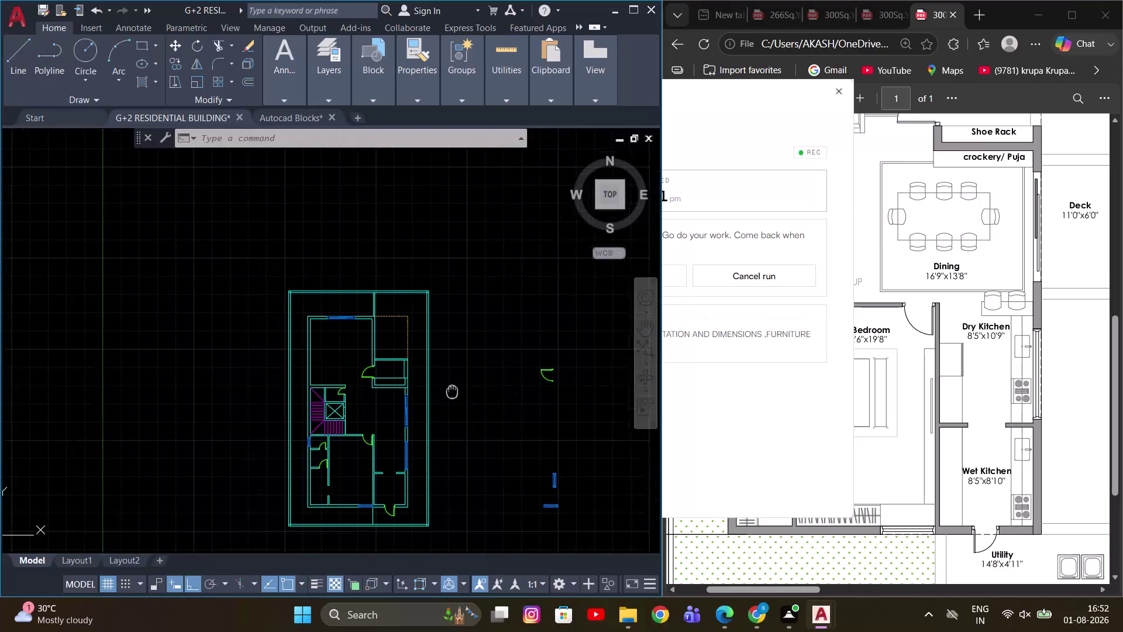
Zoom and pan the PDF reference to view its living, dining and bedroom areas.
scroll(down, 3)
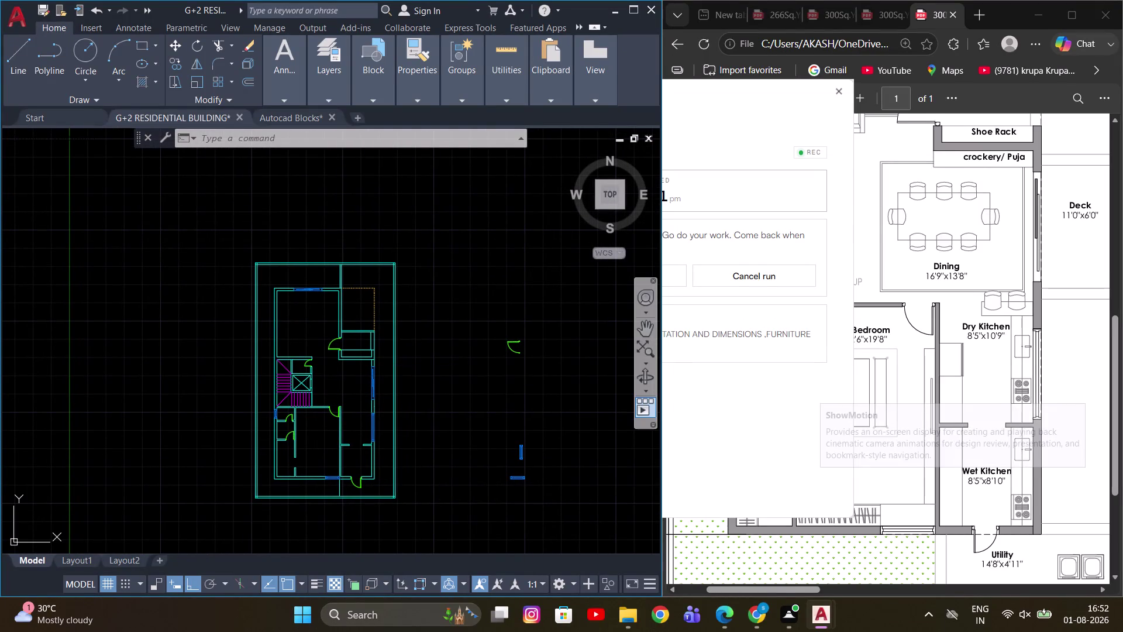
click(1005, 6)
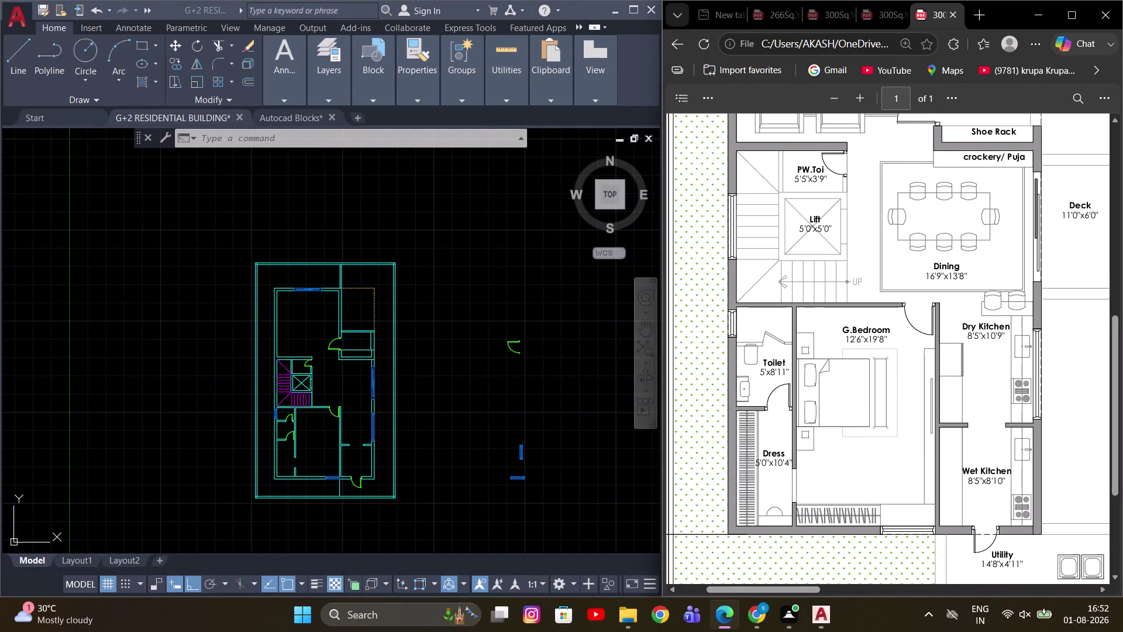
scroll(up, 3)
scroll(down, 3)
scroll(down, 3)
scroll(up, 3)
click(503, 290)
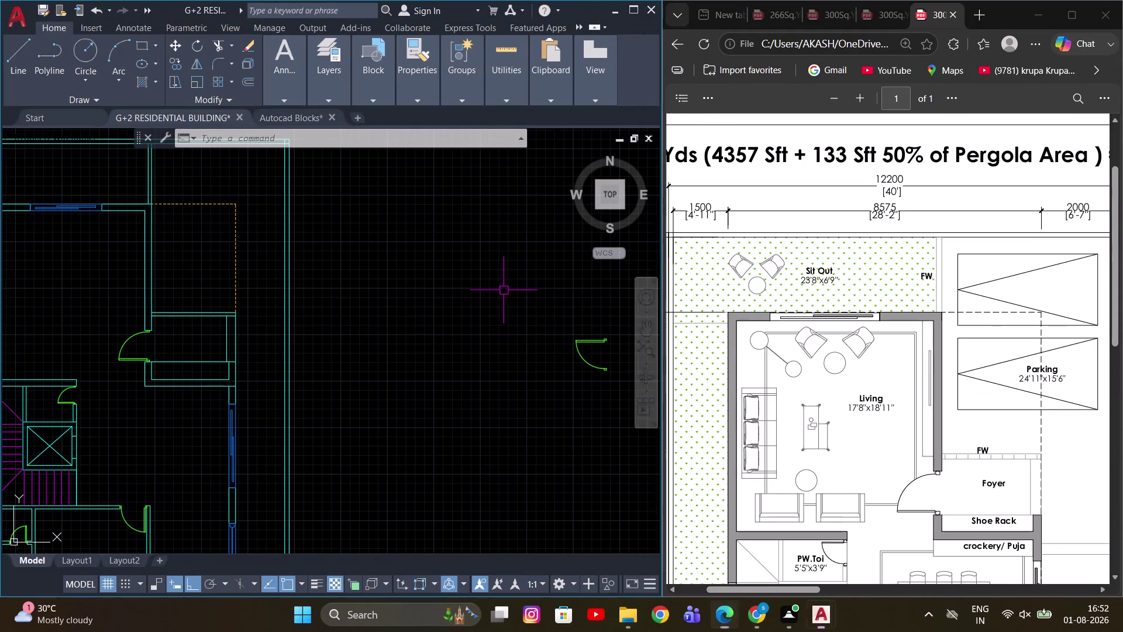
scroll(down, 3)
click(458, 312)
click(477, 269)
scroll(up, 3)
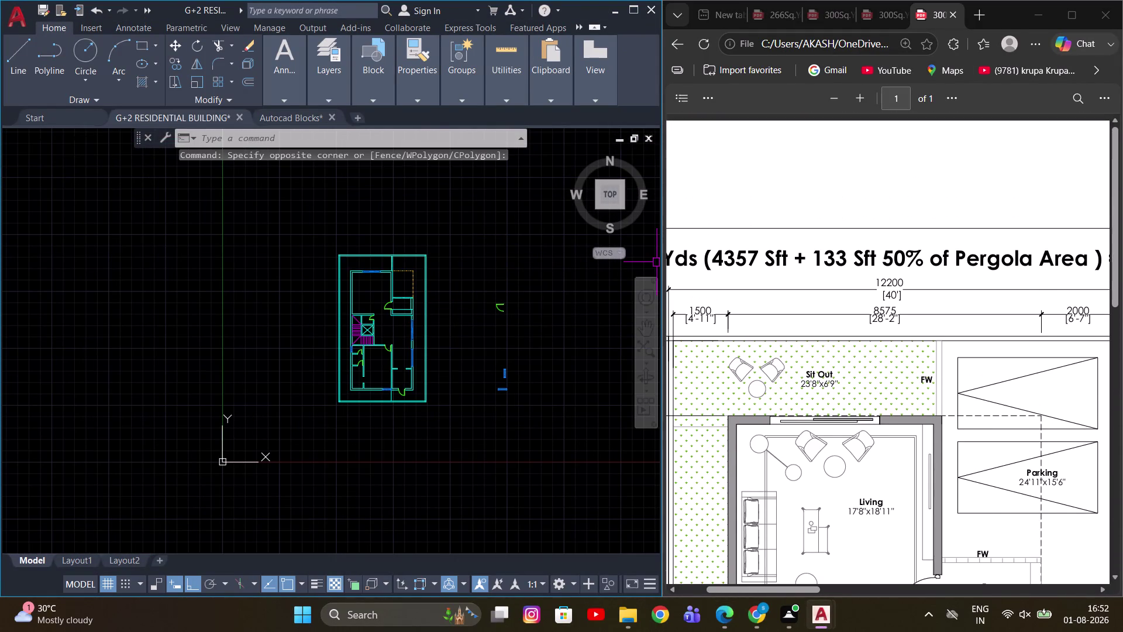
scroll(down, 3)
drag(769, 591, 716, 575)
scroll(down, 3)
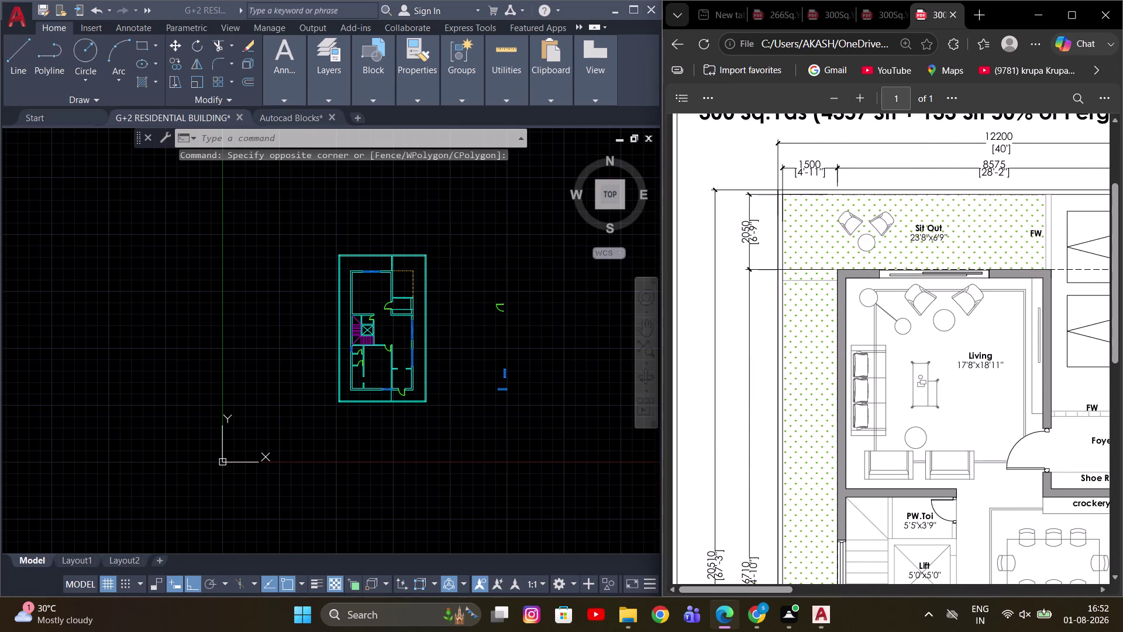
scroll(down, 3)
scroll(down, 3)
scroll(up, 3)
scroll(up, 3)
drag(753, 585, 705, 580)
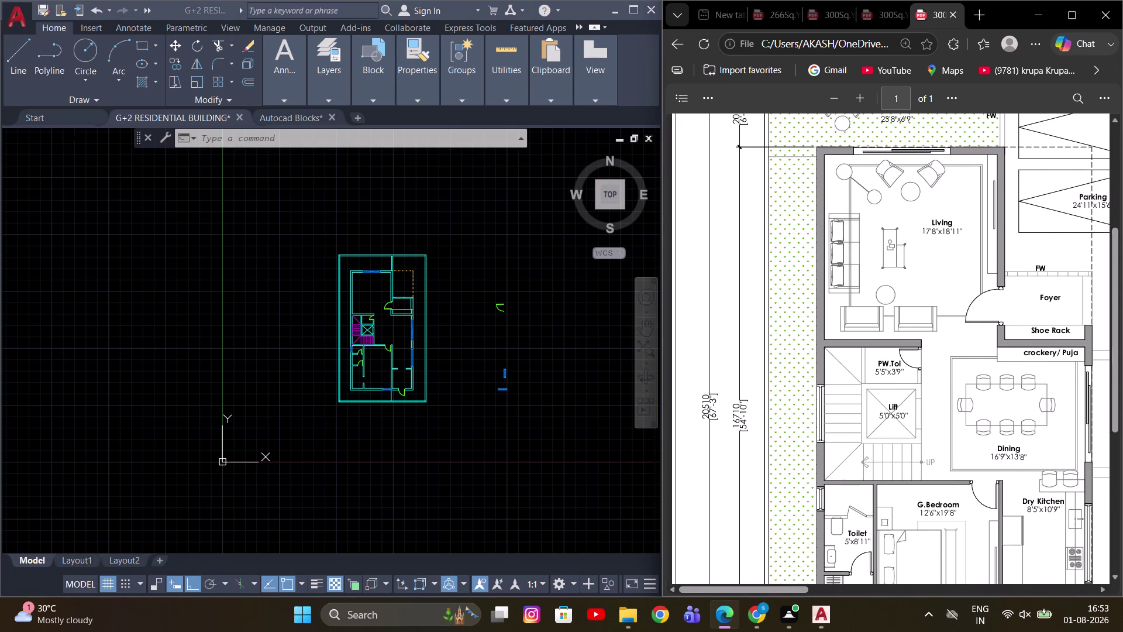
scroll(down, 3)
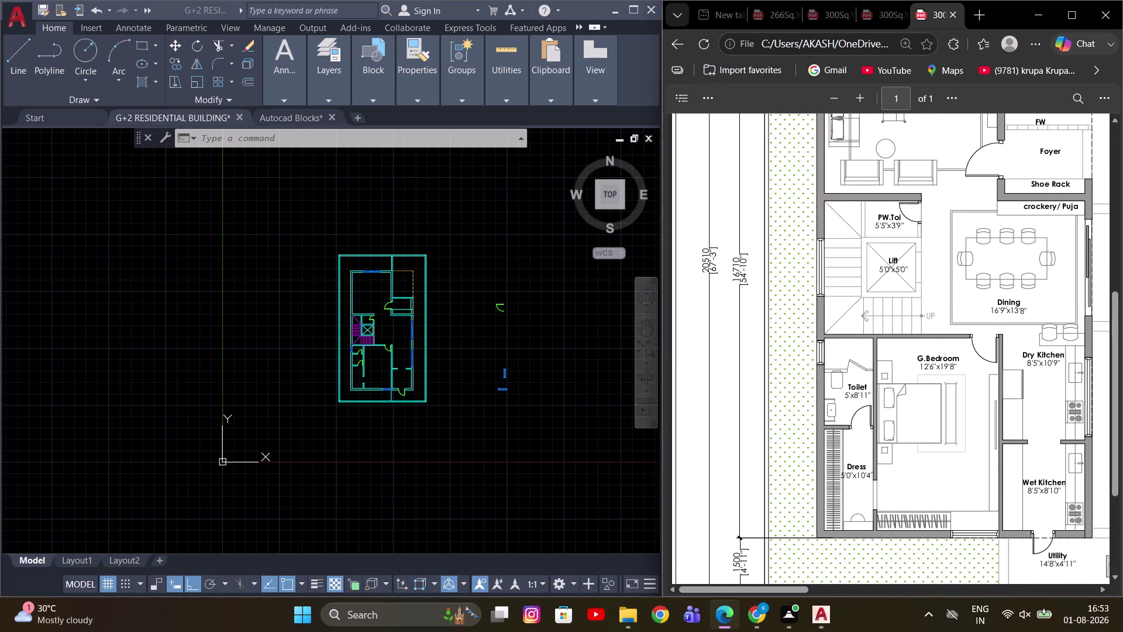
scroll(up, 3)
Pan around the front room and whole ground floor plan, then expand the Layers panel.
click(477, 319)
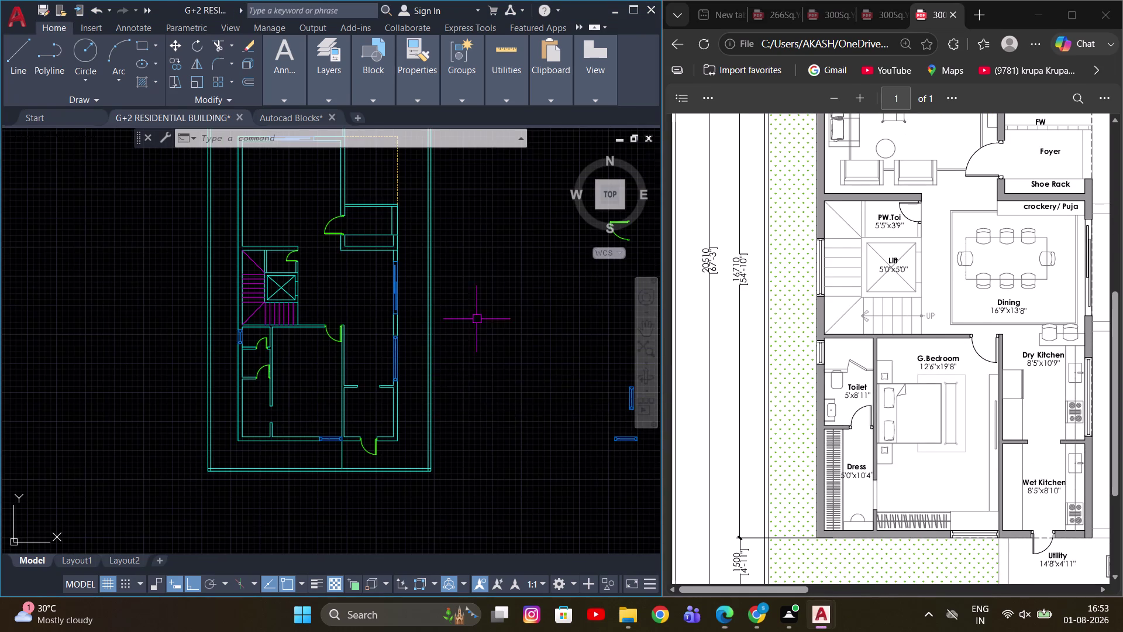
scroll(down, 3)
middle_drag(498, 301, 533, 399)
scroll(up, 3)
middle_drag(509, 368, 473, 307)
scroll(up, 3)
middle_drag(301, 218, 299, 233)
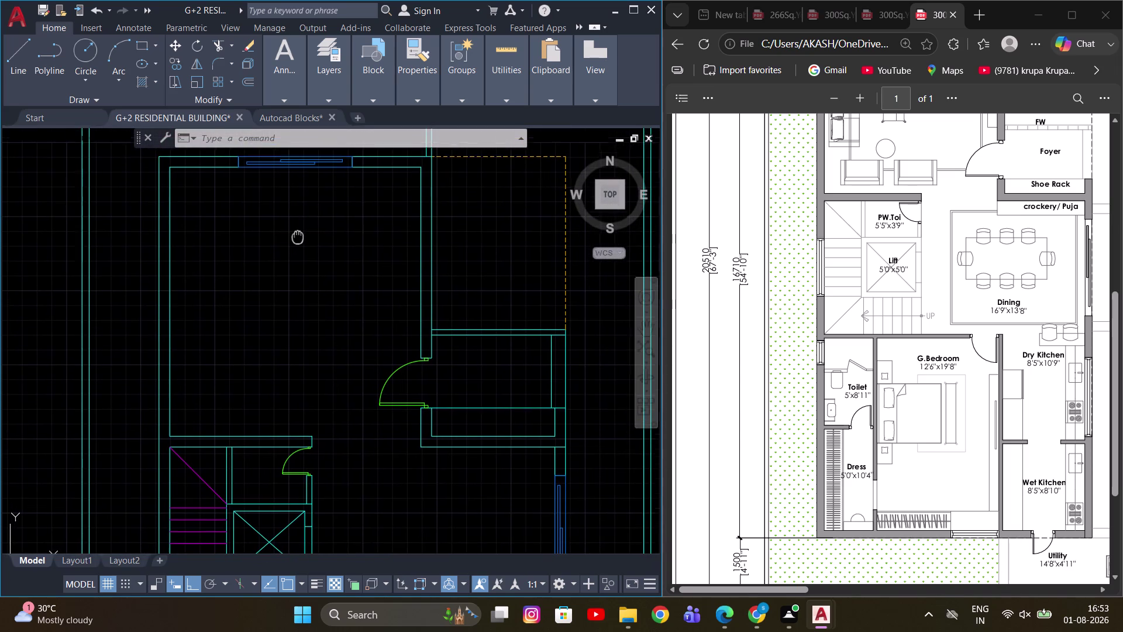
middle_drag(299, 233, 297, 237)
scroll(down, 3)
scroll(down, 3)
middle_drag(371, 356, 375, 207)
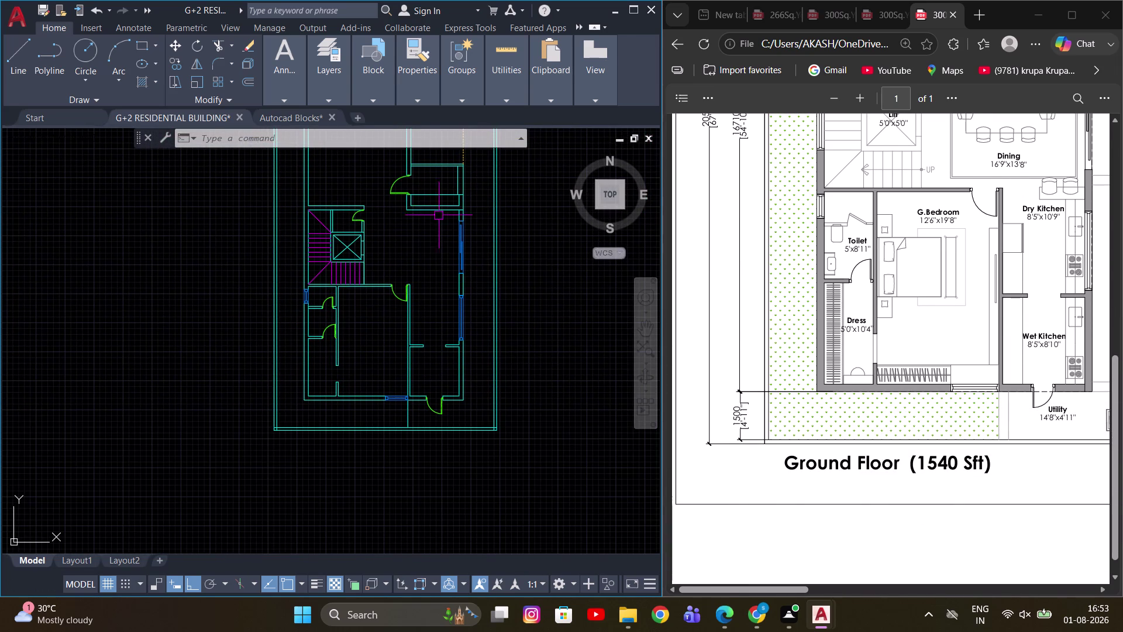
click(329, 86)
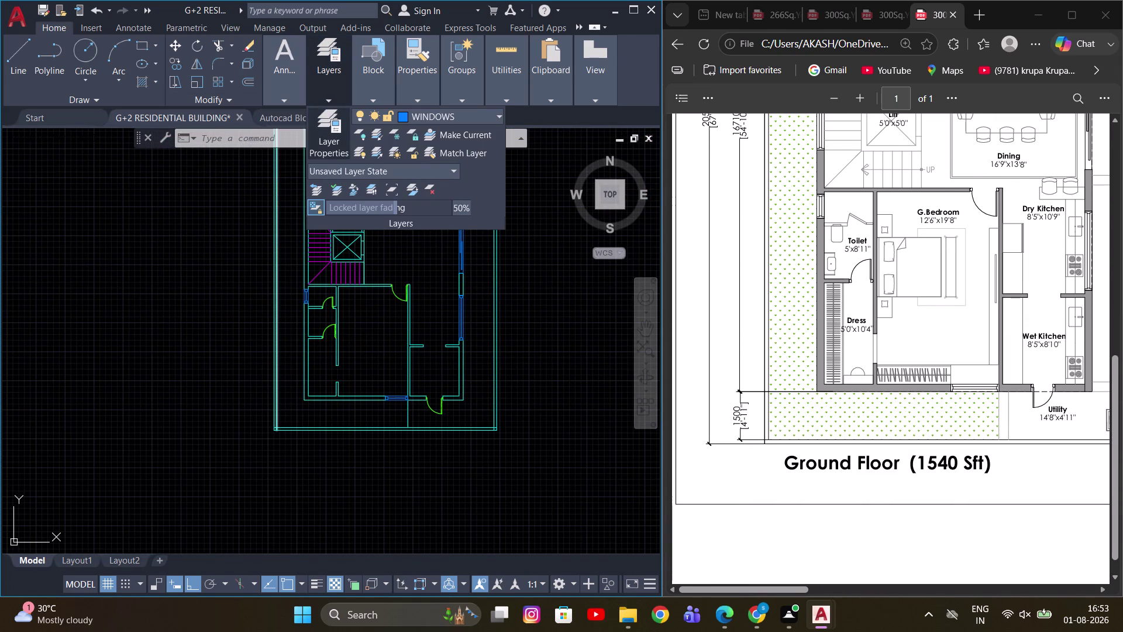
In Layer Properties, create a new layer named FURNITURE.
click(332, 129)
click(486, 215)
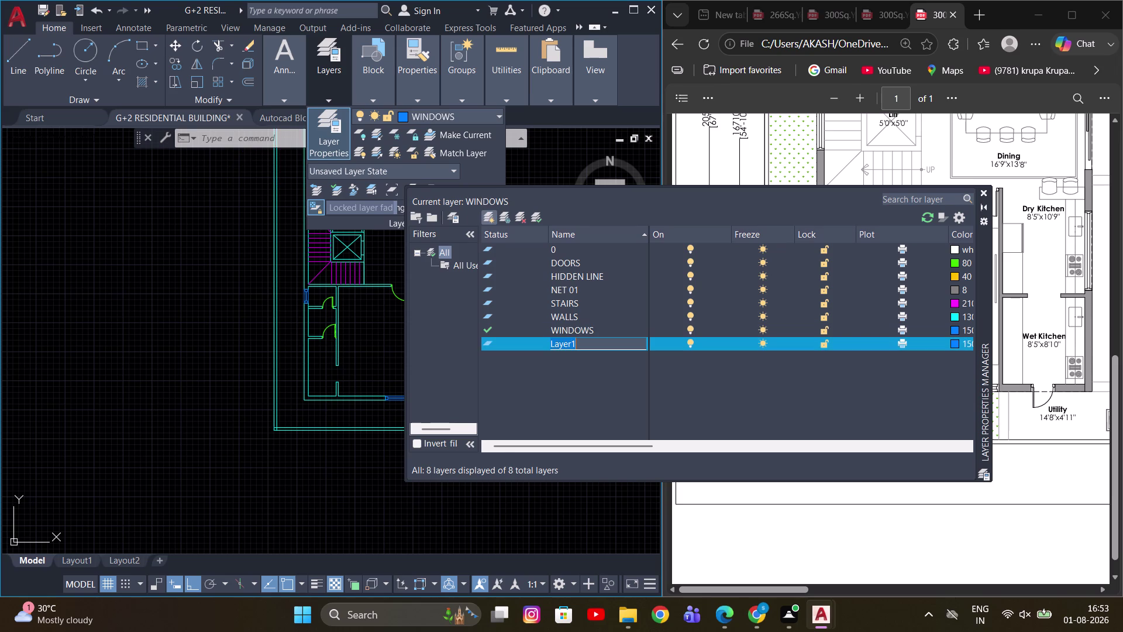
text(fu)
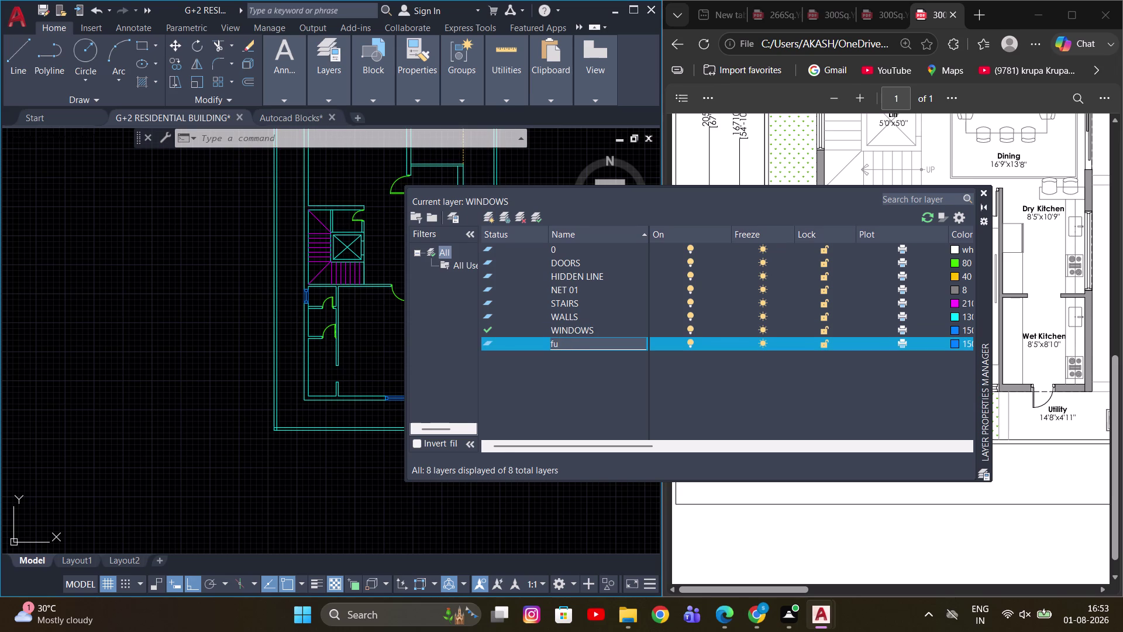
drag(593, 341, 526, 340)
text(F)
text(URNIT)
text(U)
text(RE)
click(959, 346)
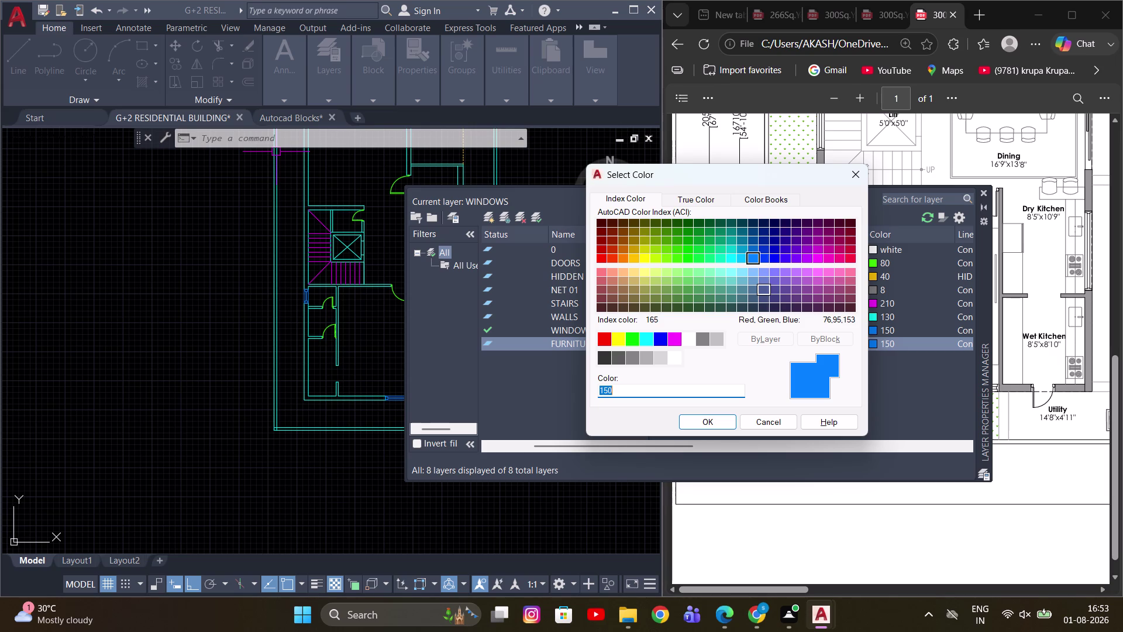
Give the FURNITURE layer colour 52 and set it as current.
click(831, 264)
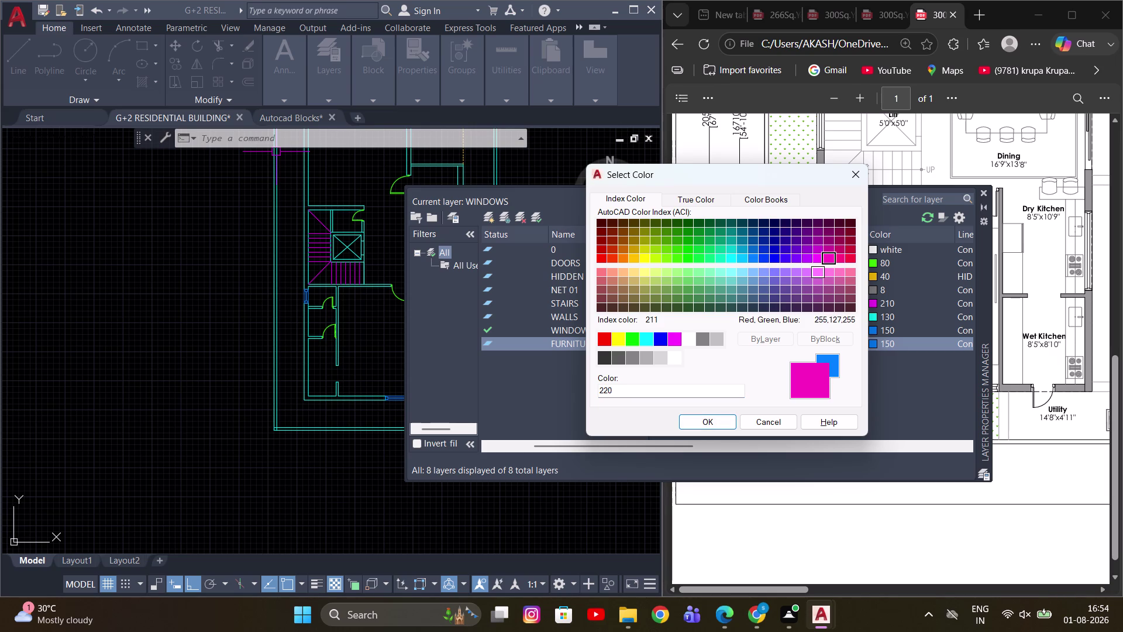
click(648, 251)
click(700, 422)
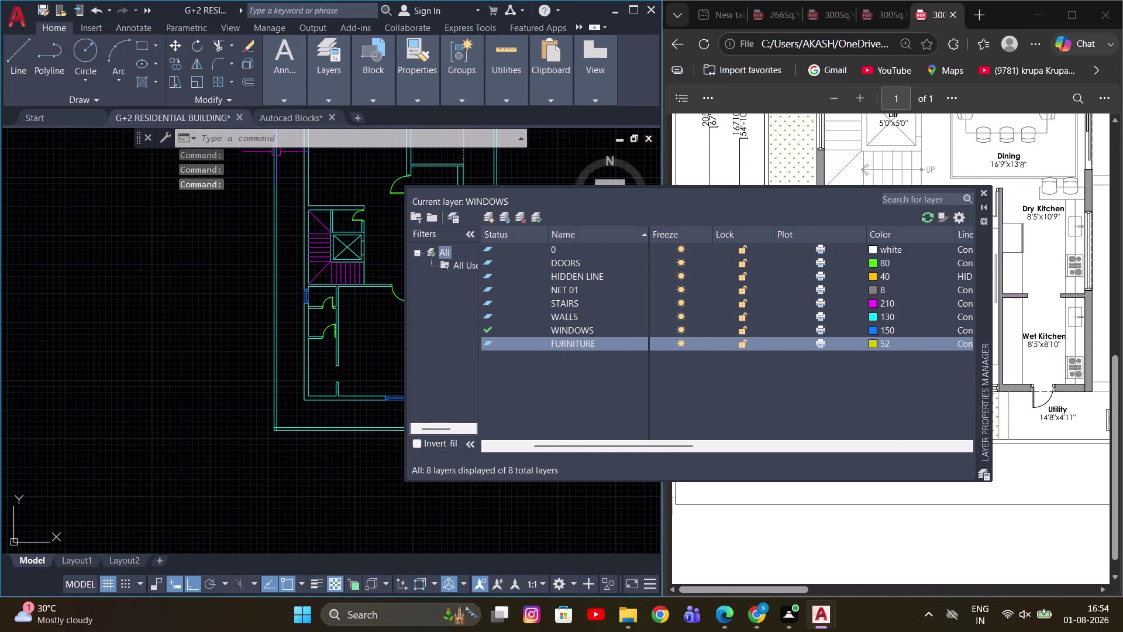
click(542, 223)
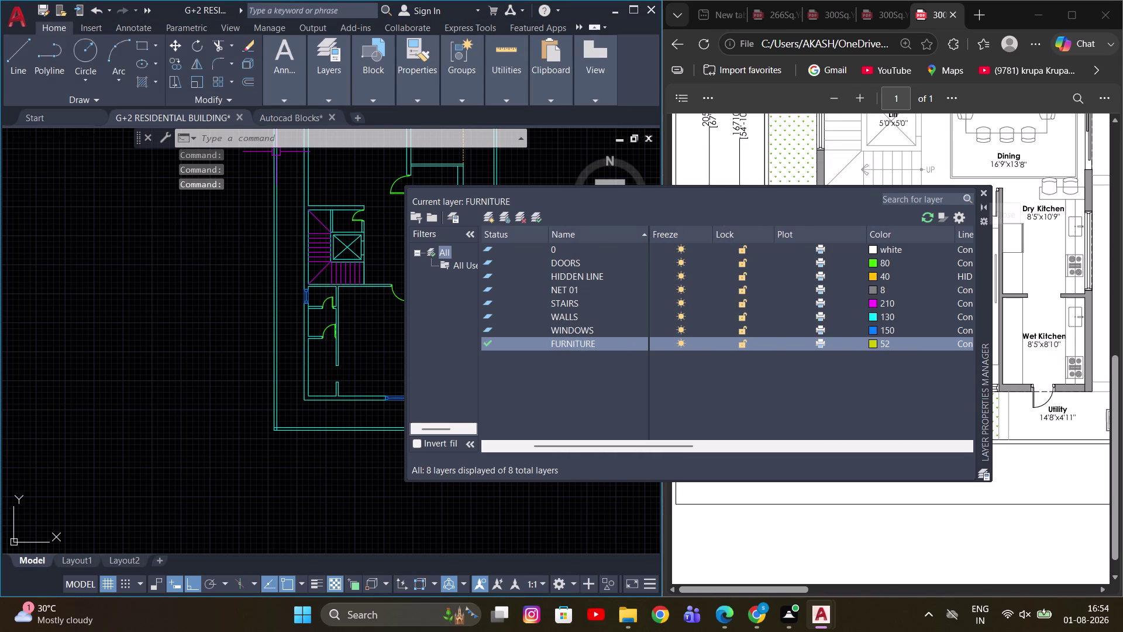
click(987, 190)
scroll(up, 3)
Pan and zoom over the rear rooms, central rooms, bedroom and toilet area.
middle_drag(369, 329, 407, 291)
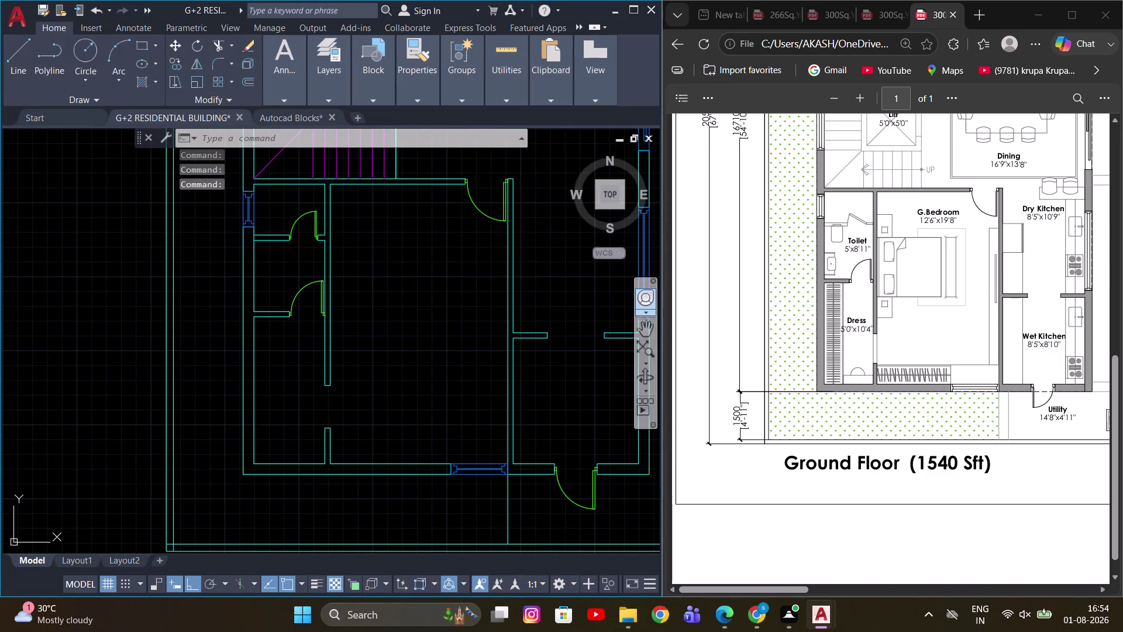
middle_drag(447, 385, 456, 353)
middle_drag(406, 332, 419, 298)
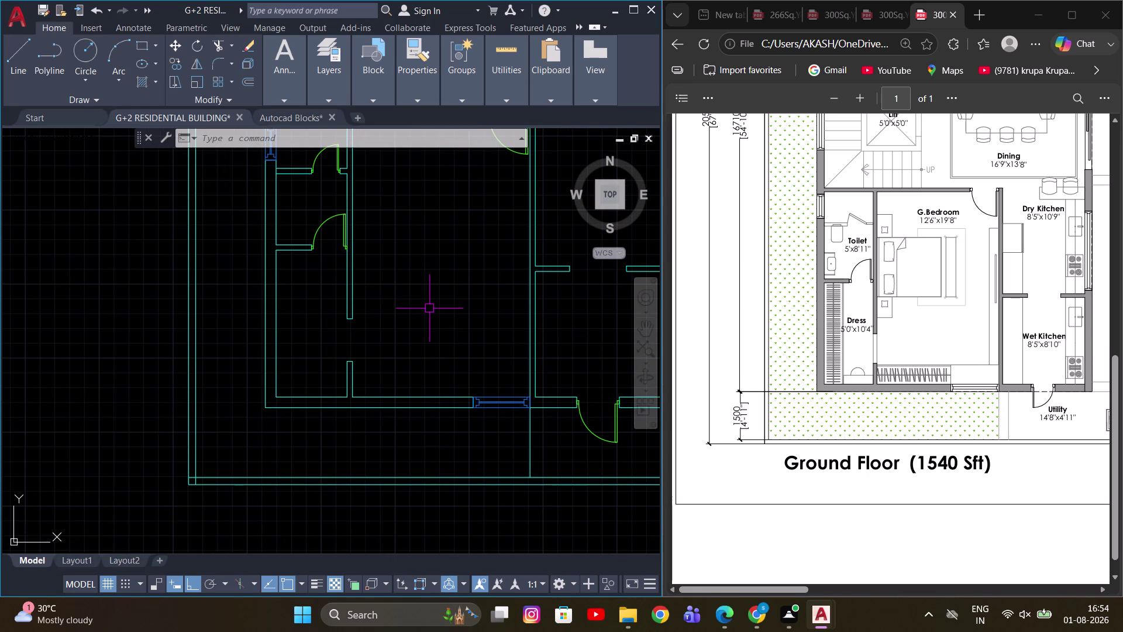
scroll(down, 3)
middle_drag(410, 294, 370, 354)
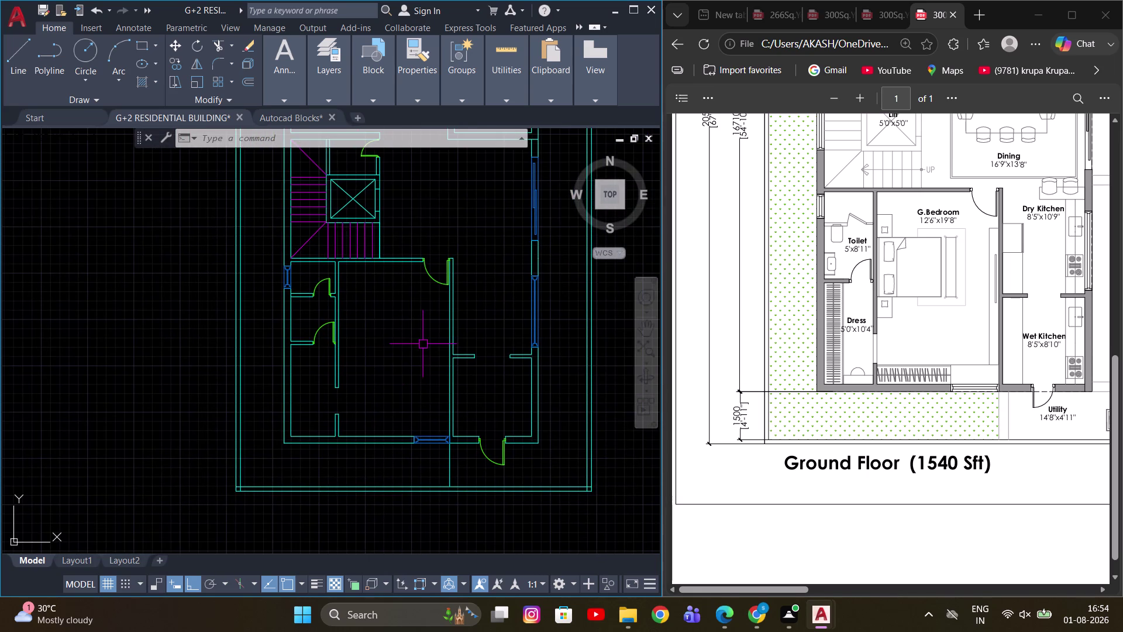
scroll(up, 3)
middle_drag(421, 347, 405, 369)
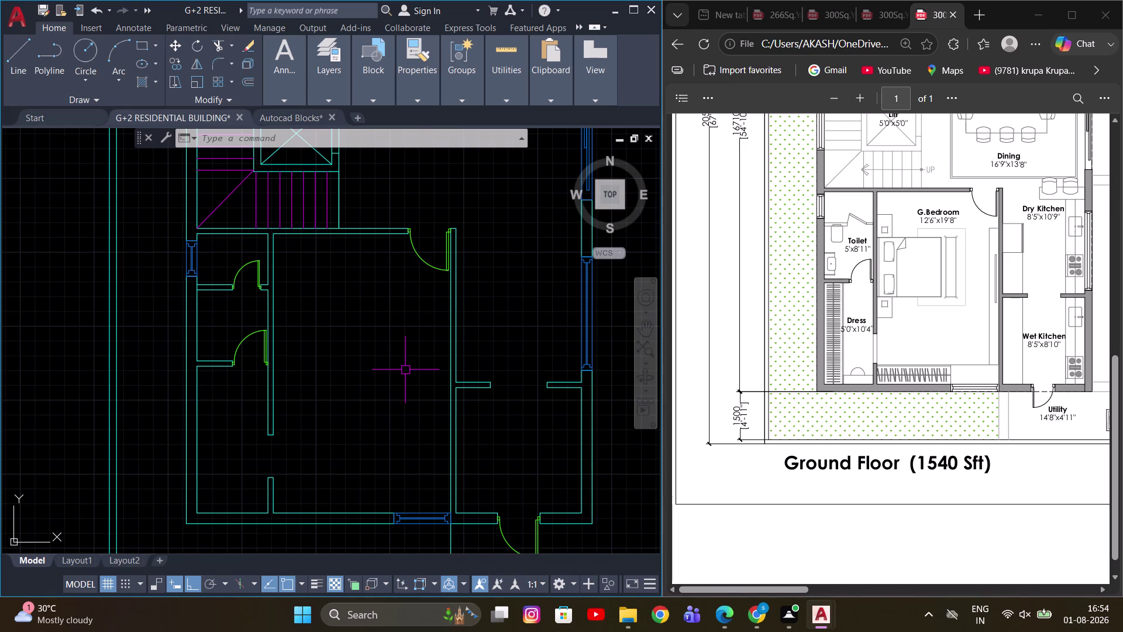
scroll(down, 3)
middle_drag(371, 387, 367, 346)
scroll(up, 3)
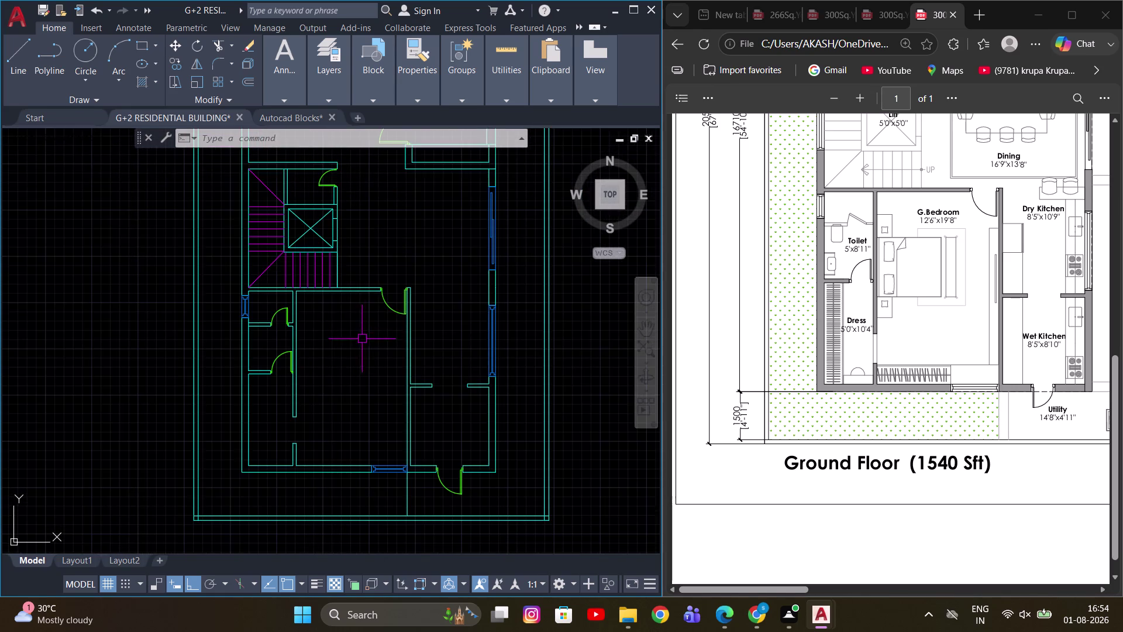
scroll(up, 3)
Pan over the staircase and lift, recentre the plan, and open the layer dropdown.
middle_drag(338, 325, 351, 356)
scroll(up, 3)
middle_drag(311, 311, 329, 374)
scroll(down, 3)
middle_drag(415, 309, 426, 359)
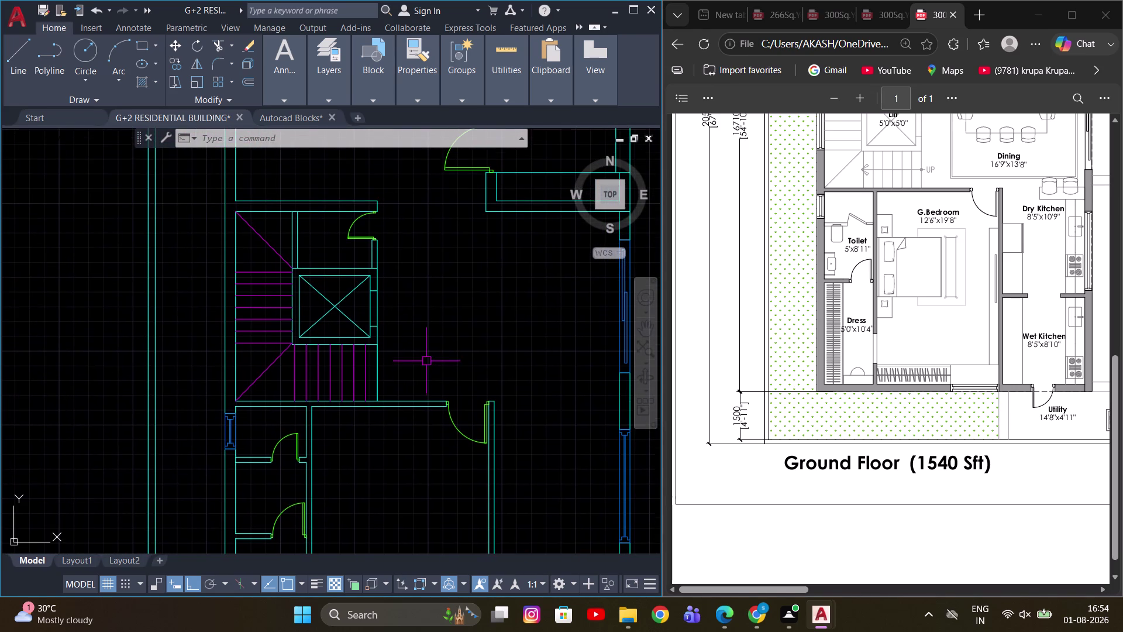
middle_drag(402, 444, 395, 375)
scroll(down, 3)
middle_drag(392, 407, 383, 366)
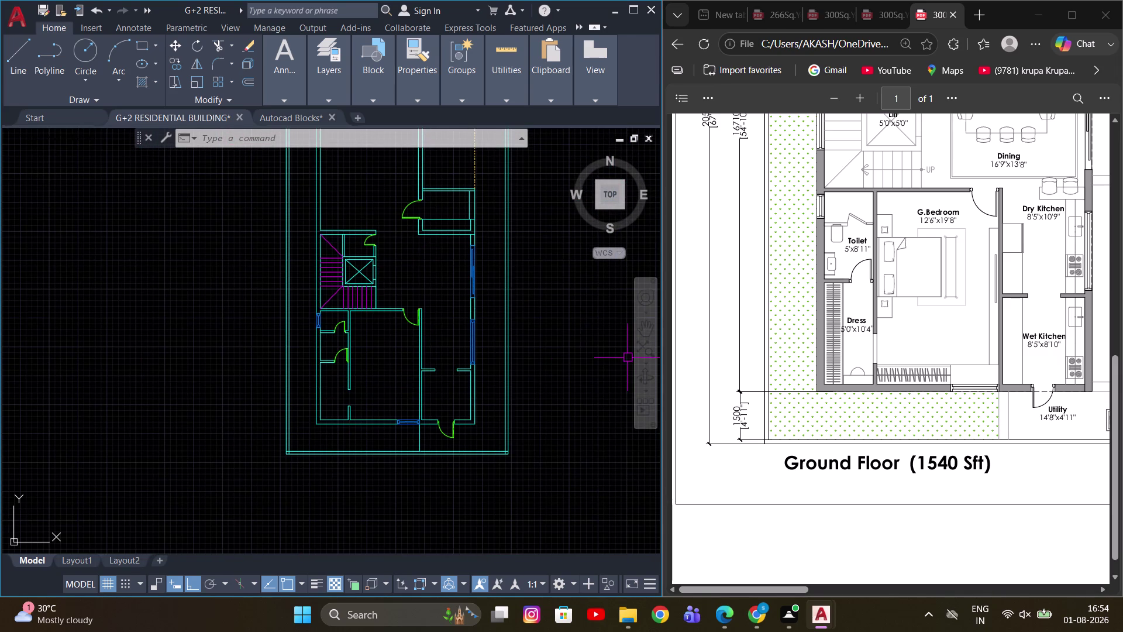
scroll(down, 3)
middle_drag(368, 418, 360, 370)
scroll(up, 3)
middle_drag(397, 363, 398, 363)
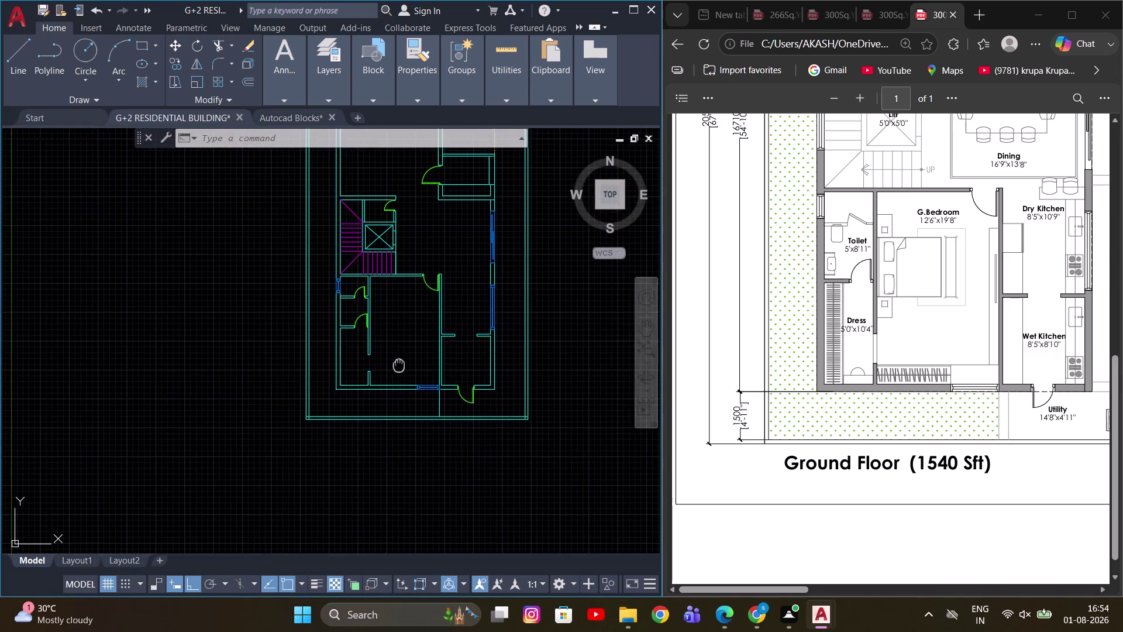
middle_drag(398, 363, 419, 404)
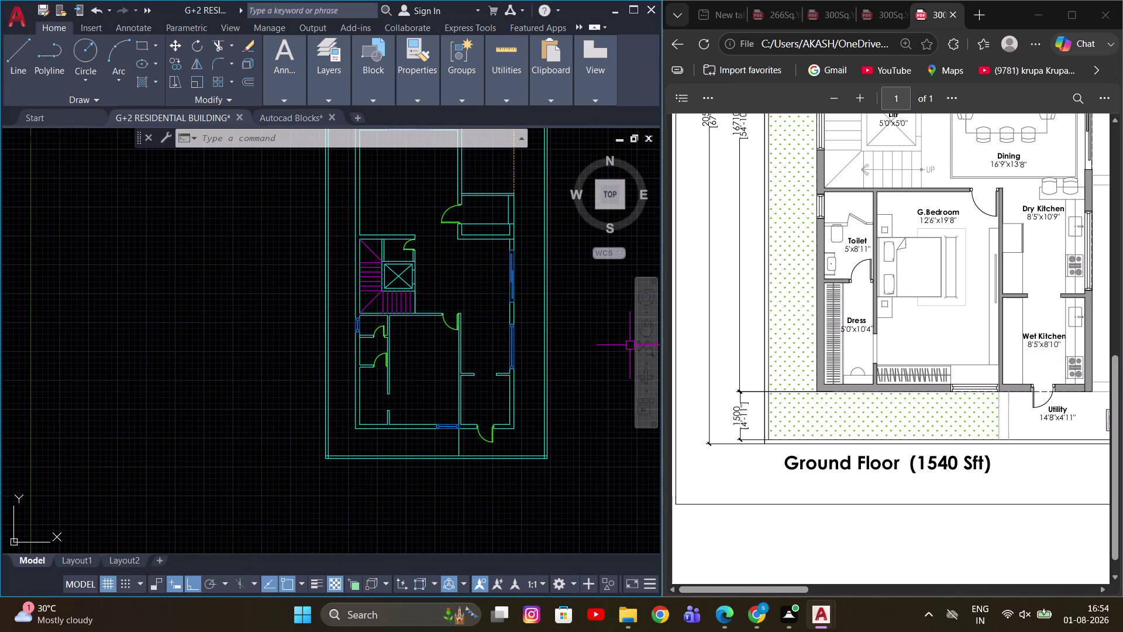
click(333, 94)
click(428, 114)
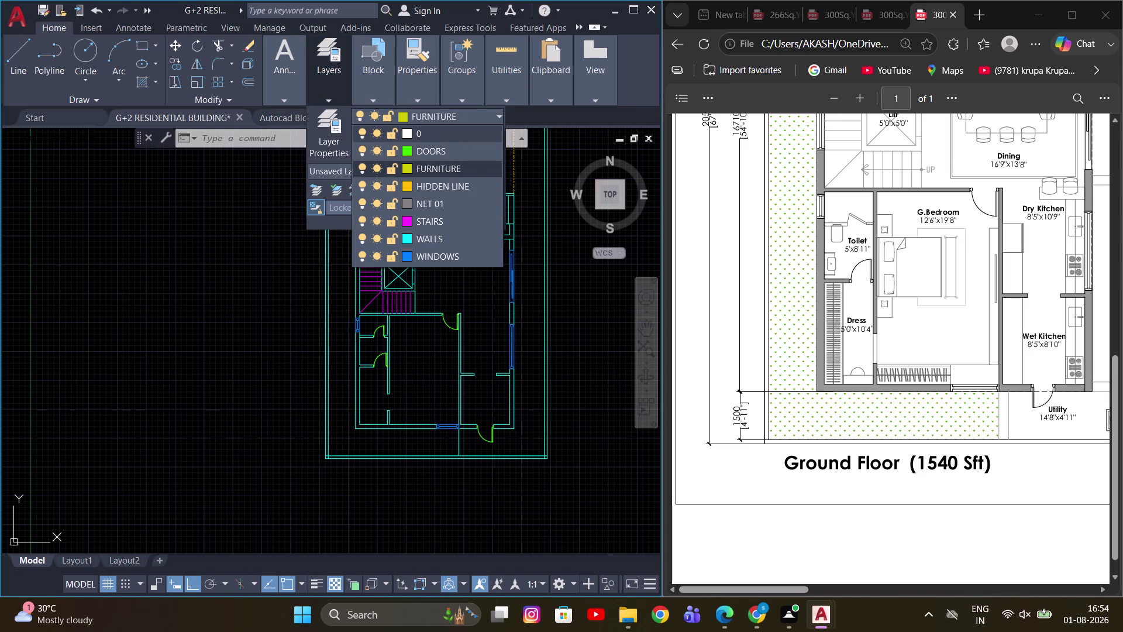
Change the FURNITURE layer to light orange colour 31 and verify it in the layer list.
click(401, 169)
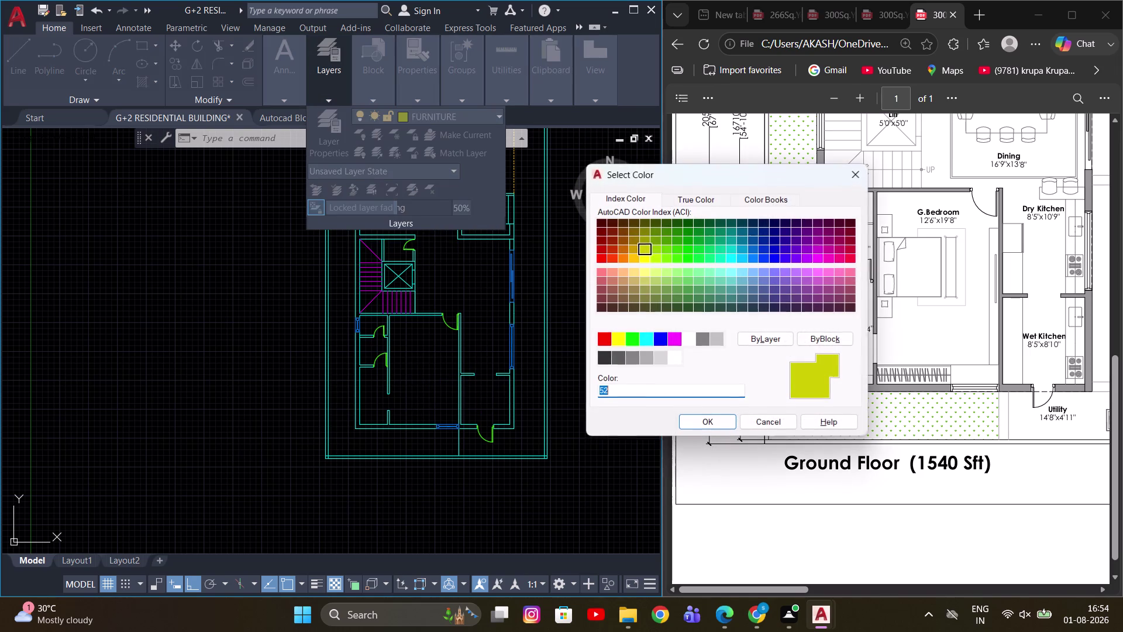
click(612, 260)
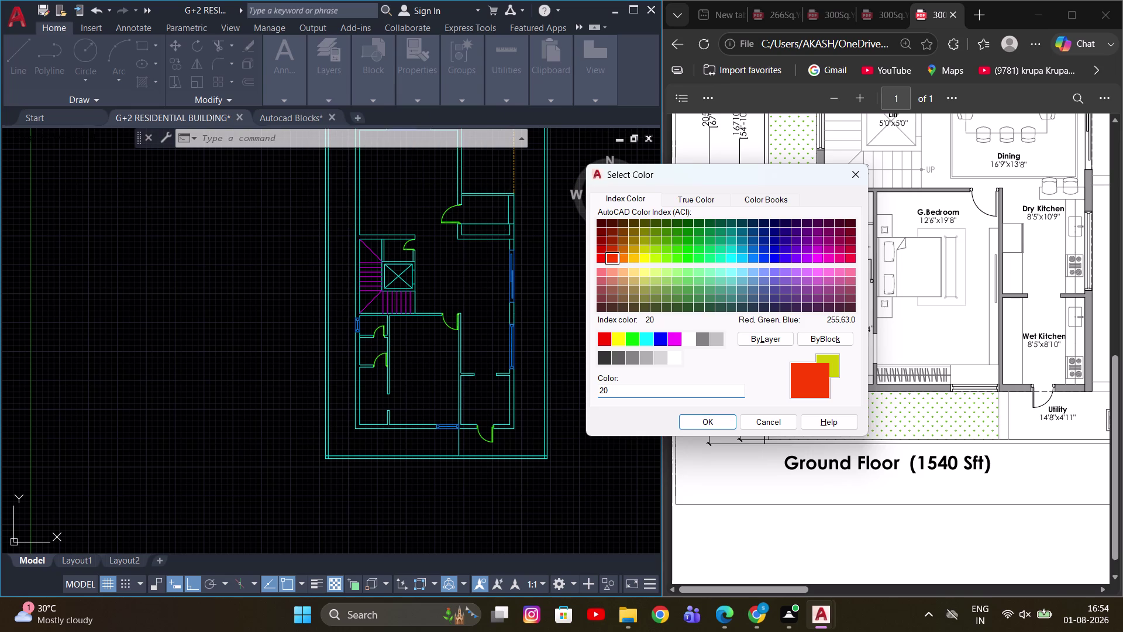
click(740, 258)
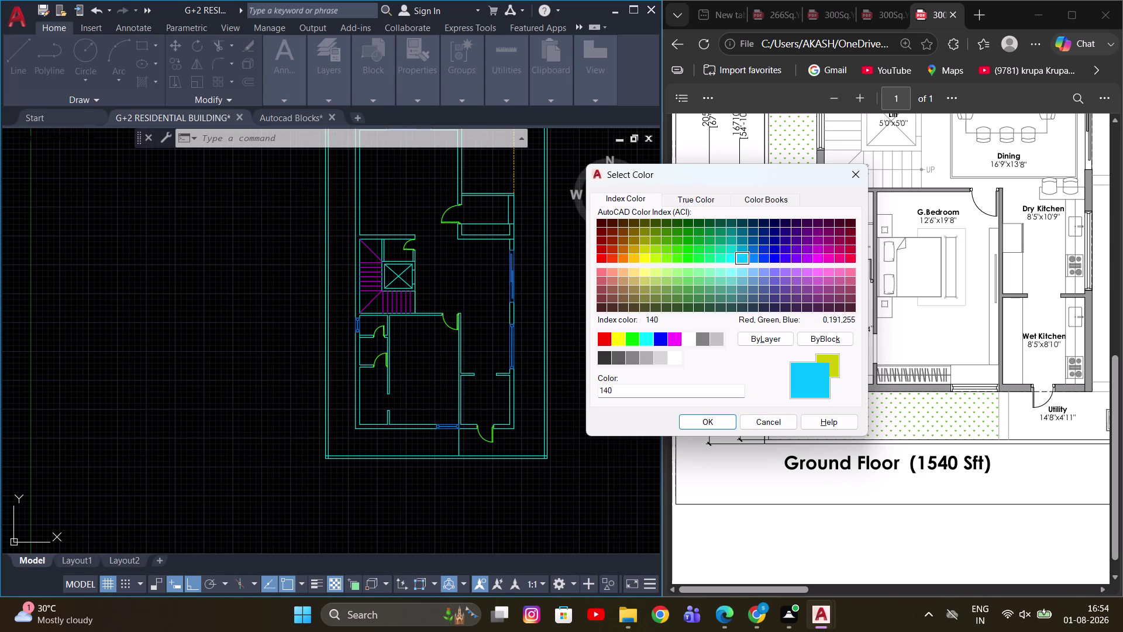
click(610, 261)
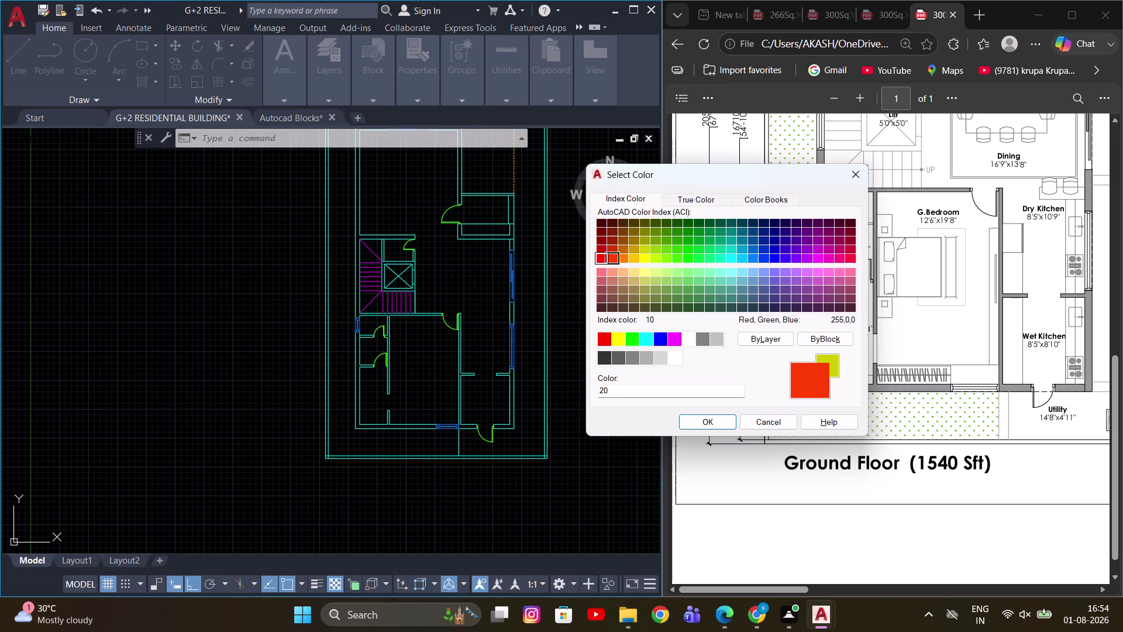
click(601, 262)
click(618, 274)
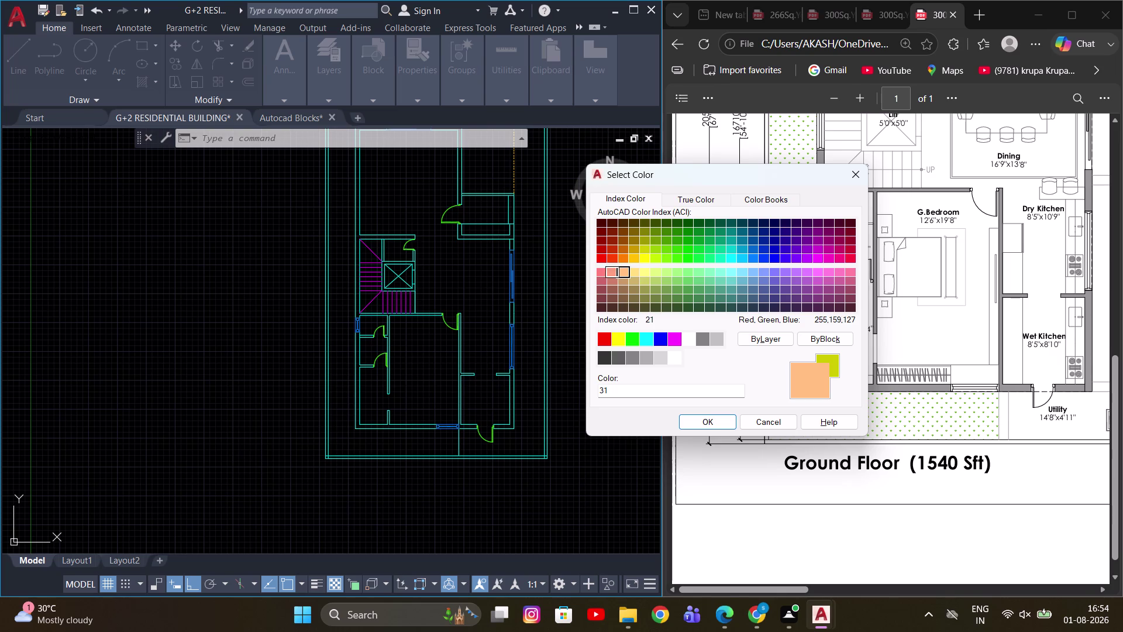
click(679, 420)
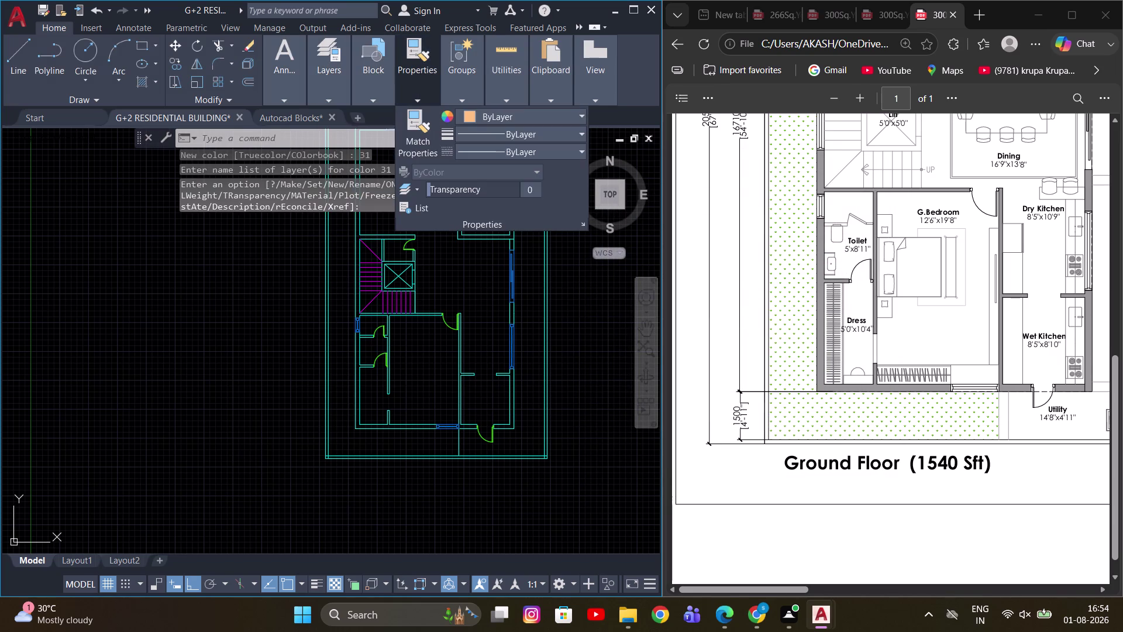
click(330, 94)
click(238, 287)
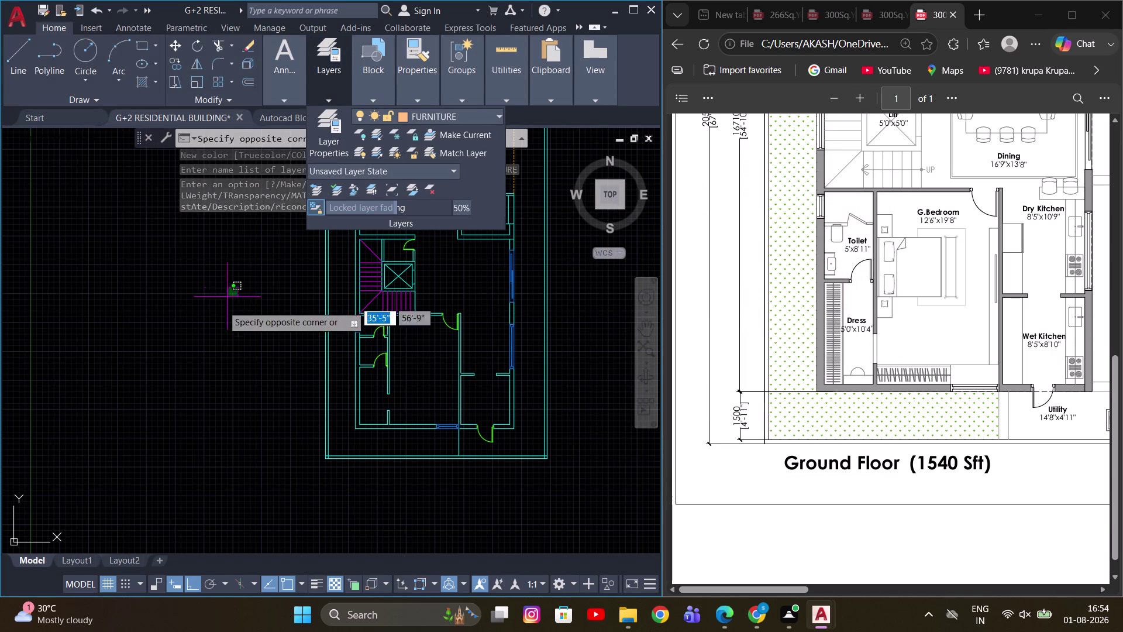
click(211, 361)
scroll(down, 3)
middle_drag(338, 342, 404, 342)
key(Escape)
middle_drag(443, 346, 480, 340)
scroll(up, 3)
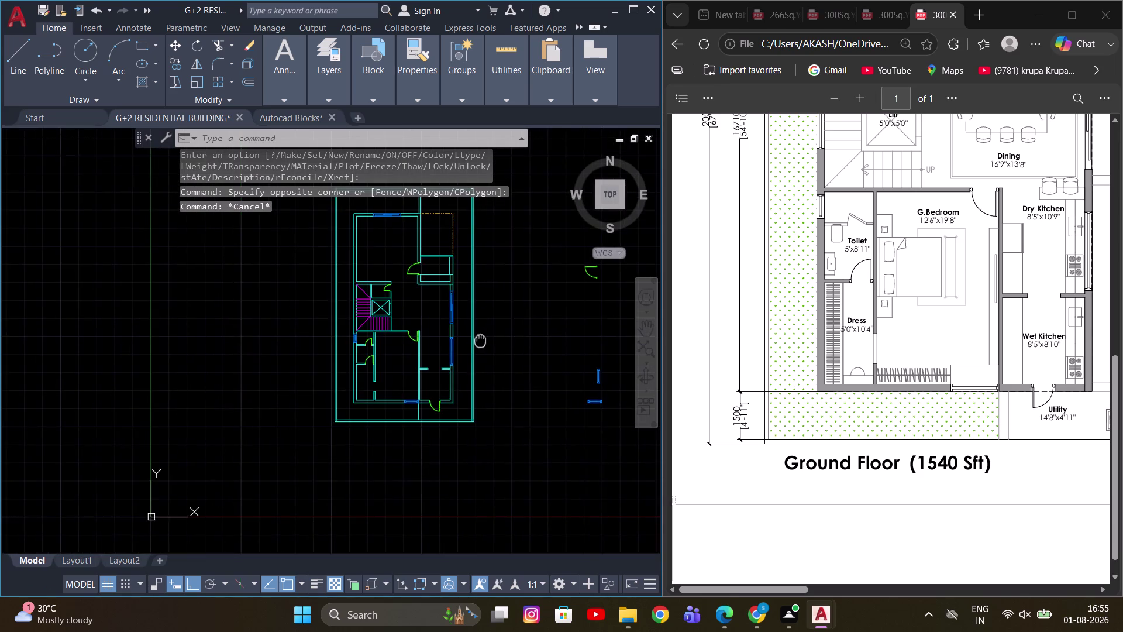
scroll(up, 3)
middle_drag(349, 377, 387, 352)
scroll(up, 3)
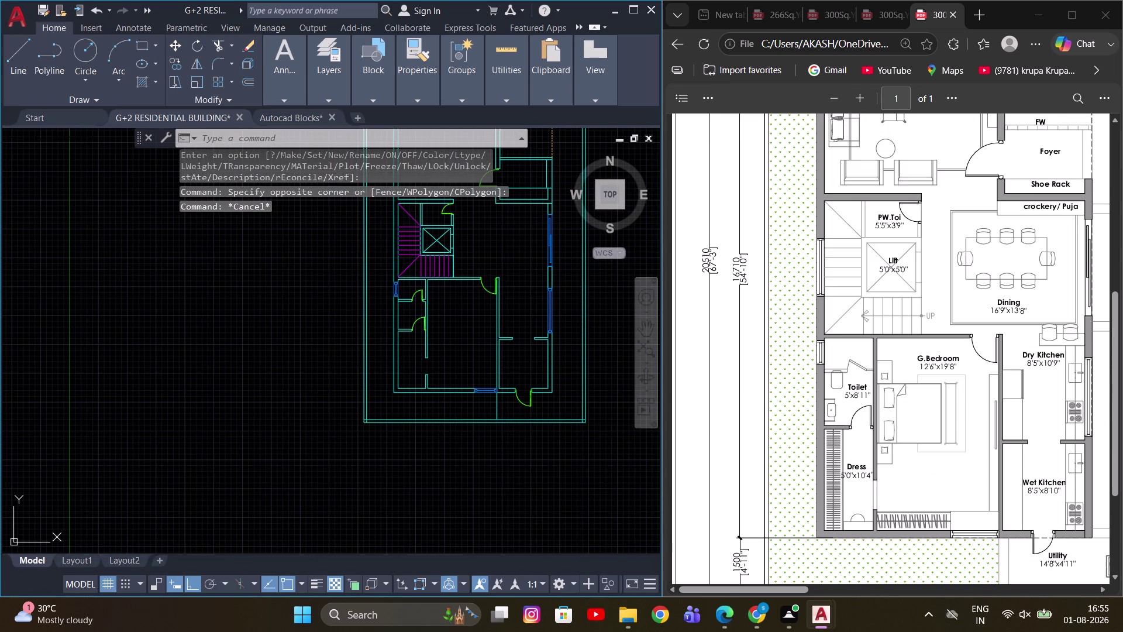
scroll(down, 3)
scroll(up, 3)
scroll(up, 3)
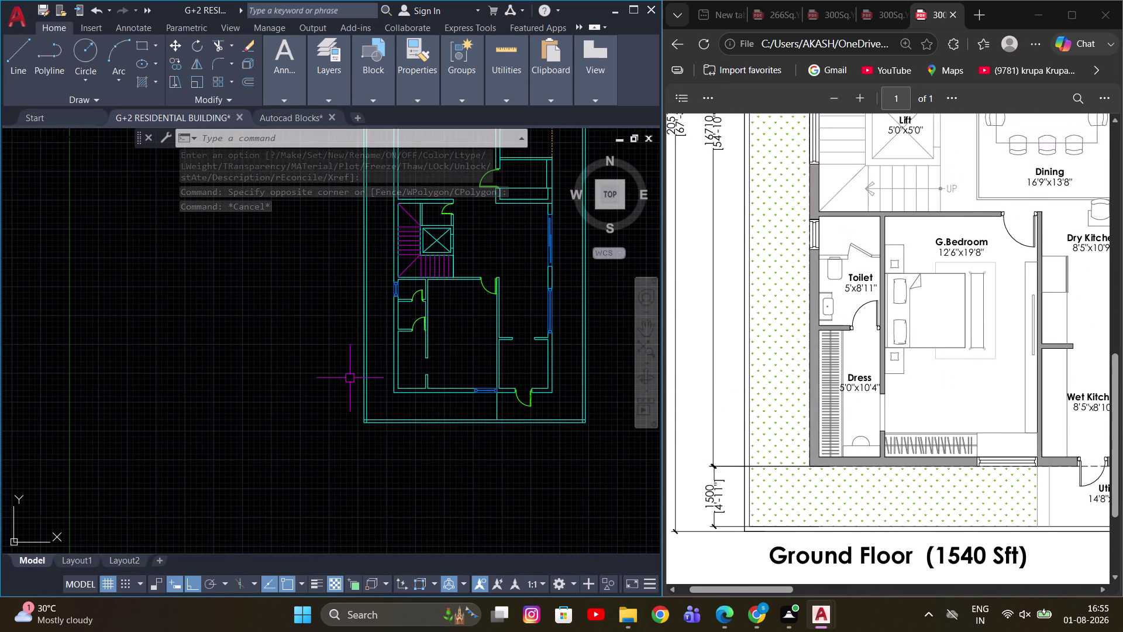
scroll(up, 3)
middle_drag(489, 309, 509, 309)
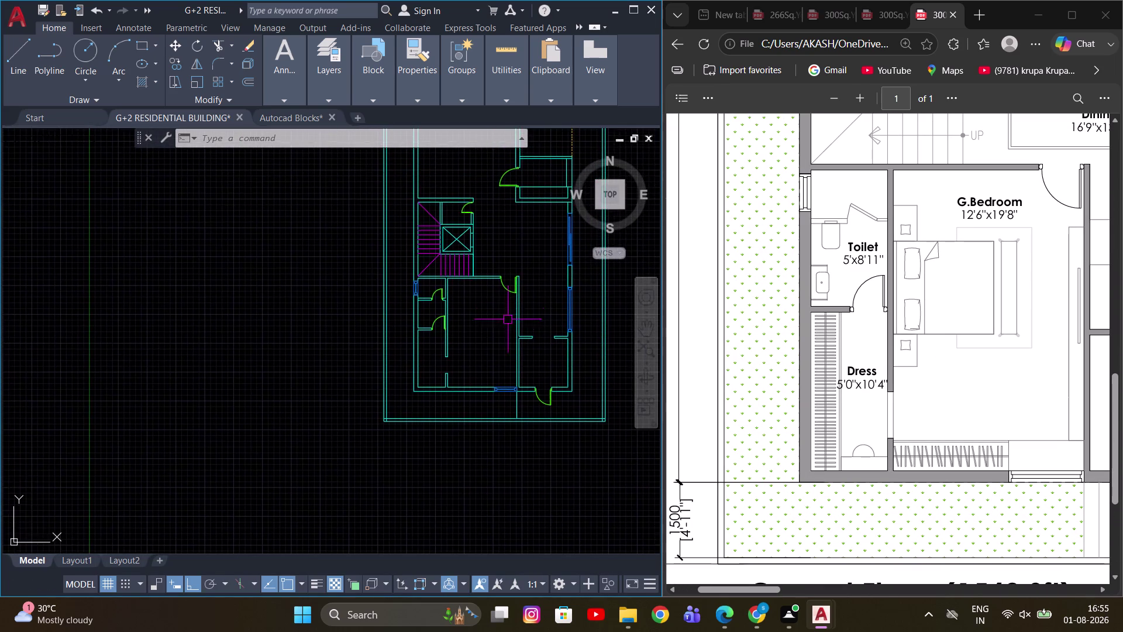
scroll(up, 3)
middle_drag(494, 324, 510, 305)
key(Escape)
middle_drag(431, 311, 453, 285)
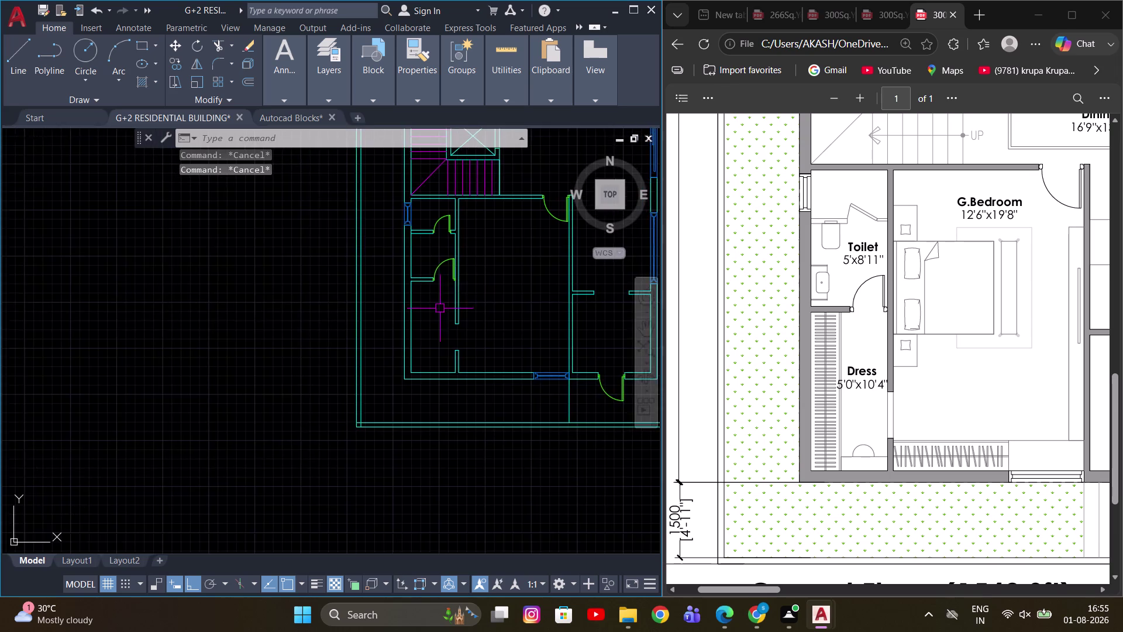
scroll(up, 3)
middle_drag(435, 298, 423, 311)
middle_drag(397, 310, 372, 320)
scroll(up, 3)
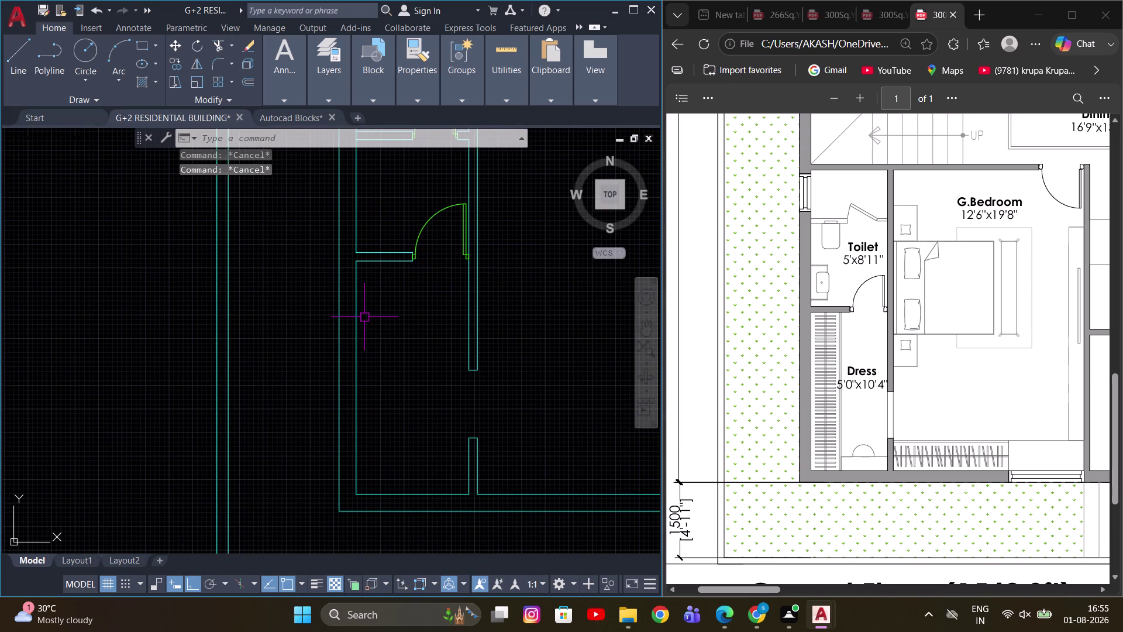
Use Offset with the Through option to copy the left wall lines 2 feet inward.
text(O)
key(space)
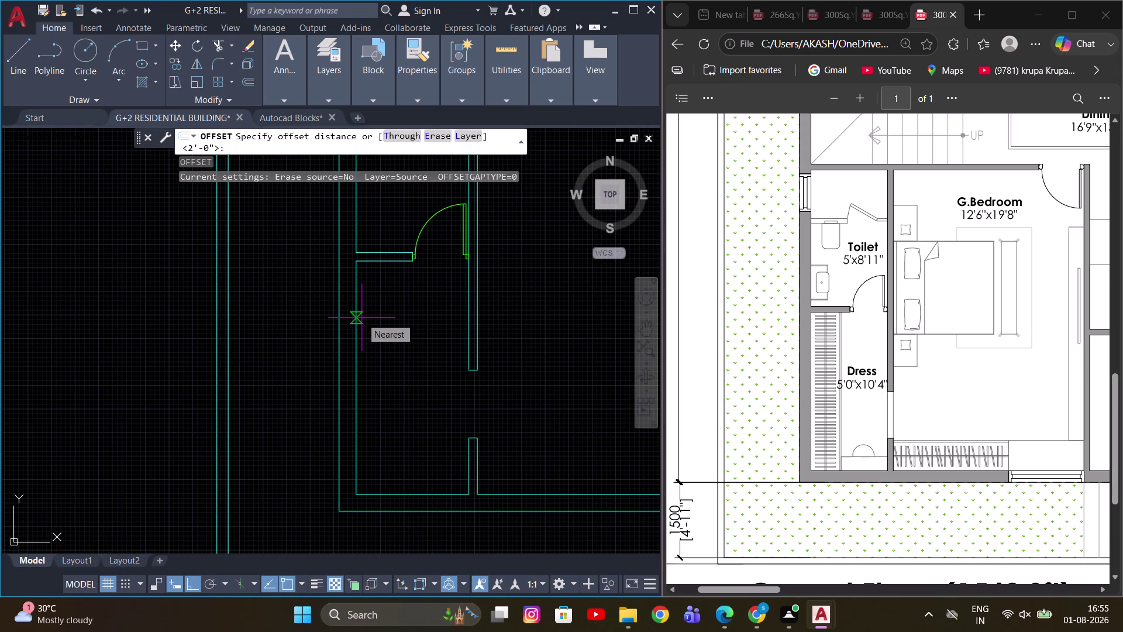
key(t)
key(space)
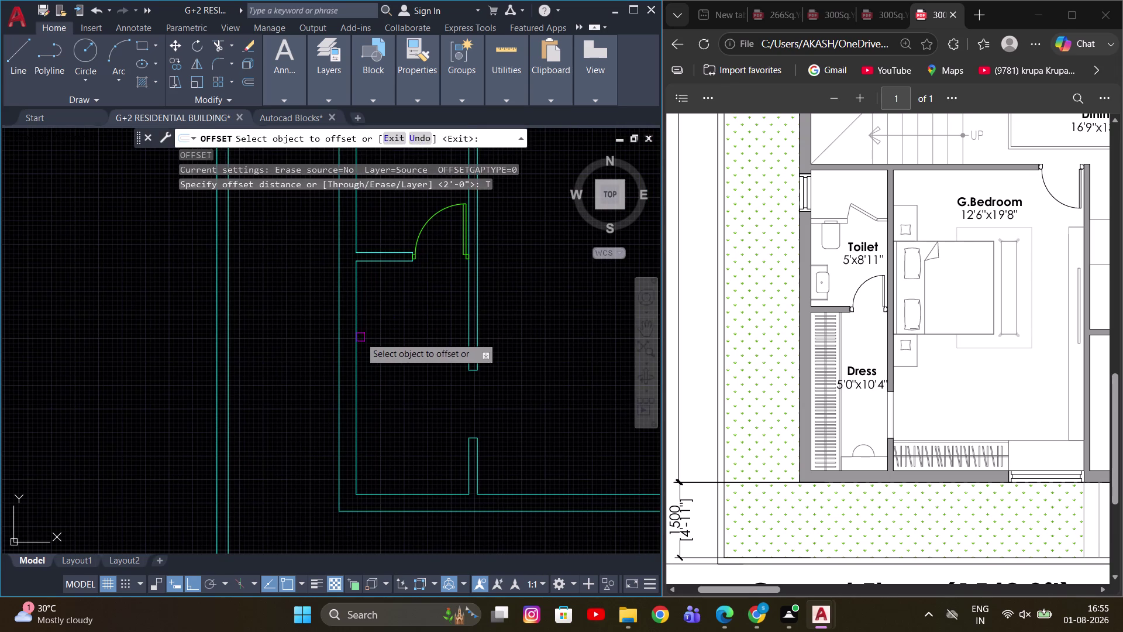
click(359, 338)
text(2)
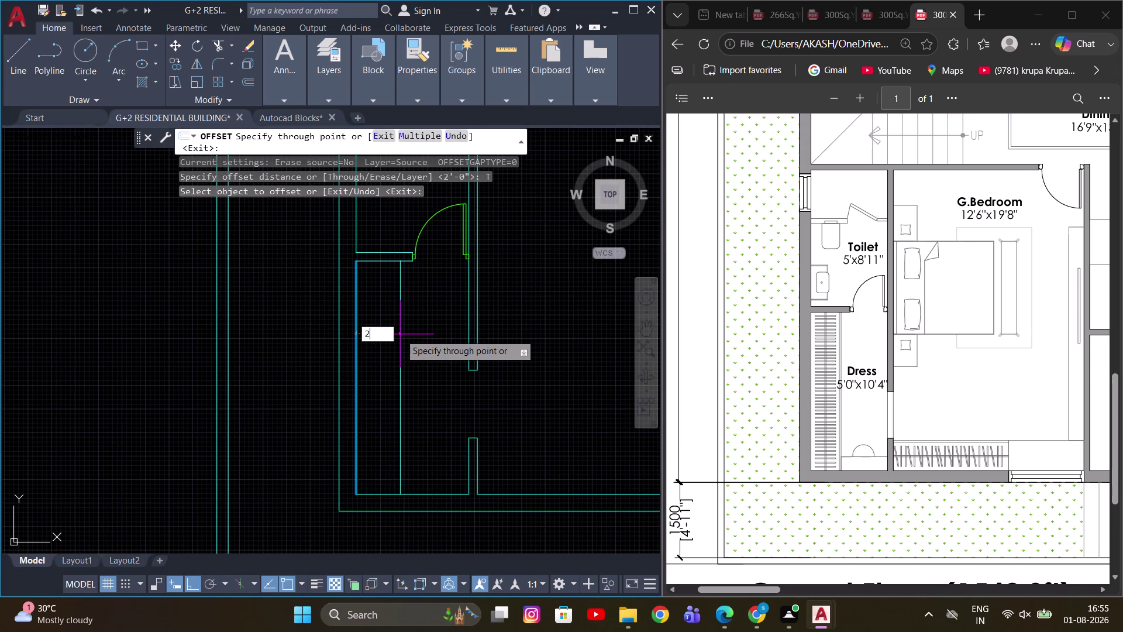
text(')
key(Return)
middle_drag(428, 307, 448, 285)
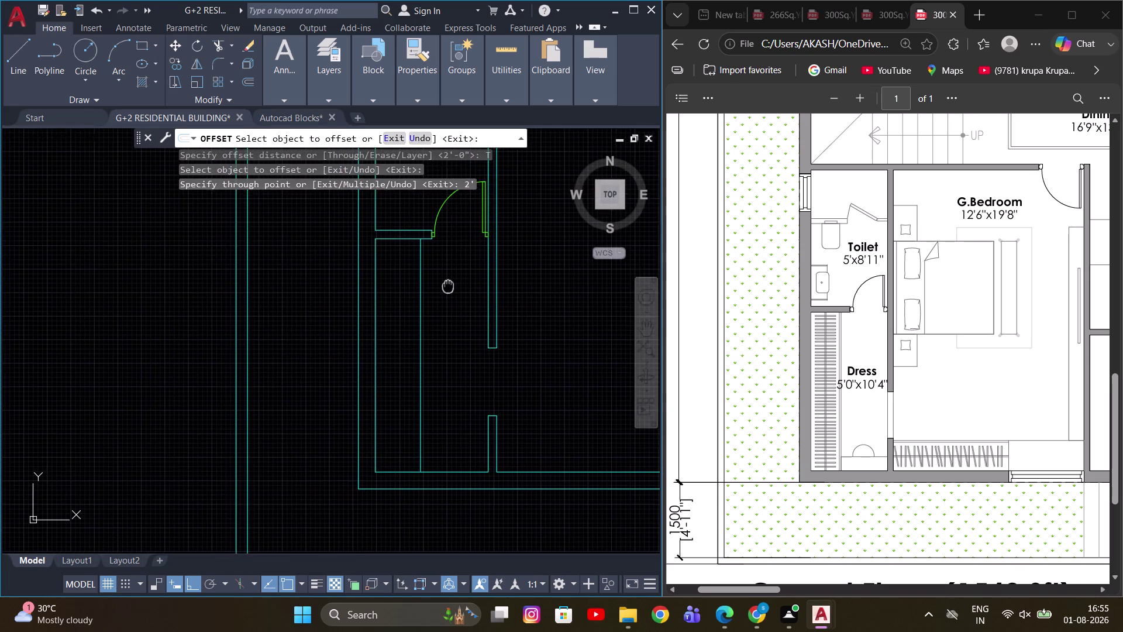
middle_drag(448, 285, 355, 293)
middle_drag(482, 408, 445, 391)
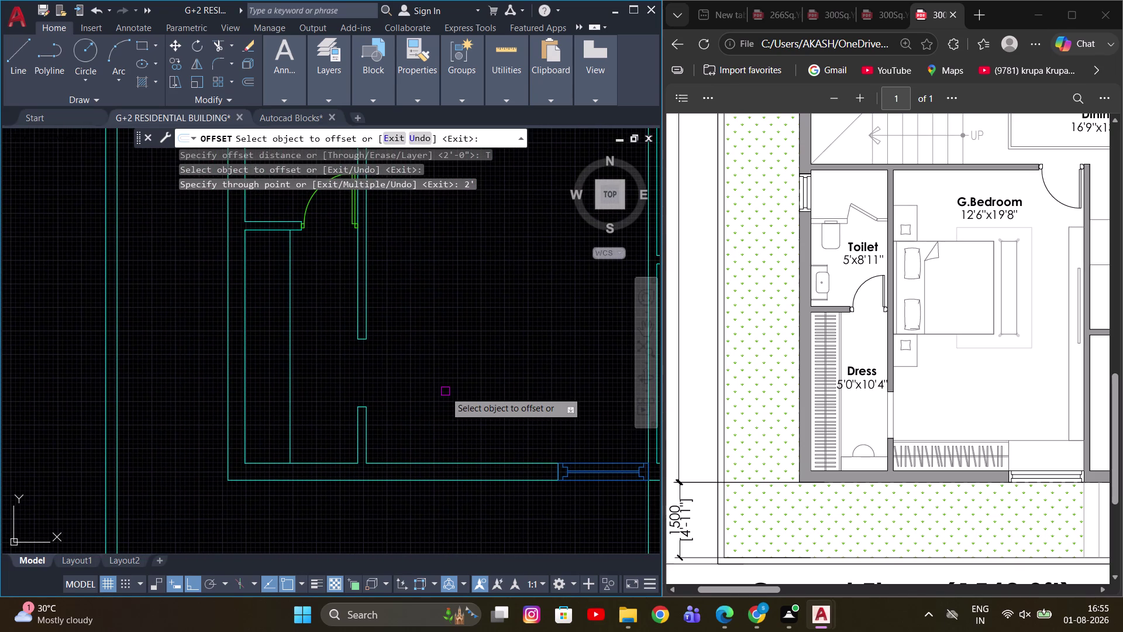
scroll(up, 3)
middle_drag(317, 284, 347, 361)
click(301, 315)
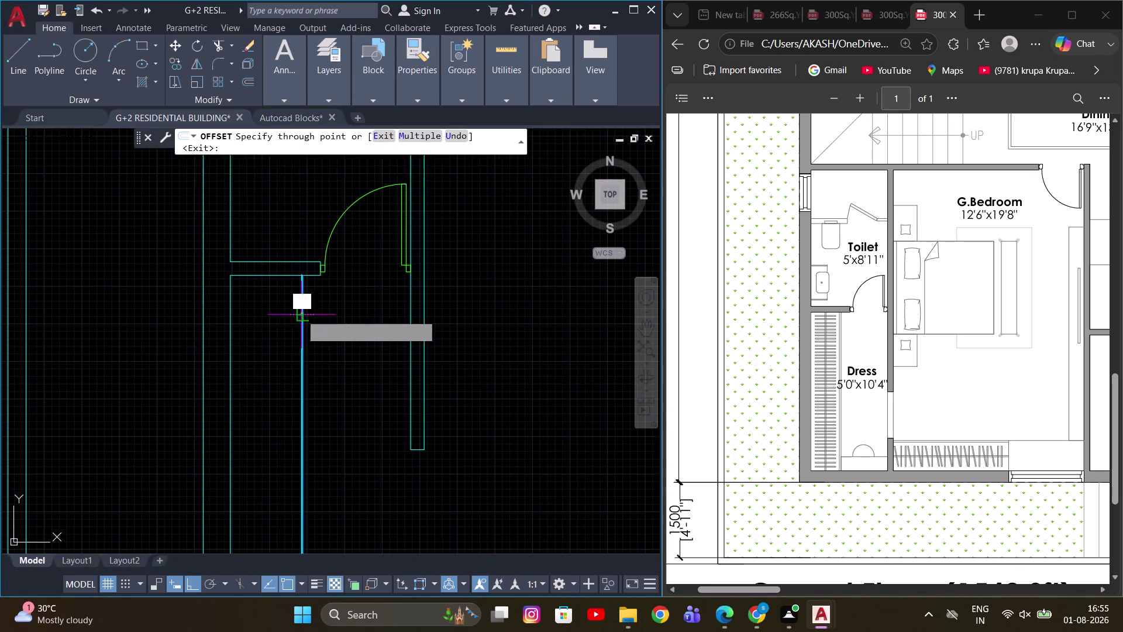
scroll(up, 3)
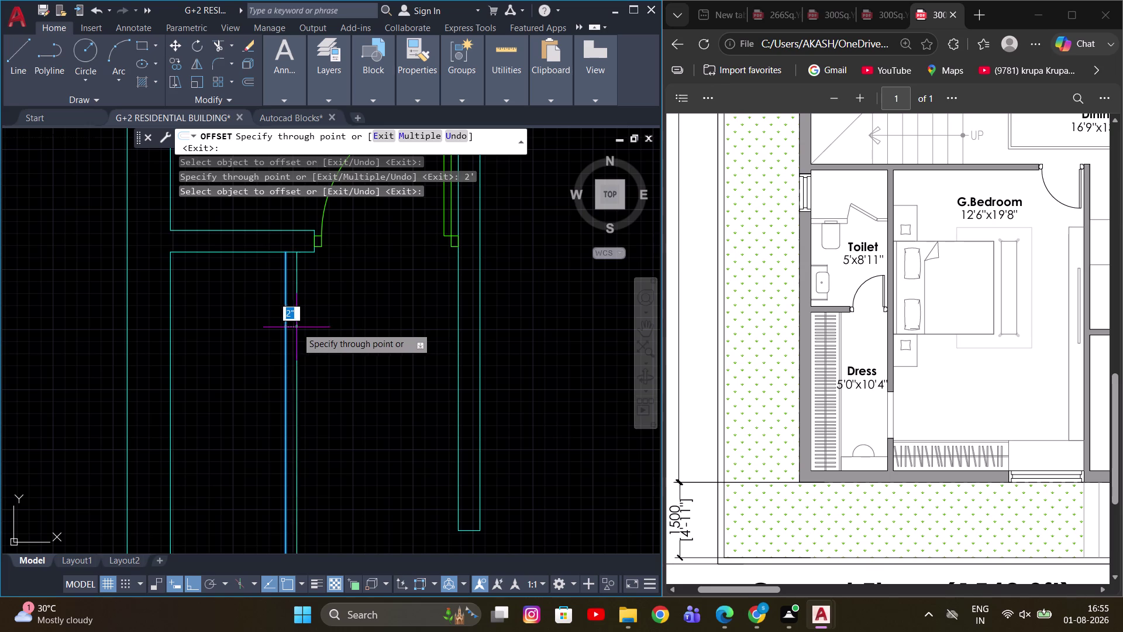
key(2)
key(Return)
Offset the bottom wall line up 2 feet, then offset the new horizontal line again.
scroll(down, 3)
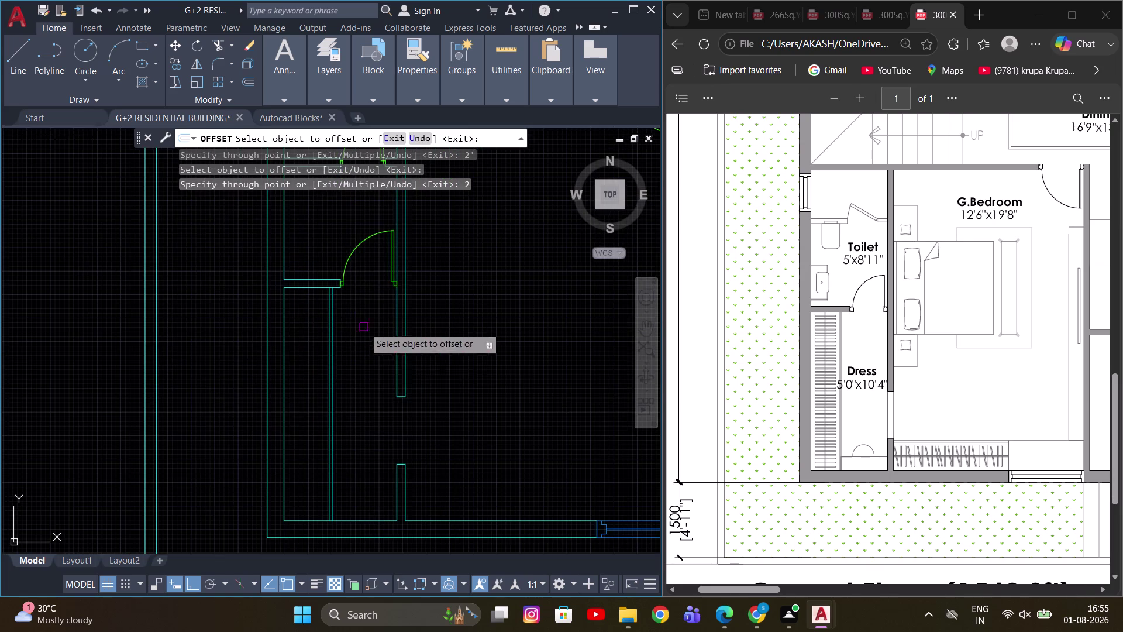
middle_drag(477, 382, 450, 297)
middle_drag(448, 384, 365, 385)
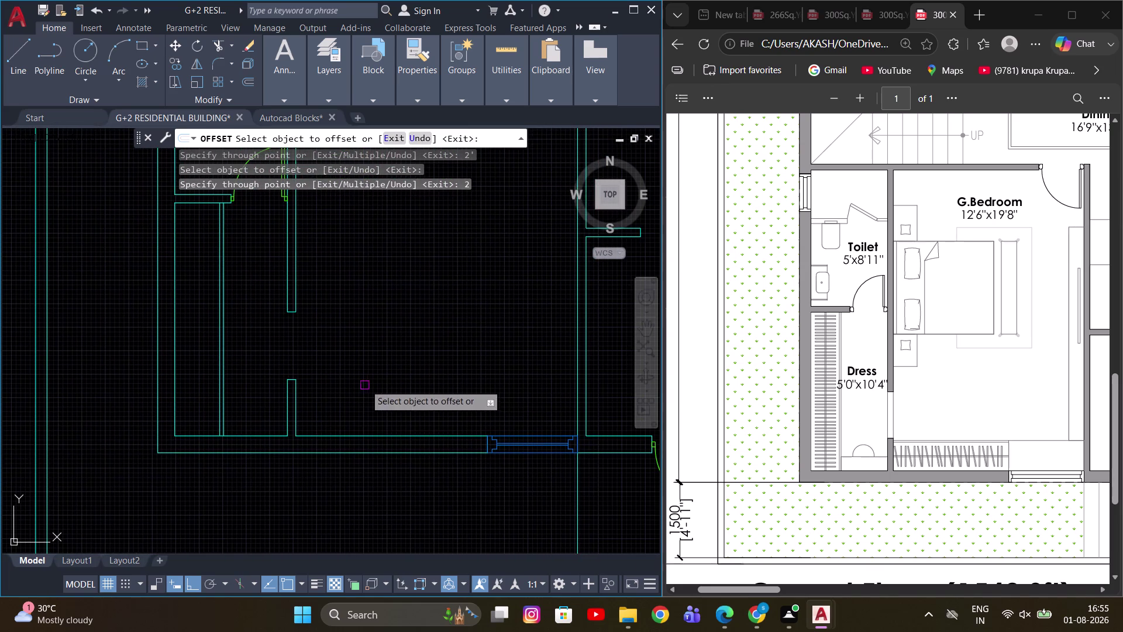
click(360, 436)
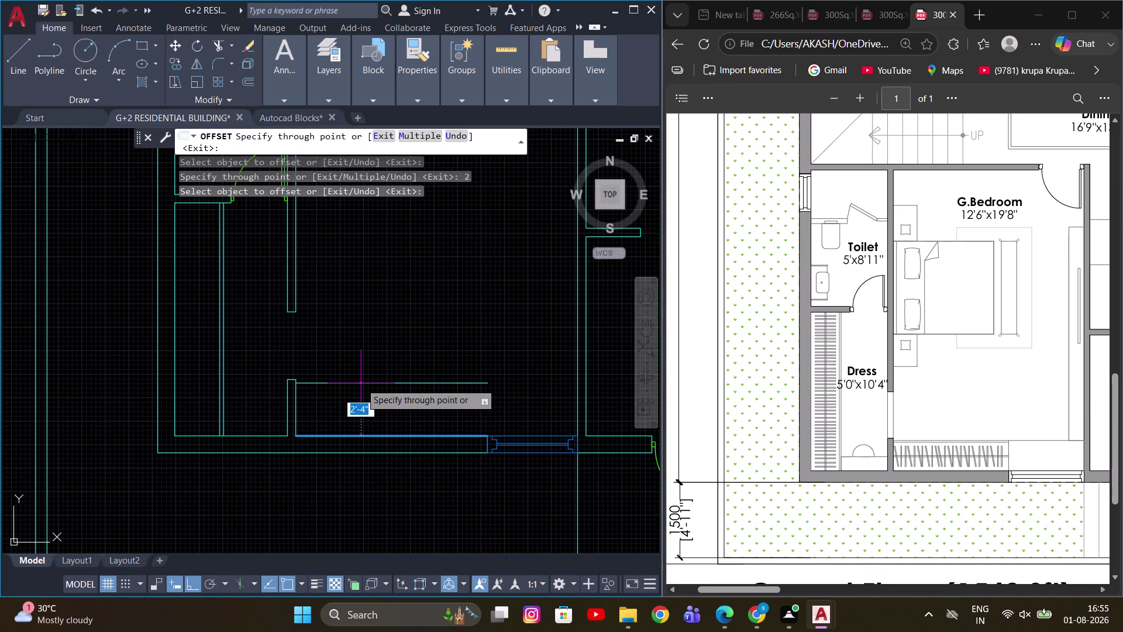
key(2)
key(apostrophe)
key(Return)
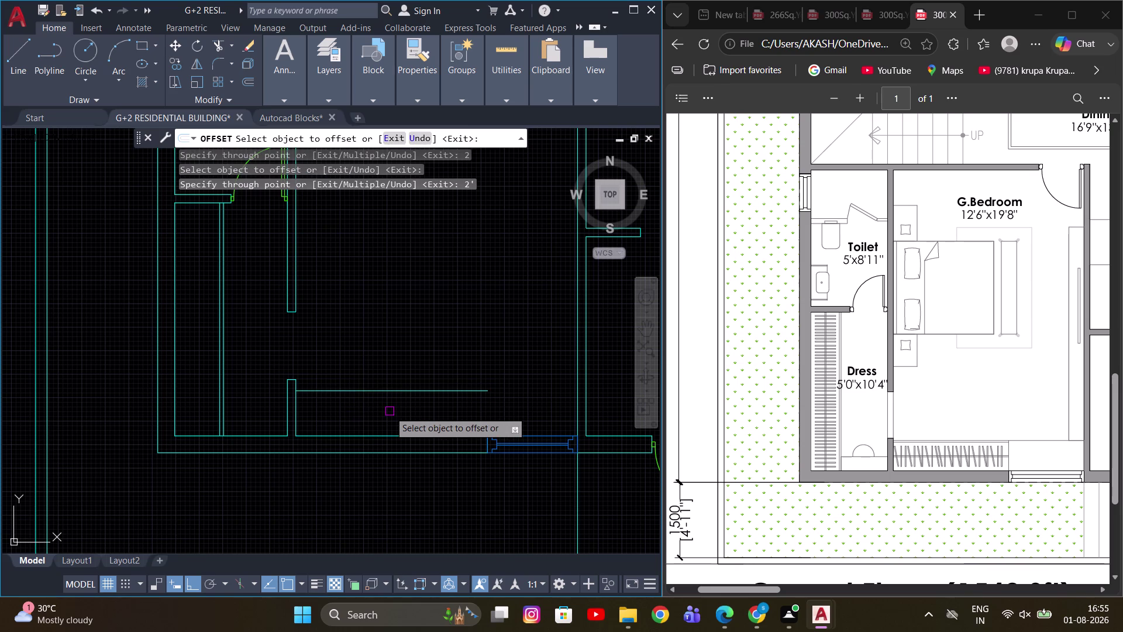
click(369, 389)
scroll(up, 3)
key(2)
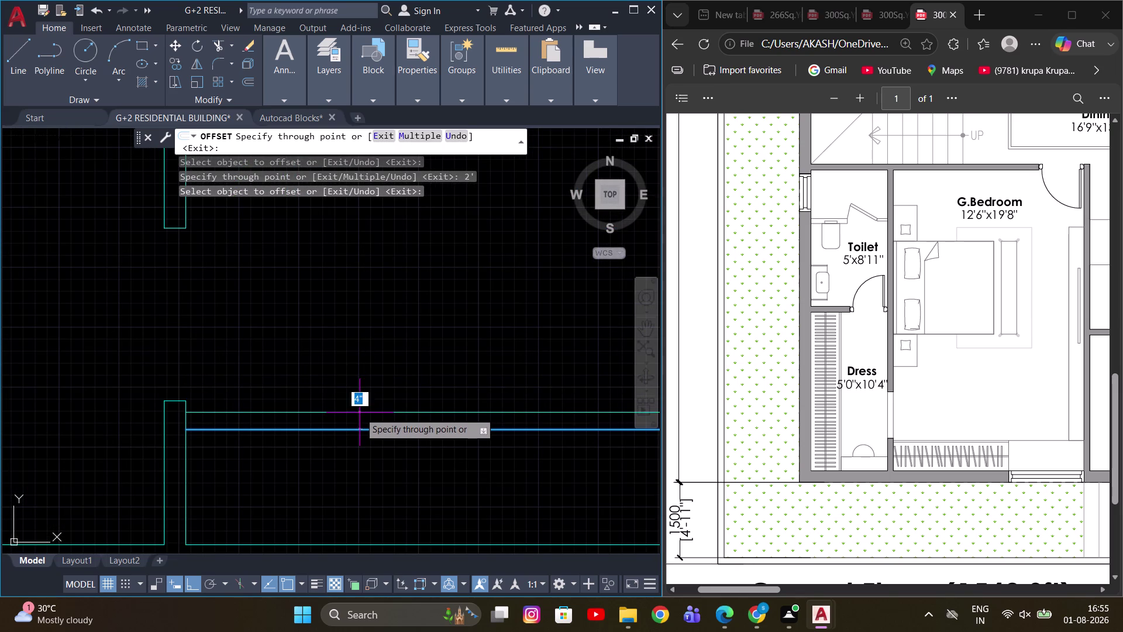
key(Return)
scroll(down, 3)
middle_drag(460, 382, 442, 367)
key(Escape)
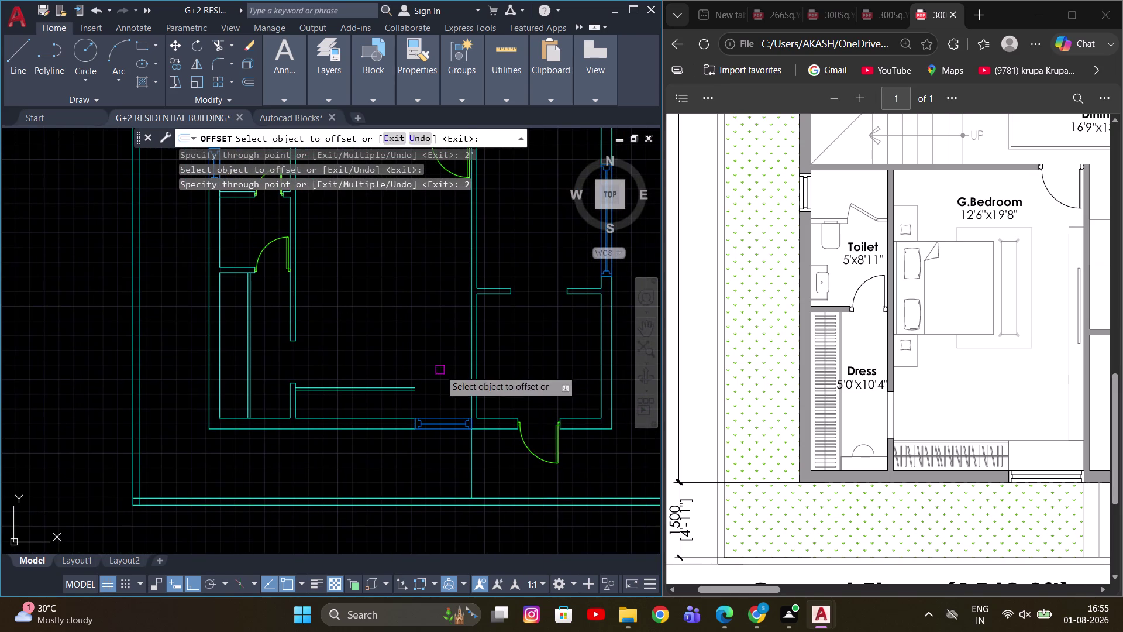
scroll(up, 3)
Start a line, cancel it, and pan the bedroom back into view.
key(l)
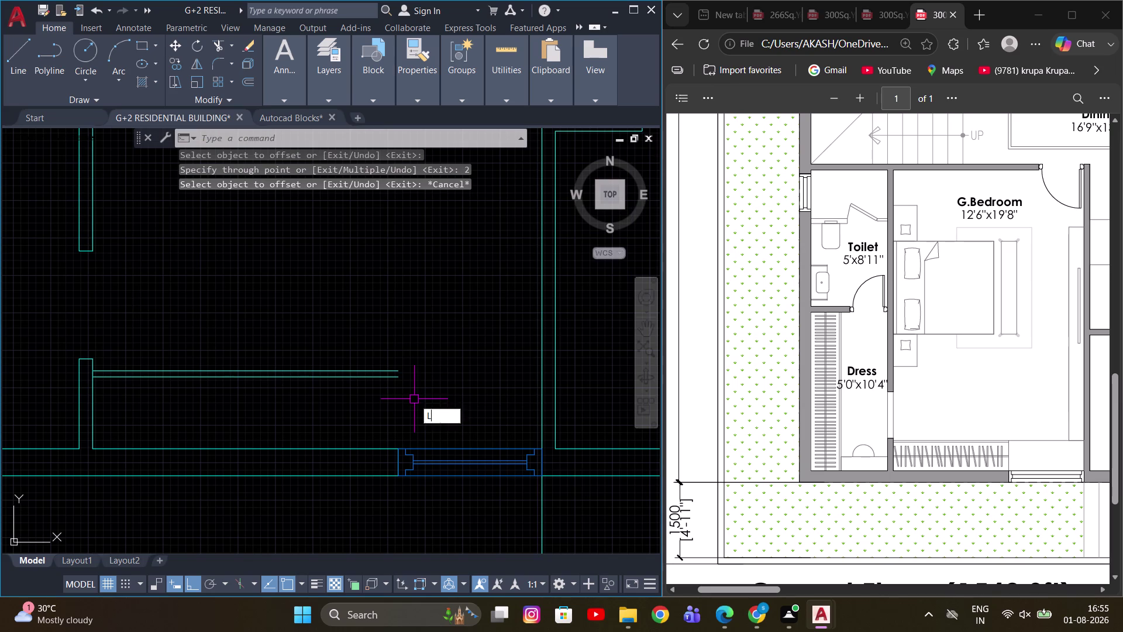
key(space)
drag(395, 448, 404, 432)
scroll(up, 3)
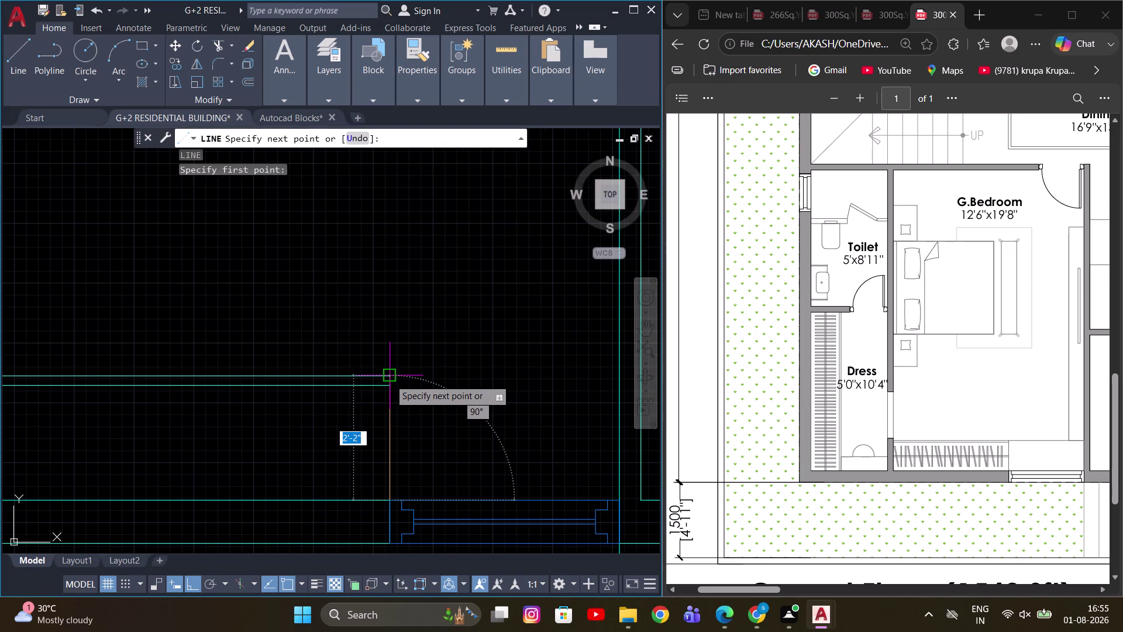
scroll(down, 3)
key(Escape)
middle_drag(389, 395, 427, 421)
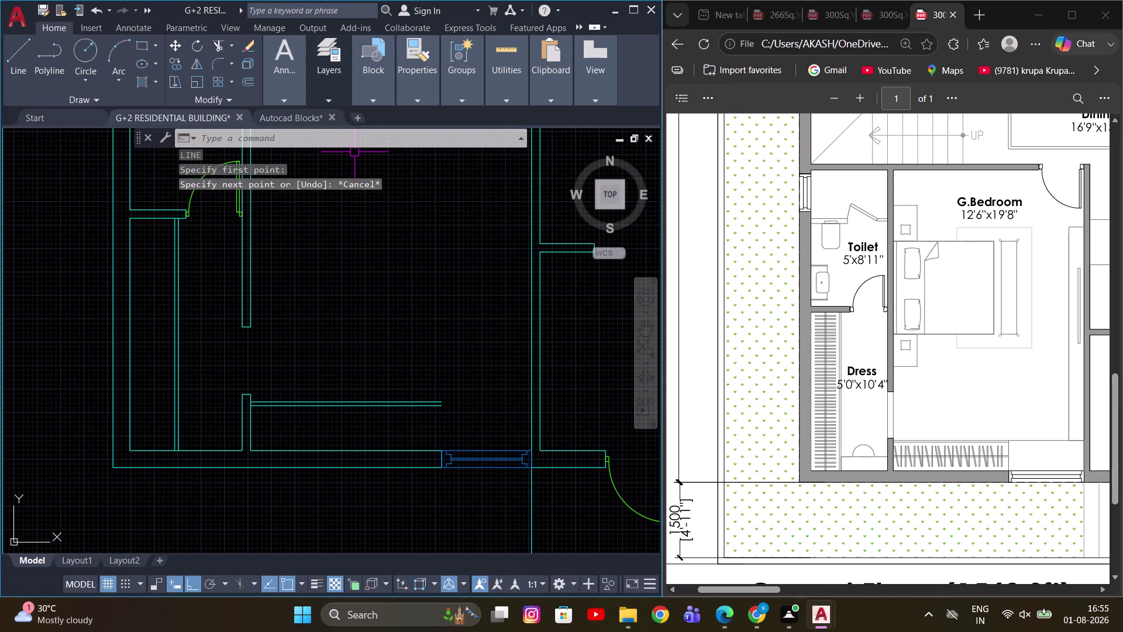
Browse the layer controls drop-down, then dismiss it.
click(373, 93)
click(336, 90)
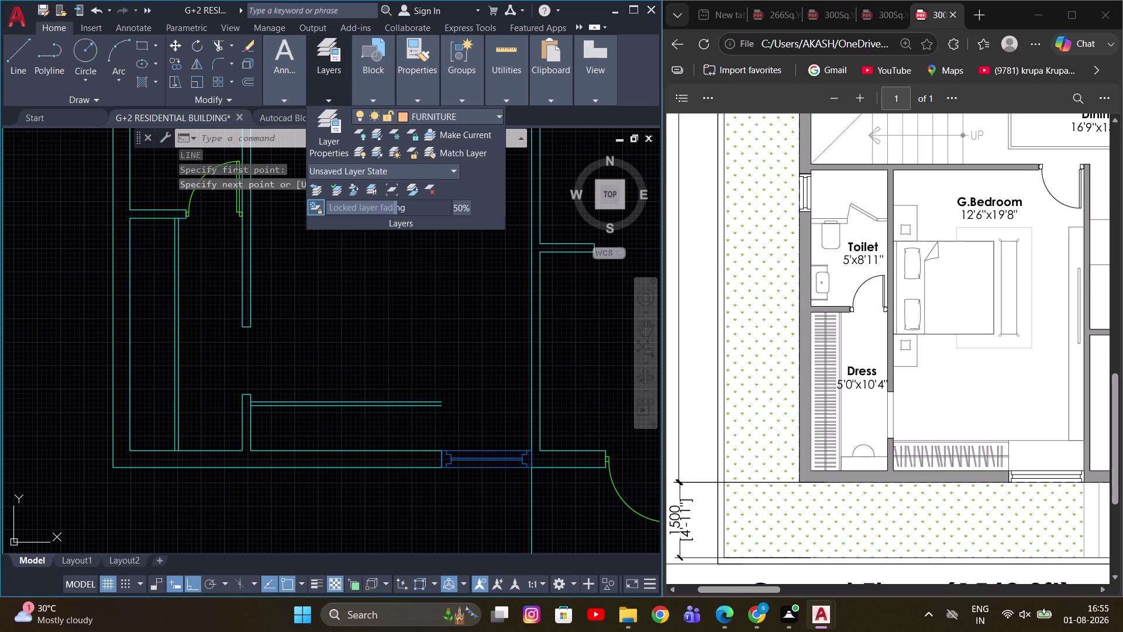
click(461, 116)
click(461, 111)
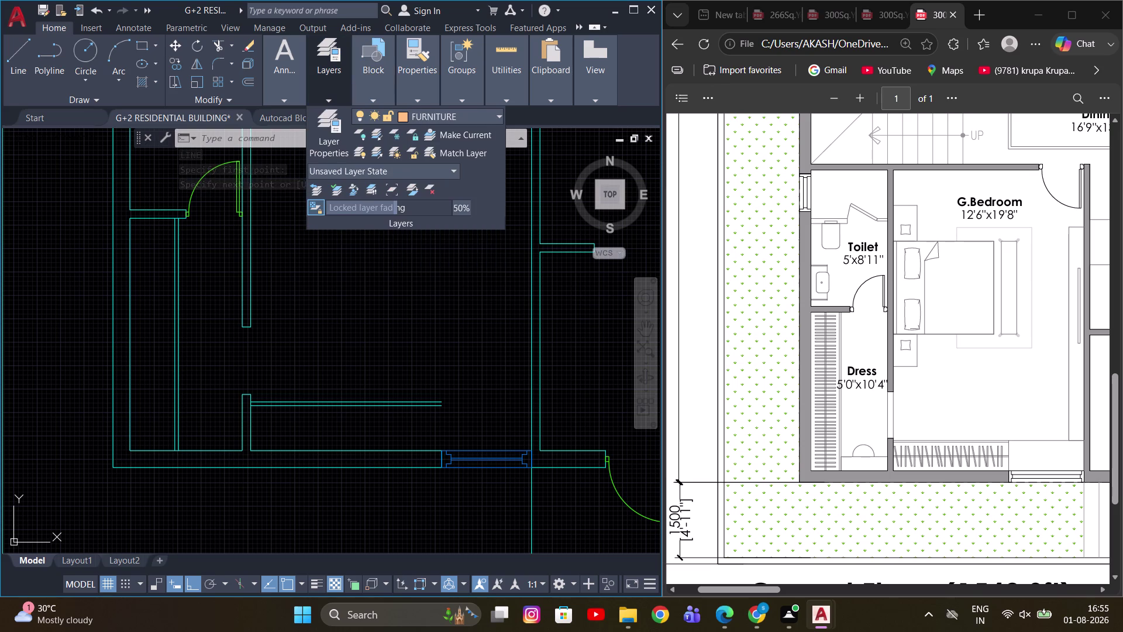
click(447, 116)
key(Escape)
key(Escape)
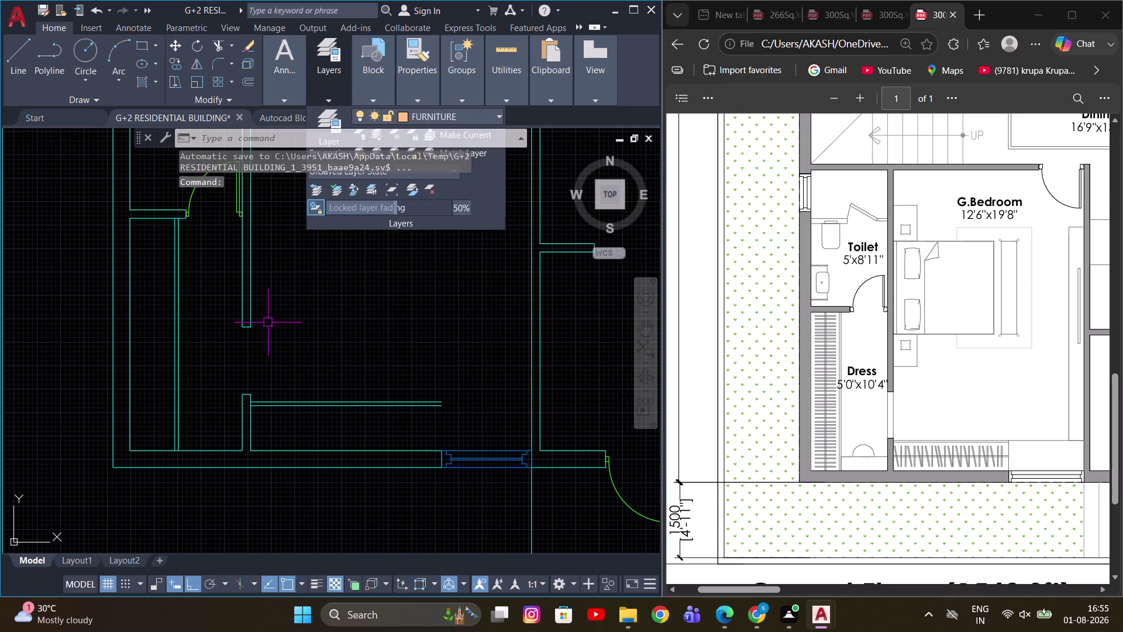
Move the bedroom's inner offset double lines onto the FURNITURE layer.
drag(208, 320, 184, 325)
click(179, 327)
drag(199, 256, 155, 293)
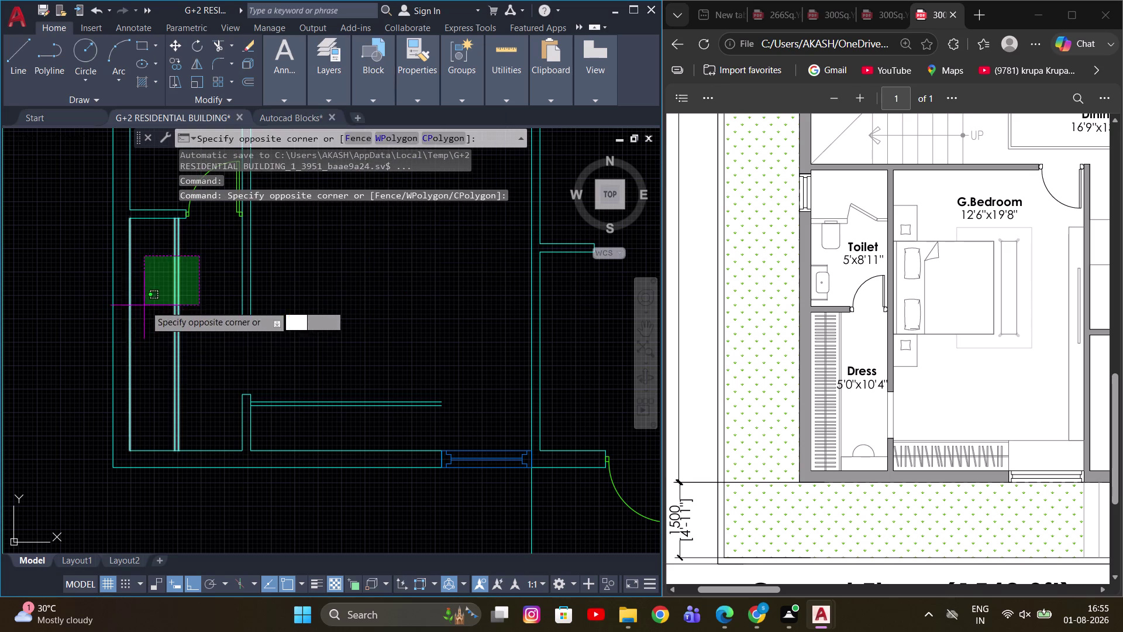
click(146, 304)
drag(359, 355, 344, 402)
drag(326, 430, 325, 423)
click(339, 77)
click(444, 116)
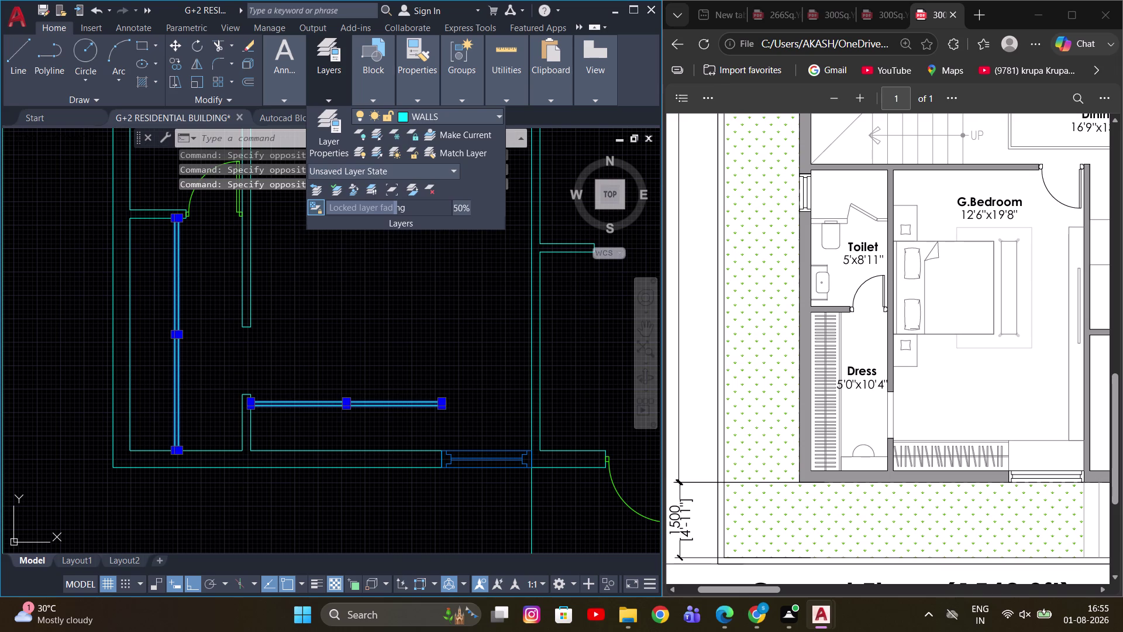
click(441, 169)
key(Escape)
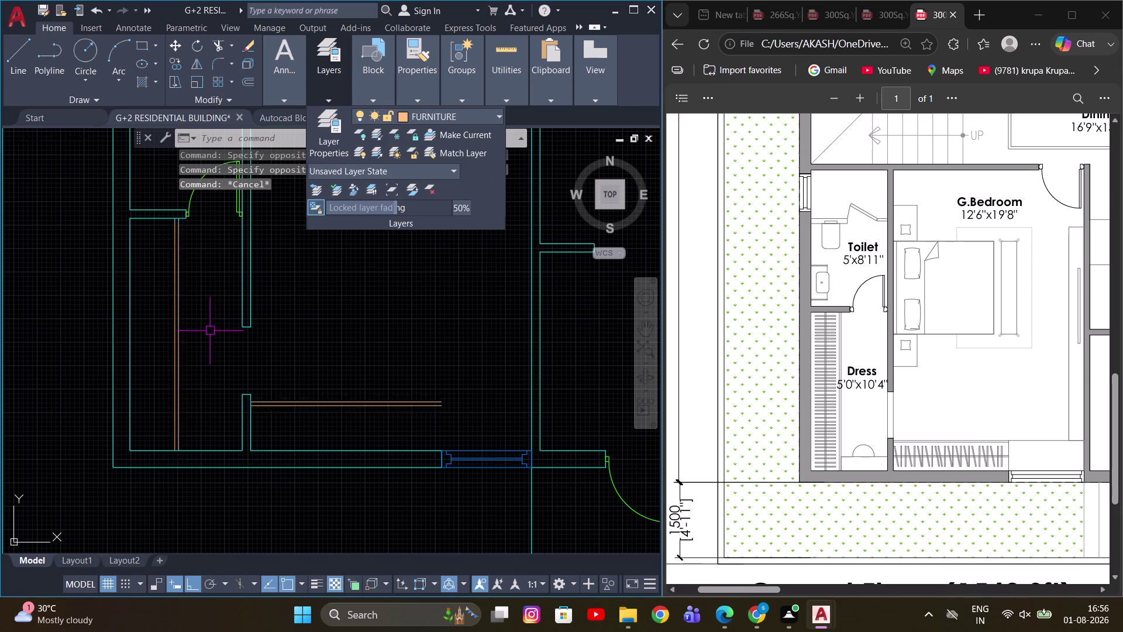
Draw a horizontal wardrobe outline line between two corner points.
scroll(up, 3)
middle_drag(211, 332, 287, 307)
scroll(down, 3)
middle_drag(432, 332, 397, 338)
key(l)
key(space)
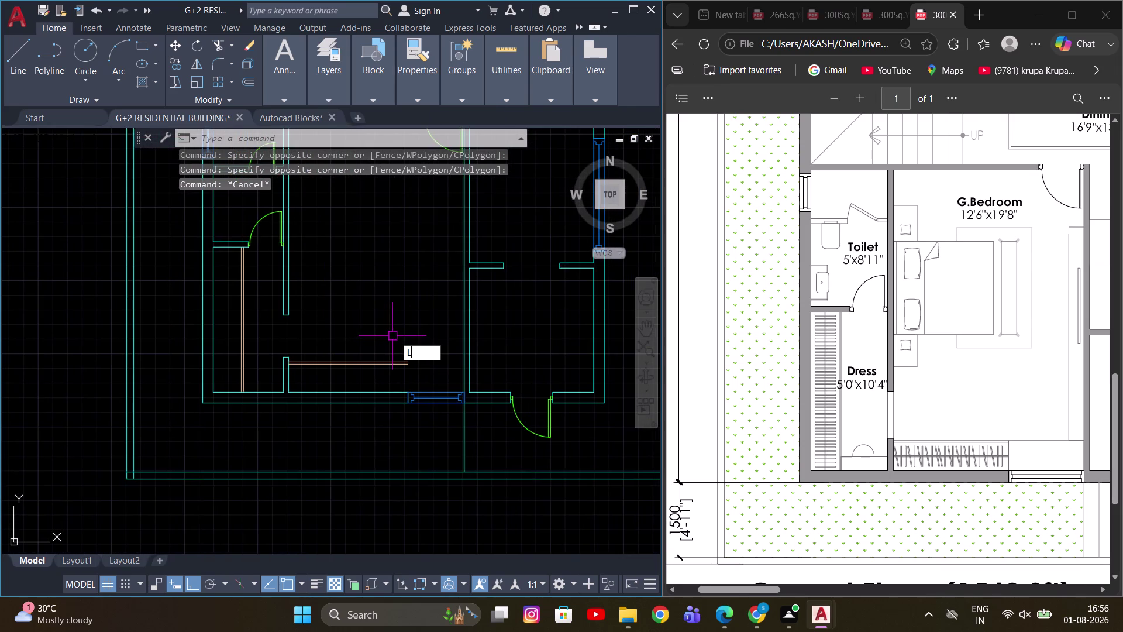
scroll(up, 3)
drag(394, 426, 395, 419)
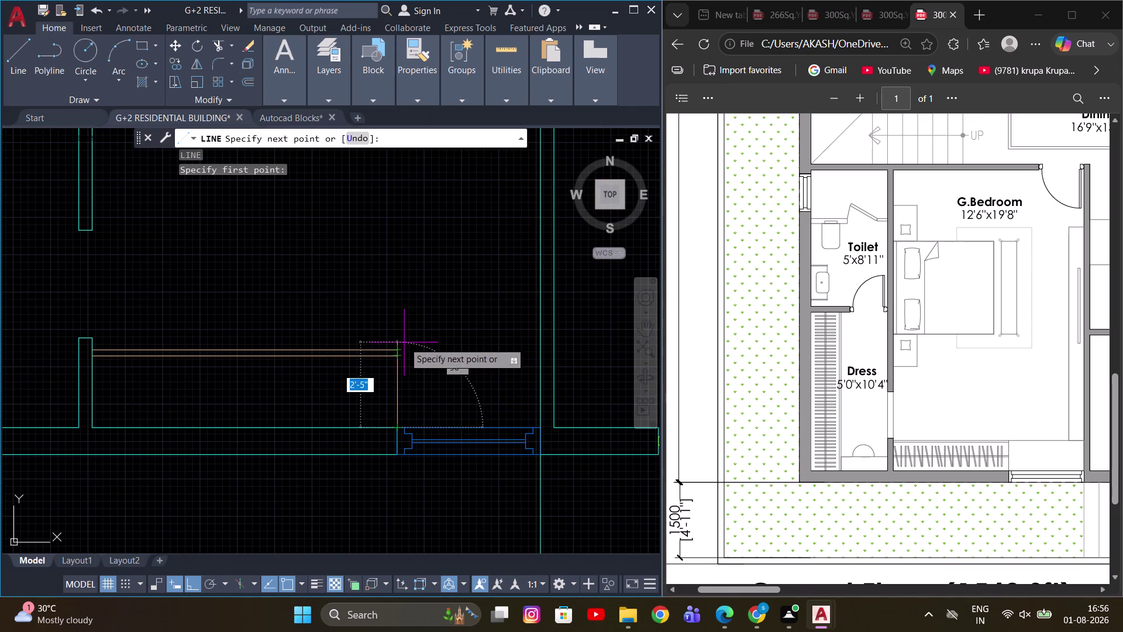
scroll(up, 3)
click(389, 362)
scroll(down, 3)
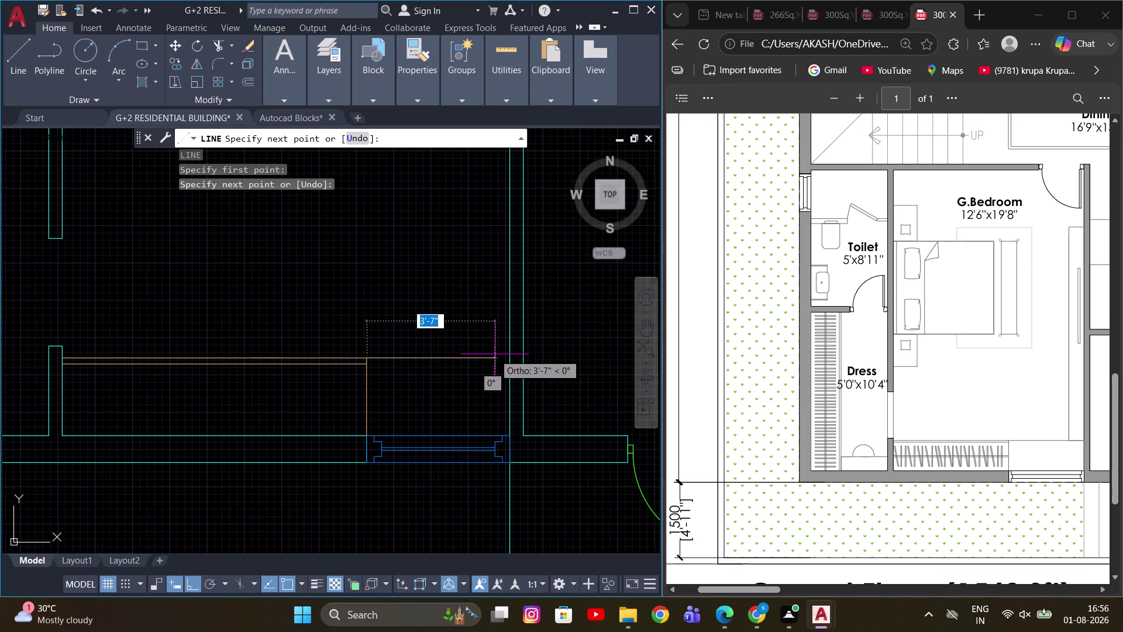
click(506, 357)
key(Escape)
Pan the plan to center the narrow dressing room beside the door.
scroll(down, 3)
scroll(up, 3)
middle_drag(438, 391, 451, 444)
key(Escape)
scroll(down, 3)
middle_drag(381, 406, 465, 382)
scroll(up, 3)
middle_drag(330, 332, 352, 362)
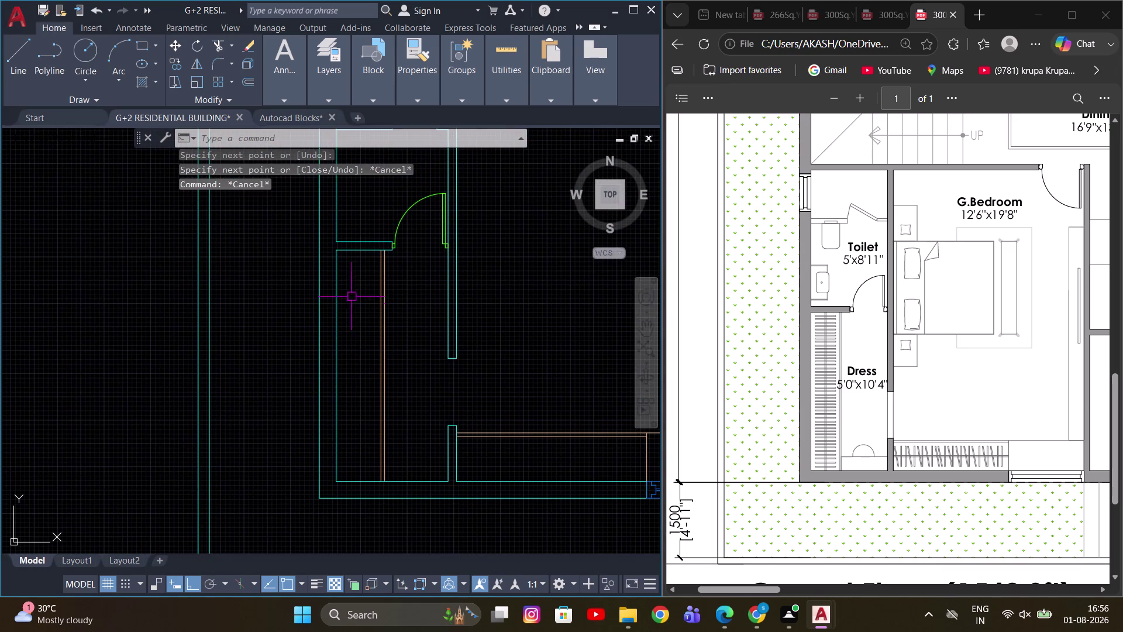
middle_drag(365, 391, 364, 331)
scroll(up, 3)
scroll(down, 3)
middle_drag(357, 280, 358, 320)
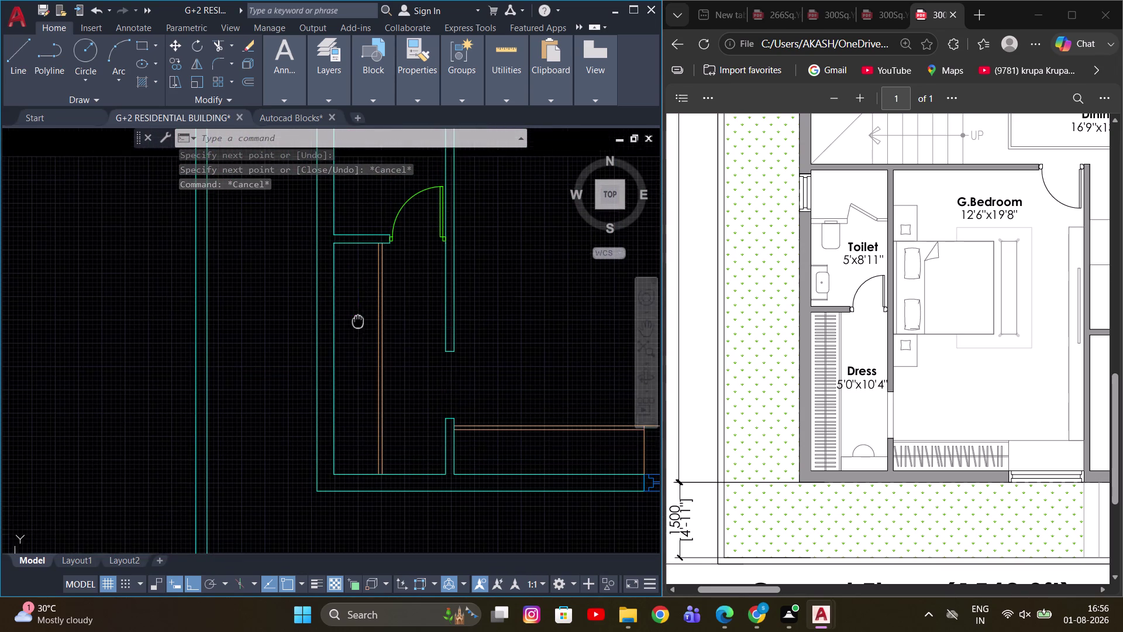
middle_drag(358, 320, 358, 323)
key(l)
key(space)
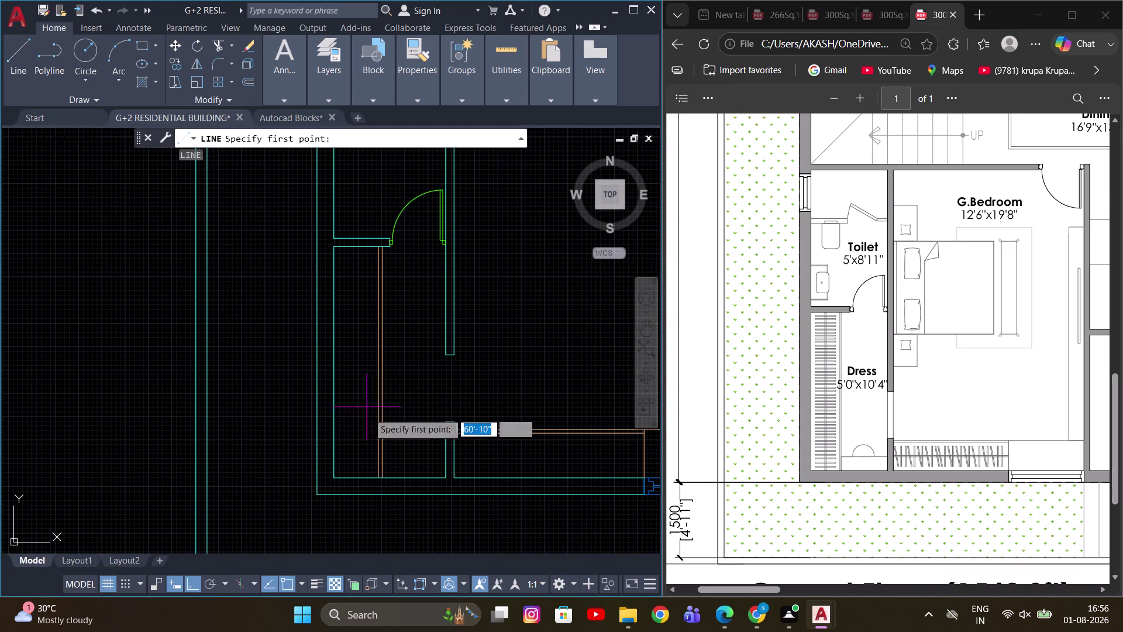
Draw a wardrobe line from the Mid Between 2 Points snap up to the top wall.
right_click(395, 358)
click(455, 261)
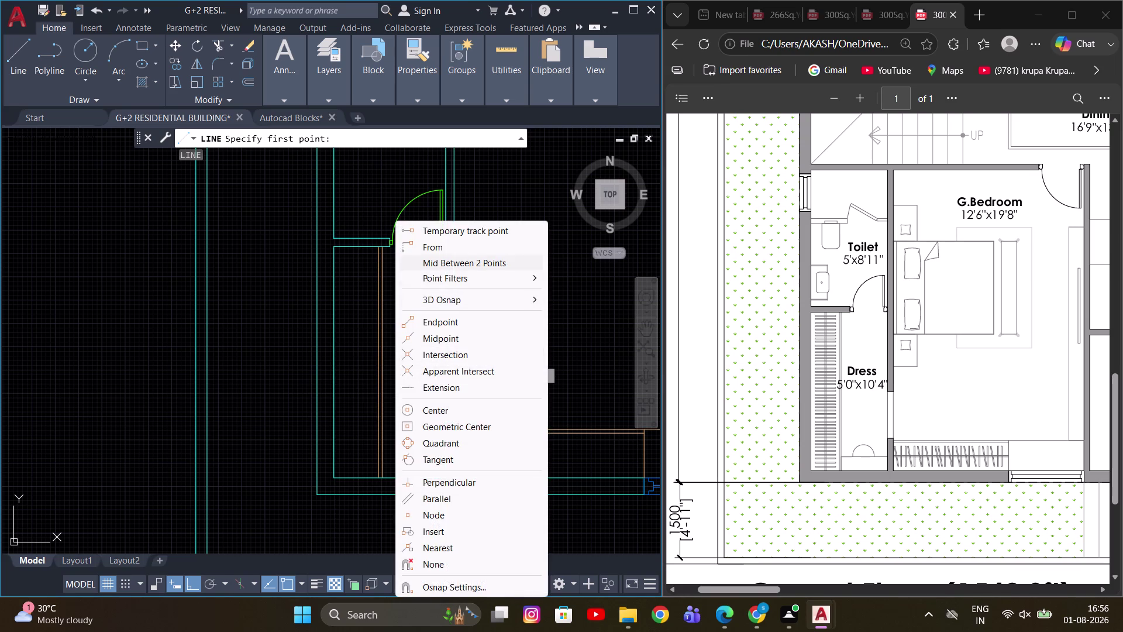
click(336, 479)
scroll(up, 3)
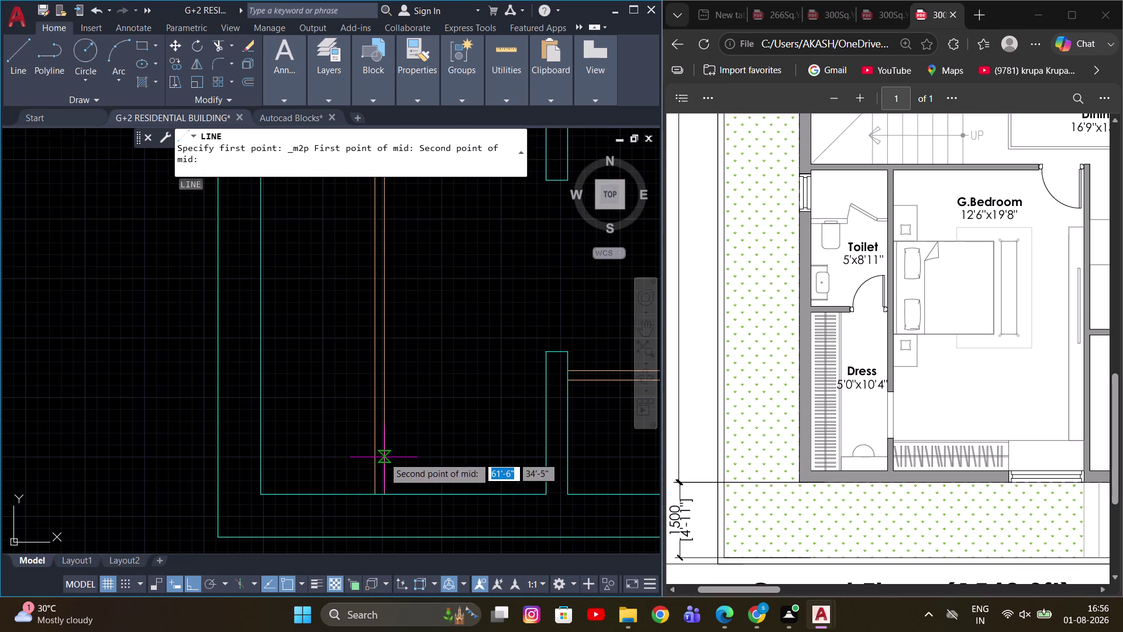
click(372, 494)
scroll(down, 3)
scroll(up, 3)
middle_drag(338, 269, 360, 421)
click(372, 289)
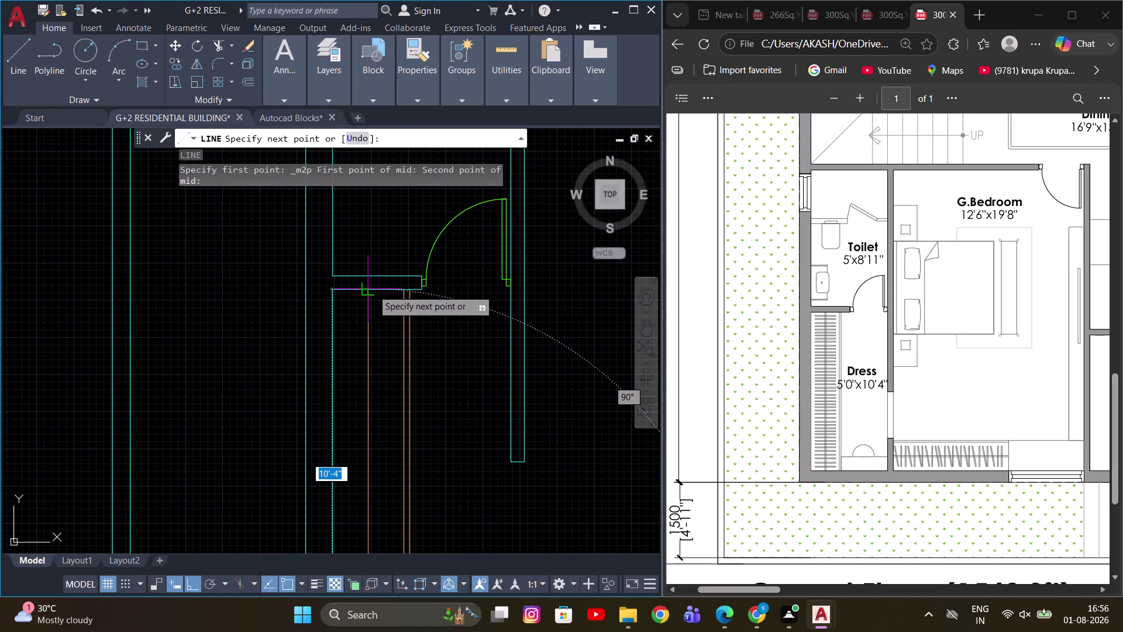
key(Escape)
scroll(down, 3)
middle_drag(370, 396, 370, 314)
scroll(up, 3)
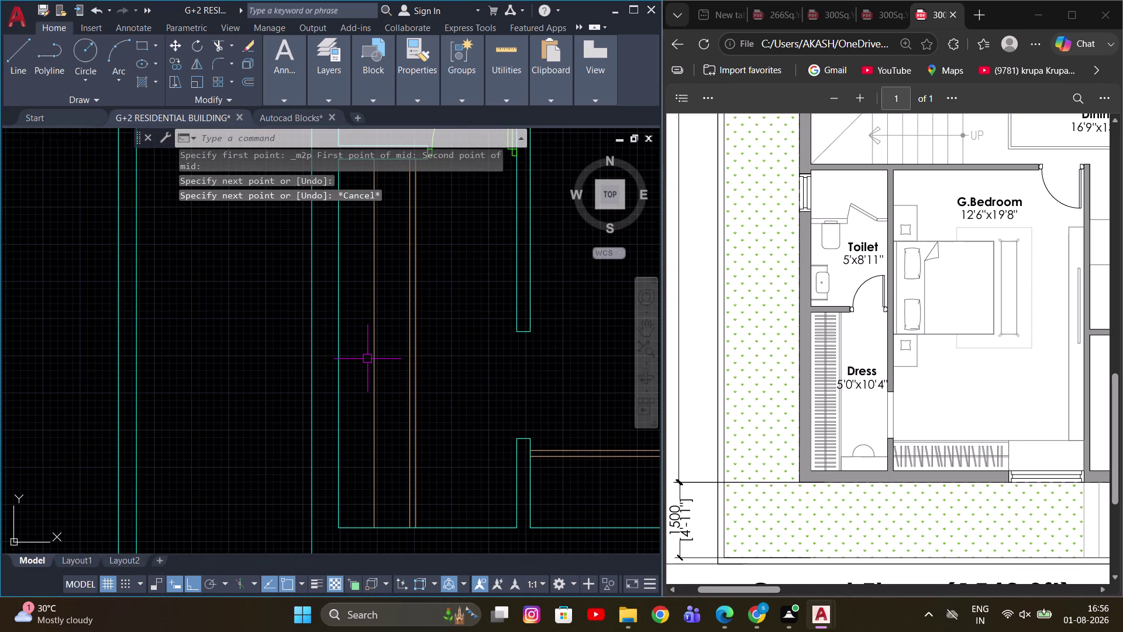
Offset the wardrobe line by 1 to create a parallel second line.
key(o)
key(Return)
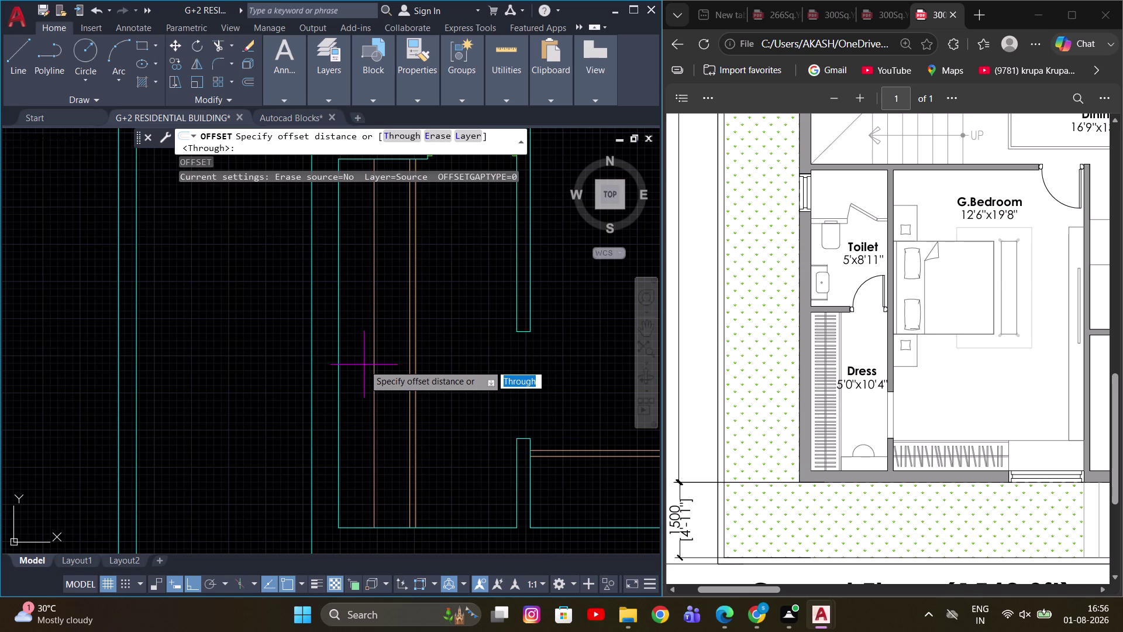
key(1)
key(Return)
click(373, 364)
scroll(up, 3)
click(384, 358)
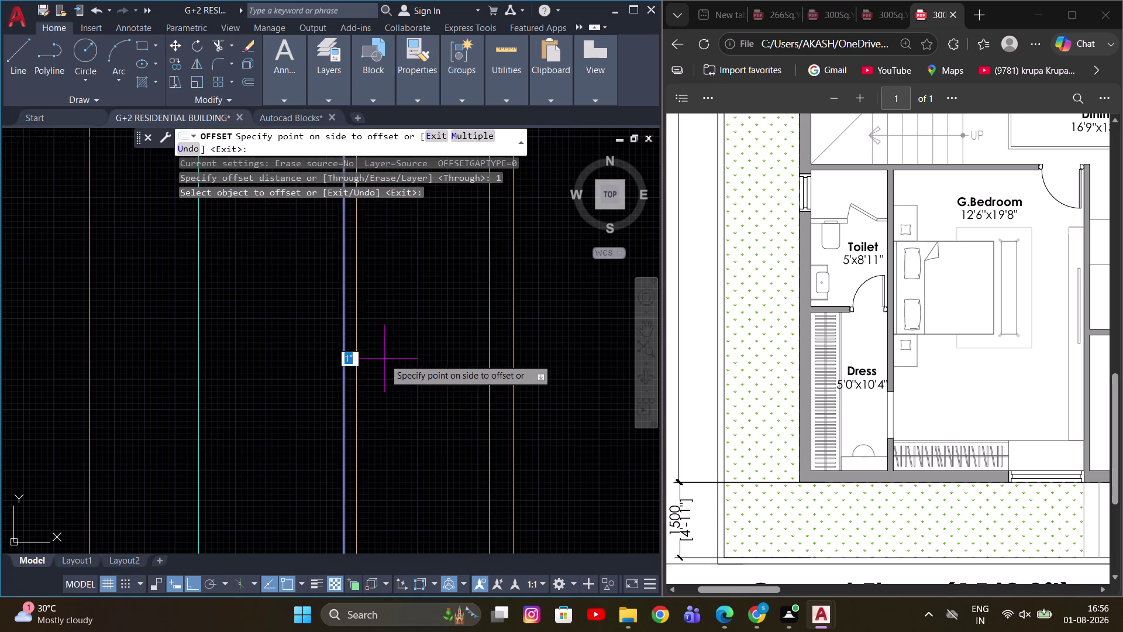
click(345, 389)
drag(326, 388, 320, 388)
scroll(down, 3)
middle_drag(355, 384, 375, 387)
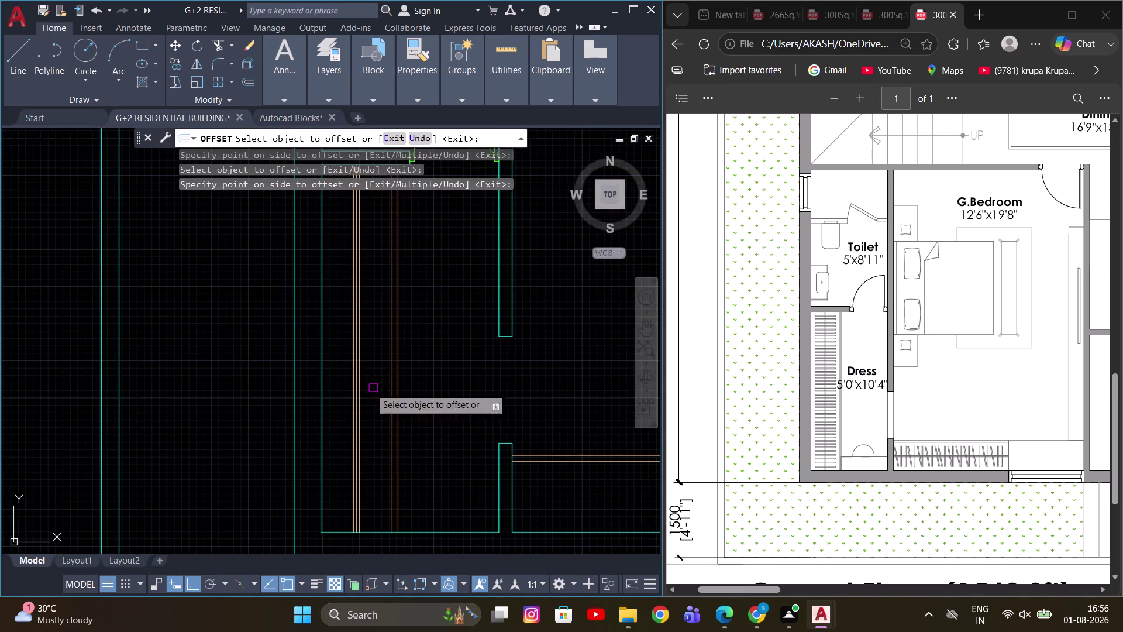
scroll(up, 3)
key(Escape)
Erase the misplaced parallel line, then undo the deletion.
click(391, 382)
scroll(down, 3)
key(e)
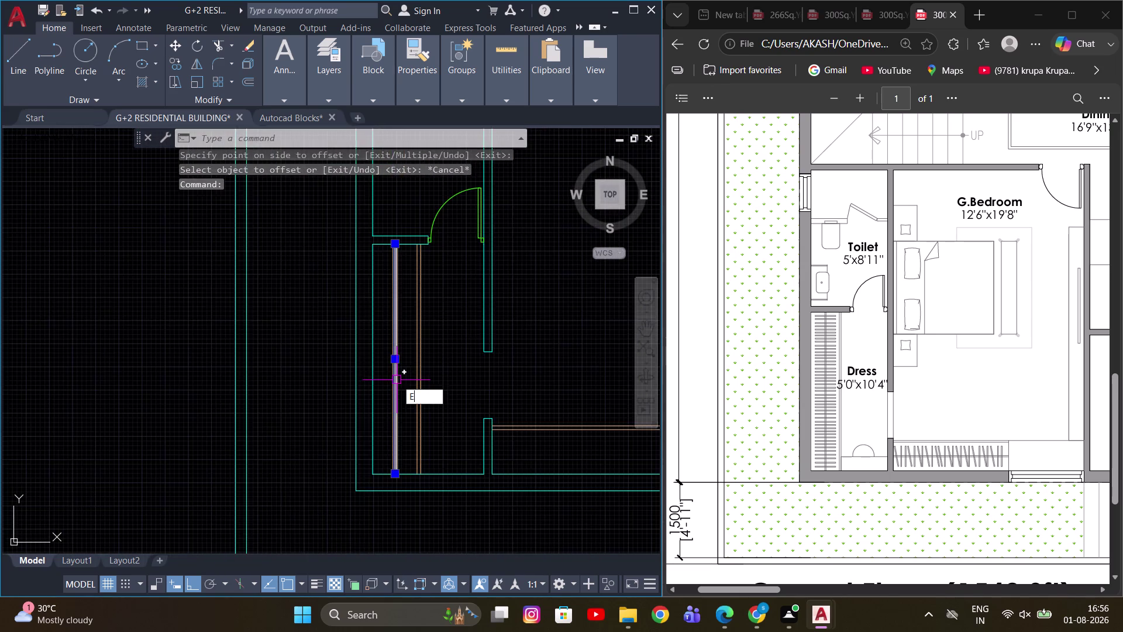
key(space)
scroll(down, 3)
scroll(up, 3)
key(Escape)
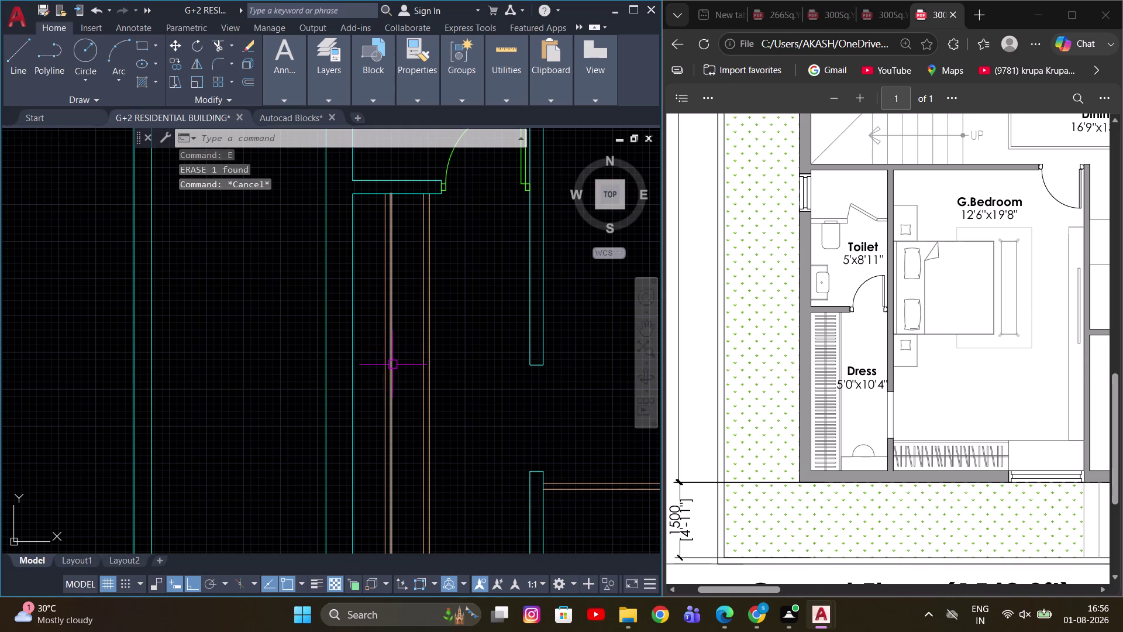
scroll(up, 3)
scroll(down, 3)
key(ctrl+z)
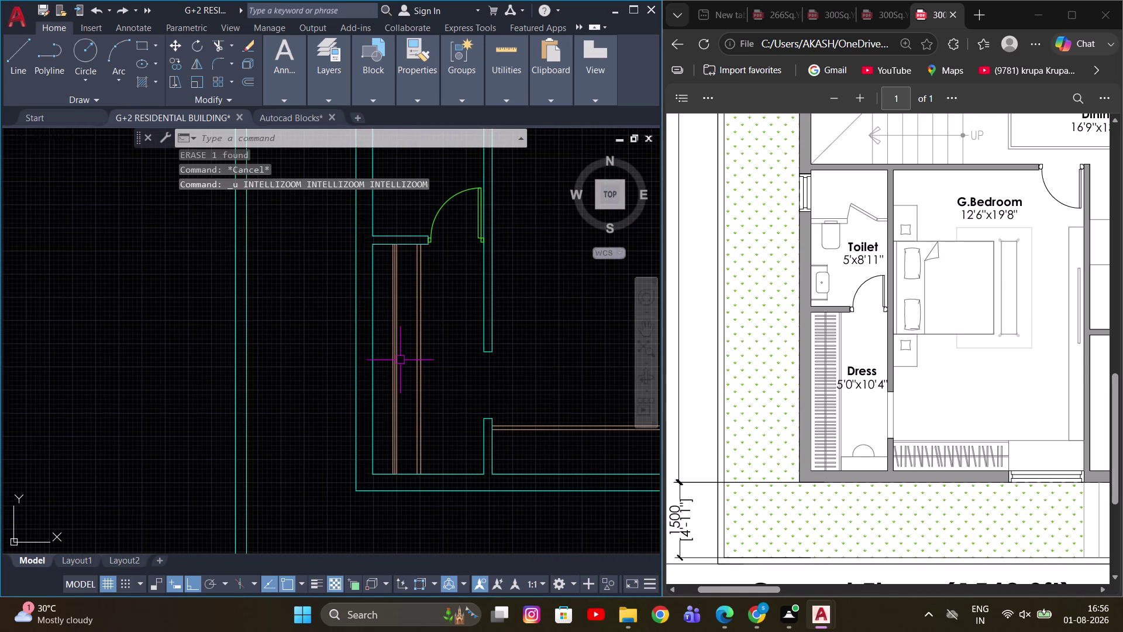
key(ctrl+z)
Erase the extra stray wardrobe lines, leaving the thin double line.
click(407, 339)
key(e)
key(space)
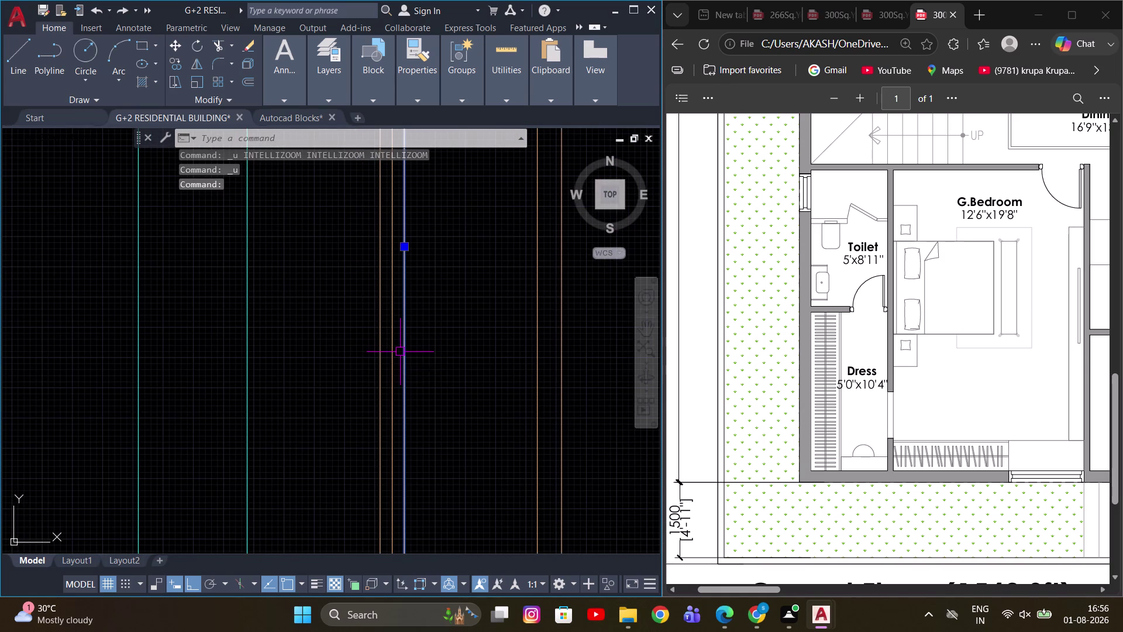
click(379, 374)
key(space)
scroll(down, 3)
scroll(down, 3)
key(Escape)
scroll(up, 3)
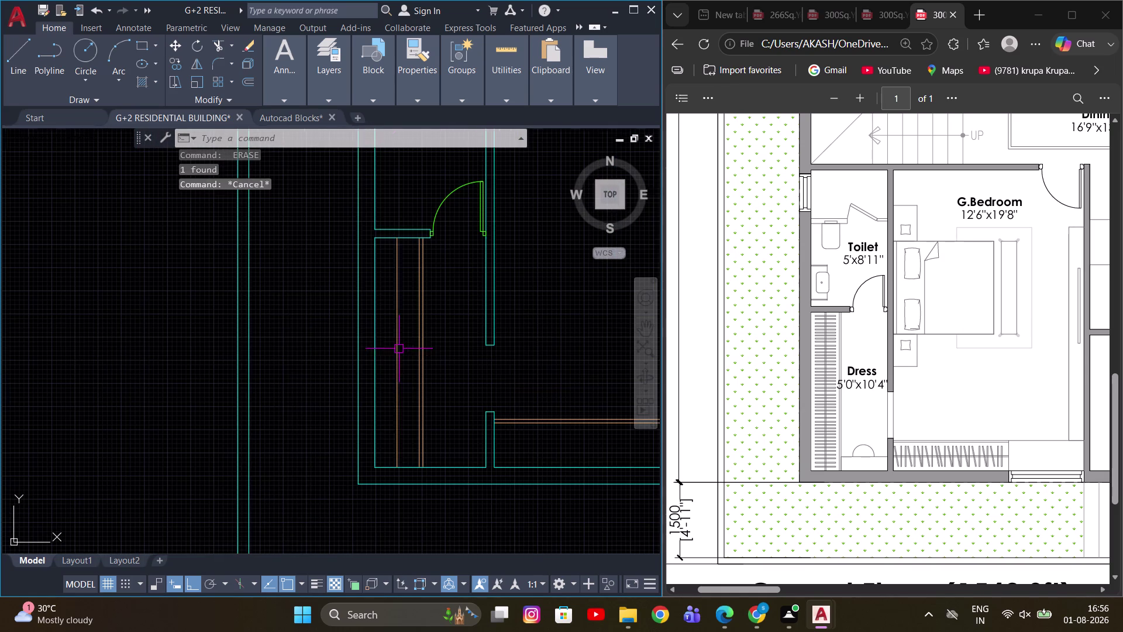
Try a 0.5 offset on a dressing-room wardrobe line, then cancel it.
key(o)
key(Return)
text(0.5)
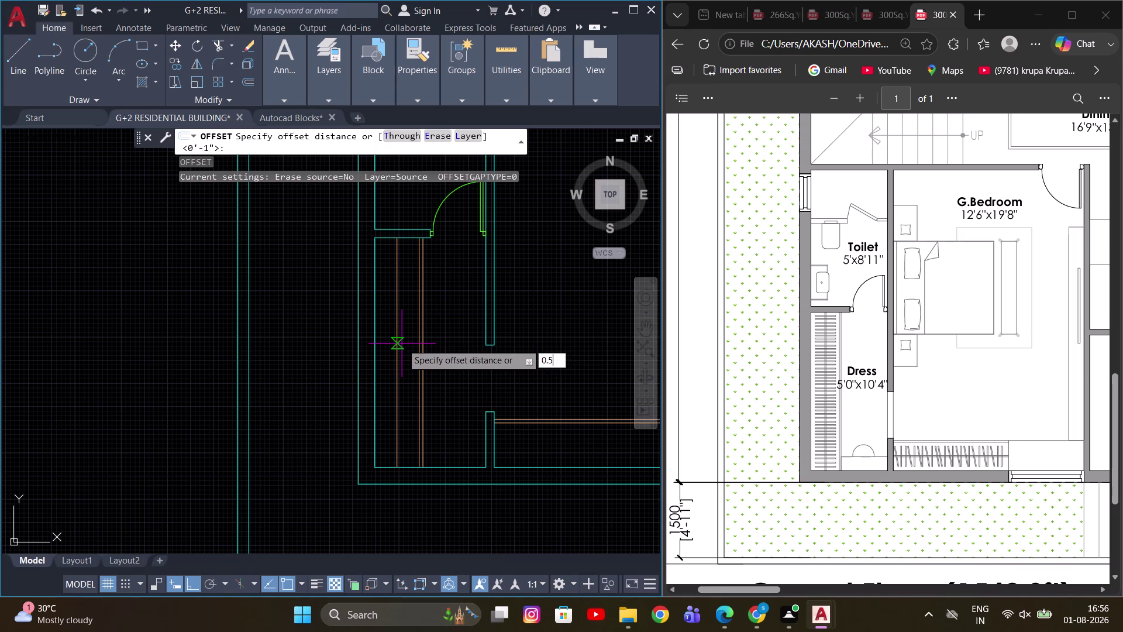
key(Return)
scroll(up, 3)
click(398, 354)
click(414, 349)
scroll(up, 3)
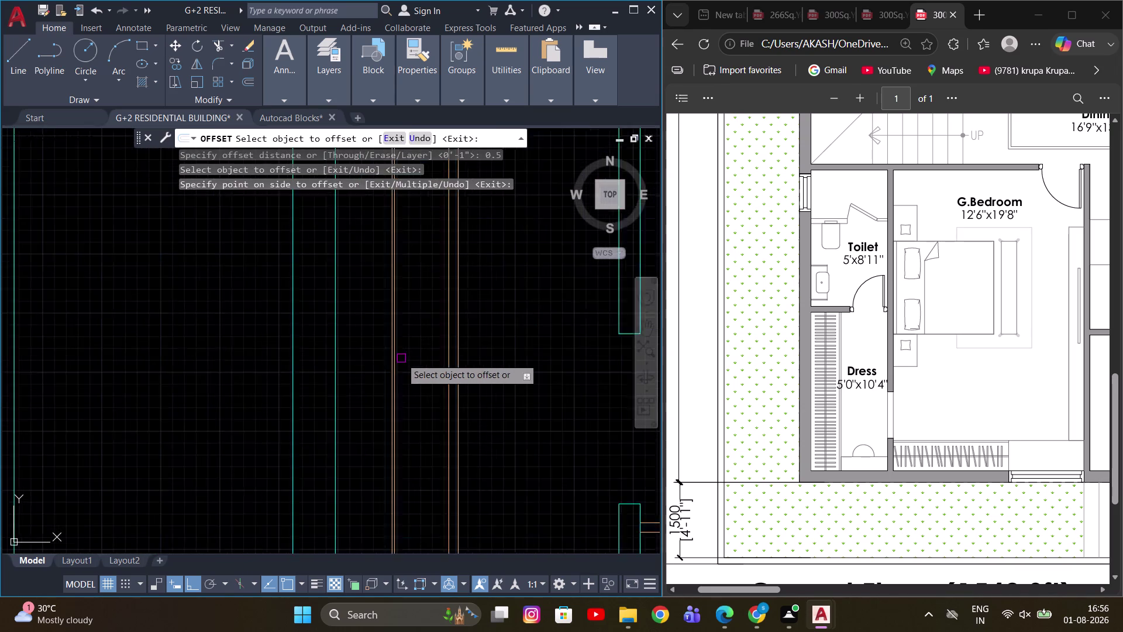
scroll(up, 3)
click(380, 362)
scroll(up, 3)
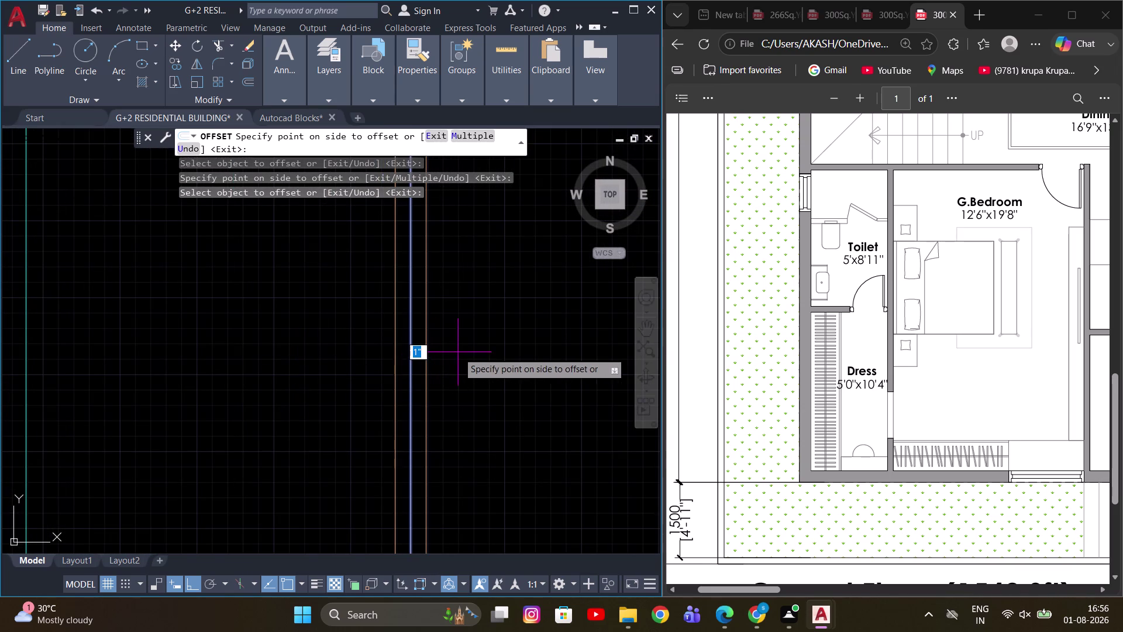
key(Escape)
Undo the earlier wardrobe offset copies and recentre on the dressing room.
scroll(down, 3)
scroll(down, 3)
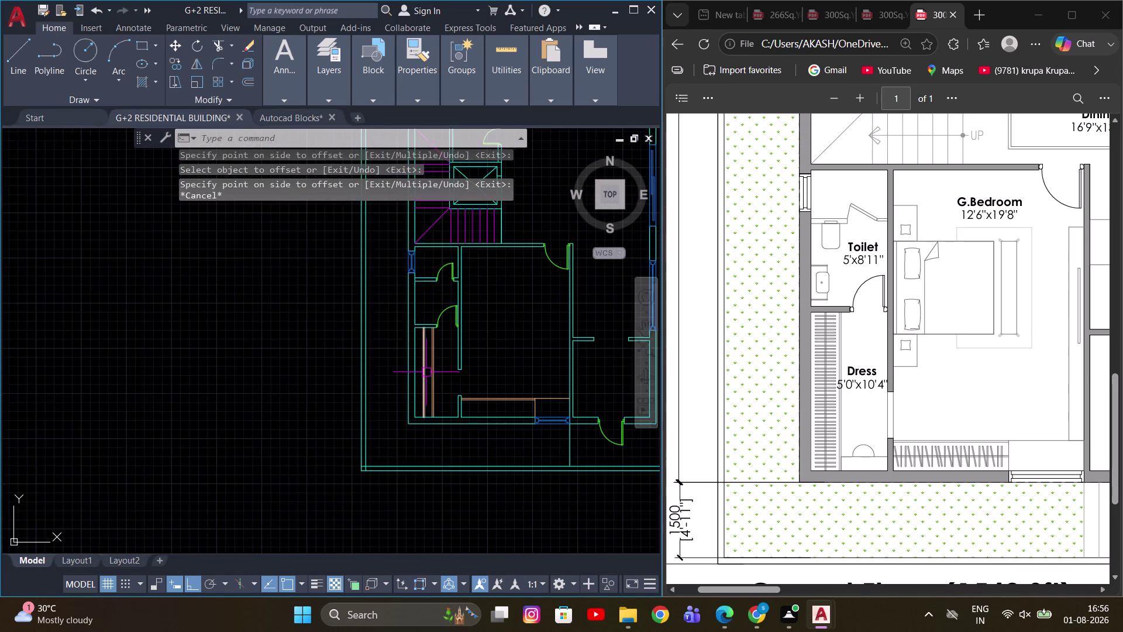
scroll(up, 3)
key(Escape)
scroll(up, 3)
scroll(down, 3)
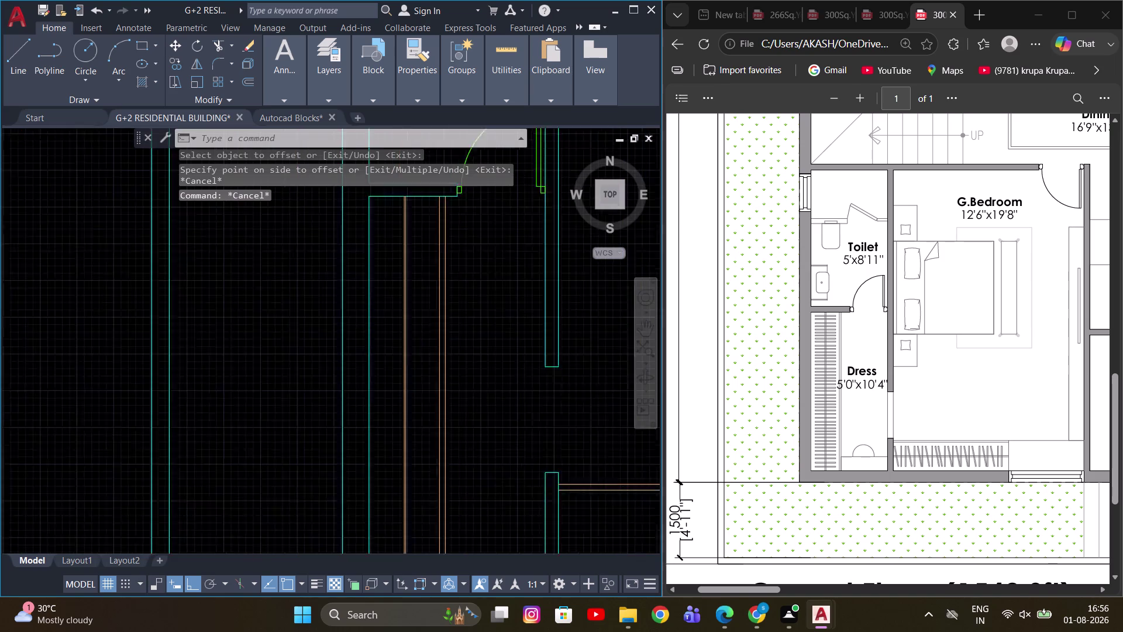
key(ctrl+z)
scroll(down, 3)
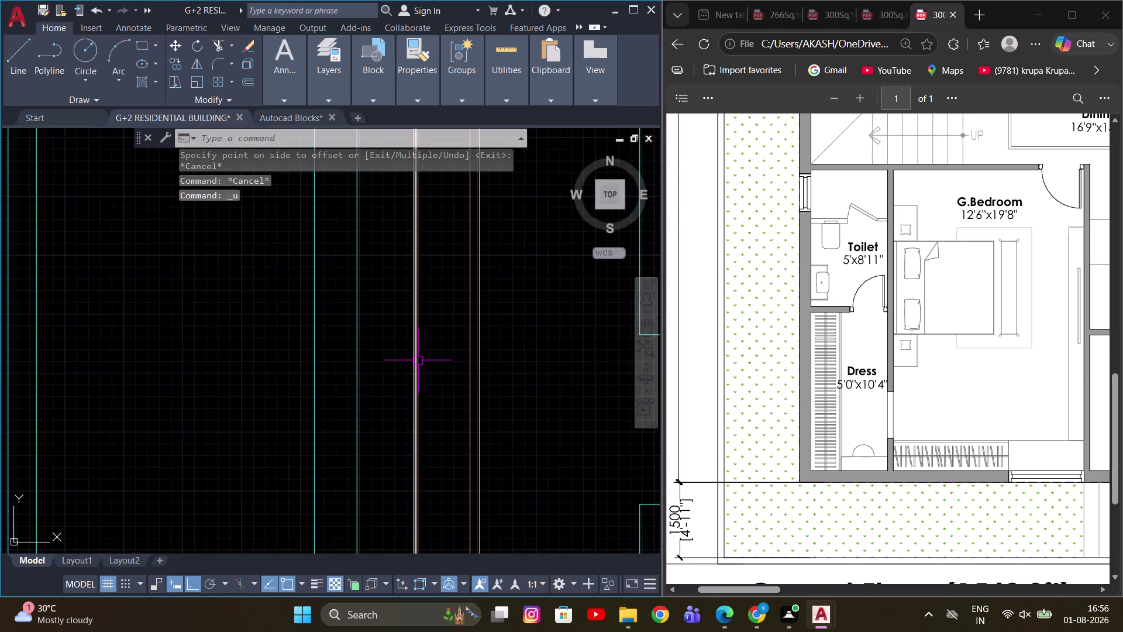
scroll(down, 3)
scroll(up, 3)
key(ctrl+z)
key(ctrl+z)
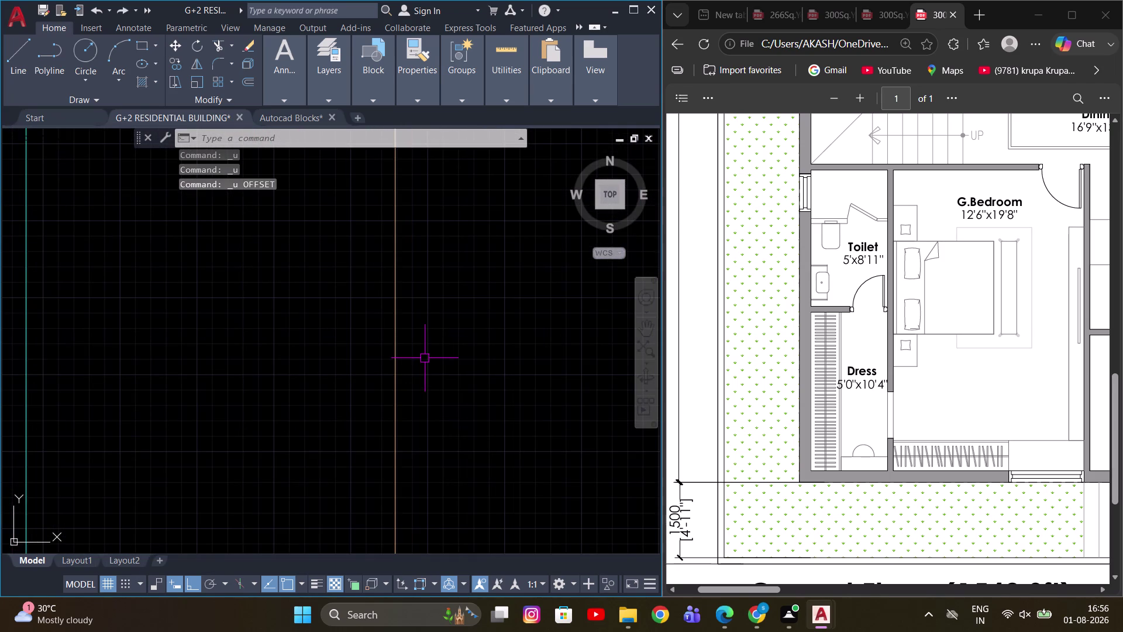
scroll(down, 3)
key(Escape)
click(430, 292)
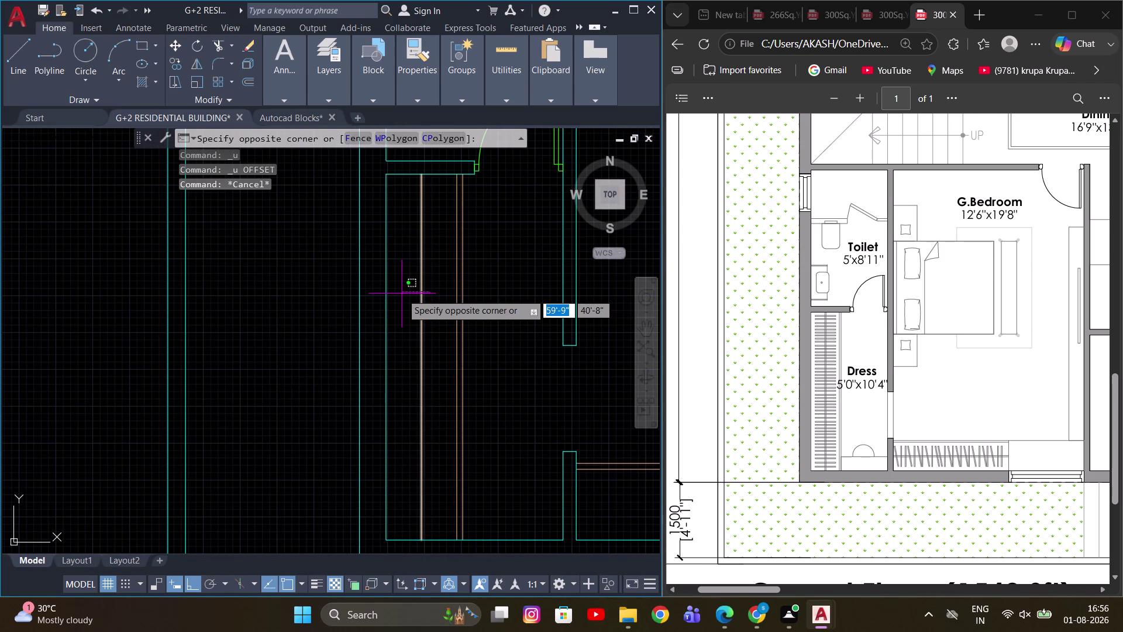
click(401, 294)
key(Escape)
middle_drag(435, 255, 437, 352)
scroll(down, 3)
scroll(up, 3)
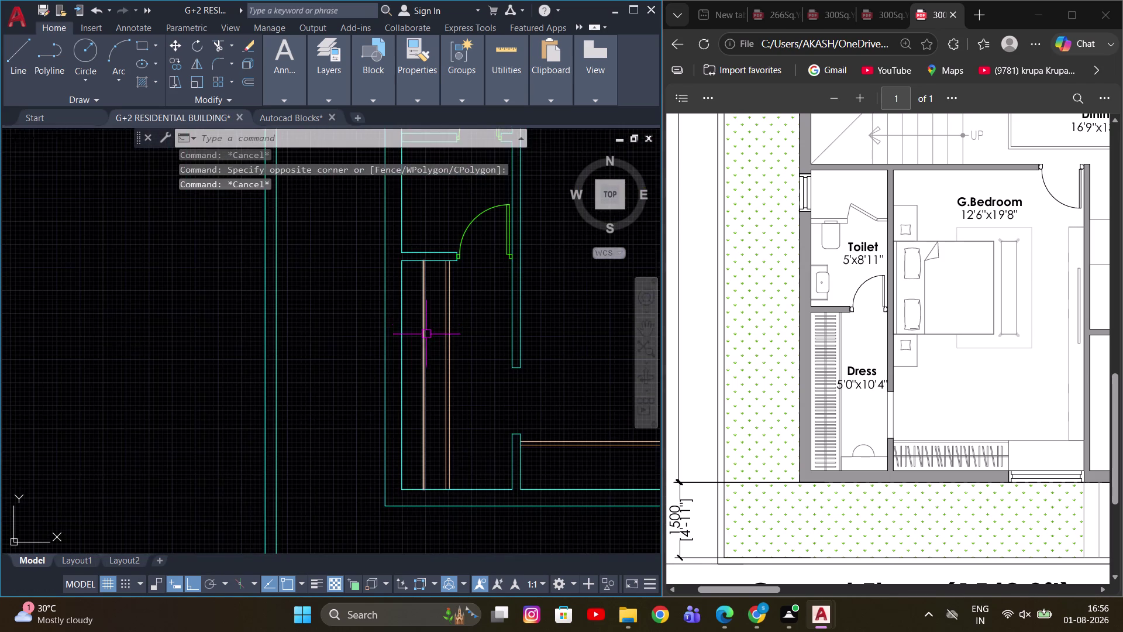
middle_drag(426, 334, 434, 303)
scroll(up, 3)
Offset two wardrobe lines by 0.5 to create closely spaced parallel edges.
key(o)
key(Return)
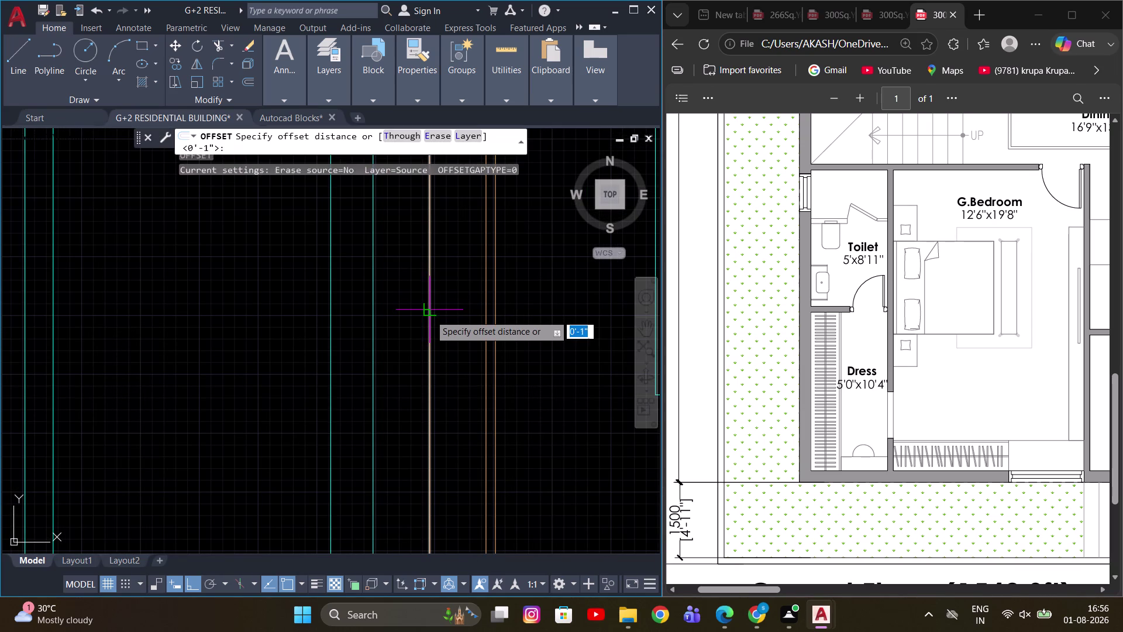
key(0)
text(.5)
key(Return)
scroll(up, 3)
scroll(down, 3)
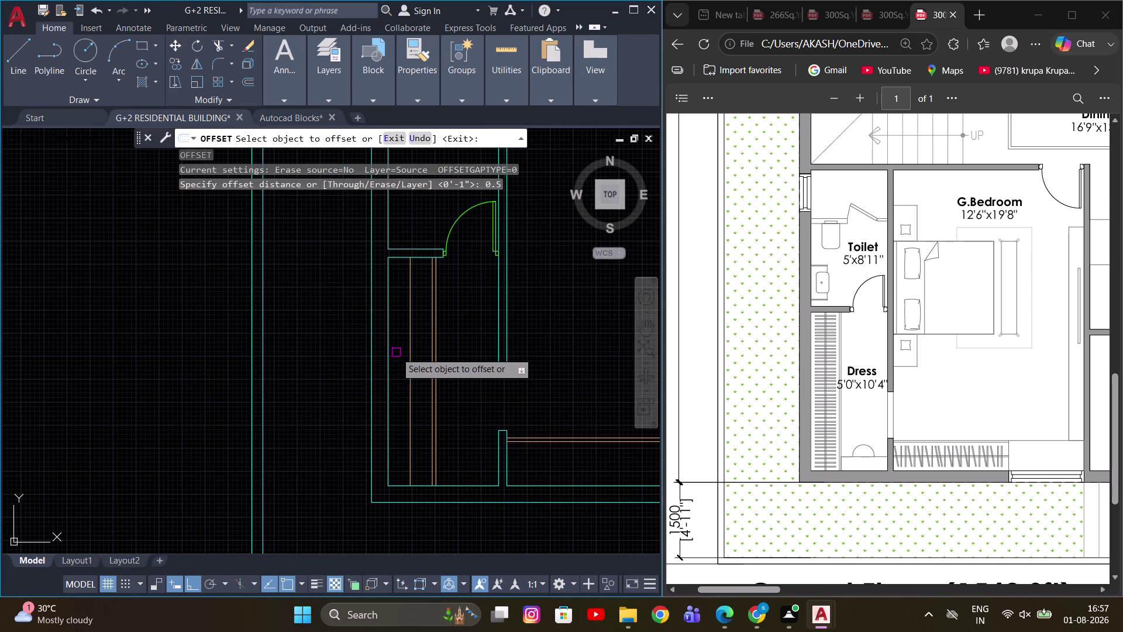
scroll(up, 3)
click(418, 344)
scroll(up, 3)
click(452, 336)
scroll(up, 3)
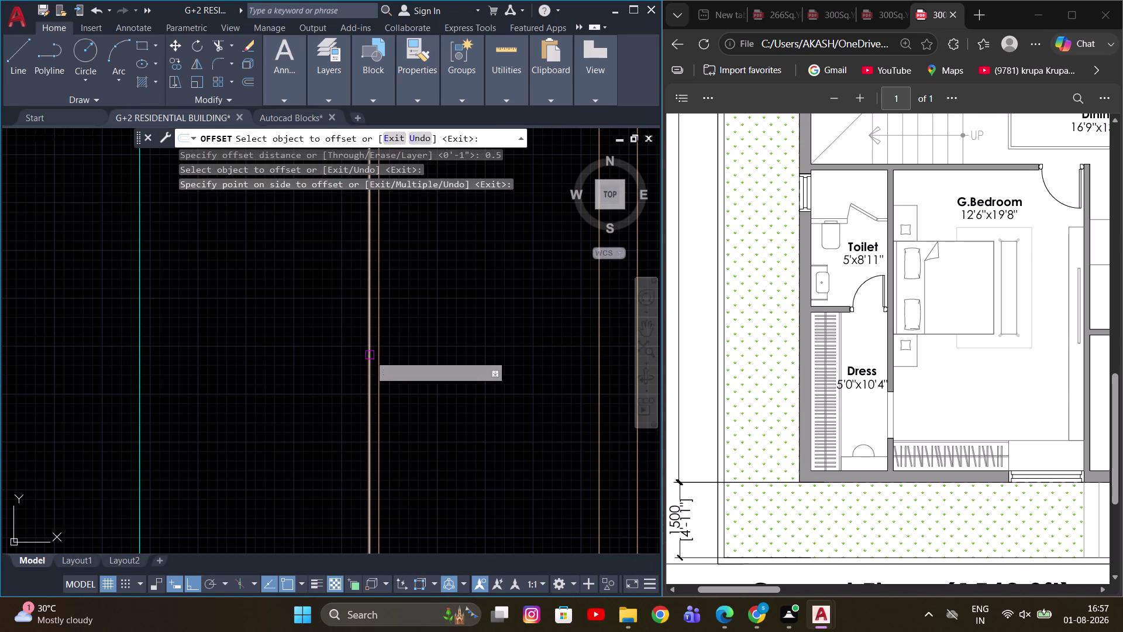
click(372, 351)
click(290, 363)
scroll(up, 3)
key(Escape)
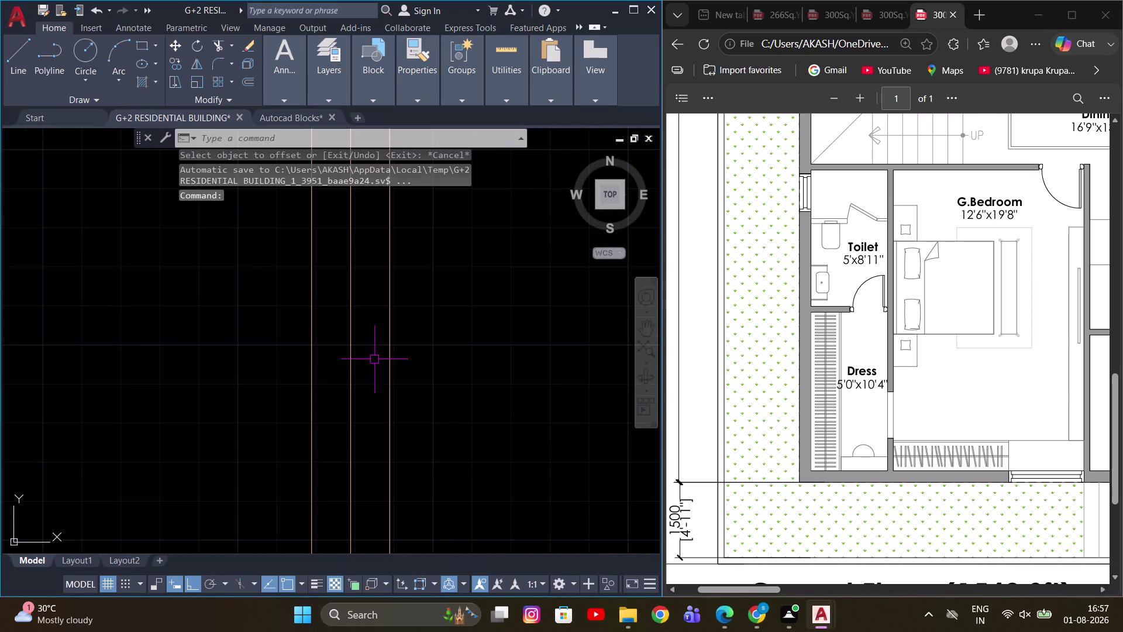
Erase the unwanted extra wardrobe line.
click(370, 360)
click(339, 387)
scroll(down, 3)
key(e)
scroll(down, 3)
key(space)
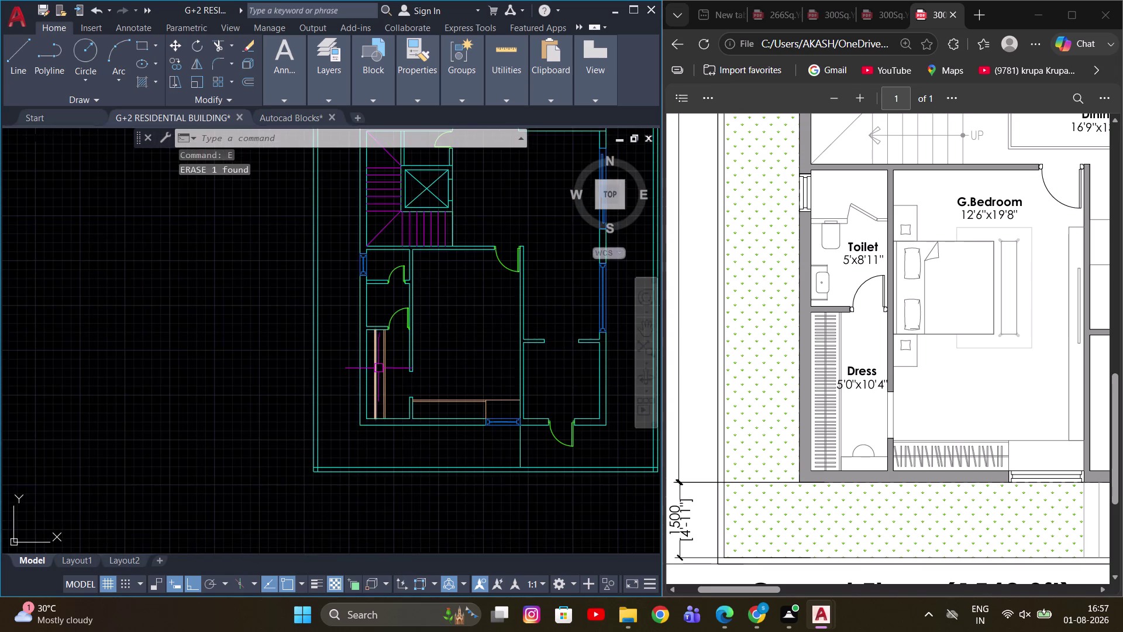
middle_drag(379, 368, 394, 319)
scroll(up, 3)
scroll(up, 3)
middle_drag(397, 366, 406, 380)
scroll(up, 3)
middle_drag(411, 433, 423, 373)
scroll(up, 3)
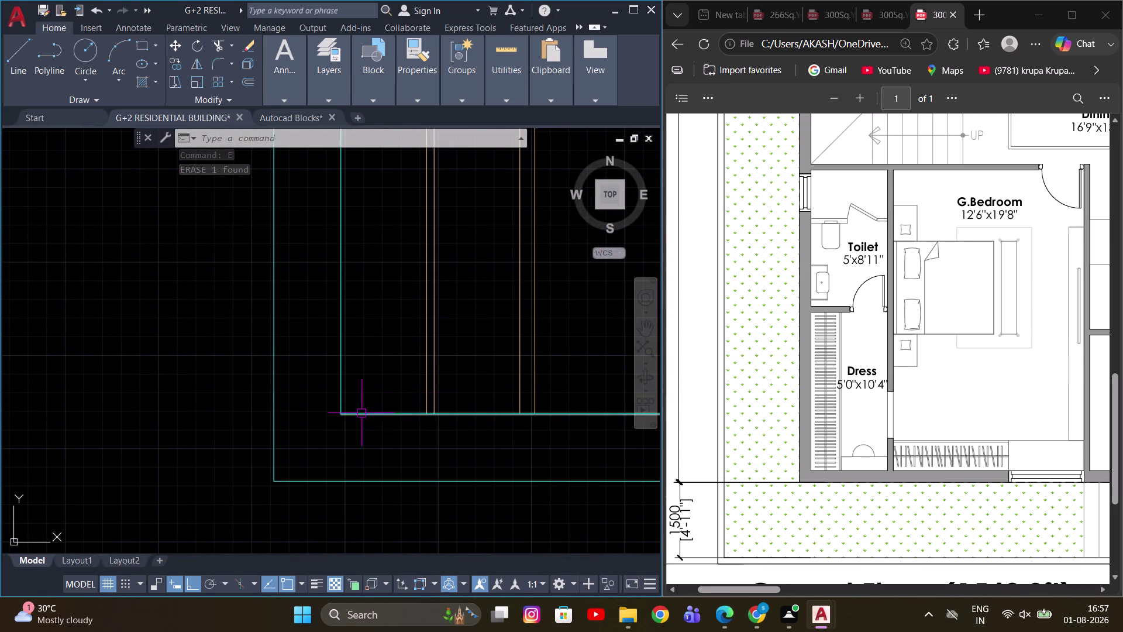
Draw a 1'8" line near the wardrobe's bottom wall corner.
middle_drag(319, 391, 284, 385)
key(l)
key(space)
scroll(up, 3)
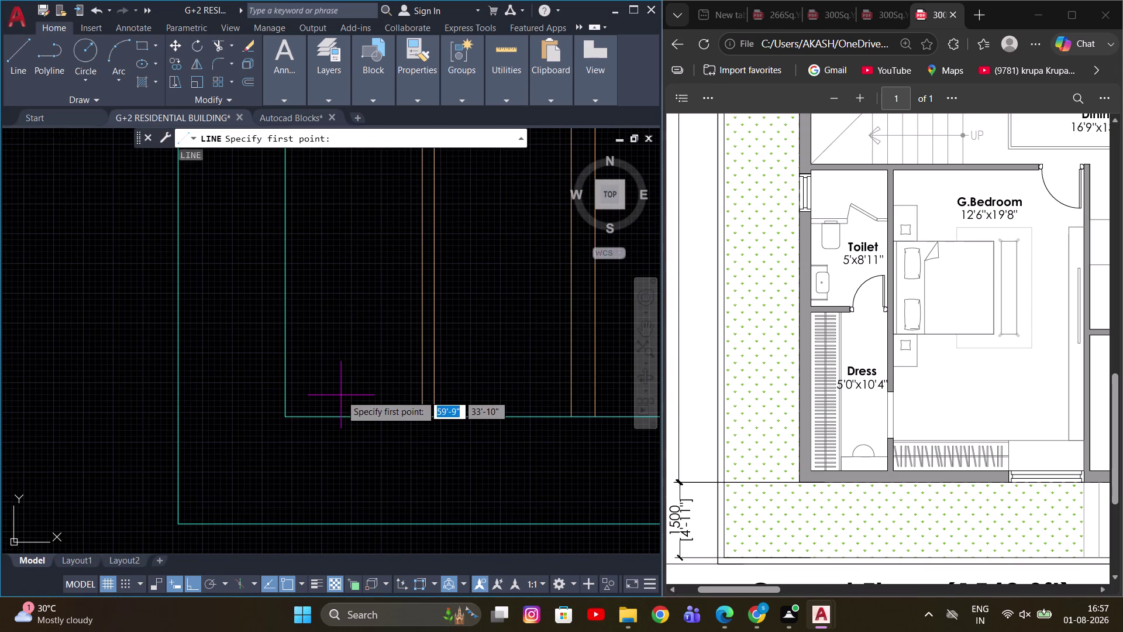
middle_drag(341, 394, 304, 393)
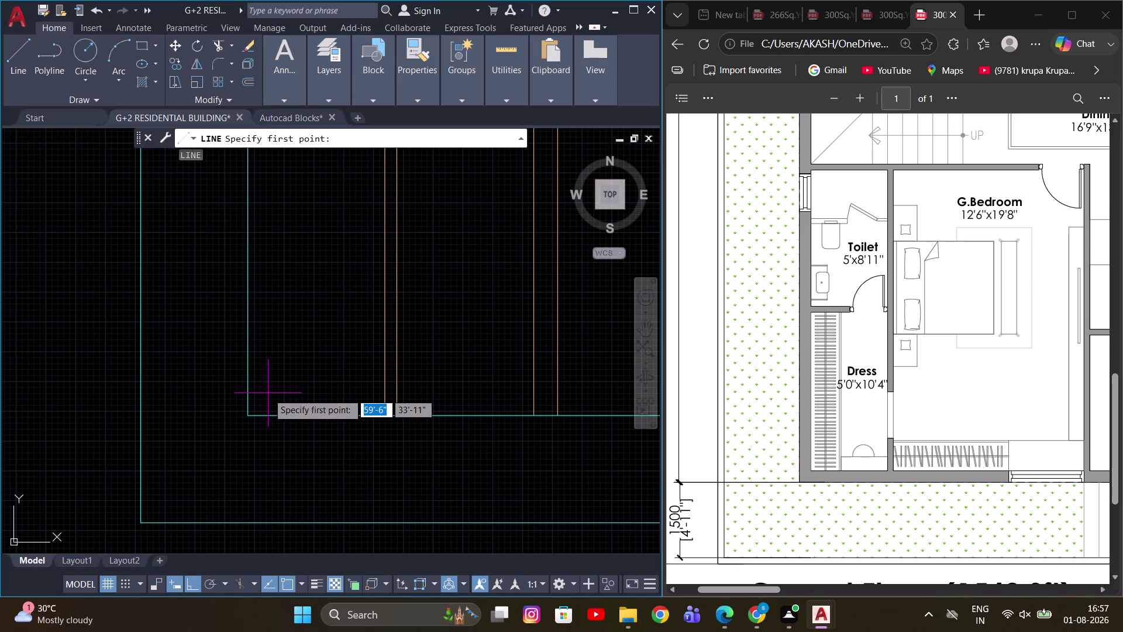
click(270, 393)
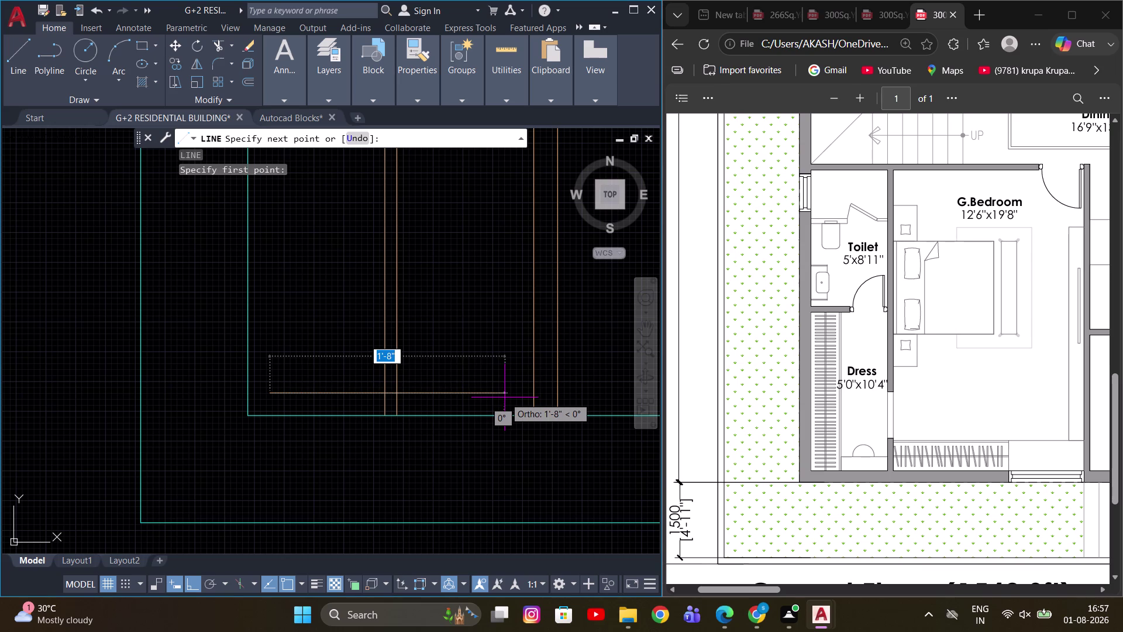
text(1'8)
key(Return)
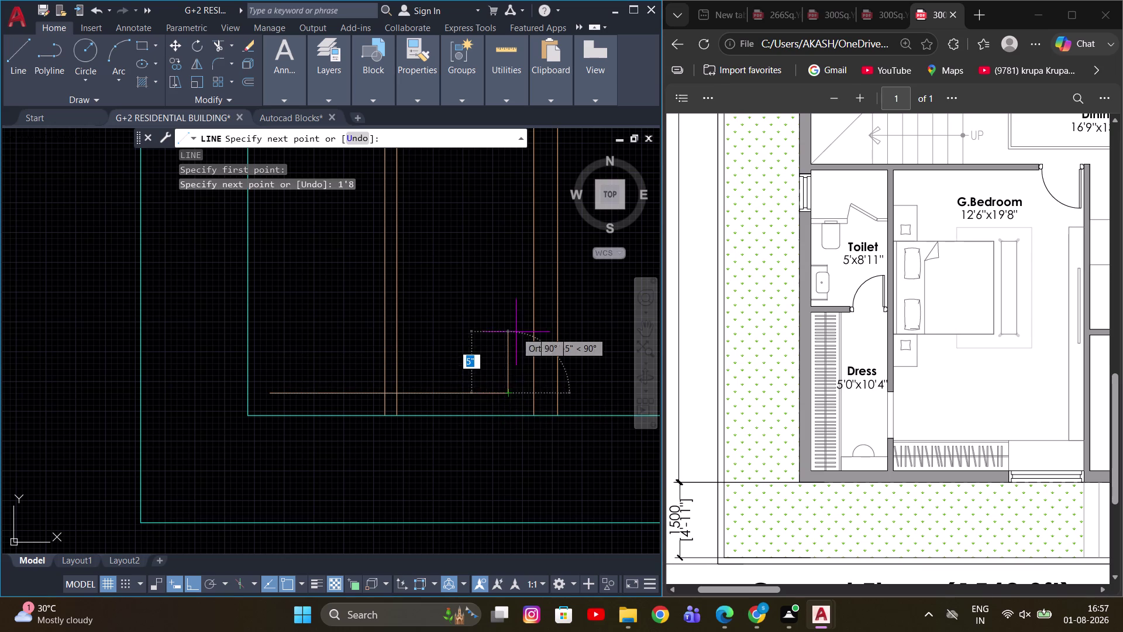
scroll(down, 3)
middle_drag(516, 304, 516, 367)
key(Escape)
Offset the 1'8" line by 1 inch to form the rod's second edge.
scroll(down, 3)
scroll(up, 3)
middle_drag(507, 379, 487, 438)
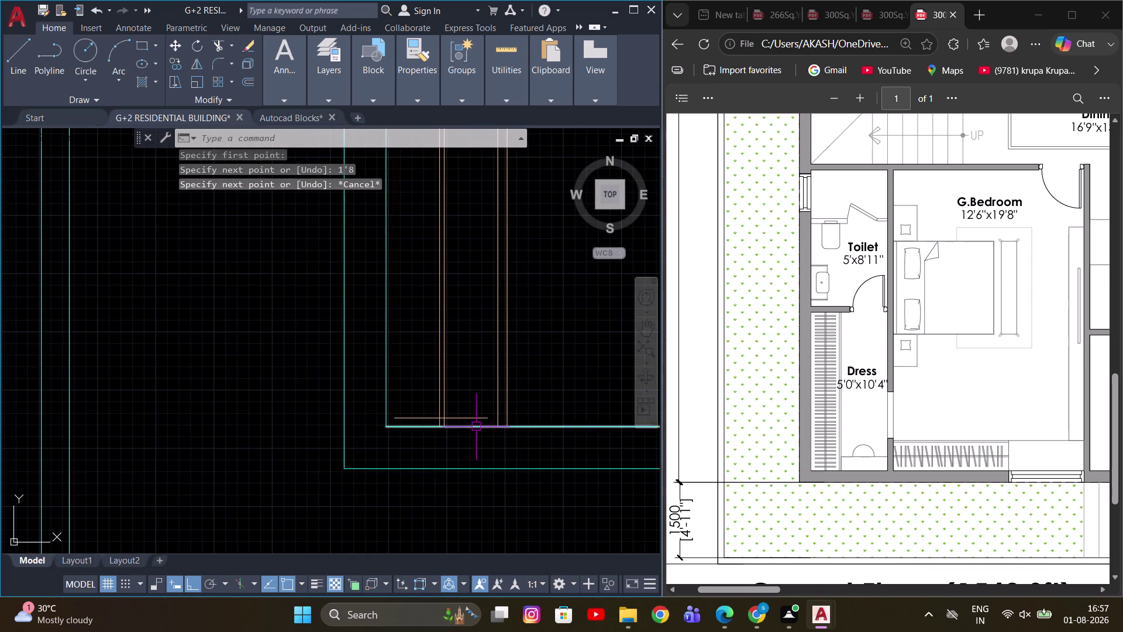
key(o)
key(Return)
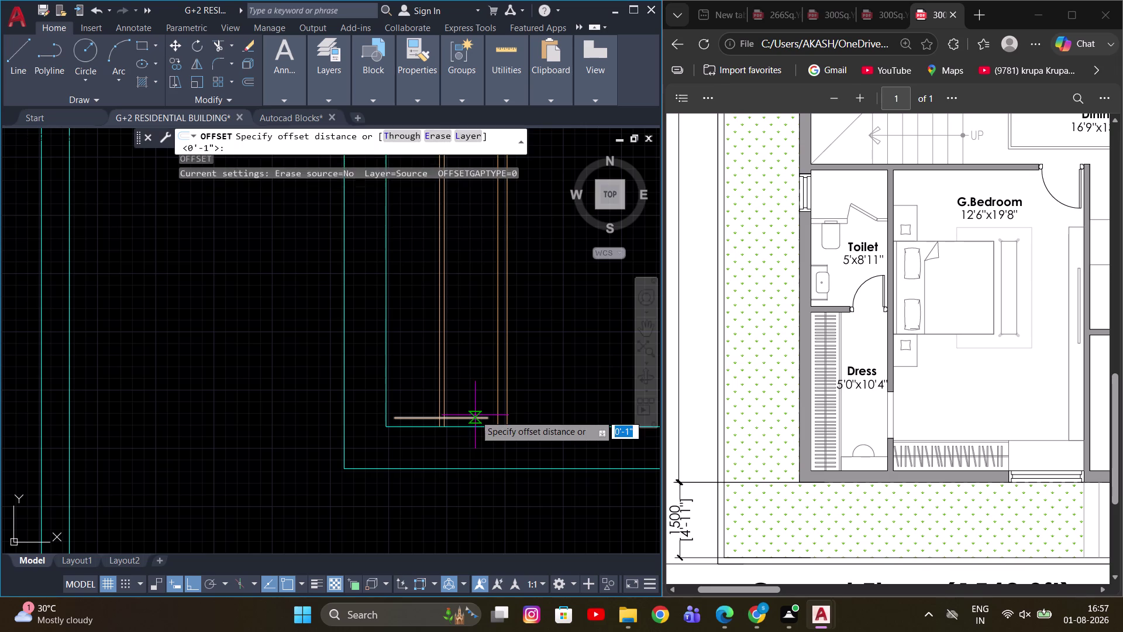
key(1)
key(Return)
click(478, 415)
scroll(down, 3)
click(479, 362)
scroll(up, 3)
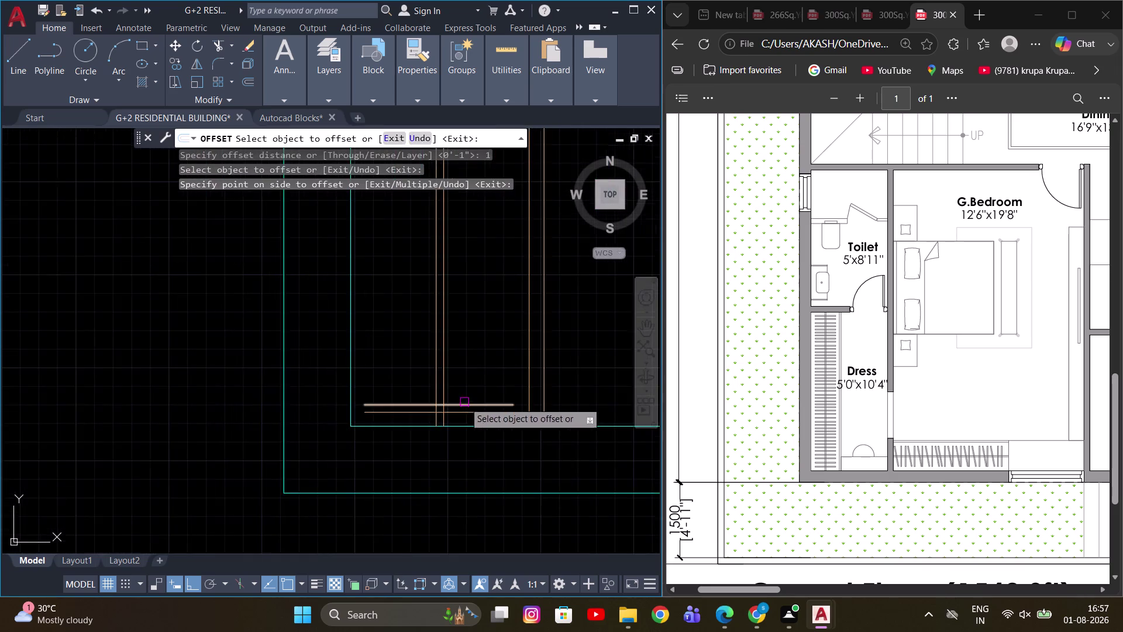
middle_drag(458, 411, 433, 457)
scroll(down, 3)
key(Escape)
Fillet both end pairs to give the hanger rod rounded ends.
scroll(down, 3)
scroll(up, 3)
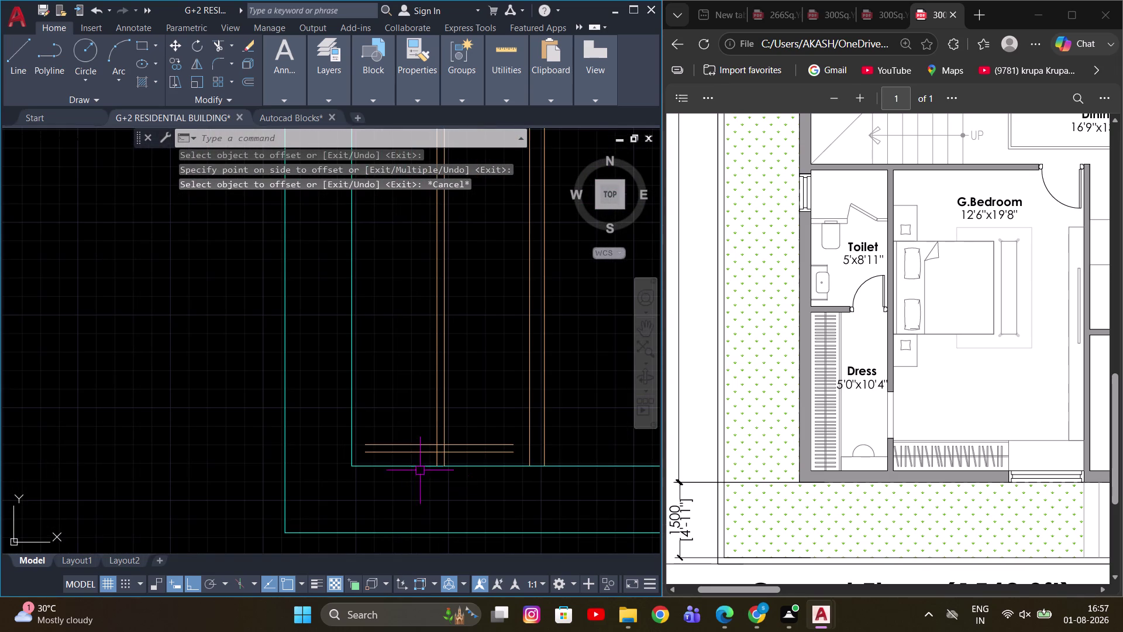
text(F)
key(space)
click(373, 451)
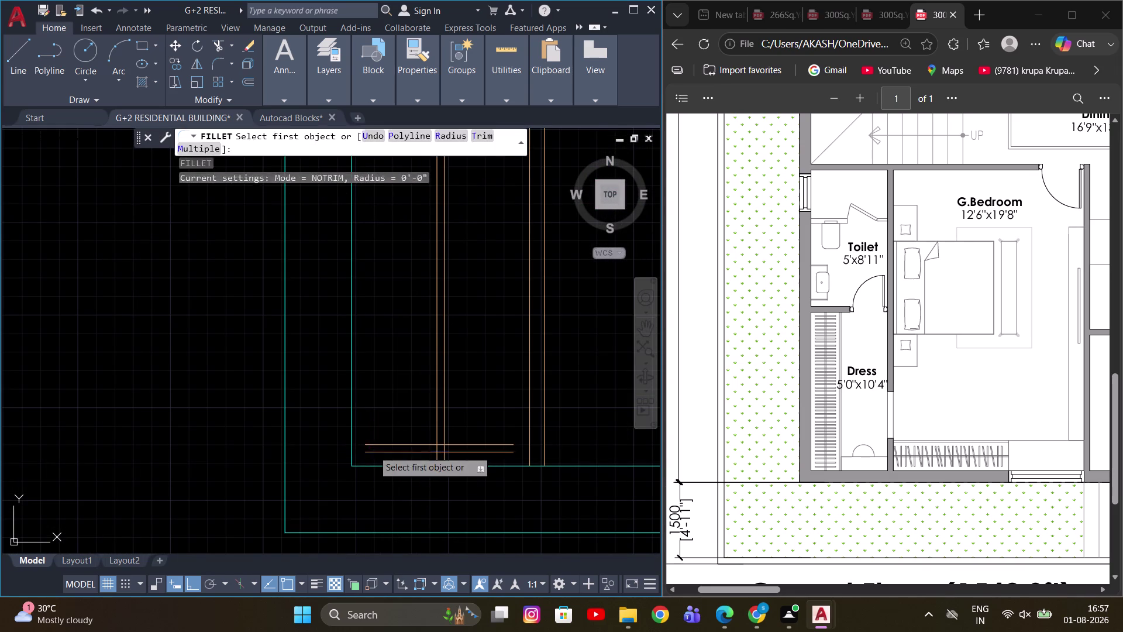
scroll(up, 3)
click(361, 442)
scroll(down, 3)
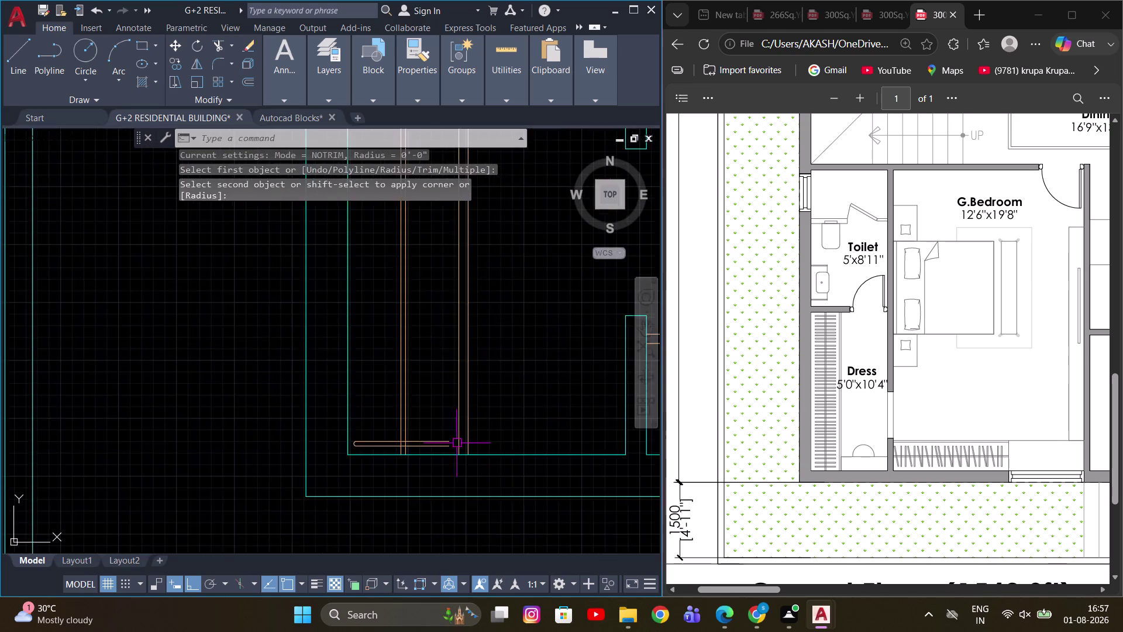
scroll(up, 3)
key(space)
click(424, 451)
click(425, 441)
key(Escape)
Window-select the four hanger pieces and join them into one polyline.
scroll(down, 3)
scroll(up, 3)
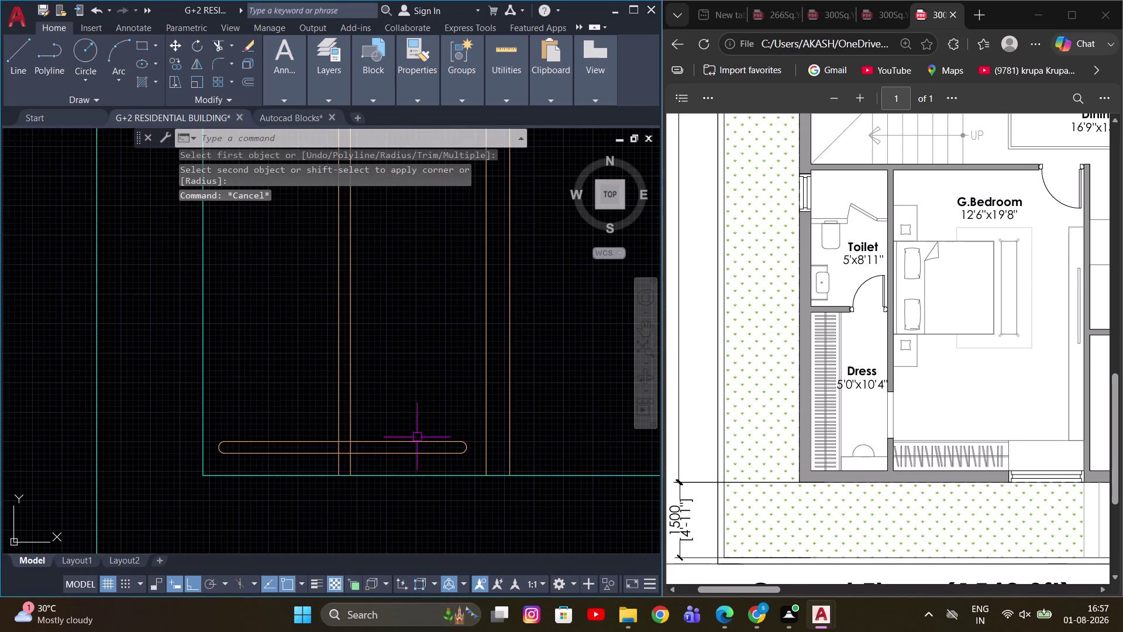
scroll(up, 3)
middle_drag(222, 426, 219, 409)
click(196, 397)
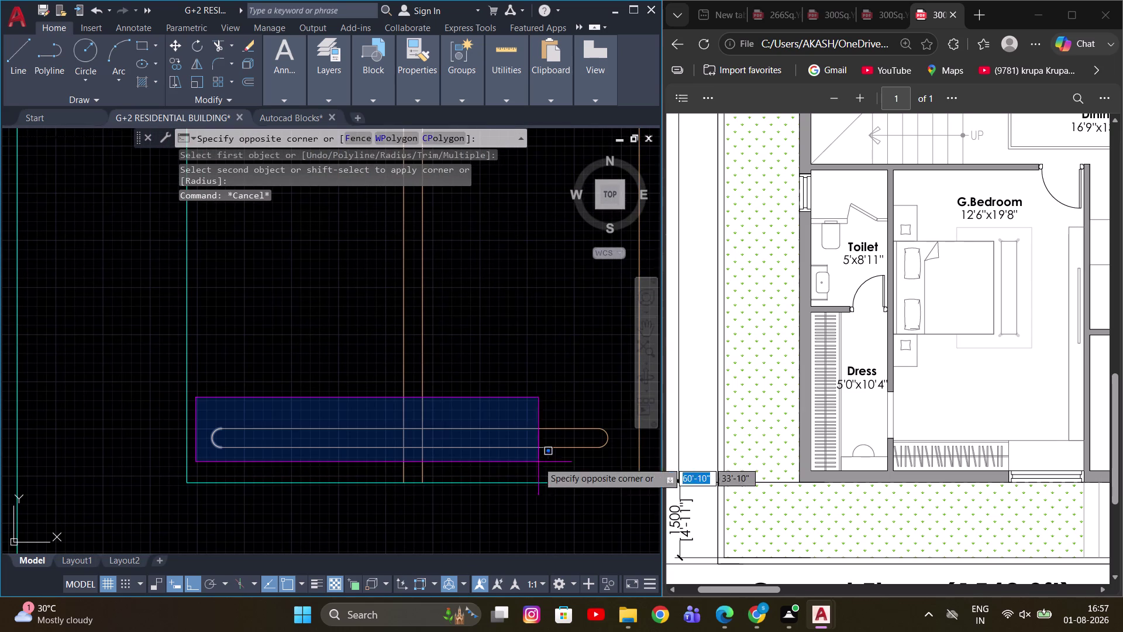
click(613, 467)
key(j)
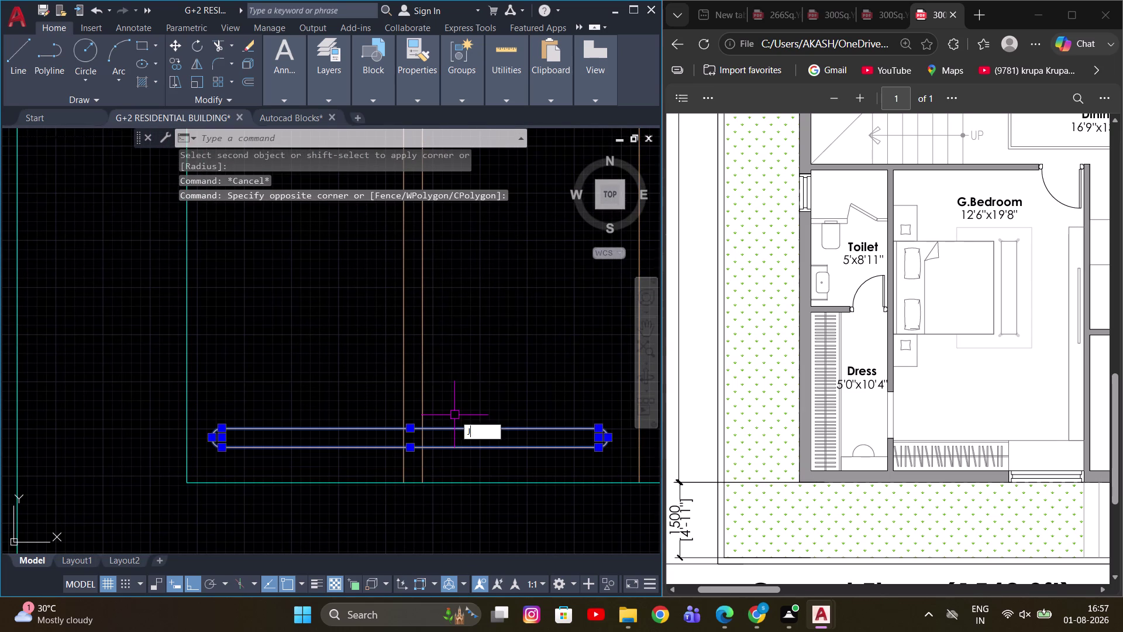
key(space)
click(442, 429)
scroll(down, 3)
middle_drag(475, 389, 466, 412)
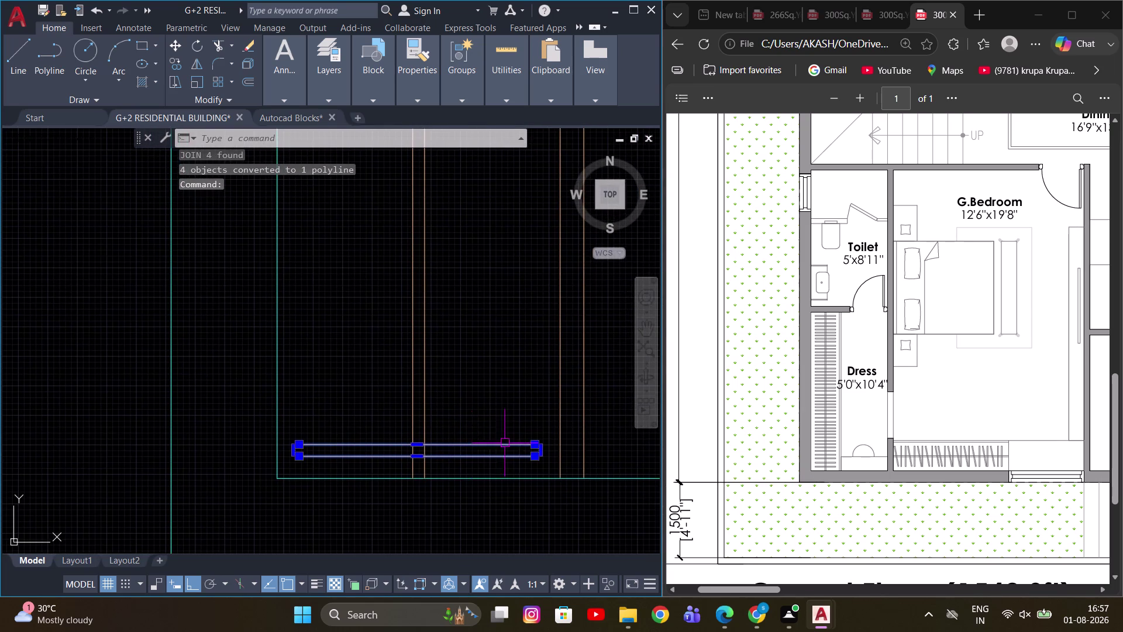
key(Escape)
click(457, 445)
Copy the hanger with a base point midway between two picked points.
key(c)
key(o)
key(space)
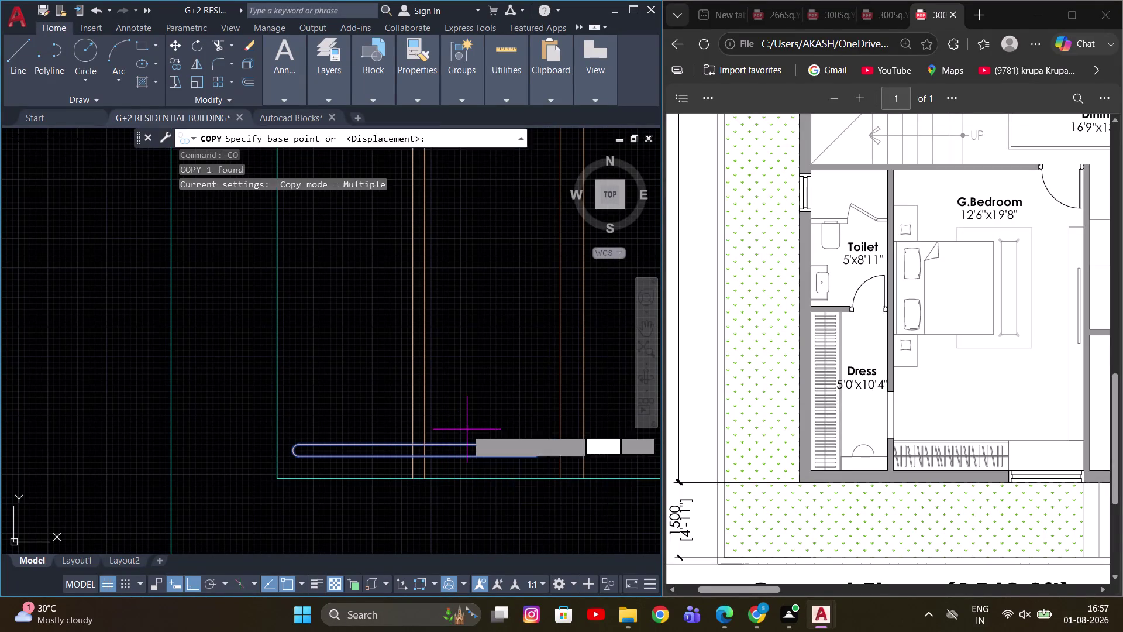
scroll(up, 3)
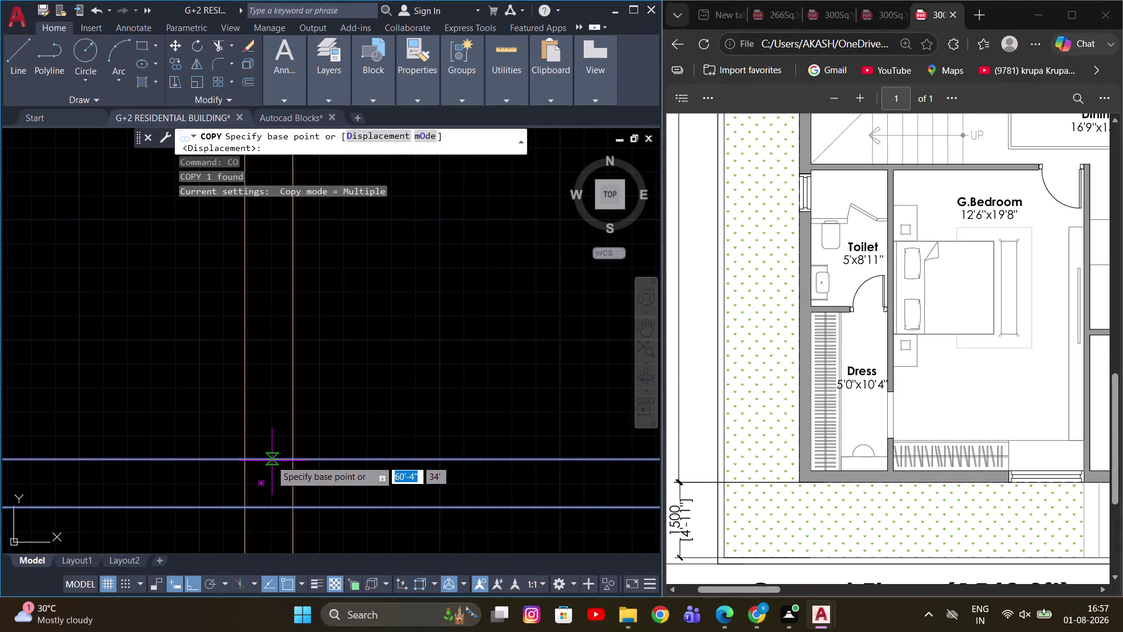
scroll(down, 3)
middle_drag(382, 432, 432, 426)
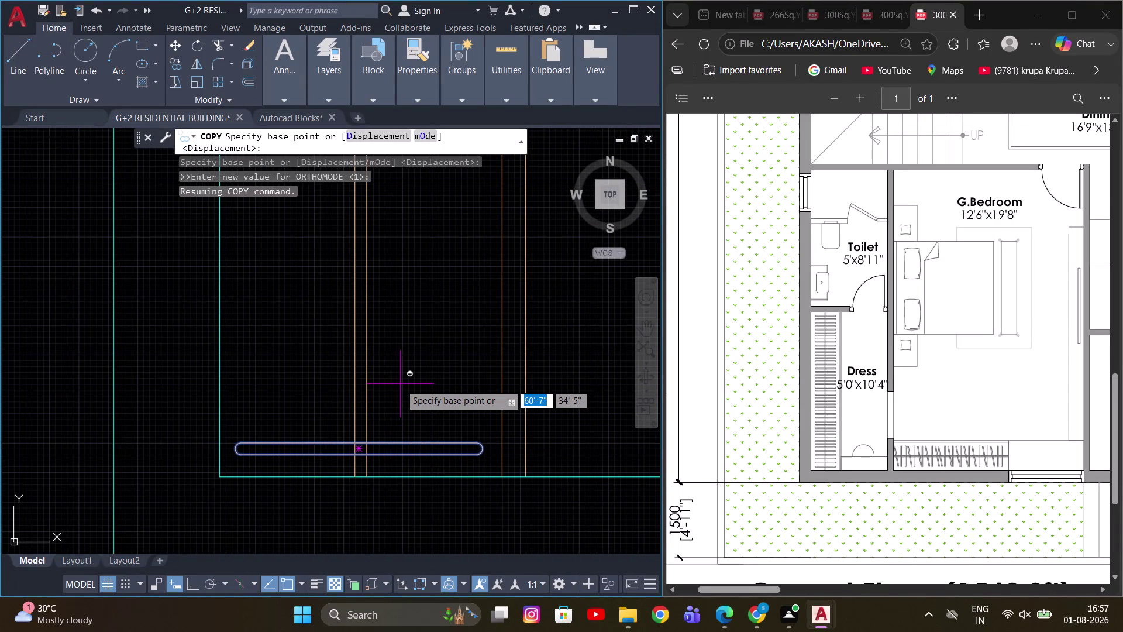
right_click(400, 384)
click(467, 46)
scroll(up, 3)
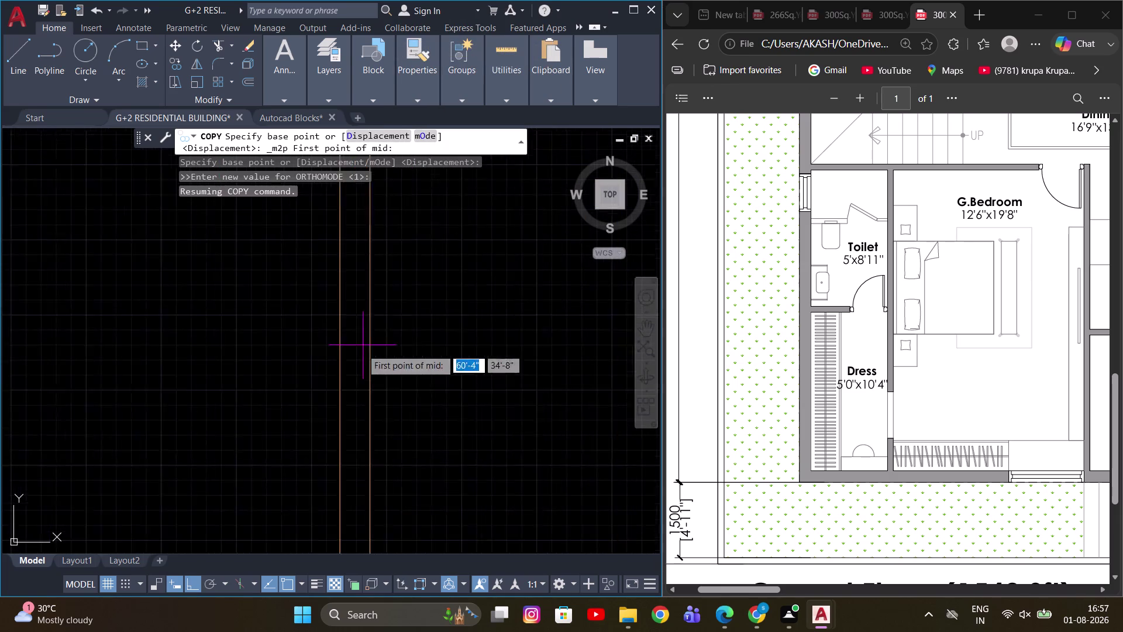
scroll(up, 3)
scroll(down, 3)
click(345, 507)
scroll(up, 3)
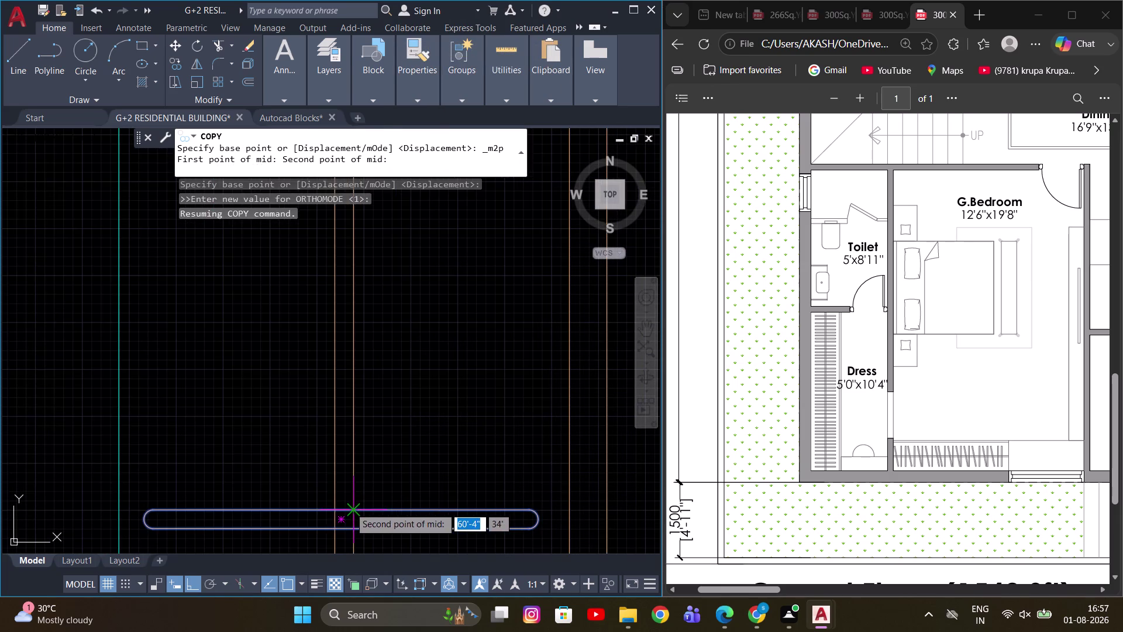
drag(350, 507, 349, 501)
scroll(down, 3)
middle_drag(393, 287, 401, 455)
scroll(down, 3)
scroll(up, 3)
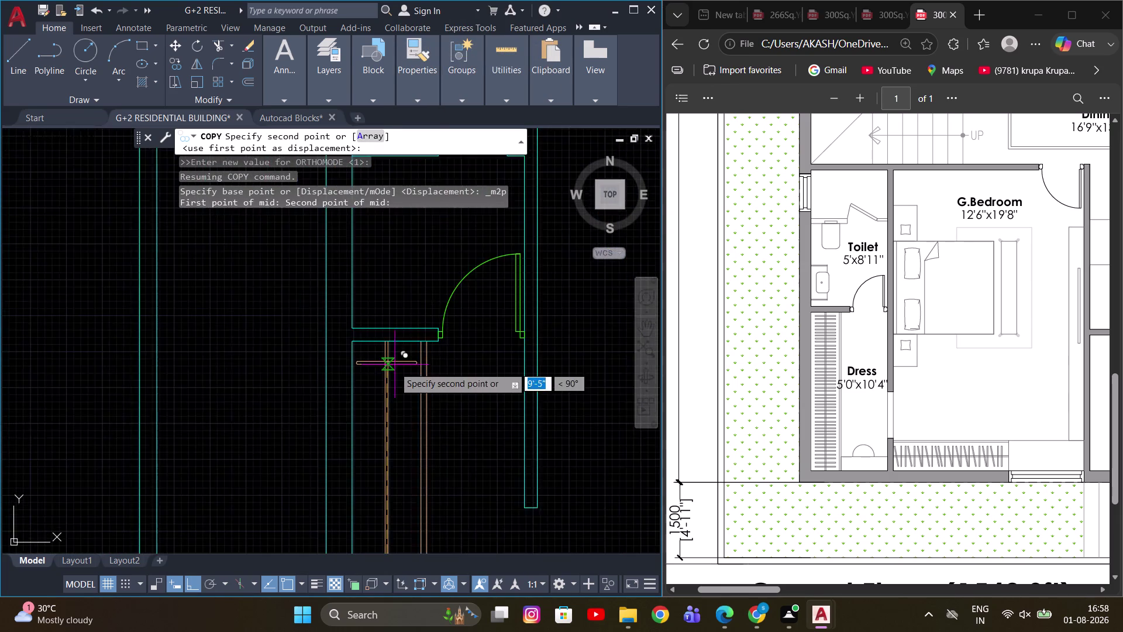
scroll(up, 3)
Array the copy into 20 hangers fitted up to the wardrobe's far end.
key(a)
key(space)
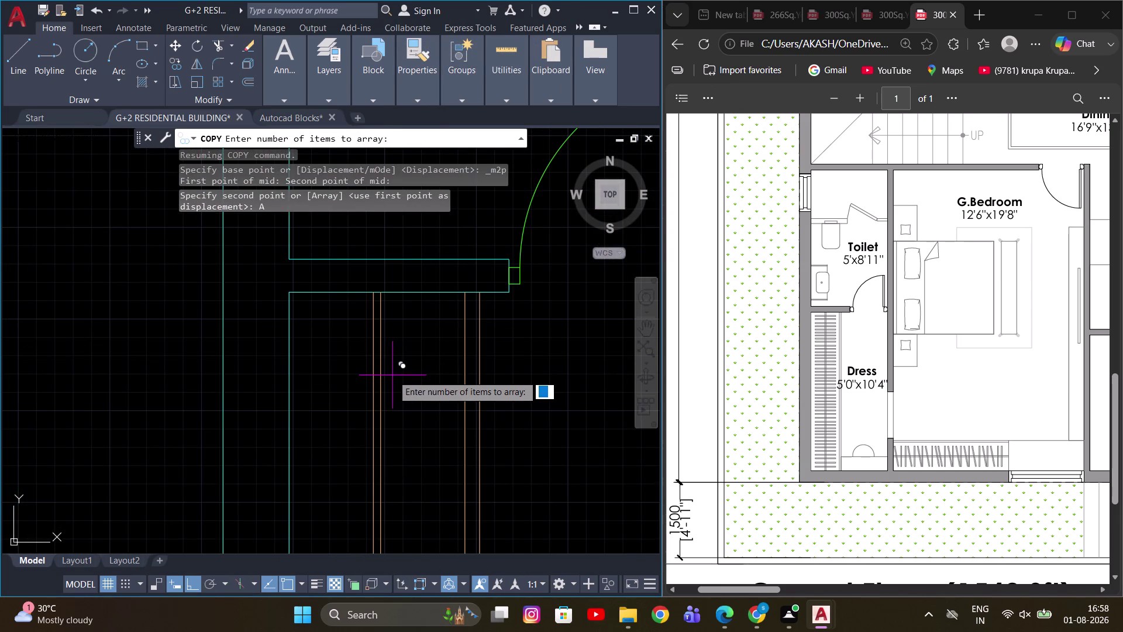
text(20)
key(Return)
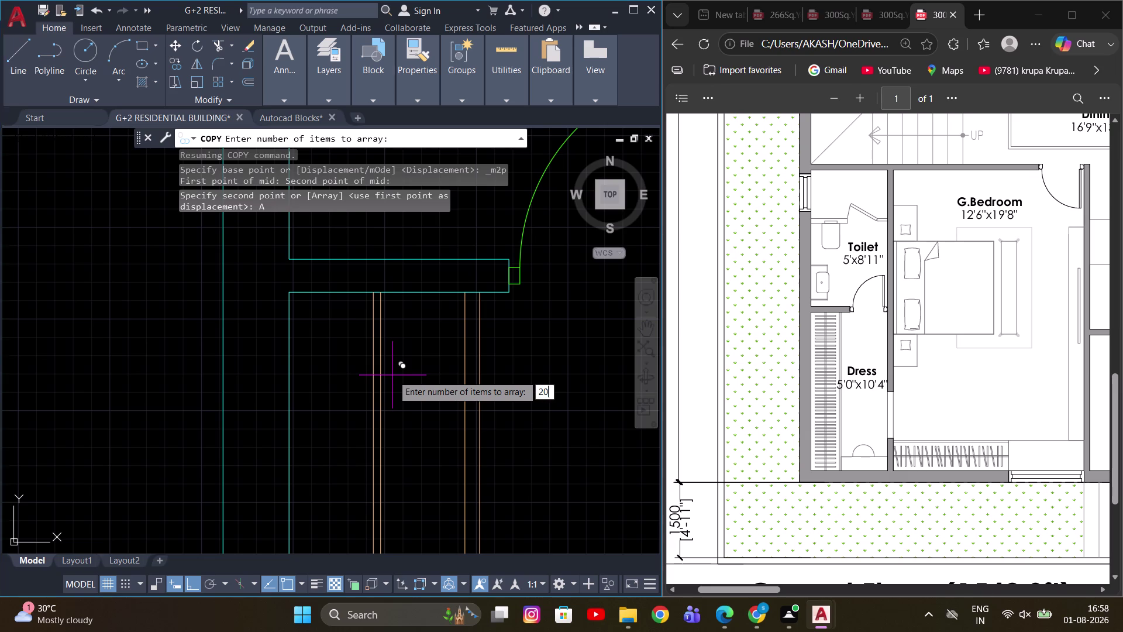
text(F)
key(space)
scroll(down, 3)
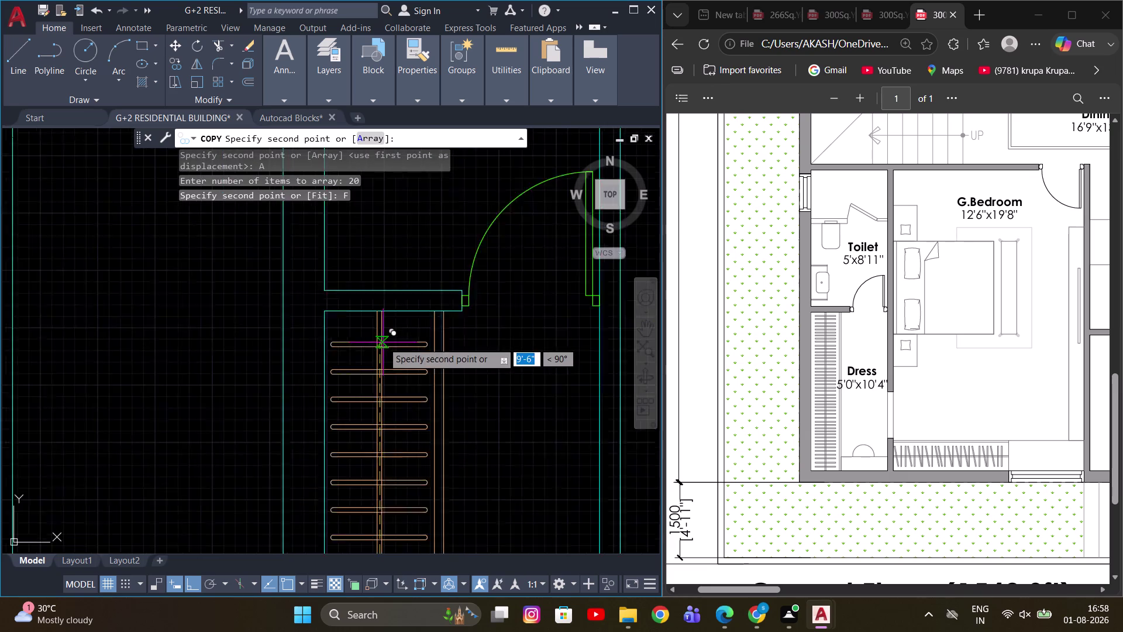
scroll(down, 3)
scroll(up, 3)
scroll(up, 3)
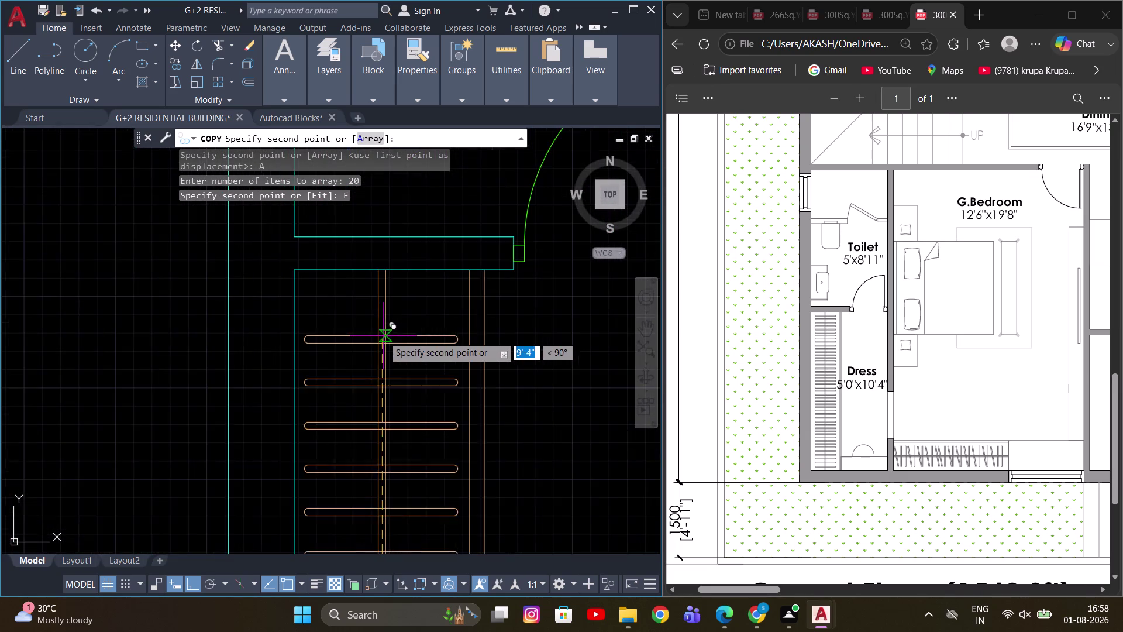
scroll(down, 3)
middle_drag(383, 378, 394, 305)
scroll(down, 3)
scroll(up, 3)
scroll(up, 3)
scroll(down, 3)
scroll(up, 3)
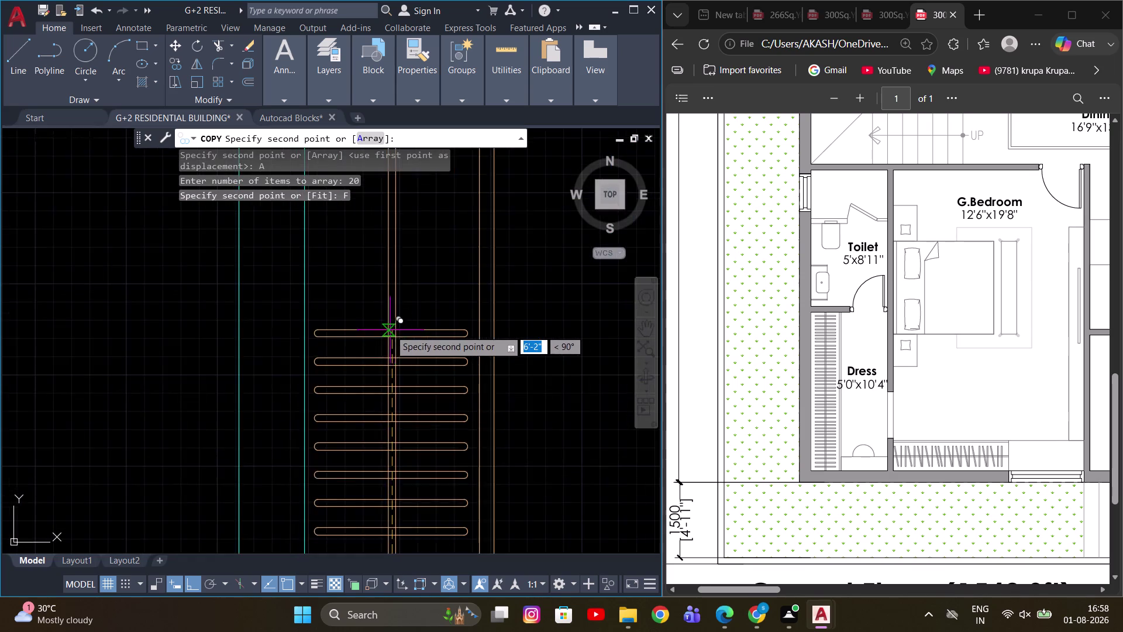
scroll(up, 3)
scroll(down, 3)
scroll(up, 3)
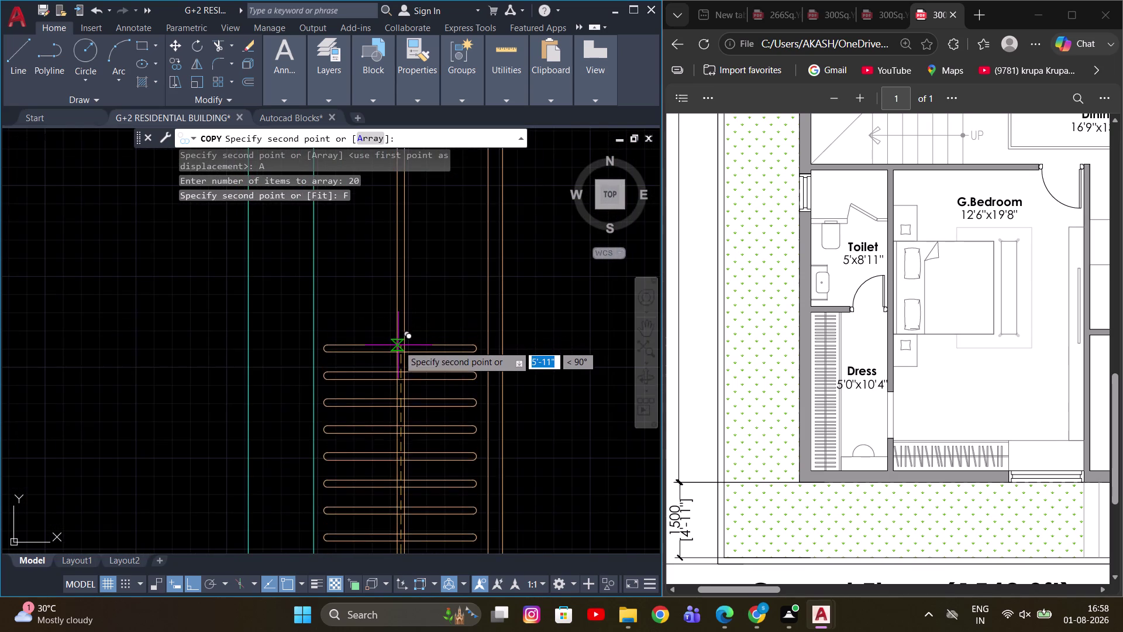
middle_drag(398, 345, 410, 288)
scroll(up, 3)
scroll(down, 3)
scroll(up, 3)
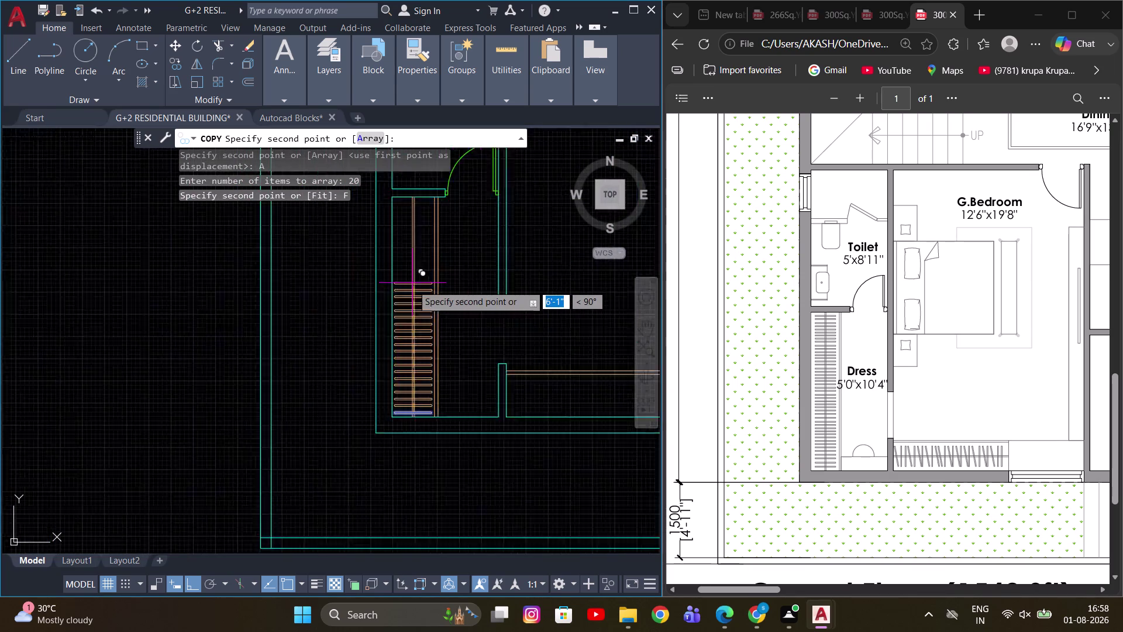
scroll(up, 3)
scroll(up, 3)
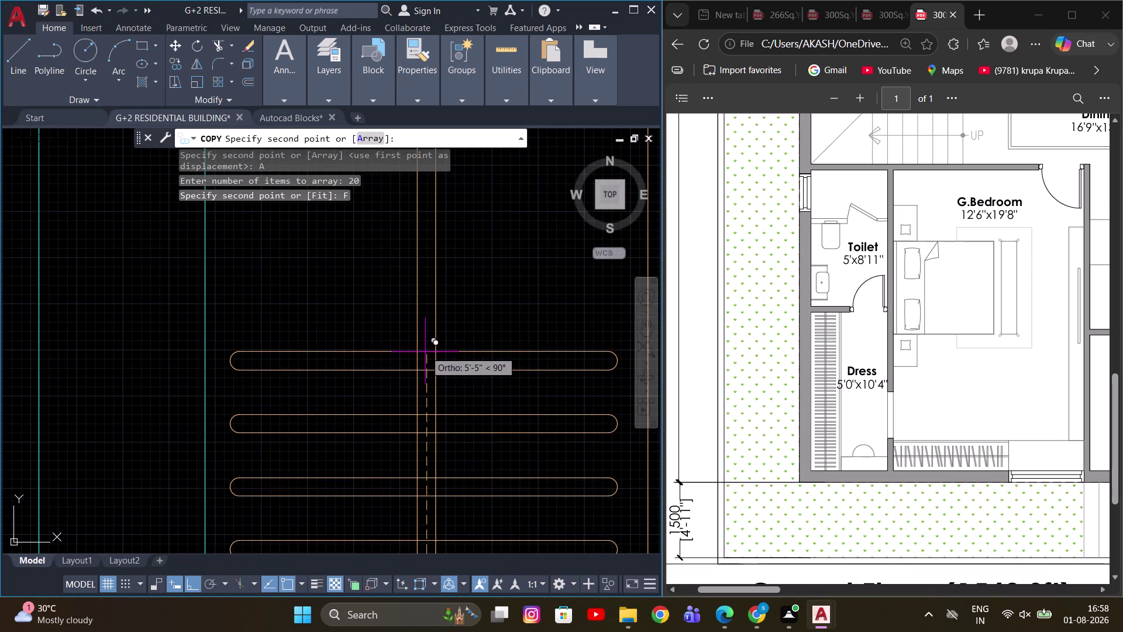
click(425, 353)
scroll(down, 3)
key(Escape)
Select the top hanger and copy it from a midpoint base point.
scroll(up, 3)
drag(453, 294, 441, 329)
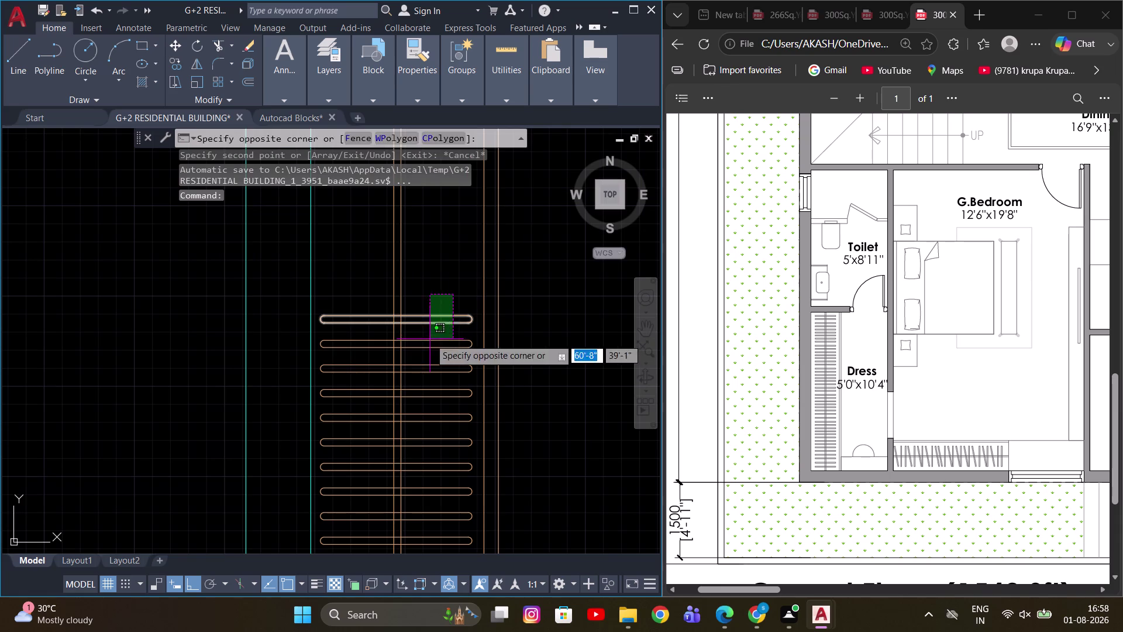
click(429, 338)
middle_drag(440, 294, 422, 332)
key(c)
key(o)
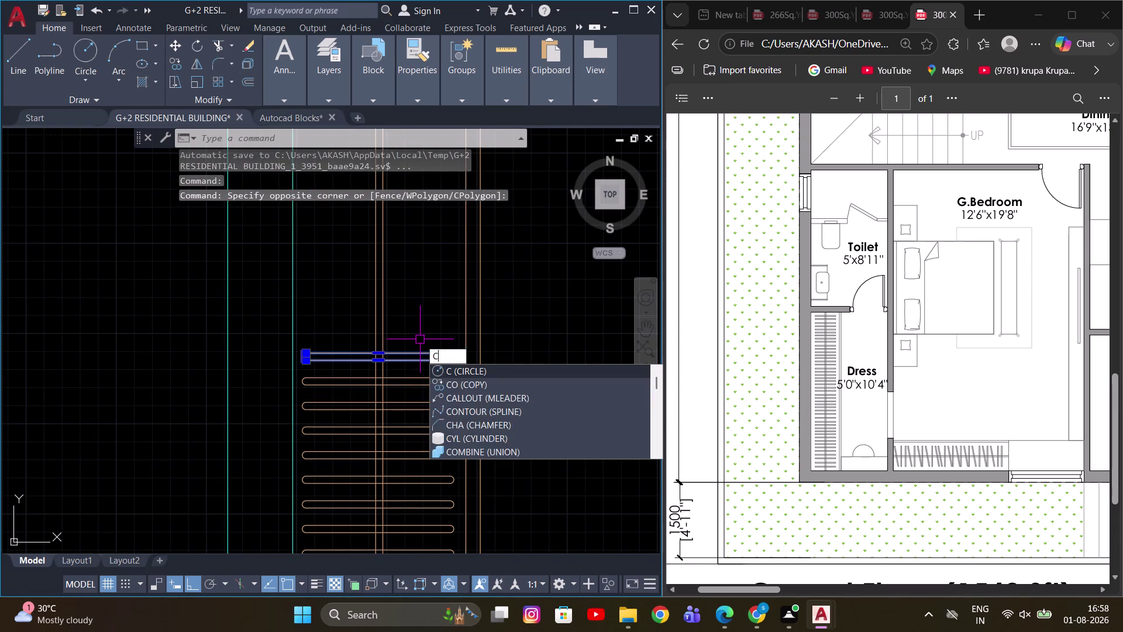
key(space)
scroll(up, 3)
scroll(up, 3)
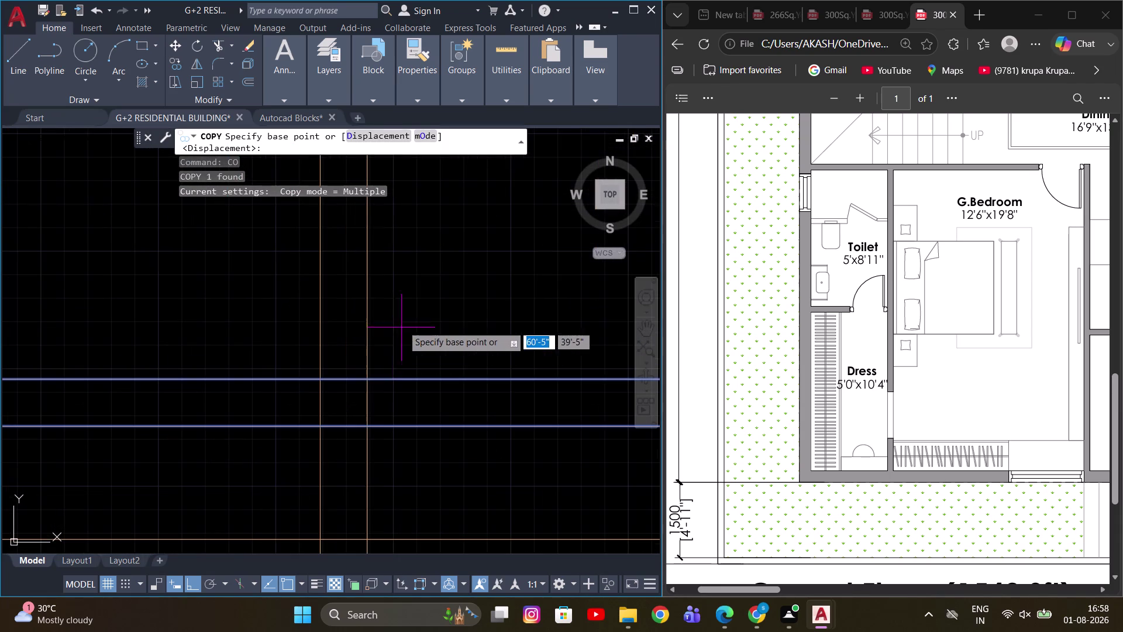
right_click(412, 310)
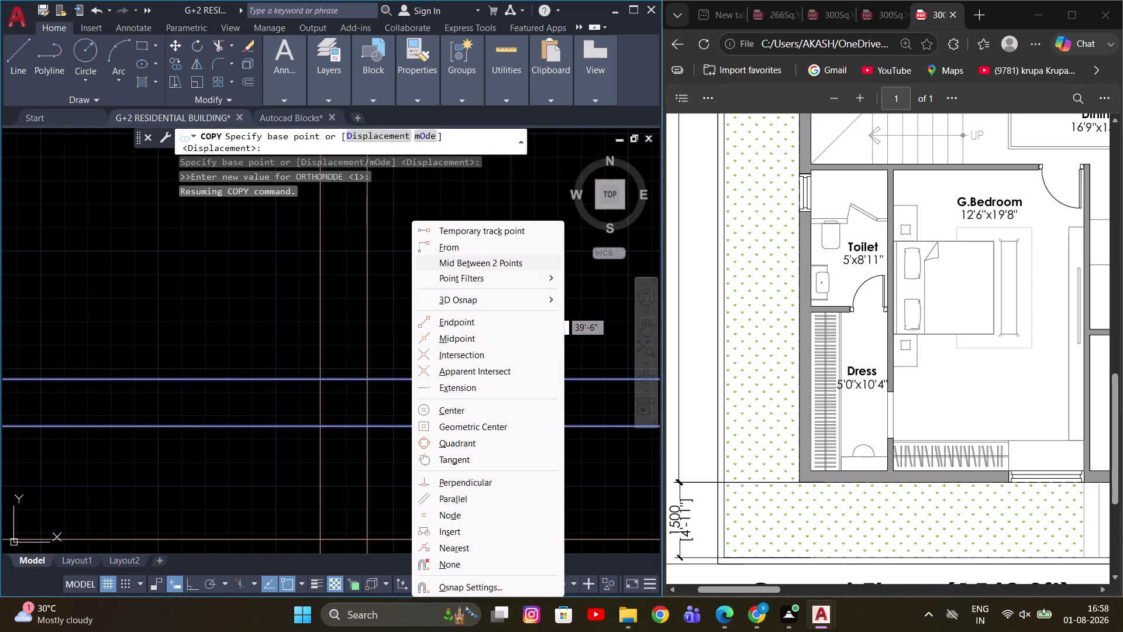
click(484, 262)
click(326, 378)
click(375, 376)
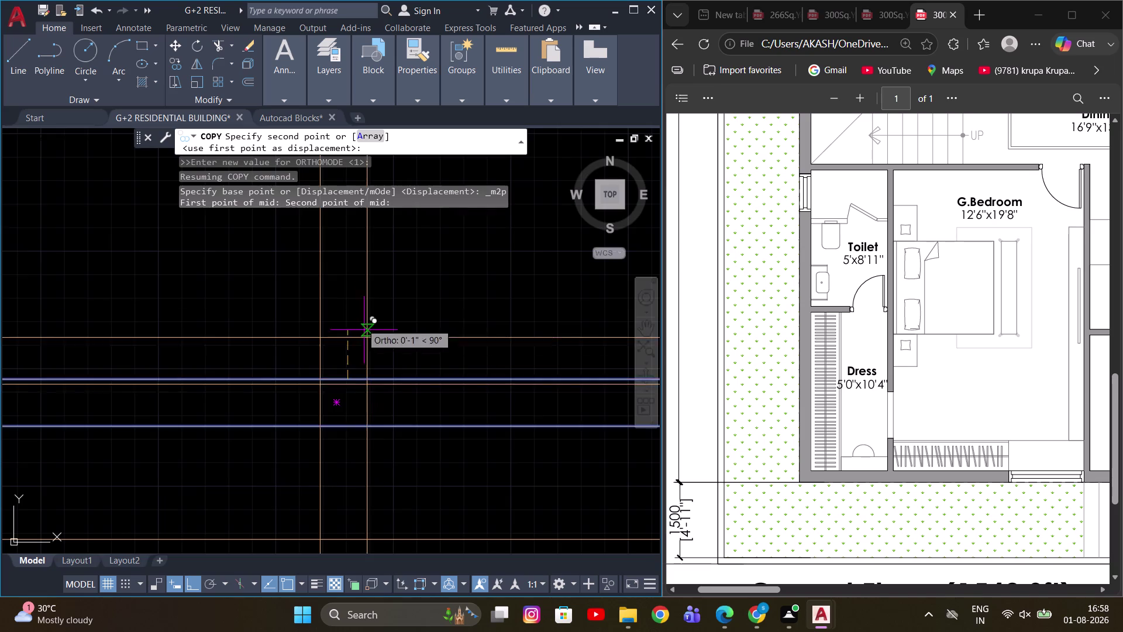
scroll(down, 3)
middle_drag(360, 263, 371, 389)
scroll(down, 3)
middle_drag(400, 310, 410, 437)
scroll(down, 3)
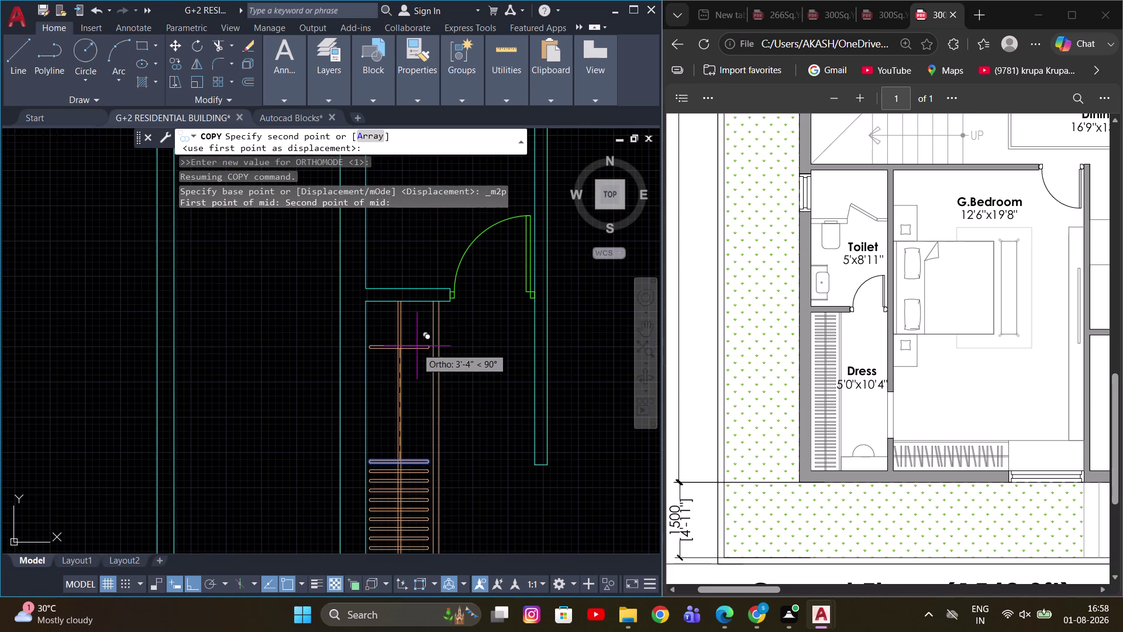
Array 20 copies of the top hanger, fitted to the far end of the wardrobe.
key(a)
key(space)
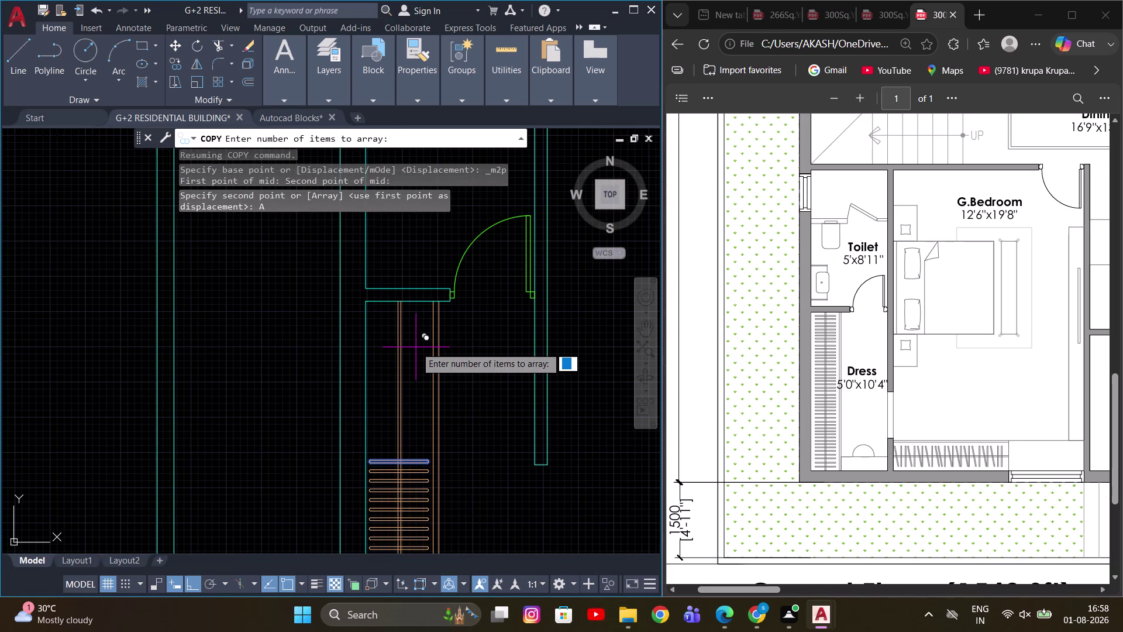
text(20)
key(Return)
text(F)
key(space)
scroll(up, 3)
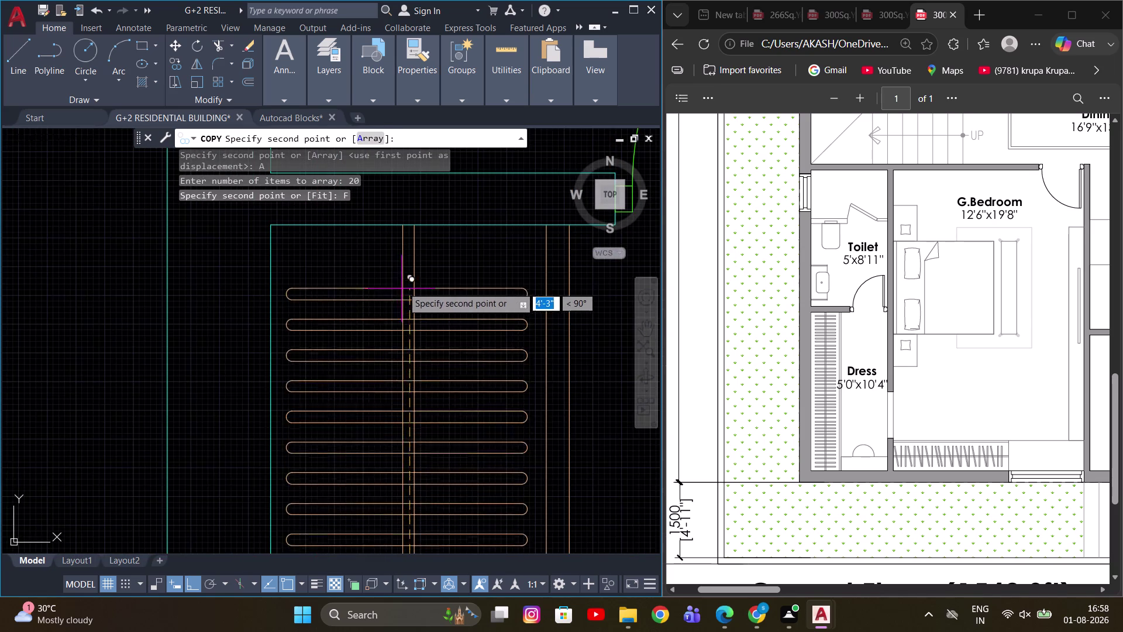
scroll(up, 3)
middle_drag(410, 279, 412, 330)
scroll(up, 3)
scroll(down, 3)
middle_drag(415, 239, 419, 279)
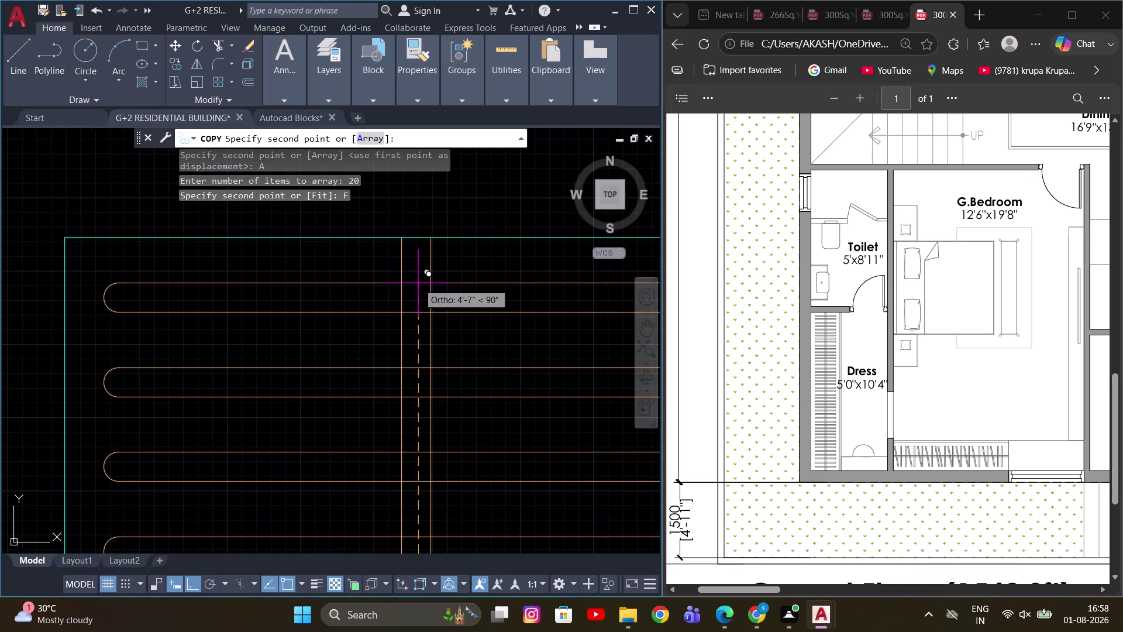
click(419, 280)
key(Escape)
Pan around the dress room to inspect the filled wardrobe and bottom hangers.
scroll(down, 3)
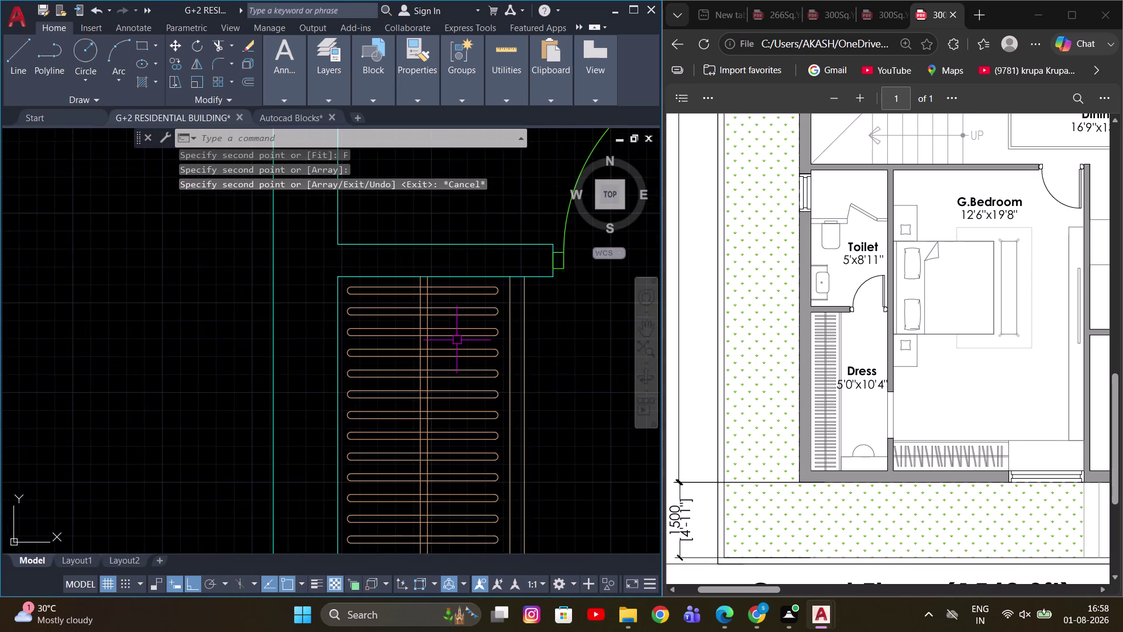
scroll(down, 3)
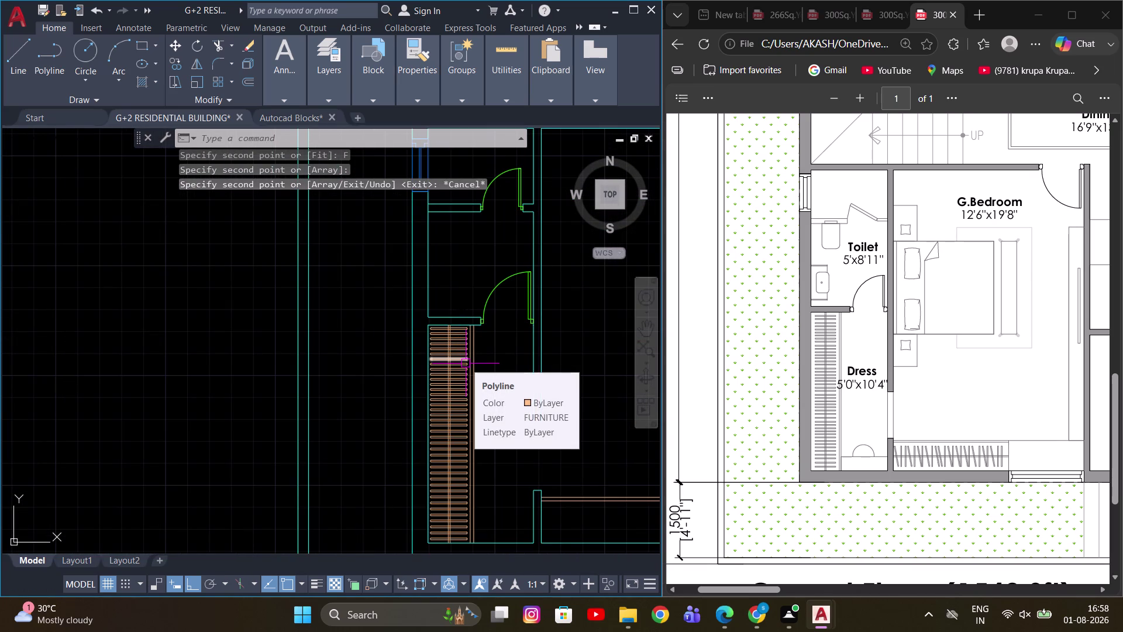
scroll(down, 3)
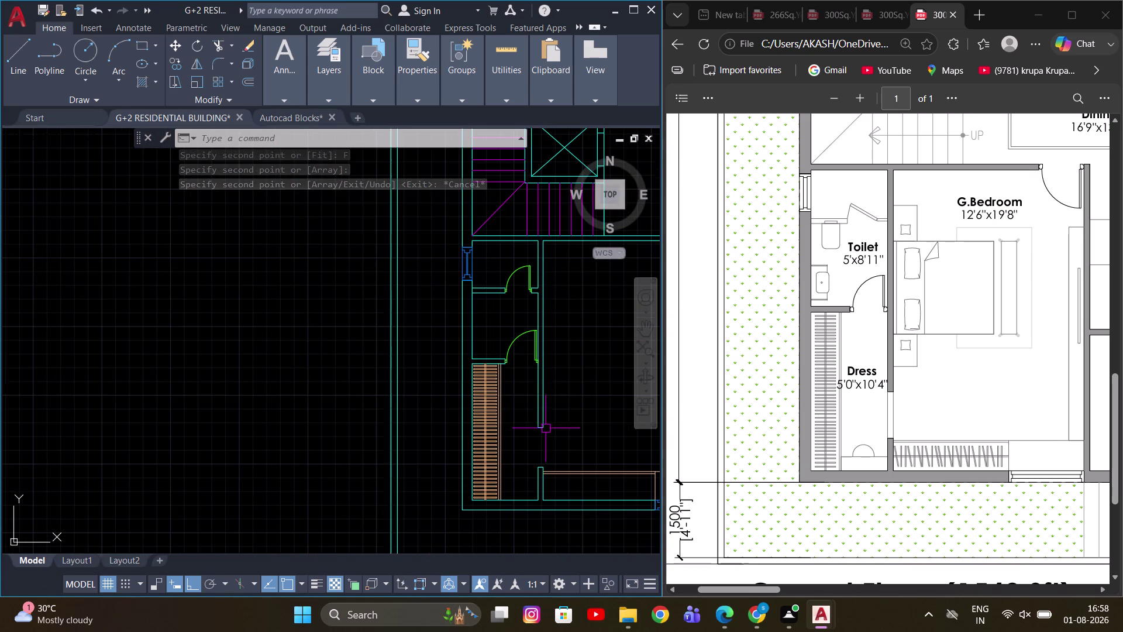
middle_drag(512, 329, 496, 341)
scroll(up, 3)
middle_drag(463, 440, 427, 354)
key(Escape)
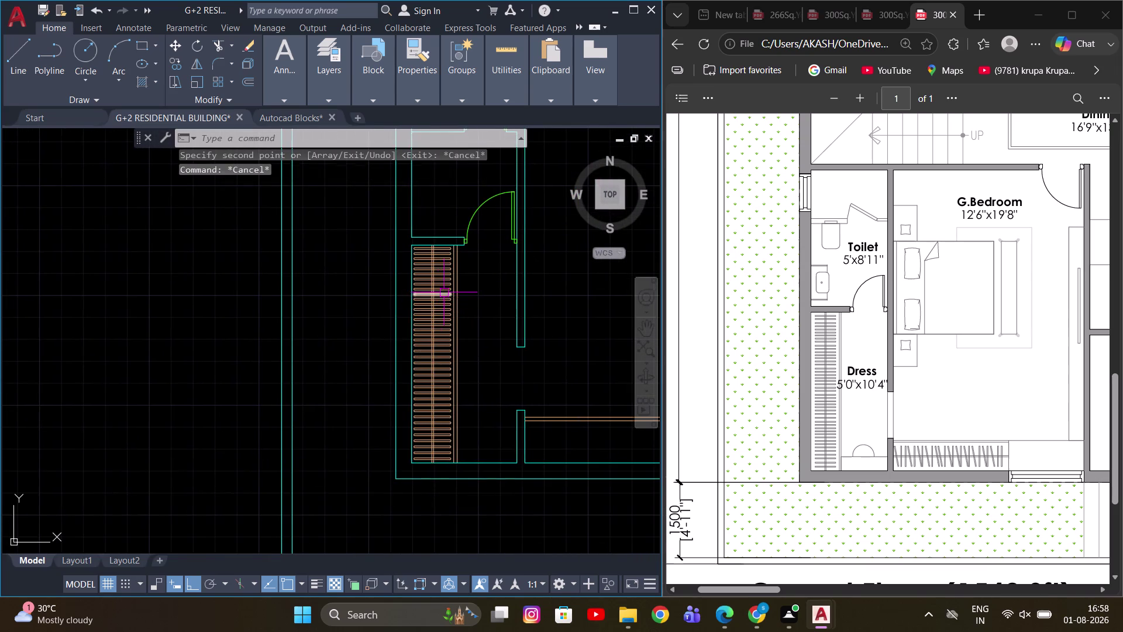
middle_drag(443, 293, 374, 277)
scroll(up, 3)
scroll(down, 3)
scroll(up, 3)
scroll(down, 3)
middle_drag(414, 378, 406, 382)
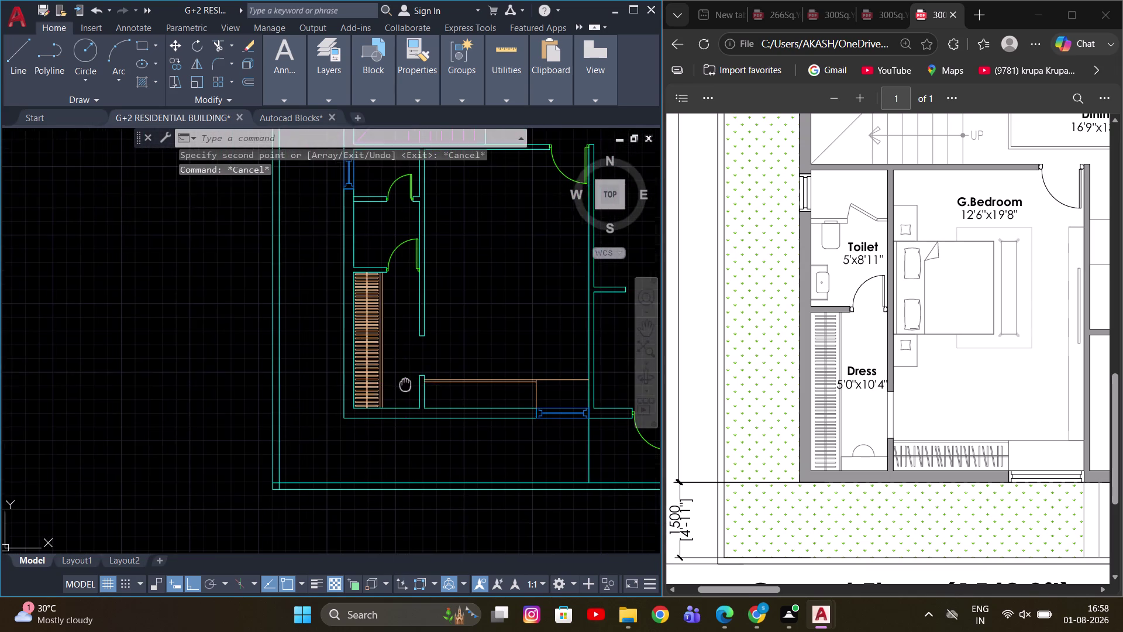
middle_drag(407, 383, 399, 389)
scroll(up, 3)
Attempt rotating the bottom hanger, then undo it and cancel.
drag(432, 482, 425, 489)
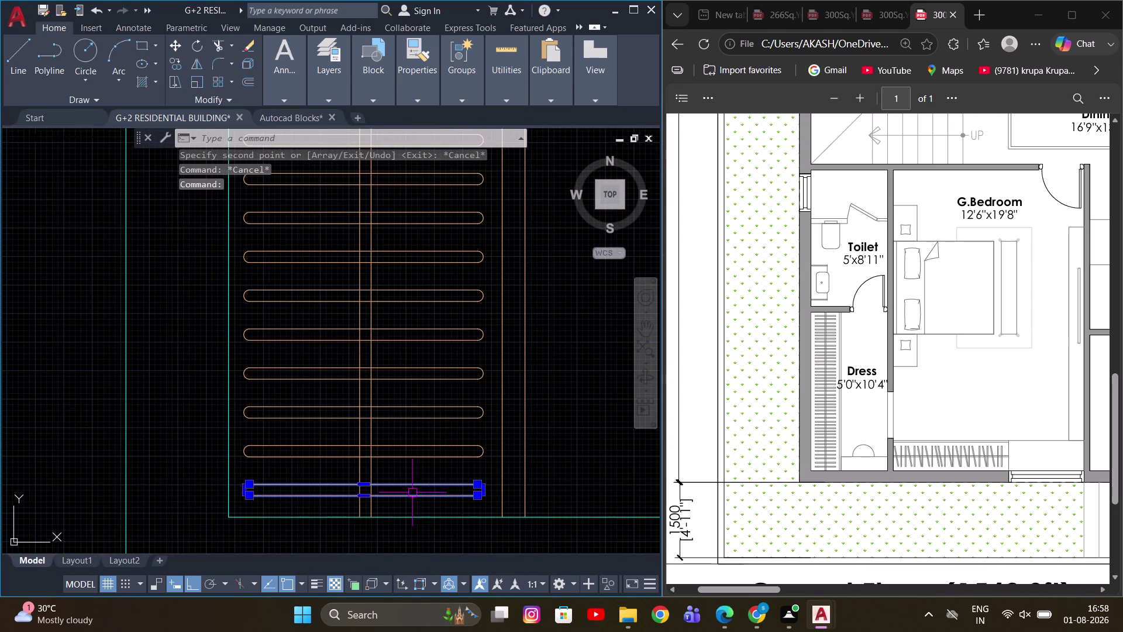
scroll(down, 3)
middle_drag(400, 490, 316, 470)
key(r)
key(o)
key(space)
scroll(up, 3)
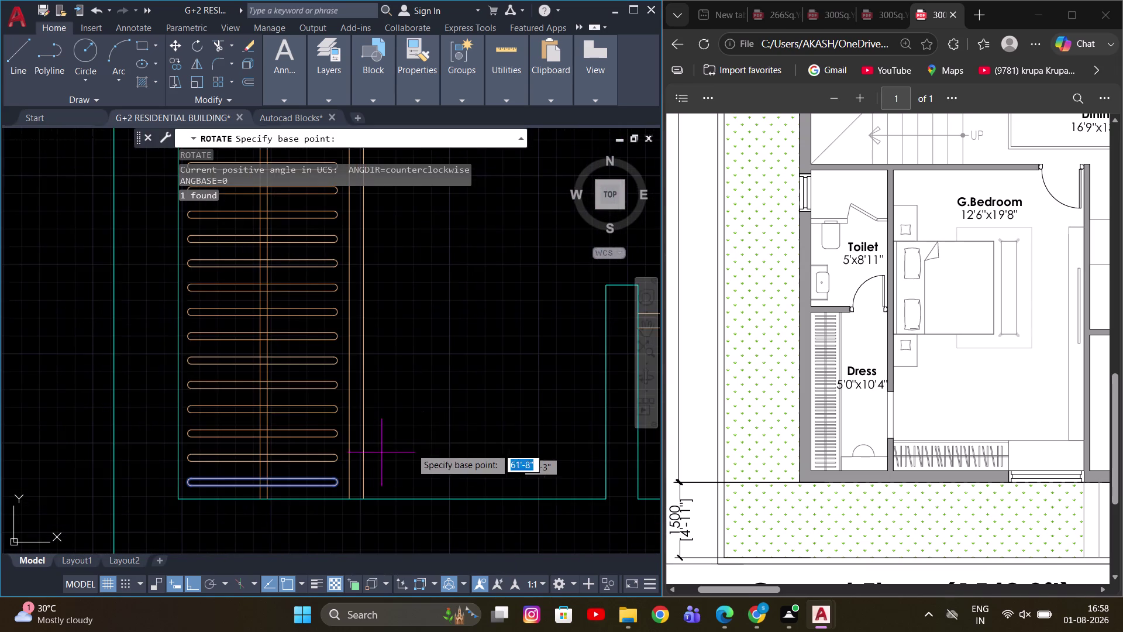
scroll(down, 3)
drag(476, 396, 477, 402)
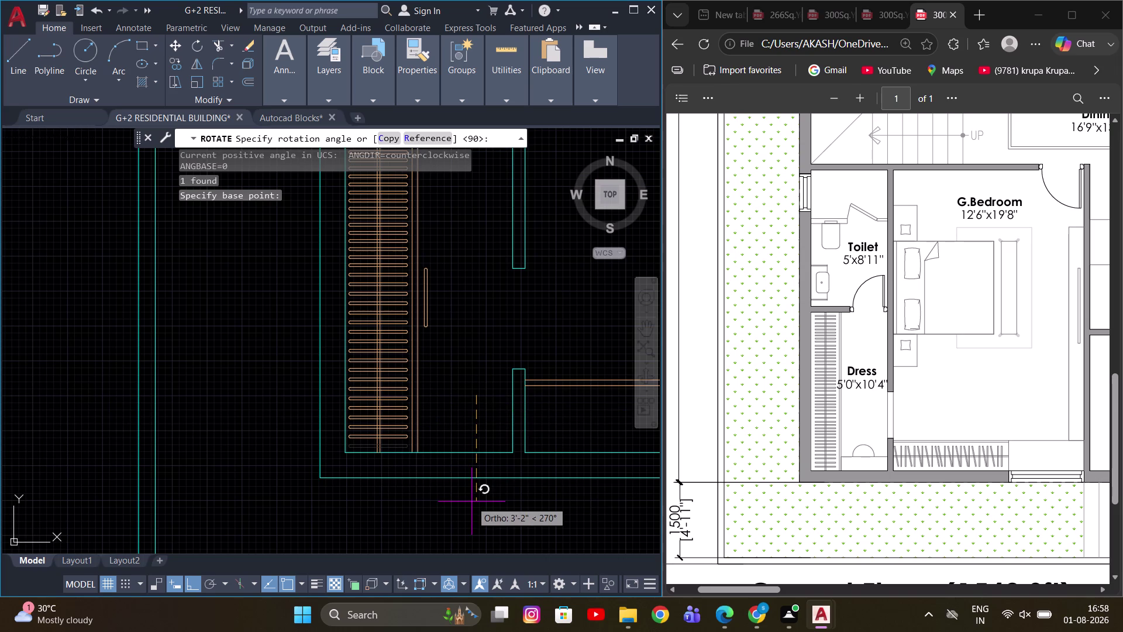
click(472, 501)
key(ctrl+z)
scroll(up, 3)
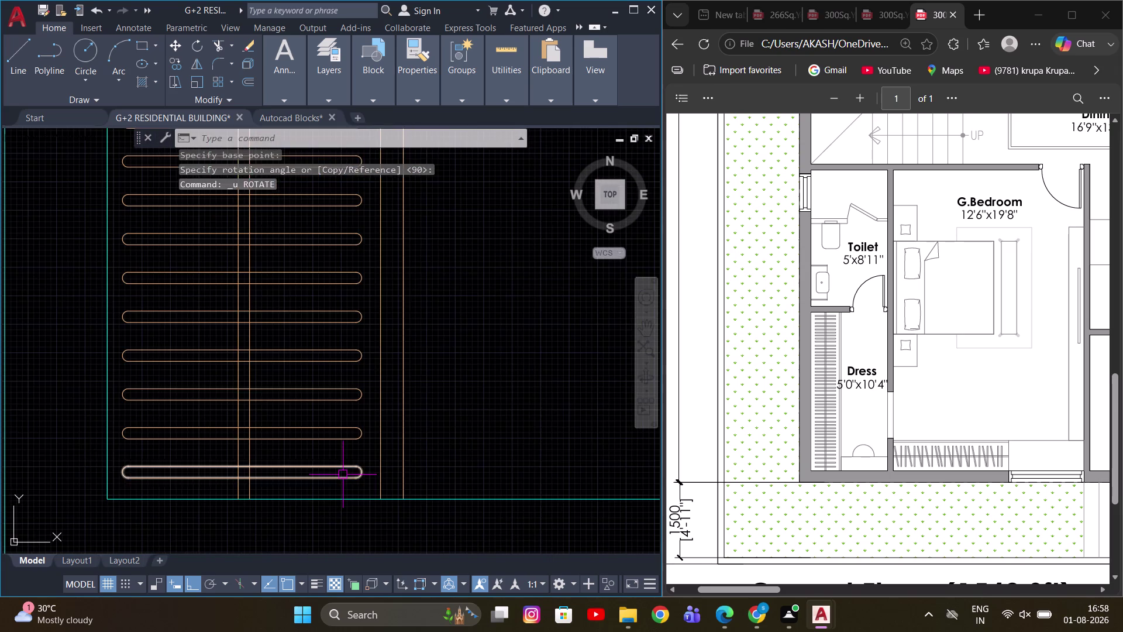
click(342, 475)
scroll(down, 3)
scroll(up, 3)
scroll(up, 3)
middle_drag(345, 440, 352, 462)
key(Escape)
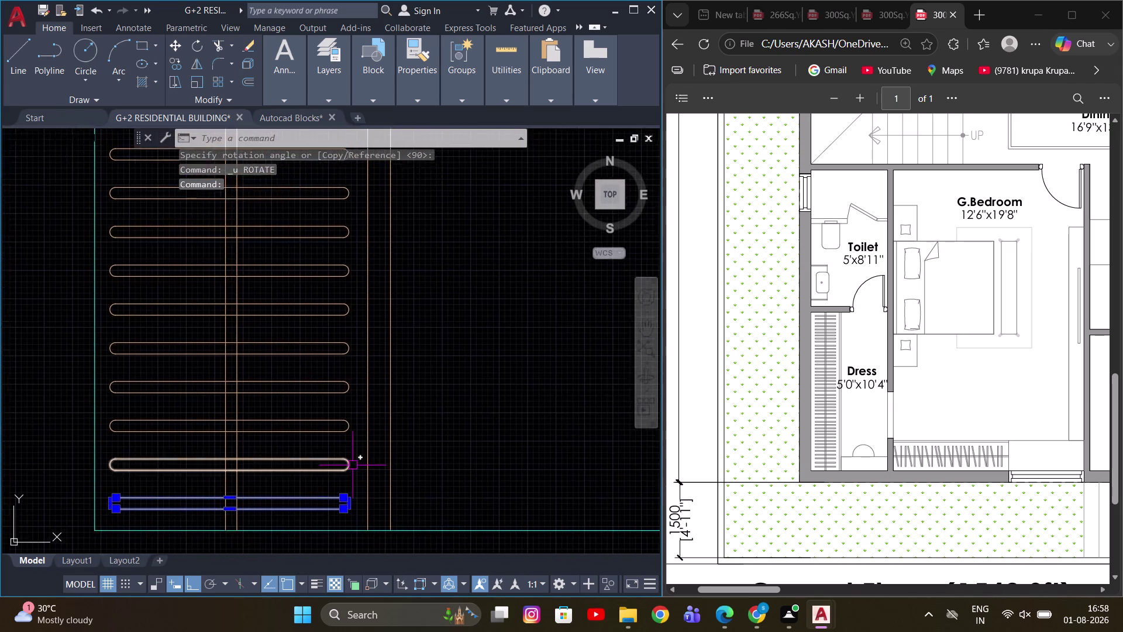
Rotate a copy of the bottom hanger 90° so it stands upright.
scroll(down, 3)
scroll(down, 3)
scroll(up, 3)
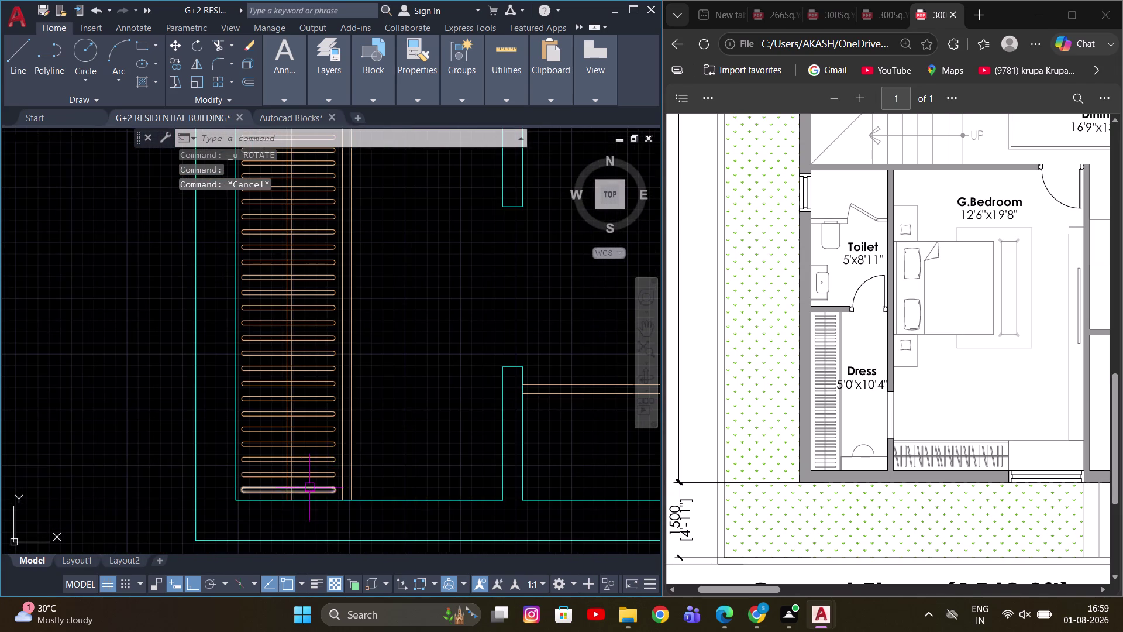
scroll(up, 3)
click(311, 501)
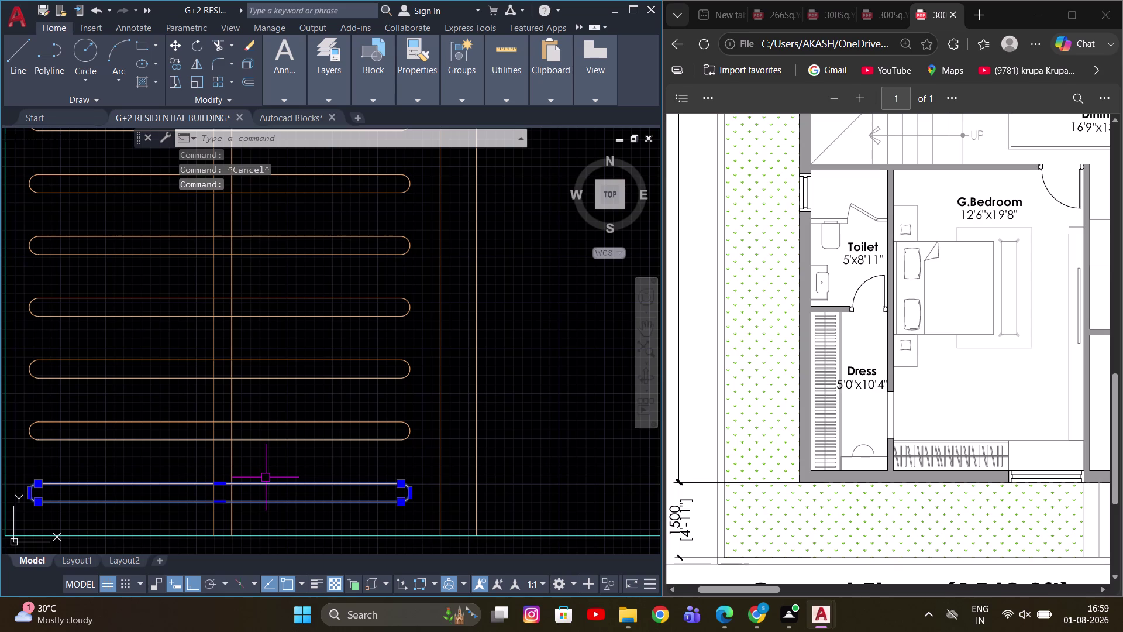
key(r)
text(O)
key(space)
scroll(down, 3)
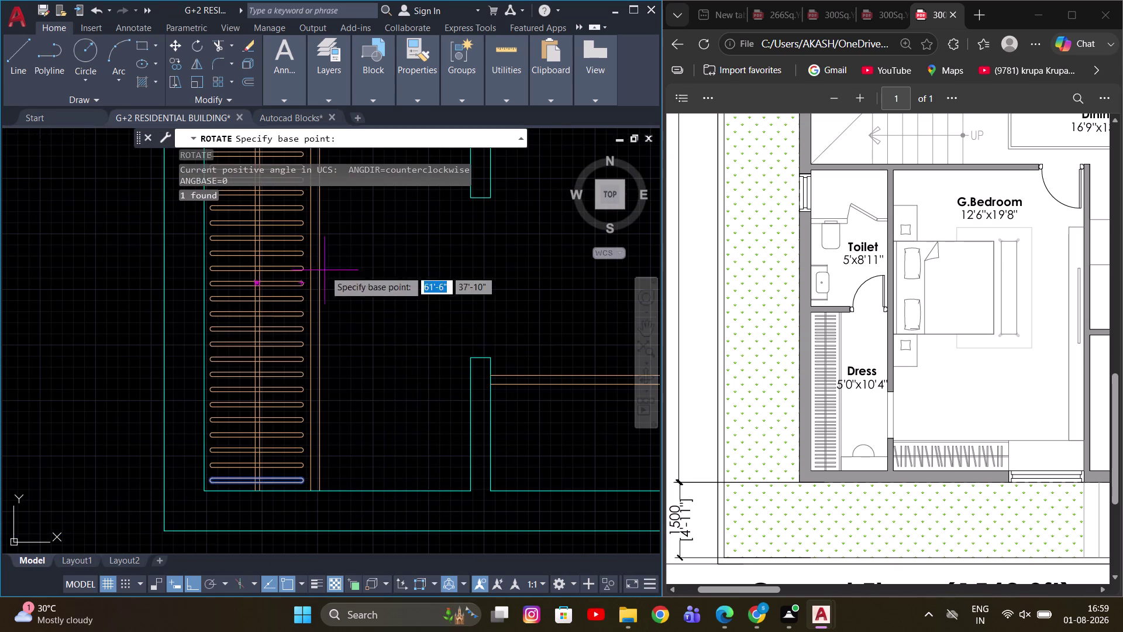
click(409, 364)
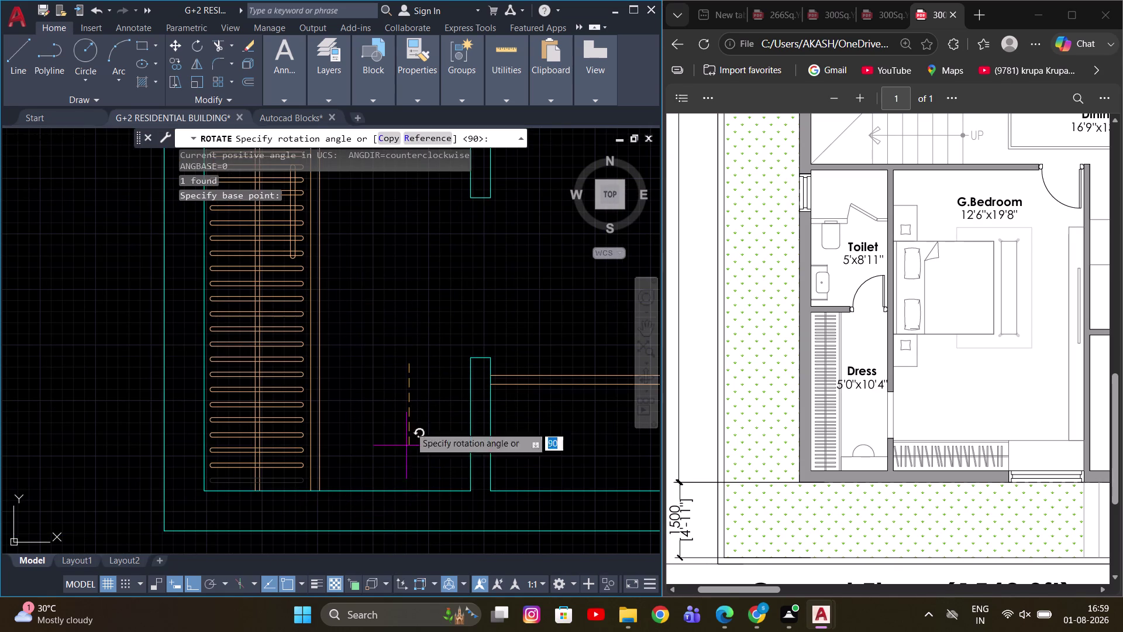
click(390, 137)
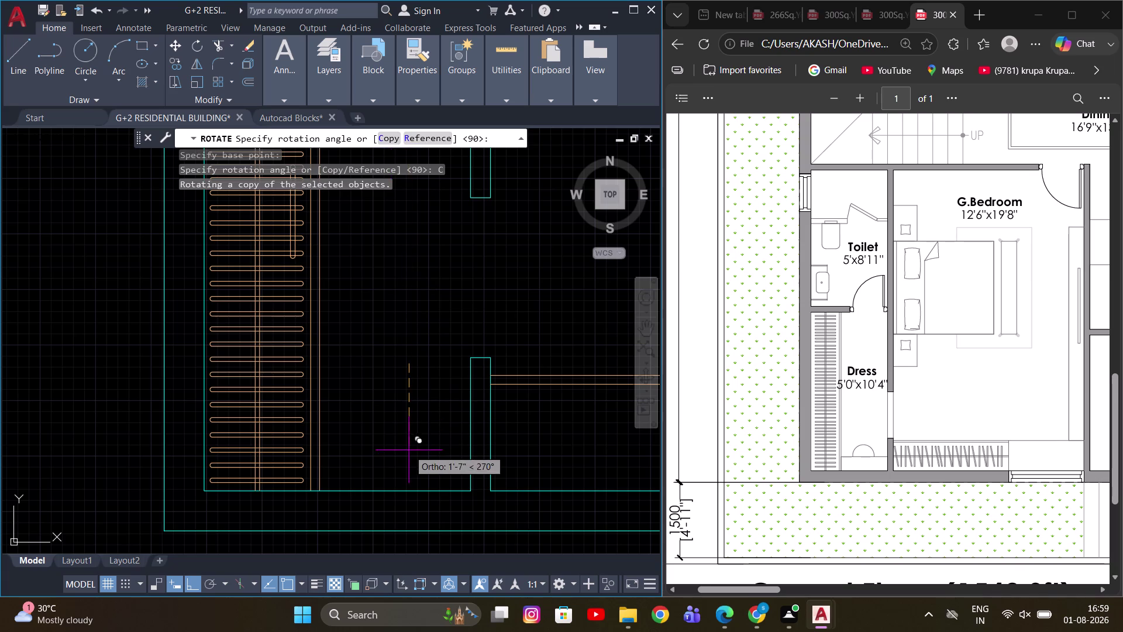
click(407, 462)
Select the upright hanger copy and begin moving it into the open floor area.
middle_drag(342, 260, 361, 350)
scroll(up, 3)
drag(310, 279, 299, 278)
click(242, 277)
scroll(down, 3)
middle_drag(430, 327, 311, 338)
key(m)
key(space)
click(294, 328)
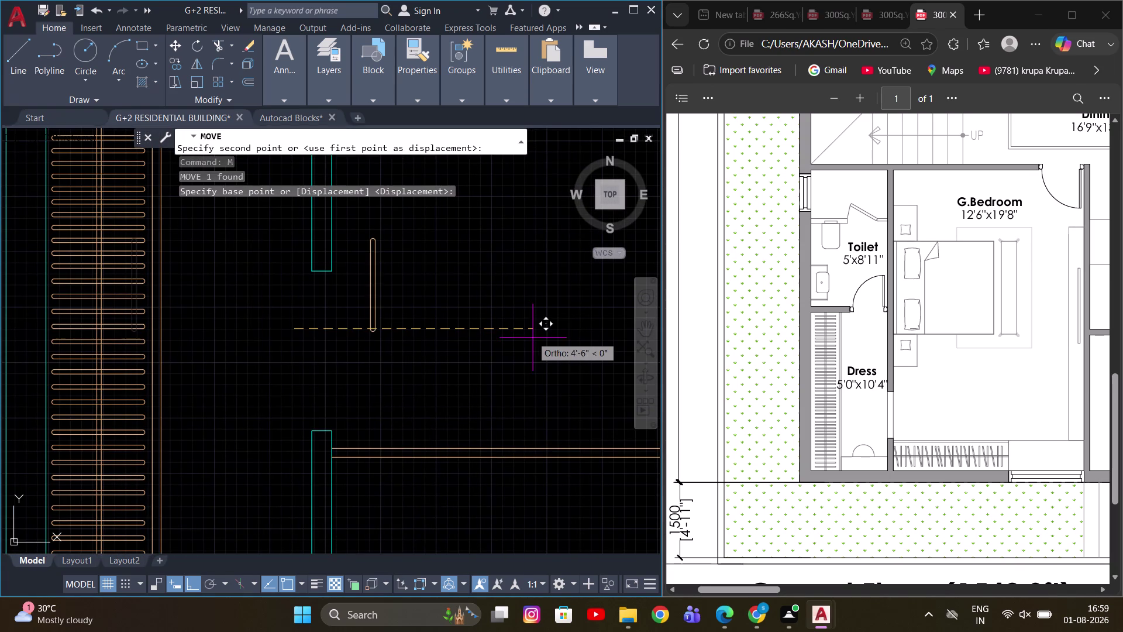
Draw a guide line along the lower wardrobe rail, then abandon it.
click(535, 338)
drag(351, 214, 363, 234)
click(426, 386)
scroll(down, 3)
middle_drag(462, 398, 408, 388)
key(Escape)
scroll(up, 3)
key(l)
key(space)
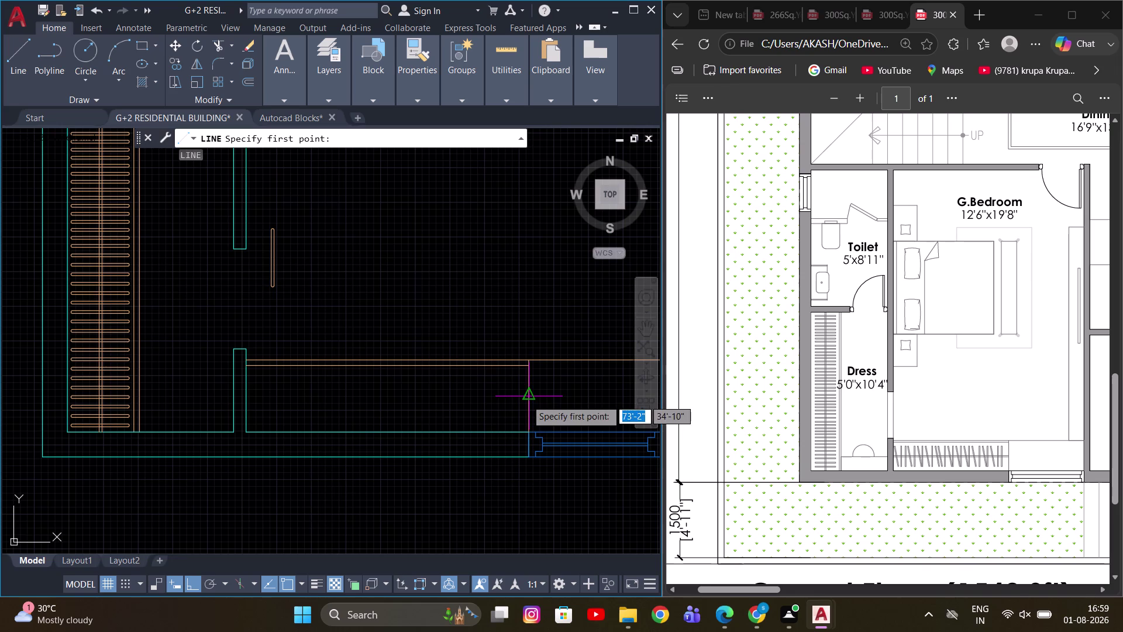
click(526, 399)
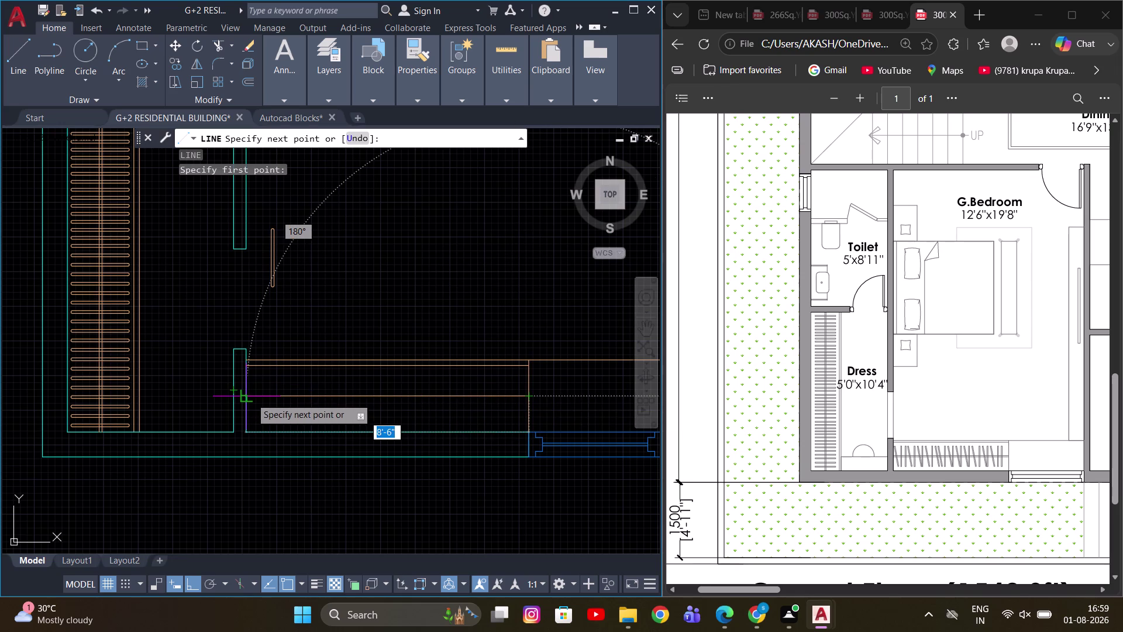
click(251, 398)
key(Escape)
Select the upright hanger and start moving it from its top end.
scroll(up, 3)
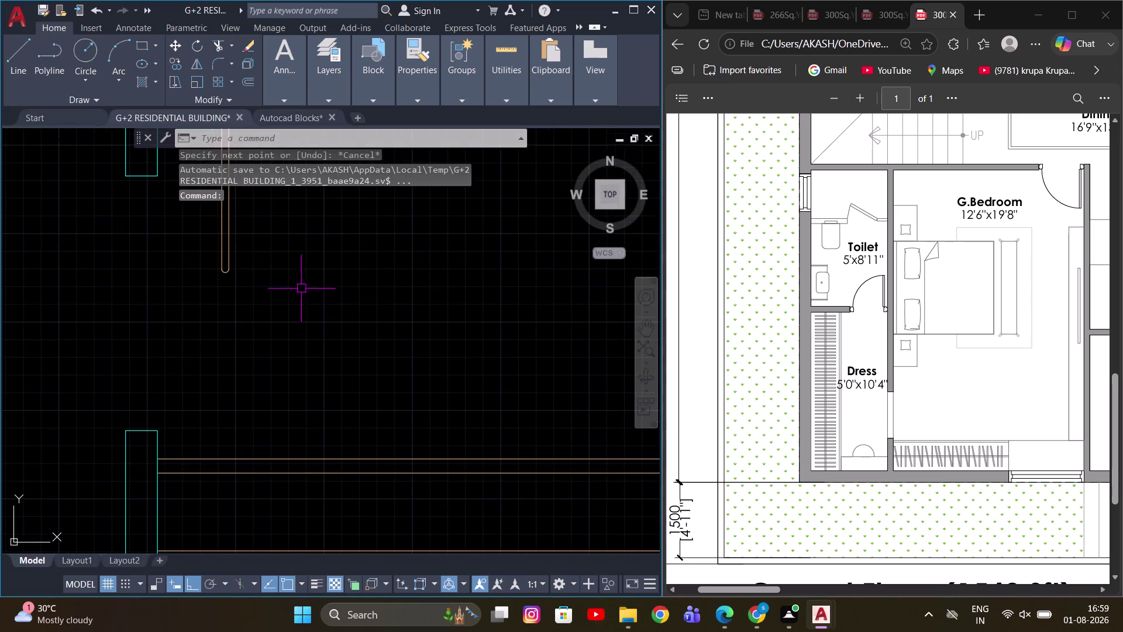
click(299, 273)
click(206, 241)
scroll(down, 3)
middle_drag(309, 355, 386, 405)
key(m)
key(space)
scroll(up, 3)
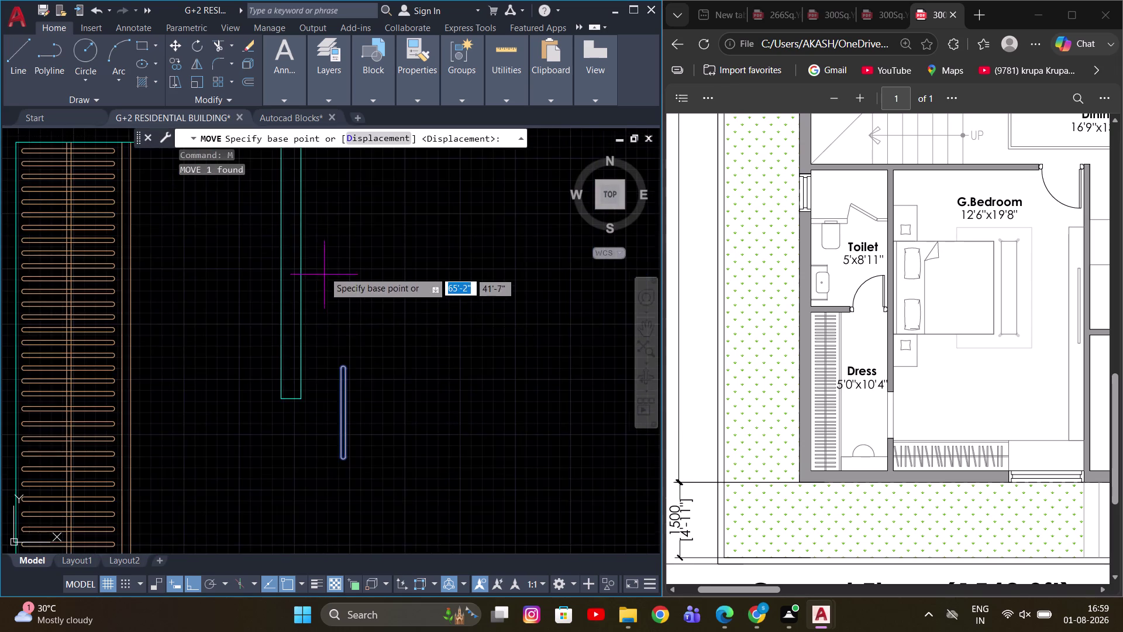
scroll(up, 3)
scroll(up, 3)
scroll(up, 3)
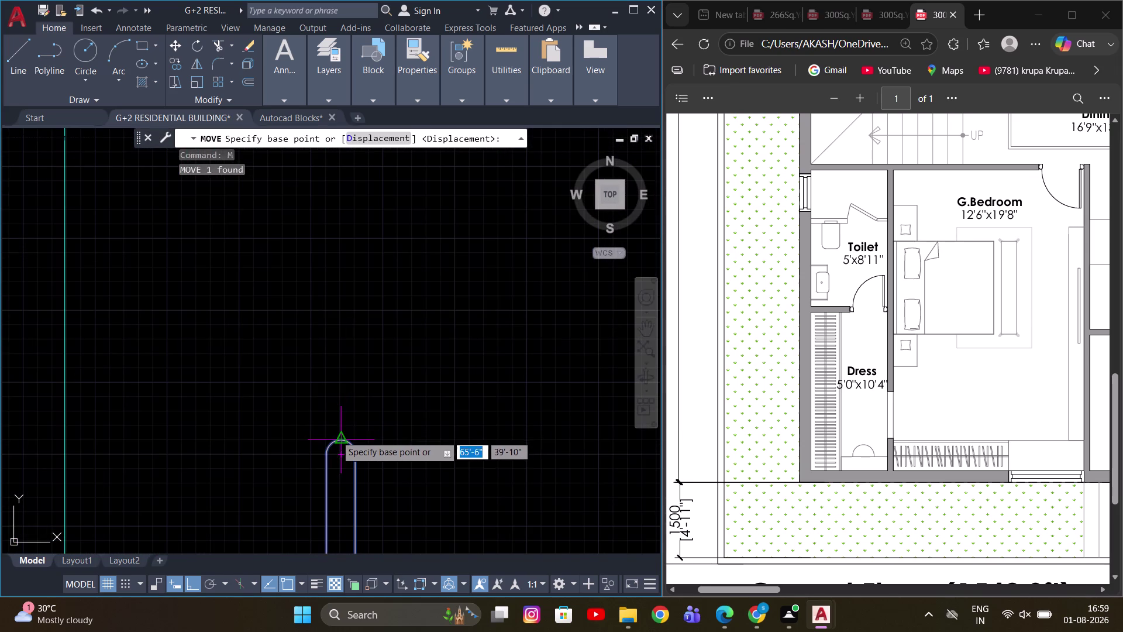
click(336, 435)
scroll(down, 3)
middle_drag(323, 479, 322, 406)
With Ortho off, drop the hanger under the rail beside the wall.
key(F8)
scroll(up, 3)
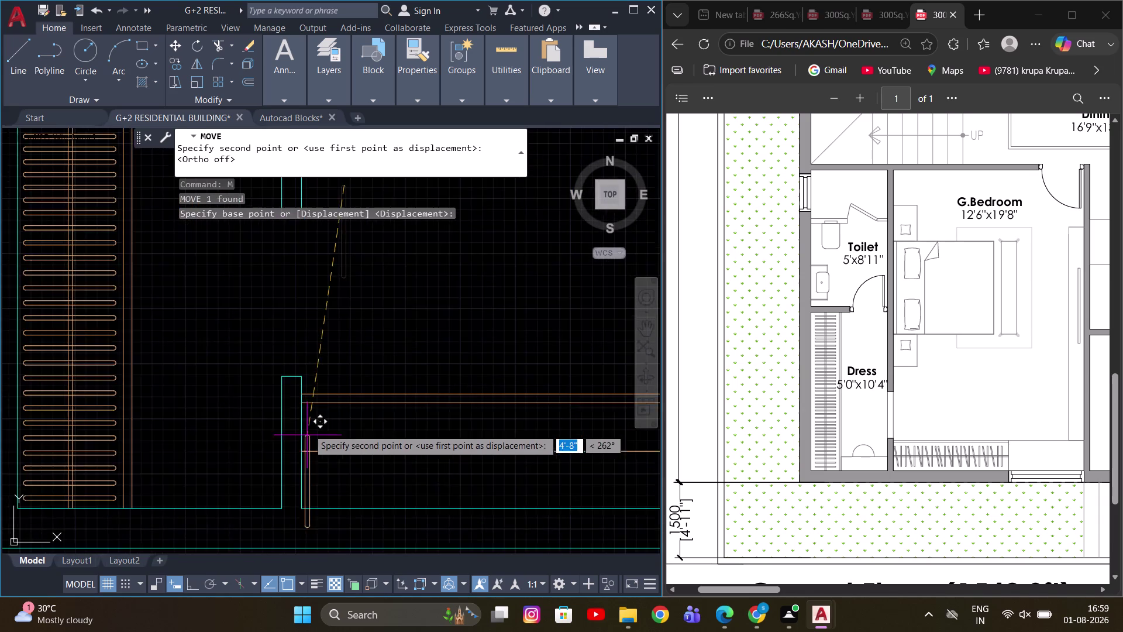
scroll(up, 3)
scroll(up, 3)
middle_drag(305, 409, 299, 375)
scroll(down, 3)
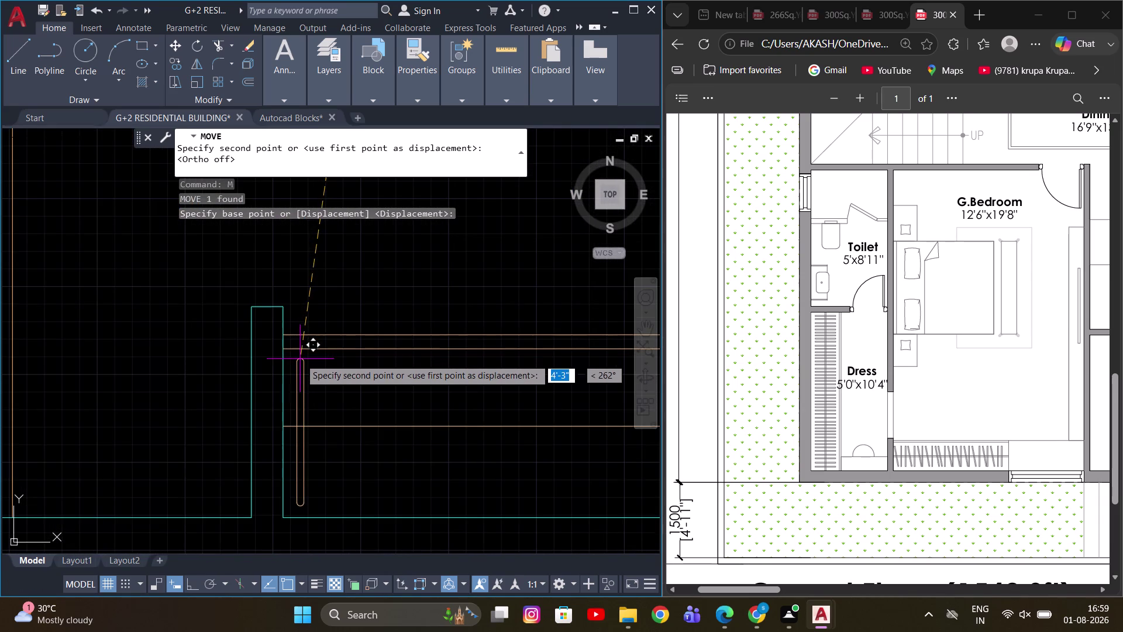
scroll(up, 3)
scroll(down, 3)
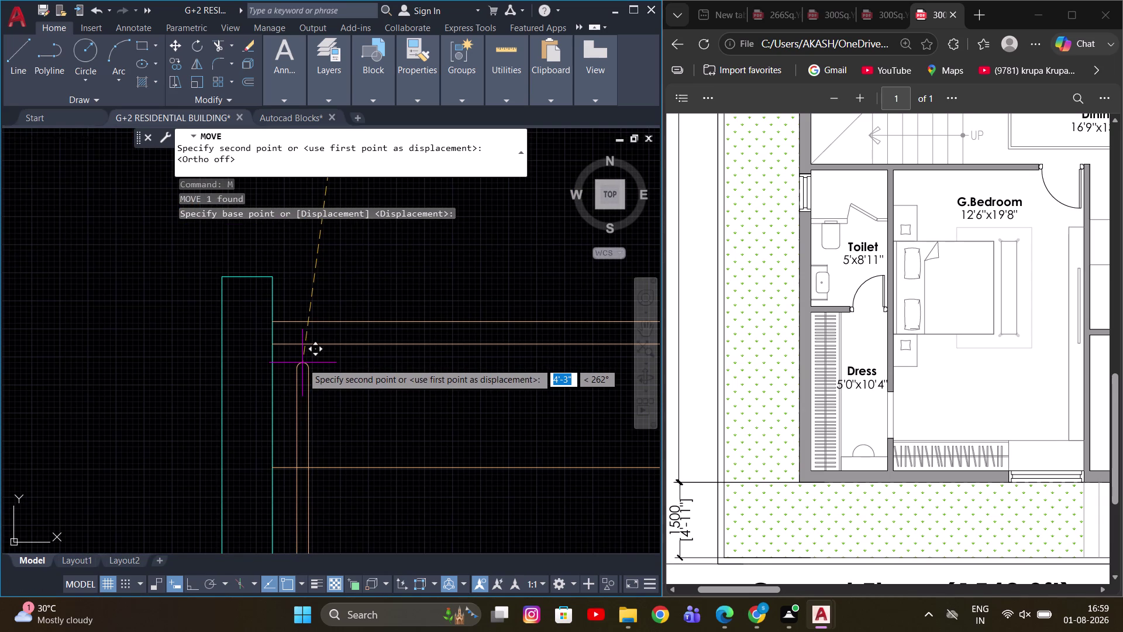
click(301, 362)
Select the placed hanger and start copying it with CO.
scroll(down, 3)
click(327, 381)
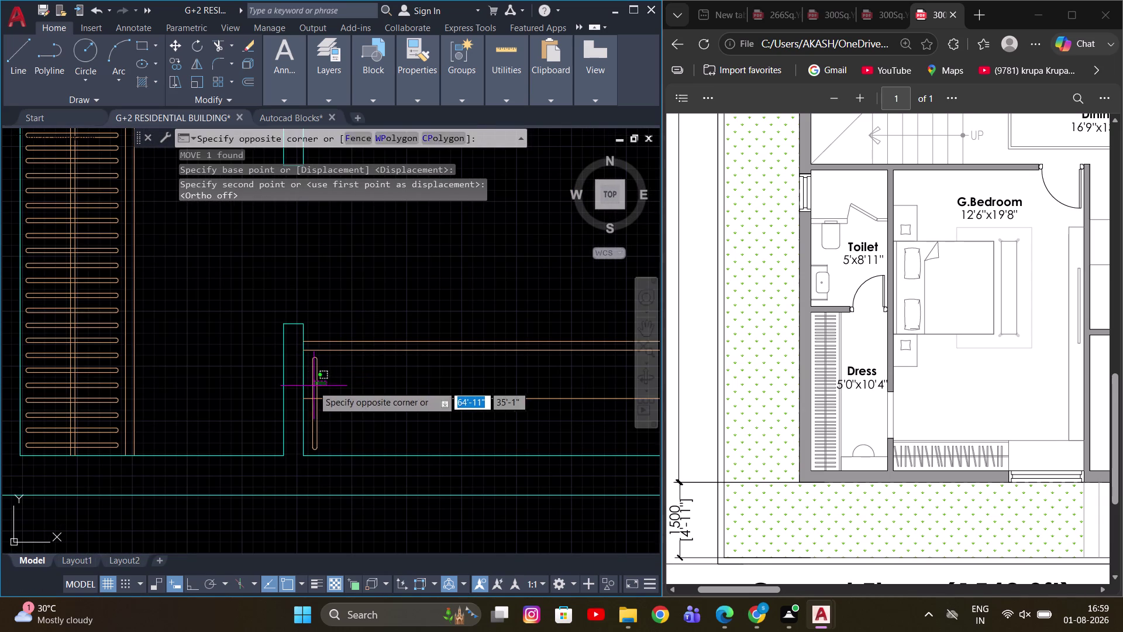
click(309, 387)
scroll(up, 3)
middle_drag(408, 394, 362, 394)
text(CO)
key(space)
scroll(up, 3)
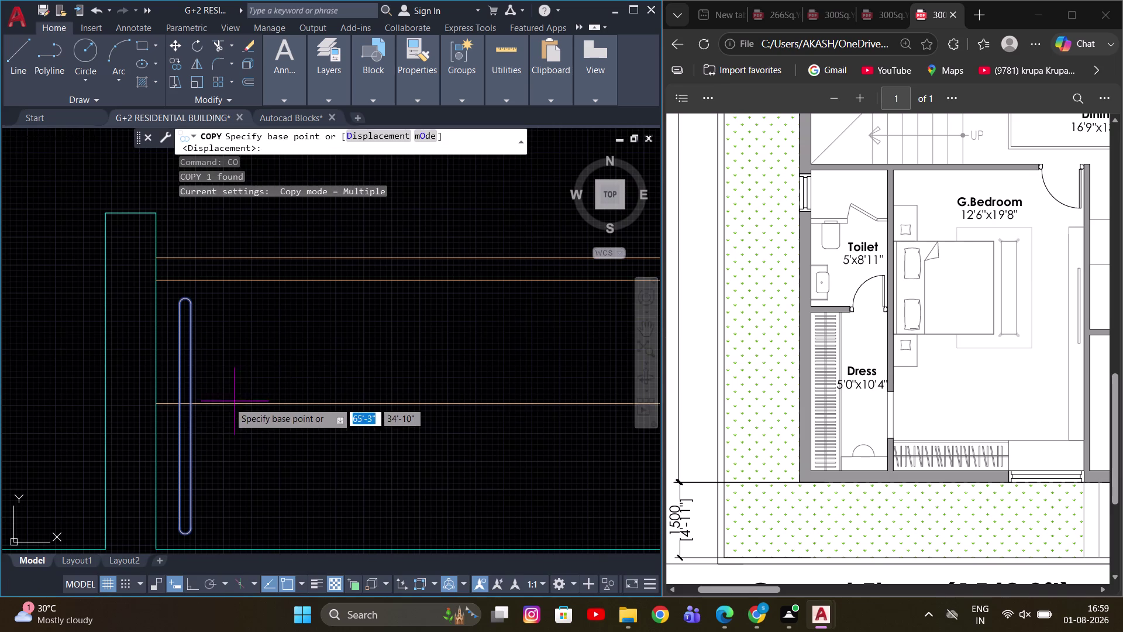
Pick the copy base point and set an array of 20 copies with Fit.
click(185, 414)
scroll(down, 3)
middle_drag(416, 445, 382, 439)
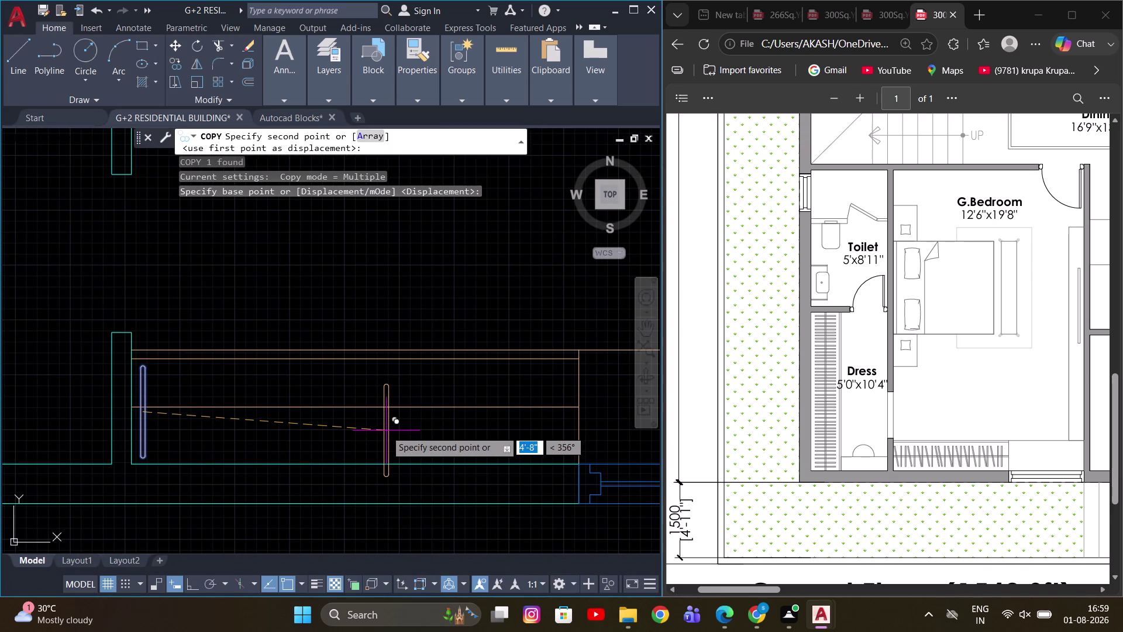
middle_drag(307, 421, 367, 412)
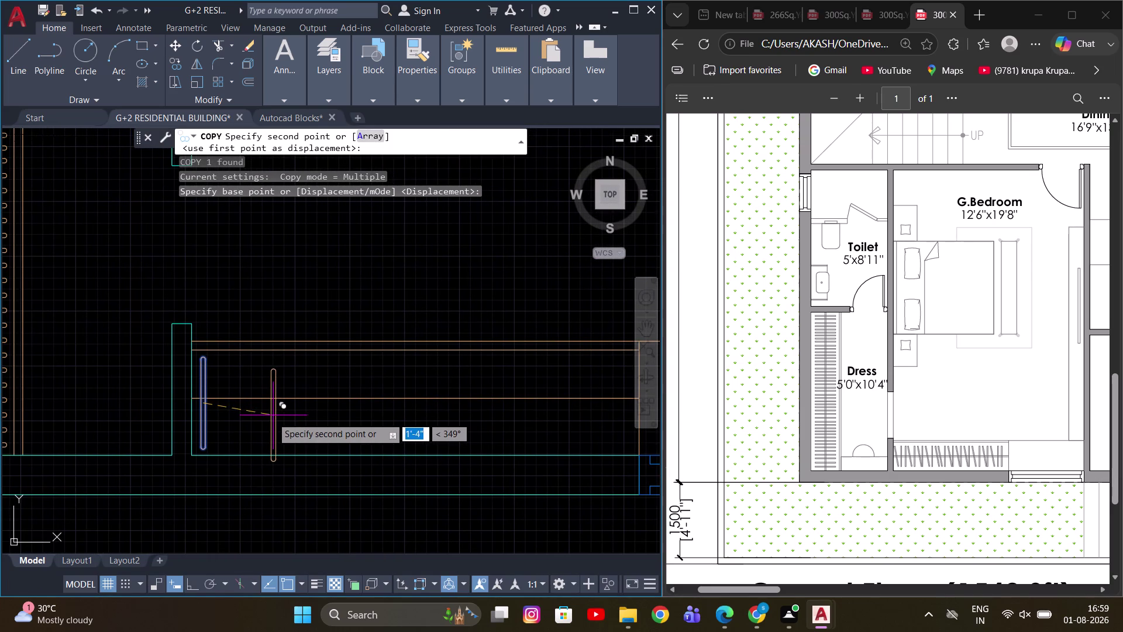
click(370, 140)
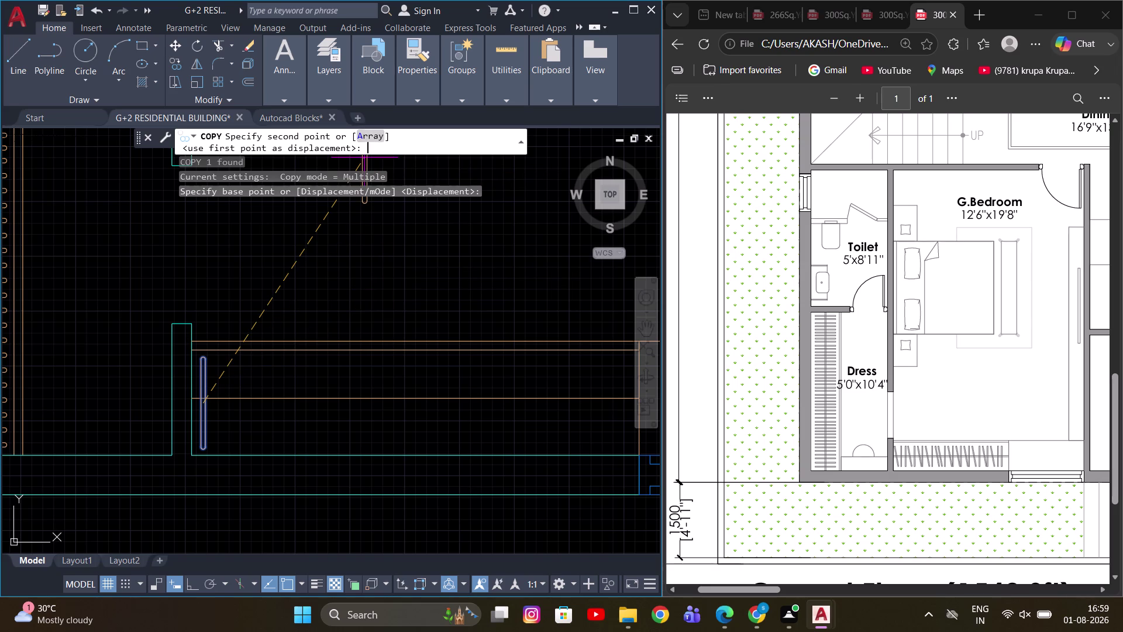
middle_drag(281, 411, 315, 406)
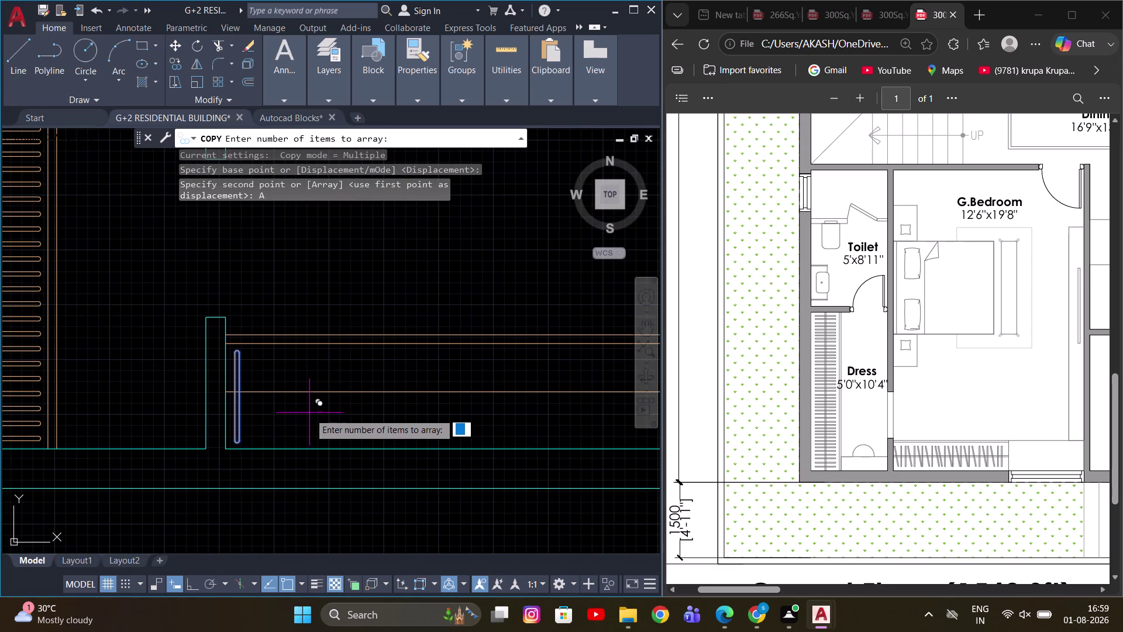
key(2)
key(0)
key(Return)
key(f)
key(space)
With Ortho on, fit the 20 hangers up to the row's end point and finish.
scroll(down, 3)
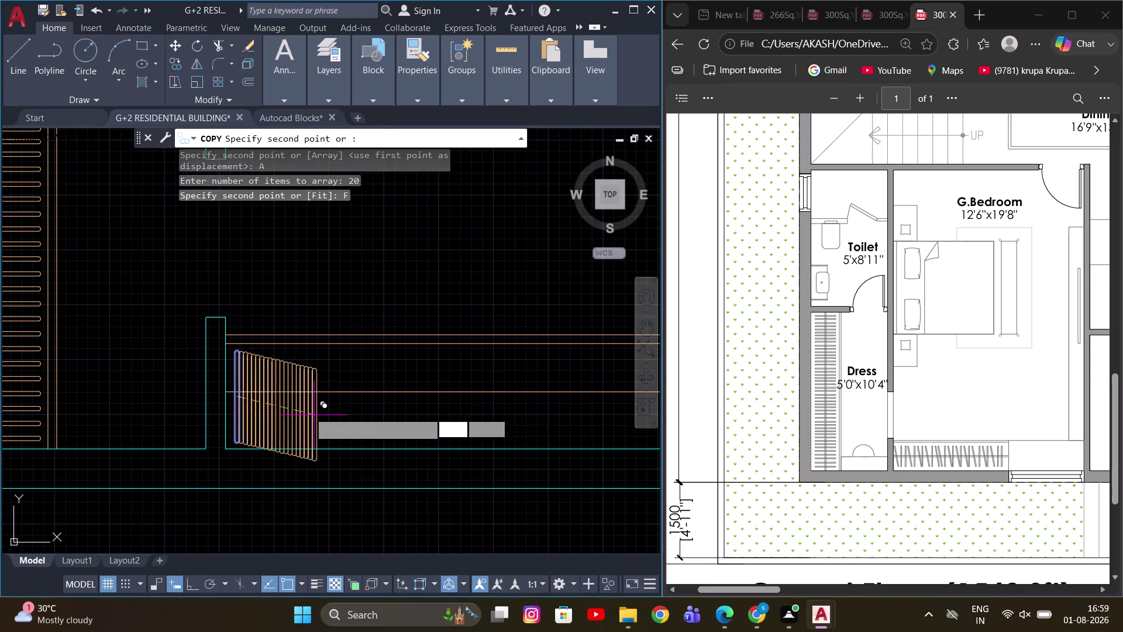
scroll(down, 3)
scroll(up, 3)
key(F8)
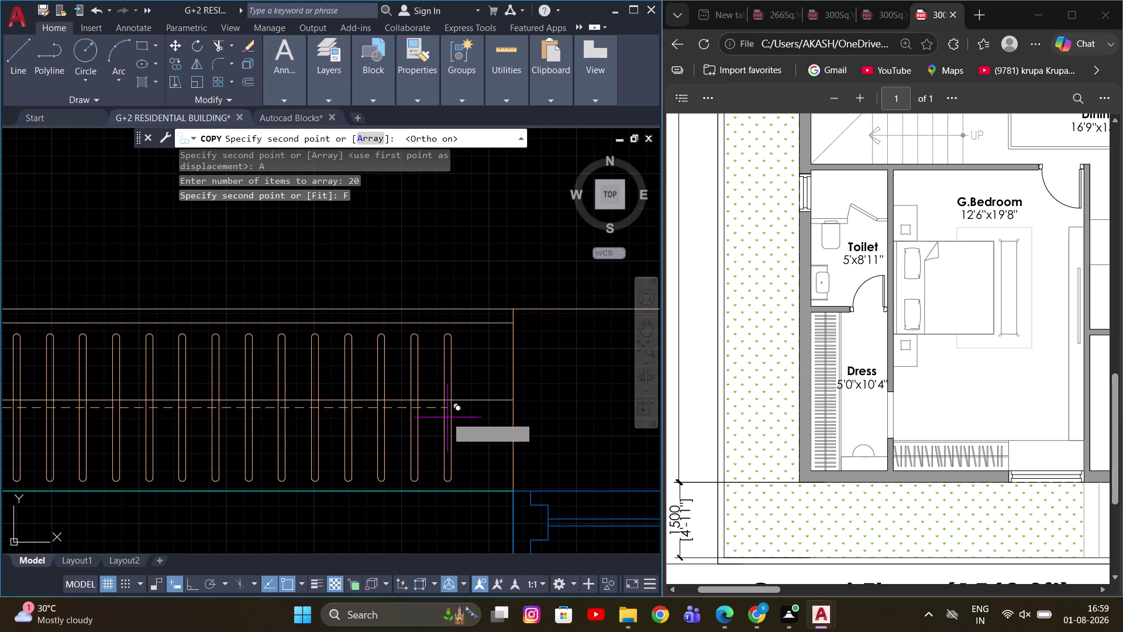
scroll(up, 3)
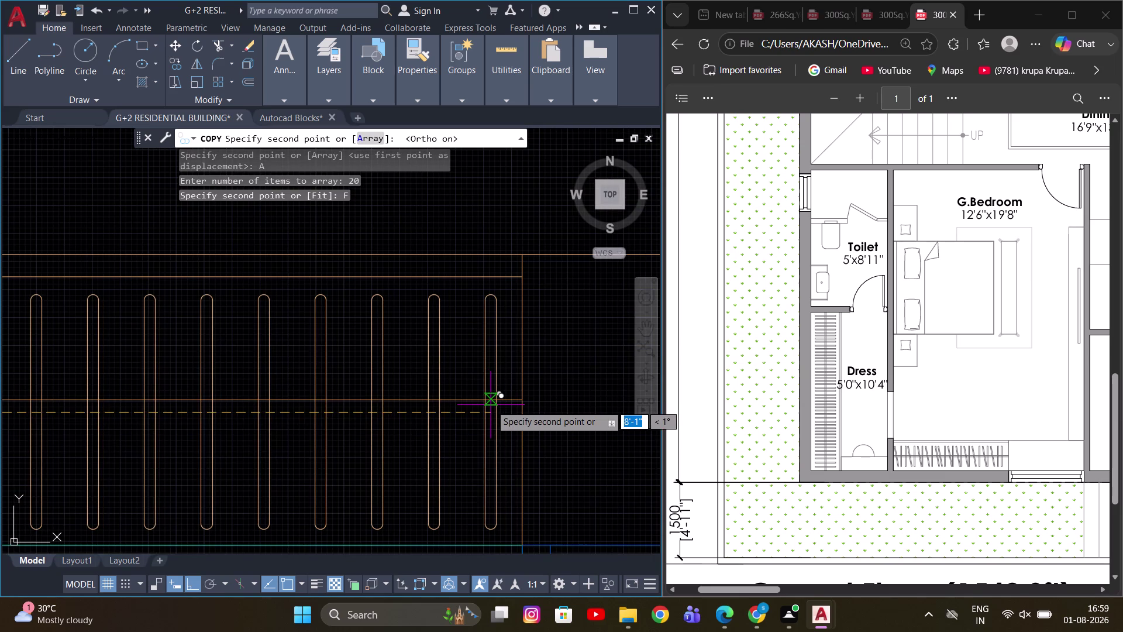
scroll(up, 3)
click(476, 421)
scroll(down, 3)
key(Escape)
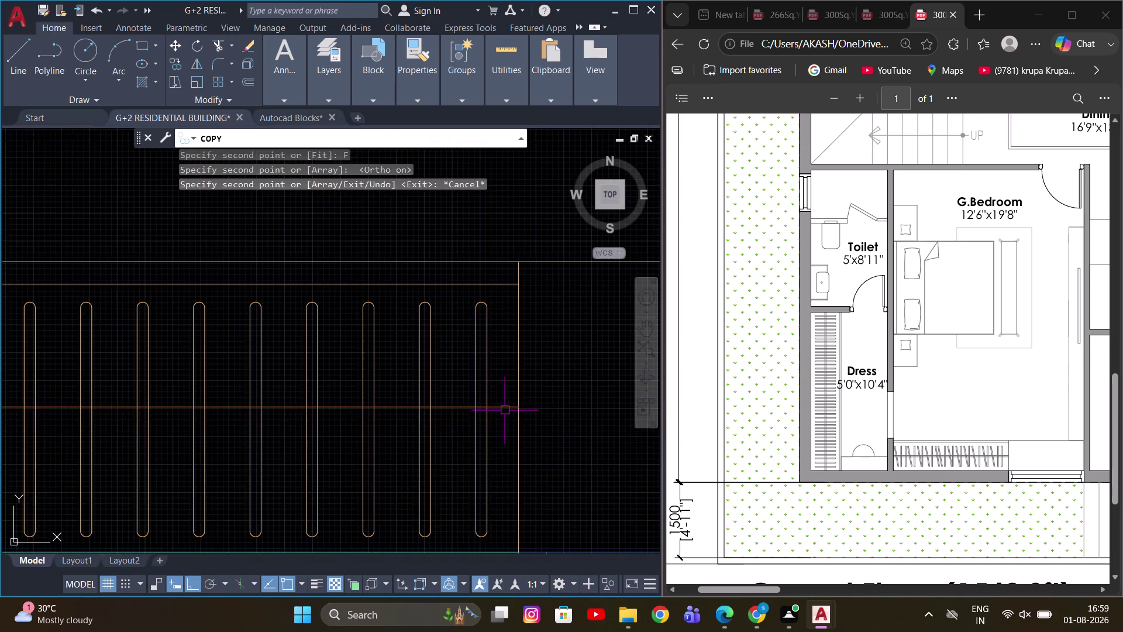
scroll(down, 3)
scroll(down, 3)
middle_drag(380, 406, 427, 399)
scroll(up, 3)
scroll(up, 3)
middle_drag(448, 401, 502, 390)
scroll(down, 3)
scroll(down, 3)
middle_drag(484, 396, 449, 465)
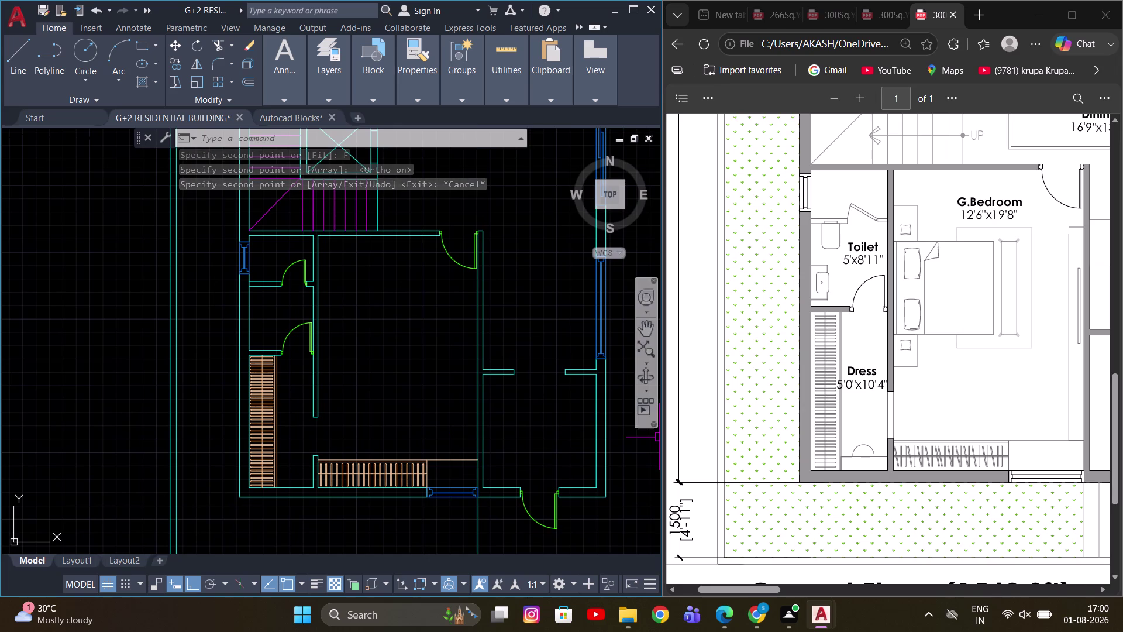
scroll(down, 3)
scroll(up, 3)
middle_drag(389, 386, 457, 429)
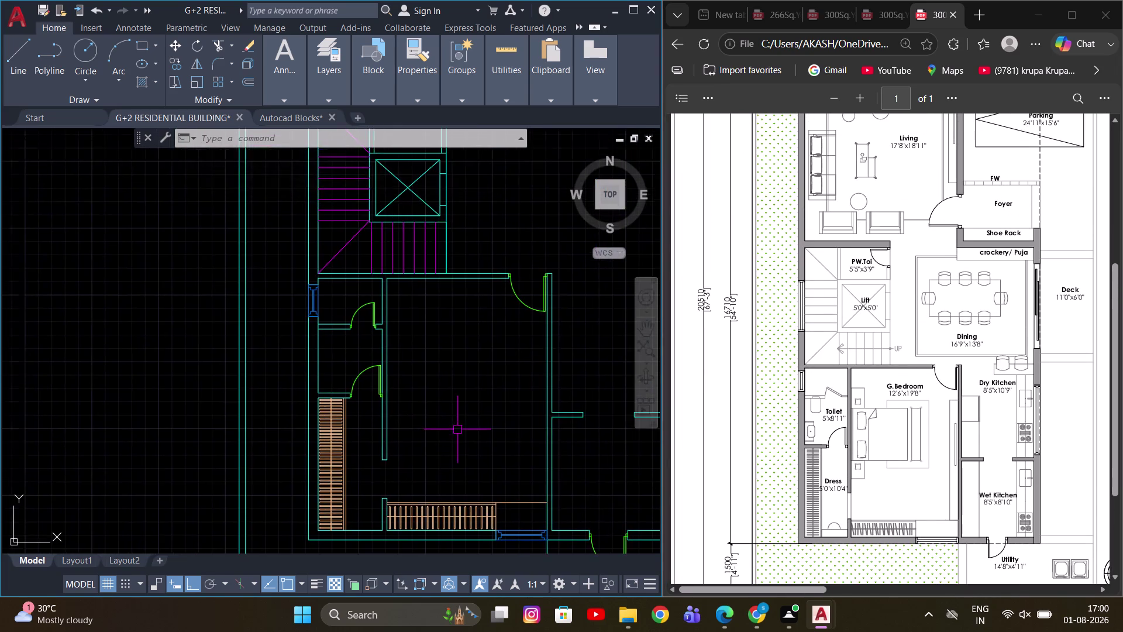
key(Escape)
scroll(down, 3)
scroll(up, 3)
scroll(up, 3)
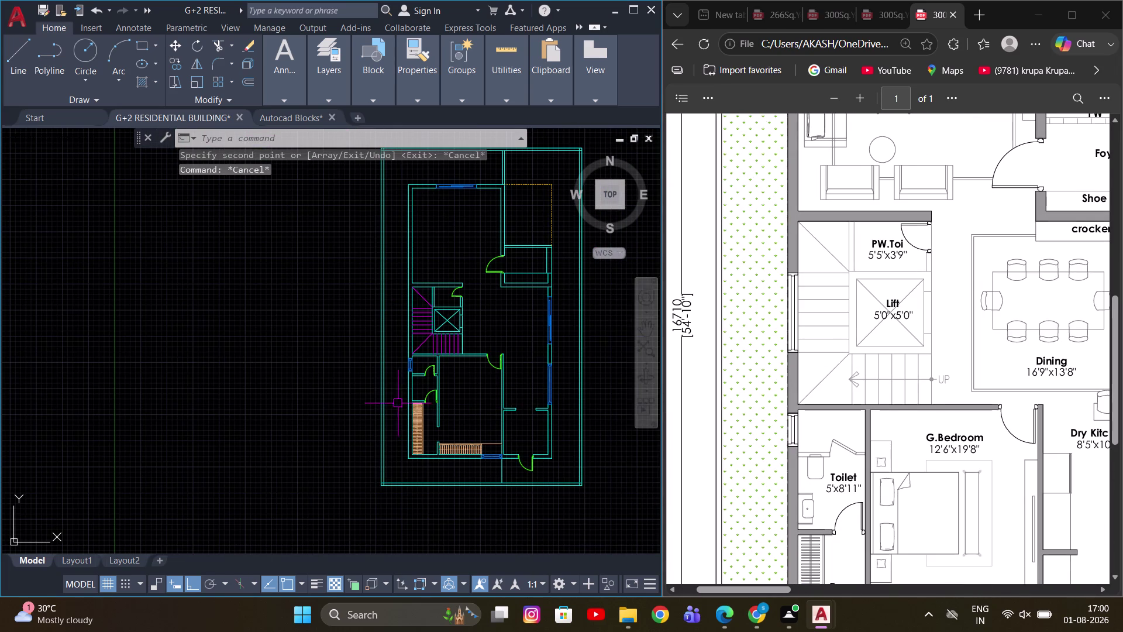
scroll(up, 3)
middle_drag(468, 375, 414, 396)
scroll(down, 3)
scroll(up, 3)
scroll(up, 3)
scroll(up, 3)
middle_drag(434, 403, 384, 413)
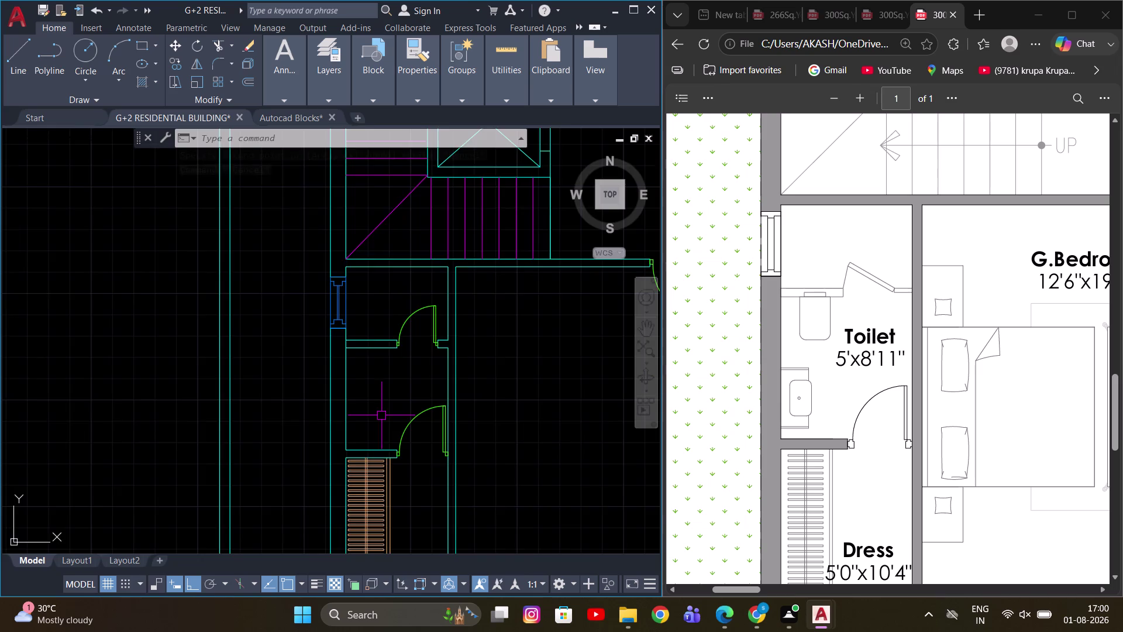
scroll(up, 3)
middle_drag(459, 425, 402, 401)
scroll(down, 3)
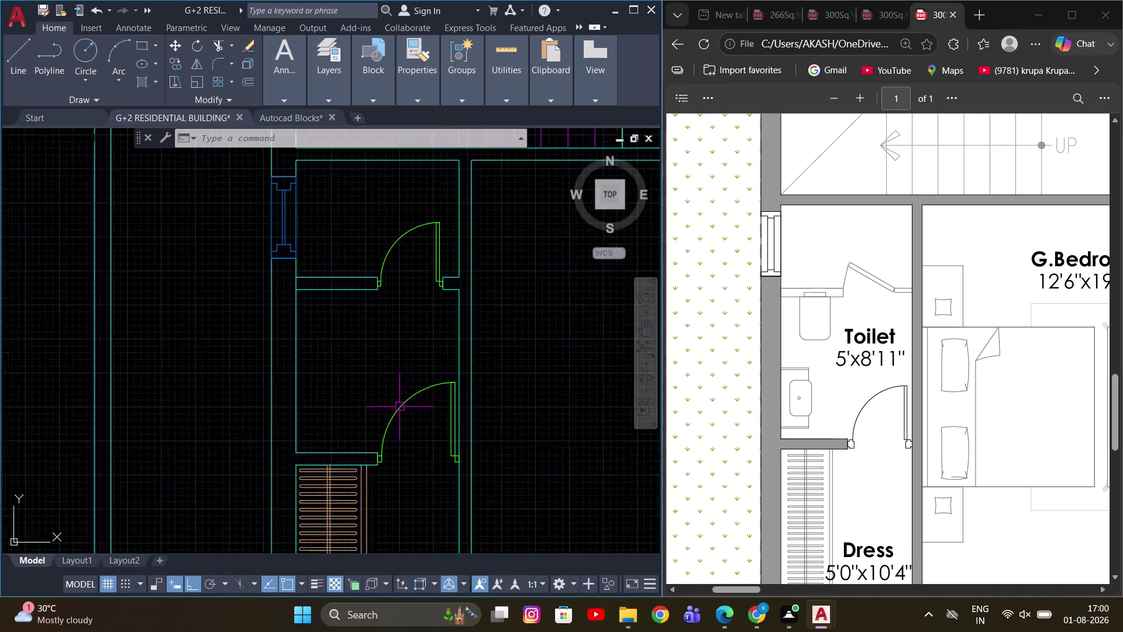
scroll(down, 3)
middle_drag(403, 394, 393, 422)
scroll(up, 3)
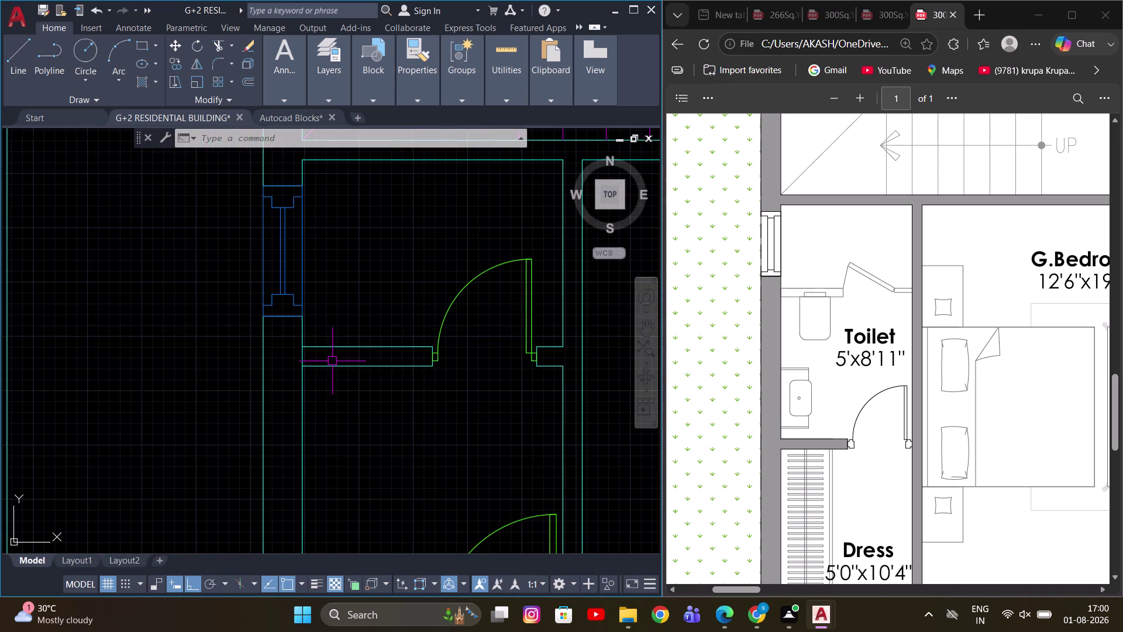
key(Escape)
middle_drag(326, 366, 348, 409)
key(Escape)
scroll(up, 3)
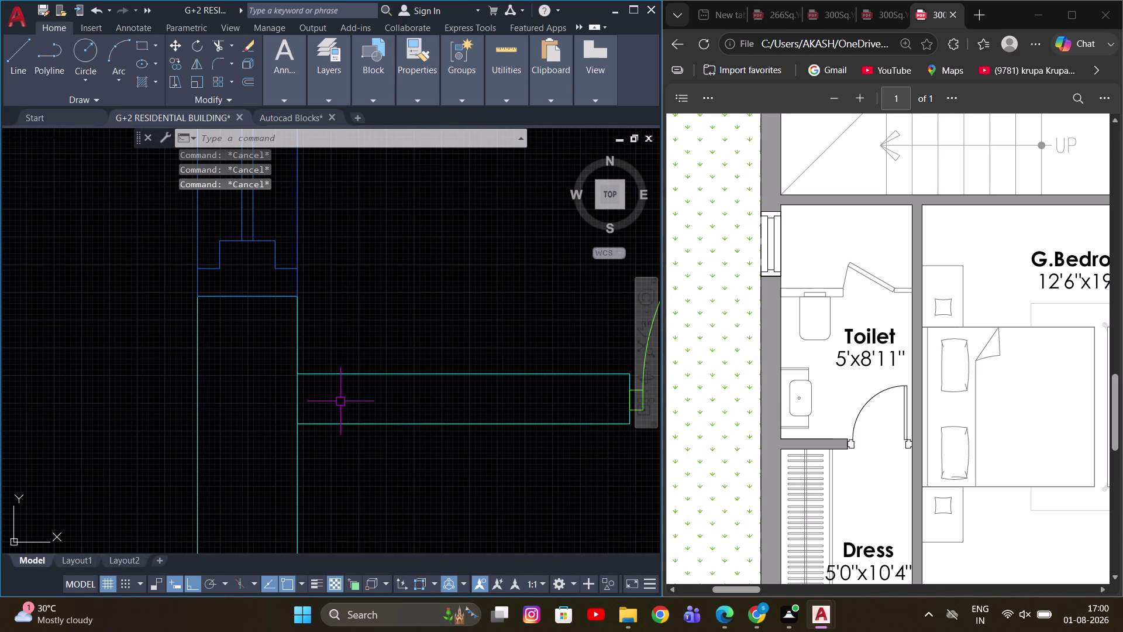
text(TR)
key(space)
click(297, 397)
scroll(down, 3)
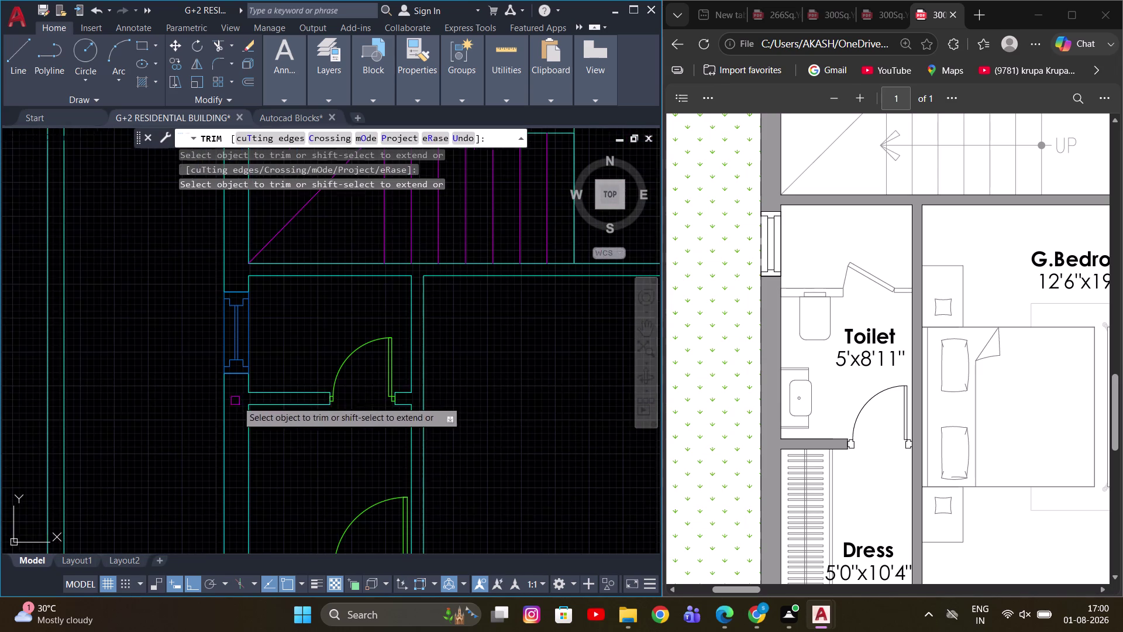
scroll(up, 3)
scroll(down, 3)
key(Escape)
middle_drag(467, 439, 427, 414)
key(Escape)
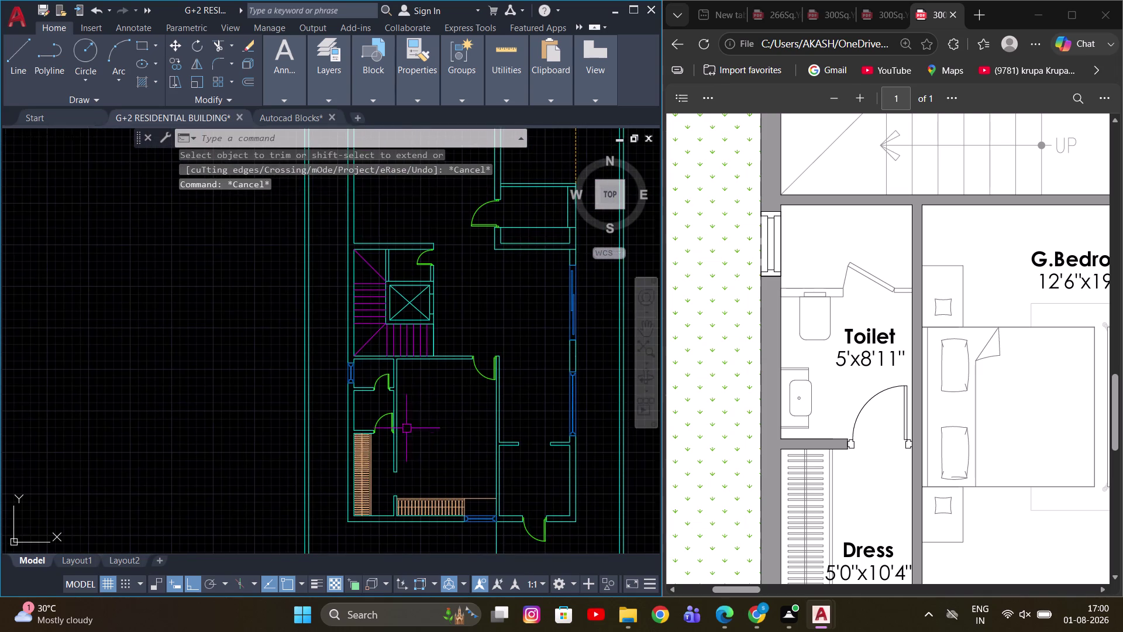
scroll(up, 3)
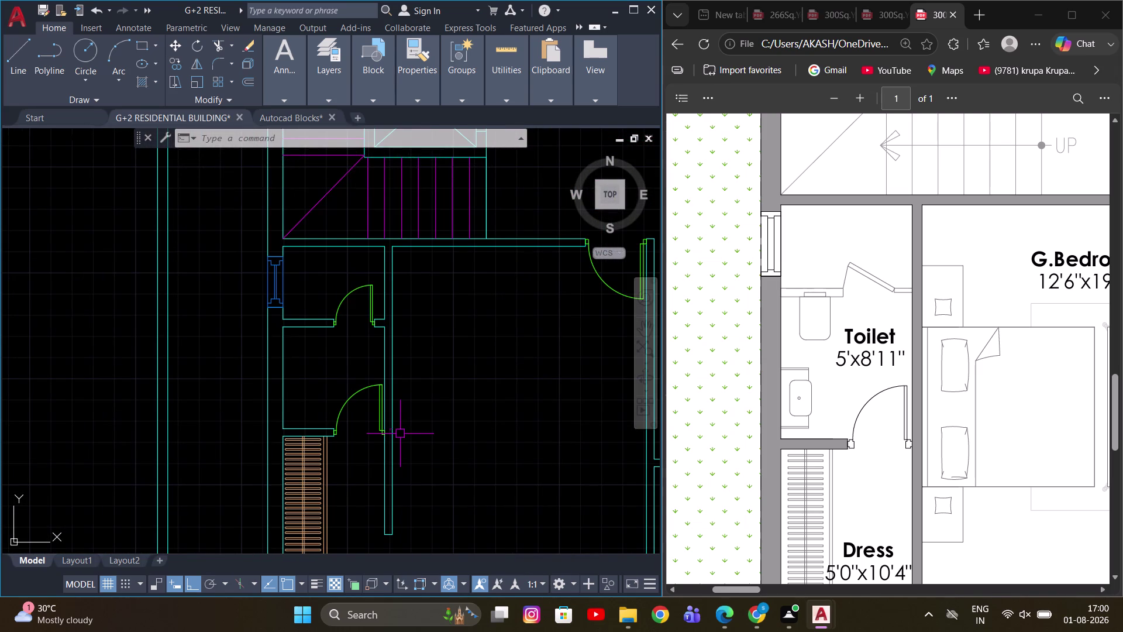
scroll(down, 3)
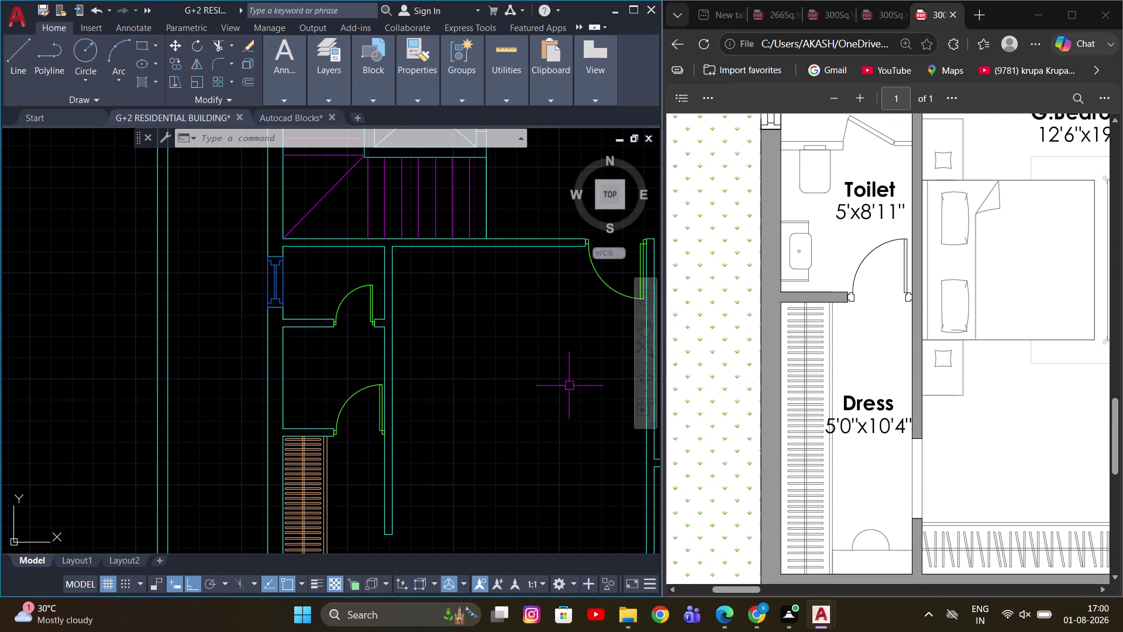
middle_drag(460, 393, 431, 413)
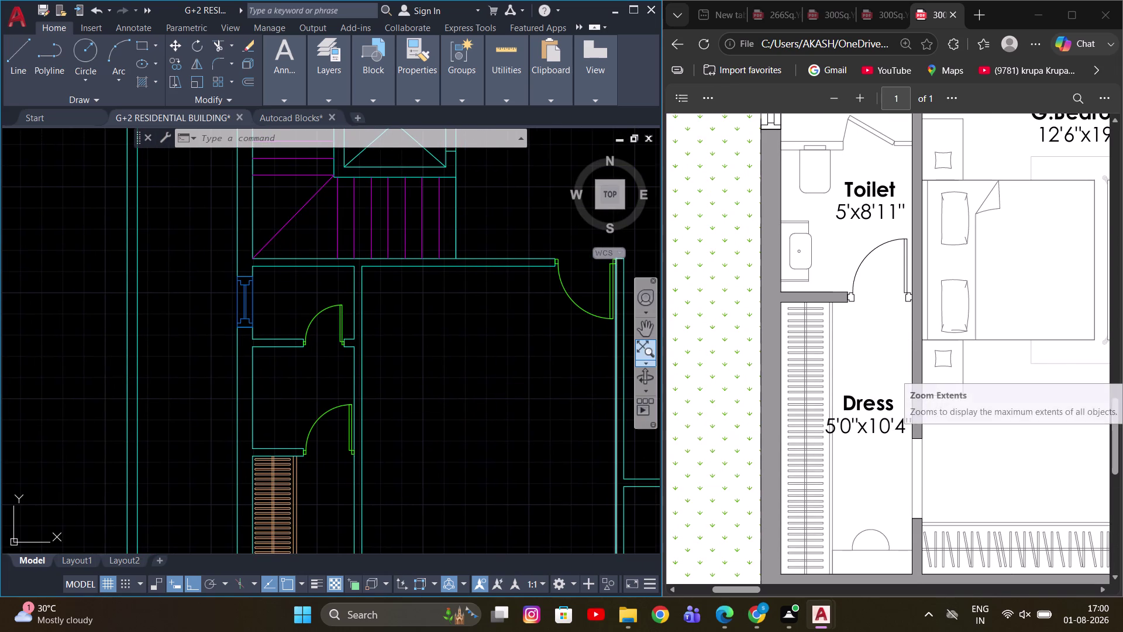
scroll(down, 3)
scroll(up, 3)
middle_drag(395, 445, 440, 462)
scroll(down, 3)
middle_drag(524, 436, 484, 421)
key(Escape)
middle_drag(456, 398, 431, 398)
scroll(down, 3)
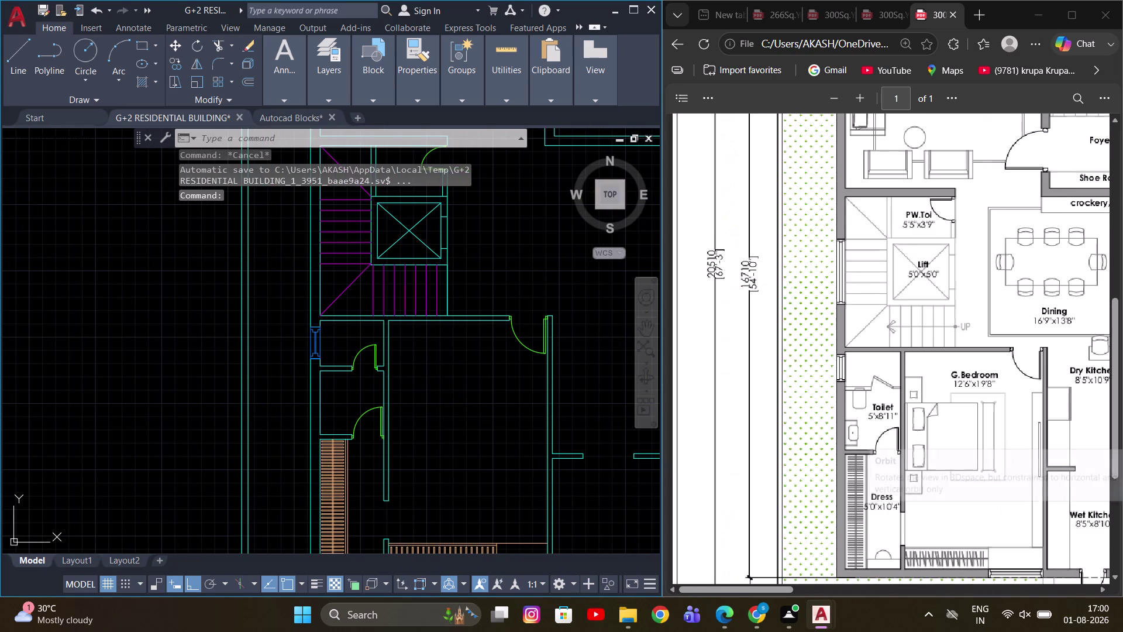
scroll(down, 3)
scroll(up, 3)
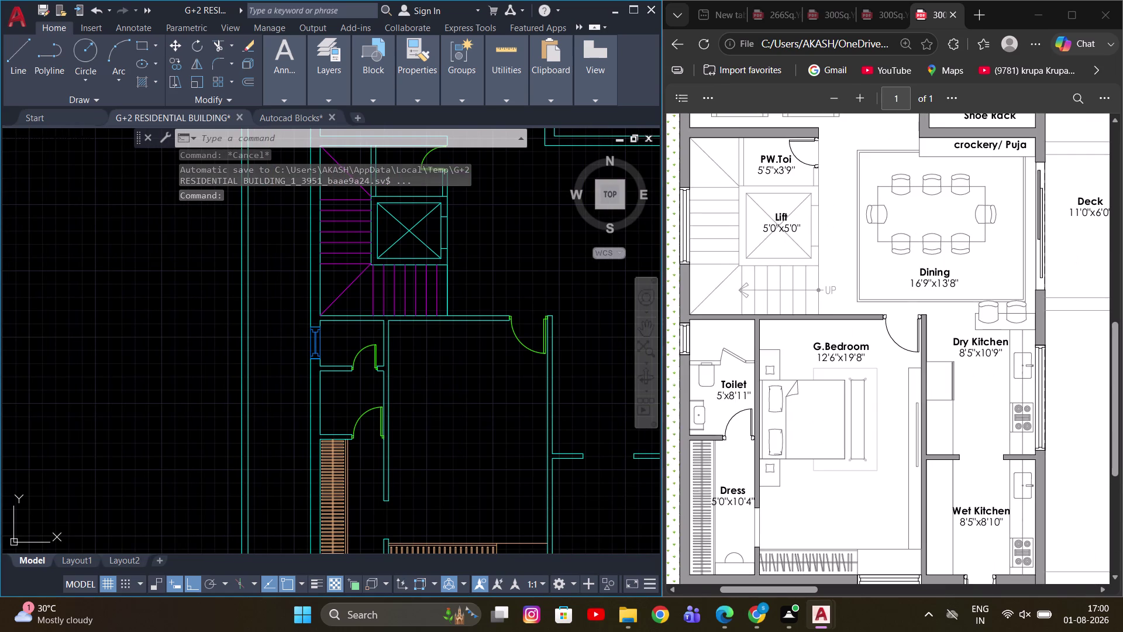
scroll(up, 3)
scroll(down, 3)
scroll(down, 3)
scroll(up, 3)
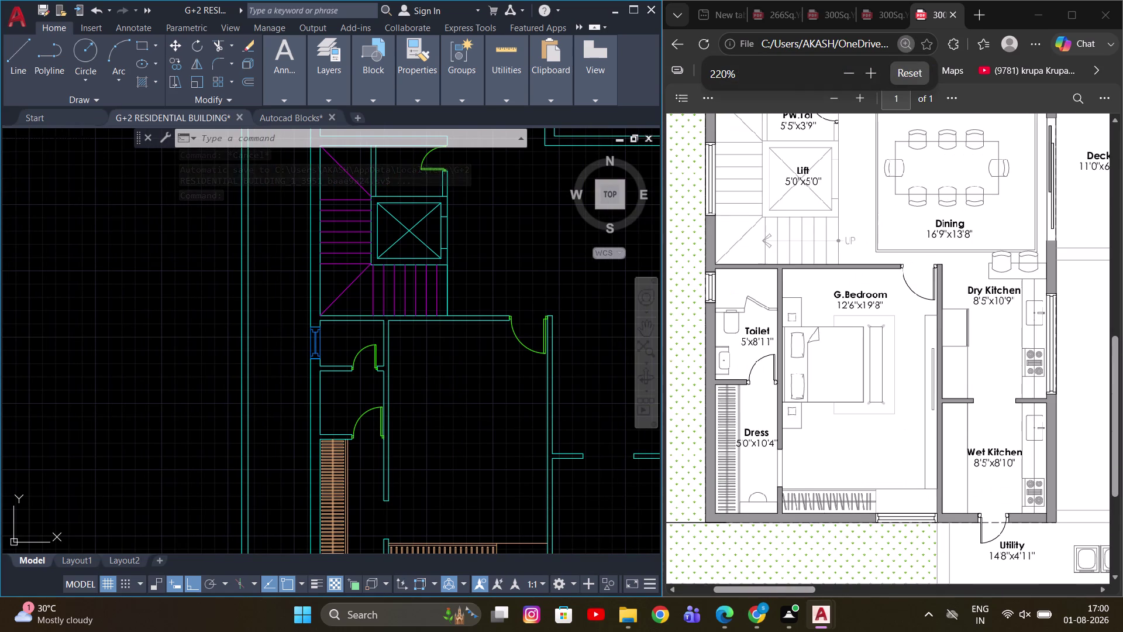
drag(800, 587, 778, 586)
scroll(up, 3)
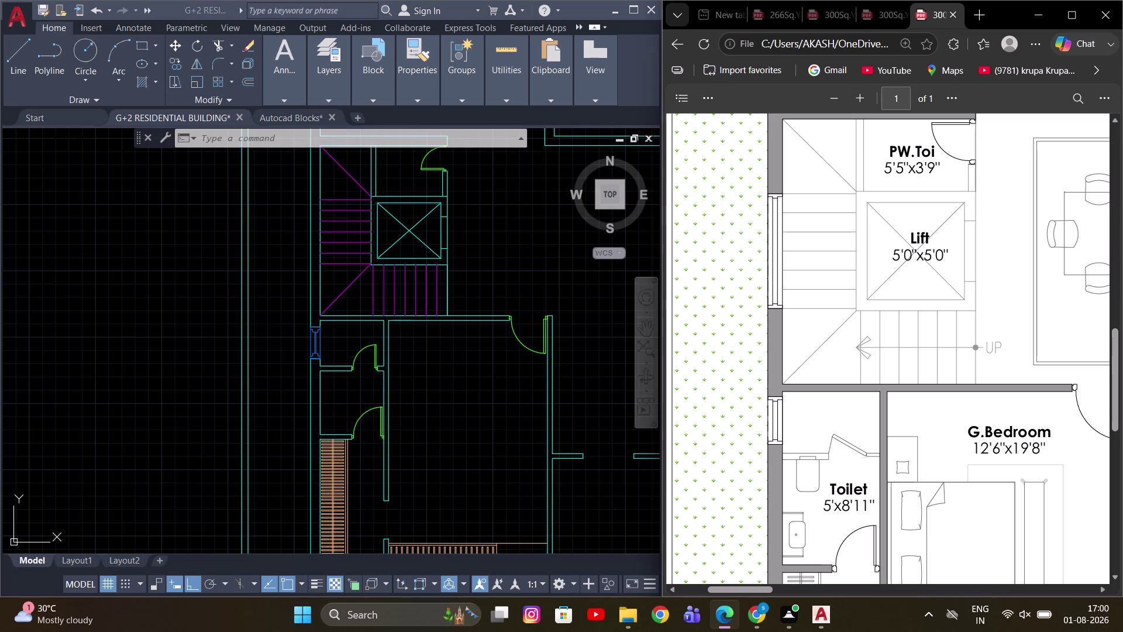
scroll(up, 3)
click(580, 362)
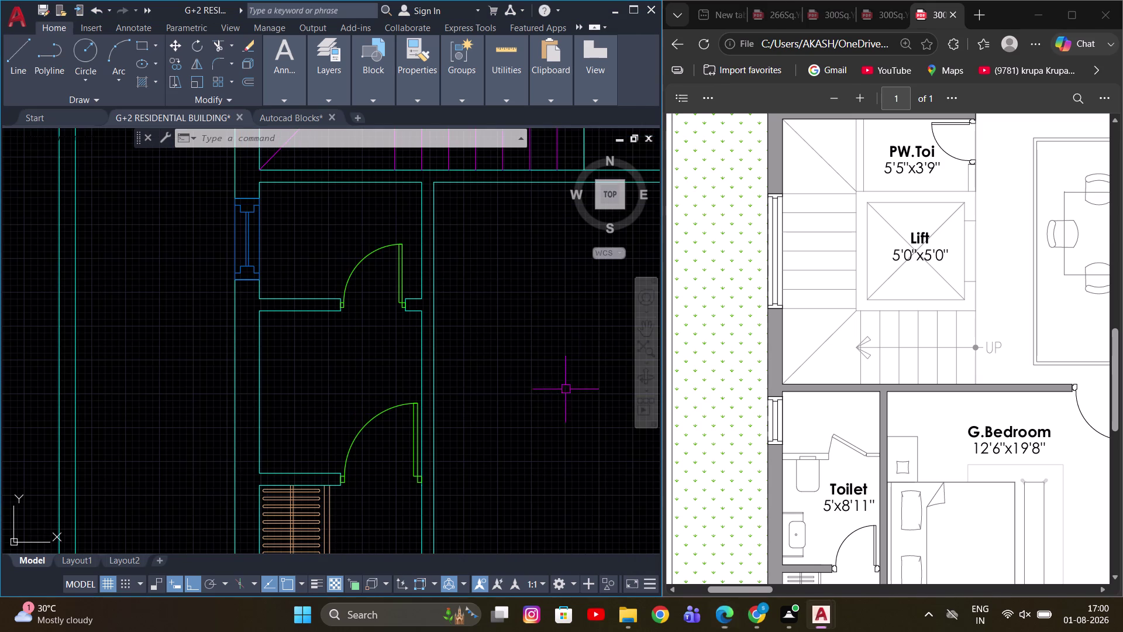
scroll(down, 3)
scroll(down, 3)
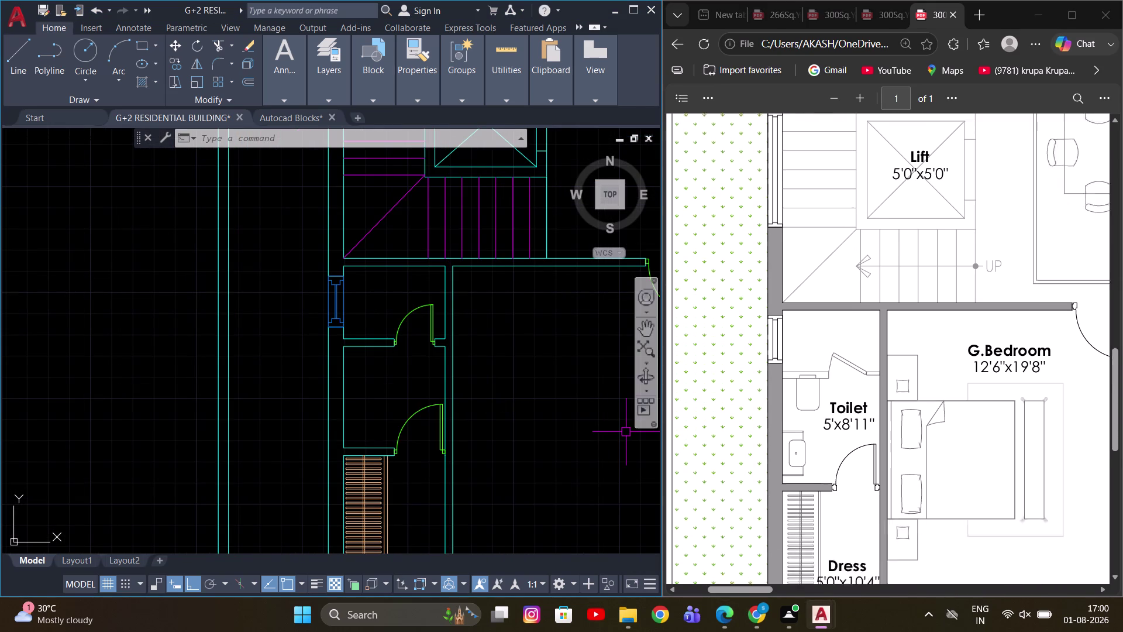
middle_drag(513, 404, 515, 366)
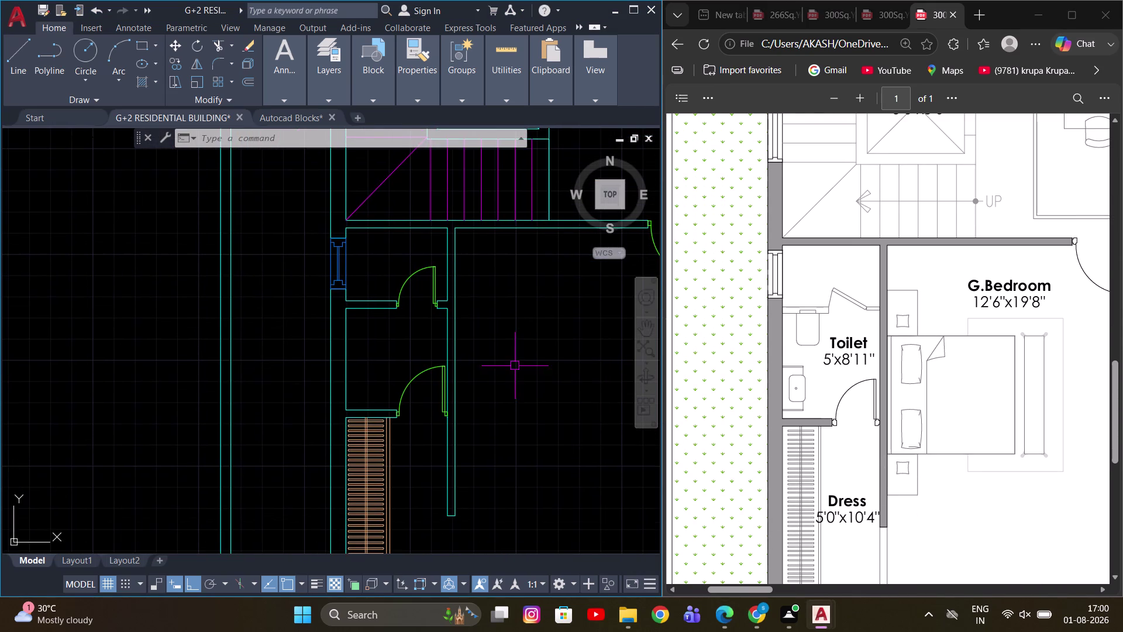
scroll(down, 3)
middle_drag(516, 369, 362, 364)
scroll(down, 3)
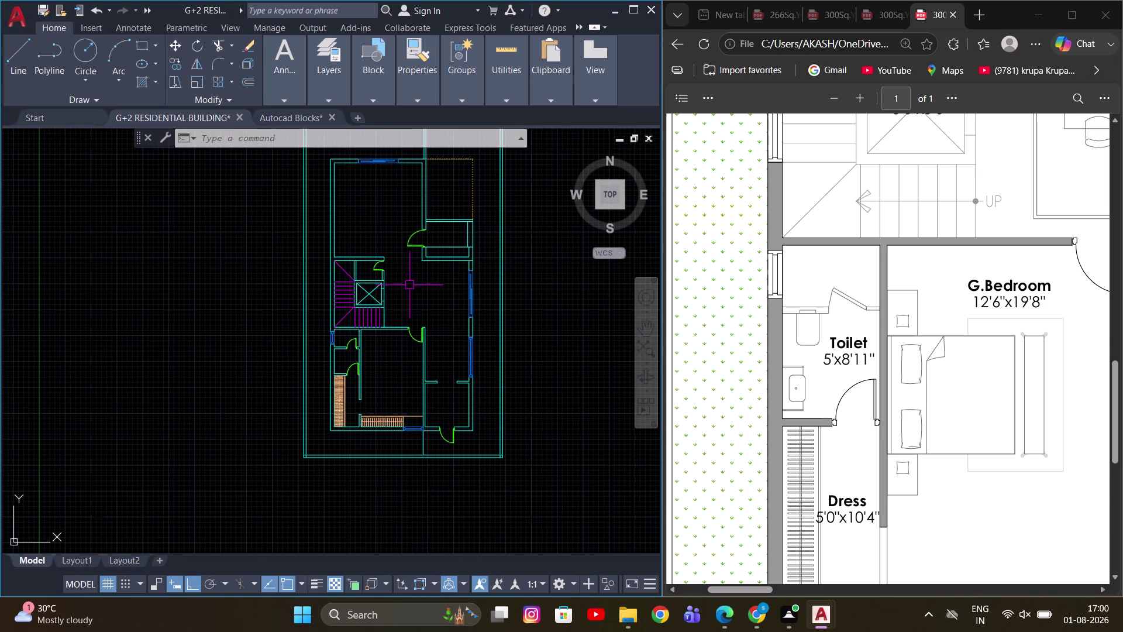
scroll(up, 3)
scroll(down, 3)
scroll(up, 3)
scroll(down, 3)
scroll(up, 3)
scroll(up, 3)
scroll(up, 3)
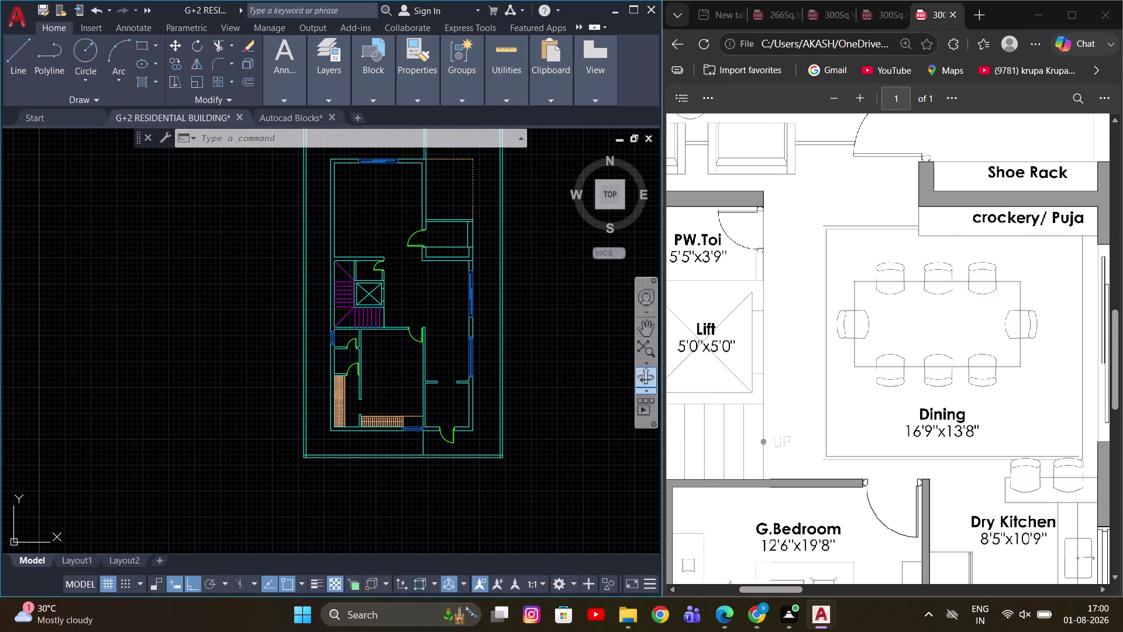
scroll(down, 3)
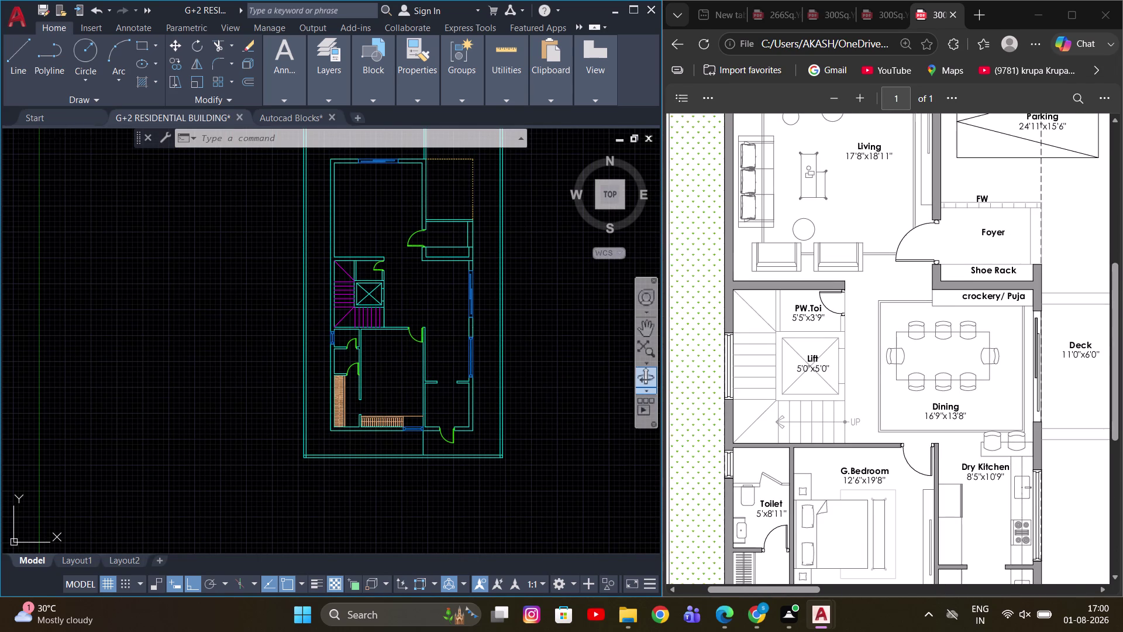
scroll(up, 3)
scroll(down, 3)
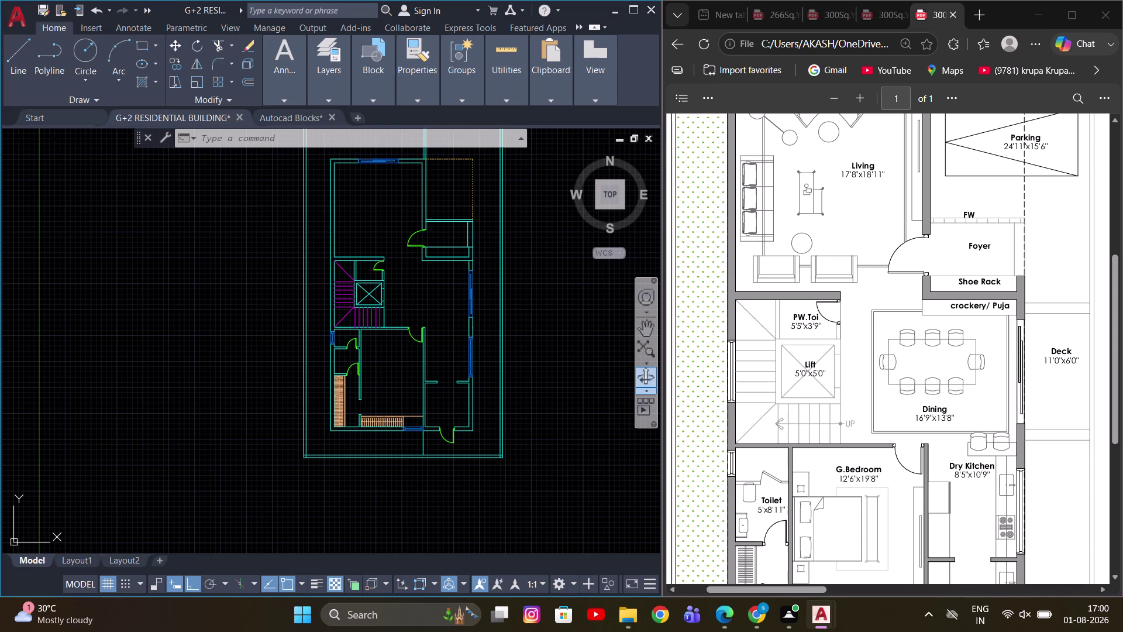
middle_drag(492, 326, 492, 361)
scroll(up, 3)
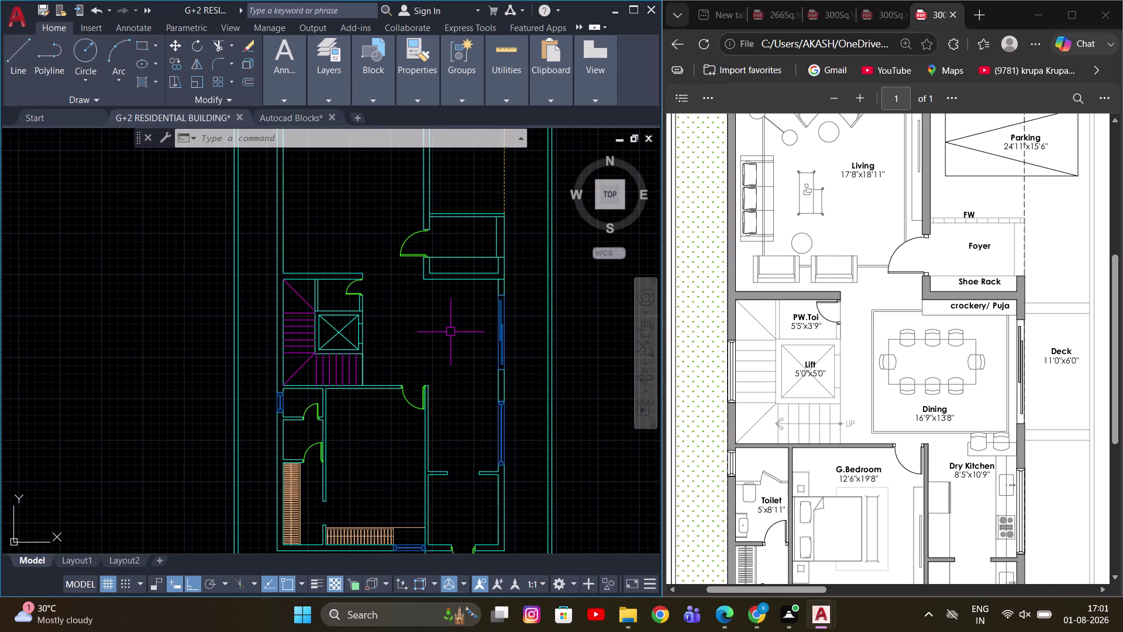
Draw a 9'10" square rectangle in the room beside the lift.
key(r)
key(e)
key(c)
key(space)
scroll(up, 3)
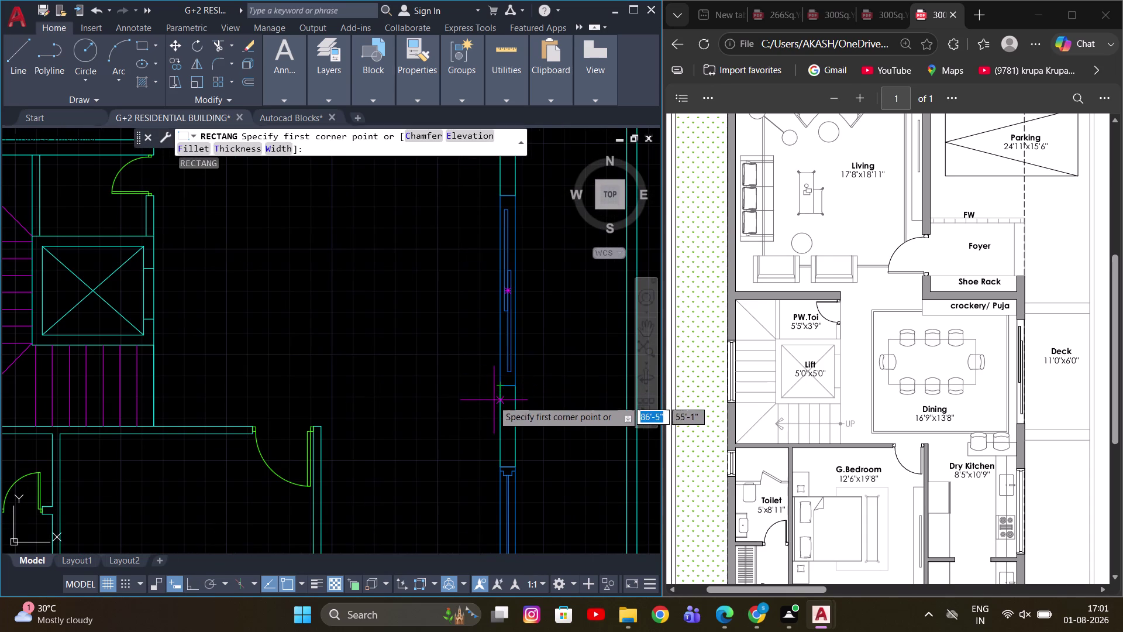
click(451, 397)
scroll(down, 3)
scroll(up, 3)
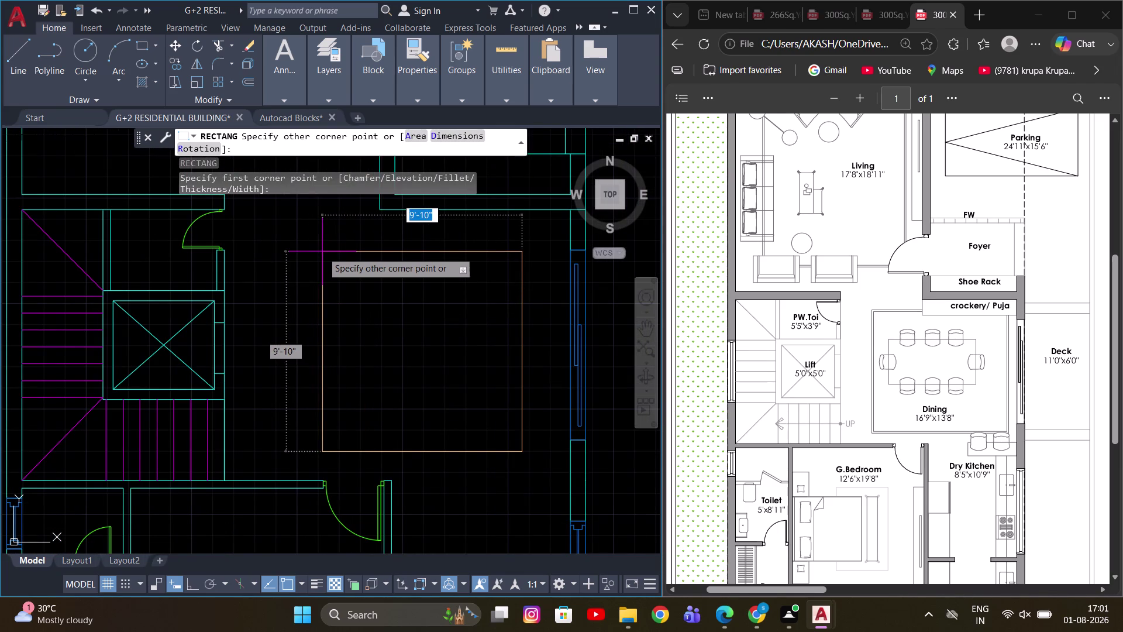
click(320, 249)
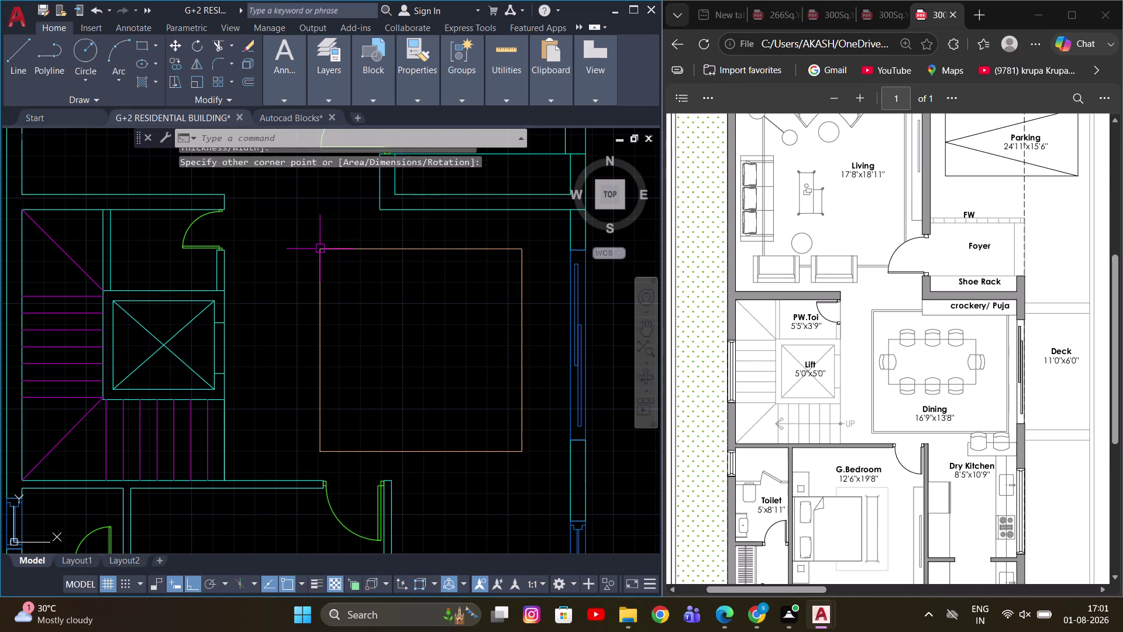
scroll(down, 3)
middle_drag(418, 273, 440, 298)
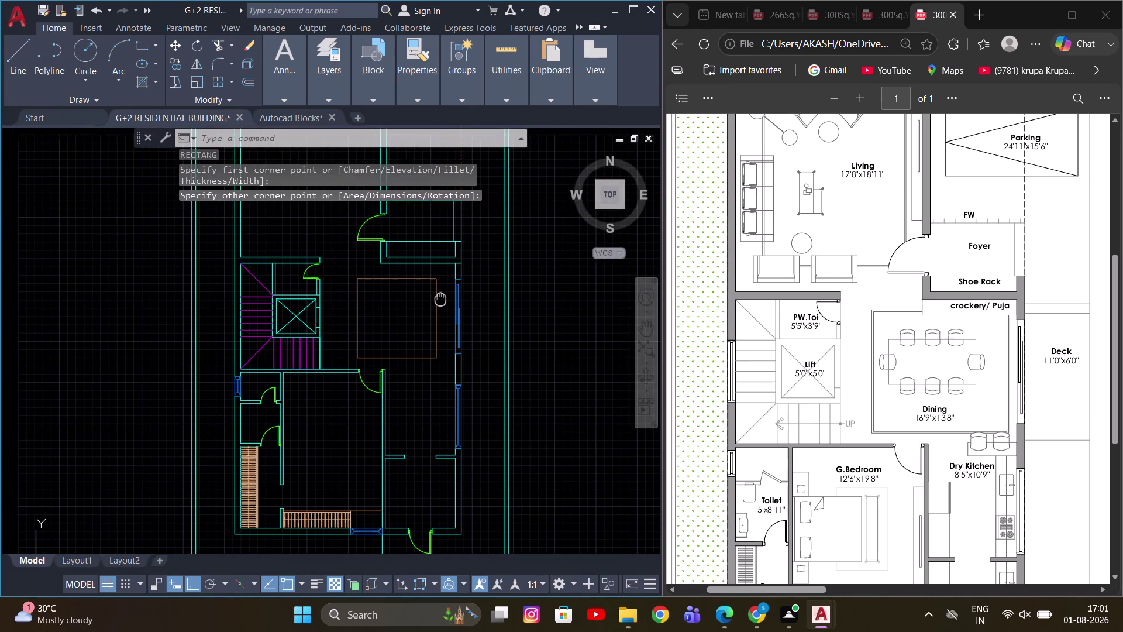
middle_drag(440, 298, 441, 299)
middle_drag(408, 293, 391, 316)
Offset the square by 1" to give it a double outline.
key(o)
key(Return)
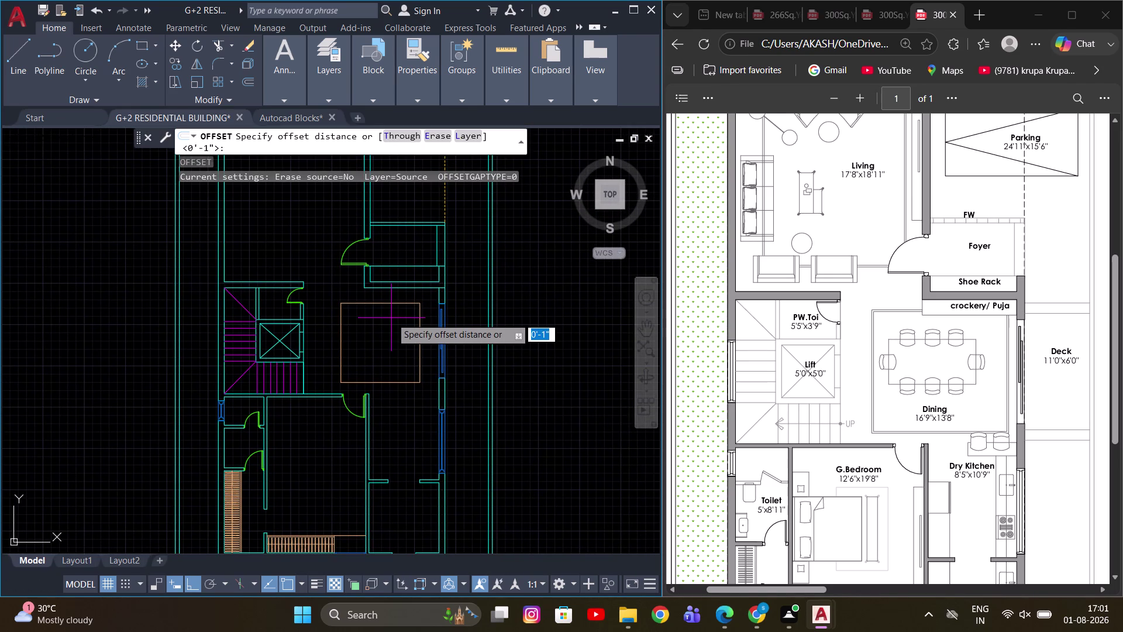
key(3)
key(Return)
click(395, 301)
scroll(up, 3)
click(420, 290)
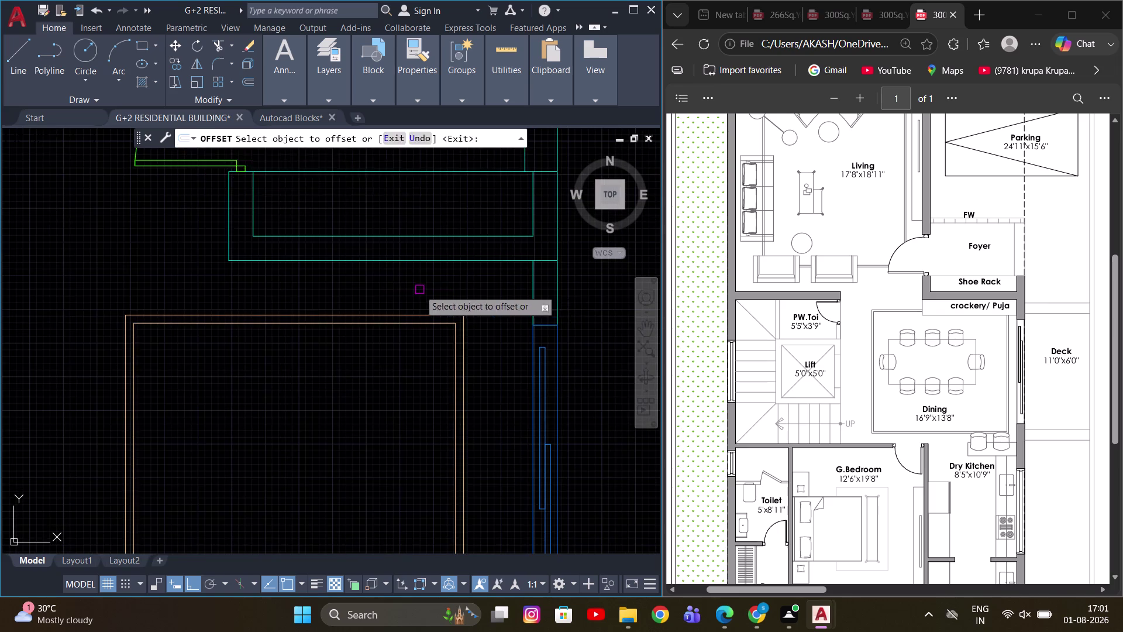
scroll(down, 3)
key(Escape)
middle_drag(520, 366, 517, 379)
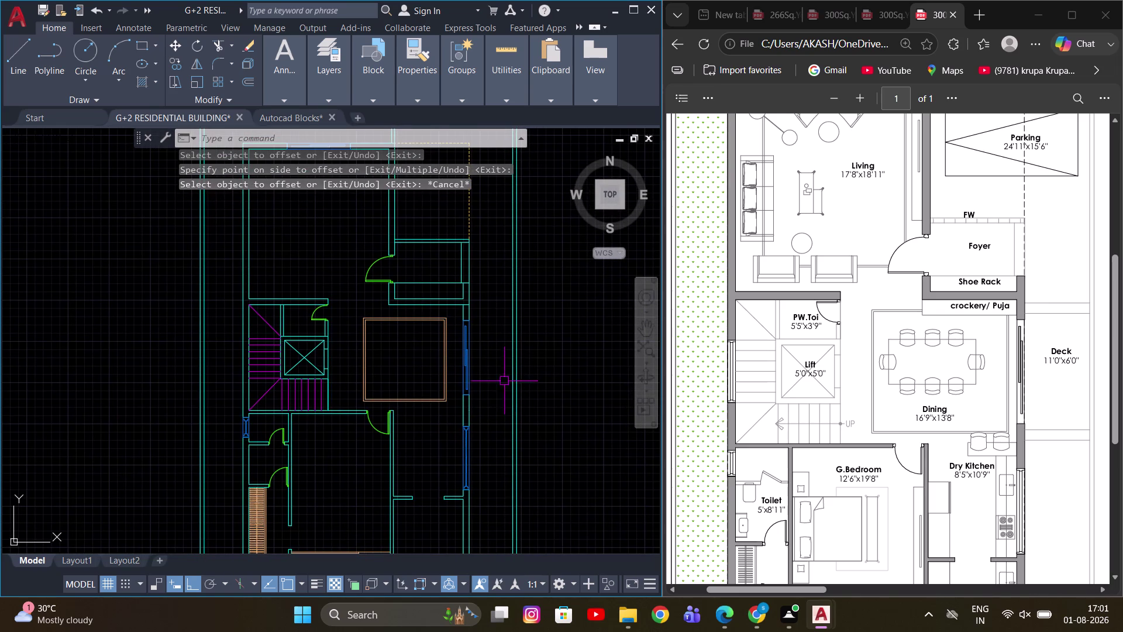
middle_drag(423, 367, 444, 364)
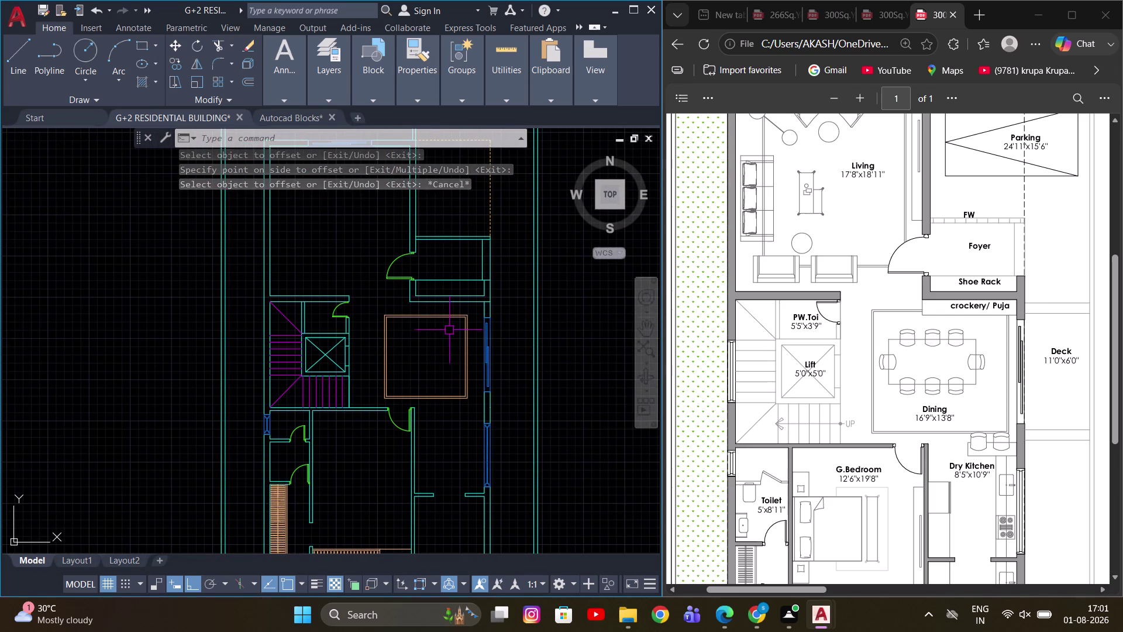
scroll(up, 3)
middle_drag(447, 329, 441, 365)
key(Escape)
scroll(up, 3)
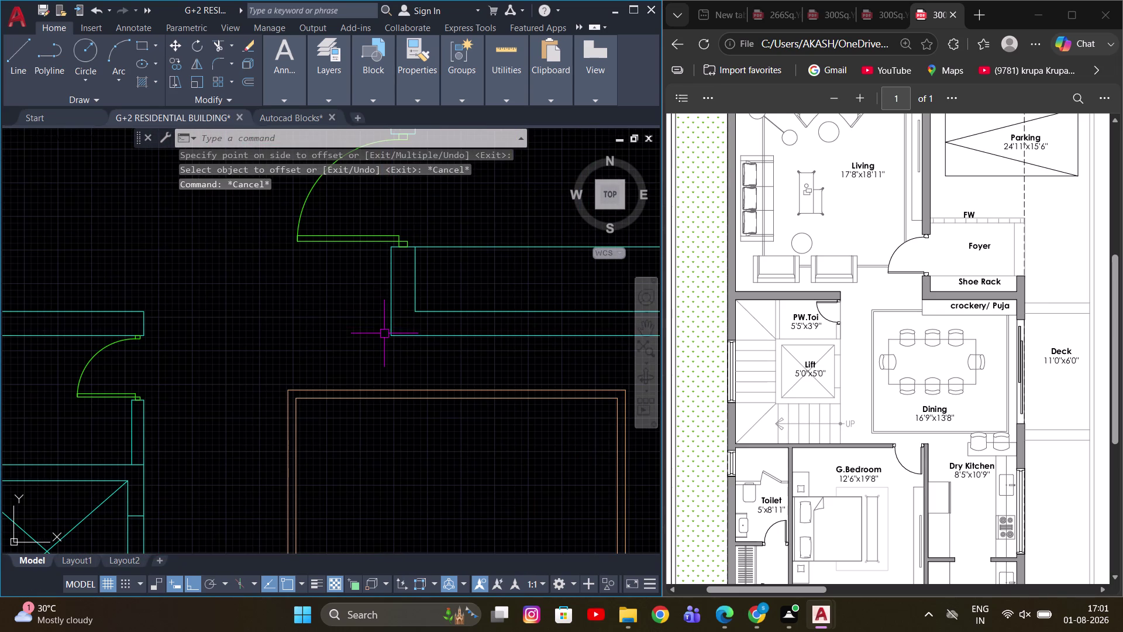
Start a guide line at the wall corner running 2'6" downward.
key(l)
key(space)
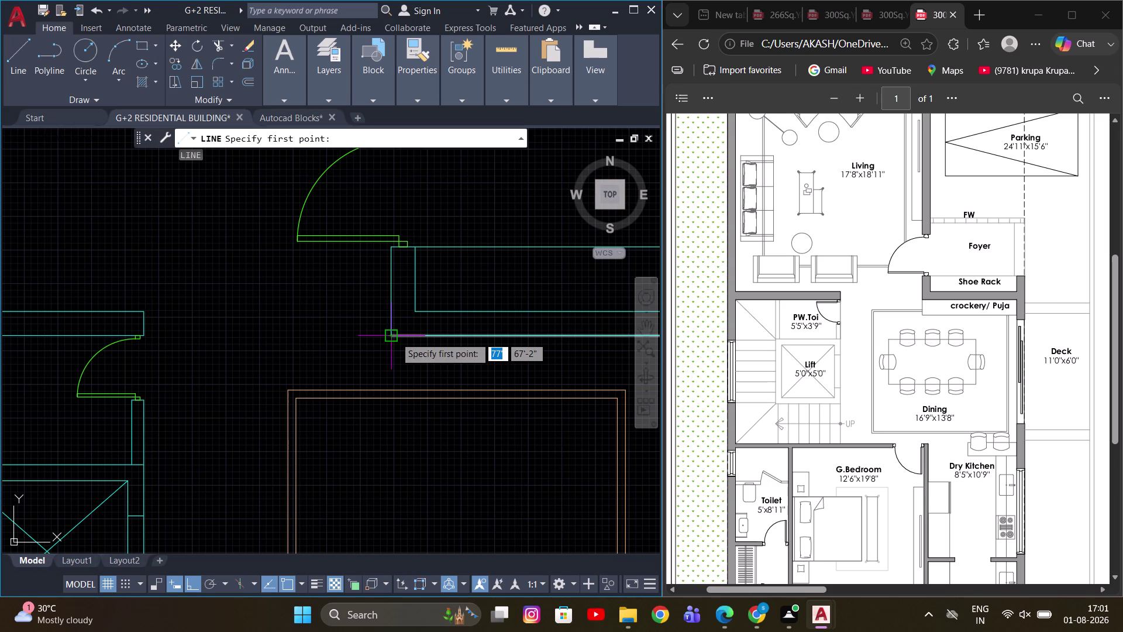
click(395, 337)
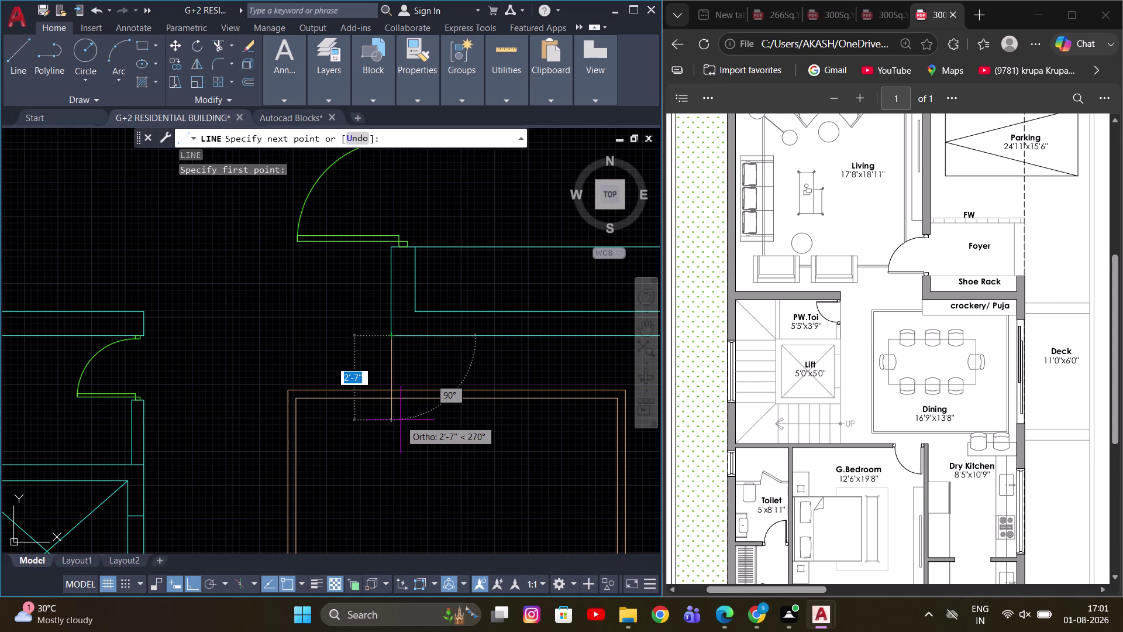
key(2)
text('6)
key(Return)
Extend the guide line across to the right wall above the square, then cancel.
scroll(down, 3)
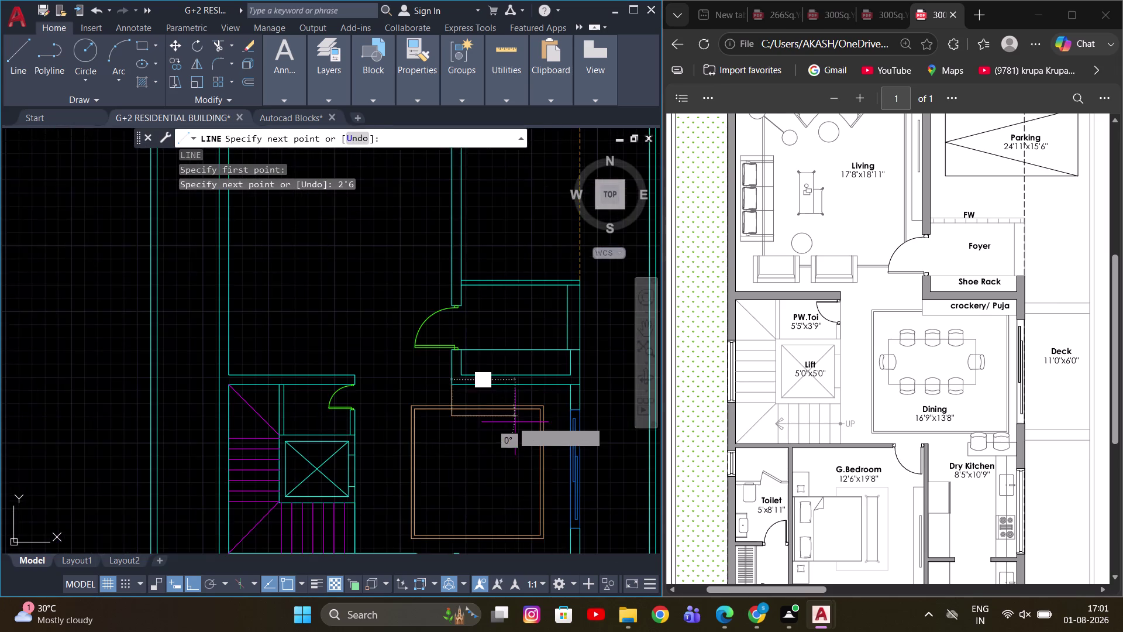
middle_drag(517, 422, 372, 421)
scroll(up, 3)
middle_drag(436, 420, 408, 421)
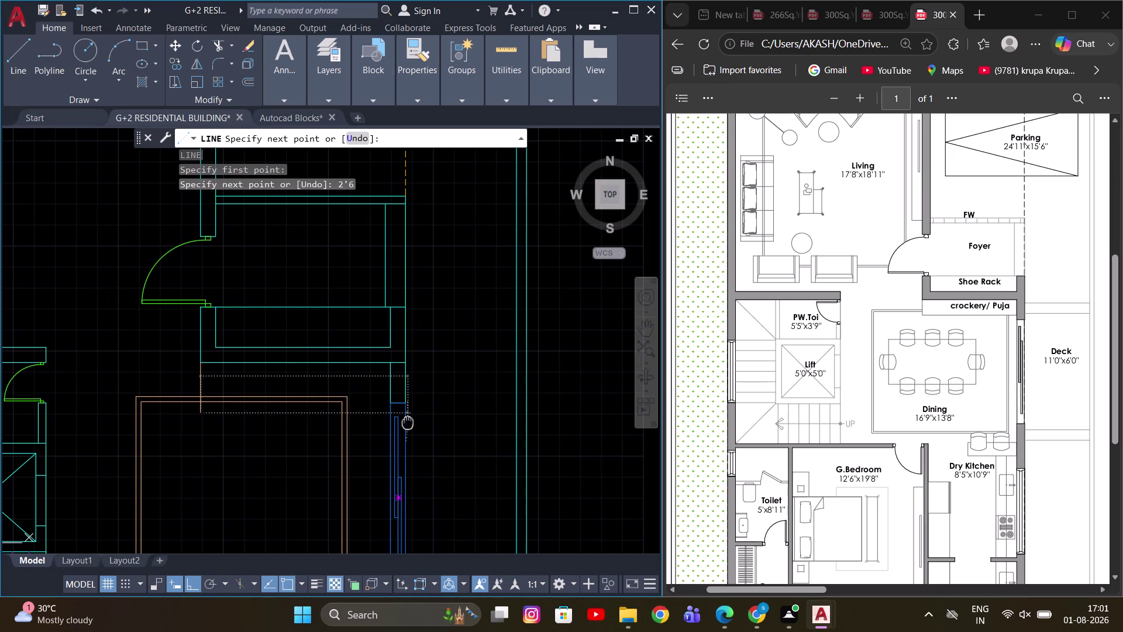
middle_drag(408, 421, 408, 422)
scroll(up, 3)
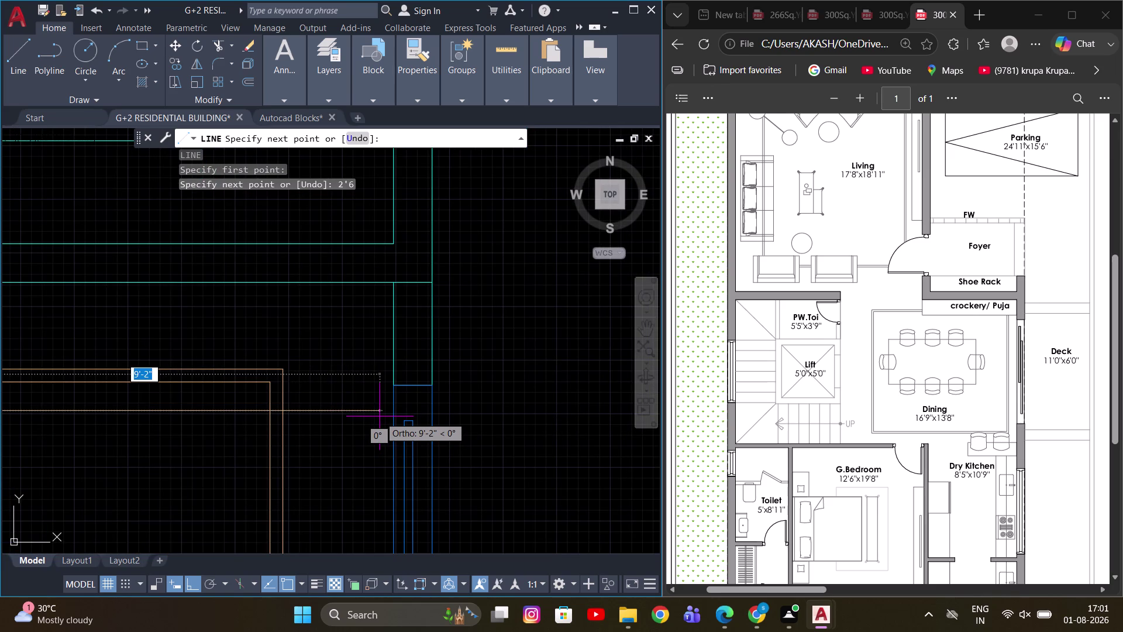
middle_drag(379, 414, 466, 402)
scroll(down, 3)
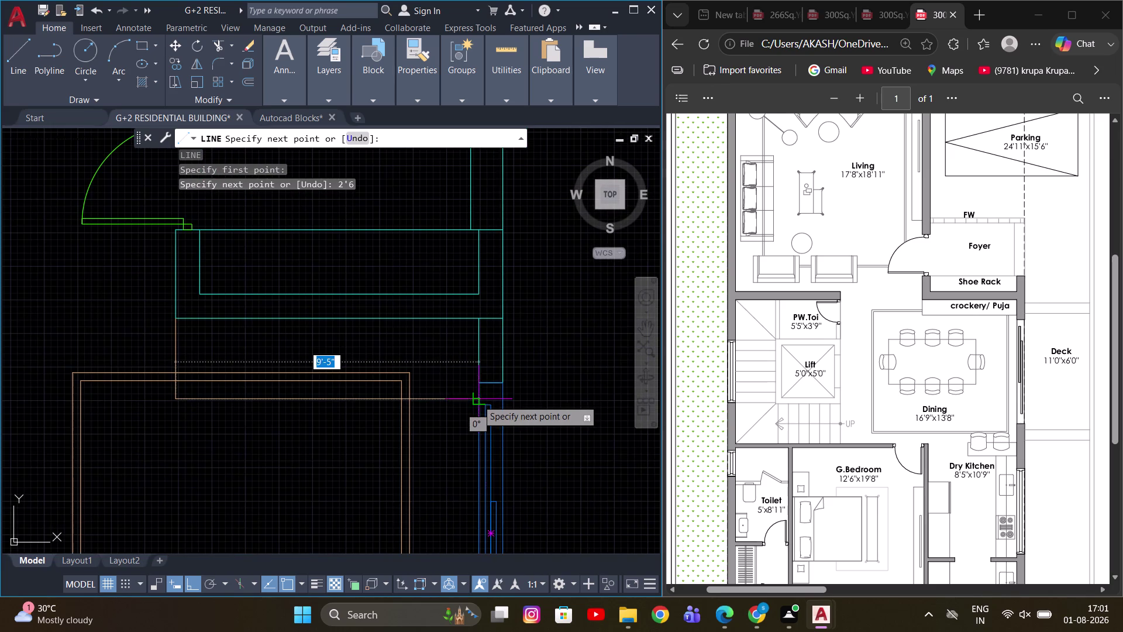
click(479, 400)
scroll(down, 3)
key(Escape)
middle_drag(430, 402, 432, 425)
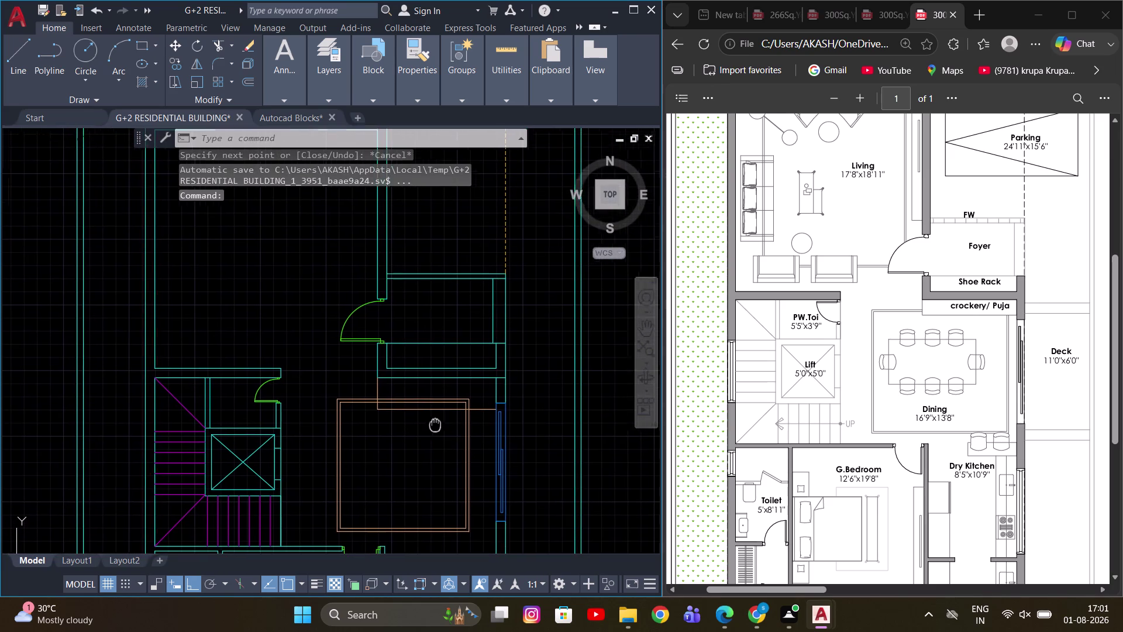
middle_drag(433, 425, 453, 419)
scroll(up, 3)
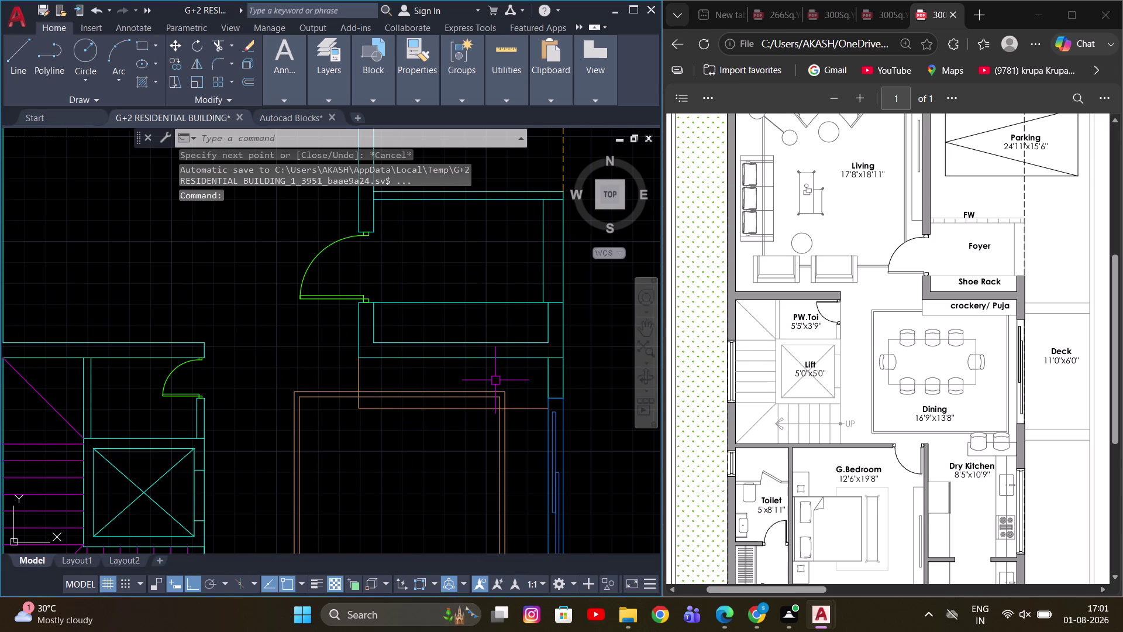
middle_drag(495, 383, 507, 380)
scroll(down, 3)
scroll(up, 3)
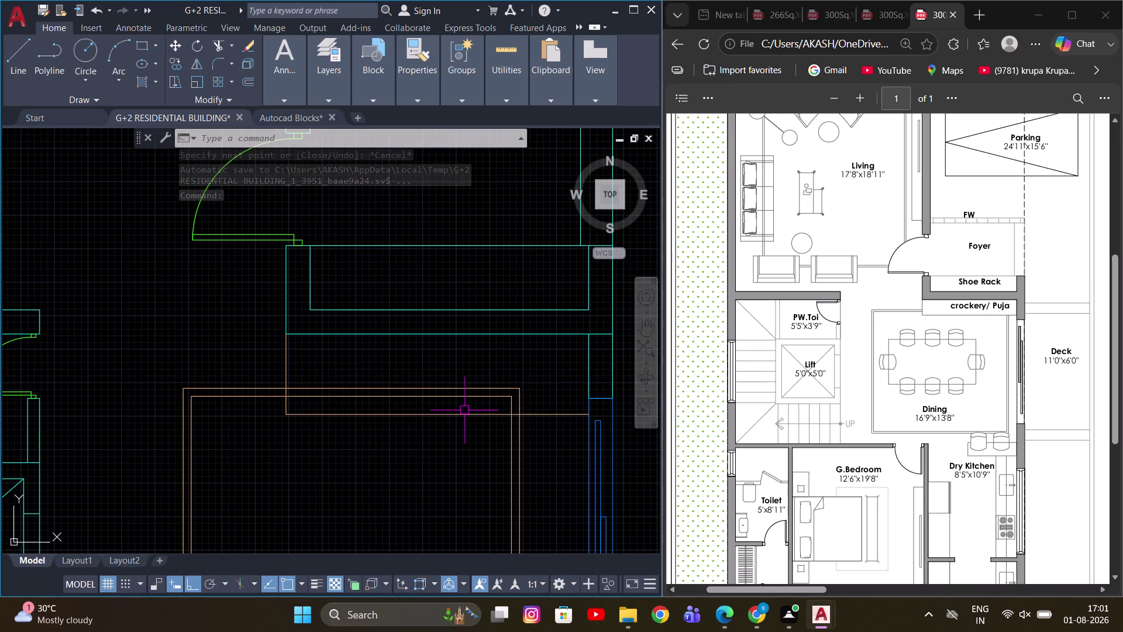
scroll(down, 3)
middle_drag(503, 417, 515, 389)
key(Escape)
scroll(down, 3)
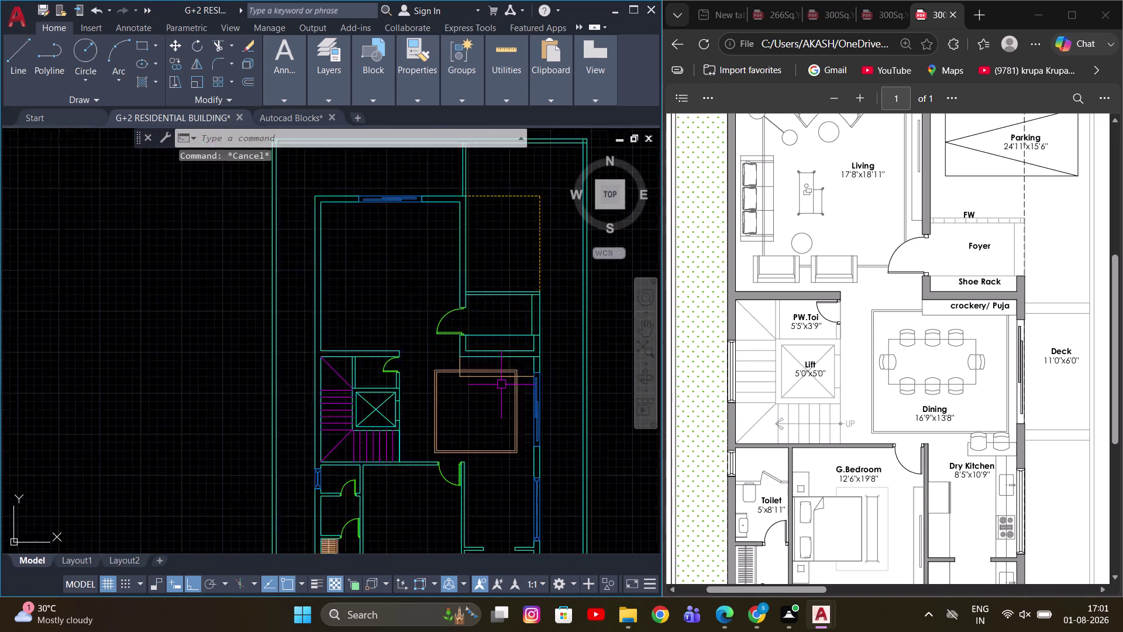
Pan and zoom around the G+2 floor plan, surveying the dining square, rooms and stair area.
middle_drag(487, 403, 472, 404)
middle_drag(511, 375, 519, 357)
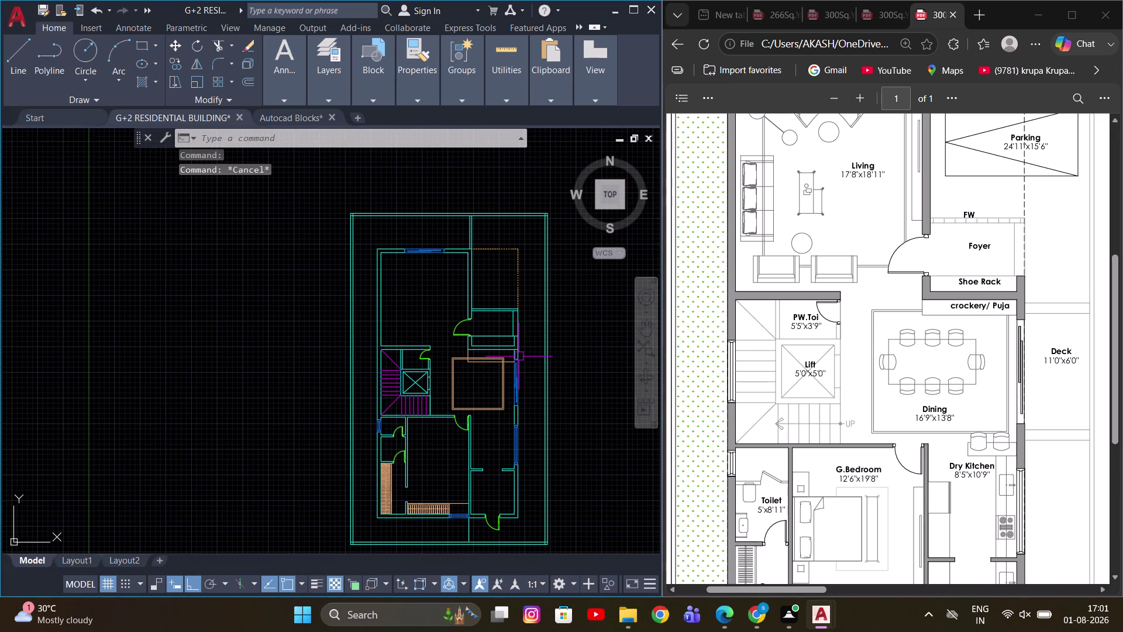
scroll(down, 3)
middle_drag(508, 375, 484, 388)
scroll(up, 3)
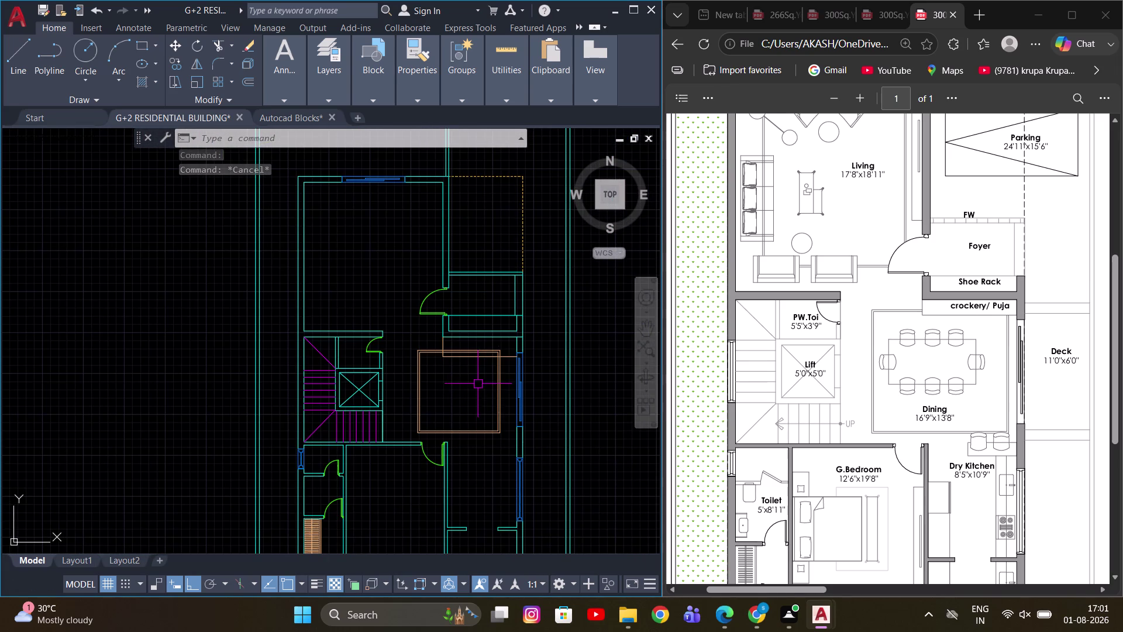
scroll(down, 3)
middle_drag(366, 393, 324, 364)
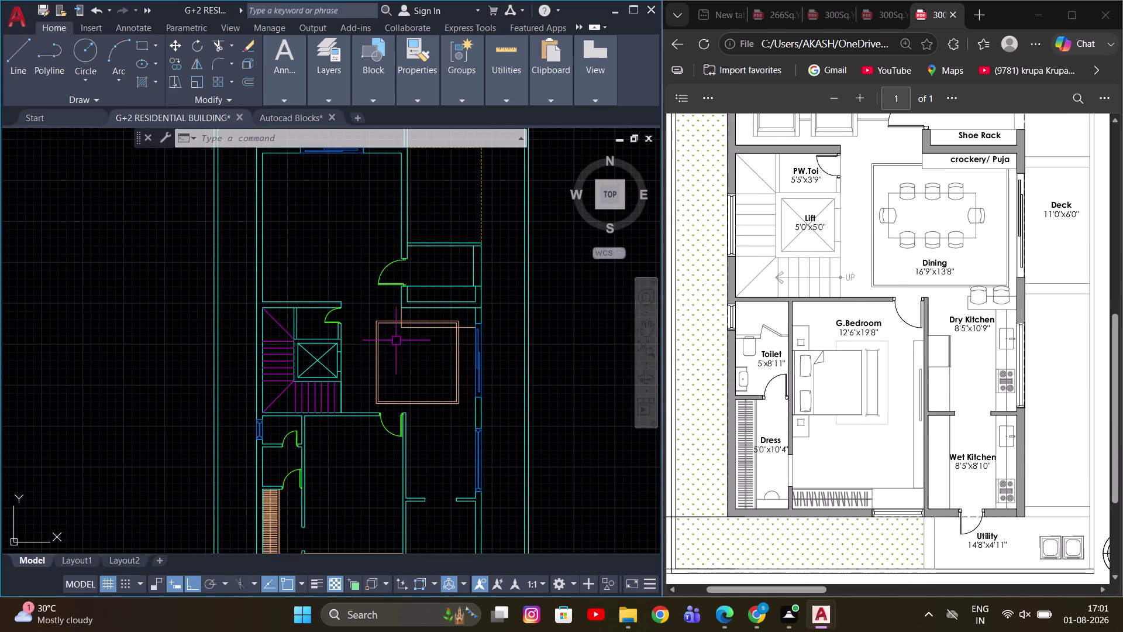
middle_drag(444, 345, 414, 383)
scroll(up, 3)
scroll(down, 3)
scroll(down, 3)
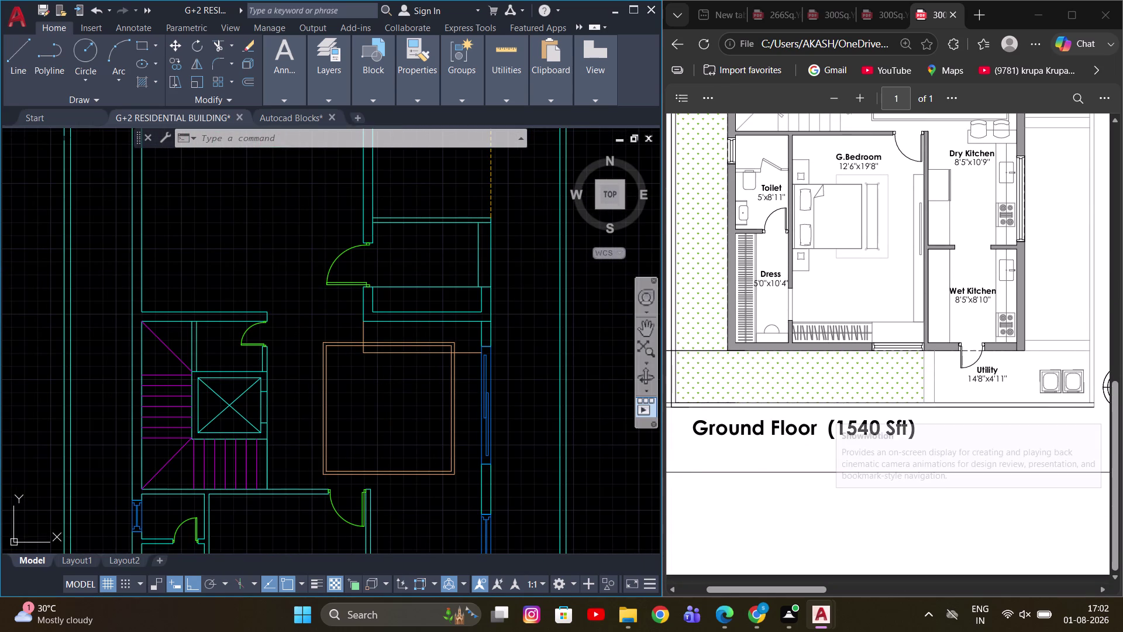
scroll(up, 3)
scroll(down, 3)
scroll(up, 3)
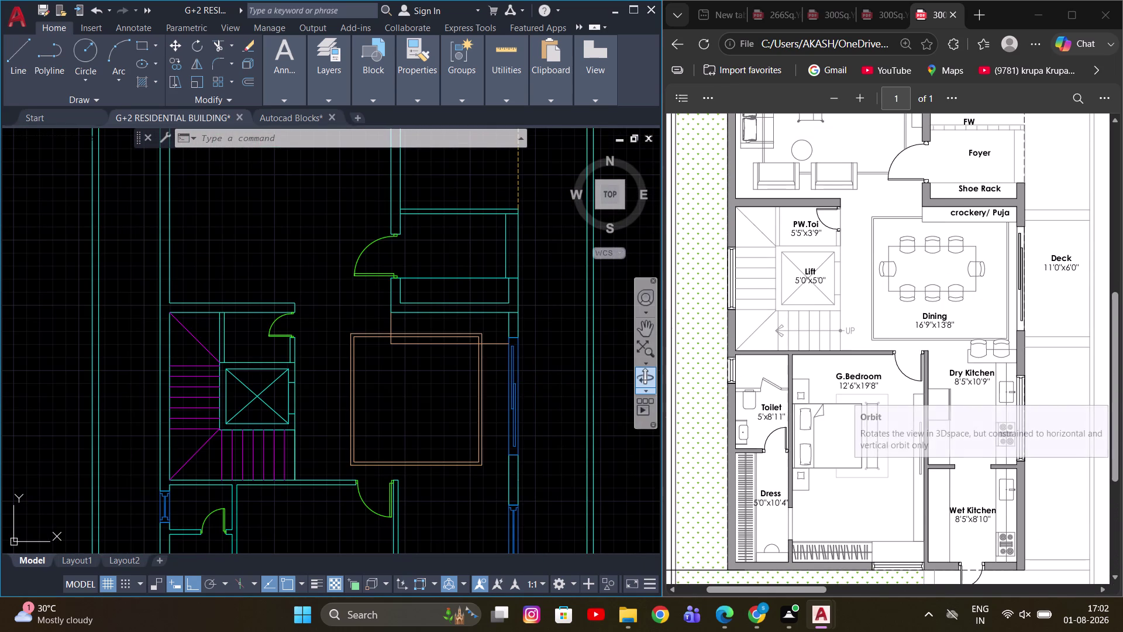
middle_drag(403, 433, 410, 412)
middle_drag(448, 353, 431, 437)
scroll(up, 3)
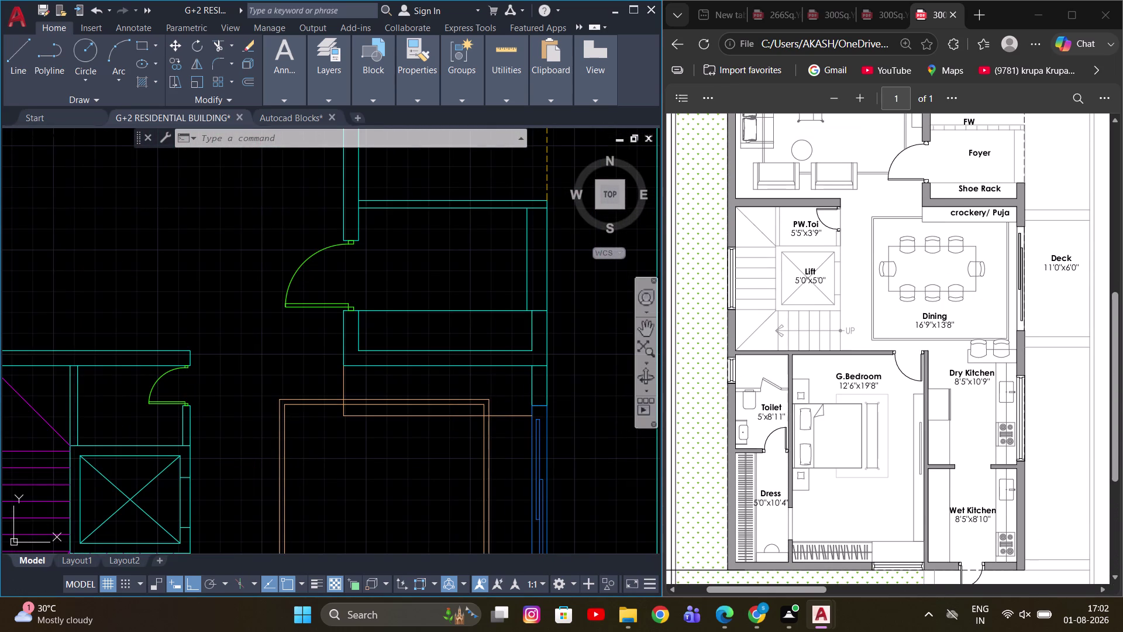
scroll(down, 3)
middle_drag(488, 451, 481, 398)
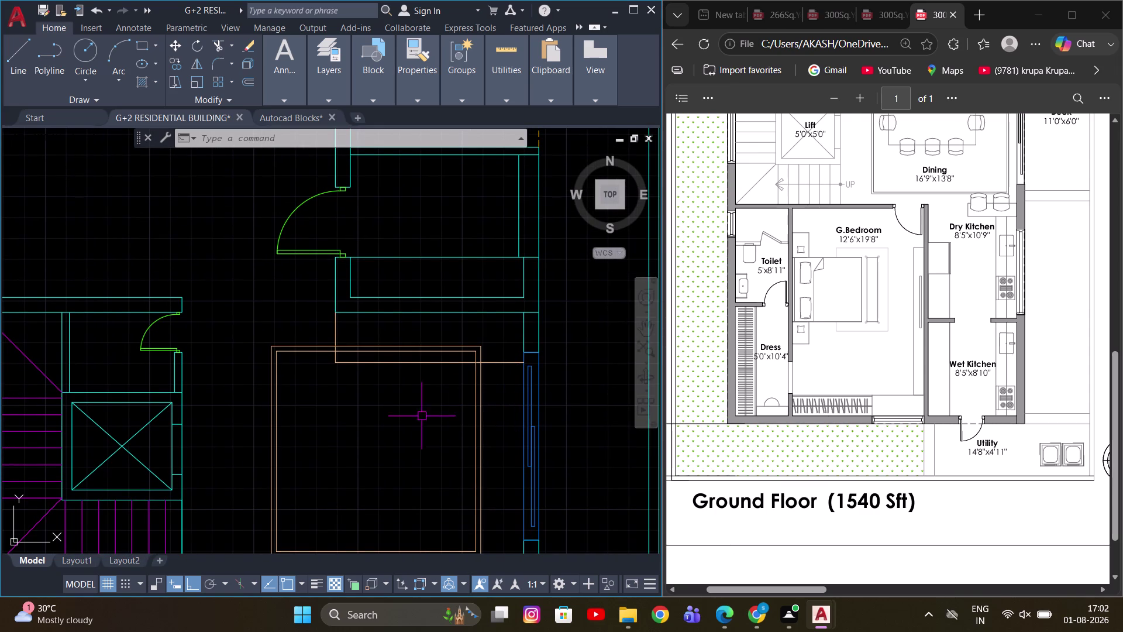
middle_drag(423, 420, 432, 389)
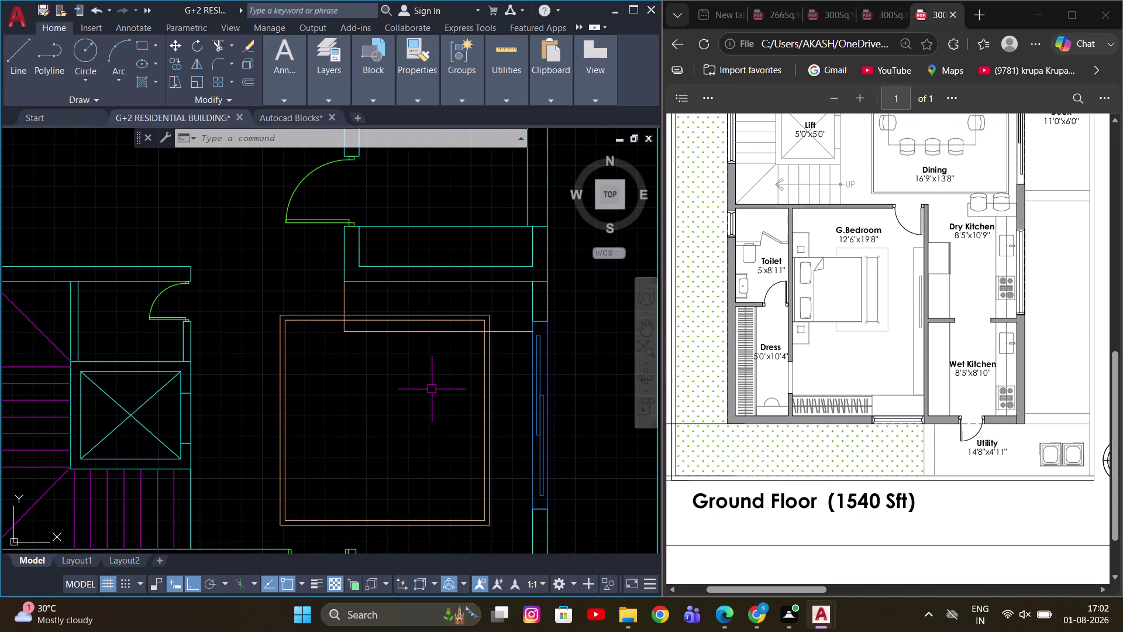
scroll(up, 3)
scroll(down, 3)
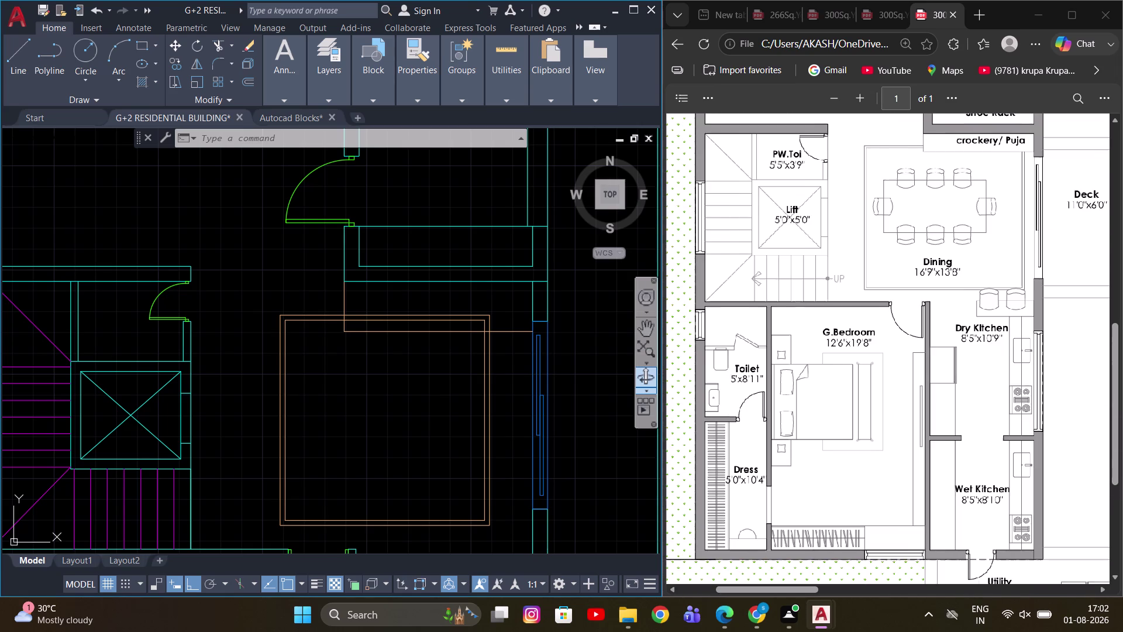
middle_drag(424, 398, 440, 374)
scroll(down, 3)
key(Escape)
scroll(down, 3)
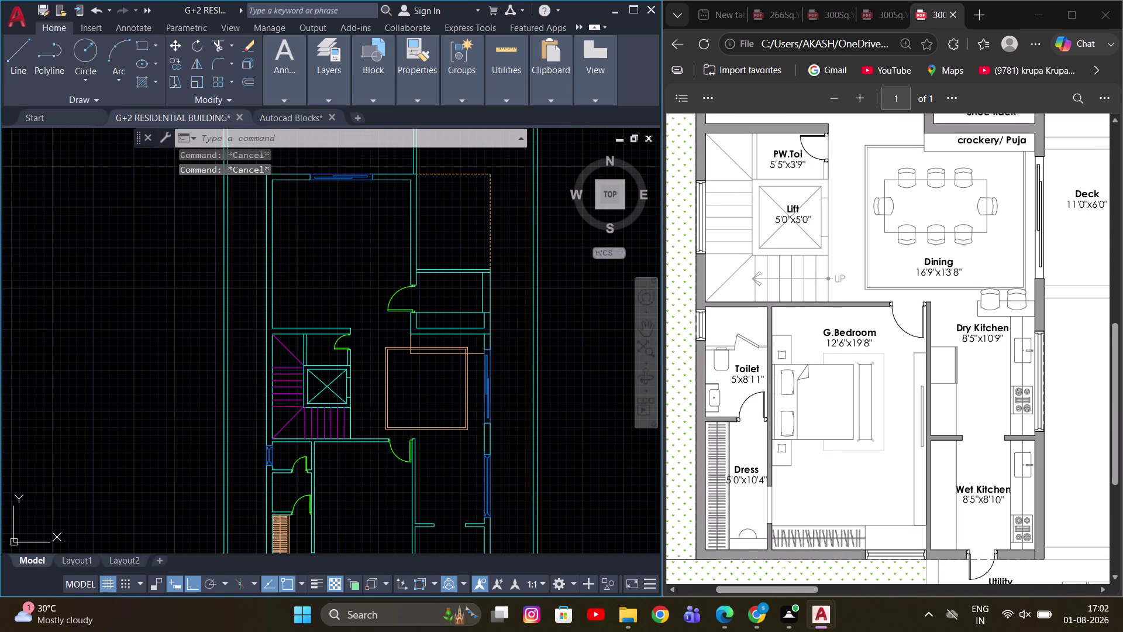
scroll(down, 3)
middle_drag(377, 452, 427, 434)
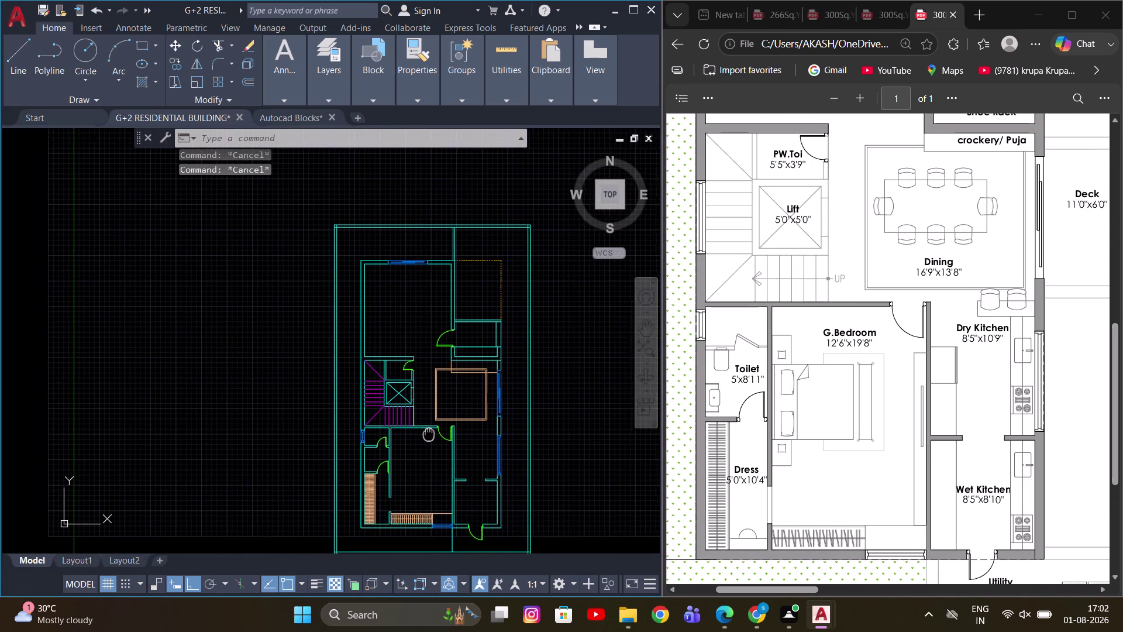
middle_drag(426, 434, 430, 434)
middle_drag(433, 436, 425, 436)
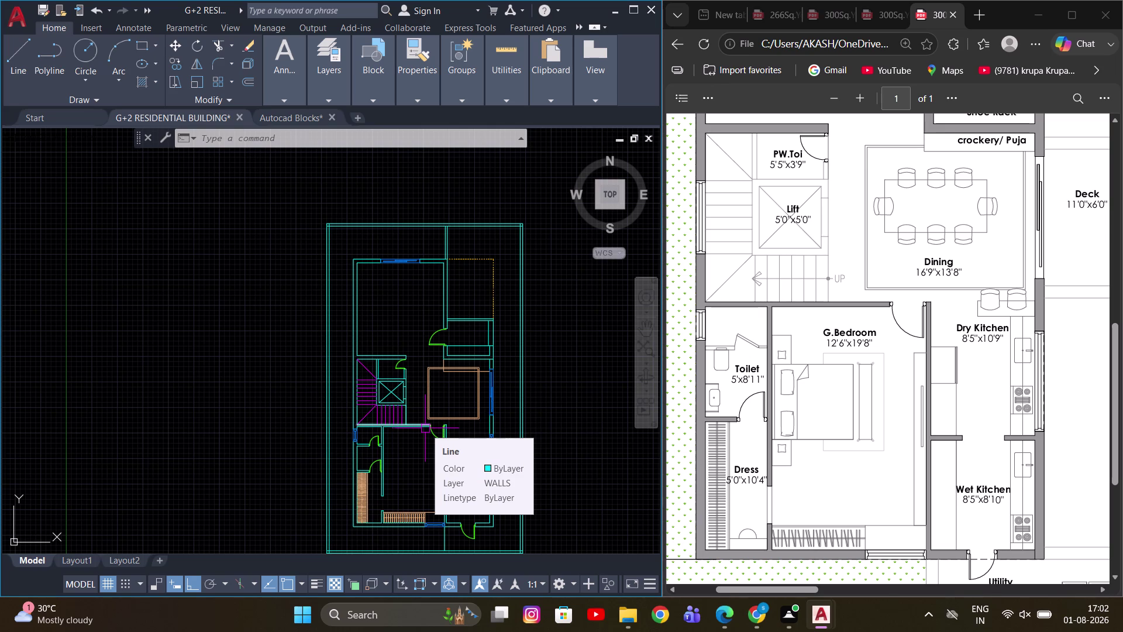
scroll(up, 3)
middle_drag(437, 454, 398, 358)
middle_drag(429, 389, 418, 365)
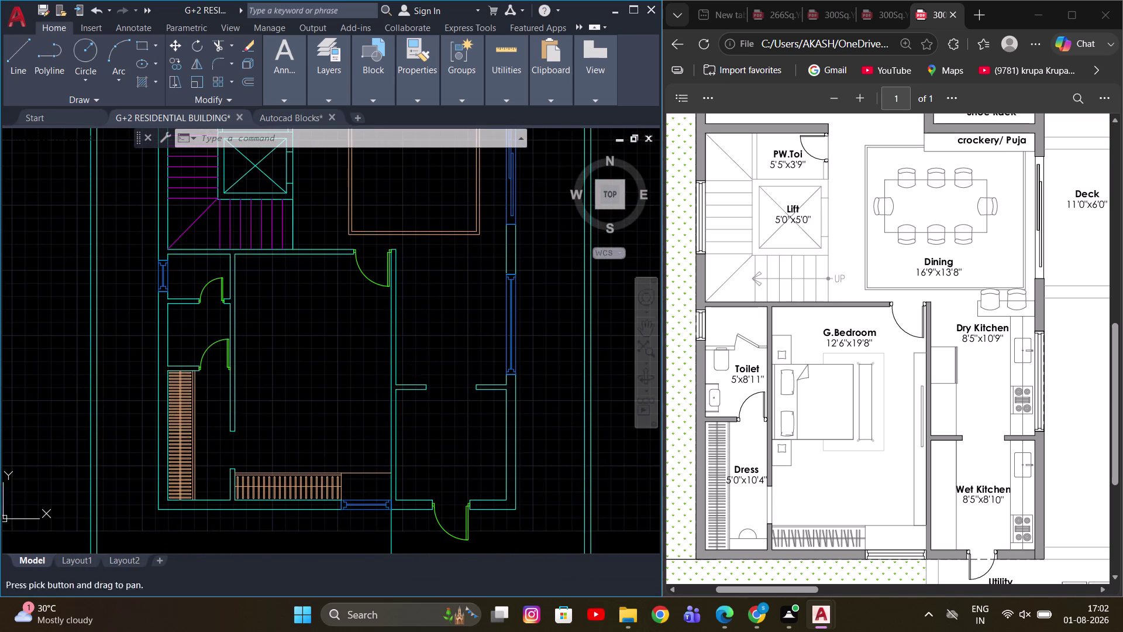
scroll(up, 3)
scroll(down, 3)
middle_drag(441, 374, 439, 392)
middle_click(418, 364)
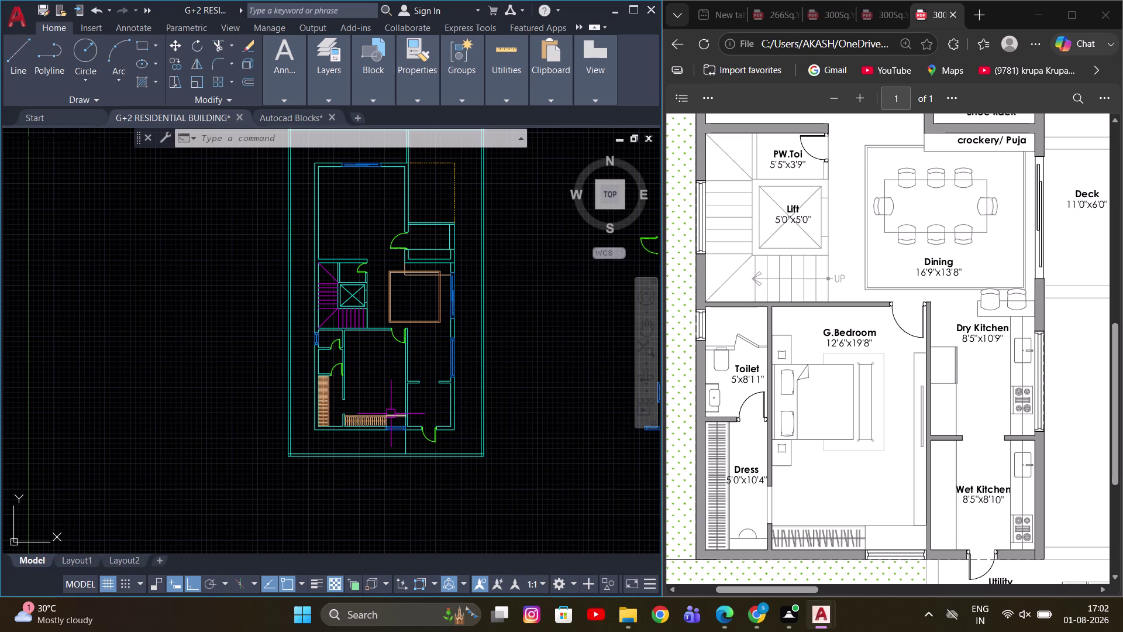
middle_drag(390, 411, 455, 386)
scroll(down, 3)
scroll(up, 3)
middle_drag(432, 366, 431, 391)
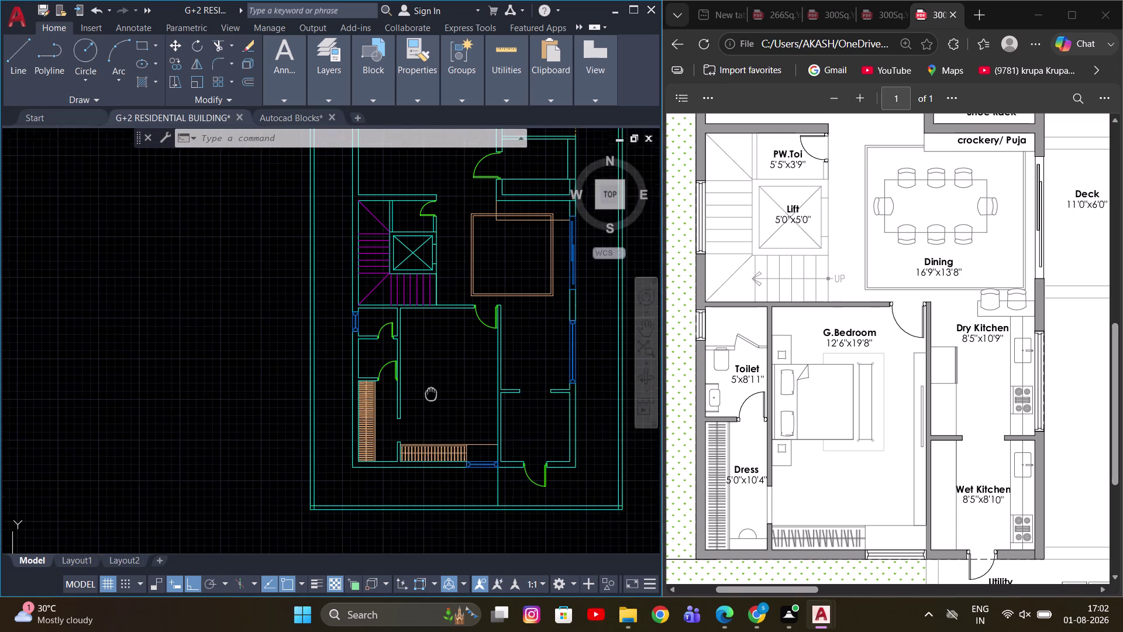
middle_drag(431, 392, 430, 394)
middle_drag(421, 360, 410, 396)
scroll(up, 3)
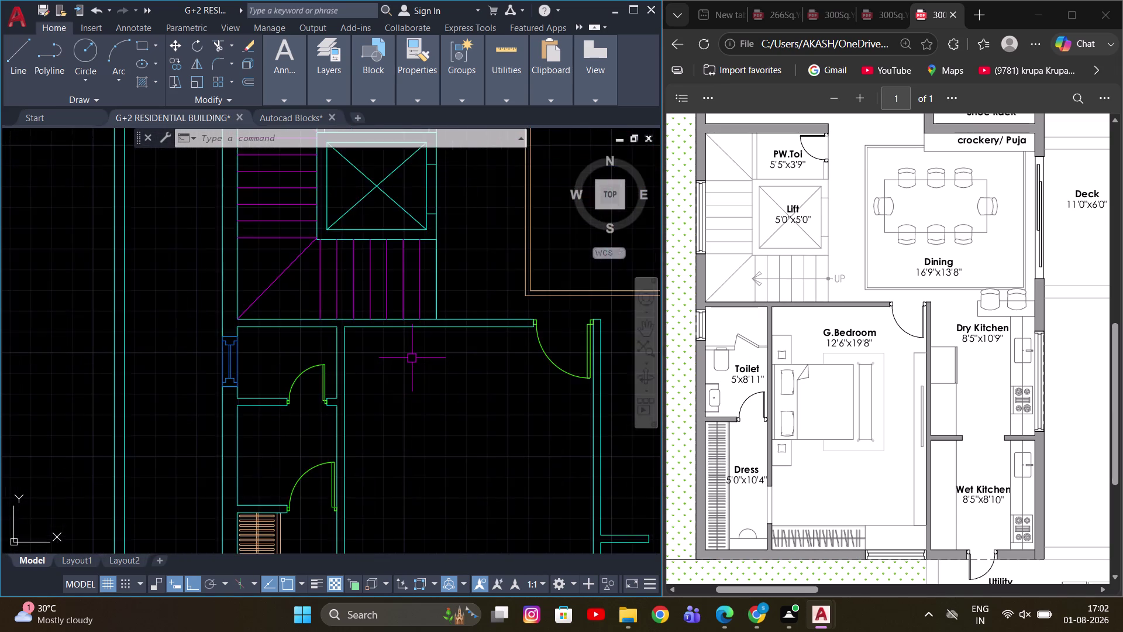
scroll(down, 3)
middle_drag(411, 358, 410, 385)
scroll(up, 3)
Switch to the Autocad Blocks drawing and browse the library to the eight-seat dining table.
click(296, 115)
scroll(down, 3)
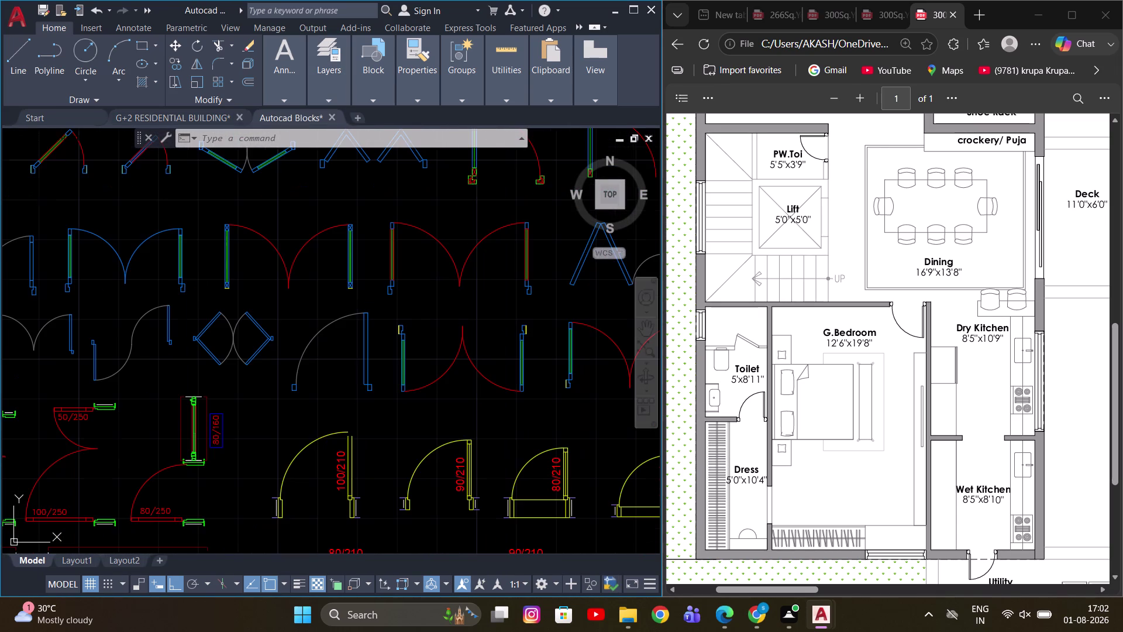
scroll(down, 3)
scroll(down, 3)
scroll(down, 3)
scroll(down, 3)
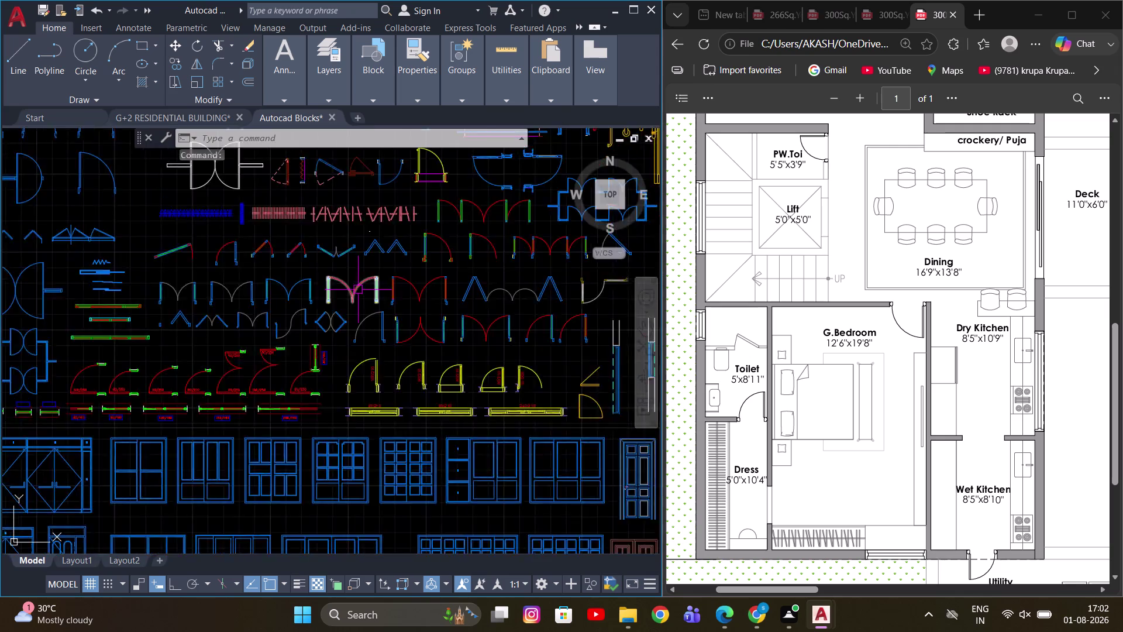
scroll(down, 3)
middle_drag(358, 290, 491, 357)
scroll(down, 3)
middle_drag(432, 307, 596, 323)
middle_drag(384, 332, 561, 342)
scroll(down, 3)
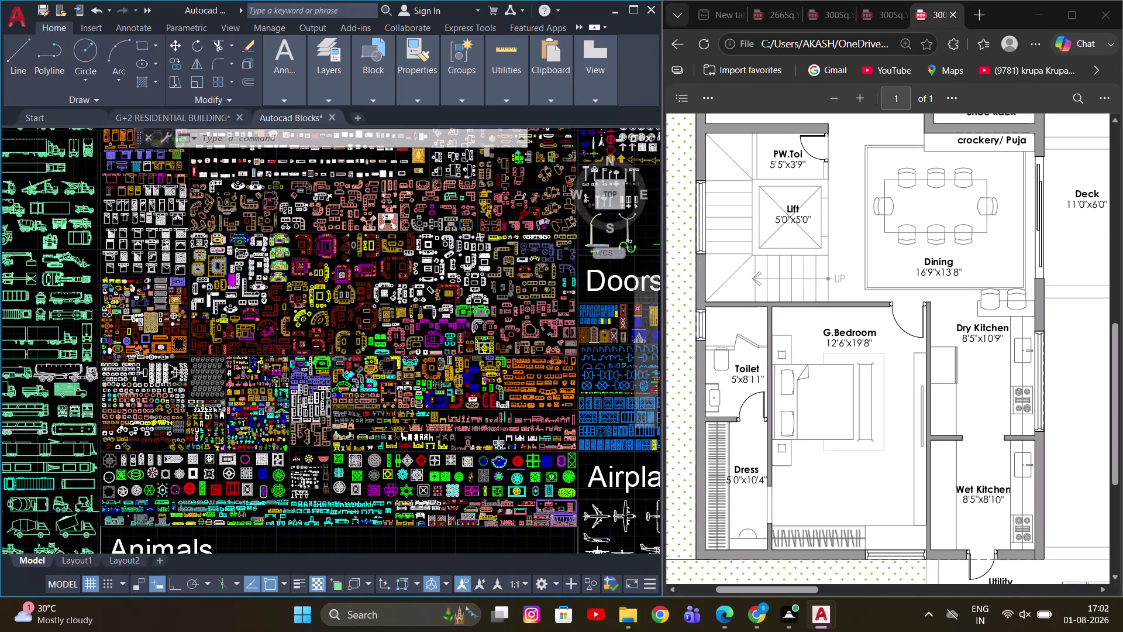
middle_drag(364, 437, 494, 335)
scroll(up, 3)
scroll(up, 3)
middle_drag(406, 321, 392, 429)
scroll(down, 3)
middle_drag(391, 292, 344, 449)
scroll(up, 3)
scroll(up, 3)
middle_drag(395, 353, 300, 376)
middle_drag(474, 364, 295, 360)
scroll(up, 3)
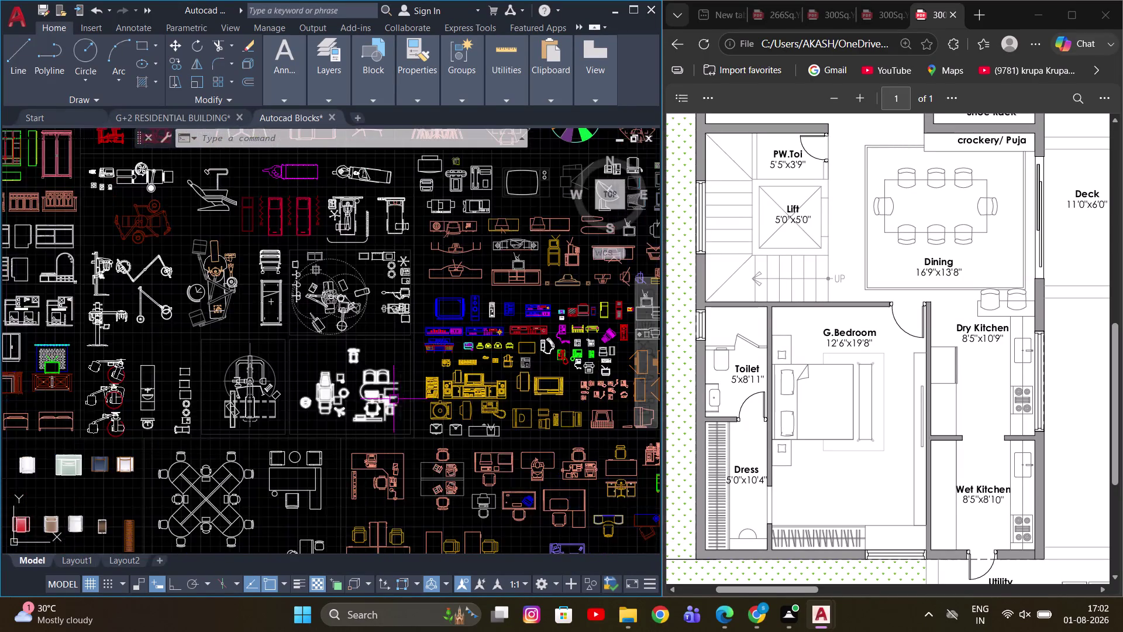
scroll(down, 3)
middle_drag(505, 423, 355, 299)
scroll(down, 3)
middle_drag(491, 371, 425, 261)
scroll(up, 3)
middle_drag(291, 353, 531, 369)
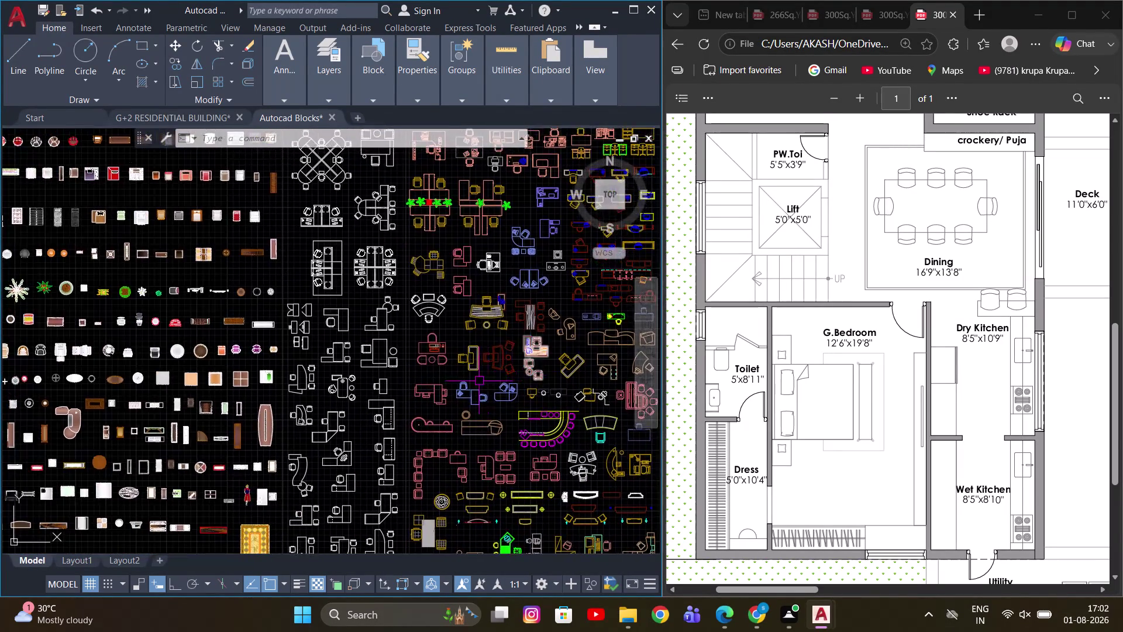
scroll(up, 3)
scroll(down, 3)
scroll(up, 3)
middle_drag(491, 407, 393, 383)
scroll(down, 3)
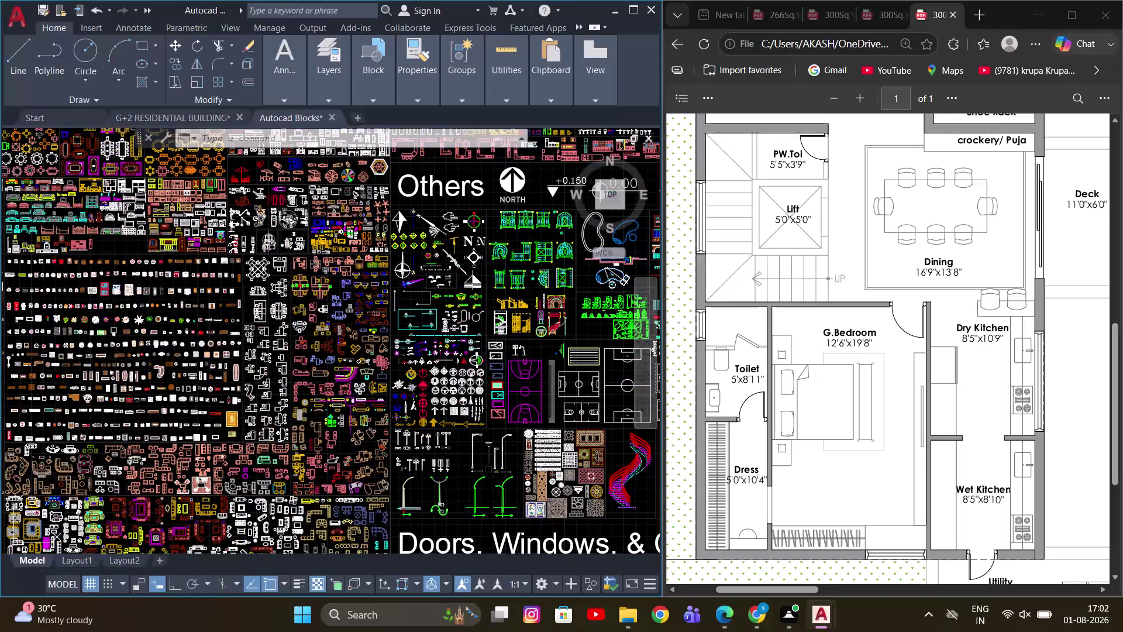
middle_drag(470, 393, 573, 477)
scroll(up, 3)
middle_drag(532, 337, 599, 438)
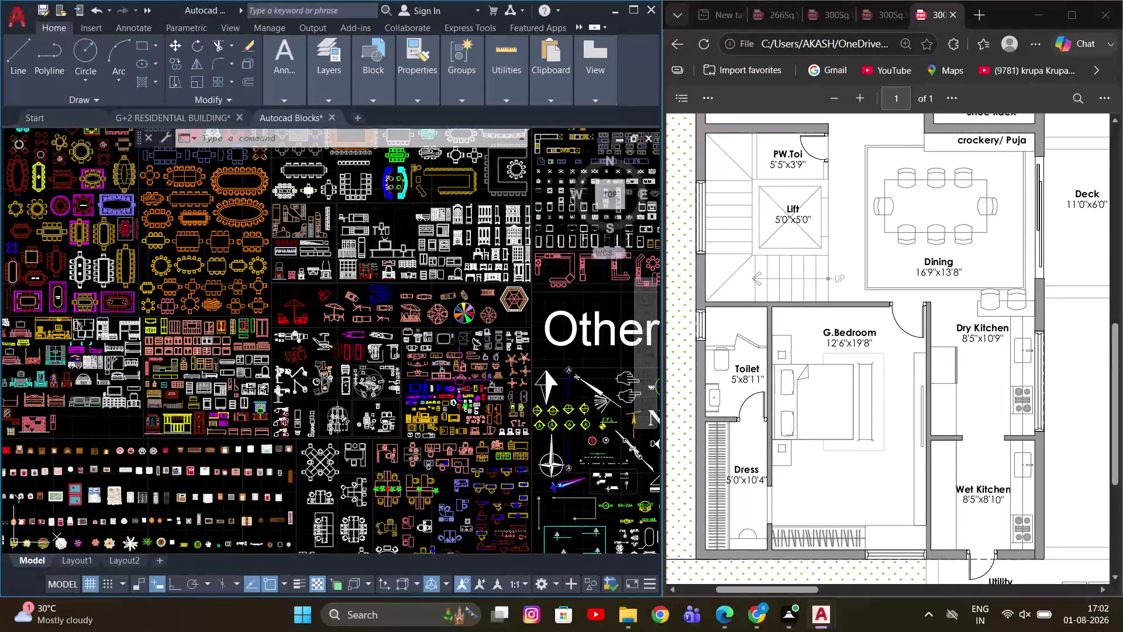
middle_drag(289, 314, 476, 356)
scroll(up, 3)
scroll(up, 3)
middle_drag(445, 269, 445, 272)
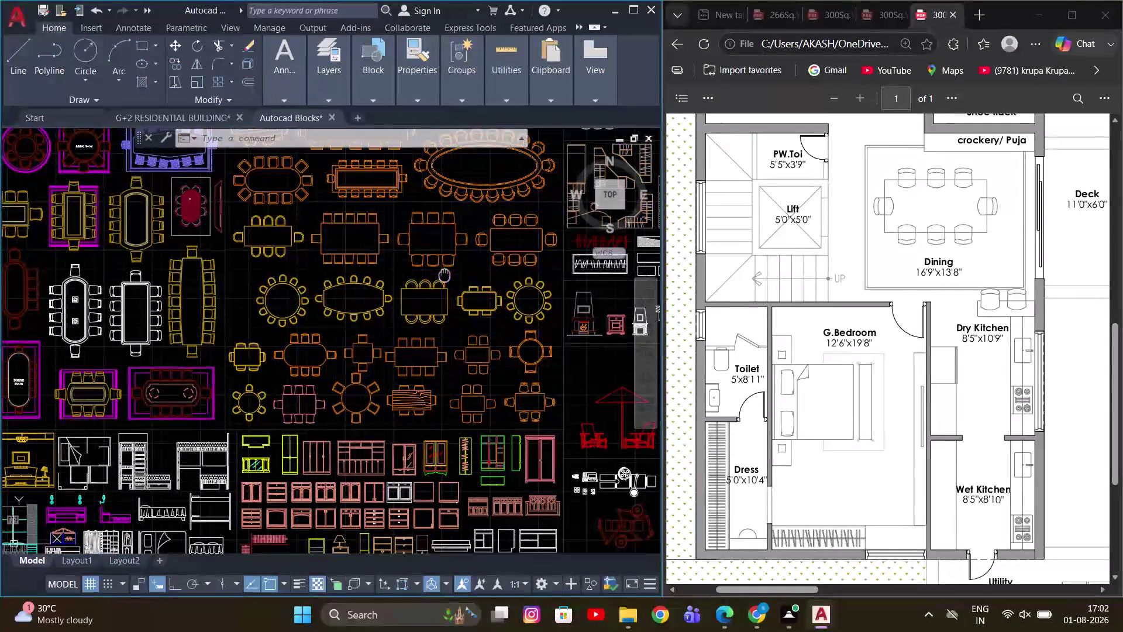
middle_drag(445, 272, 420, 319)
scroll(up, 3)
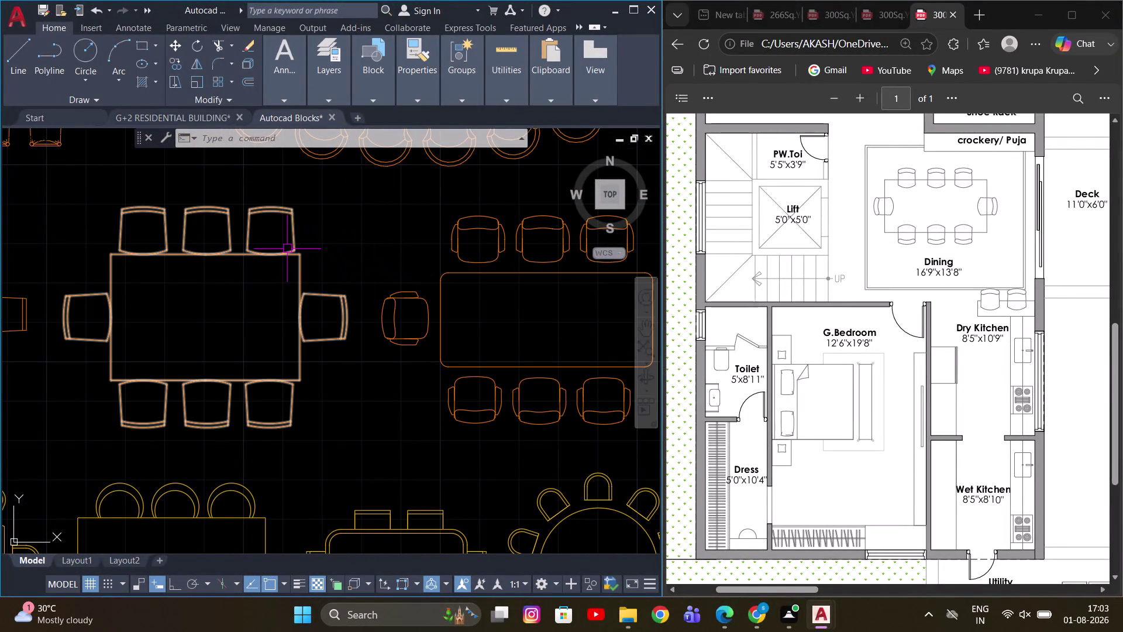
Copy the eight-seat dining table block and return to the G+2 RESIDENTIAL BUILDING drawing.
click(287, 249)
key(ctrl+c)
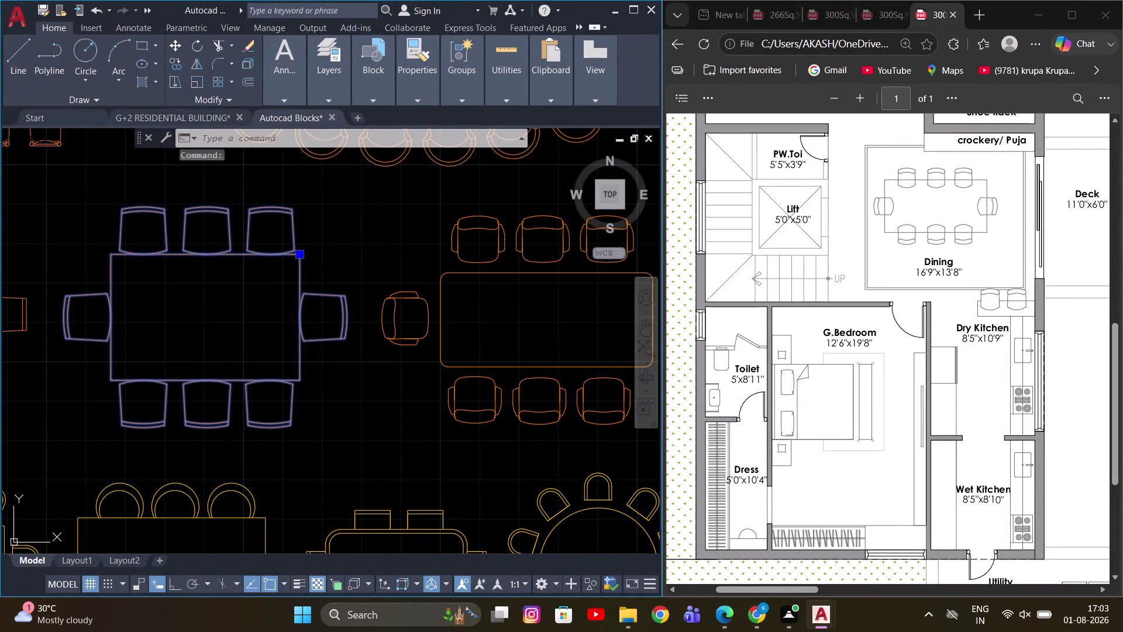
click(185, 120)
scroll(down, 3)
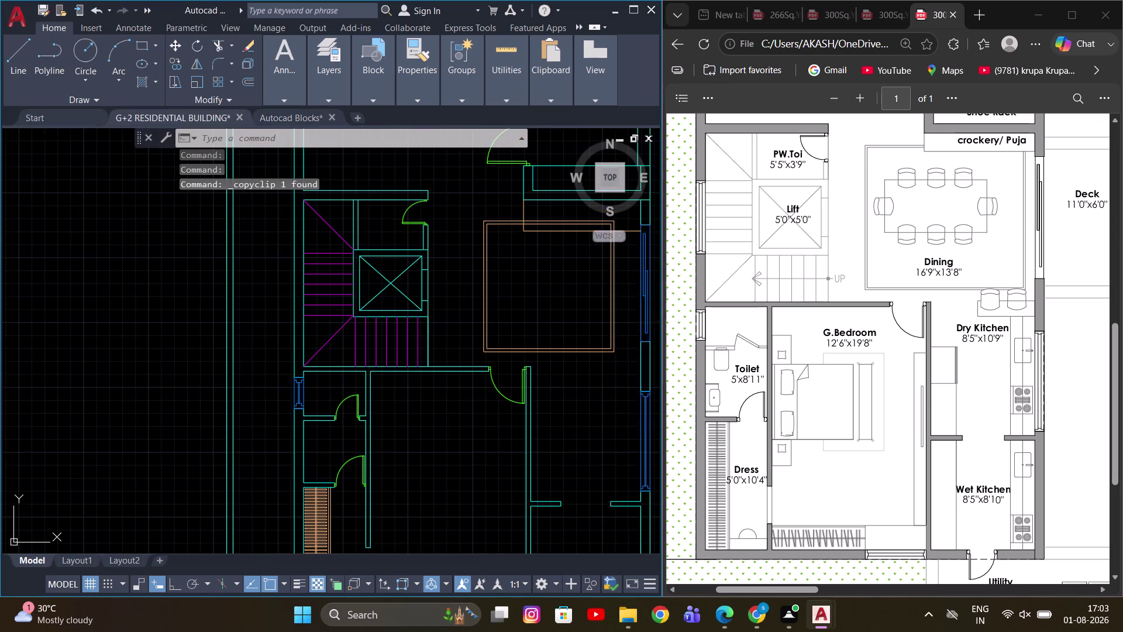
Paste the copied dining table into the plan's square dining area.
scroll(down, 3)
scroll(up, 3)
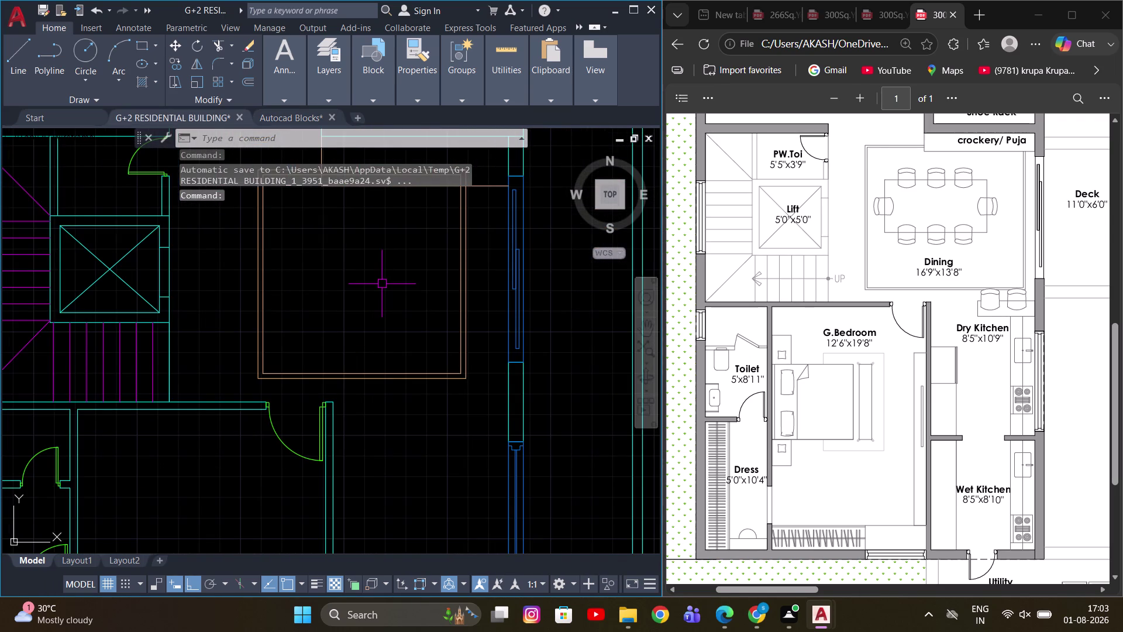
key(ctrl+v)
scroll(up, 3)
scroll(down, 3)
scroll(up, 3)
click(283, 290)
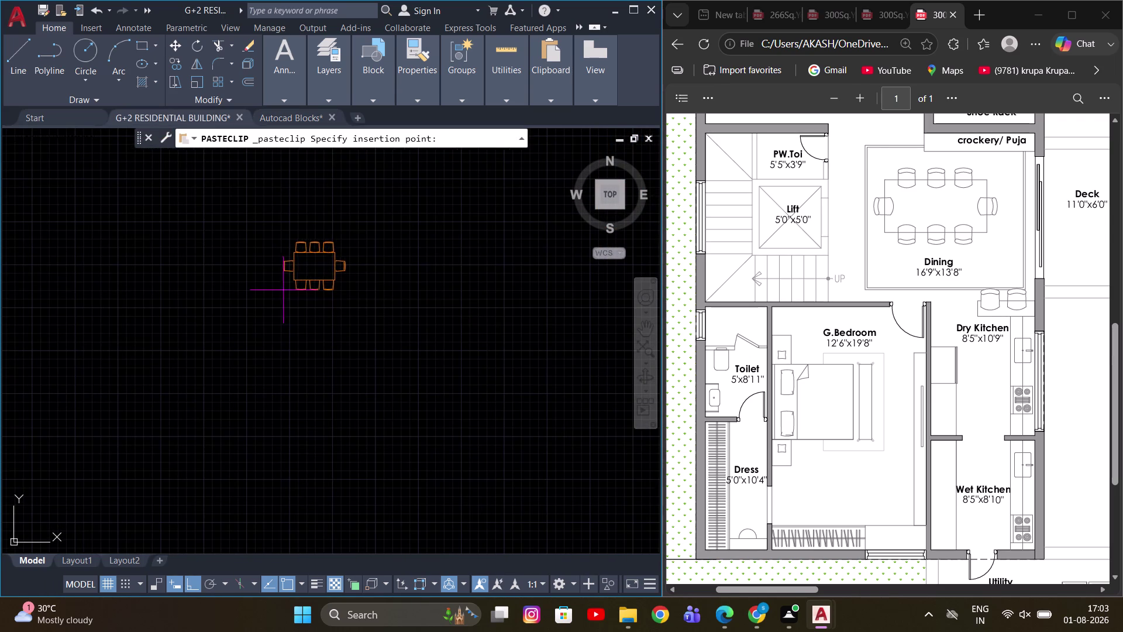
key(Escape)
Scale the pasted dining table with SC so it fits the dining square.
drag(349, 221, 338, 243)
click(283, 291)
text(SC)
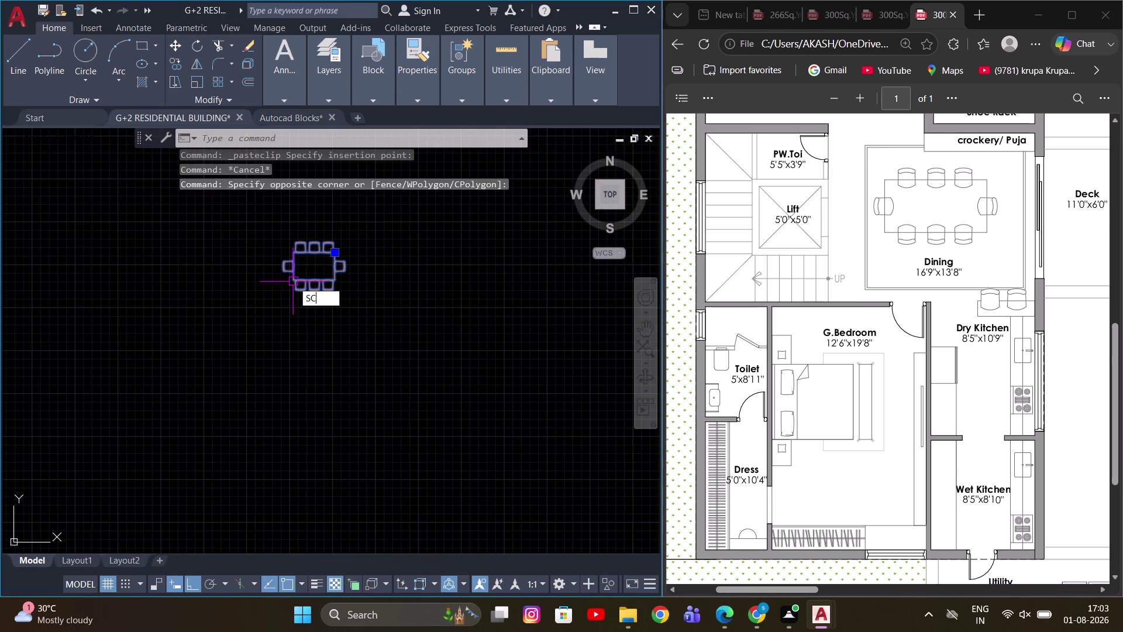
key(space)
scroll(up, 3)
click(284, 282)
scroll(down, 3)
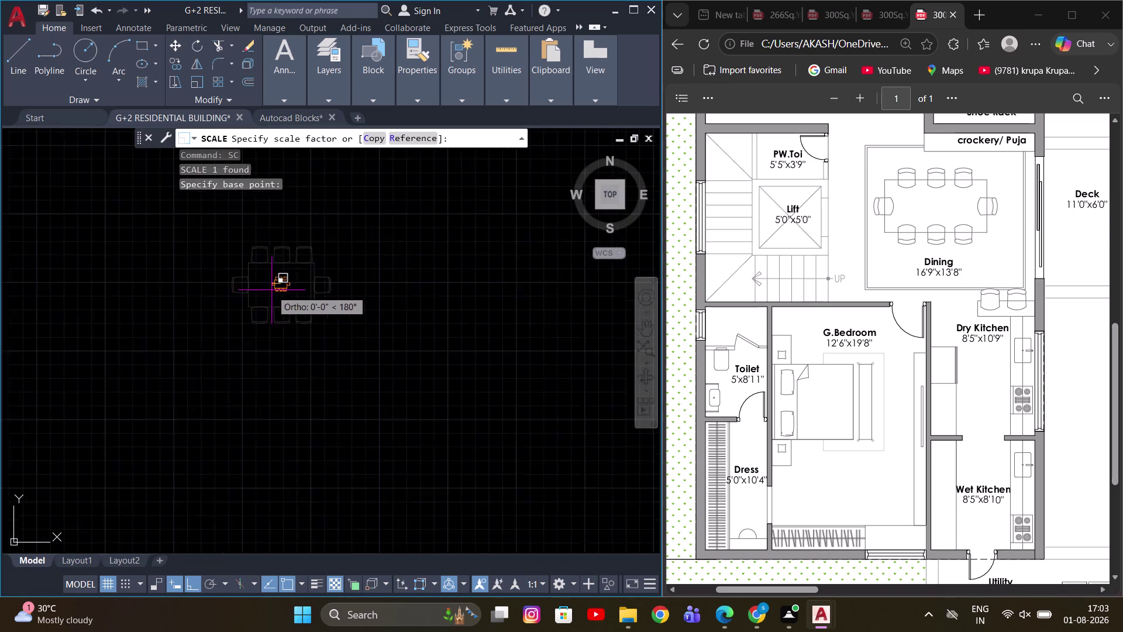
scroll(down, 3)
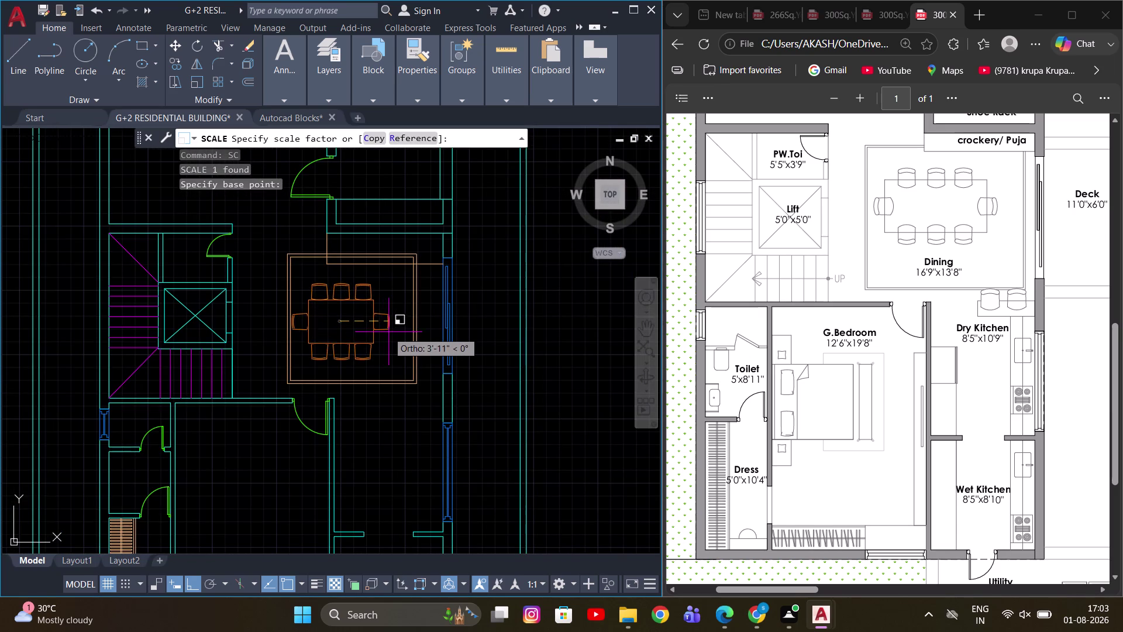
click(382, 332)
Select the resized table and open its block definition for editing.
middle_drag(365, 302, 333, 317)
click(328, 311)
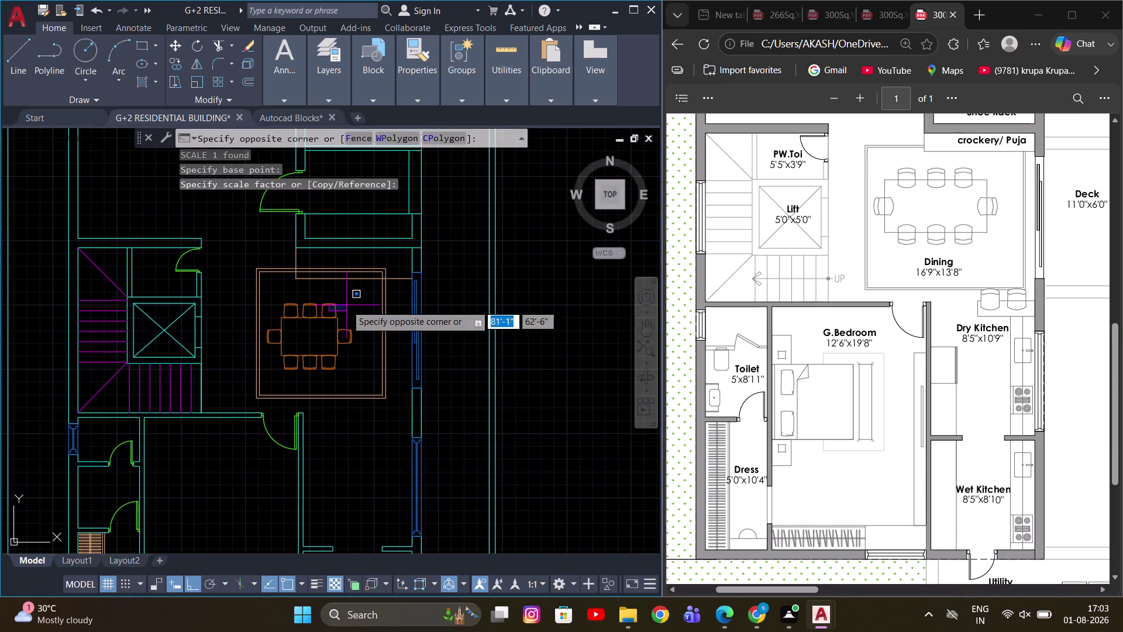
middle_drag(346, 305, 317, 320)
click(280, 325)
double_click(289, 324)
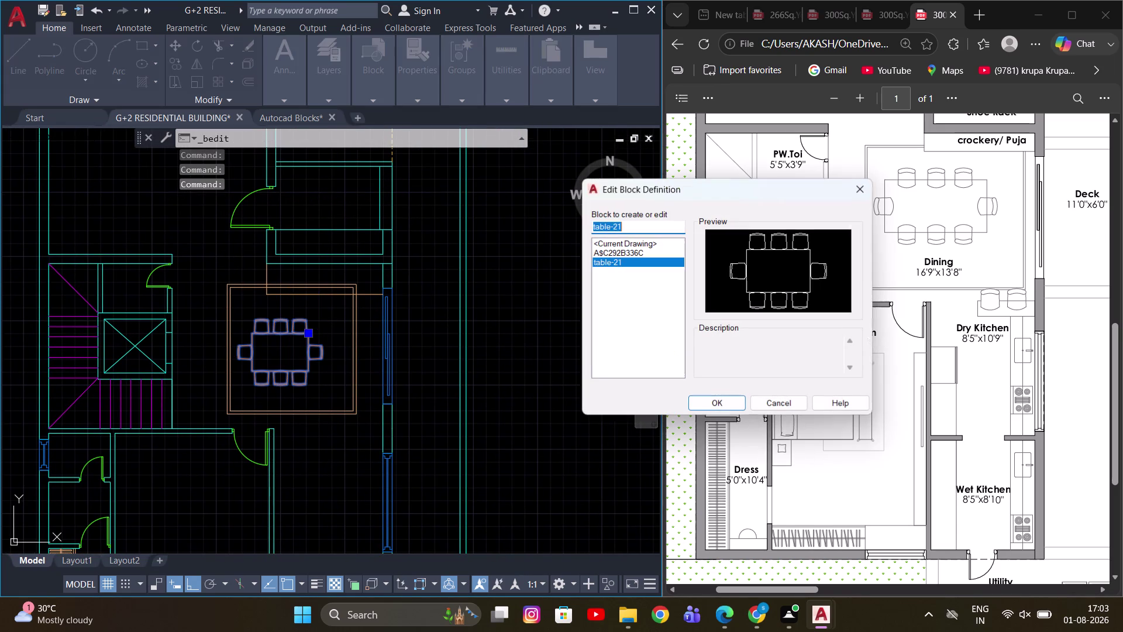
Open the table-21 block in the Block Editor, then close it discarding changes.
click(696, 403)
scroll(down, 3)
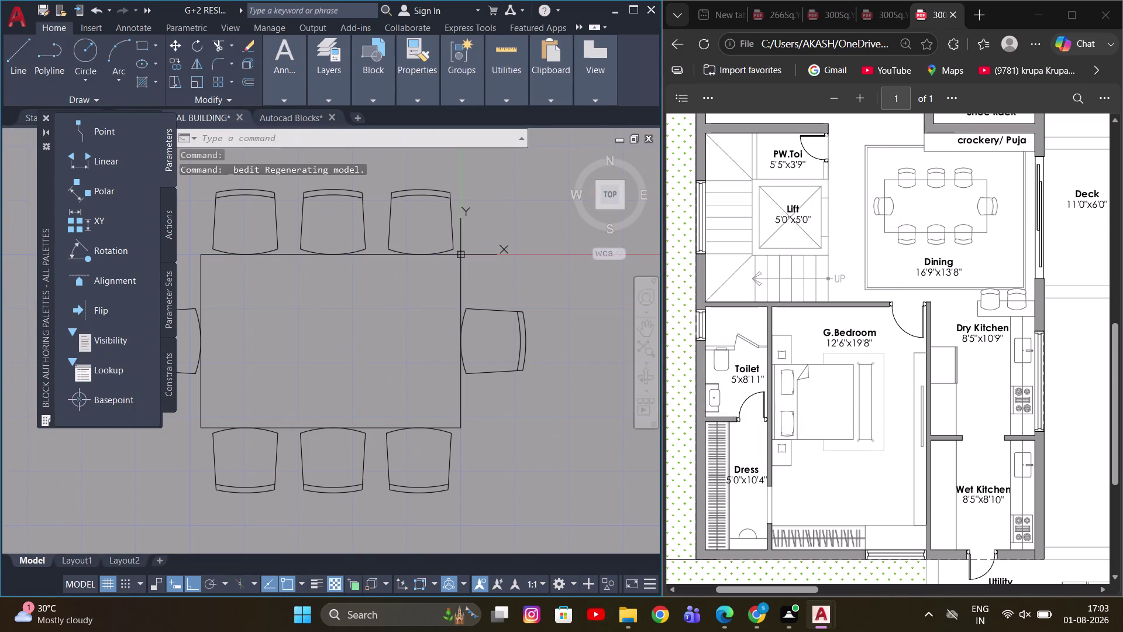
scroll(down, 3)
scroll(down, 3)
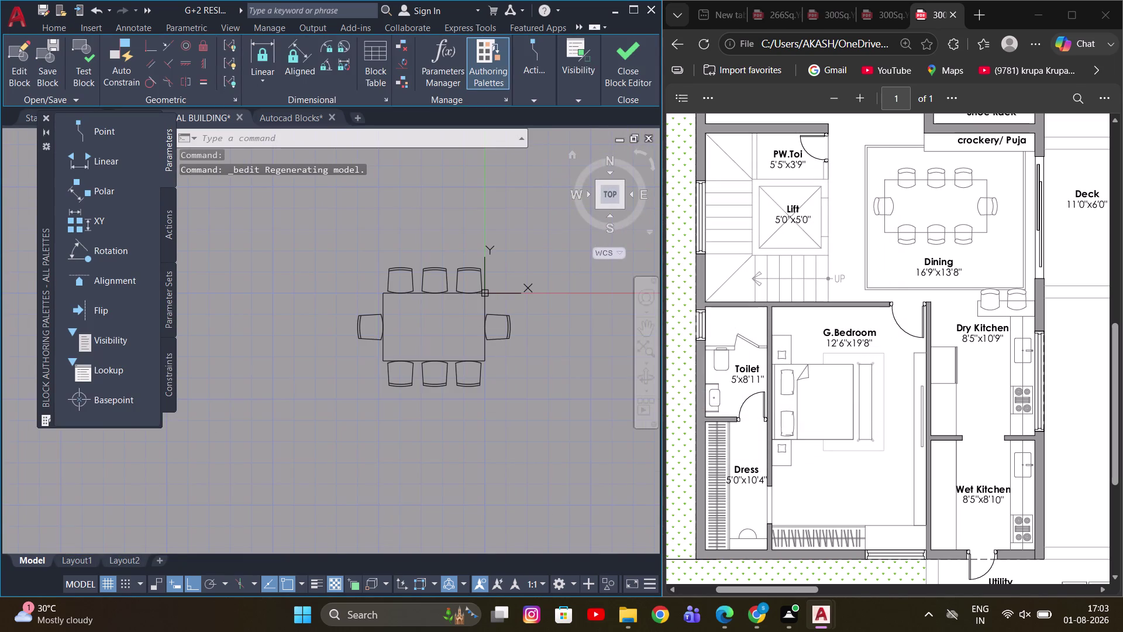
click(627, 70)
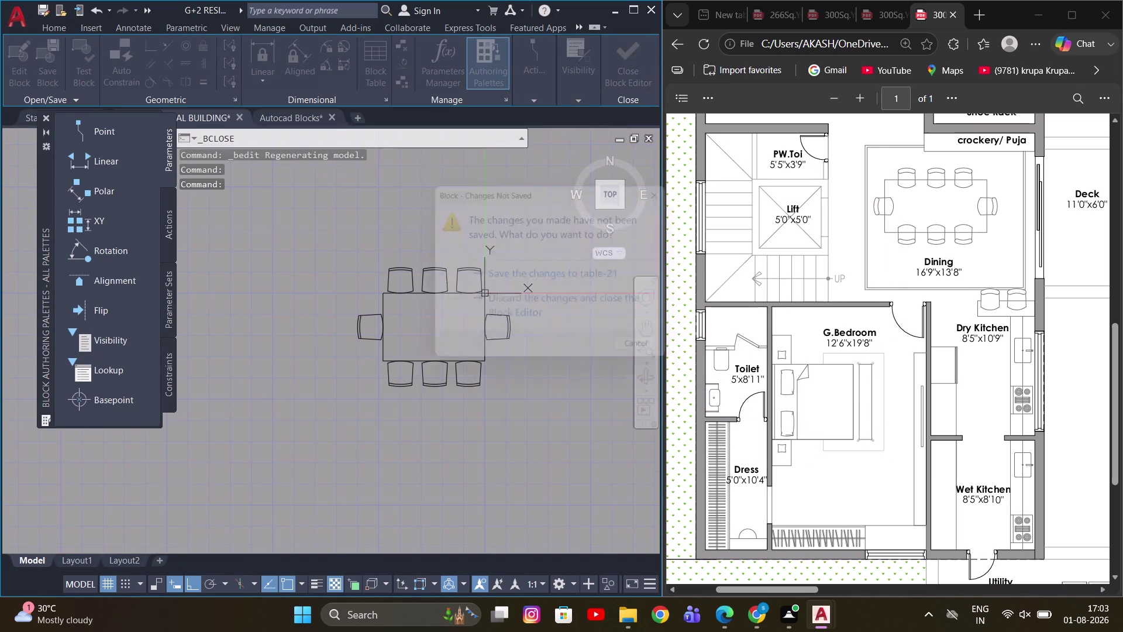
click(535, 286)
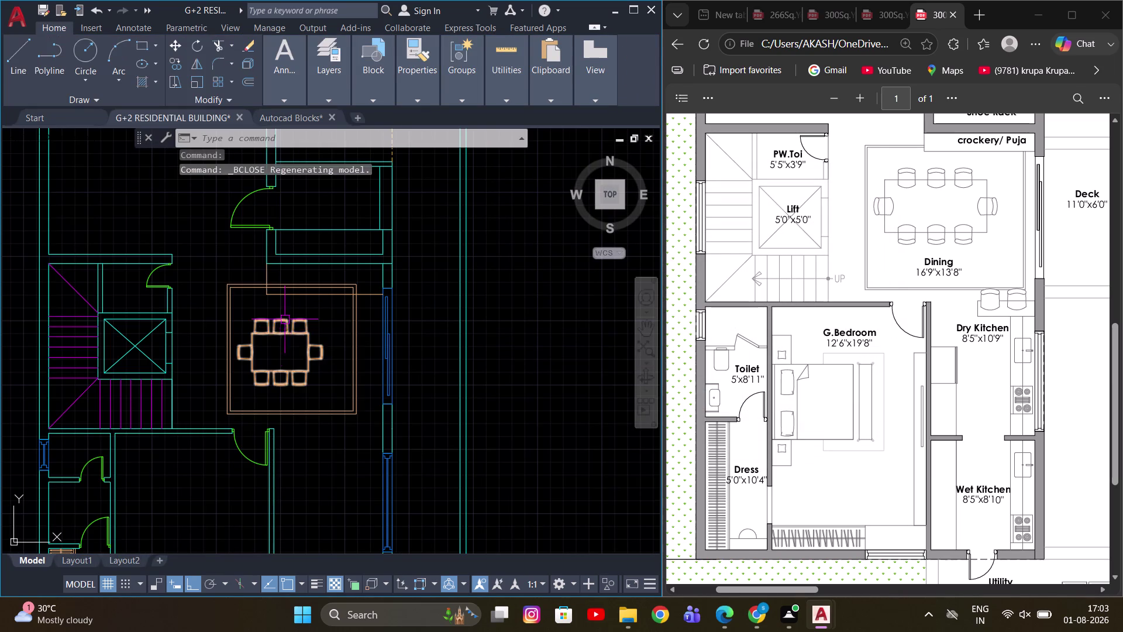
Select the dining table and show its properties with Ctrl+1.
click(286, 318)
key(ctrl+1)
double_click(173, 211)
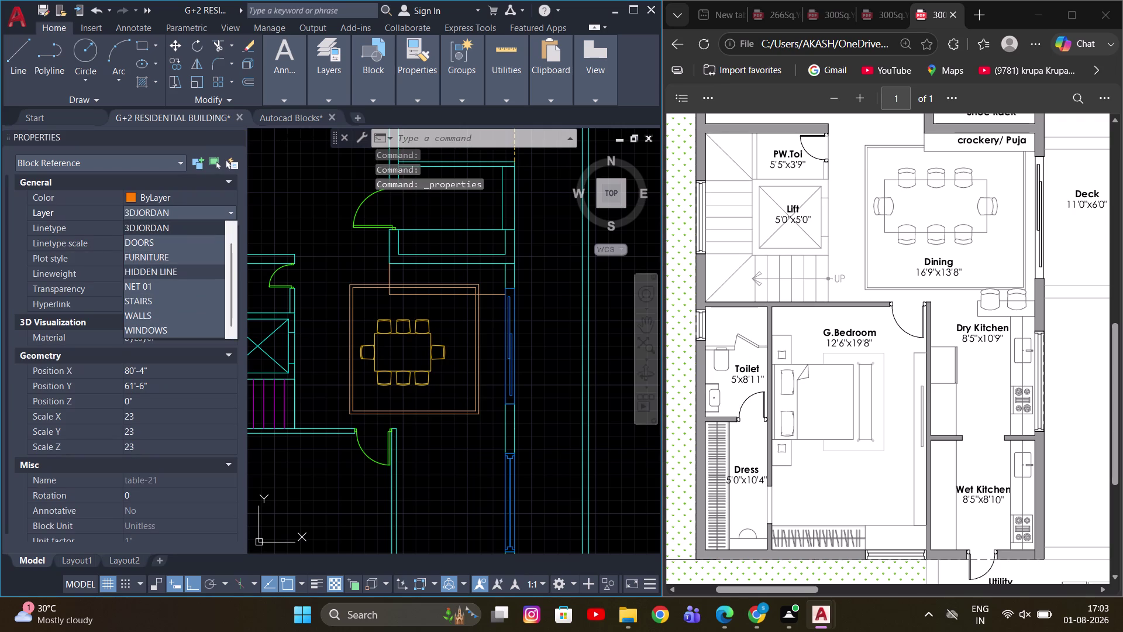
Put the pasted dining table block on the FURNITURE layer.
click(169, 259)
scroll(up, 3)
key(Escape)
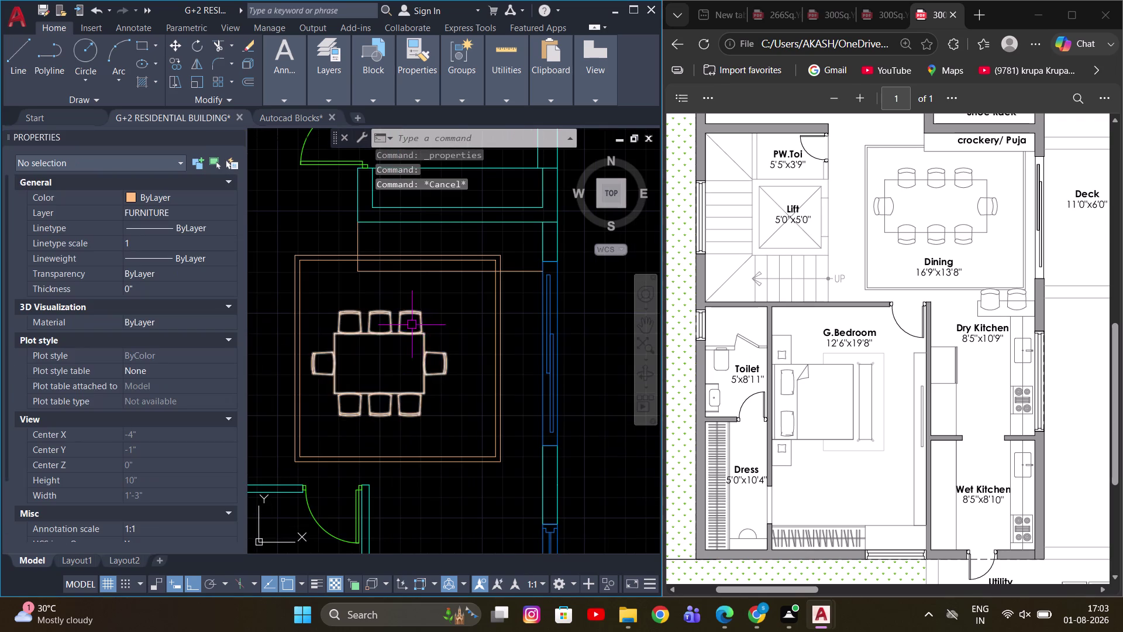
Set the dining-area outlines to ByLayer colour on the FURNITURE layer.
middle_drag(391, 320, 488, 313)
drag(415, 233, 411, 244)
click(372, 274)
double_click(164, 193)
scroll(up, 3)
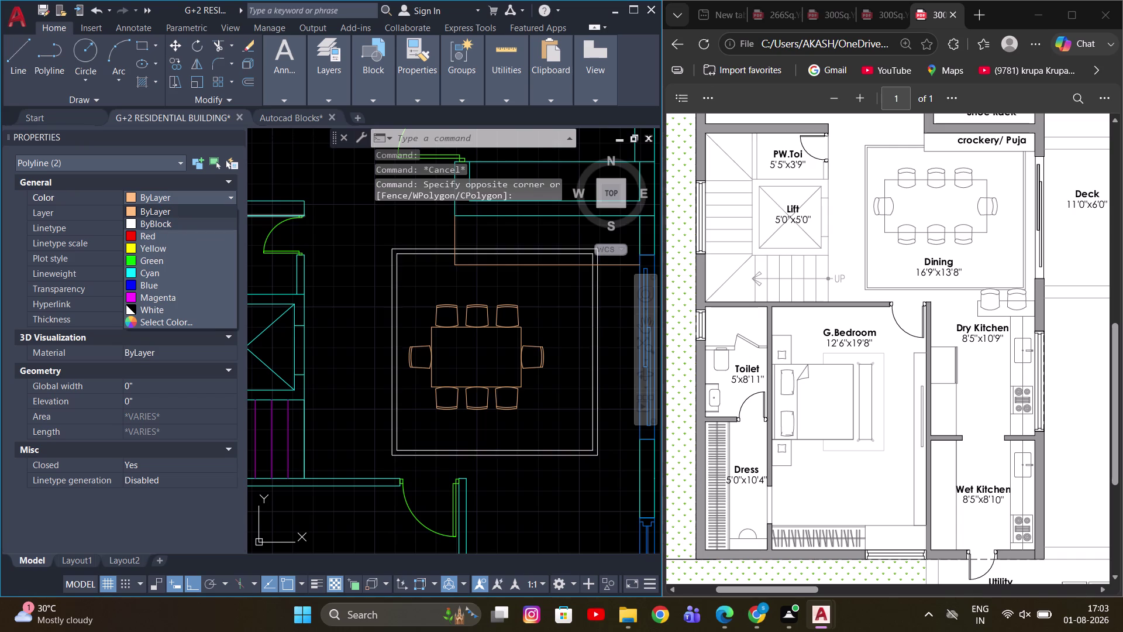
scroll(up, 3)
click(187, 196)
double_click(181, 214)
scroll(up, 3)
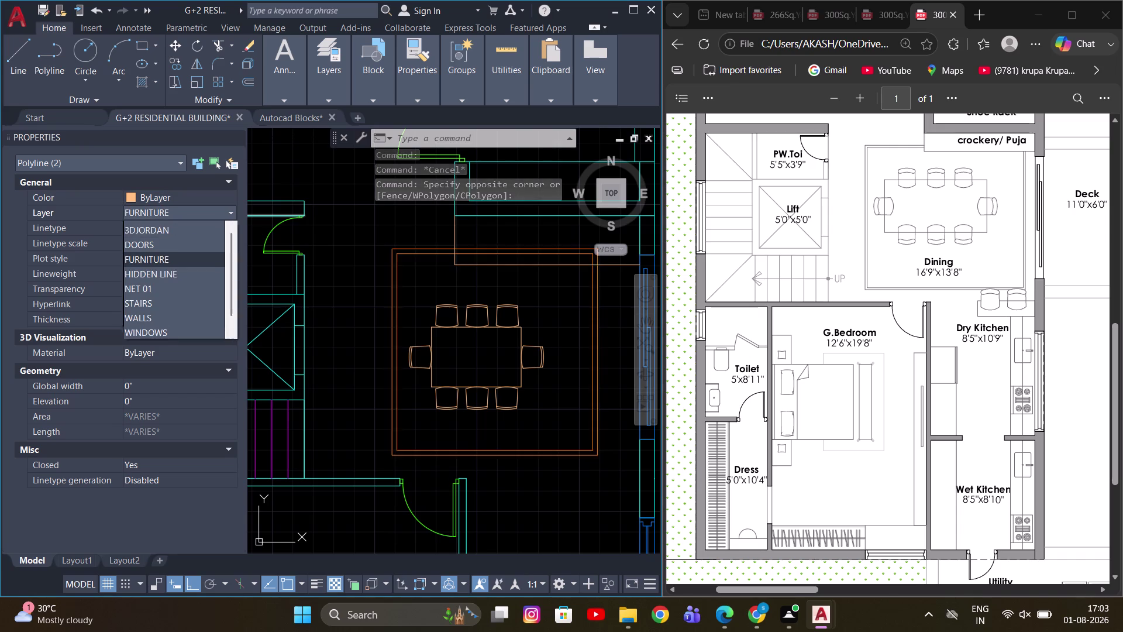
scroll(up, 3)
click(154, 230)
scroll(down, 3)
key(Escape)
Reselect the dining table and close in on it.
scroll(up, 3)
middle_drag(465, 293, 492, 293)
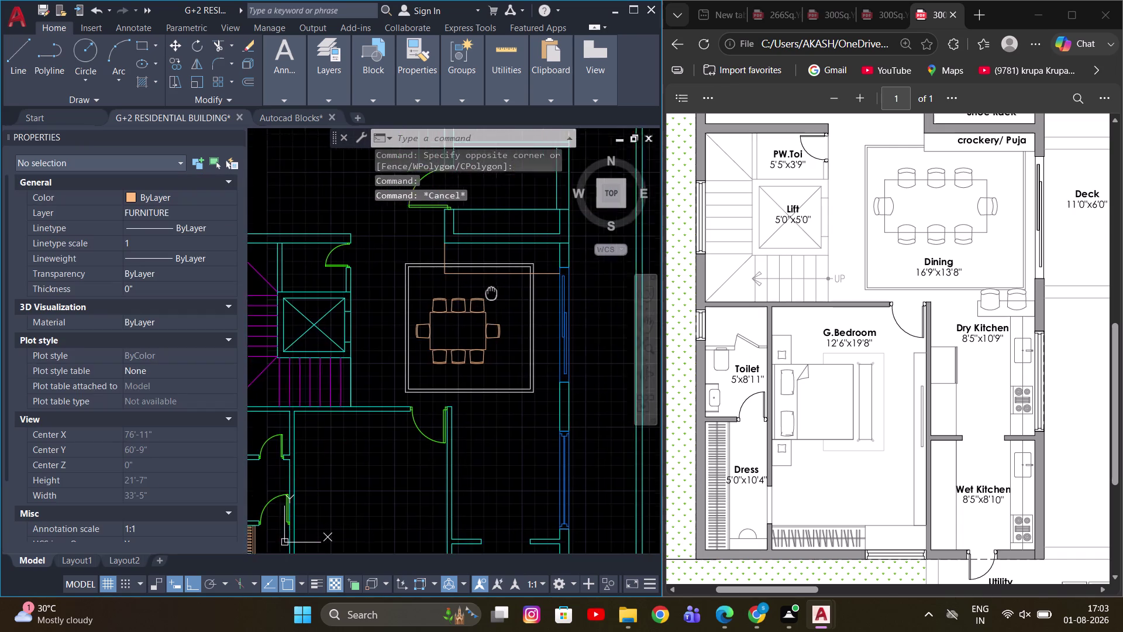
middle_drag(492, 293, 503, 303)
scroll(down, 3)
scroll(up, 3)
middle_drag(487, 324, 437, 344)
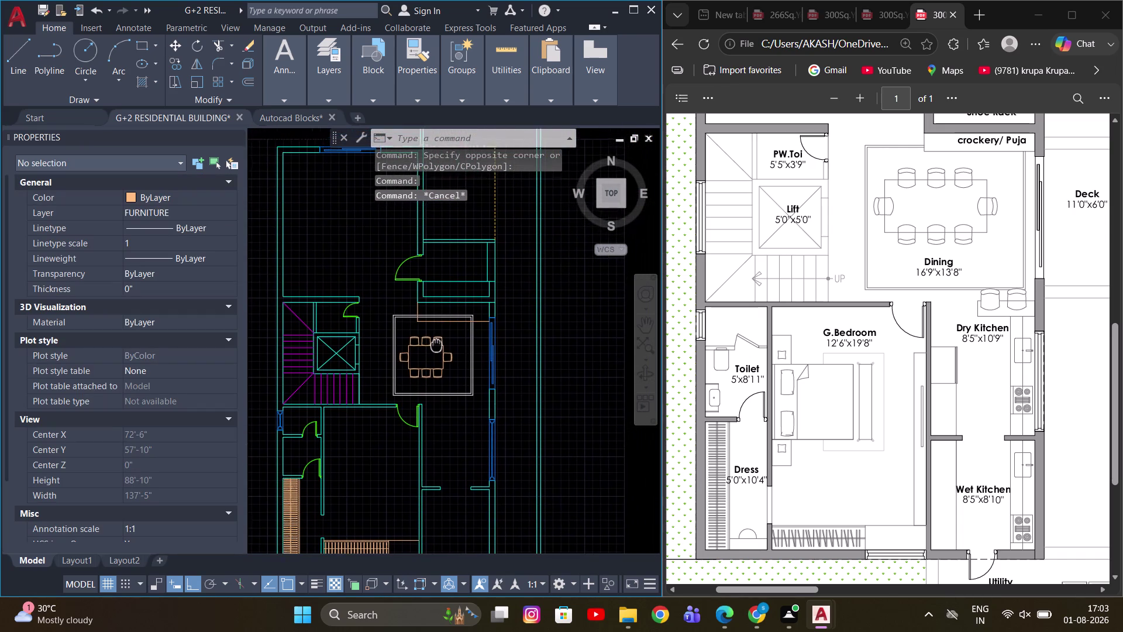
middle_drag(436, 344, 433, 349)
click(442, 363)
middle_drag(528, 351, 542, 343)
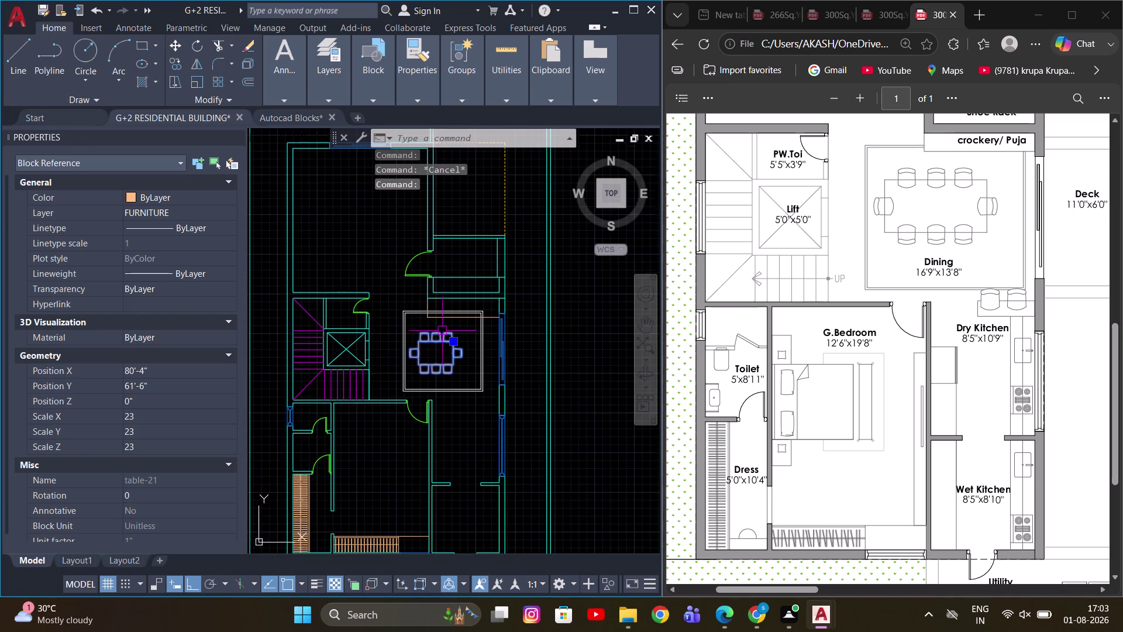
scroll(up, 3)
middle_drag(484, 353, 449, 340)
scroll(up, 3)
click(429, 351)
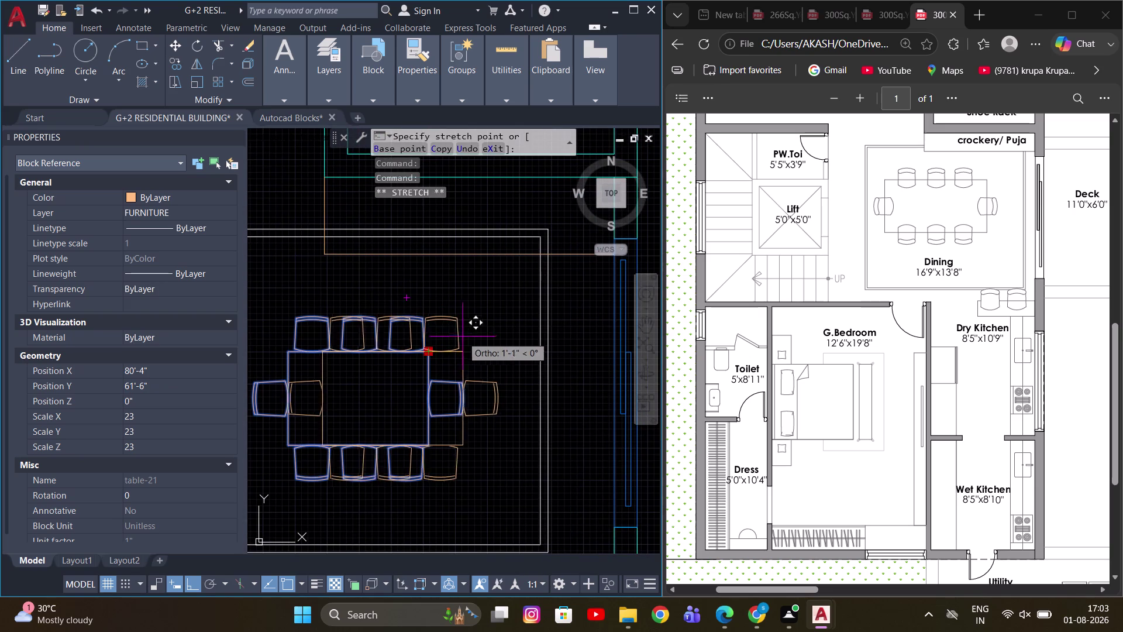
key(F8)
click(473, 324)
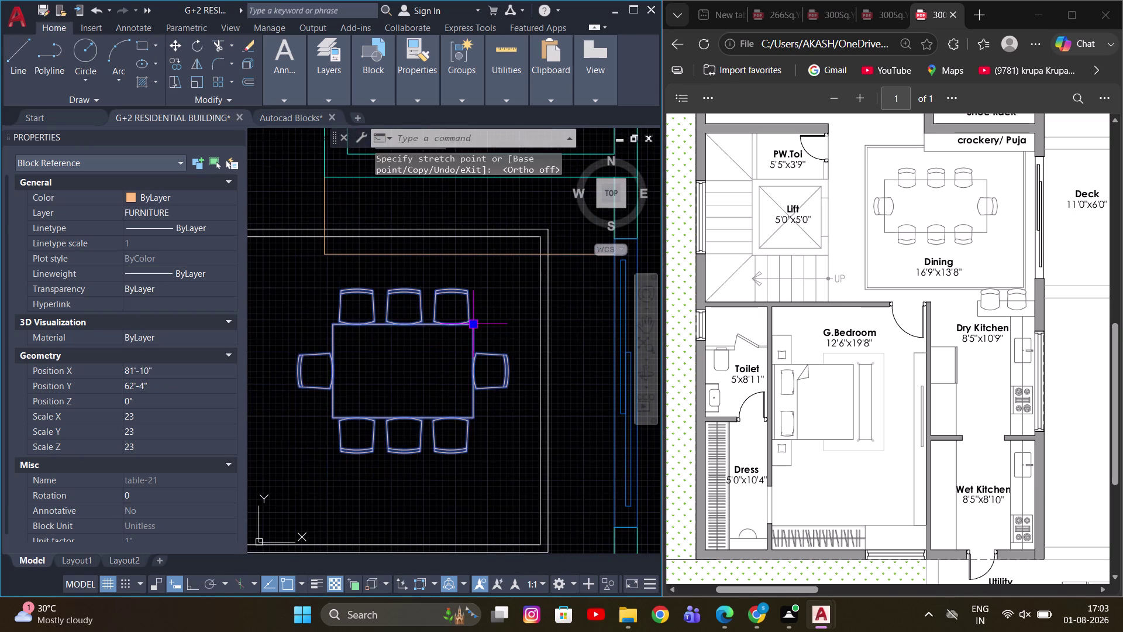
key(Escape)
middle_drag(450, 331, 496, 310)
click(473, 306)
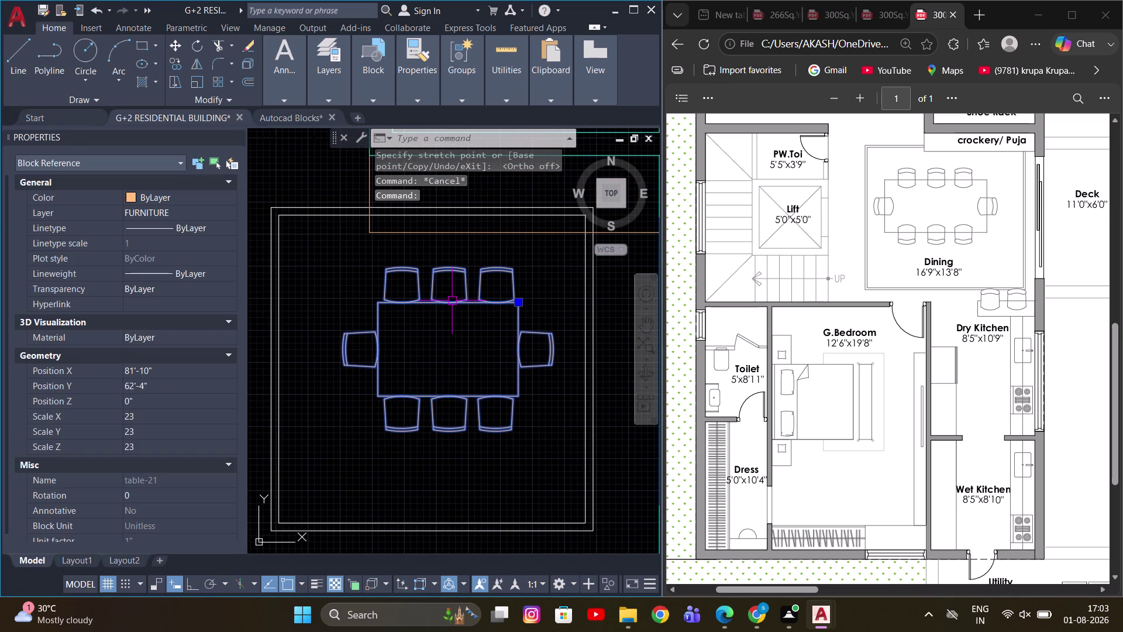
key(s)
key(c)
key(space)
click(520, 303)
scroll(down, 3)
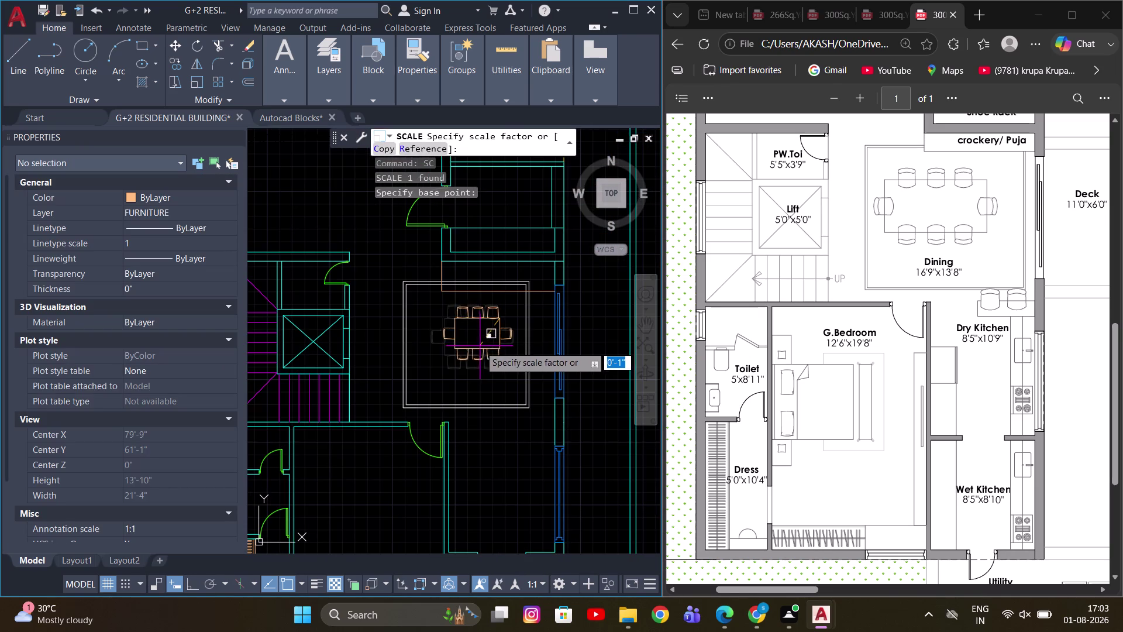
scroll(up, 3)
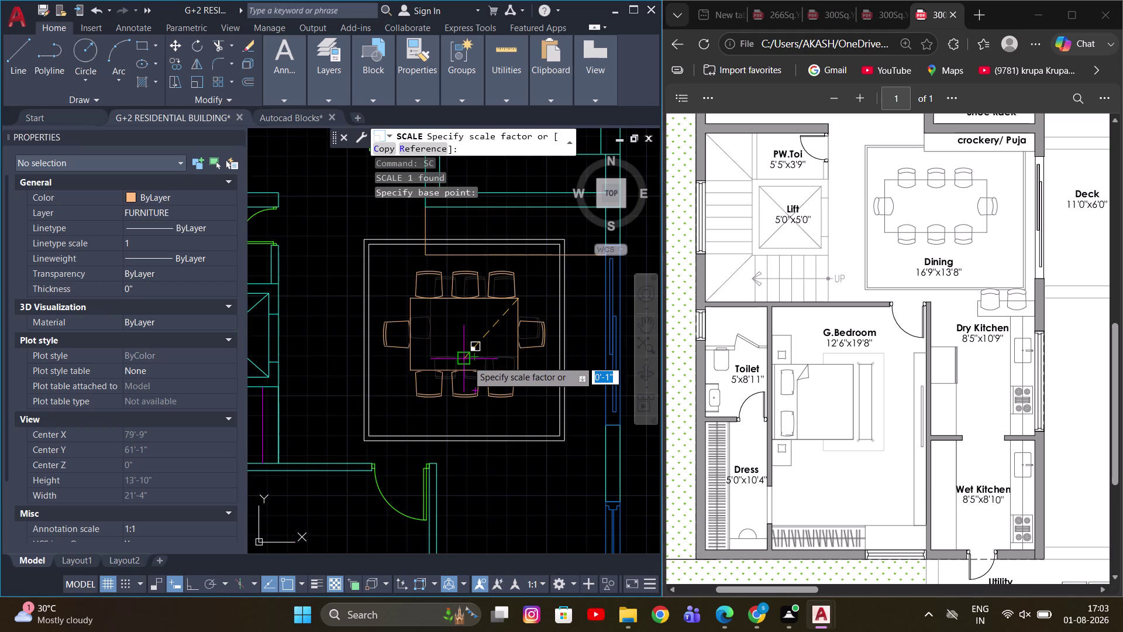
scroll(up, 3)
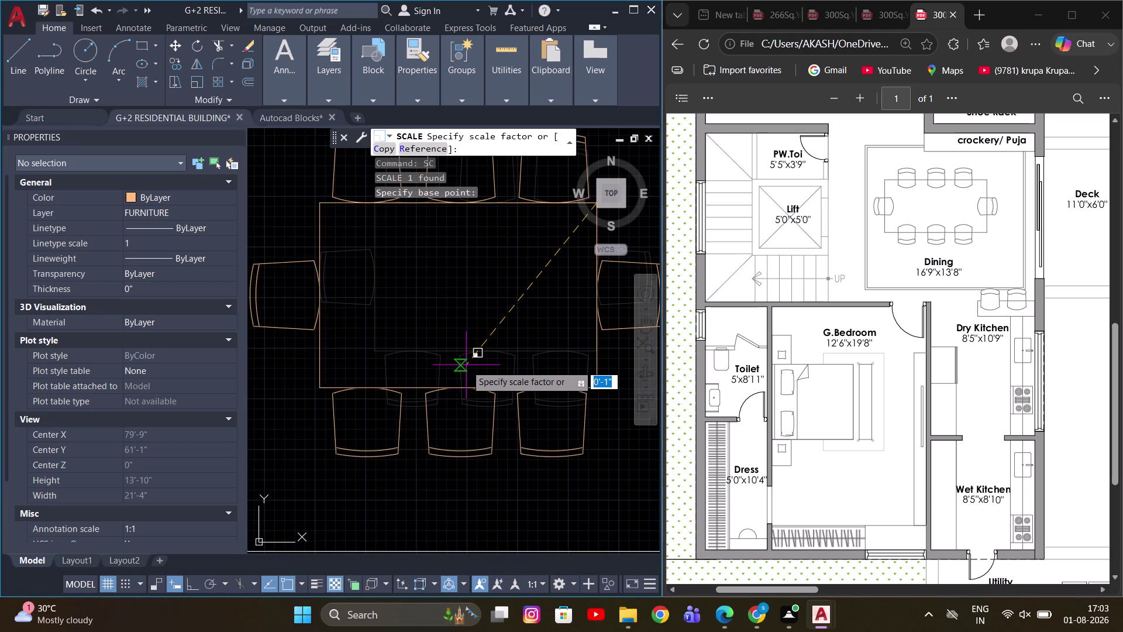
click(461, 368)
scroll(down, 3)
middle_drag(533, 351, 514, 355)
key(Escape)
middle_drag(470, 330, 458, 346)
scroll(down, 3)
middle_drag(473, 348, 462, 338)
scroll(up, 3)
middle_drag(543, 354, 563, 327)
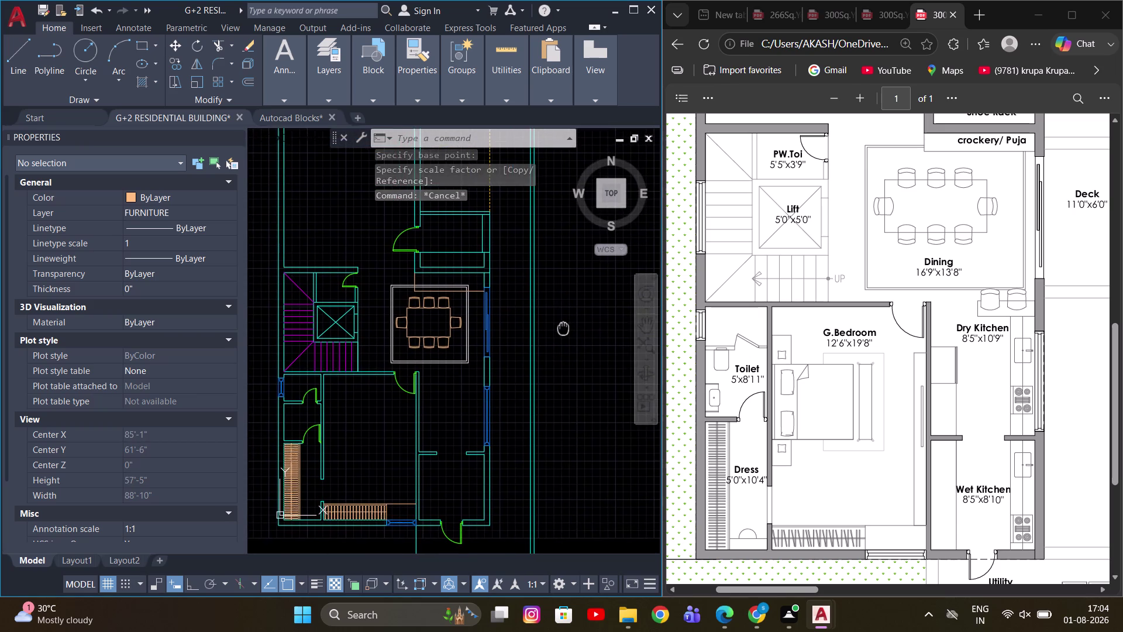
middle_drag(563, 327, 567, 328)
scroll(up, 3)
middle_drag(446, 316, 446, 345)
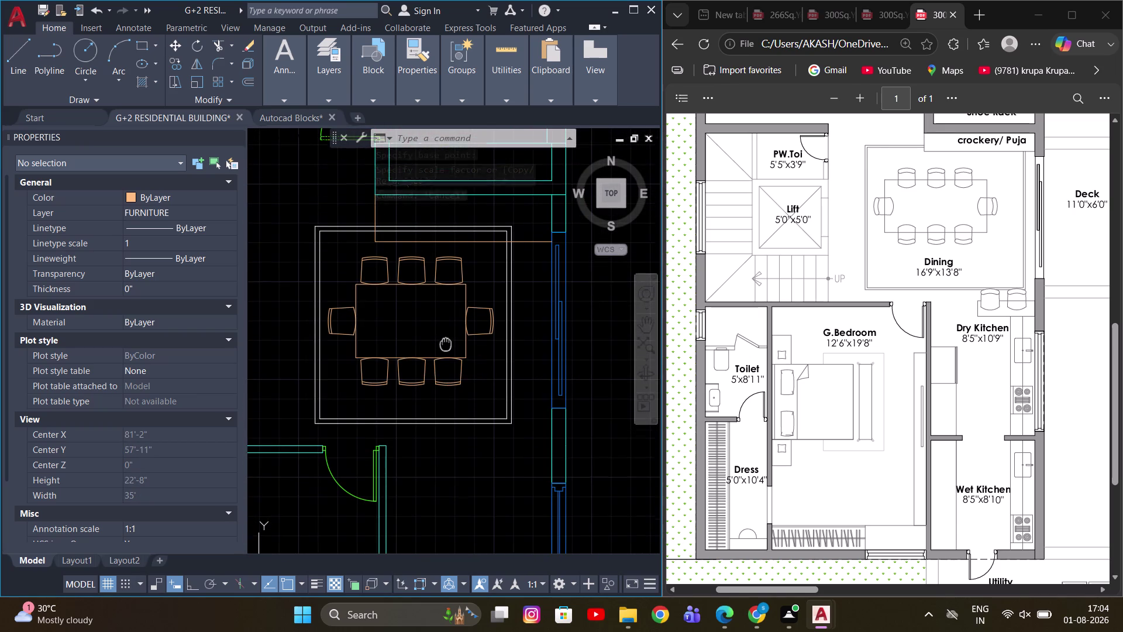
middle_drag(446, 345, 446, 349)
middle_drag(446, 291, 433, 325)
scroll(up, 3)
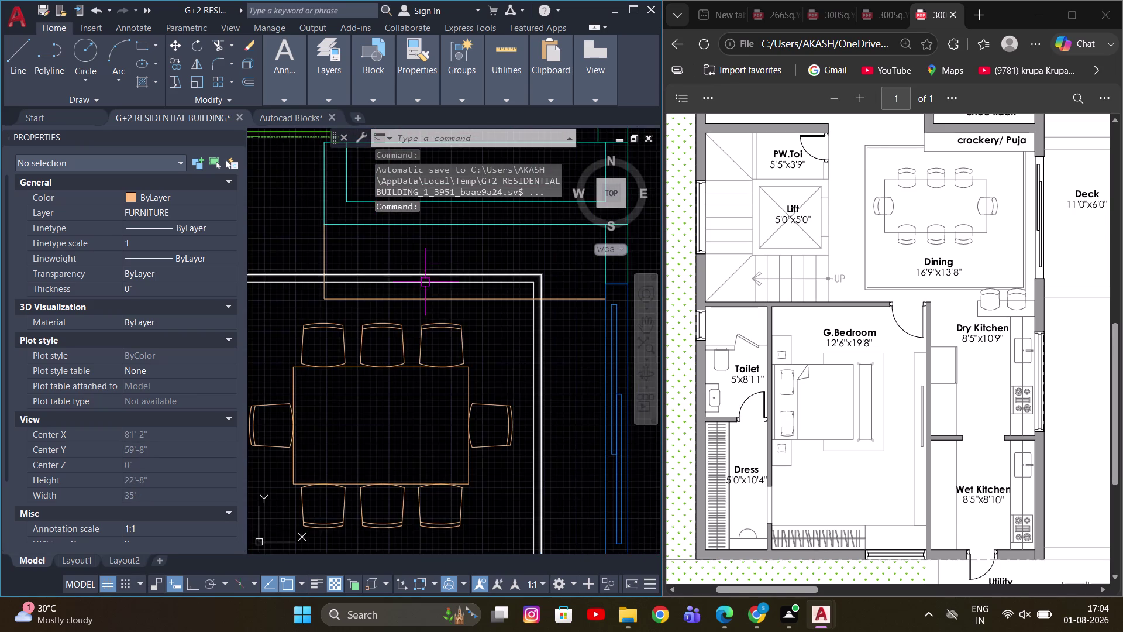
scroll(down, 3)
middle_drag(442, 294, 438, 329)
key(Escape)
scroll(up, 3)
scroll(down, 3)
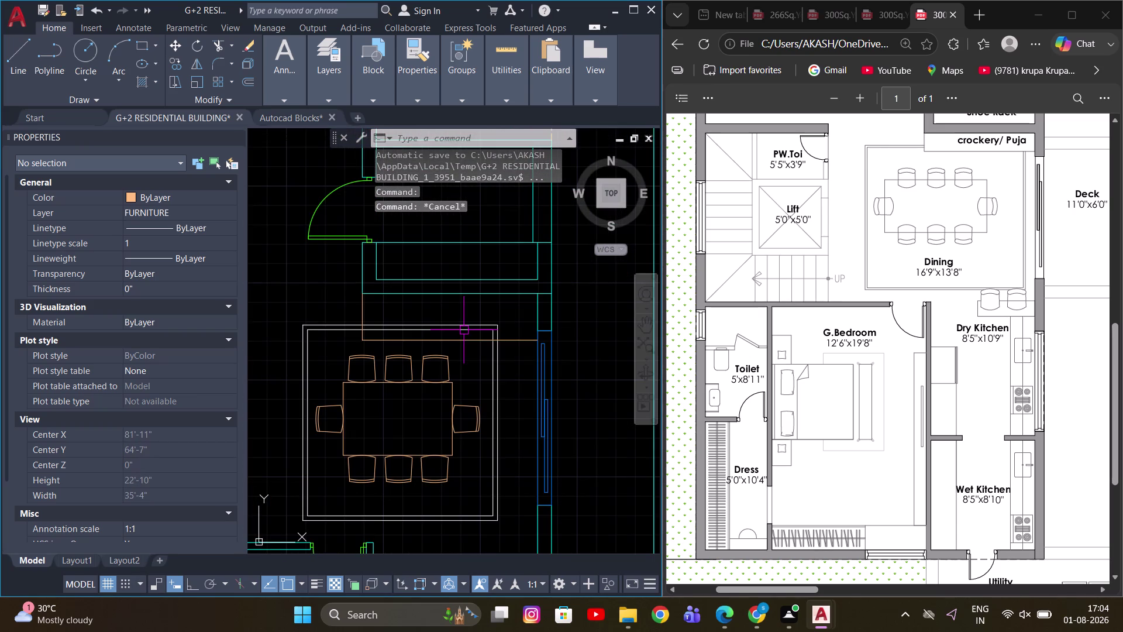
text(TR)
key(space)
click(444, 334)
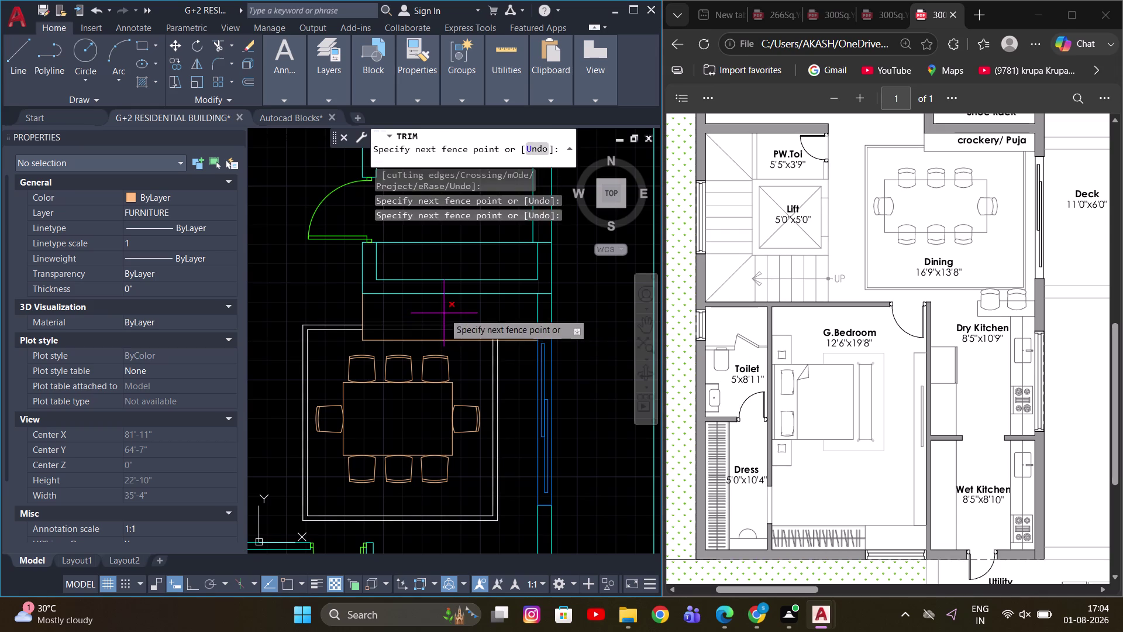
click(443, 313)
click(466, 327)
click(508, 336)
scroll(down, 3)
key(Escape)
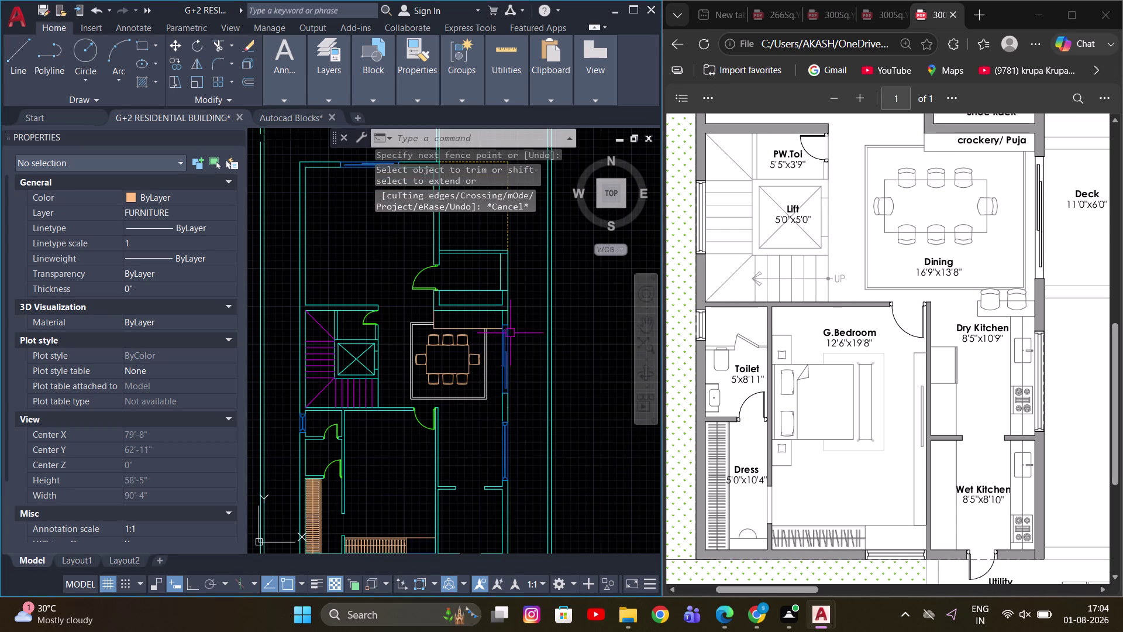
middle_drag(538, 322, 558, 294)
middle_drag(493, 328, 493, 349)
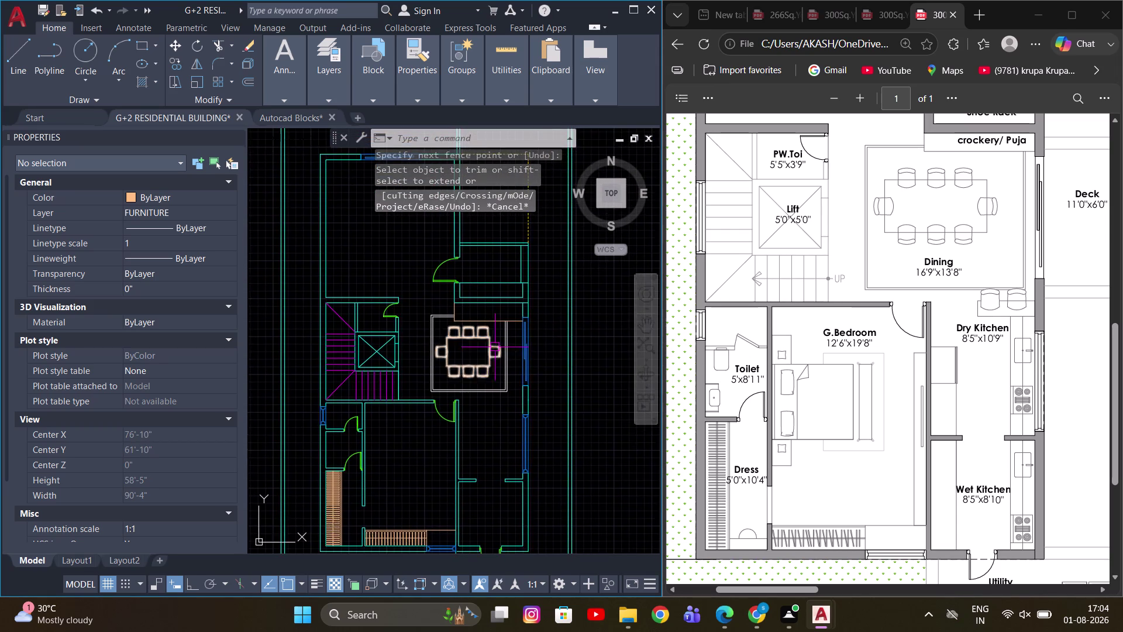
scroll(down, 3)
scroll(up, 3)
middle_drag(496, 372, 495, 345)
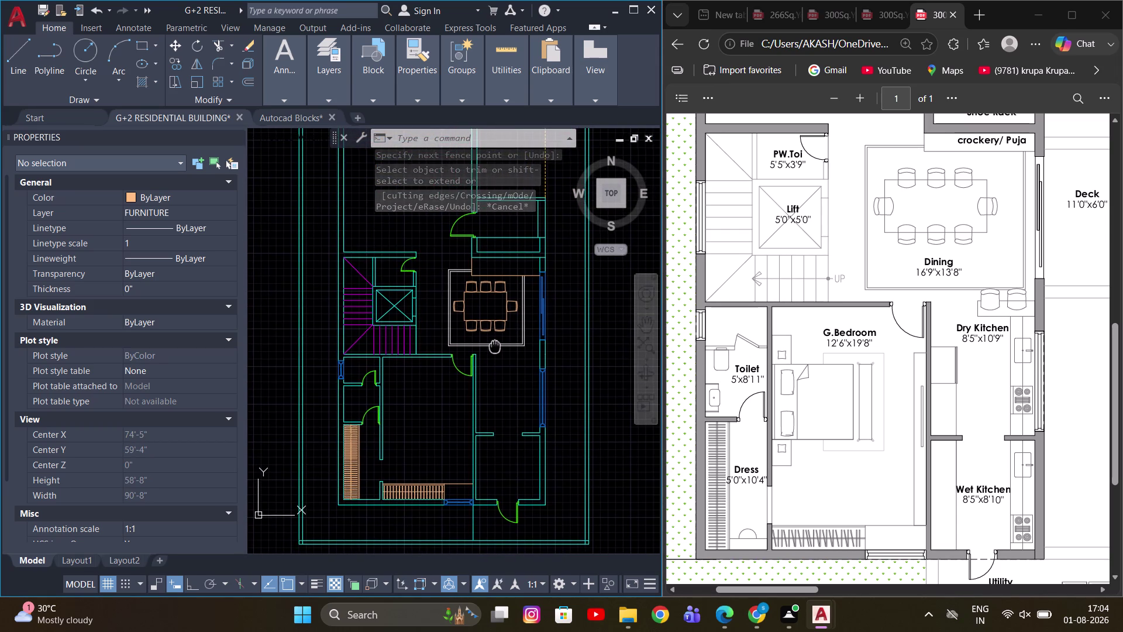
middle_drag(495, 345, 495, 345)
scroll(up, 3)
middle_drag(525, 362, 495, 360)
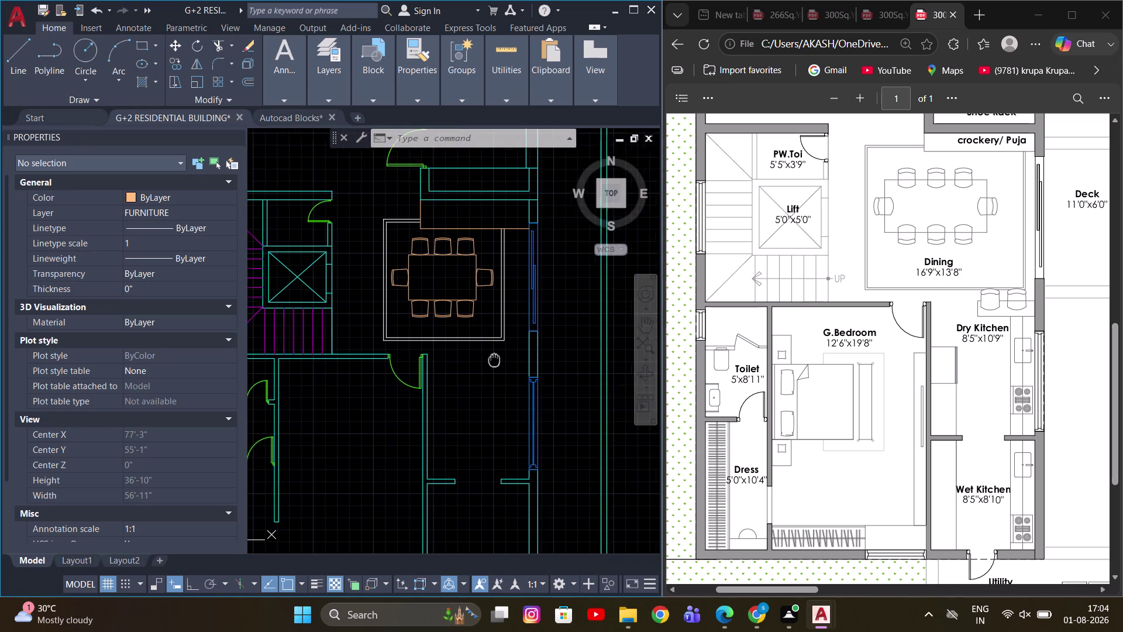
middle_drag(494, 359, 494, 359)
scroll(up, 3)
key(l)
key(space)
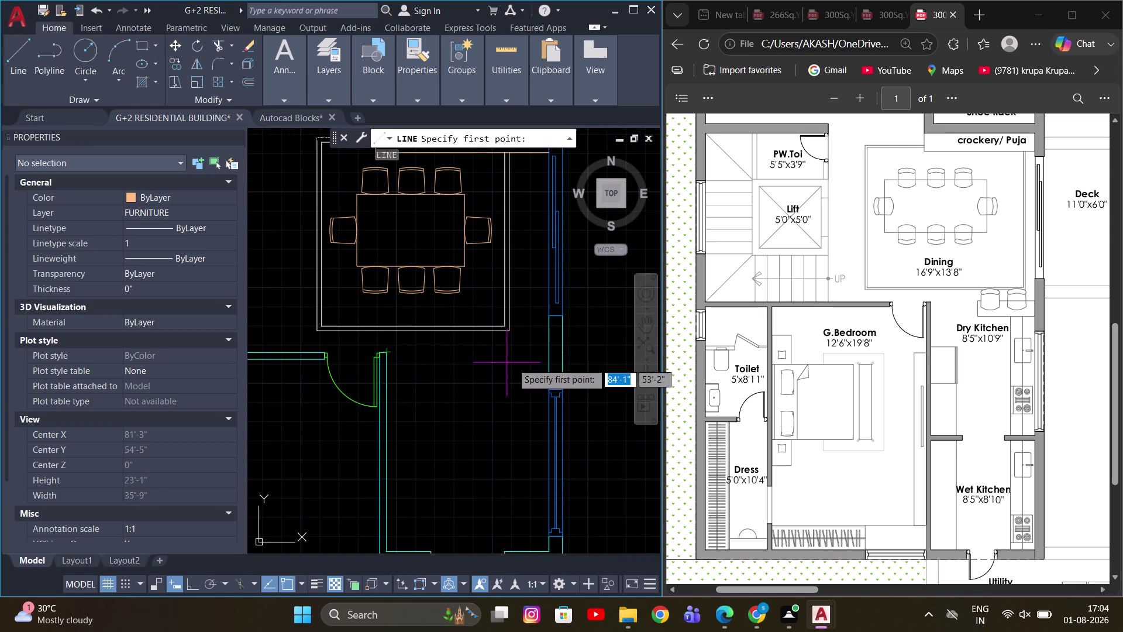
Draw from the wall with Ortho on: a 4' edge left, then a 2' edge down.
click(545, 348)
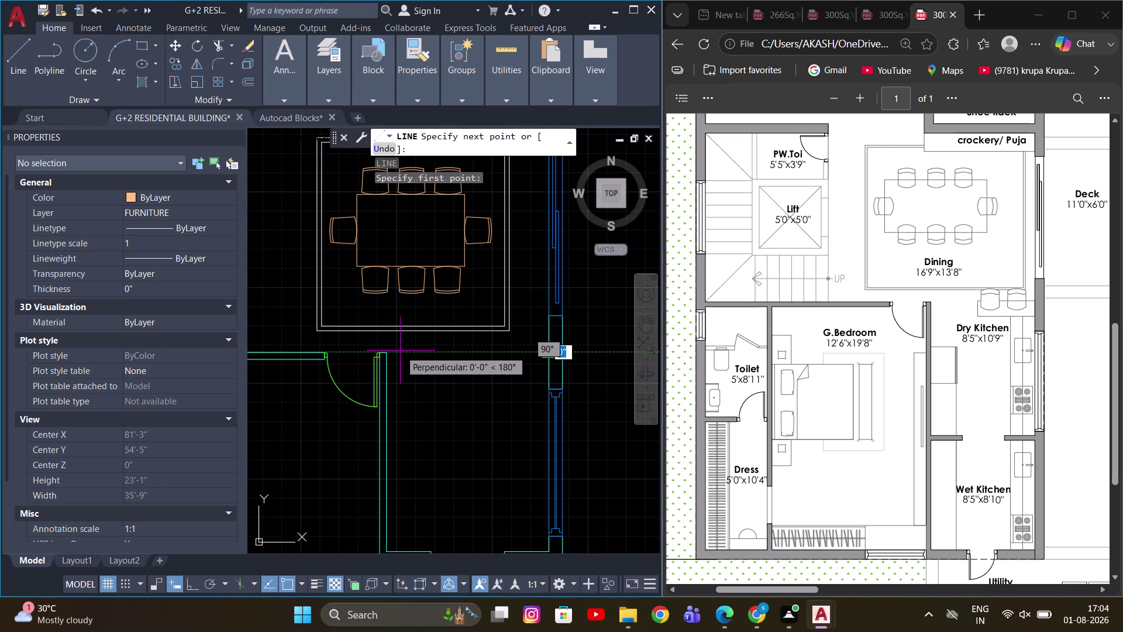
scroll(up, 3)
scroll(down, 3)
key(F8)
scroll(up, 3)
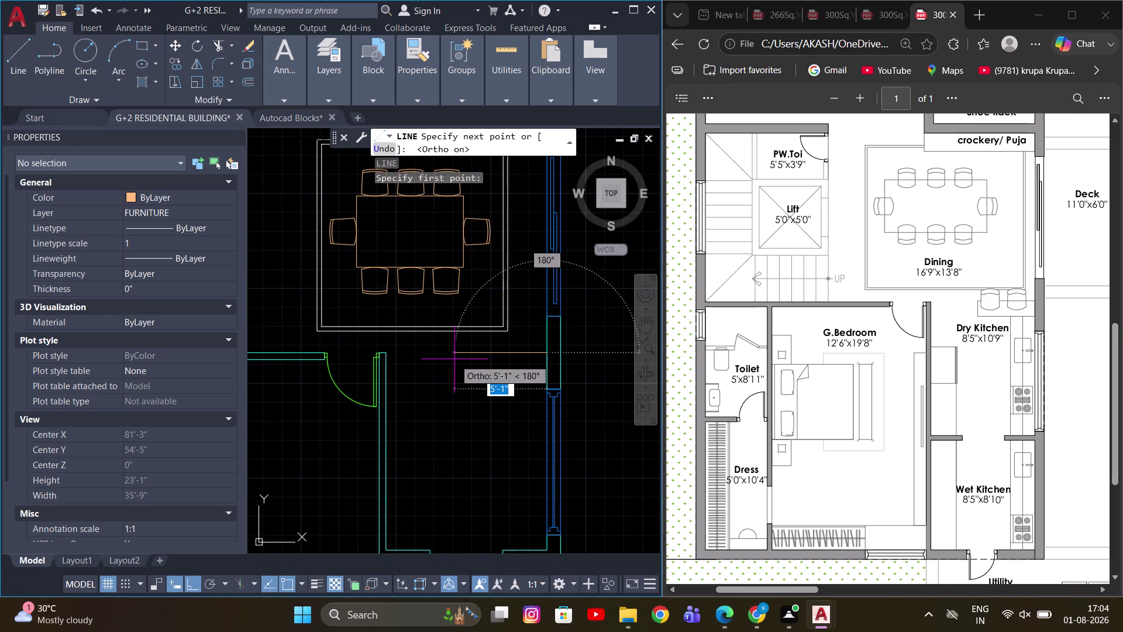
key(4)
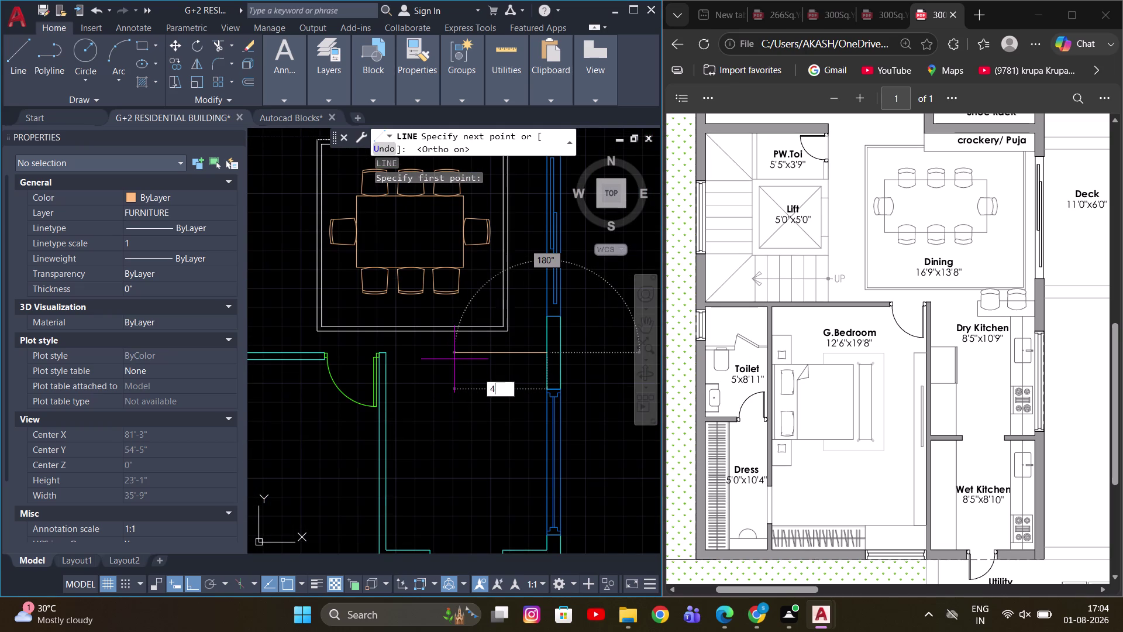
key(apostrophe)
key(Return)
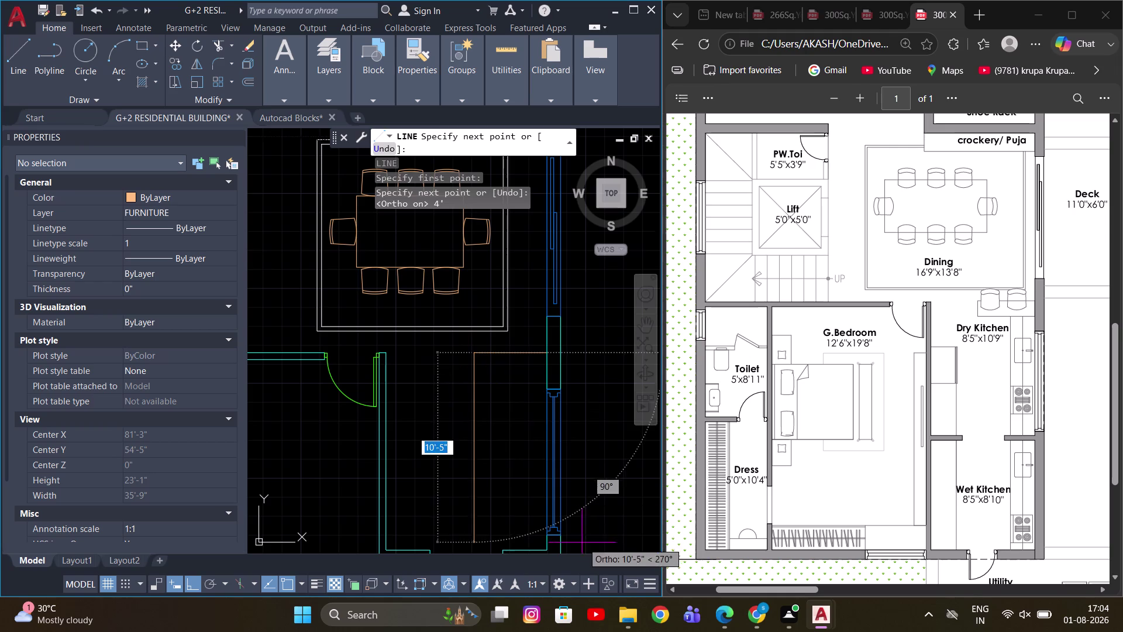
text(2)
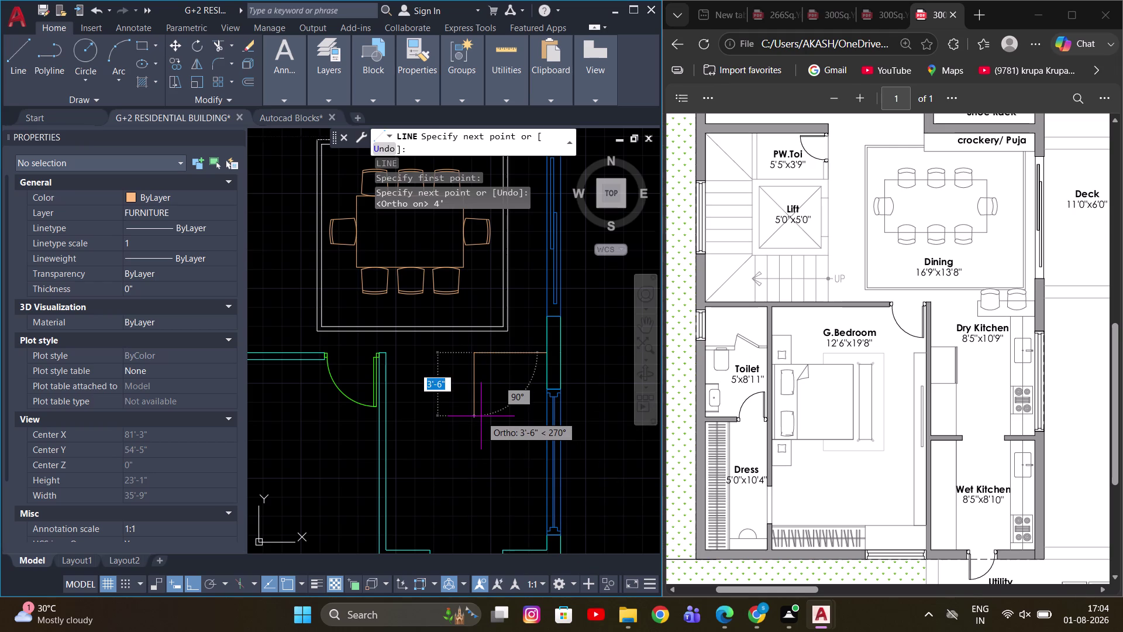
text(')
key(Return)
Close the 4-by-2-foot outline back at the wall and end the line.
scroll(up, 3)
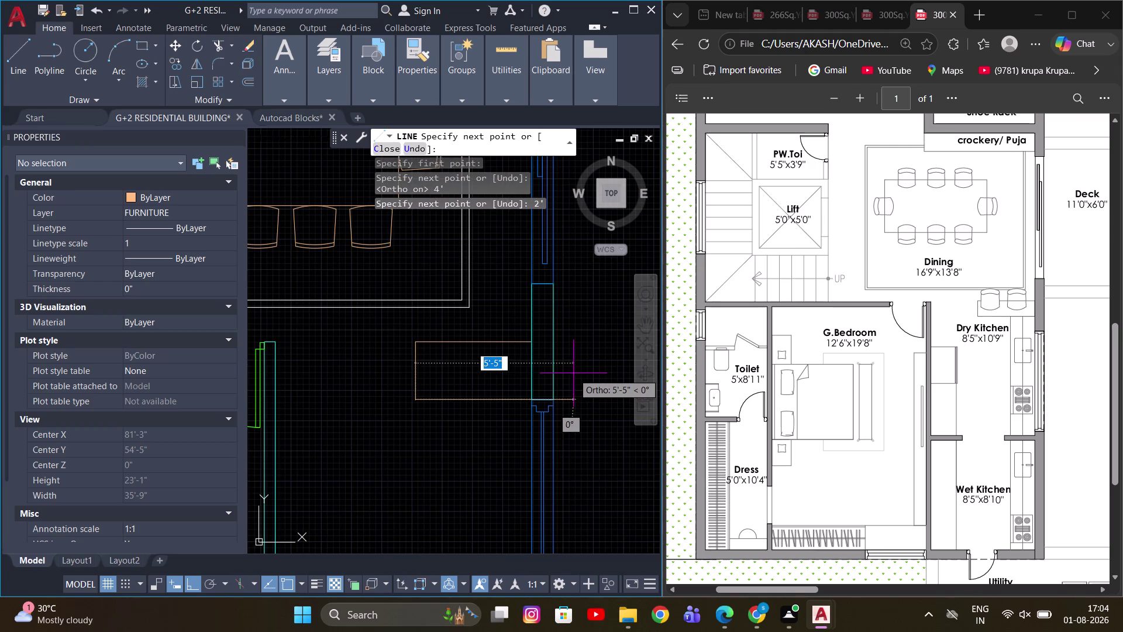
scroll(up, 3)
click(499, 442)
key(Escape)
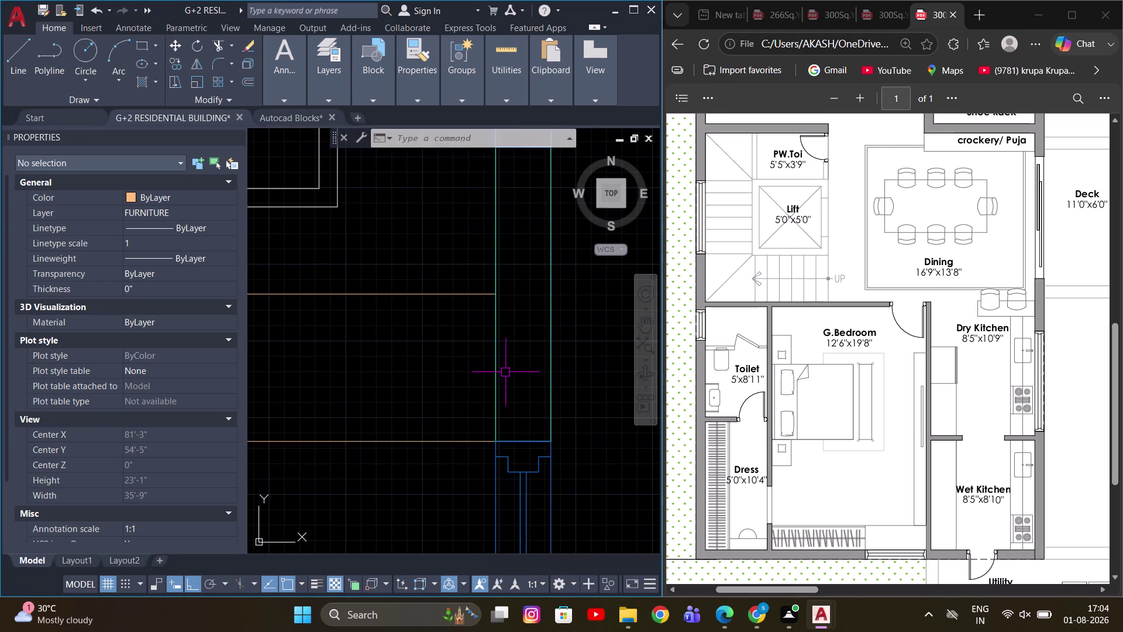
Look over the floor plan, then switch to the Autocad Blocks library drawing.
scroll(down, 3)
middle_drag(567, 391, 565, 405)
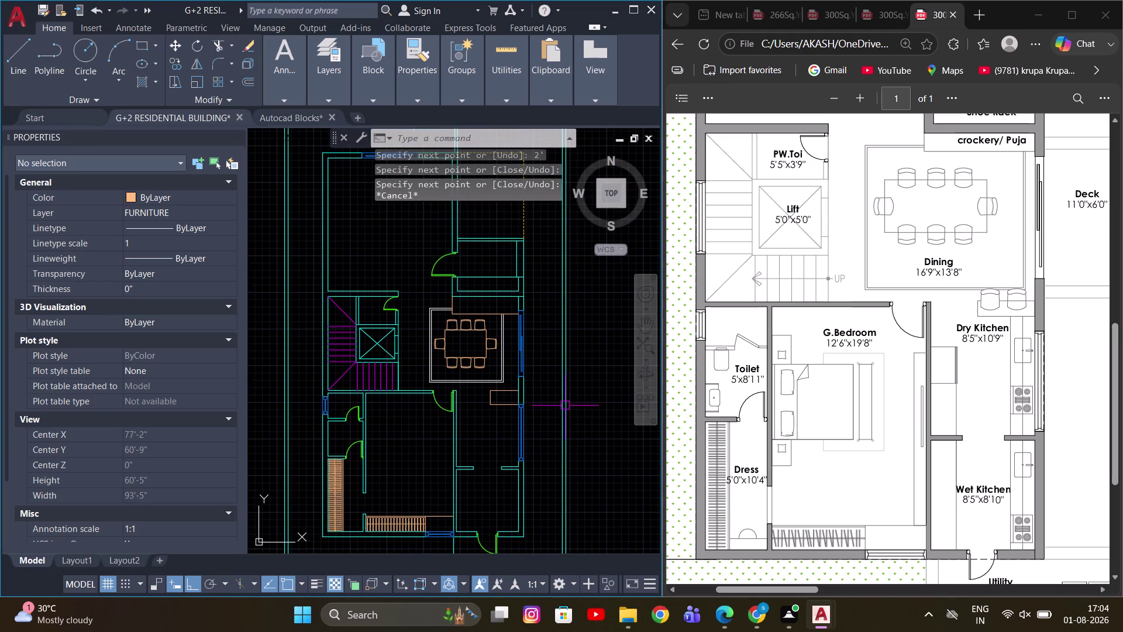
middle_drag(508, 356, 514, 385)
scroll(up, 3)
middle_drag(472, 414, 510, 418)
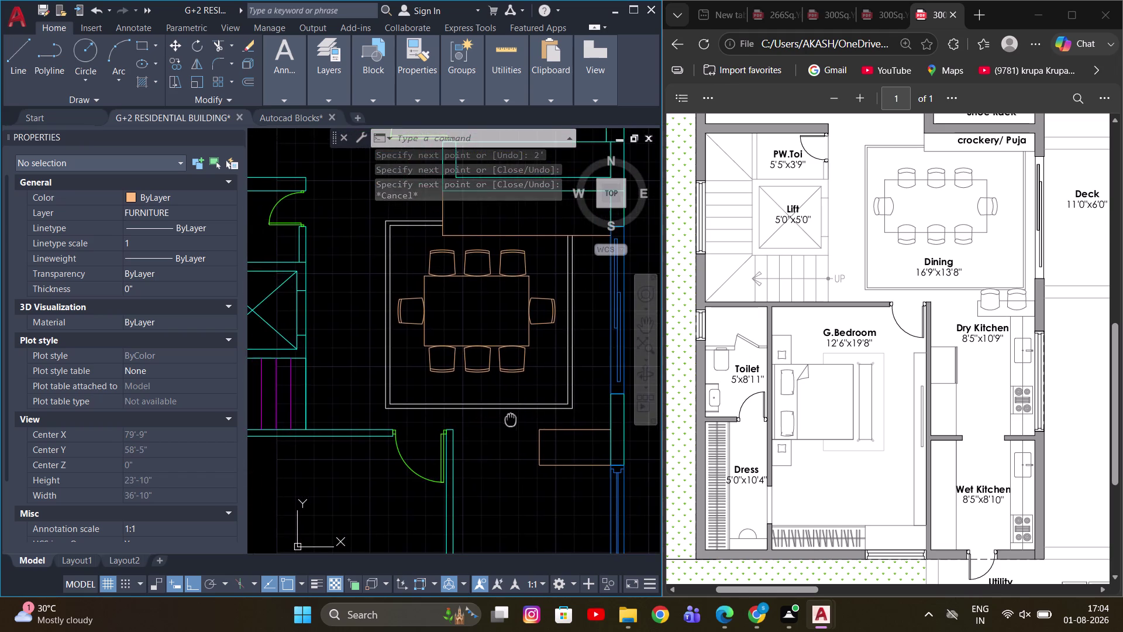
scroll(down, 3)
middle_drag(501, 316, 497, 333)
scroll(down, 3)
middle_drag(497, 375, 535, 379)
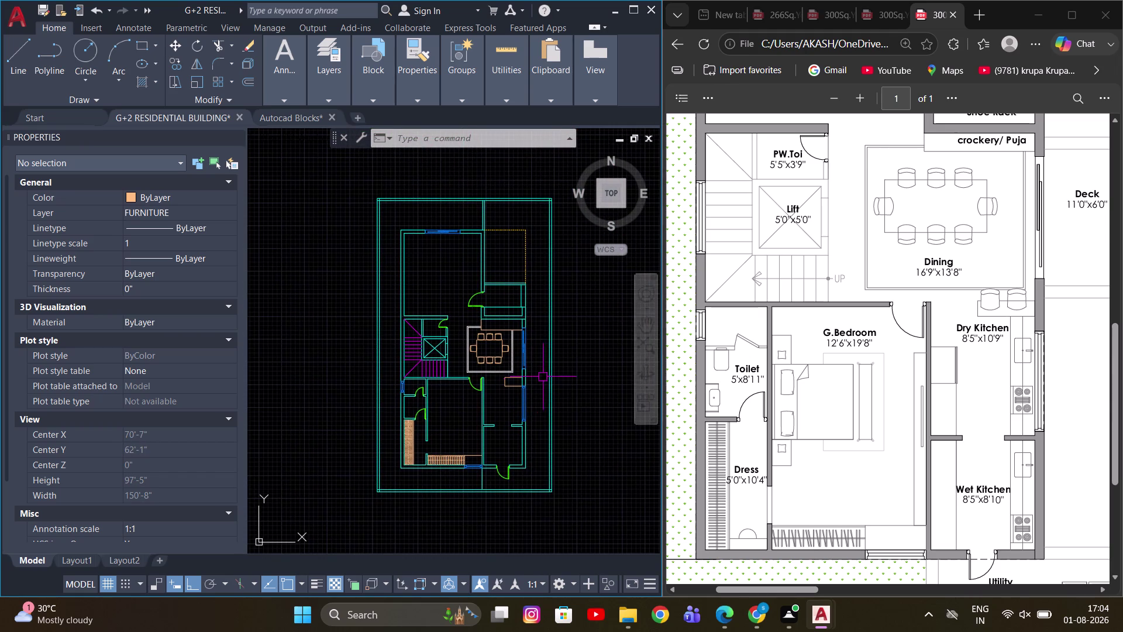
middle_drag(528, 357, 548, 395)
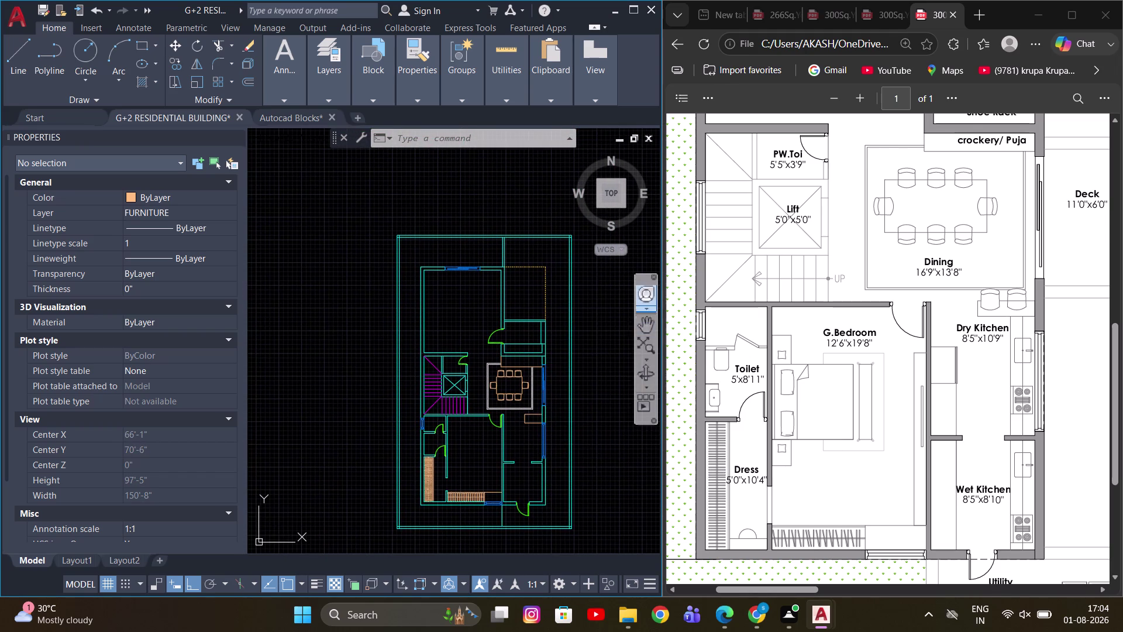
scroll(up, 3)
scroll(up, 3)
middle_drag(447, 394, 437, 348)
scroll(up, 3)
scroll(up, 3)
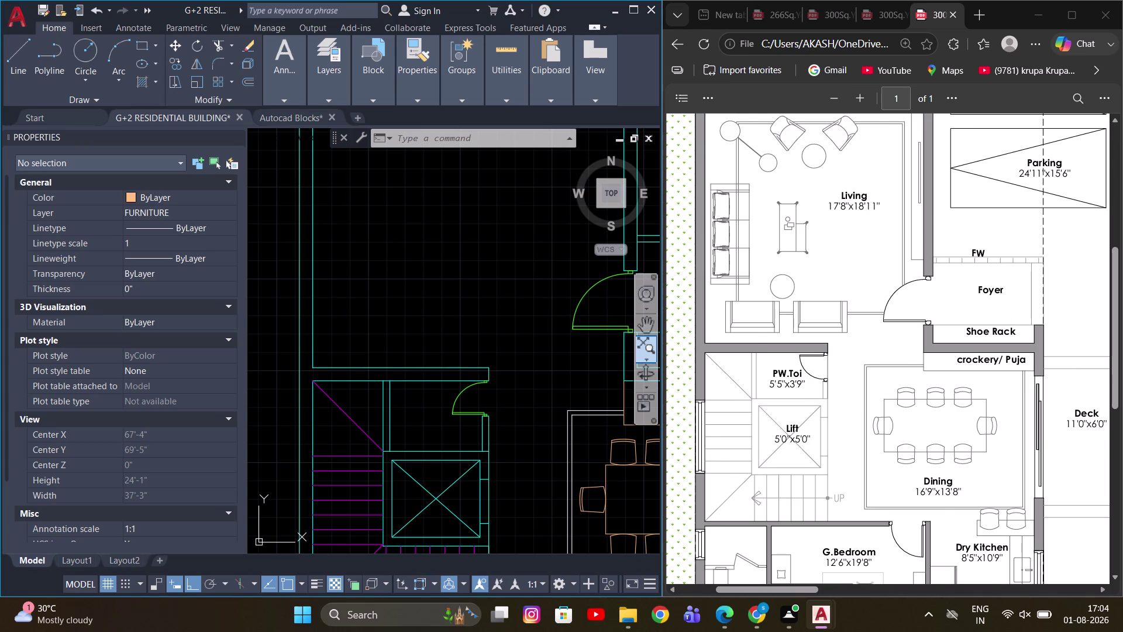
scroll(down, 3)
scroll(down, 3)
scroll(down, 3)
middle_drag(463, 372, 413, 322)
middle_drag(486, 362, 441, 283)
middle_drag(408, 428, 433, 319)
middle_drag(433, 343, 452, 313)
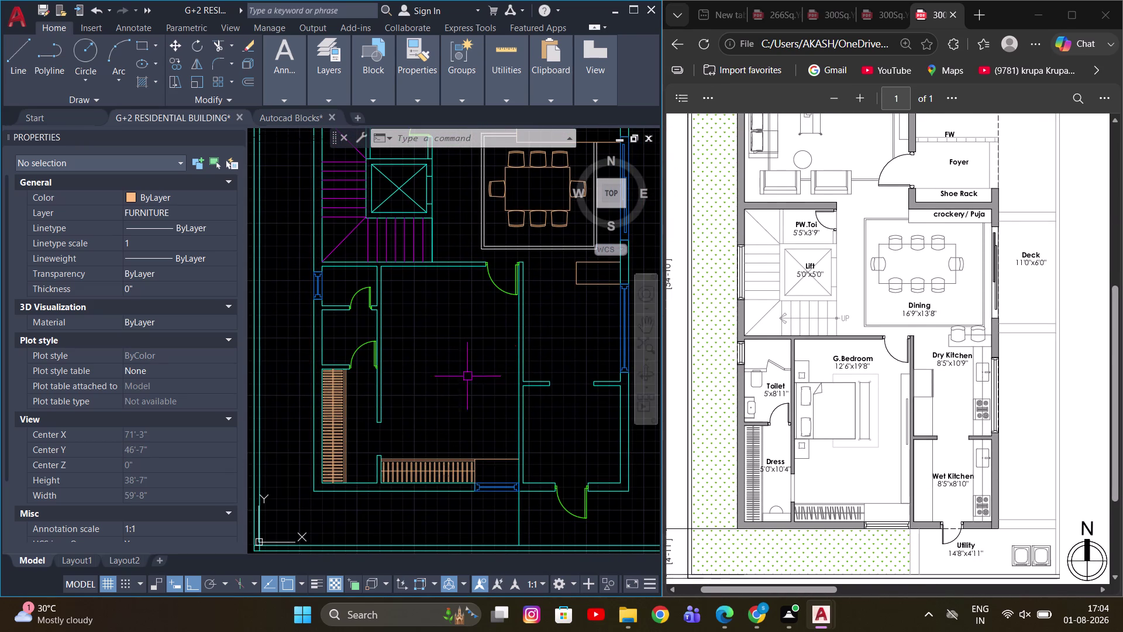
middle_drag(415, 362, 411, 333)
click(302, 117)
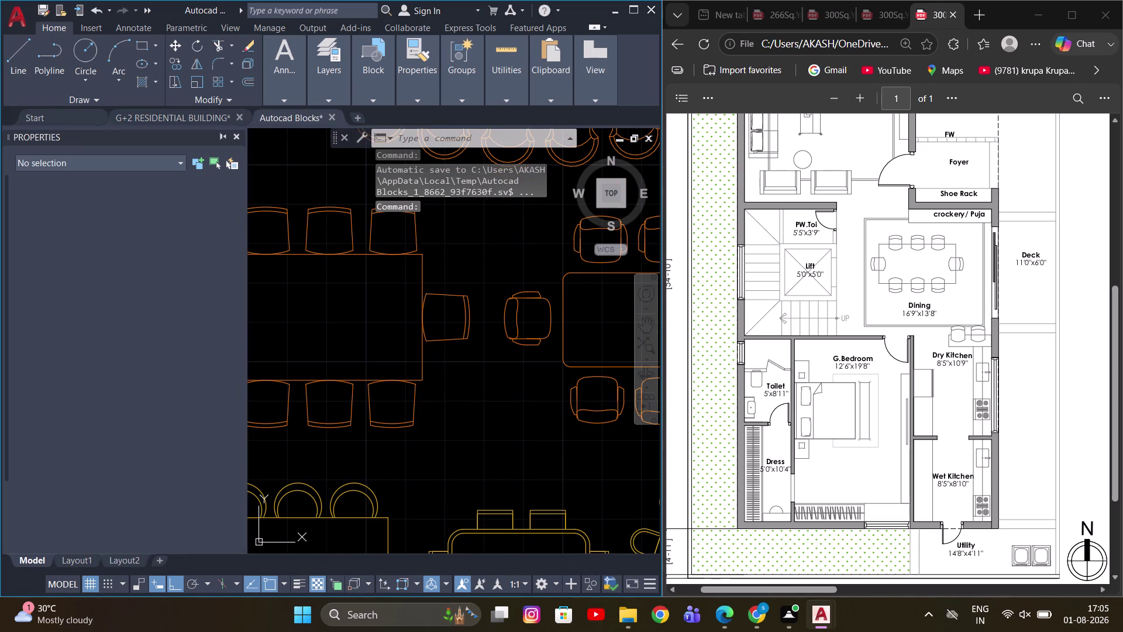
Hide the properties panel and browse the library's bed blocks.
click(236, 138)
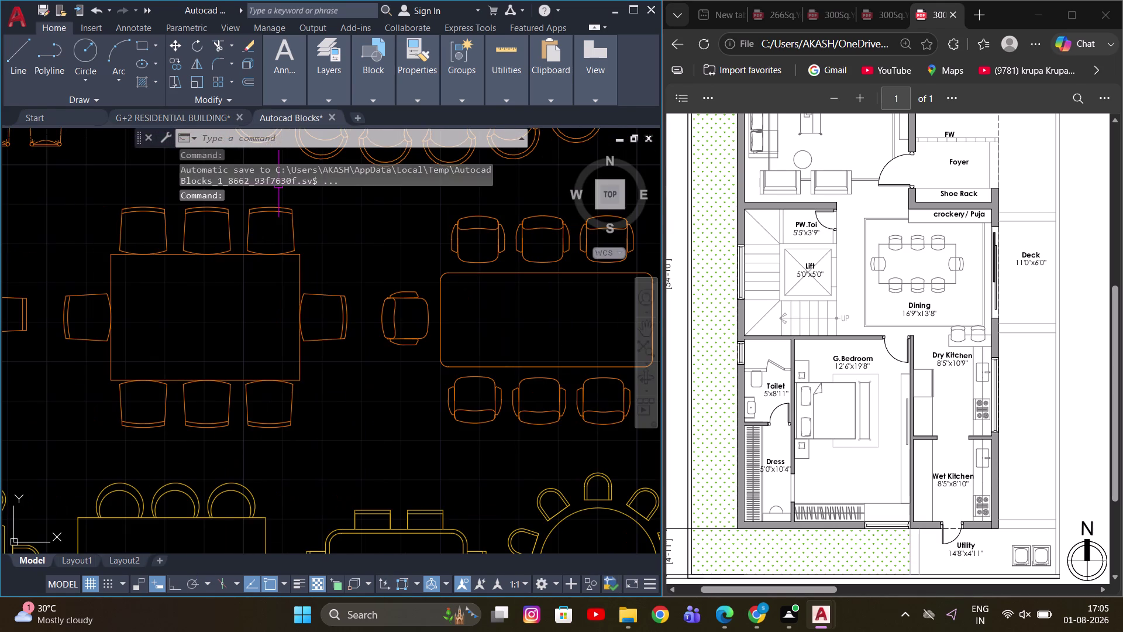
middle_drag(266, 182, 464, 273)
scroll(down, 3)
middle_drag(311, 272, 538, 293)
scroll(down, 3)
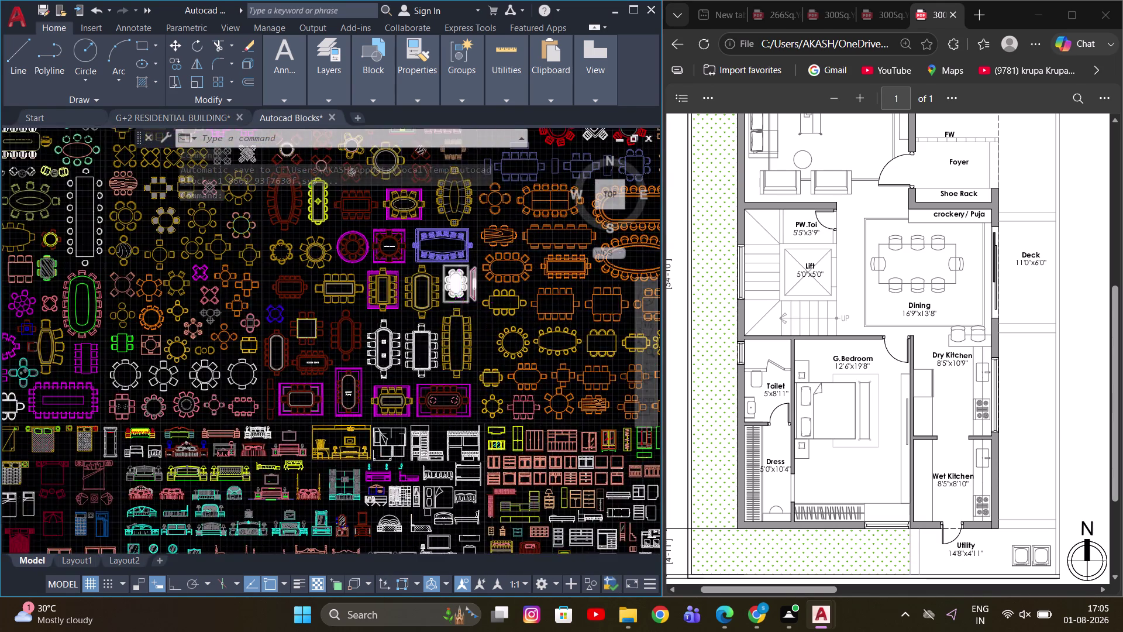
scroll(down, 3)
middle_drag(407, 406, 485, 306)
scroll(up, 3)
scroll(up, 3)
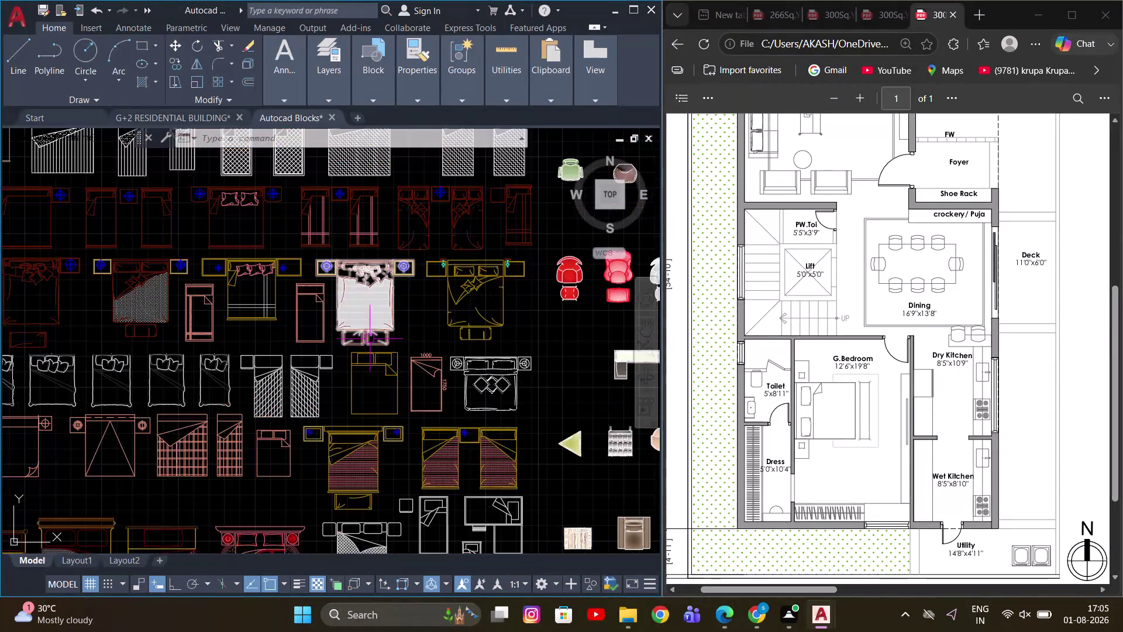
middle_drag(433, 275, 497, 325)
scroll(up, 3)
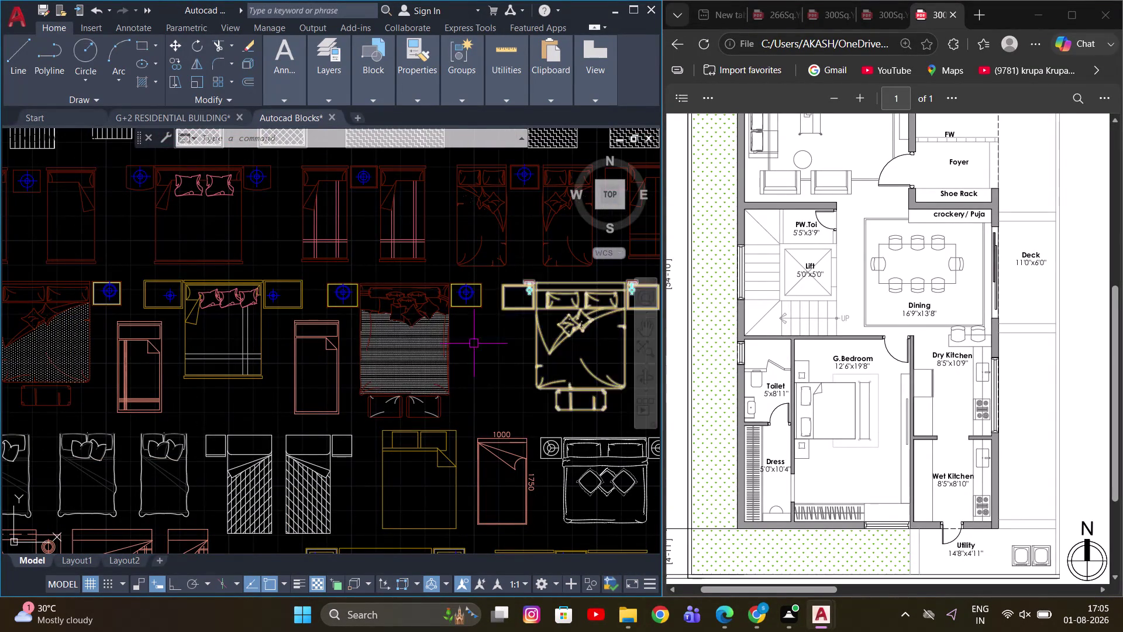
scroll(down, 3)
scroll(up, 3)
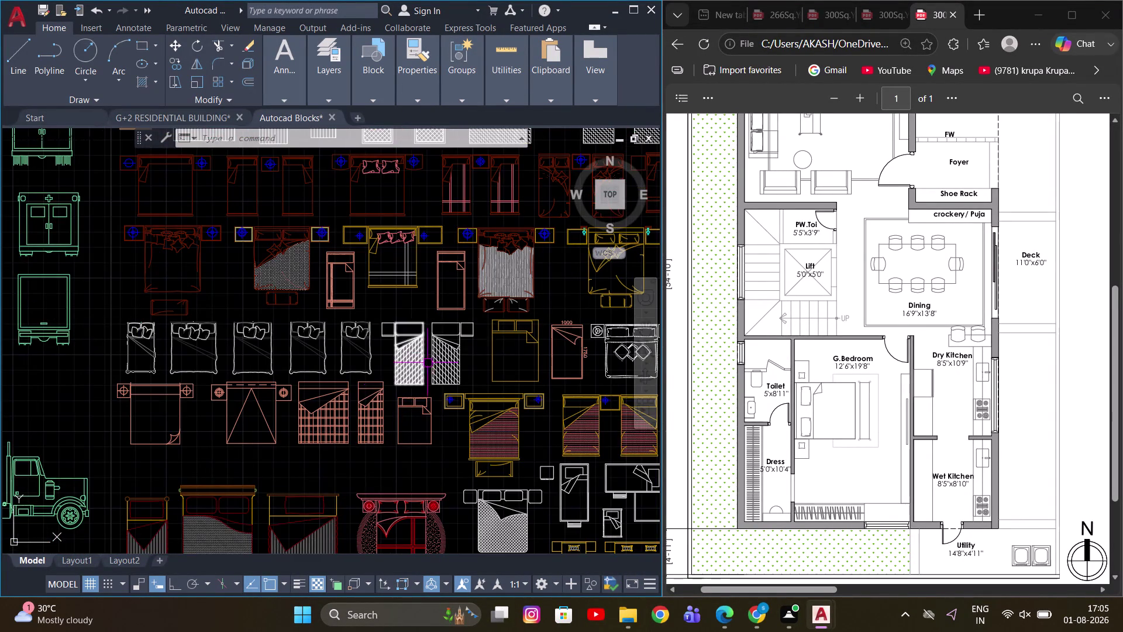
middle_drag(474, 347, 349, 290)
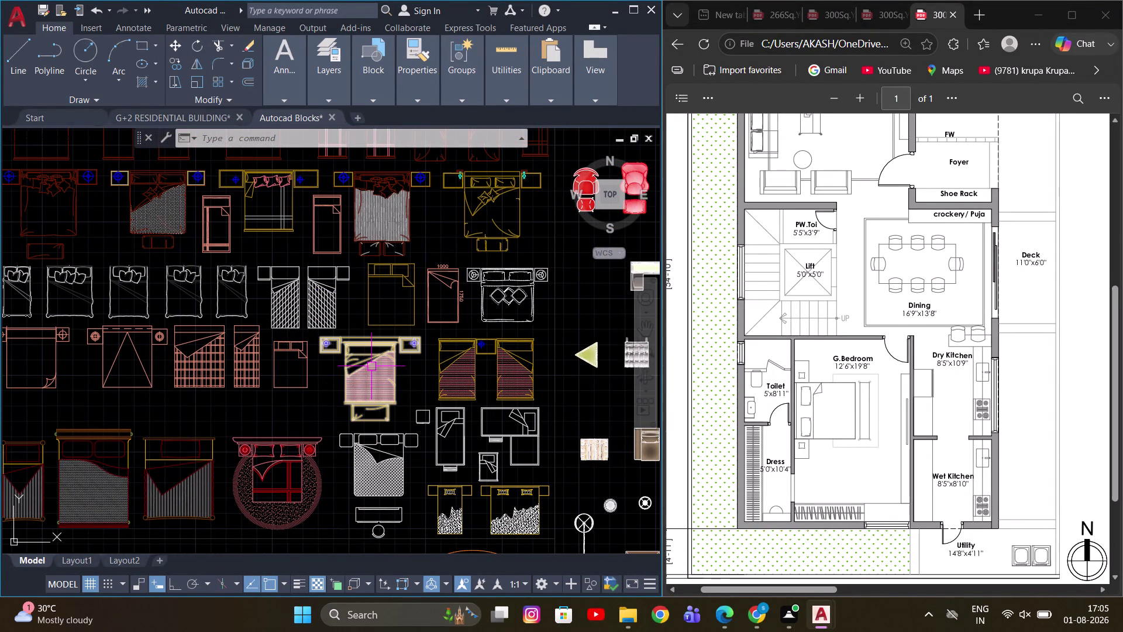
scroll(up, 3)
Copy the double bed with side tables and return to the G+2 residential plan.
click(377, 363)
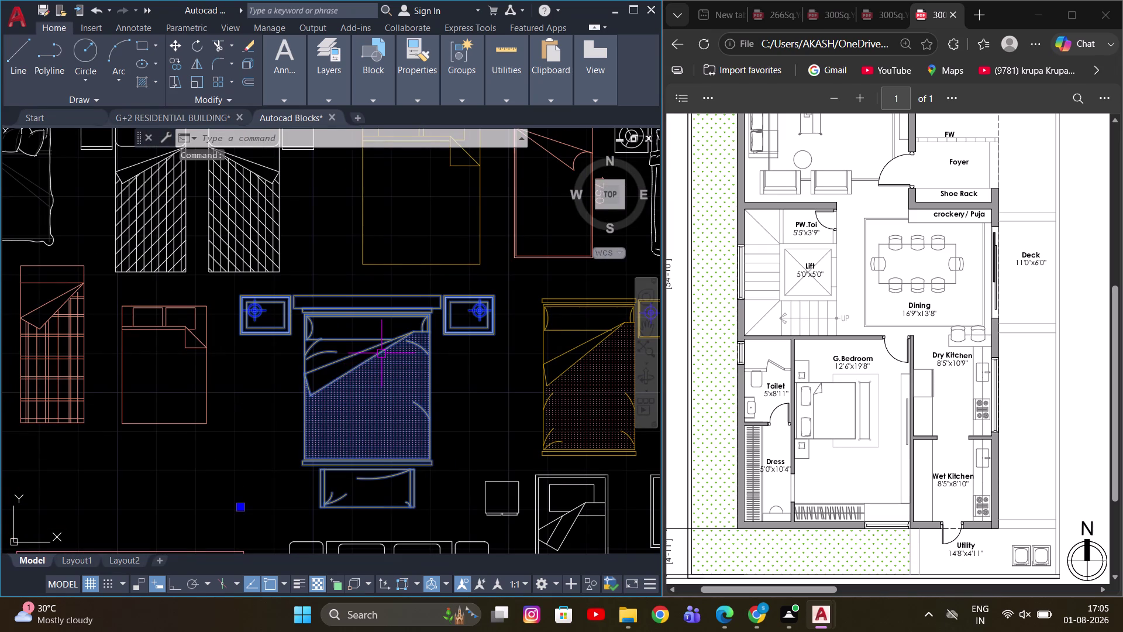
key(ctrl+c)
scroll(down, 3)
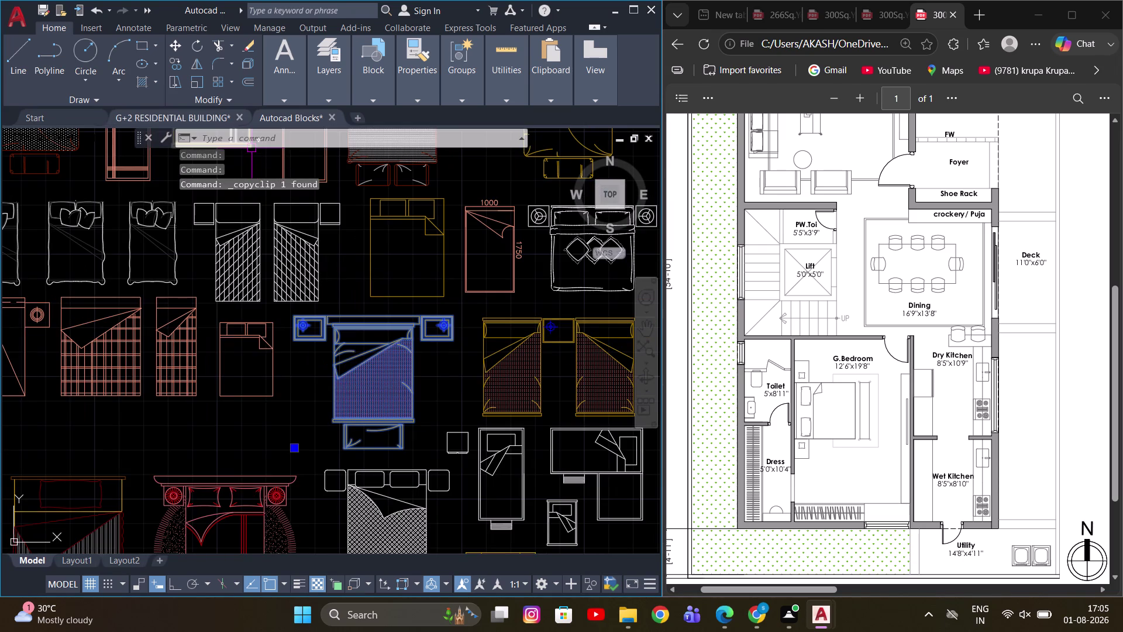
click(192, 113)
scroll(up, 3)
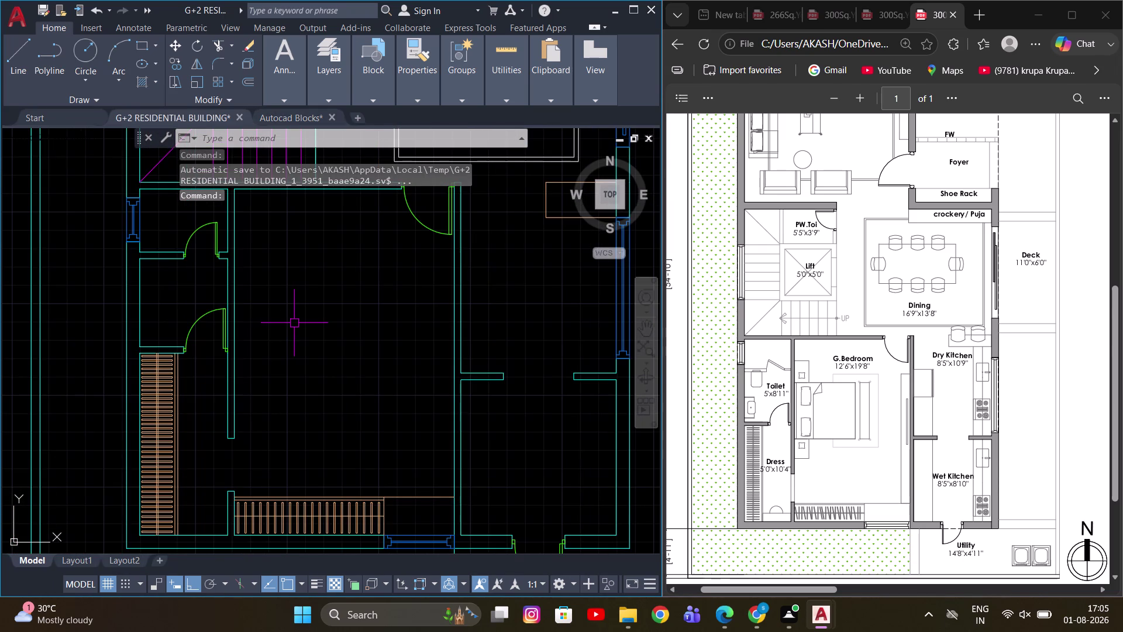
Paste the double bed into the residential plan.
key(ctrl+v)
scroll(up, 3)
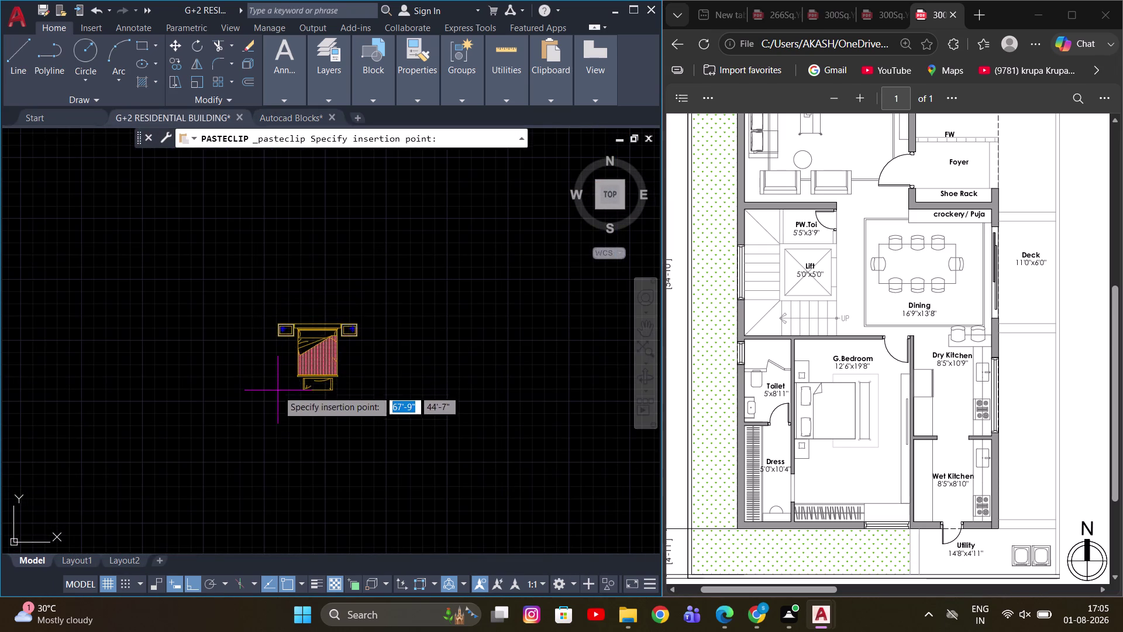
click(278, 390)
Rotate the pasted bed a quarter turn with RO.
drag(375, 302, 336, 349)
click(304, 366)
key(r)
key(o)
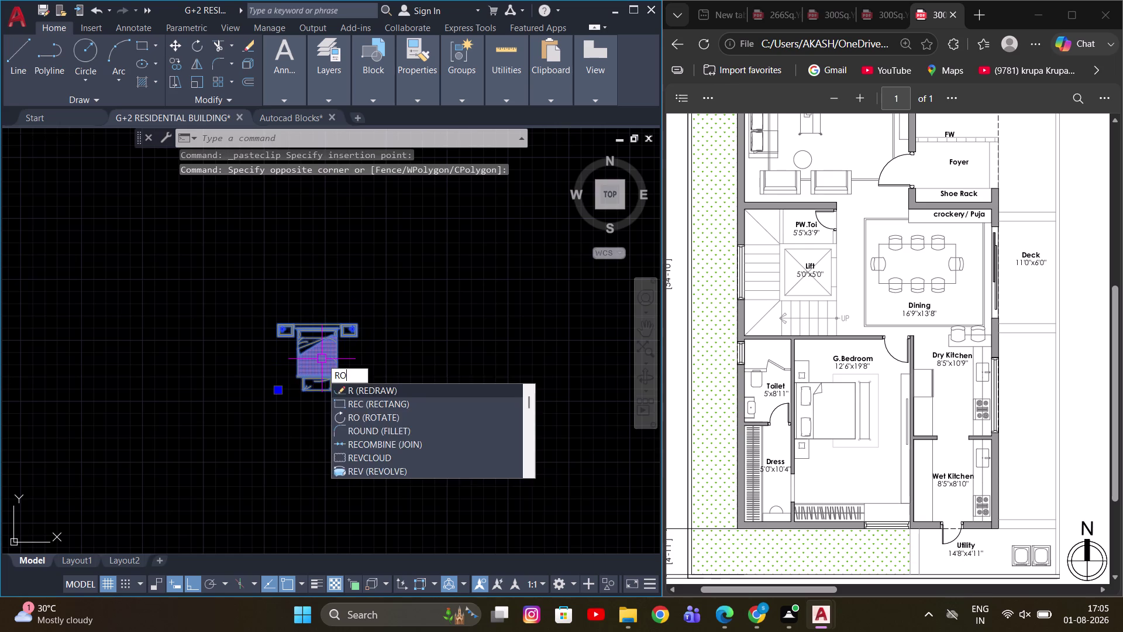
key(space)
scroll(up, 3)
click(326, 314)
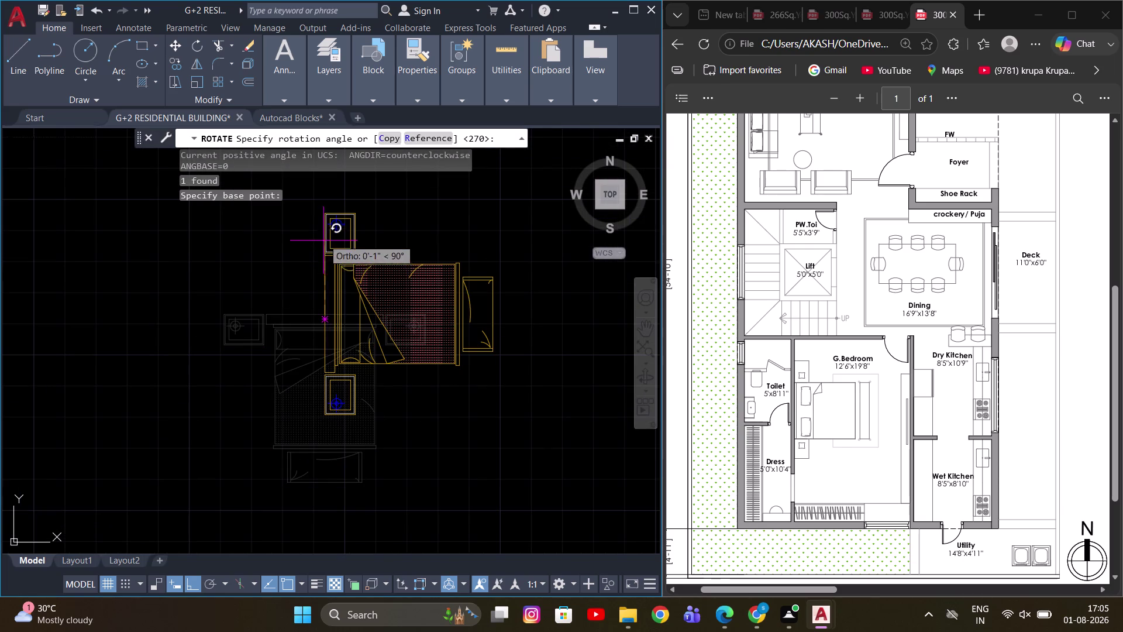
click(318, 228)
Open the bed's block definition for editing.
scroll(down, 3)
scroll(up, 3)
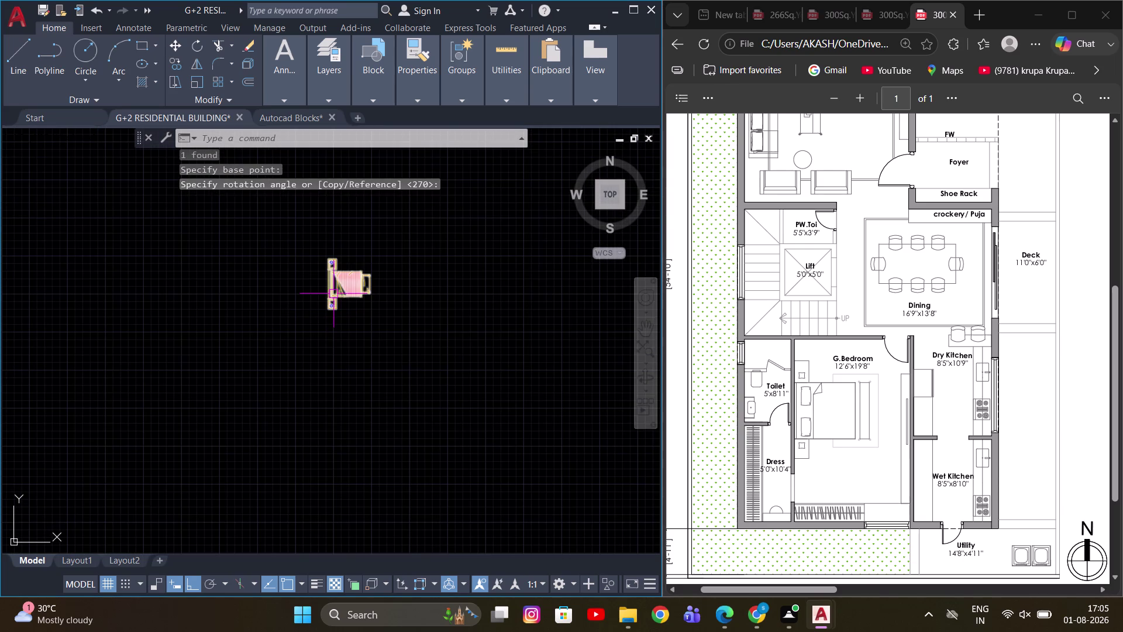
double_click(334, 294)
click(708, 393)
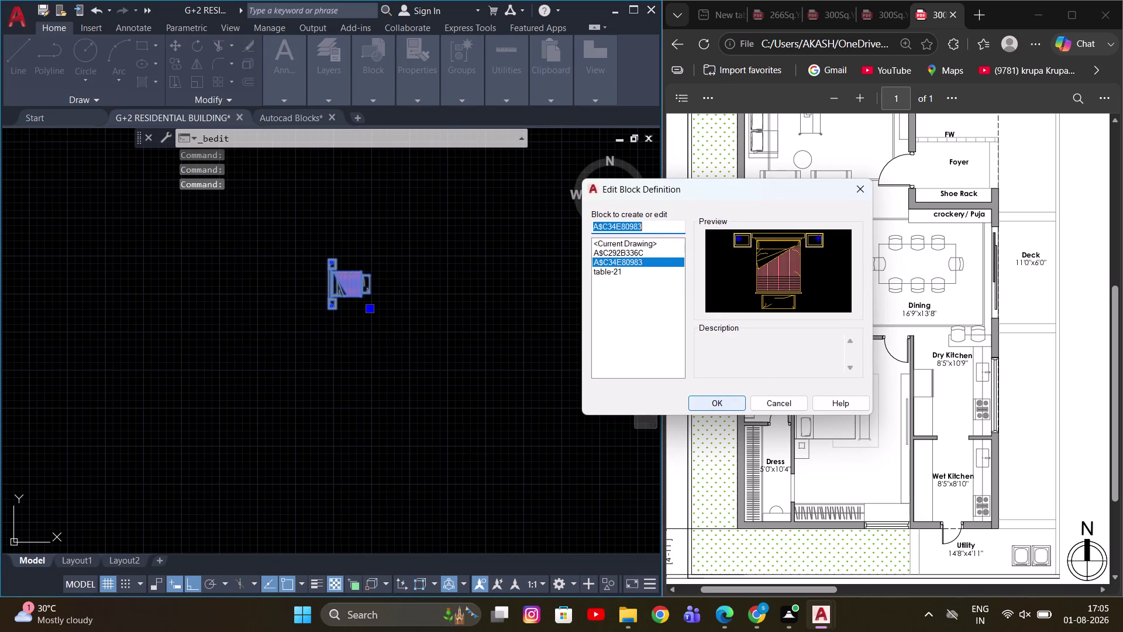
In the Block Editor, move all the bed's parts onto the FURNITURE layer.
click(708, 402)
scroll(down, 3)
scroll(down, 3)
scroll(down, 3)
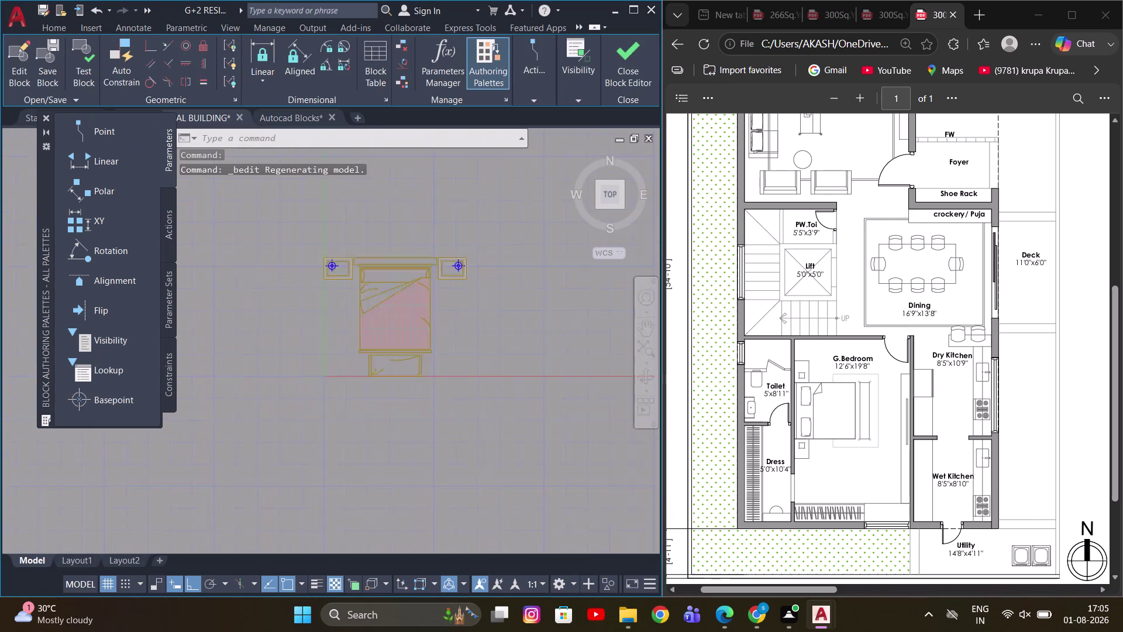
scroll(down, 3)
drag(336, 234, 345, 247)
click(485, 359)
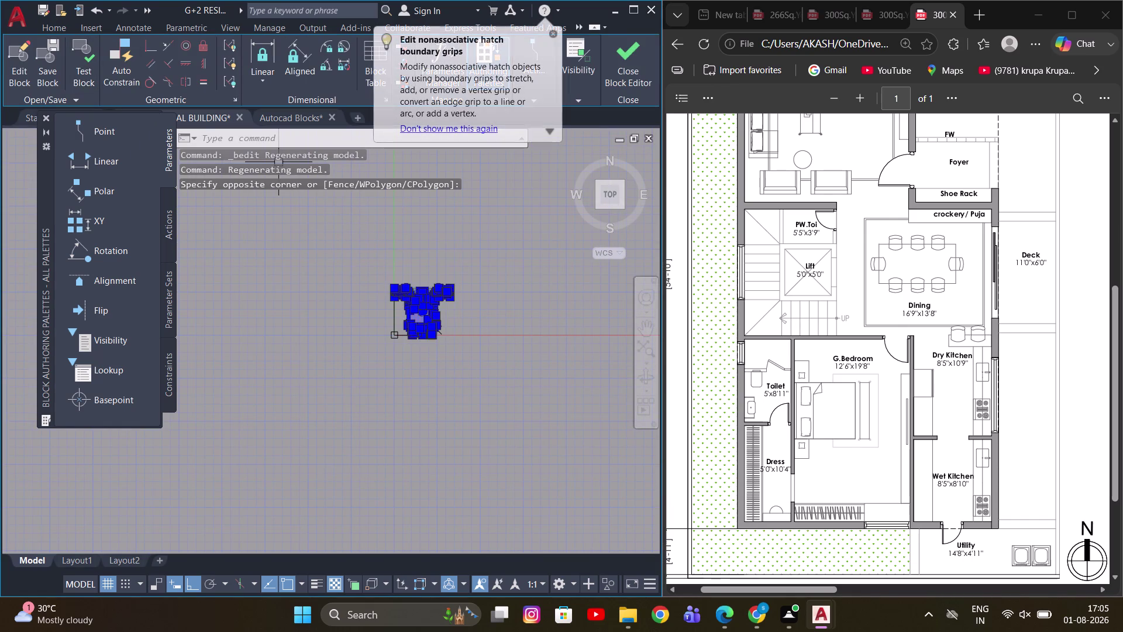
click(61, 29)
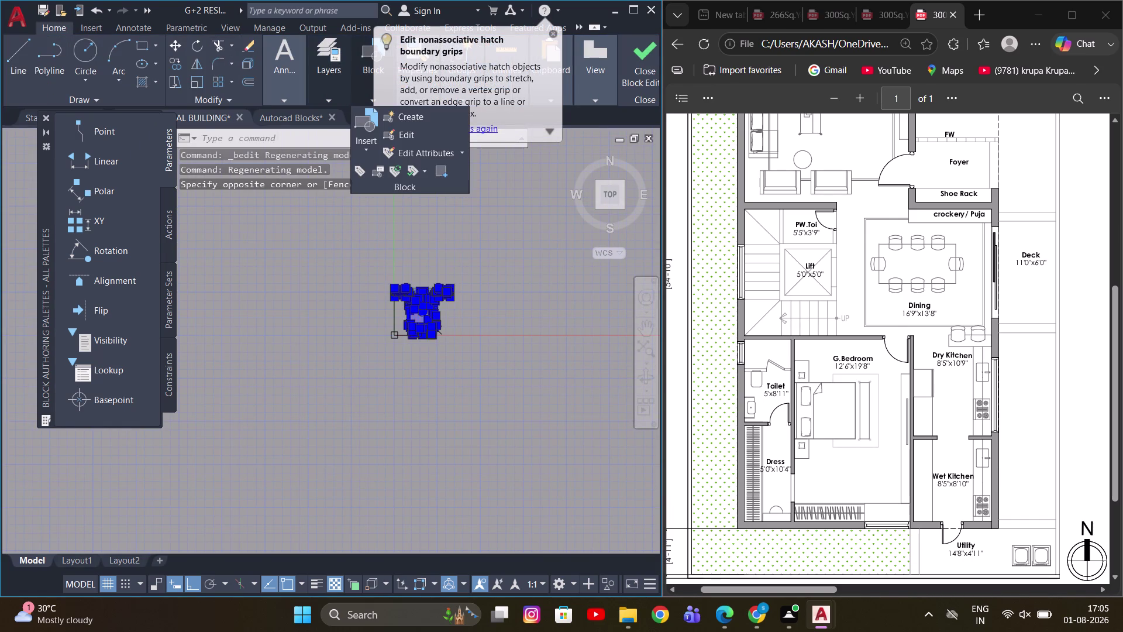
click(327, 91)
click(455, 114)
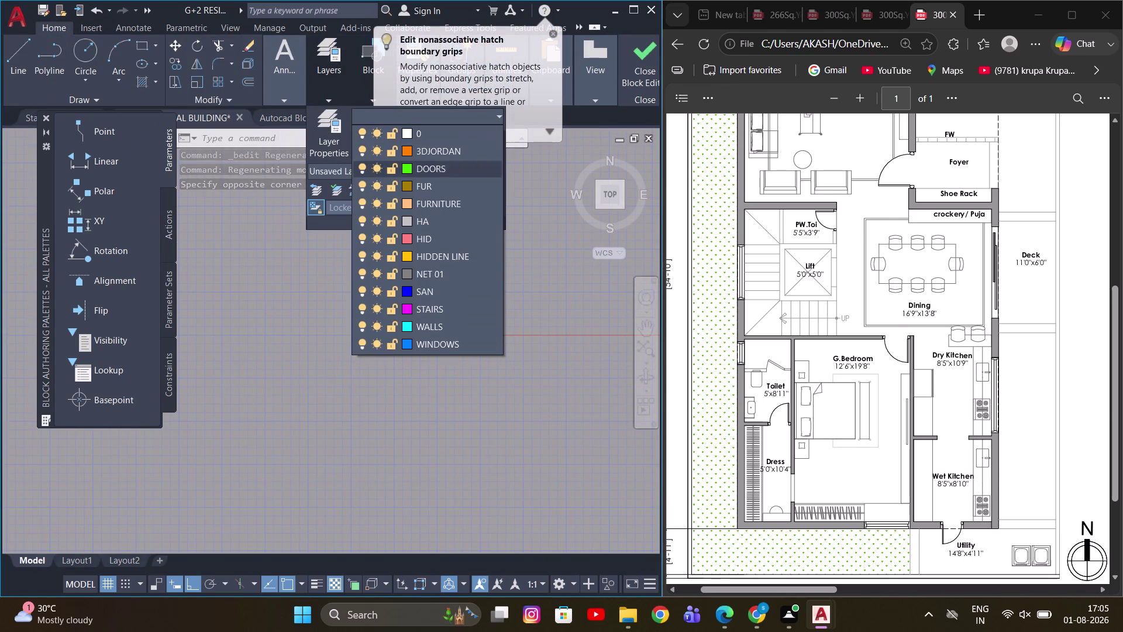
click(447, 204)
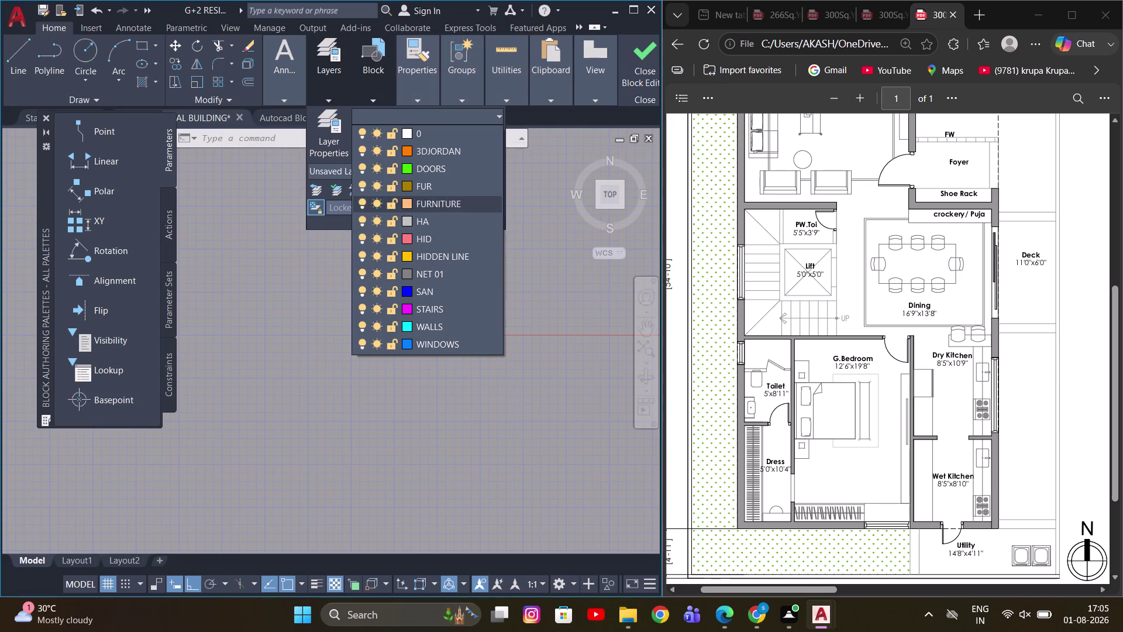
click(640, 69)
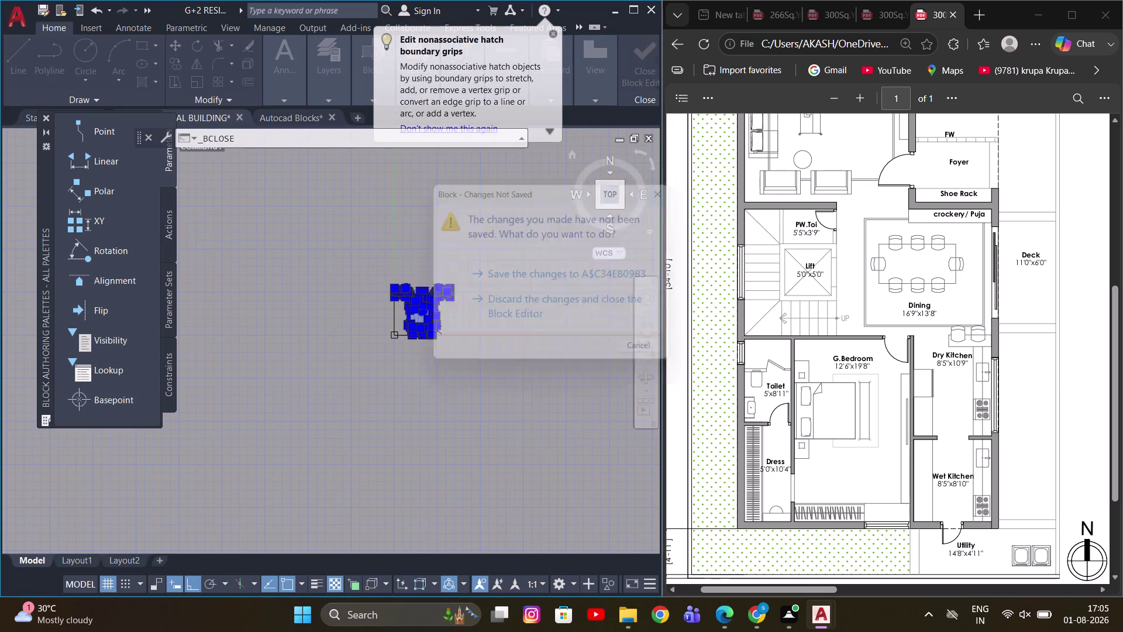
Close the Block Editor, saving the bed block changes.
click(529, 286)
scroll(up, 3)
click(373, 279)
scroll(down, 3)
middle_drag(374, 303, 428, 301)
scroll(up, 3)
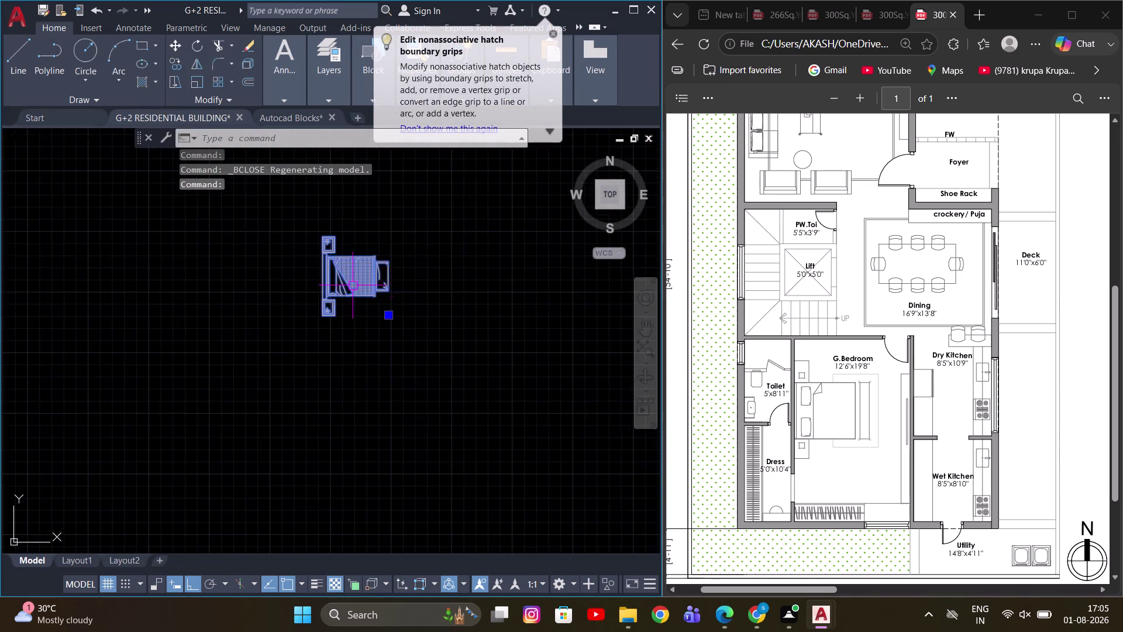
Resize the bed with SC.
scroll(up, 3)
text(SC)
key(space)
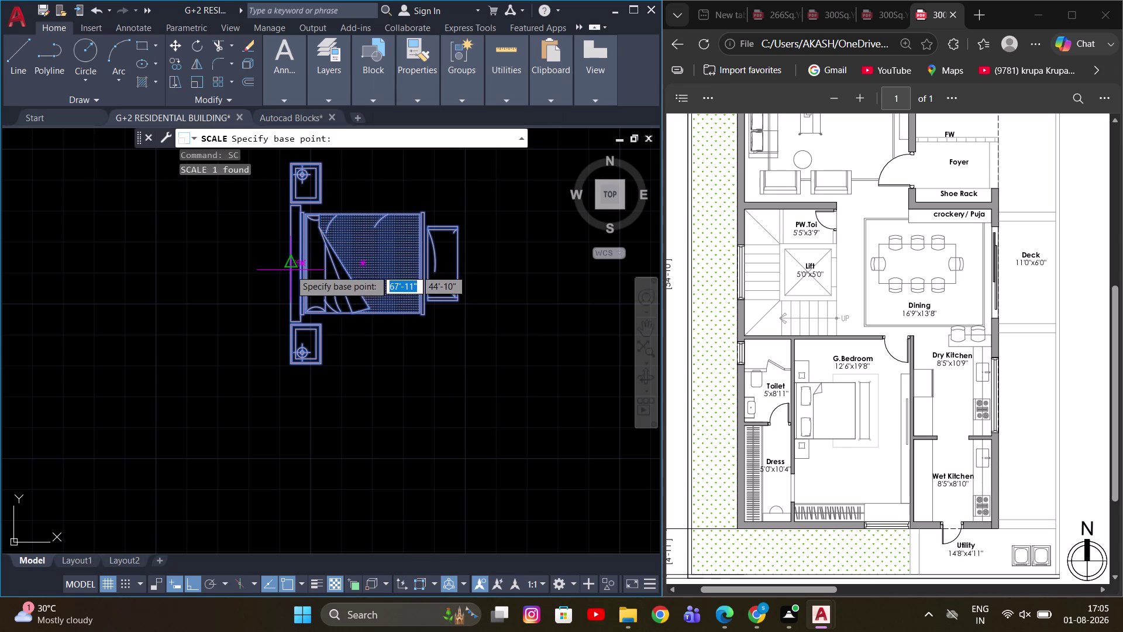
click(290, 267)
scroll(down, 3)
scroll(up, 3)
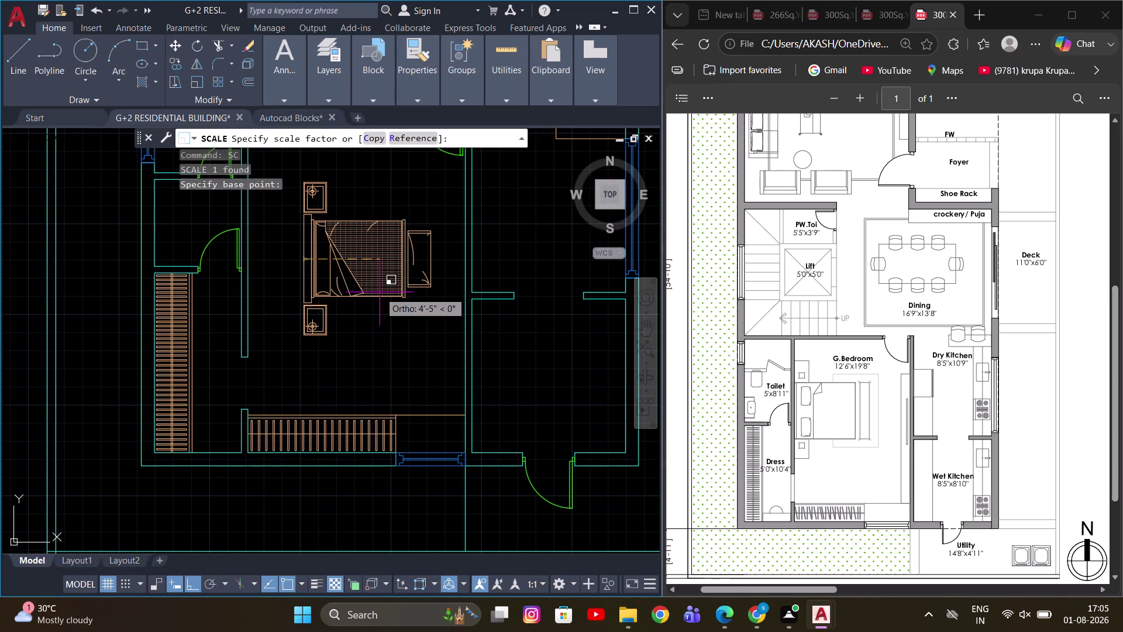
click(380, 291)
Move the bed against the bedroom's left wall, with Ortho off.
middle_drag(308, 262, 346, 375)
click(347, 351)
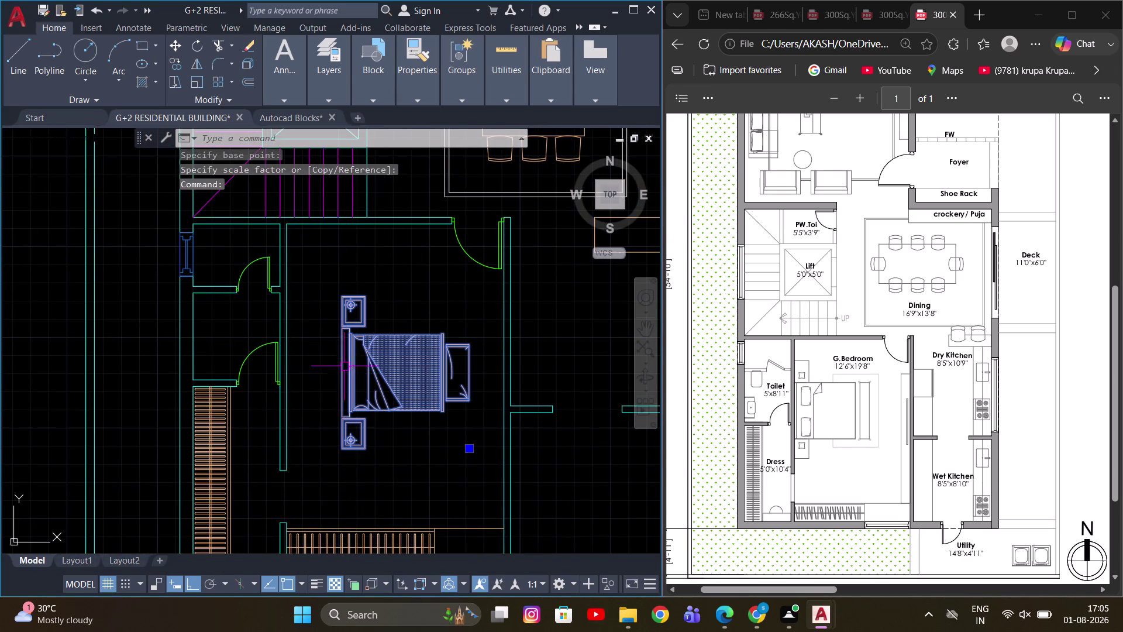
text(M)
key(space)
click(341, 369)
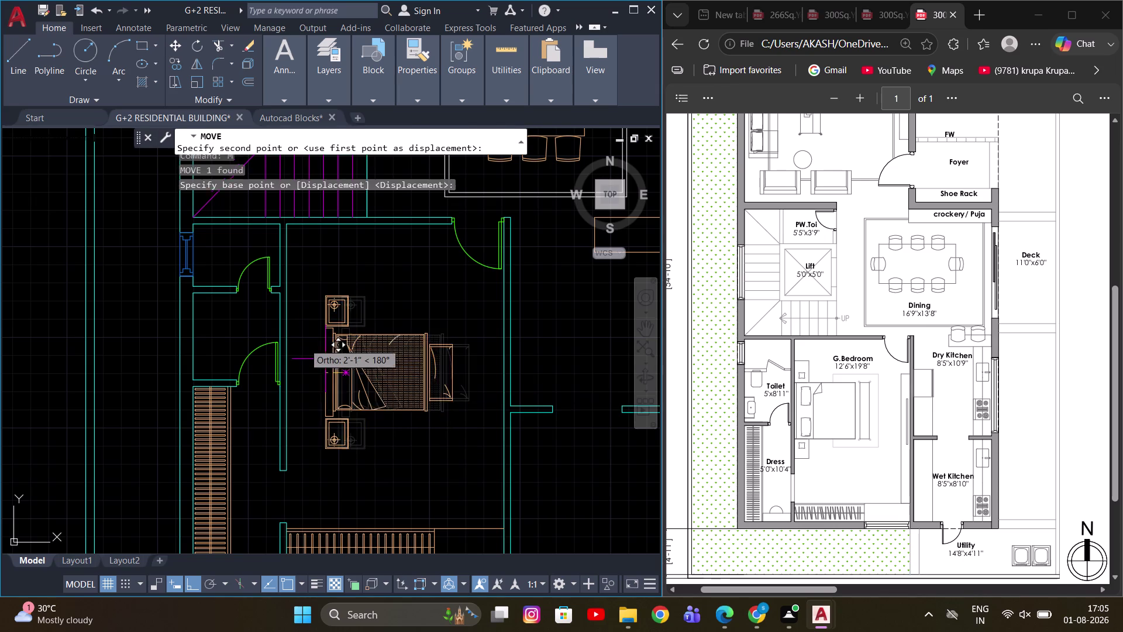
key(F8)
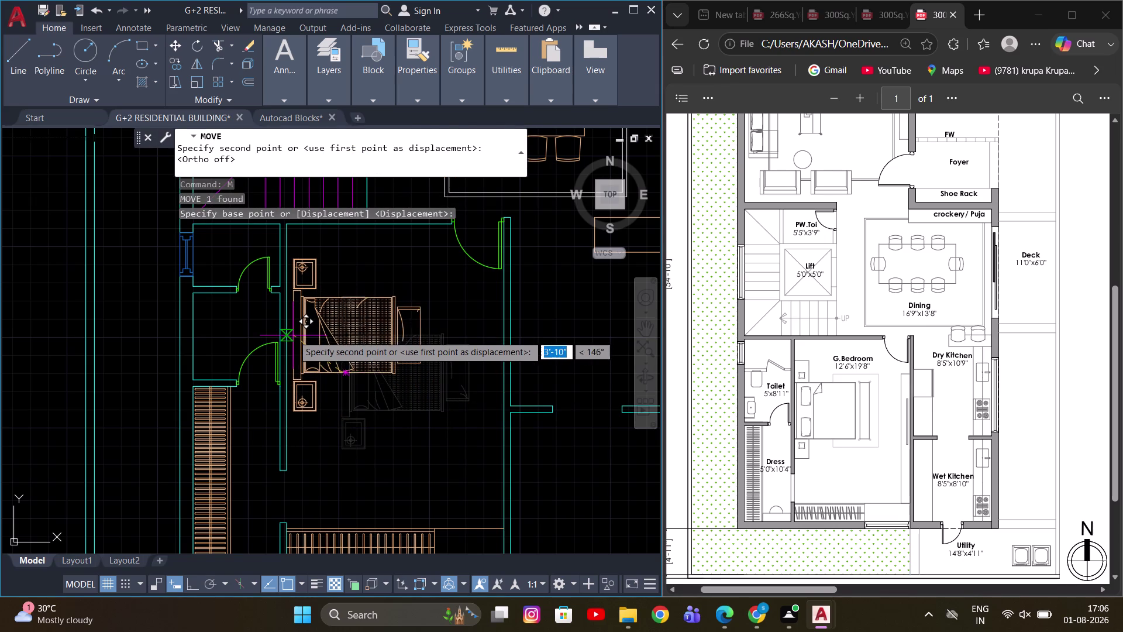
scroll(up, 3)
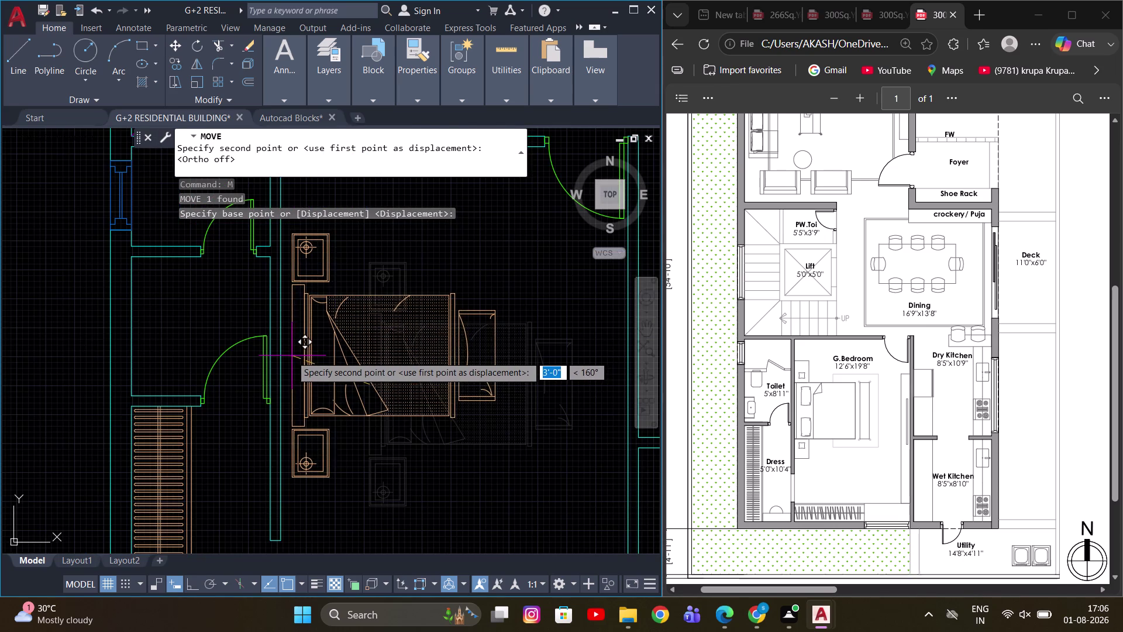
click(290, 357)
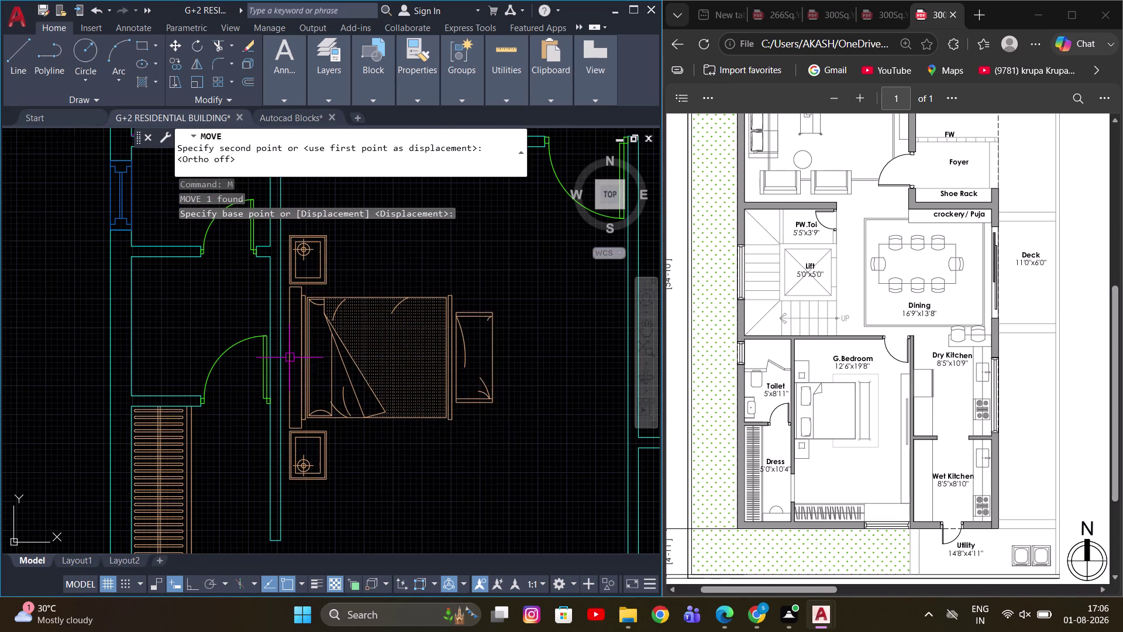
Pan out to check the bed's placement in the floor plan.
scroll(down, 3)
middle_drag(484, 346, 424, 322)
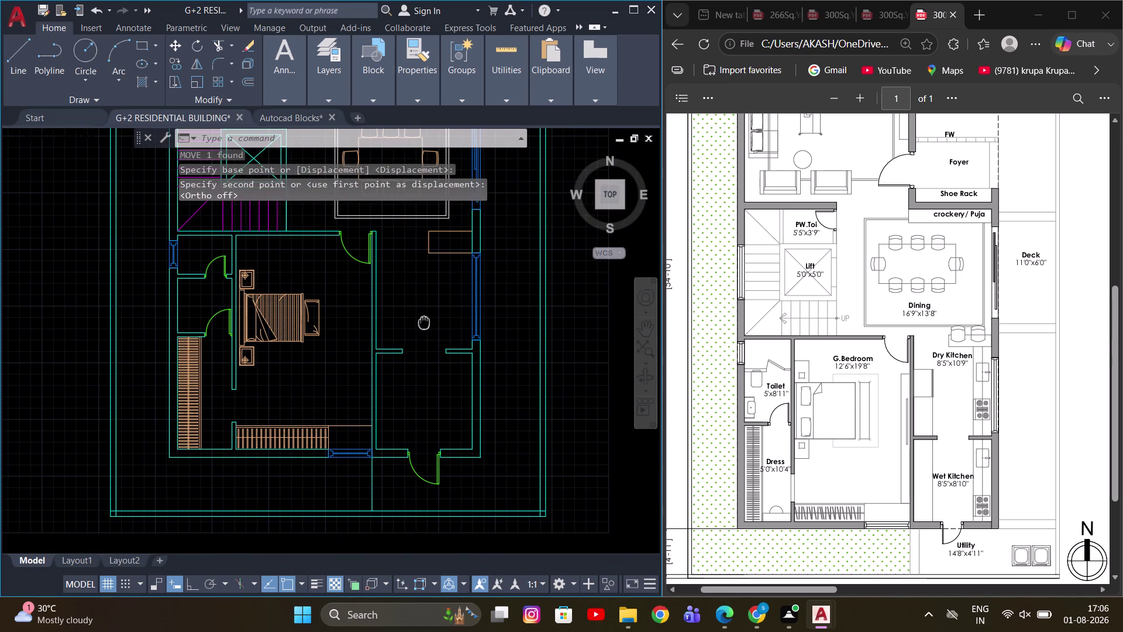
middle_drag(424, 321, 424, 320)
middle_drag(386, 310, 399, 312)
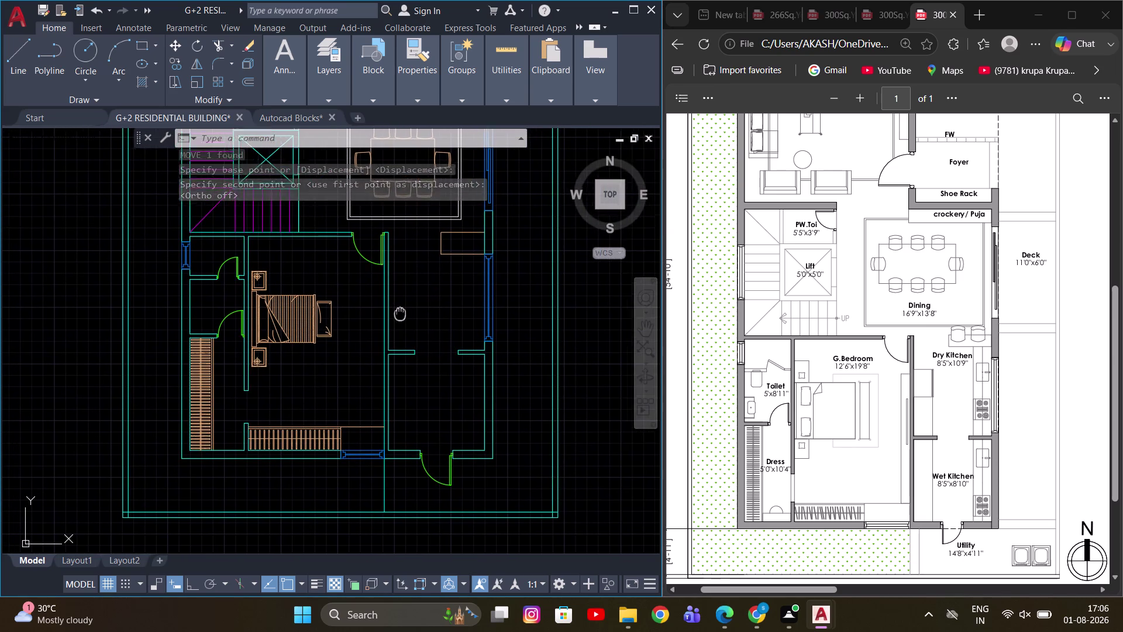
middle_drag(399, 312, 416, 317)
scroll(up, 3)
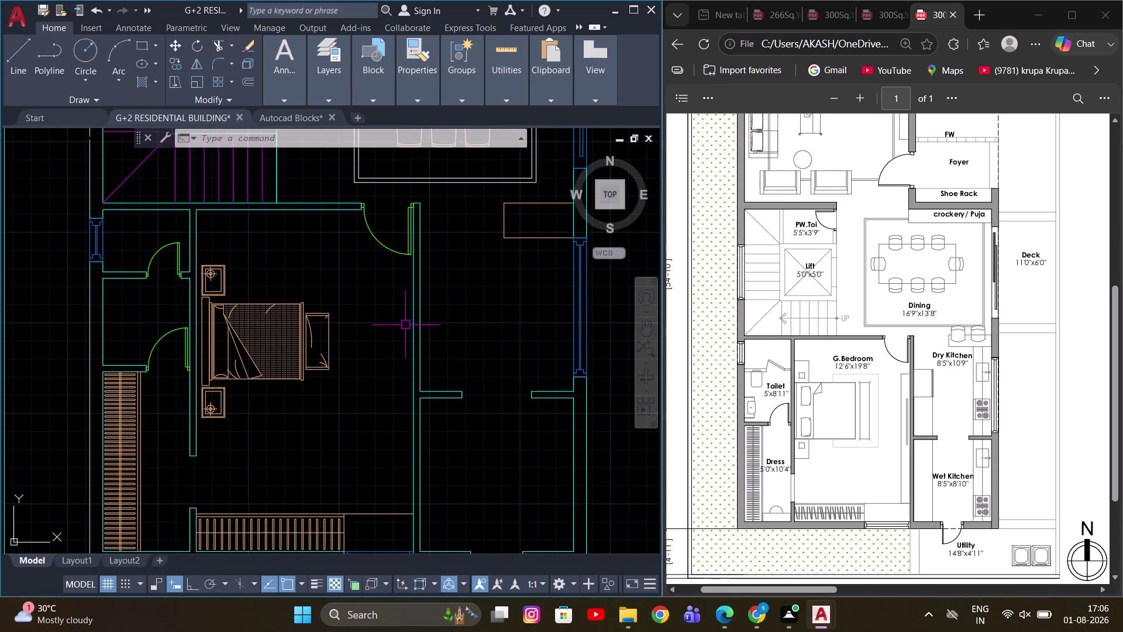
Start a line at the bedroom wall and draw a 1' segment.
key(l)
key(space)
scroll(up, 3)
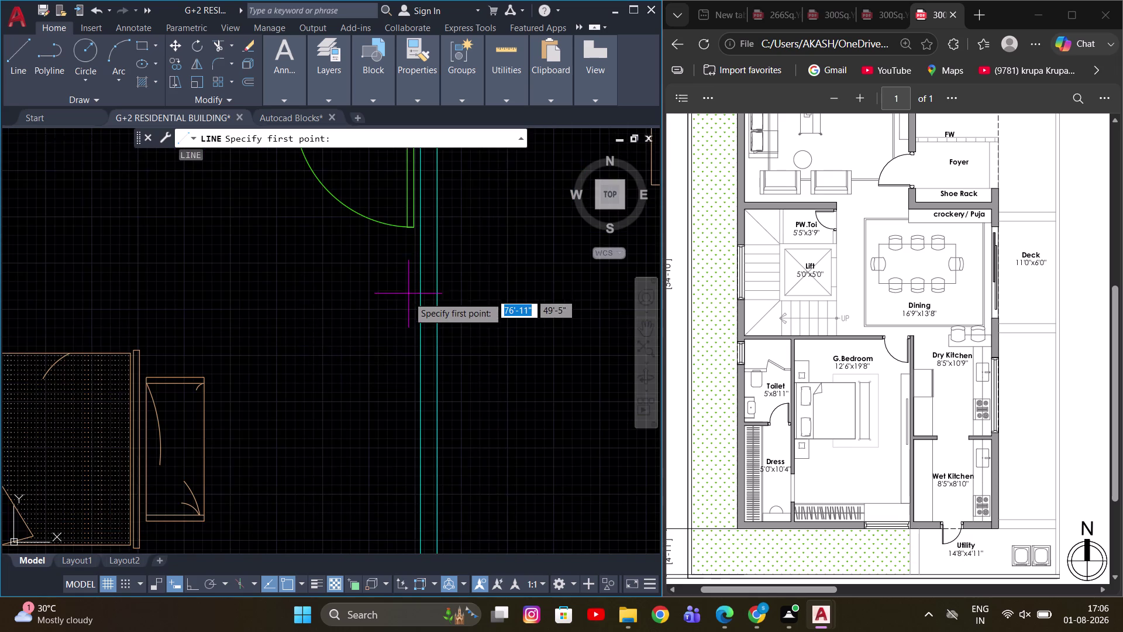
scroll(down, 3)
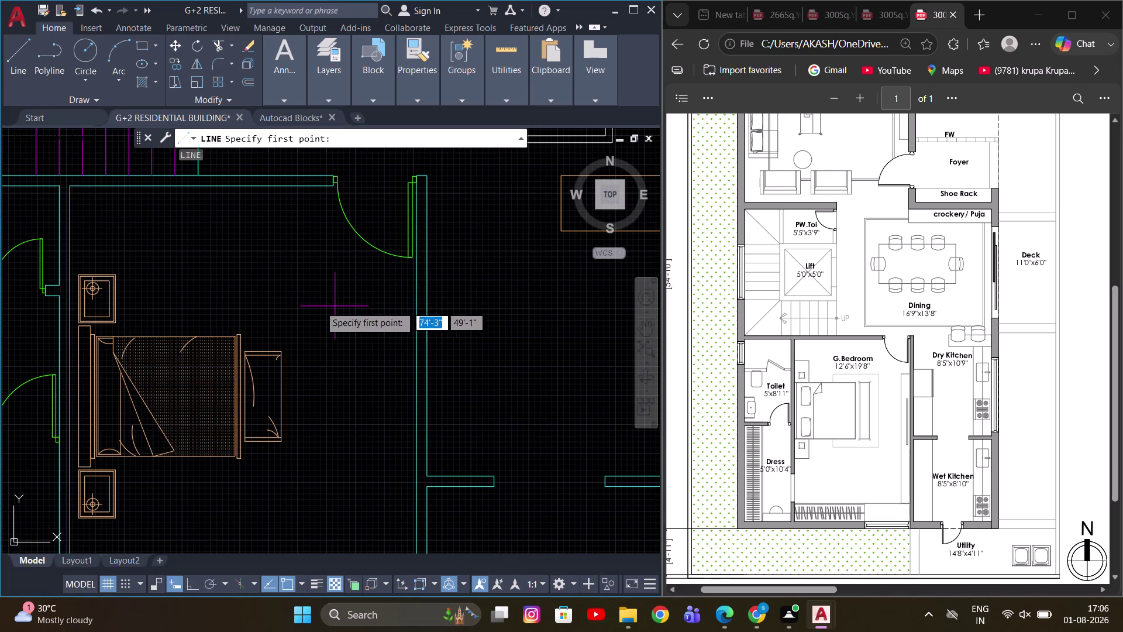
click(416, 306)
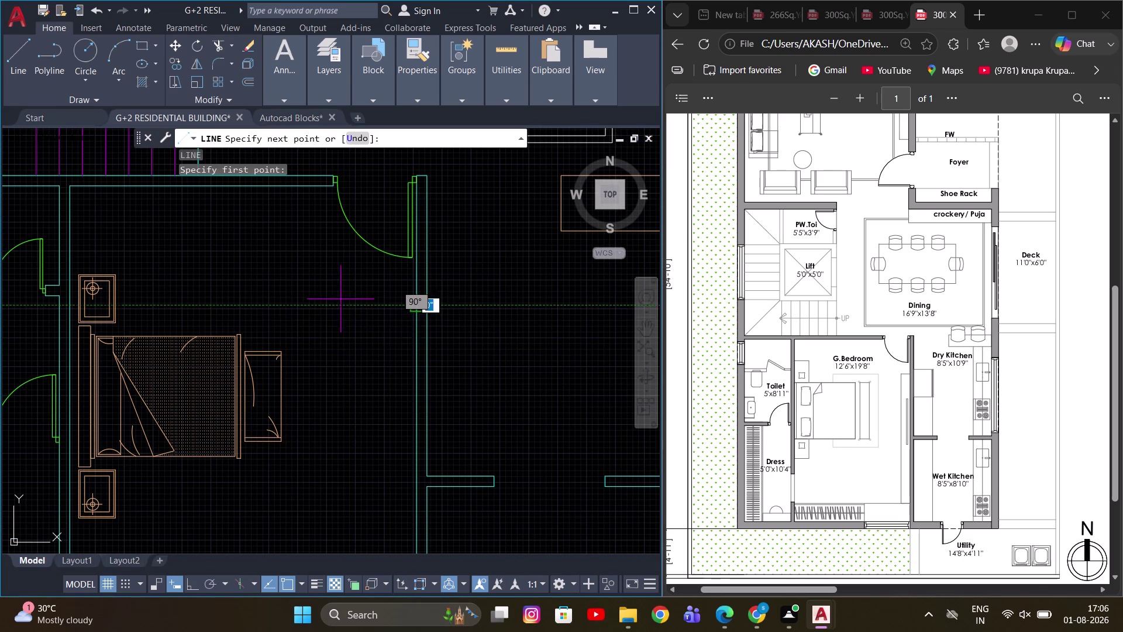
text(1)
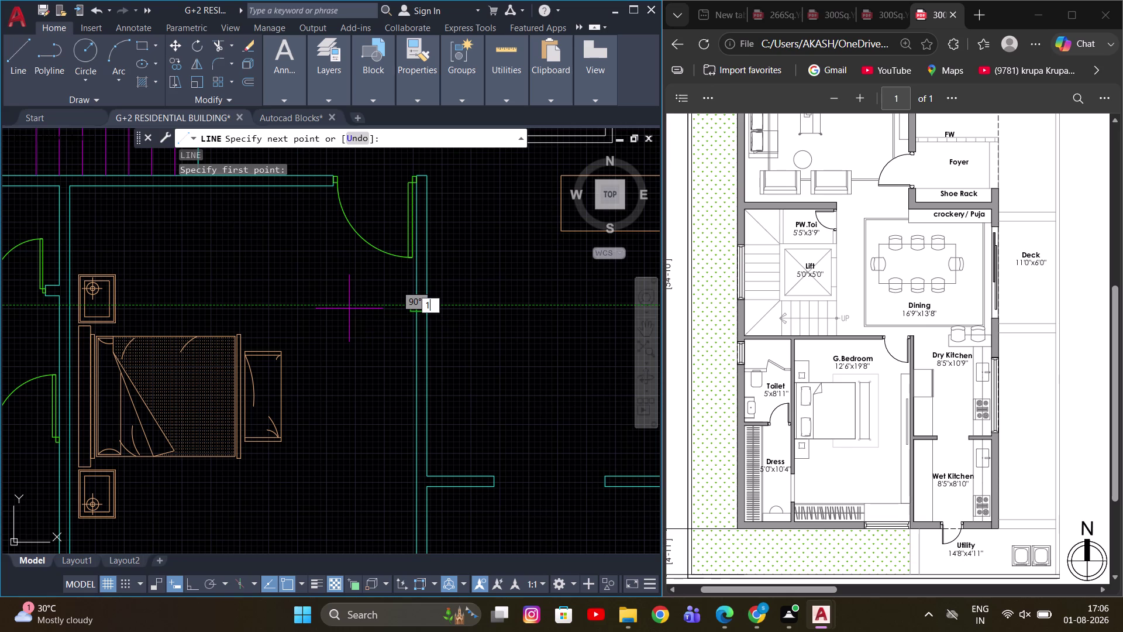
text(')
key(Return)
Turn on Ortho and draw another 1' segment near the bedroom wardrobe walls.
scroll(down, 3)
scroll(up, 3)
scroll(up, 3)
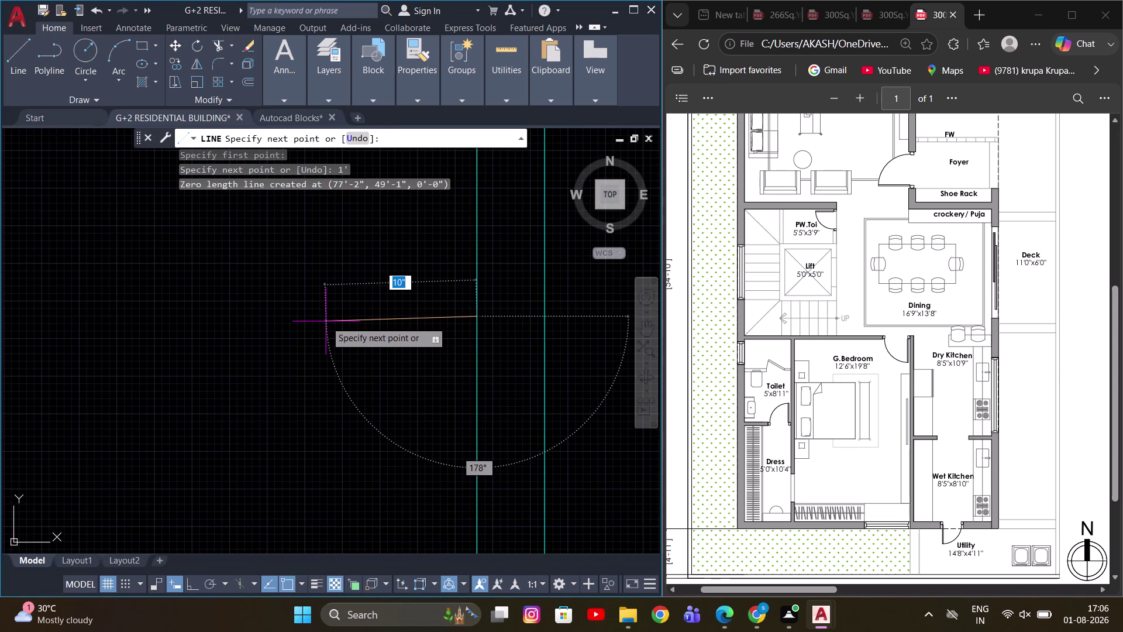
key(F8)
scroll(down, 3)
scroll(up, 3)
key(1)
key(apostrophe)
key(Return)
scroll(down, 3)
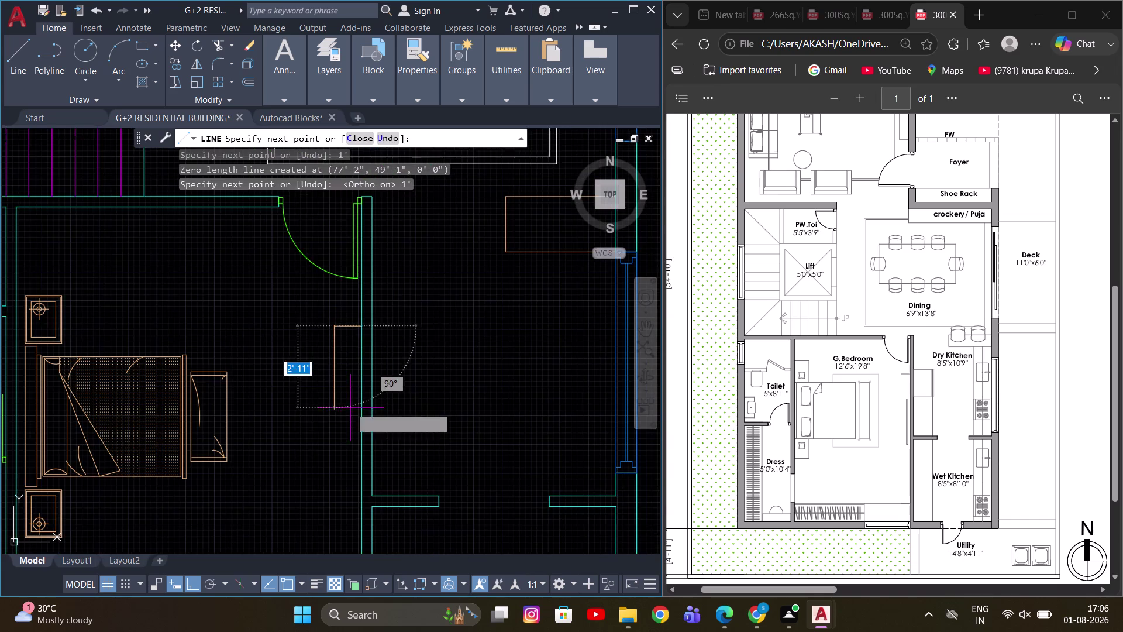
middle_drag(347, 423, 367, 310)
scroll(down, 3)
Finish the bedroom line and cancel the LINE command.
scroll(up, 3)
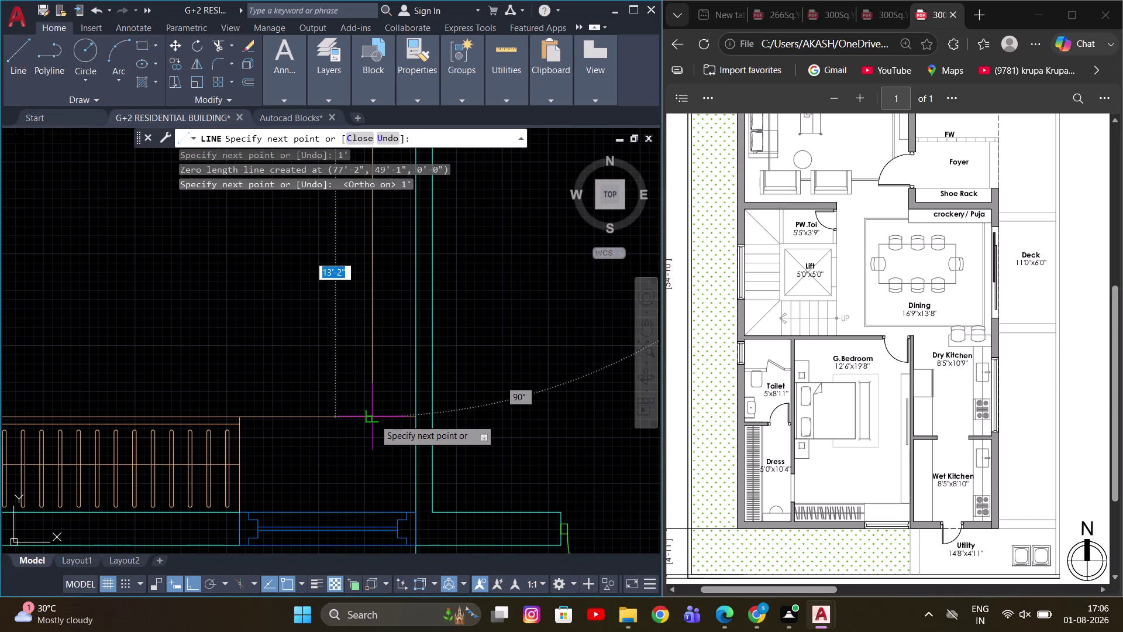
scroll(up, 3)
click(371, 419)
key(Escape)
Zoom and pan to show the whole plan with bed, dining table and wardrobes.
scroll(down, 3)
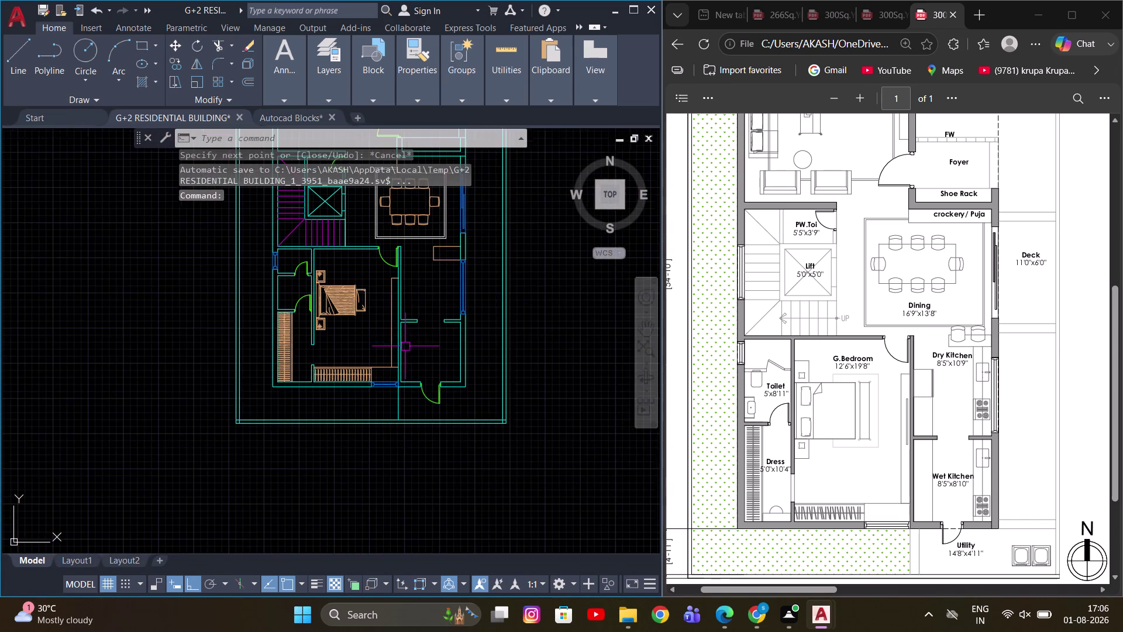
middle_drag(414, 288, 404, 319)
middle_drag(408, 329, 401, 345)
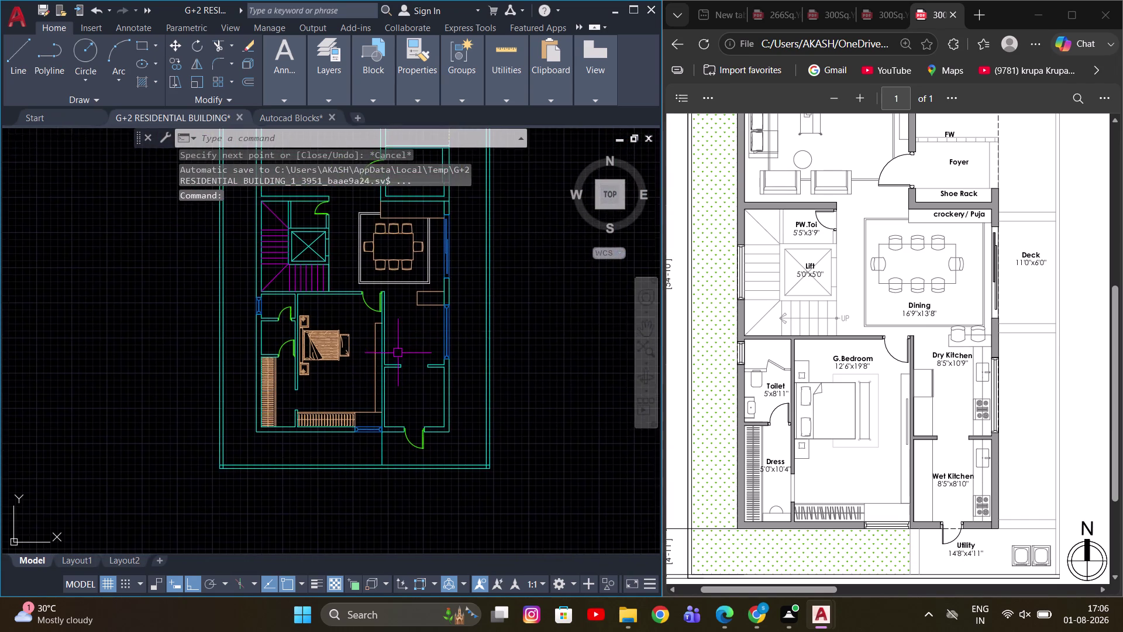
scroll(up, 3)
middle_drag(390, 320, 464, 345)
scroll(down, 3)
middle_drag(464, 340, 443, 343)
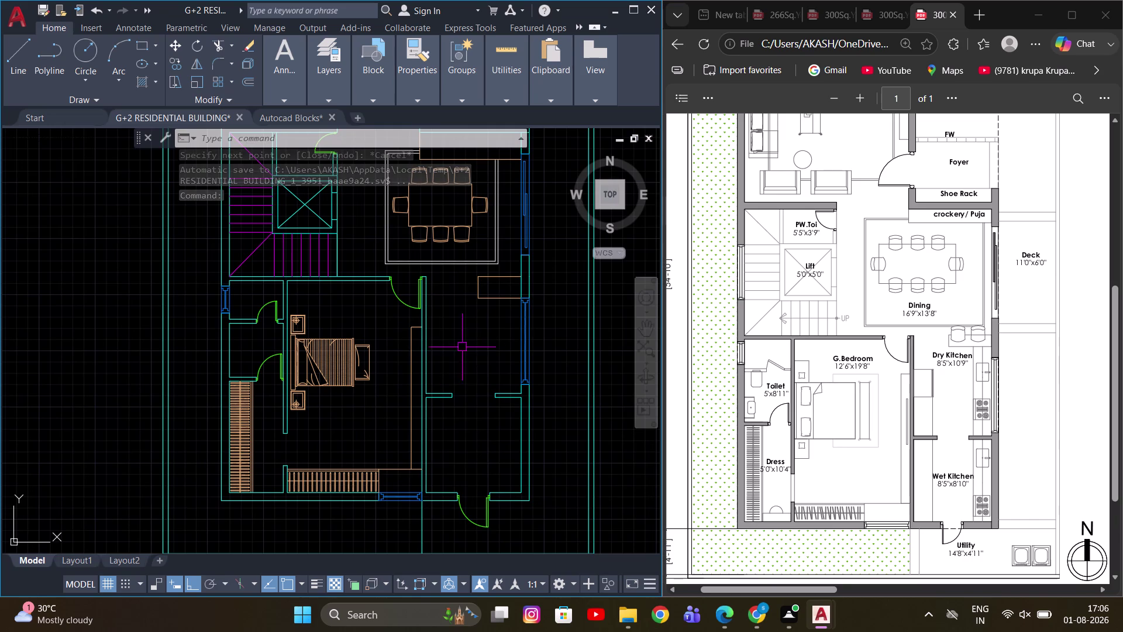
middle_drag(477, 351, 453, 365)
middle_drag(410, 338, 421, 322)
scroll(down, 3)
middle_drag(427, 318, 434, 377)
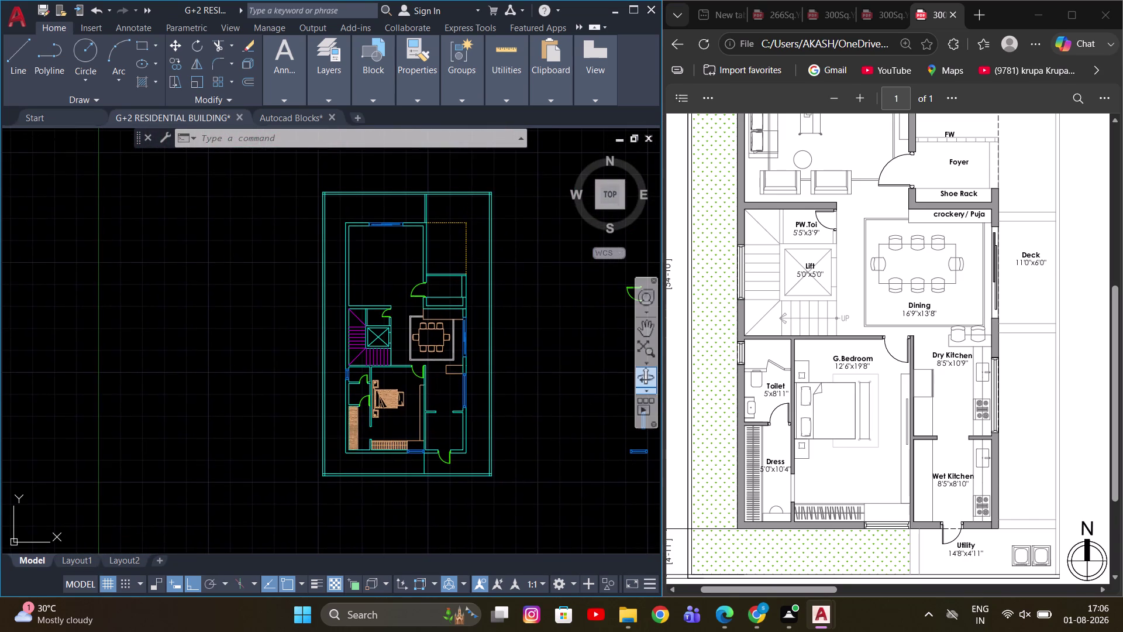
scroll(up, 3)
scroll(down, 3)
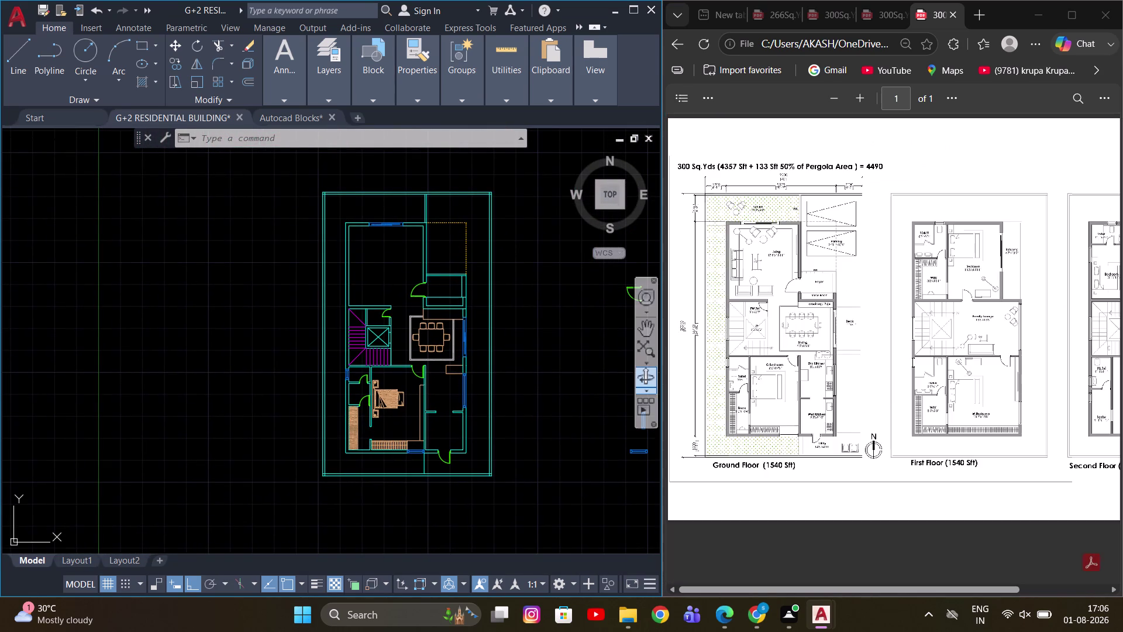
scroll(up, 3)
scroll(up, 3)
scroll(up, 3)
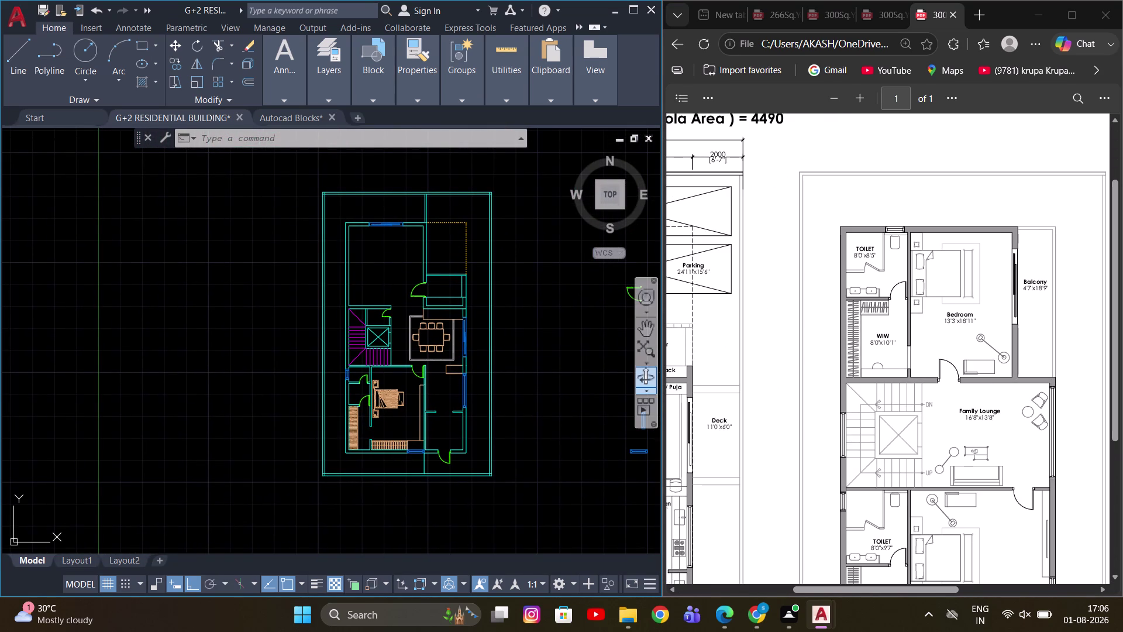
scroll(down, 3)
scroll(up, 3)
scroll(up, 3)
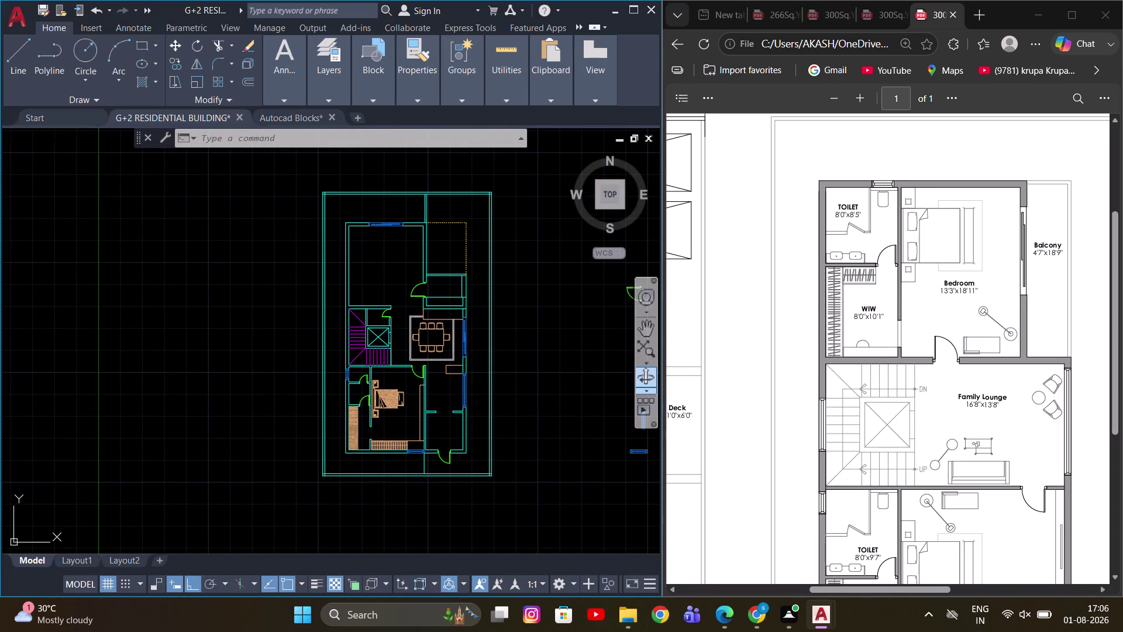
scroll(down, 3)
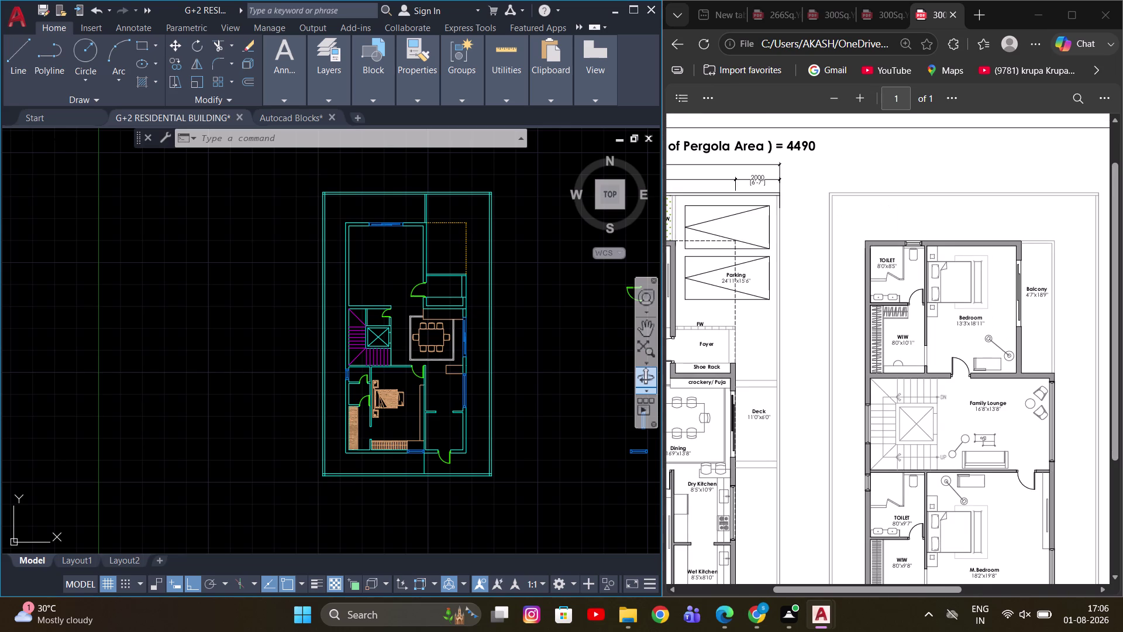
scroll(down, 3)
scroll(up, 3)
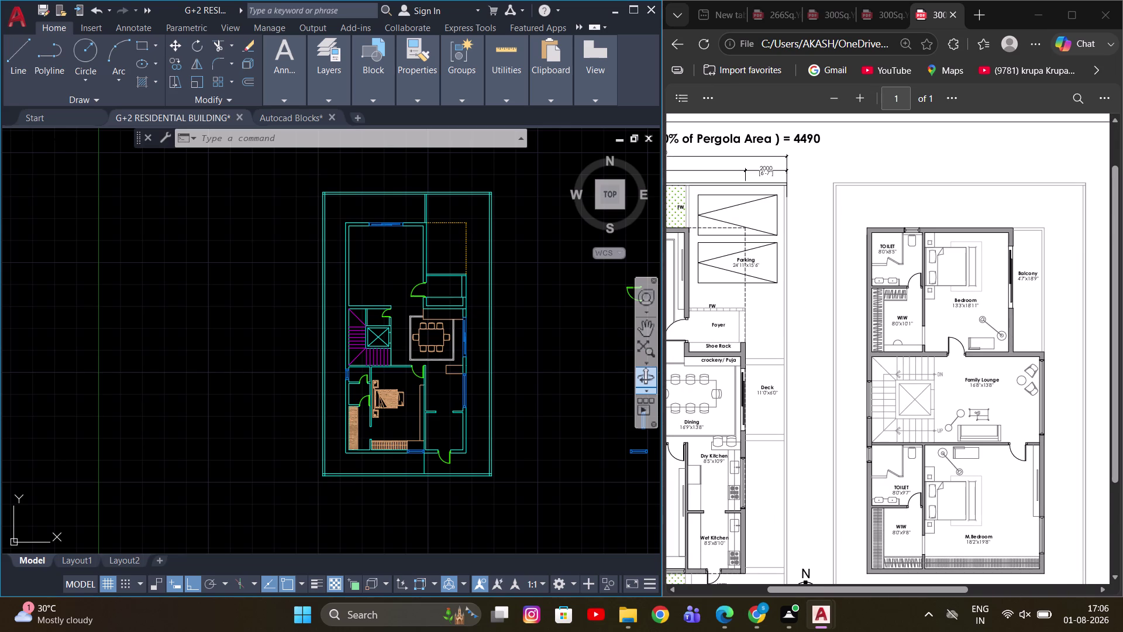
scroll(up, 3)
scroll(down, 3)
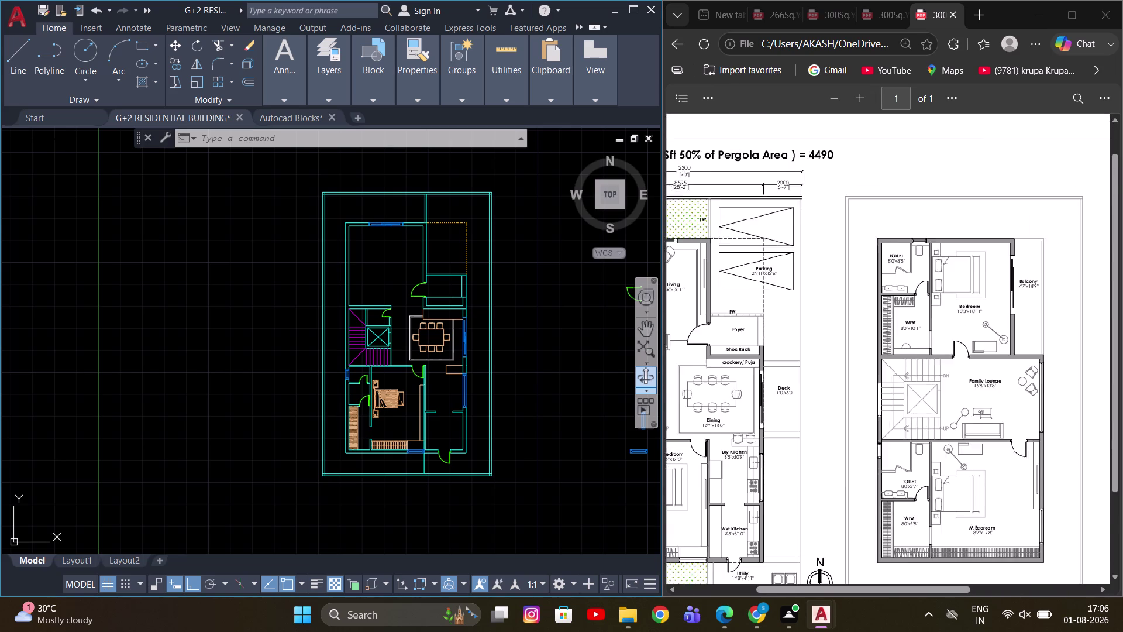
scroll(down, 3)
scroll(up, 3)
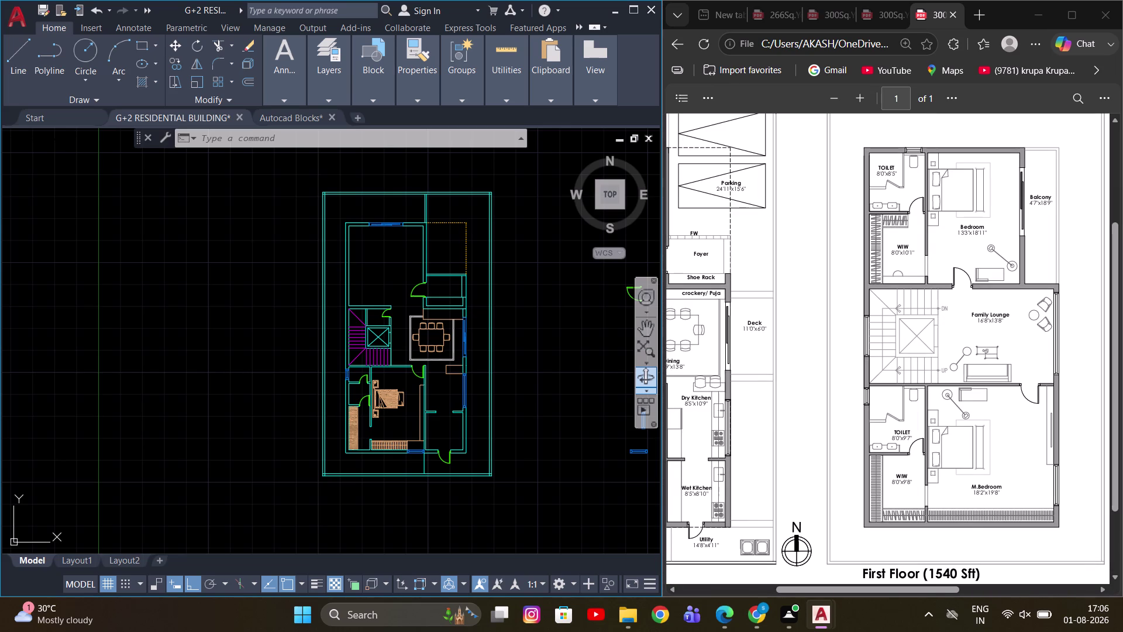
scroll(down, 3)
scroll(up, 3)
scroll(up, 3)
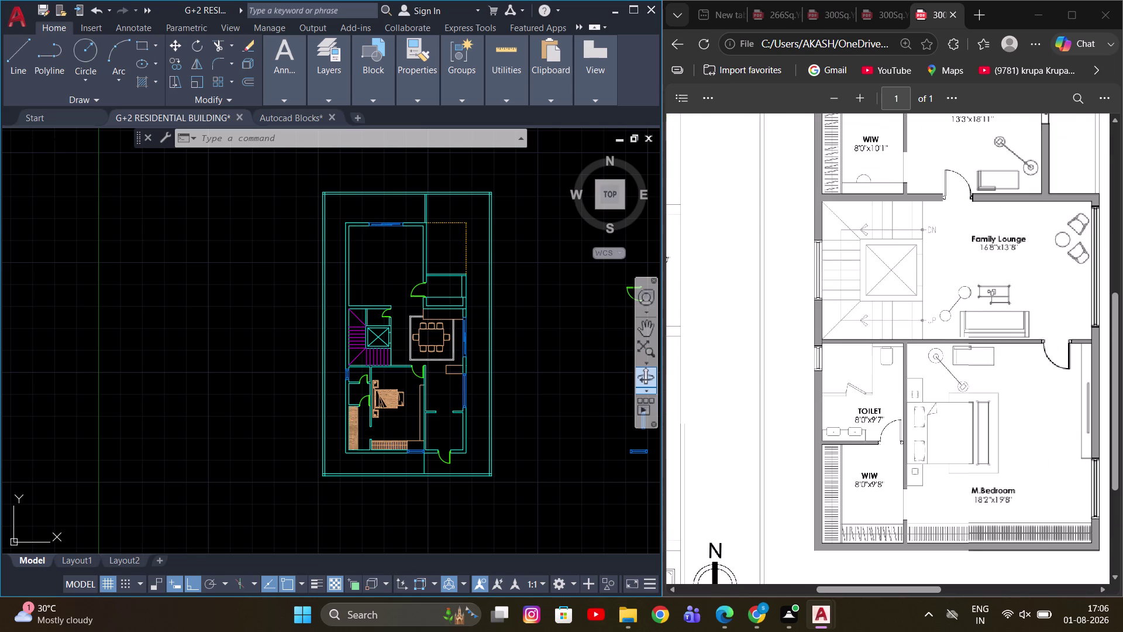
scroll(down, 3)
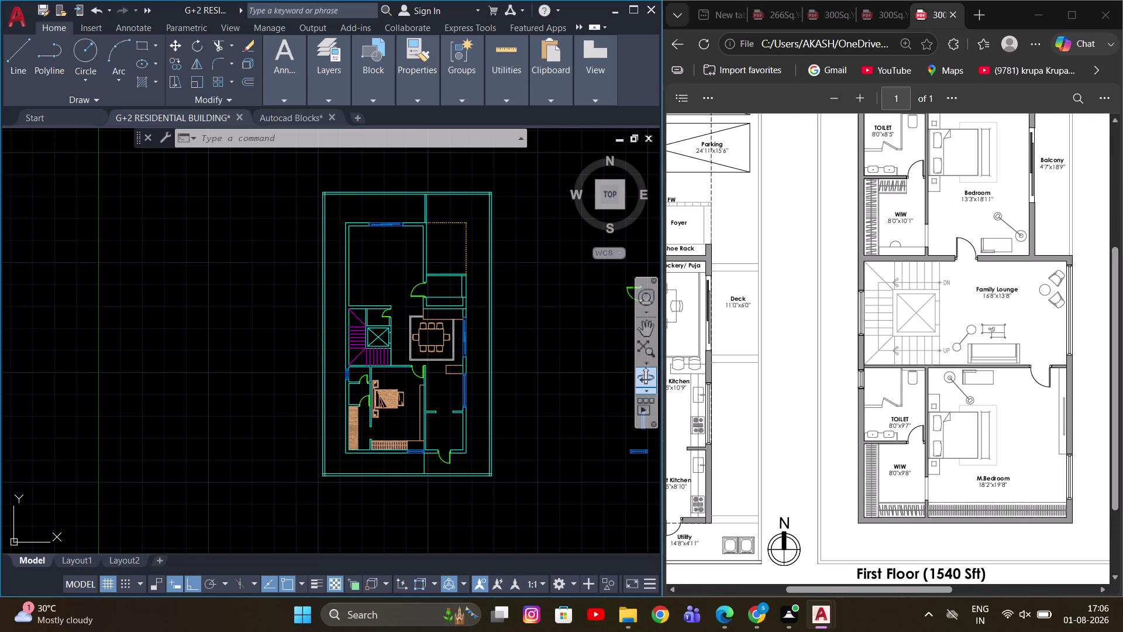
scroll(down, 3)
click(558, 322)
scroll(down, 3)
scroll(up, 3)
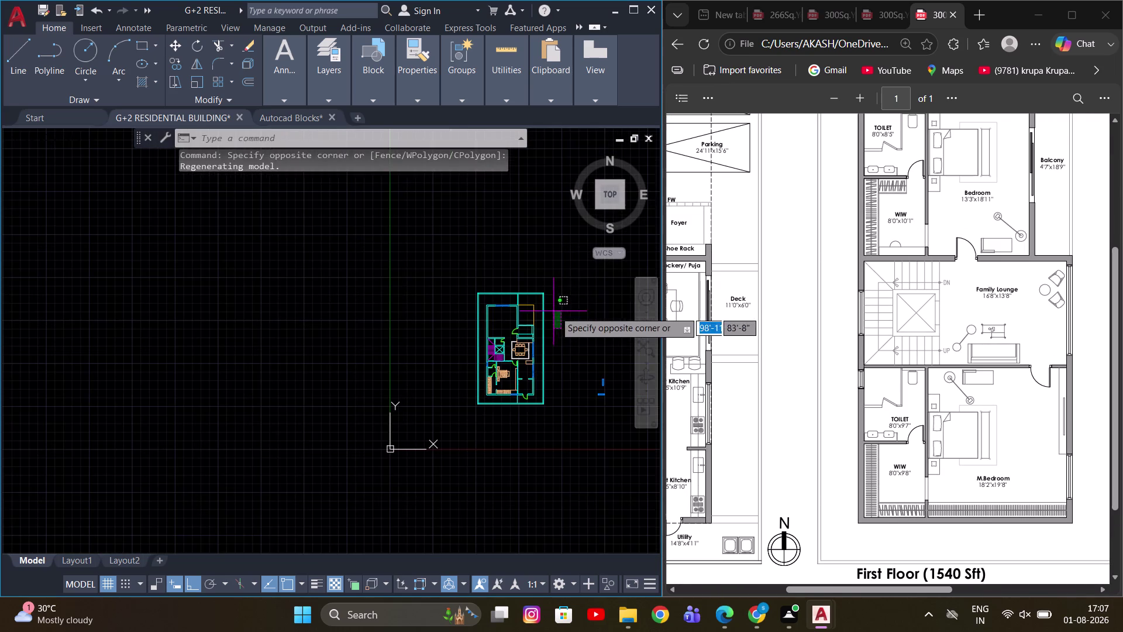
click(575, 311)
key(Escape)
scroll(up, 3)
middle_drag(539, 314, 465, 357)
scroll(down, 3)
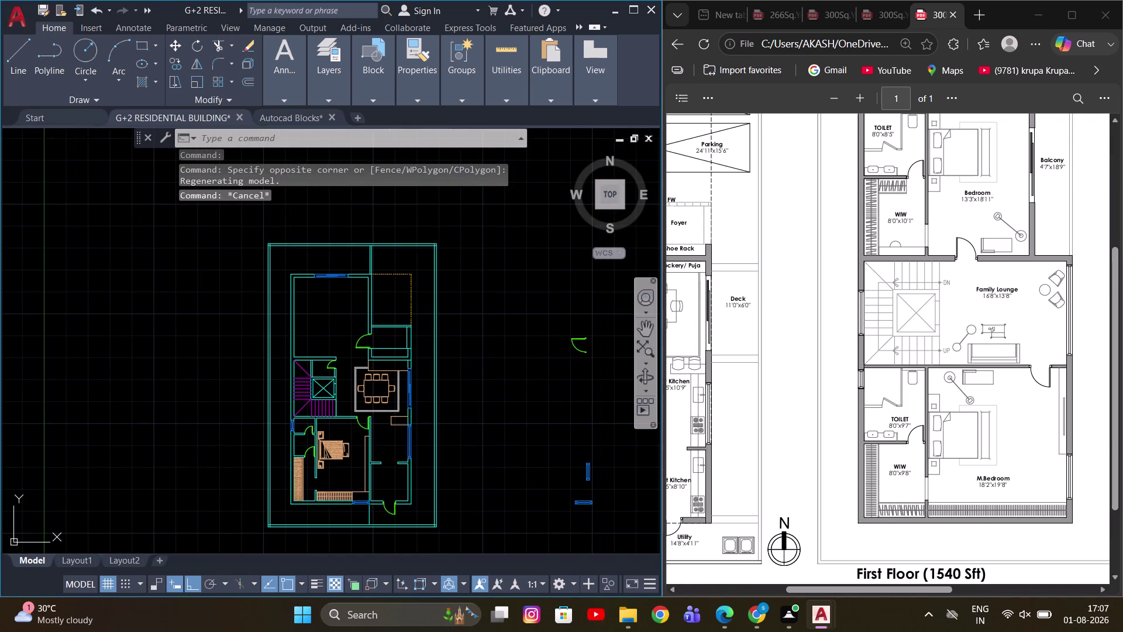
scroll(down, 3)
scroll(up, 3)
scroll(up, 3)
middle_drag(455, 315, 522, 265)
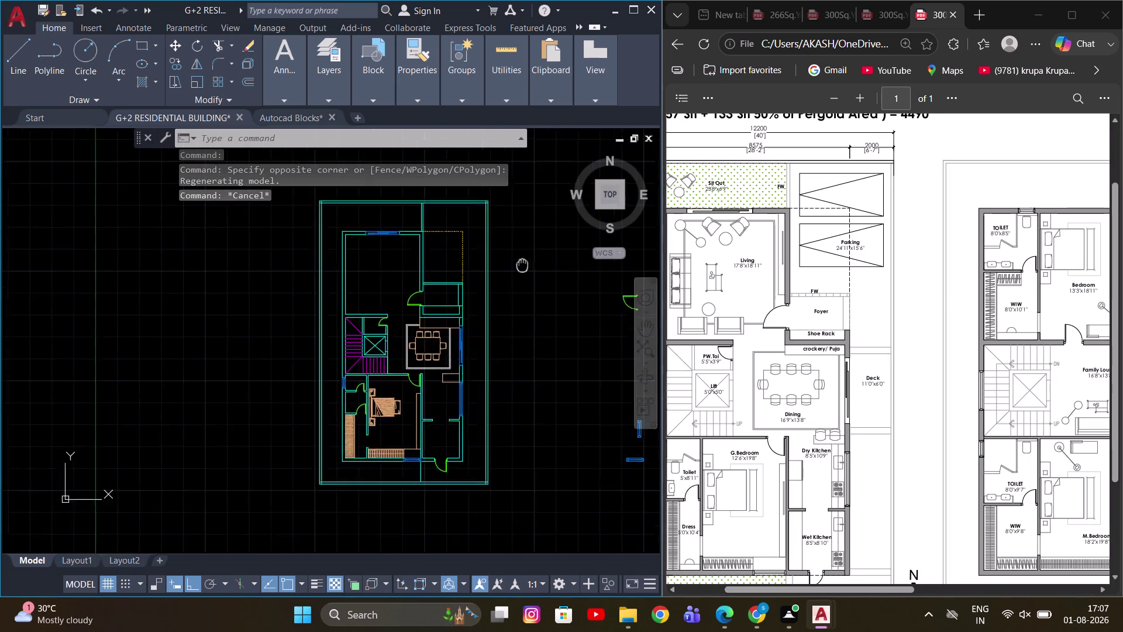
middle_drag(522, 265, 558, 259)
scroll(up, 3)
scroll(down, 3)
scroll(up, 3)
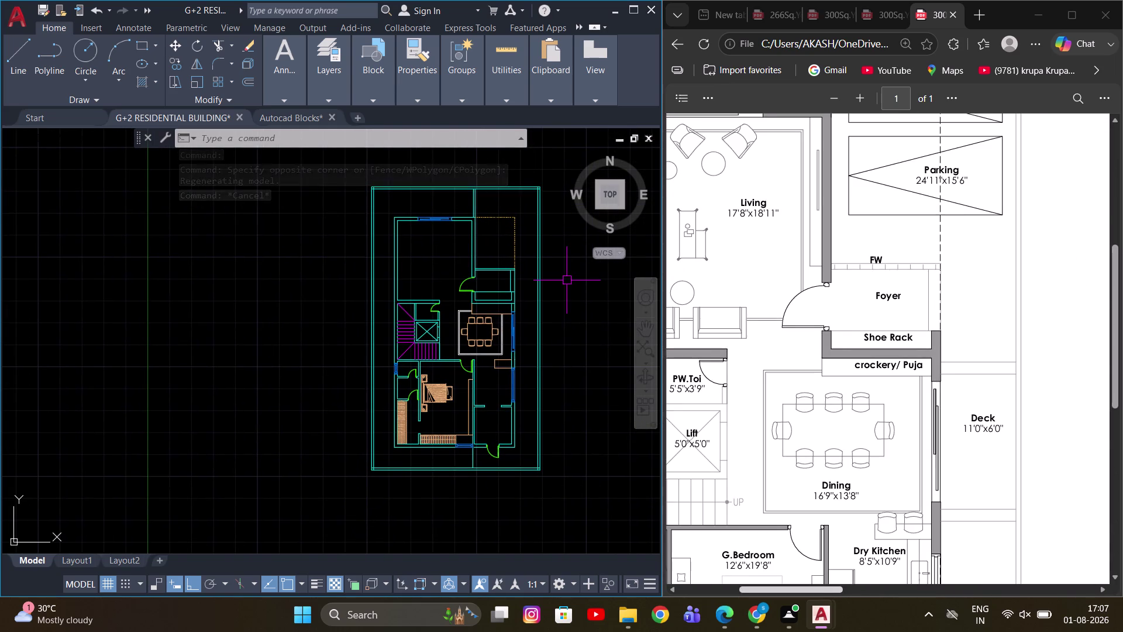
drag(826, 589, 774, 579)
scroll(up, 3)
scroll(down, 3)
scroll(up, 3)
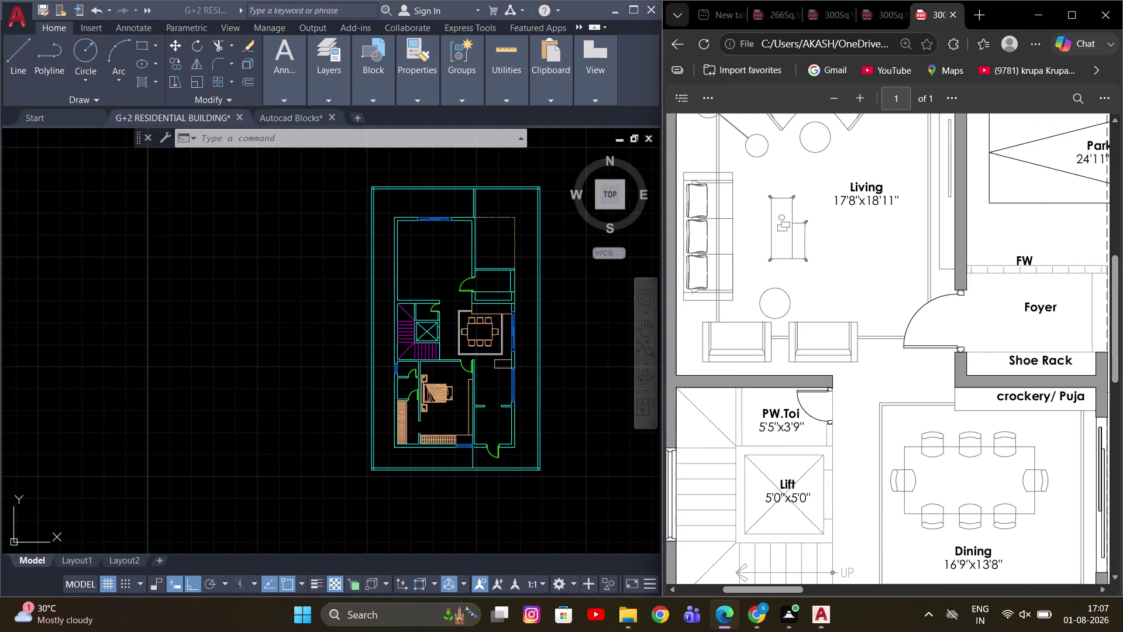
scroll(down, 3)
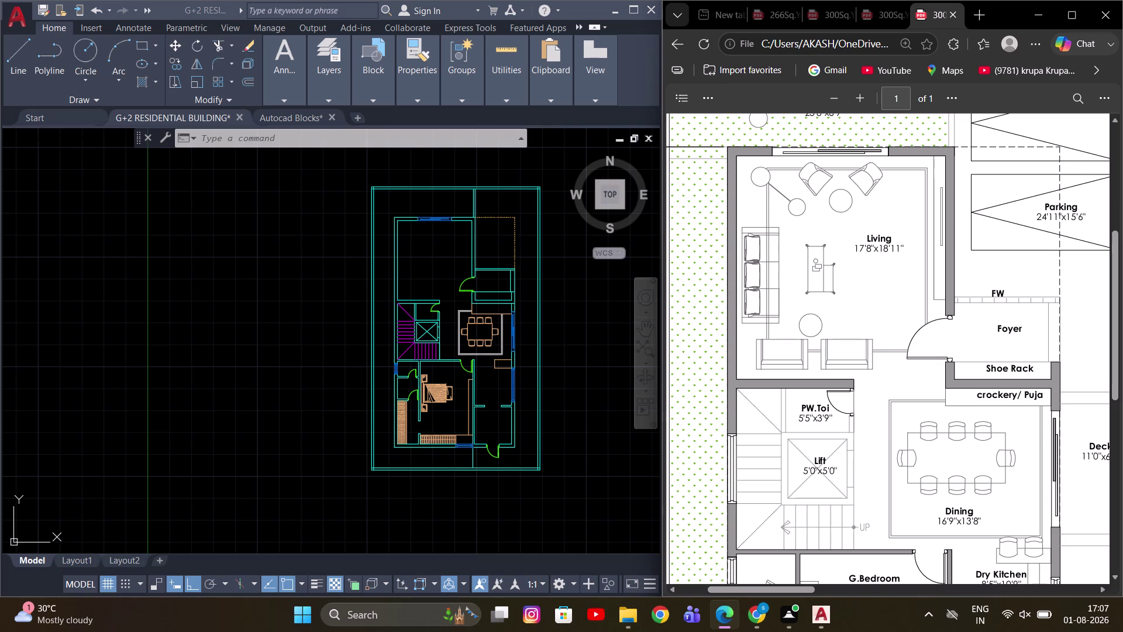
click(489, 381)
scroll(down, 3)
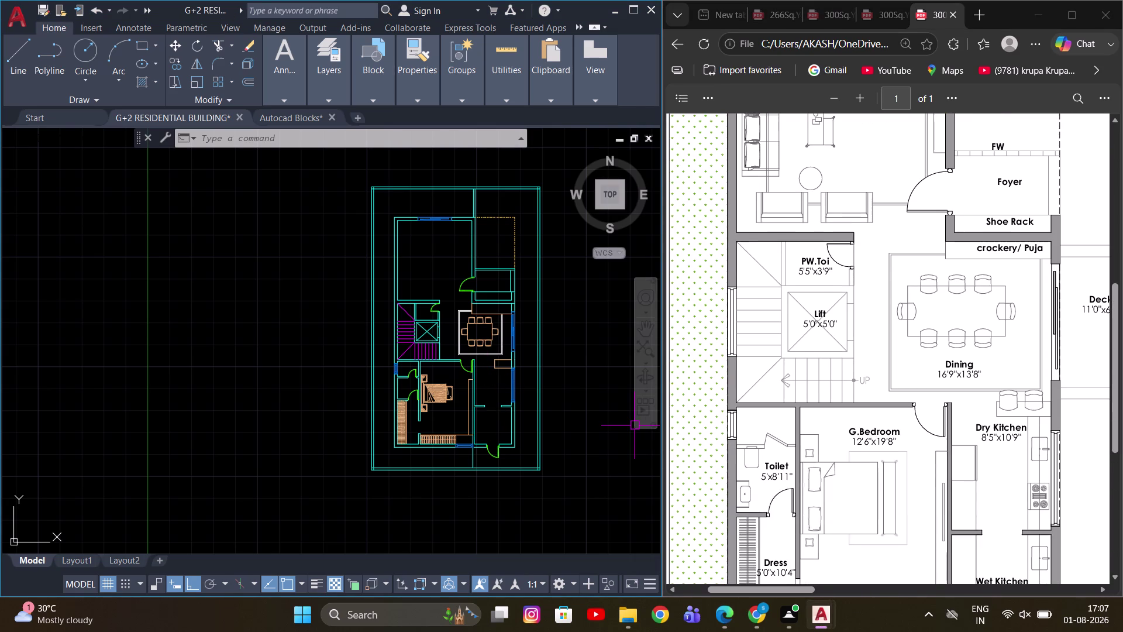
scroll(down, 3)
scroll(up, 3)
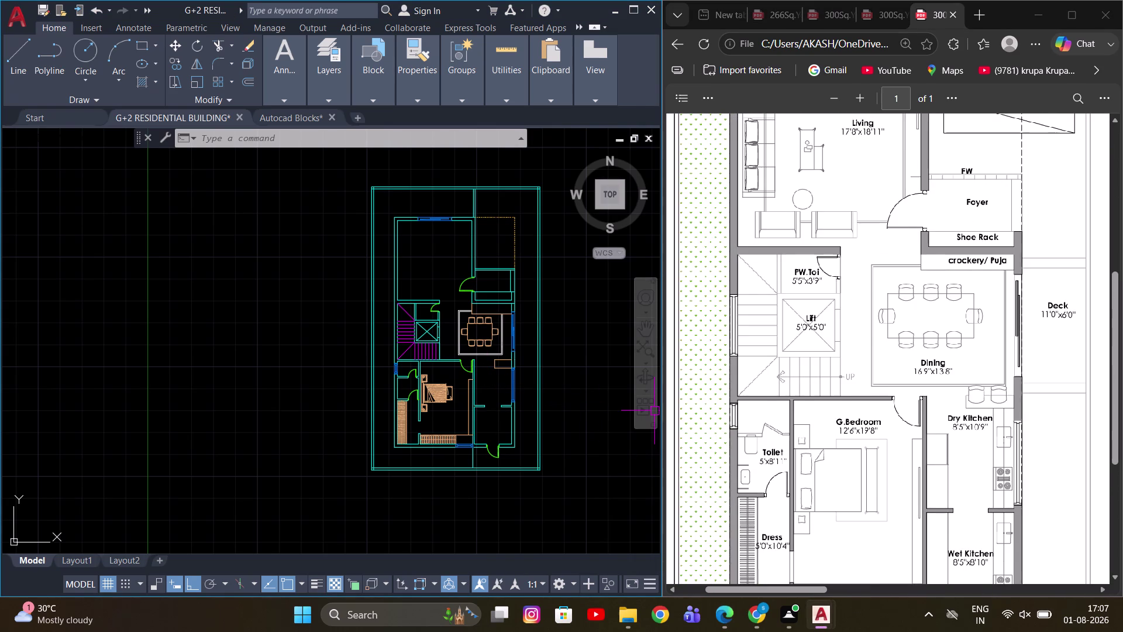
middle_drag(426, 391, 405, 345)
scroll(up, 3)
middle_drag(392, 342, 489, 366)
scroll(up, 3)
click(300, 118)
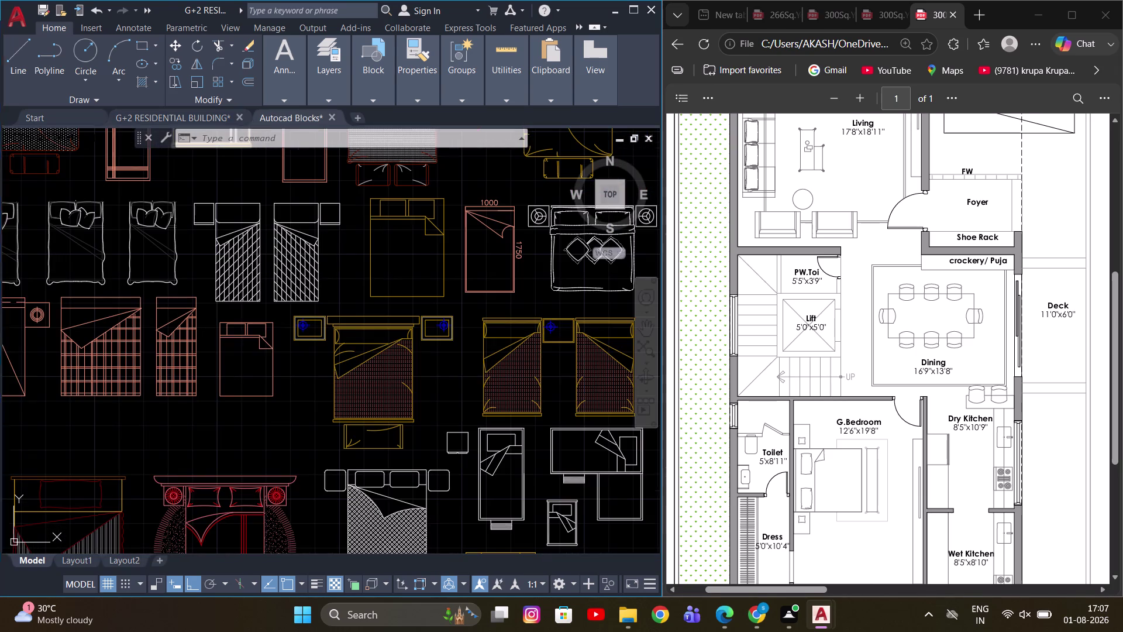
Navigate the block library to the Kitchens & Baths toilet and washbasin blocks.
scroll(down, 3)
scroll(down, 3)
scroll(down, 3)
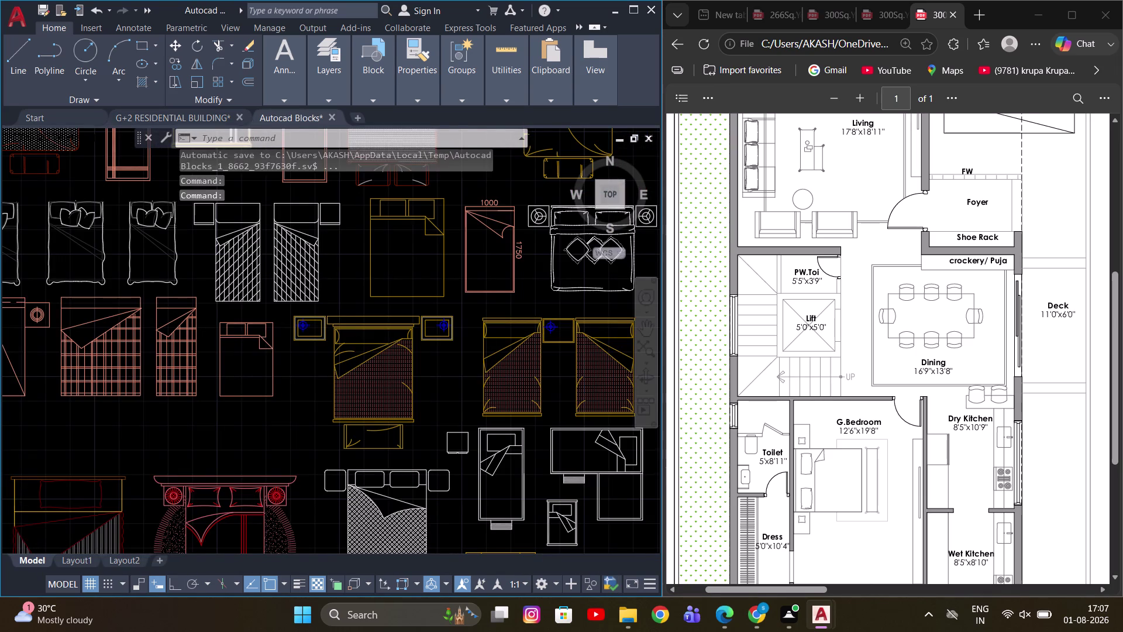
scroll(down, 3)
scroll(down, 3)
scroll(up, 3)
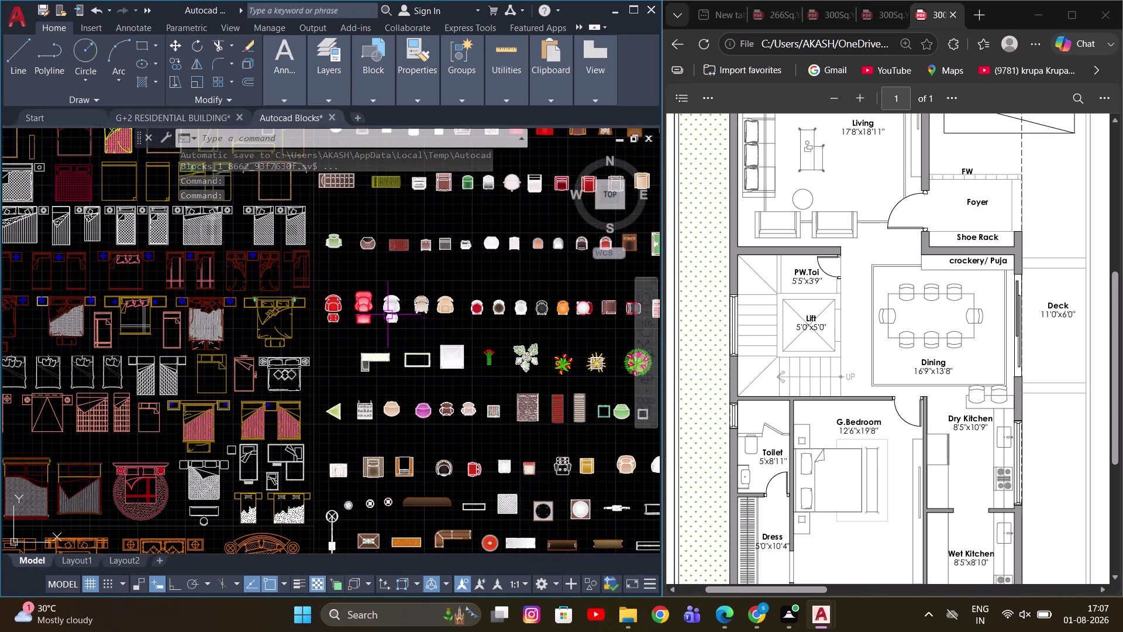
scroll(down, 3)
middle_drag(439, 432, 329, 260)
middle_drag(350, 410, 434, 212)
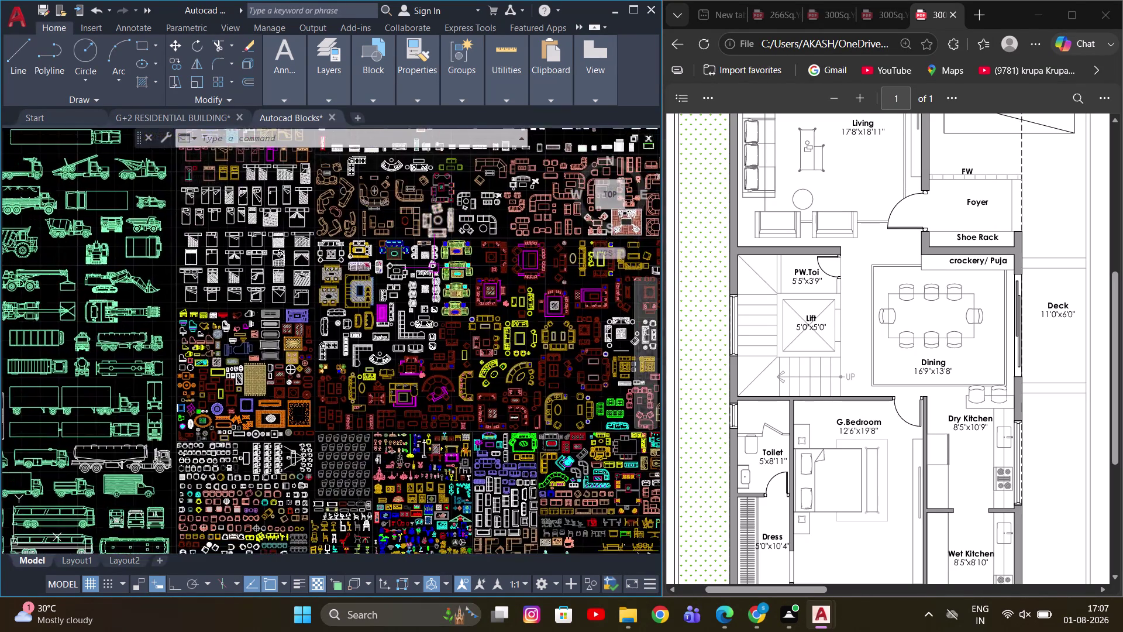
scroll(down, 3)
scroll(up, 3)
scroll(down, 3)
middle_drag(476, 333, 425, 451)
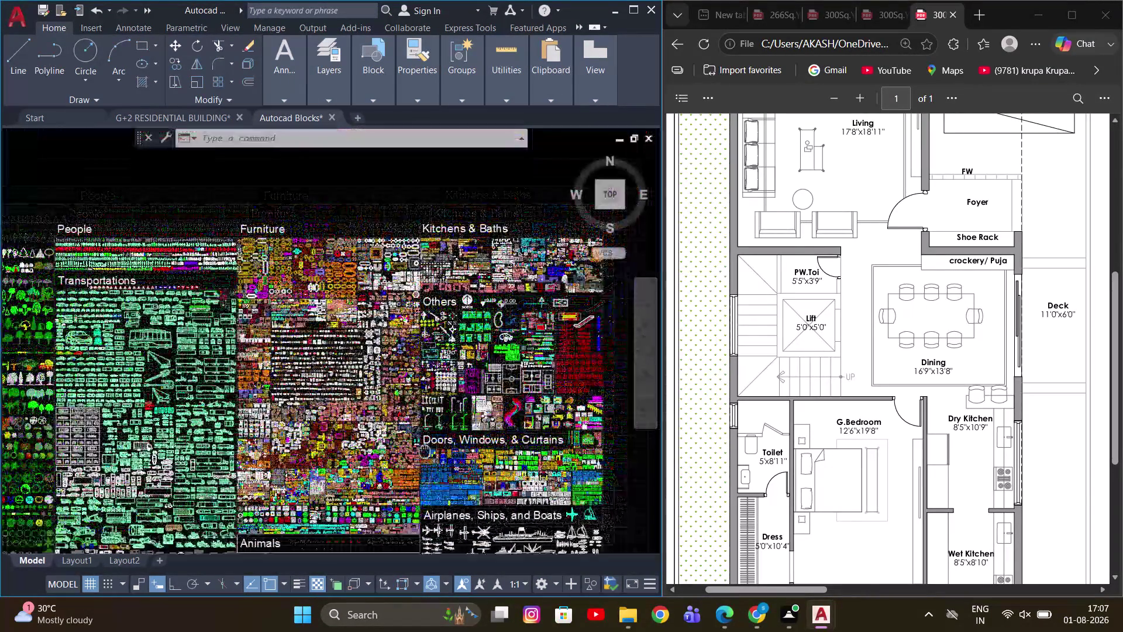
middle_drag(424, 451, 423, 452)
scroll(up, 3)
middle_drag(412, 284, 412, 262)
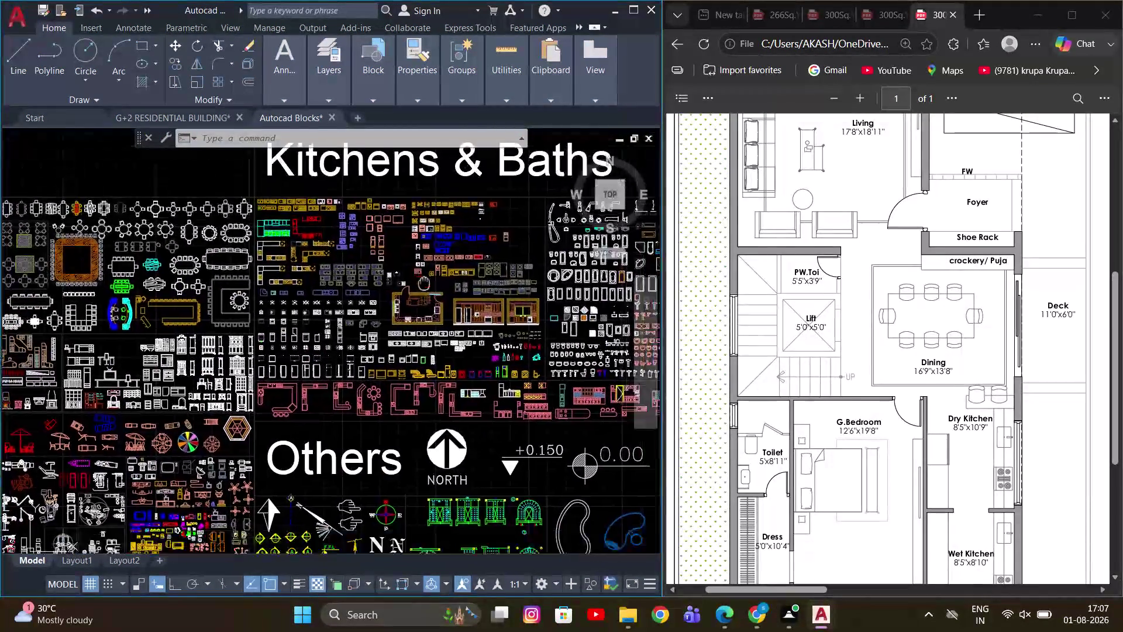
middle_drag(412, 262, 396, 237)
scroll(down, 3)
scroll(up, 3)
scroll(down, 3)
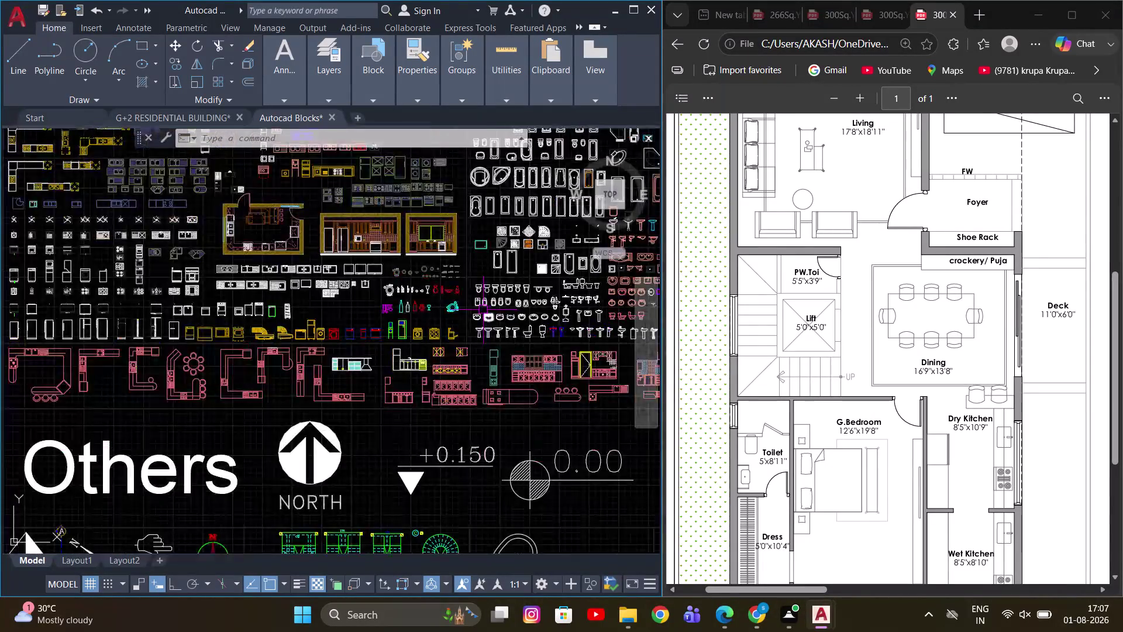
scroll(up, 3)
middle_drag(495, 295, 425, 337)
scroll(up, 3)
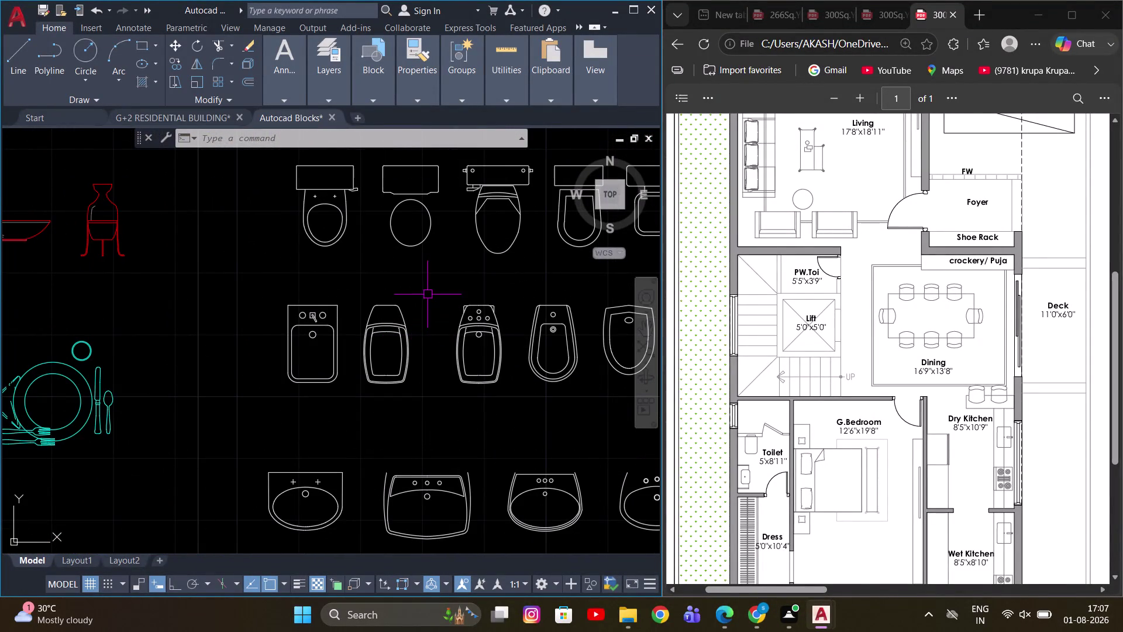
scroll(down, 3)
scroll(down, 3)
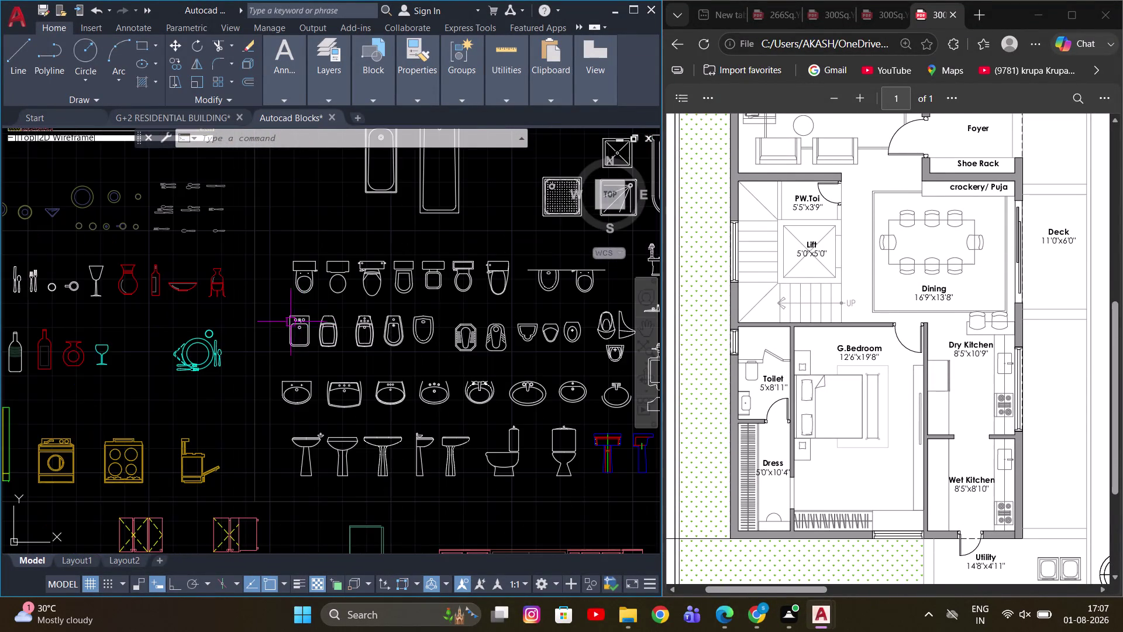
middle_drag(390, 316, 373, 353)
scroll(up, 3)
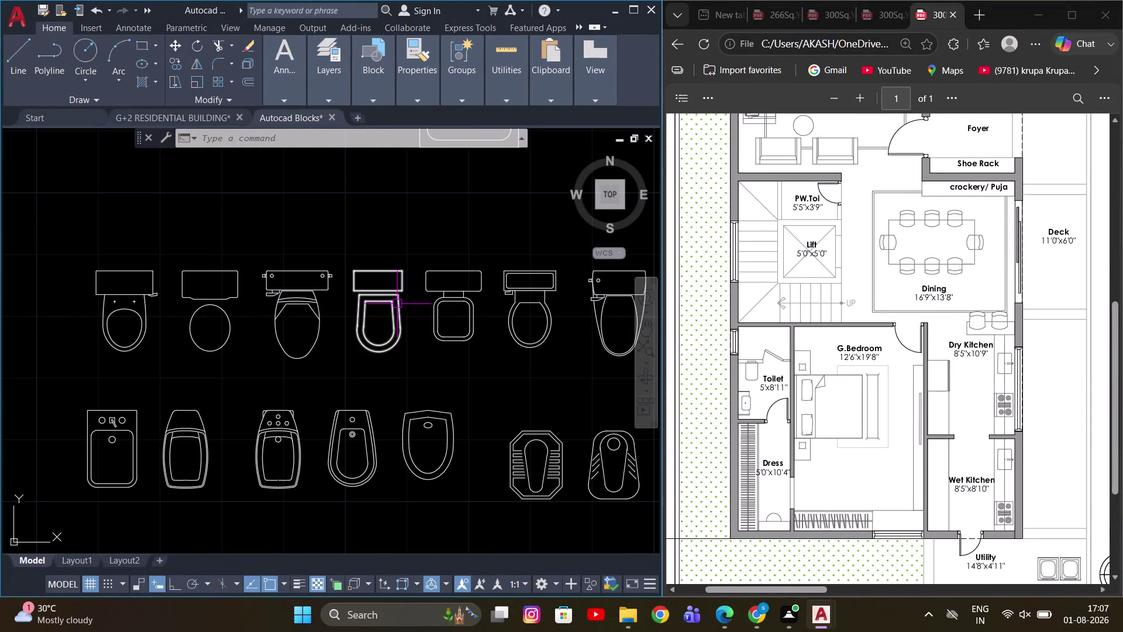
Copy the round wall-hung toilet block and return to the G+2 residential drawing.
click(397, 303)
key(ctrl+c)
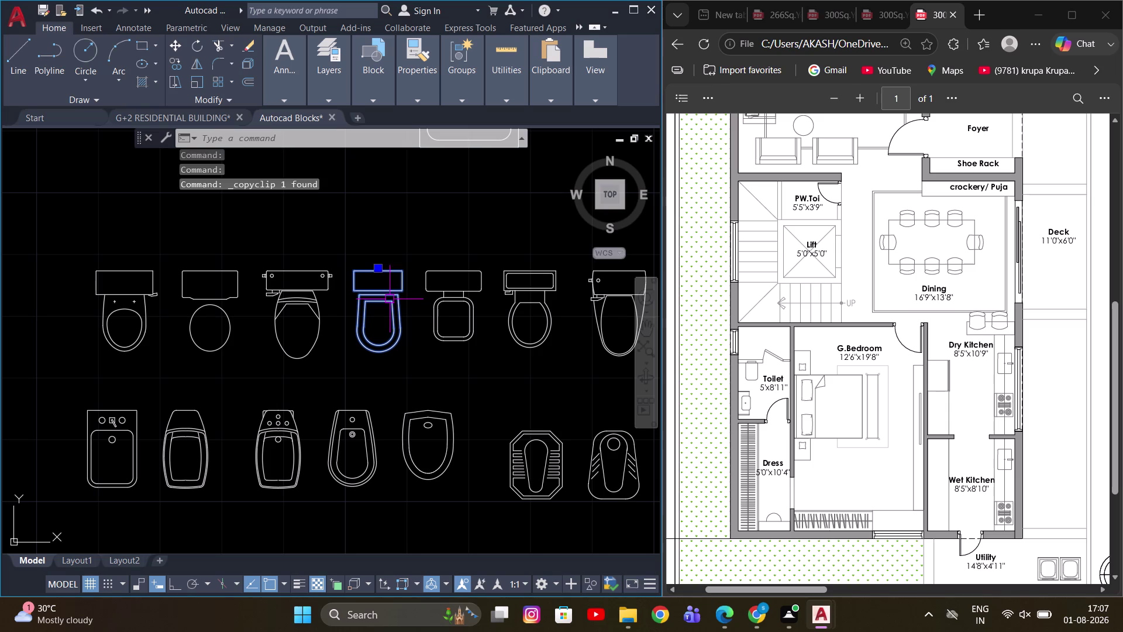
click(190, 111)
scroll(down, 3)
scroll(up, 3)
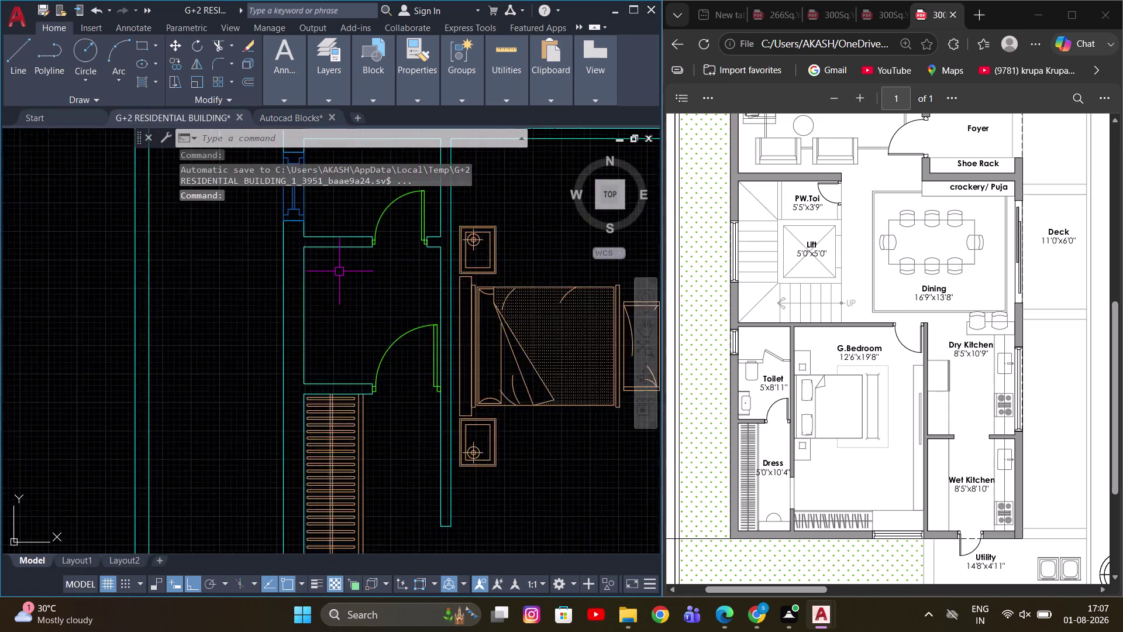
Paste the copied toilet block into the floor plan.
scroll(up, 3)
key(ctrl+v)
scroll(up, 3)
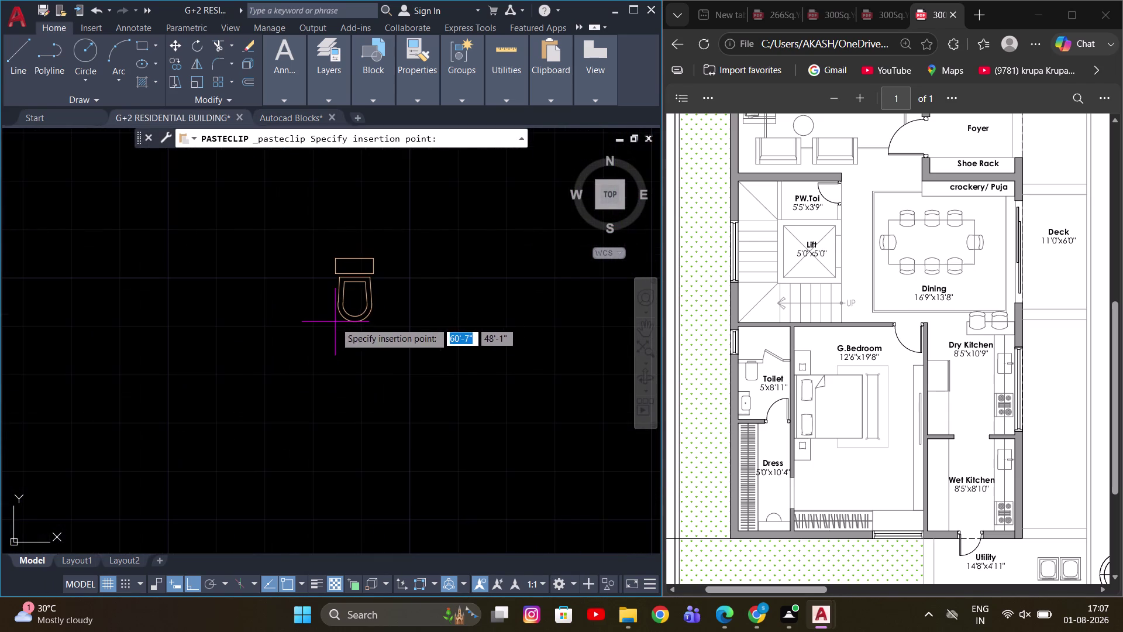
click(335, 321)
Scale the pasted toilet up to room size with SC from a picked base point.
drag(374, 233, 349, 273)
click(329, 292)
scroll(up, 3)
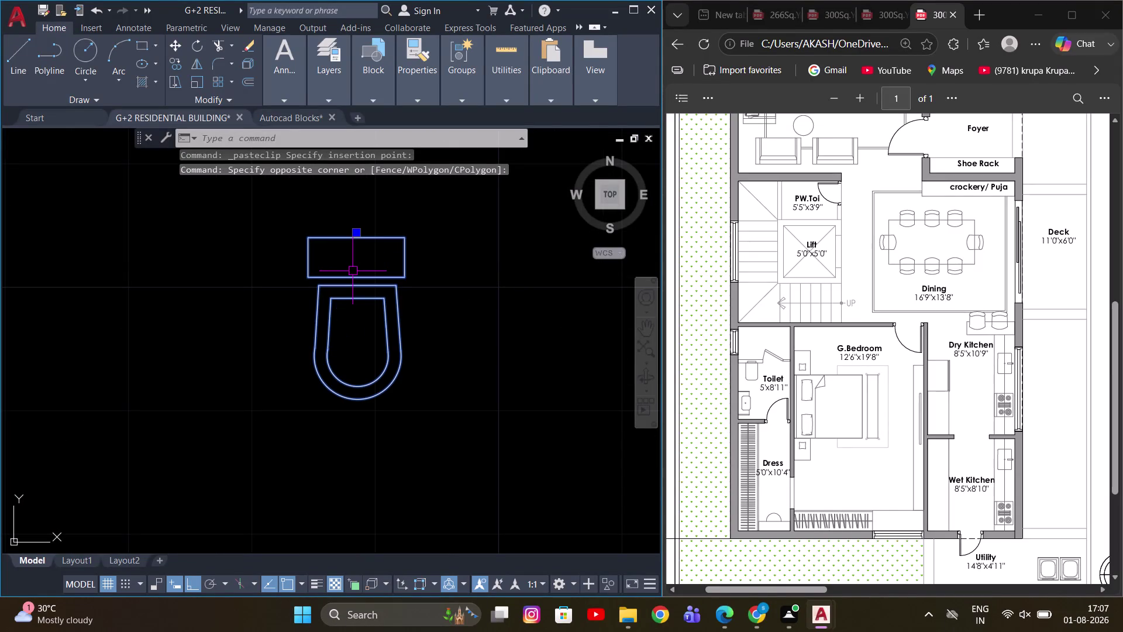
text(SC)
key(space)
click(354, 238)
scroll(down, 3)
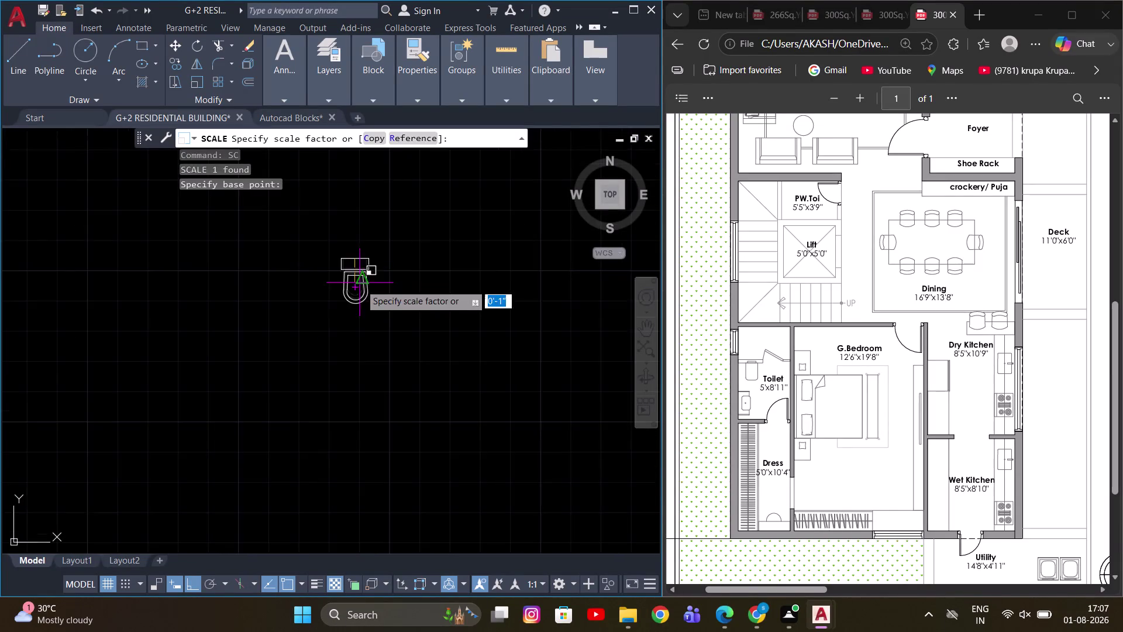
scroll(down, 3)
scroll(up, 3)
scroll(down, 3)
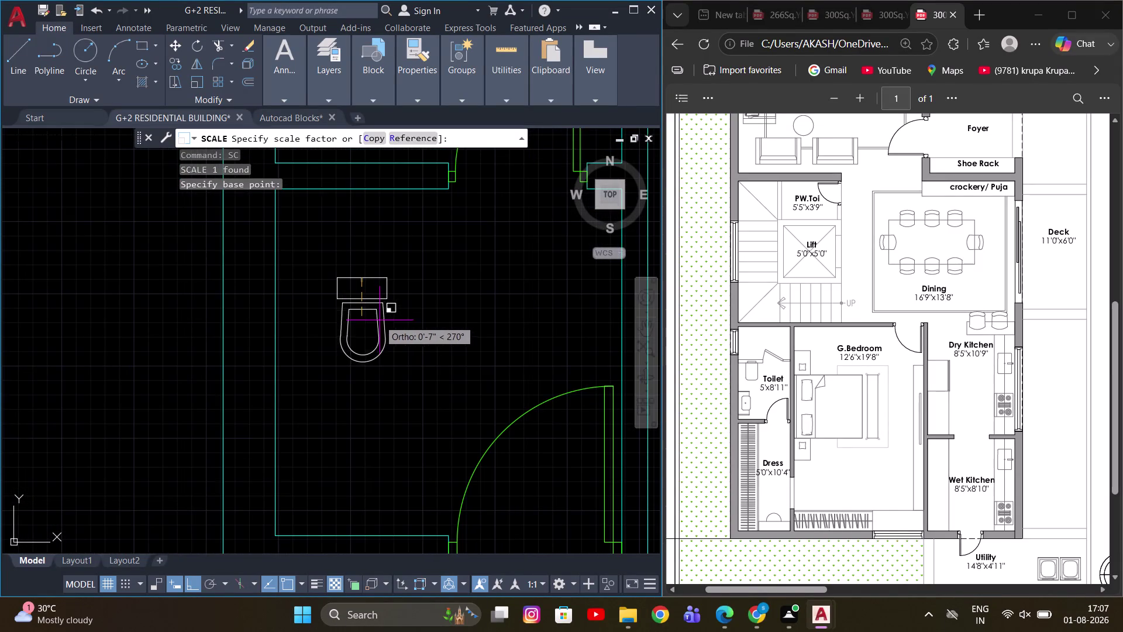
click(385, 336)
Reselect the toilet with a crossing window and show its properties with Ctrl+1.
triple_click(376, 308)
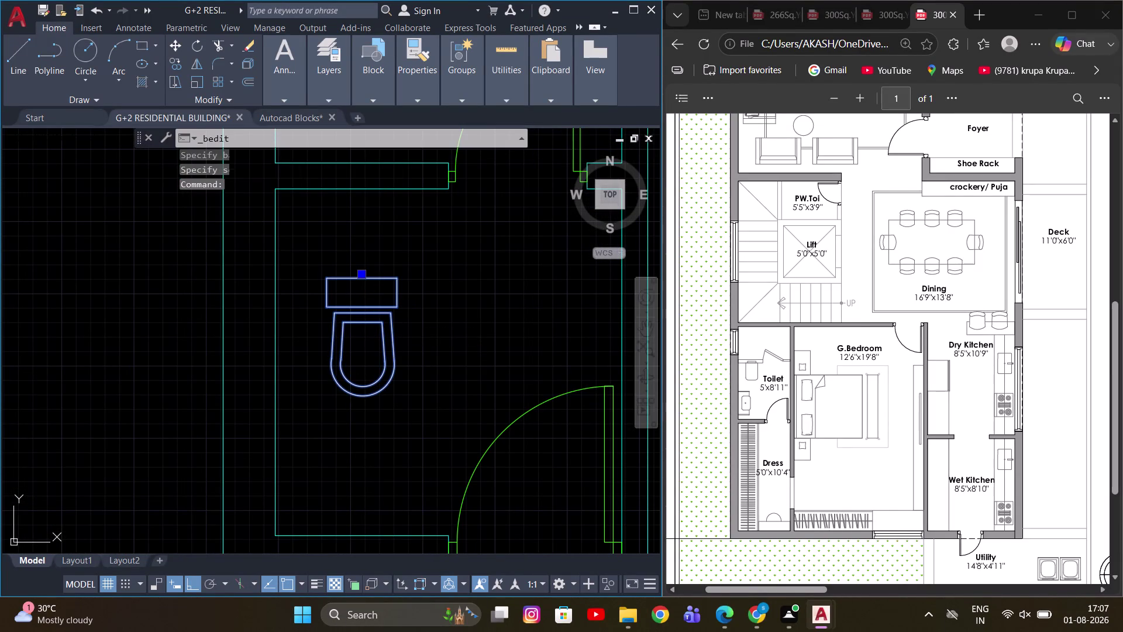
key(Escape)
drag(456, 284, 416, 318)
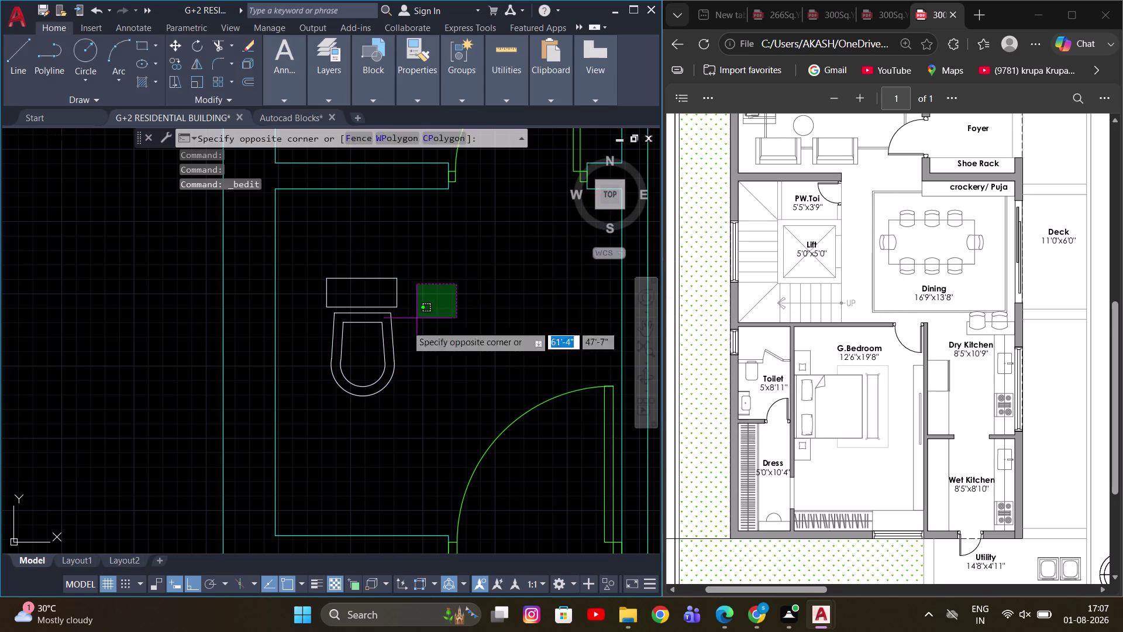
click(335, 356)
key(ctrl+1)
Put the toilet block on the FURNITURE layer.
double_click(168, 214)
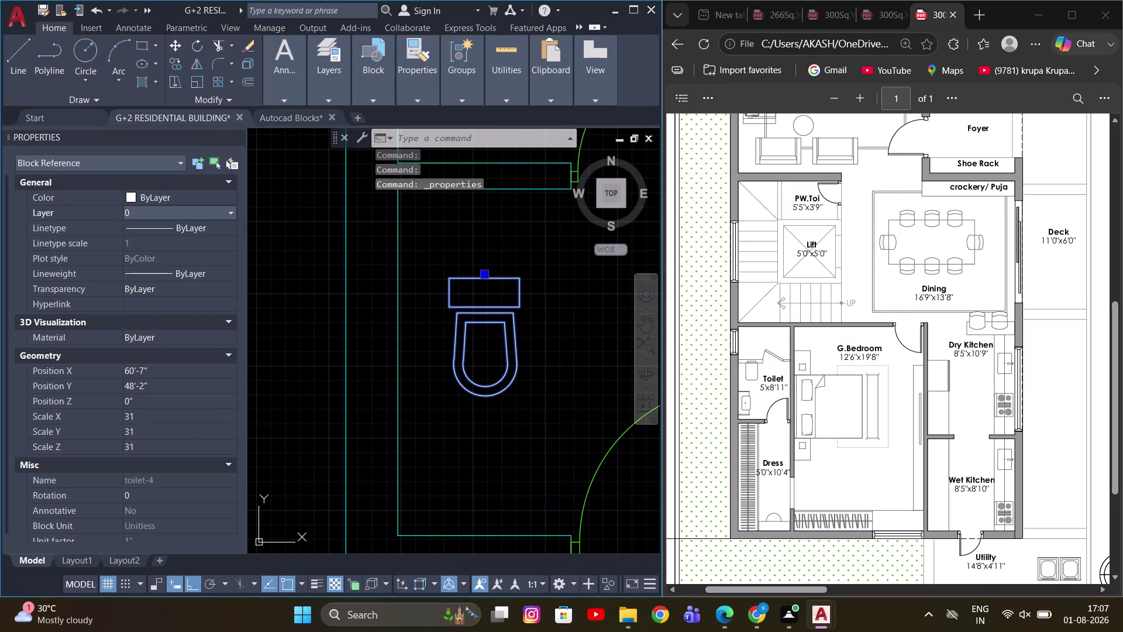
click(166, 287)
key(Escape)
Rescale the toilet slightly larger from a base point at its back.
scroll(down, 3)
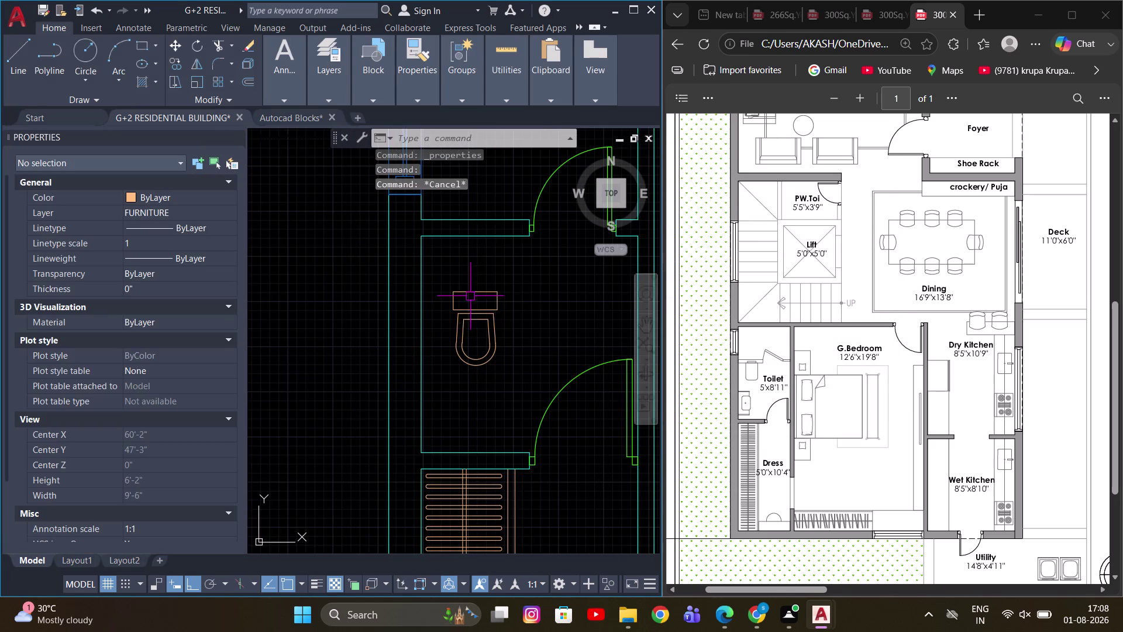
middle_drag(473, 295, 431, 323)
click(433, 322)
middle_drag(460, 319, 456, 335)
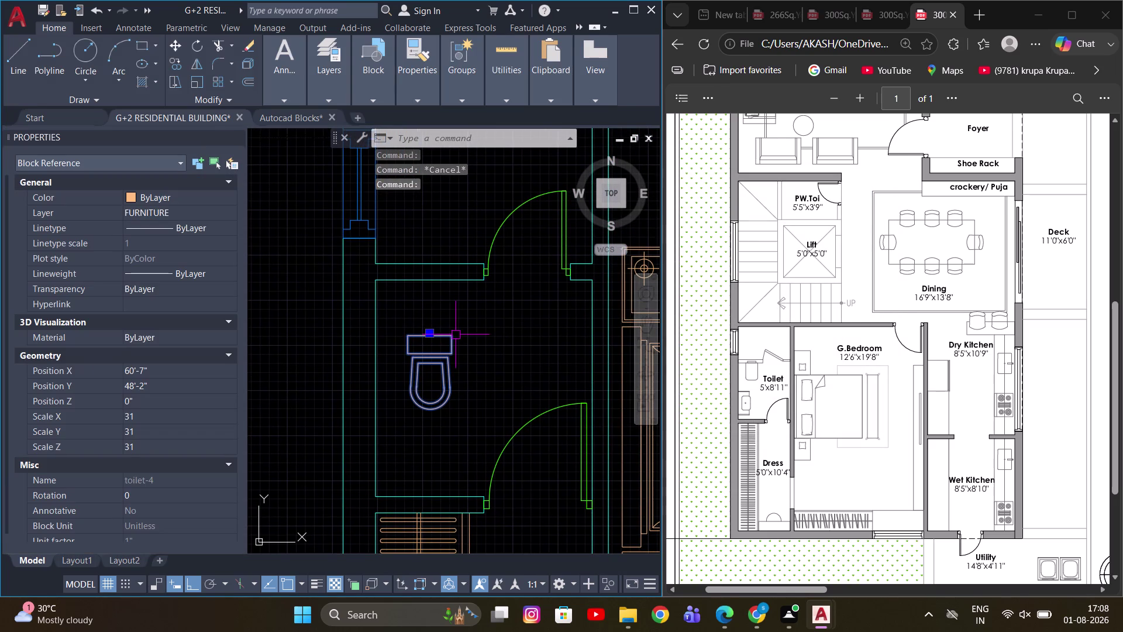
text(SC)
key(space)
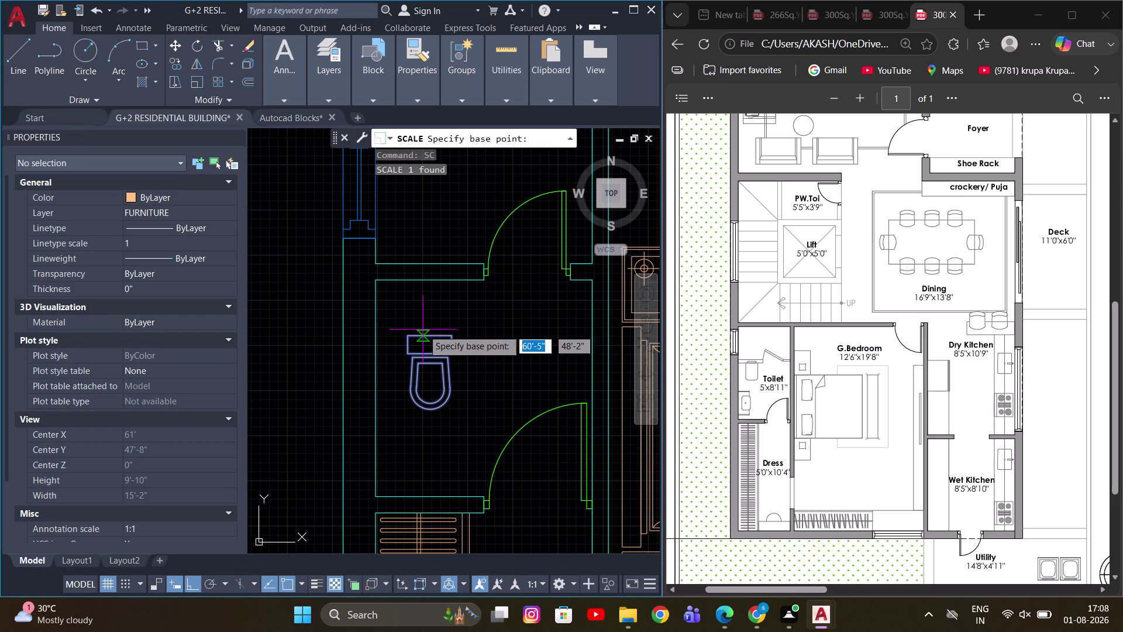
scroll(up, 3)
click(418, 315)
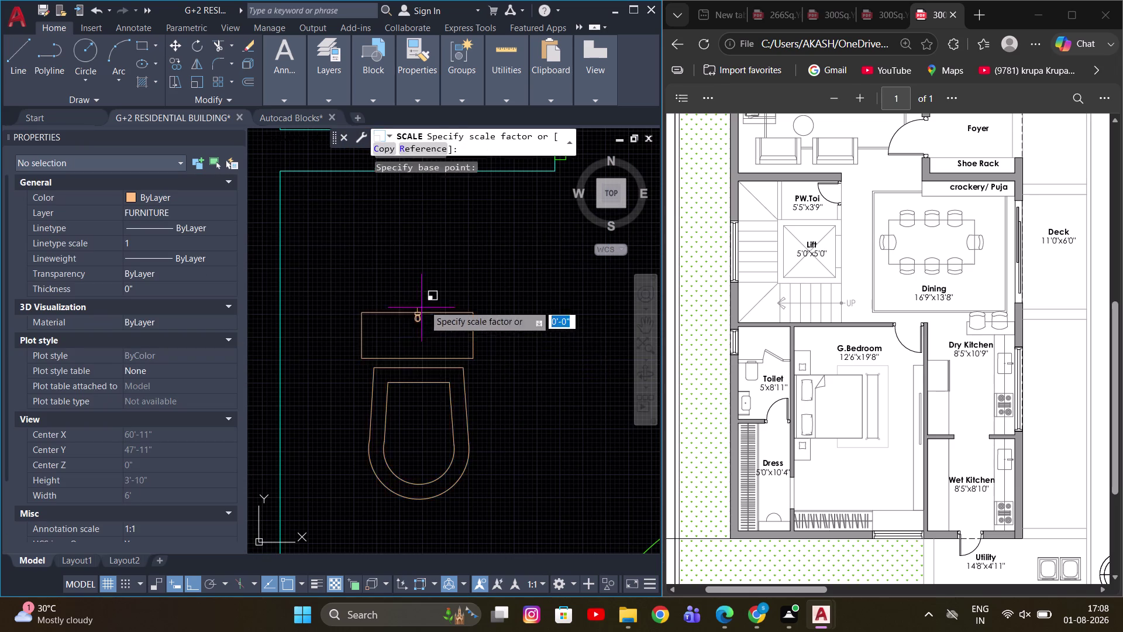
scroll(down, 3)
scroll(up, 3)
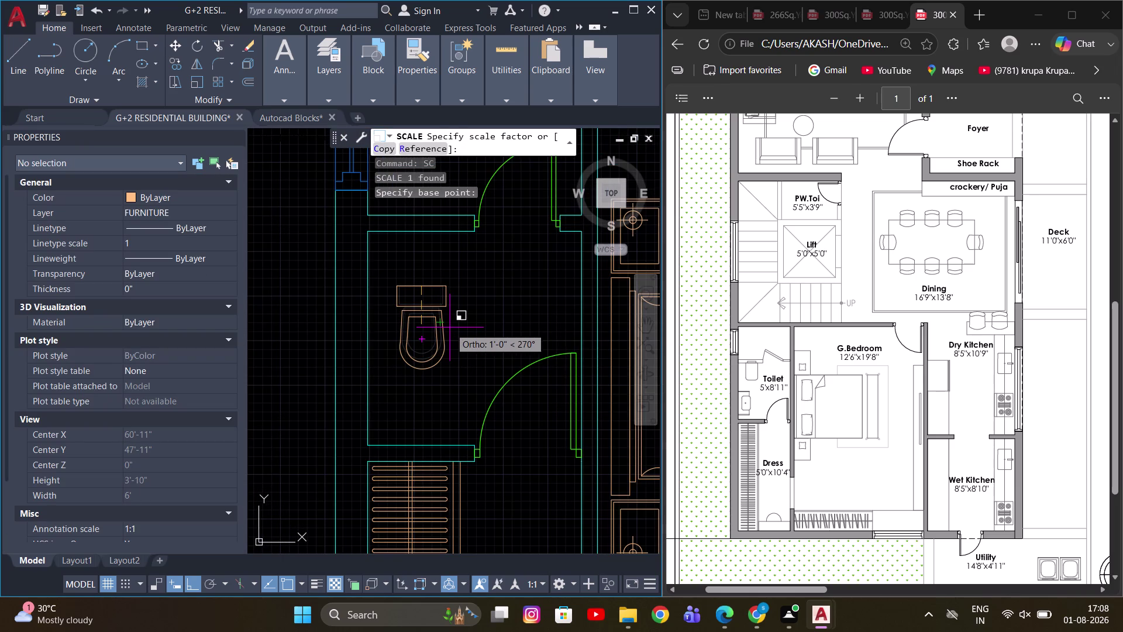
click(449, 328)
Move the toilet by its base grip against the toilet room wall.
click(415, 290)
middle_click(436, 281)
click(417, 290)
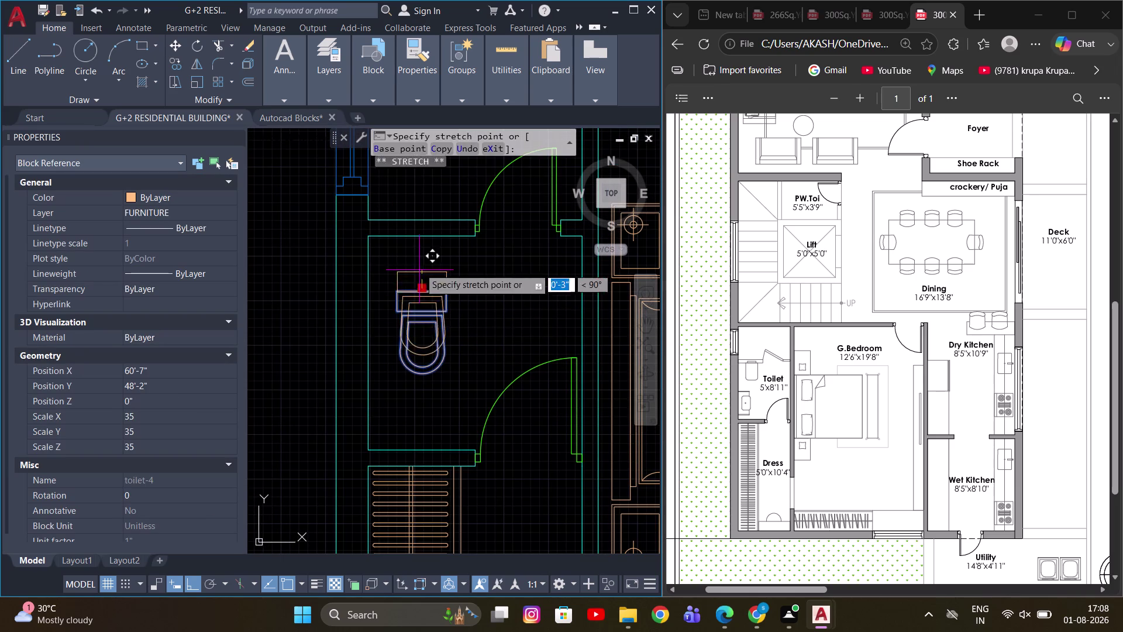
scroll(up, 3)
click(419, 241)
scroll(down, 3)
key(Escape)
Centre the toilet room in view, then return to the block library drawing.
middle_drag(480, 333, 427, 342)
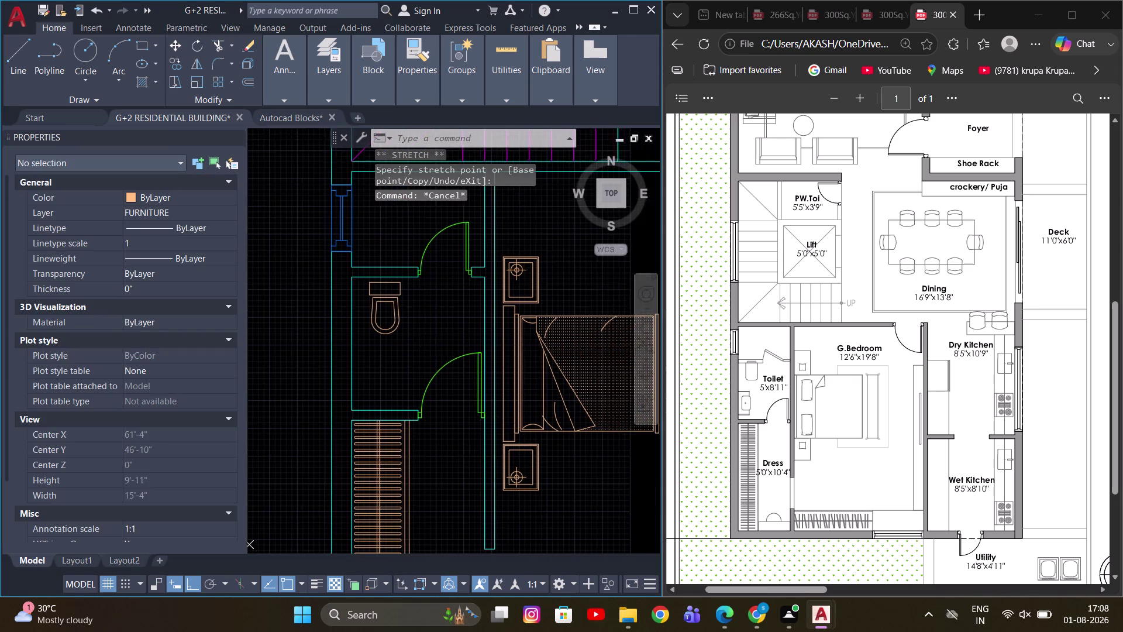
middle_drag(426, 342, 427, 342)
scroll(down, 3)
scroll(up, 3)
middle_drag(391, 355, 412, 358)
scroll(up, 3)
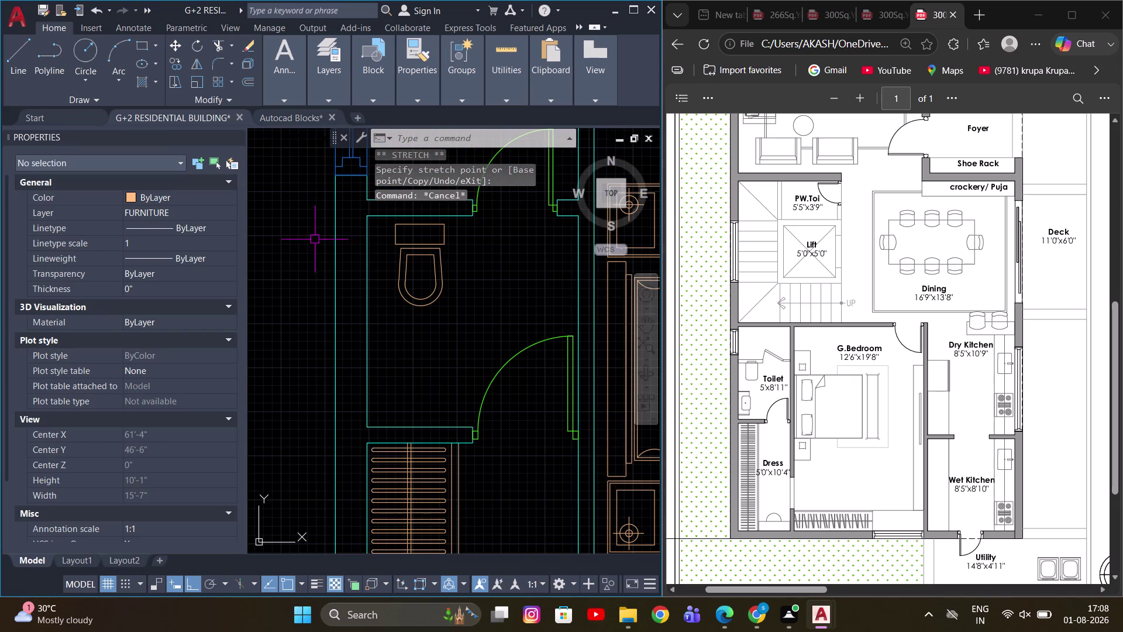
click(297, 116)
scroll(down, 3)
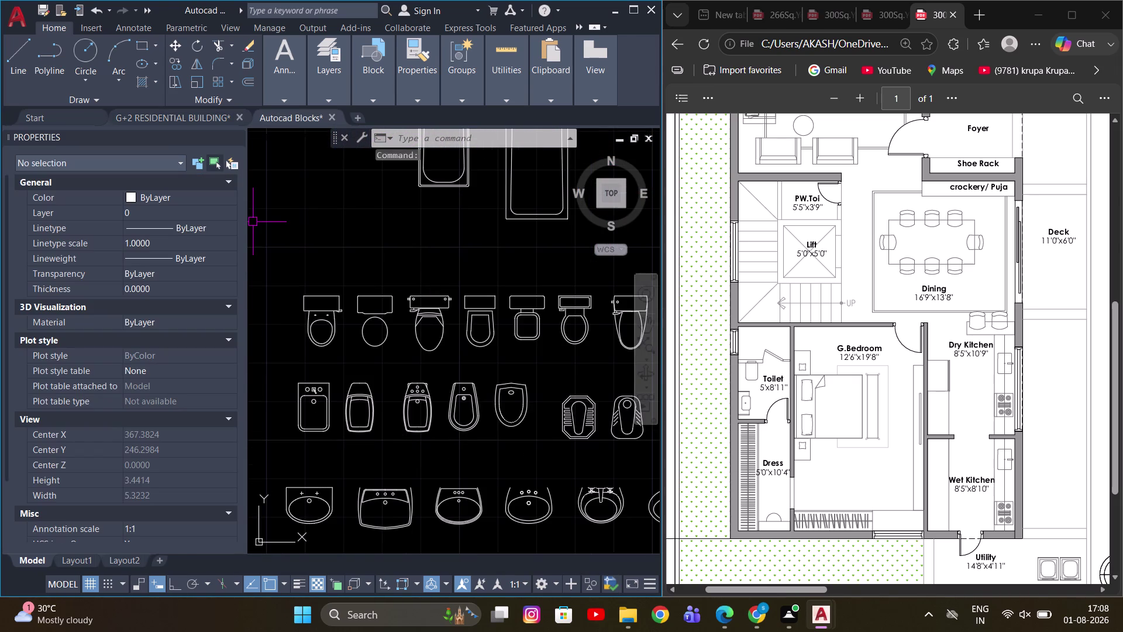
Pan and zoom through the Autocad Blocks library to the washbasin blocks.
click(237, 137)
scroll(down, 3)
middle_drag(468, 386, 464, 381)
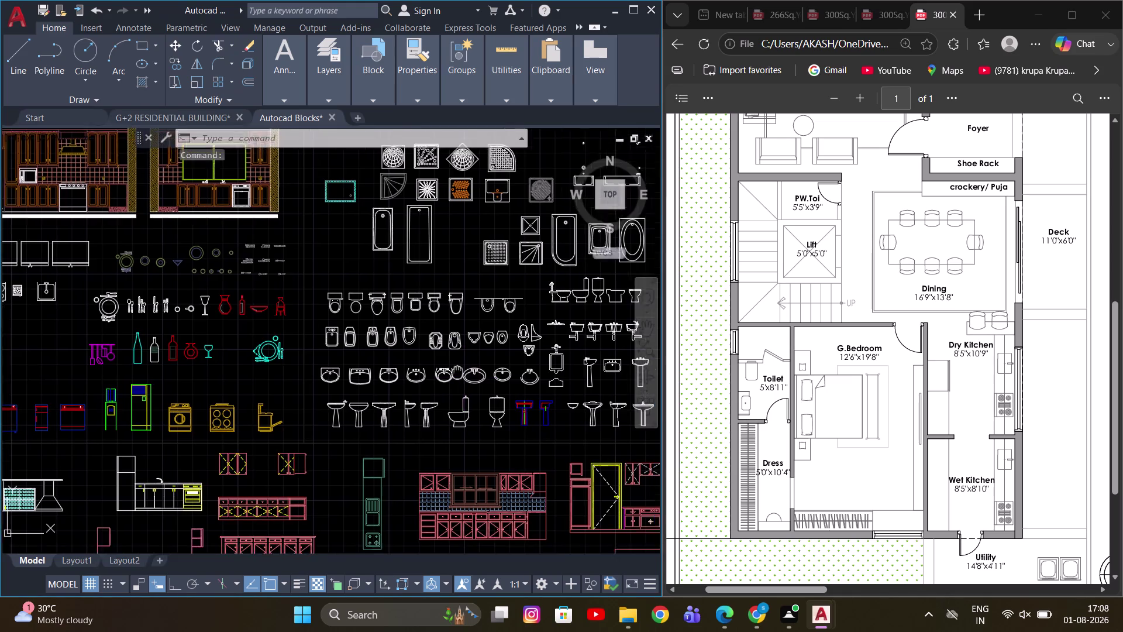
middle_drag(464, 382, 451, 347)
scroll(up, 3)
middle_drag(337, 352, 391, 349)
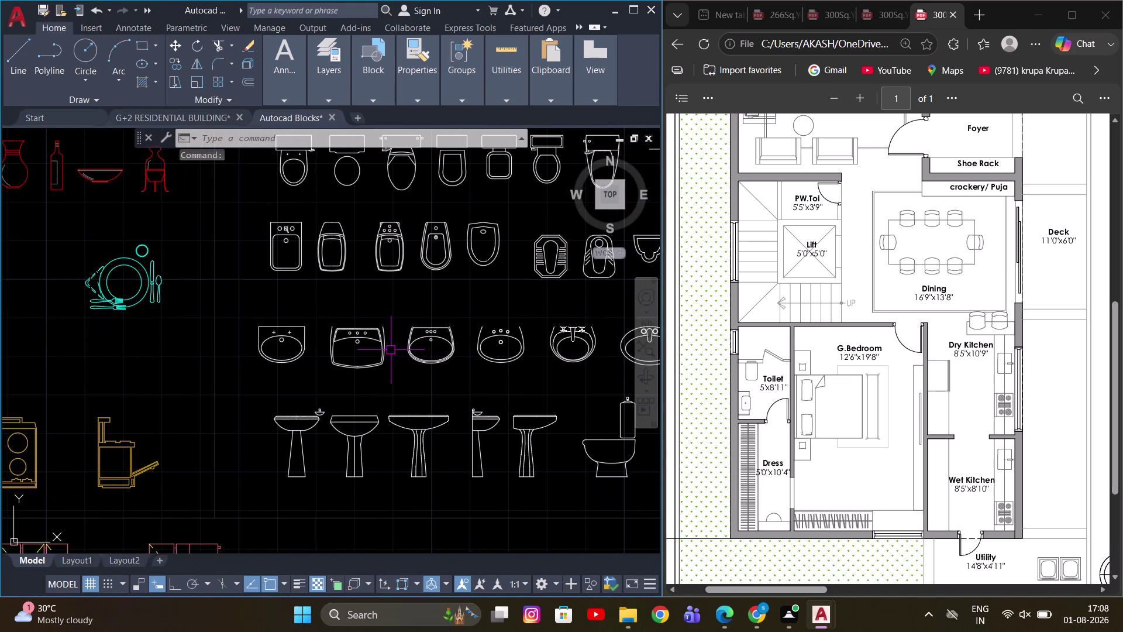
scroll(down, 3)
scroll(up, 3)
middle_drag(486, 354, 257, 341)
scroll(down, 3)
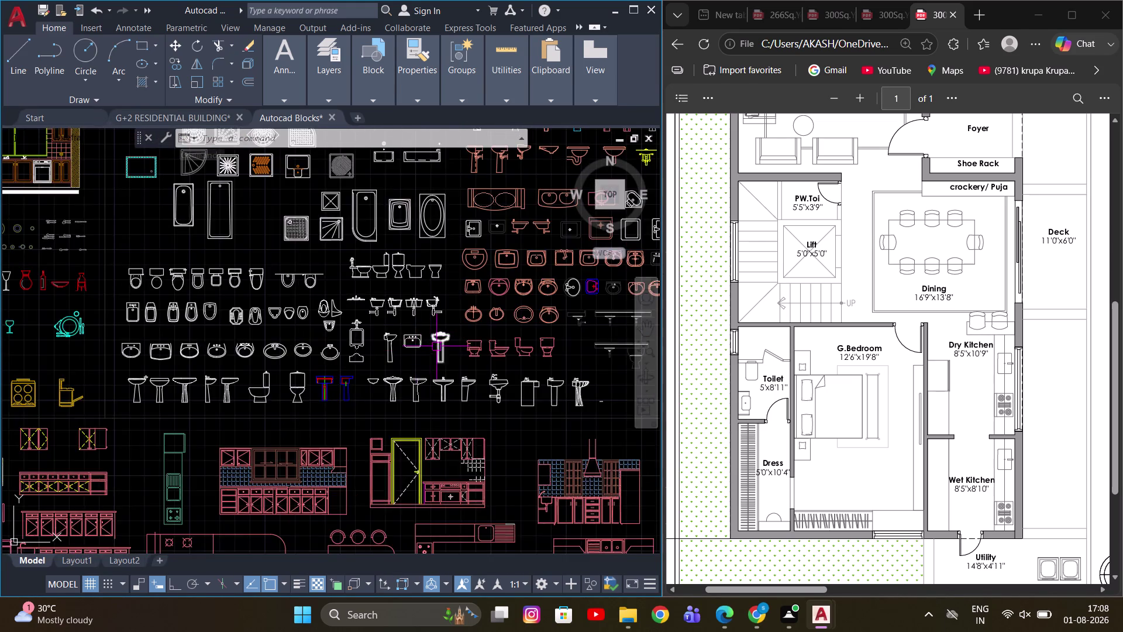
scroll(up, 3)
middle_drag(479, 321, 289, 381)
scroll(up, 3)
middle_drag(456, 302, 376, 348)
scroll(up, 3)
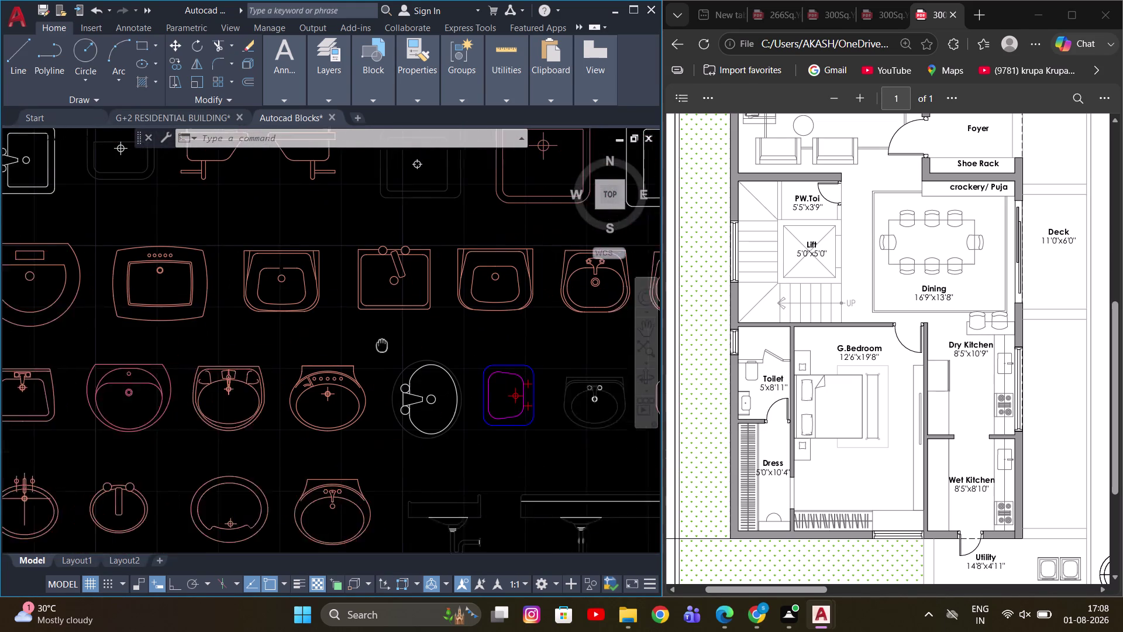
middle_drag(377, 348, 348, 356)
scroll(down, 3)
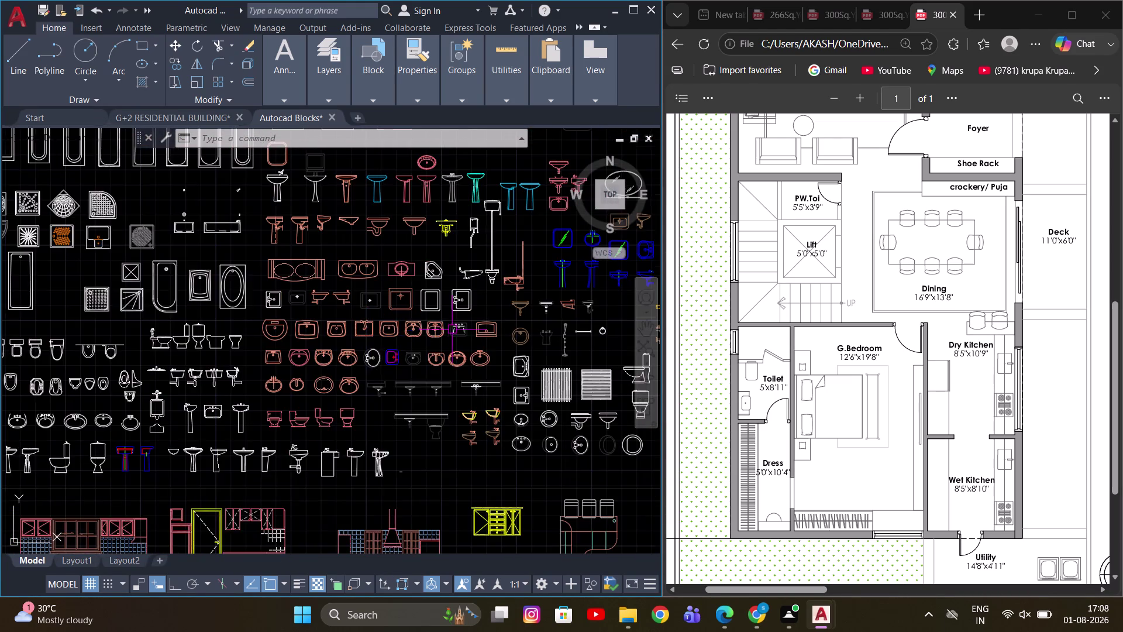
scroll(up, 3)
scroll(up, 3)
middle_drag(541, 321, 496, 321)
scroll(up, 3)
scroll(down, 3)
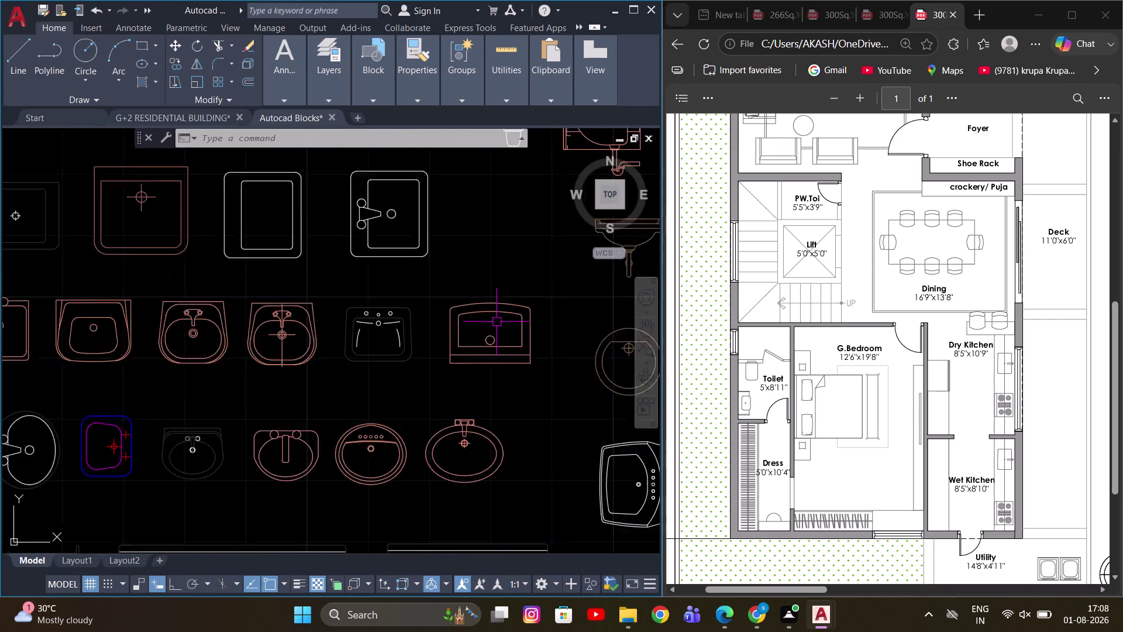
scroll(down, 3)
middle_drag(362, 382, 518, 431)
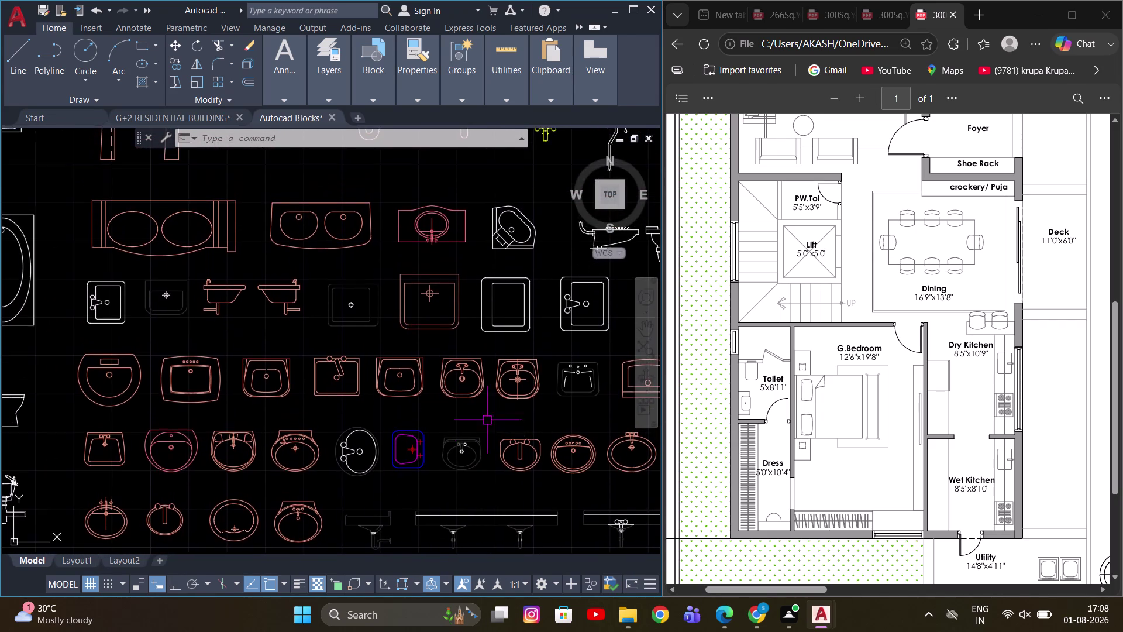
scroll(down, 3)
scroll(up, 3)
middle_drag(159, 372, 81, 336)
scroll(down, 3)
scroll(up, 3)
middle_drag(436, 358, 432, 475)
scroll(down, 3)
scroll(down, 3)
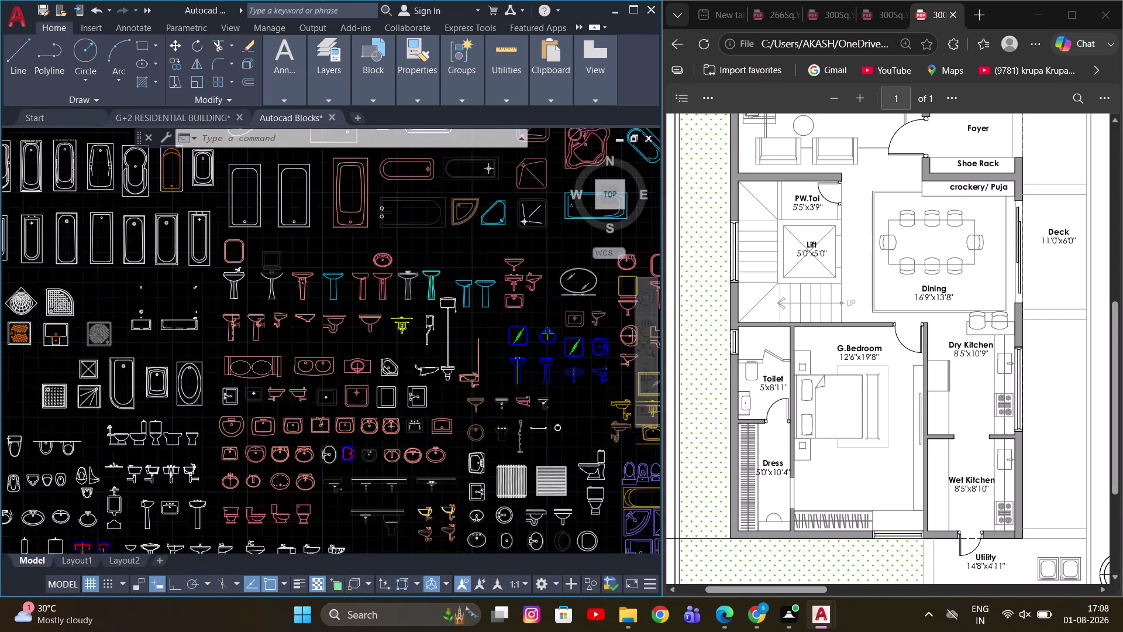
scroll(up, 3)
Window-select a washbasin, copy it, and return to the G+2 RESIDENTIAL BUILDING drawing.
drag(451, 418, 451, 424)
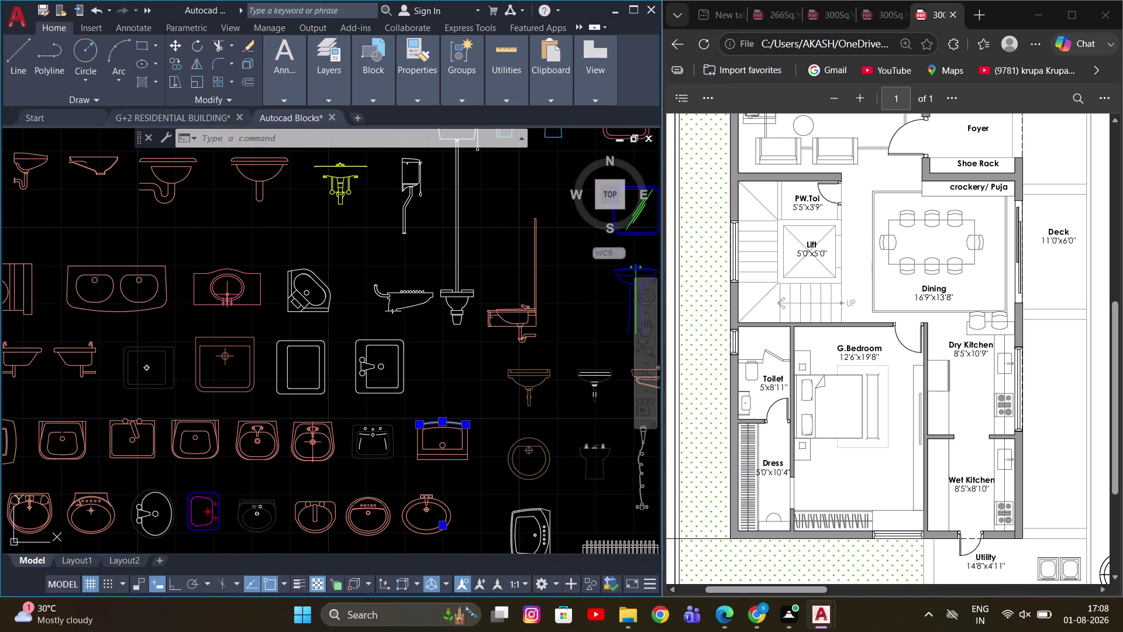
key(Escape)
scroll(up, 3)
click(393, 391)
click(522, 500)
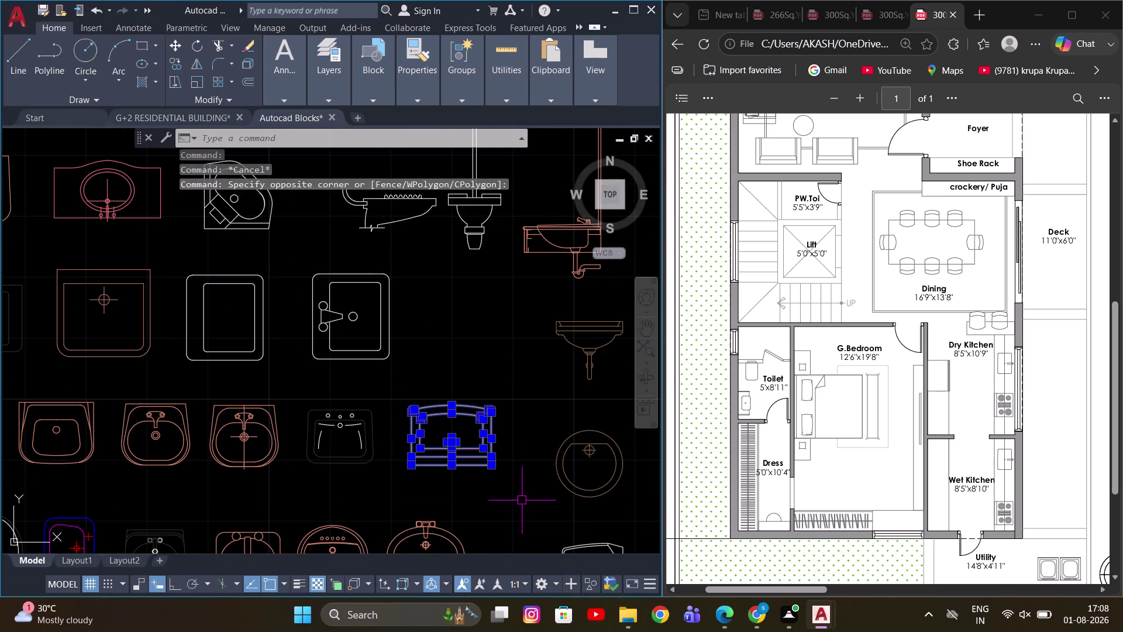
key(ctrl+c)
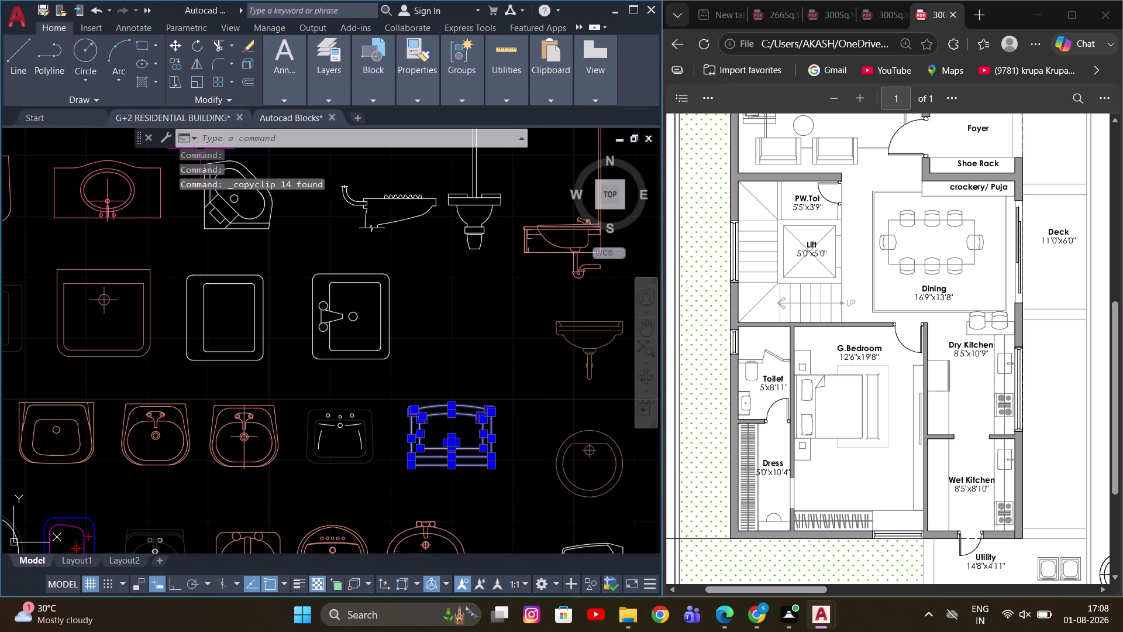
click(187, 115)
scroll(up, 3)
middle_click(293, 357)
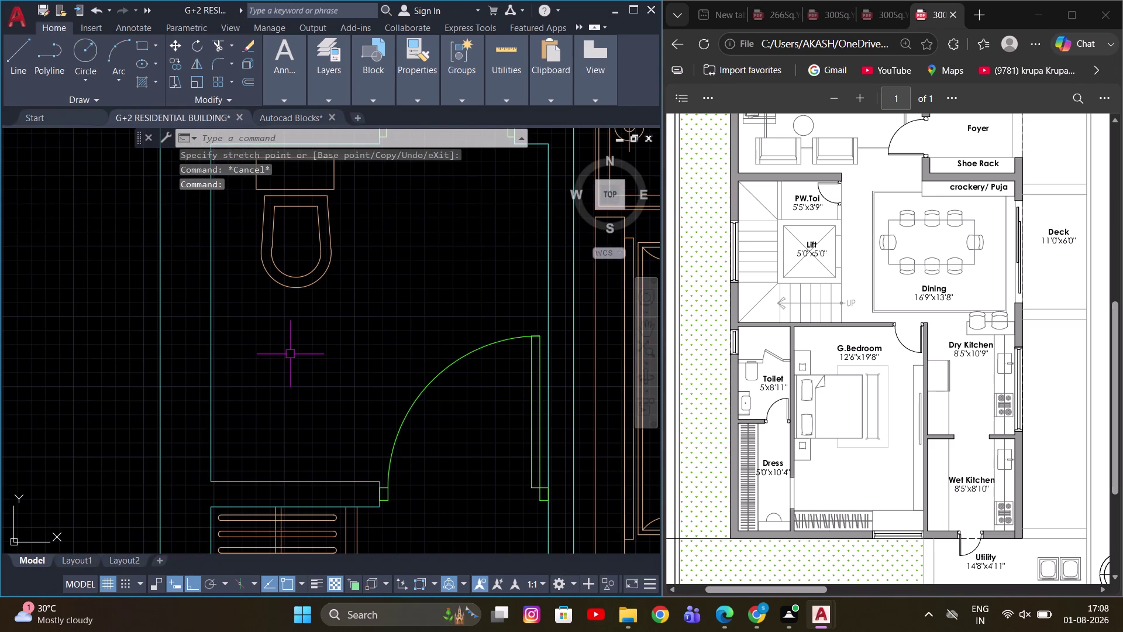
Paste the washbasin into the plan and group its lines.
key(ctrl+v)
scroll(up, 3)
click(283, 390)
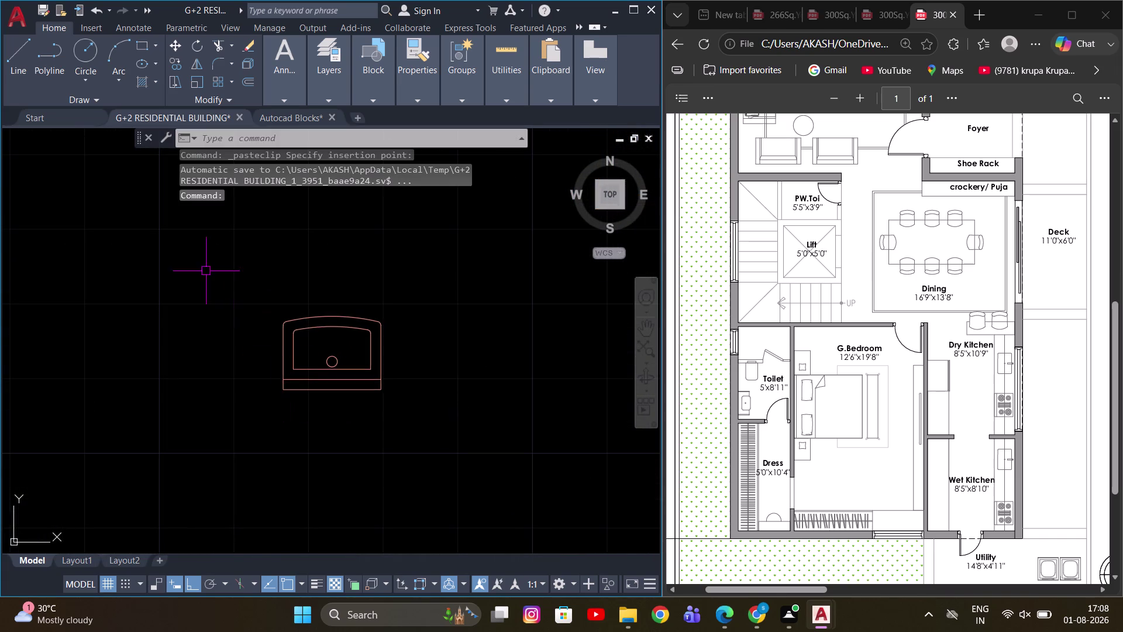
drag(206, 271, 216, 294)
click(448, 483)
key(space)
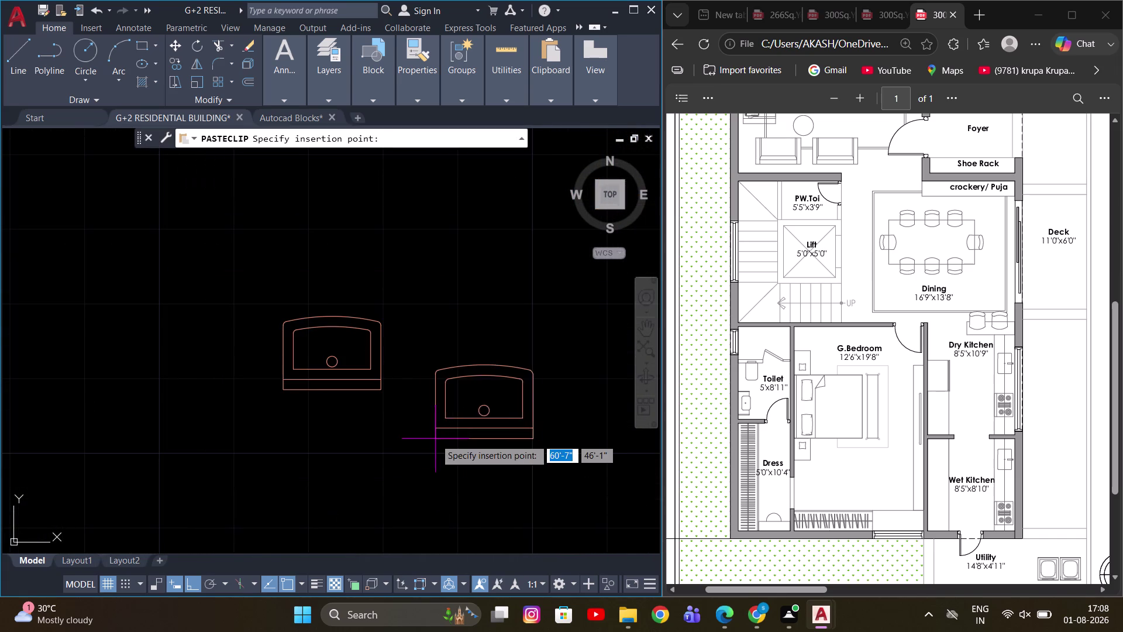
key(Escape)
drag(214, 268, 268, 341)
click(434, 463)
key(g)
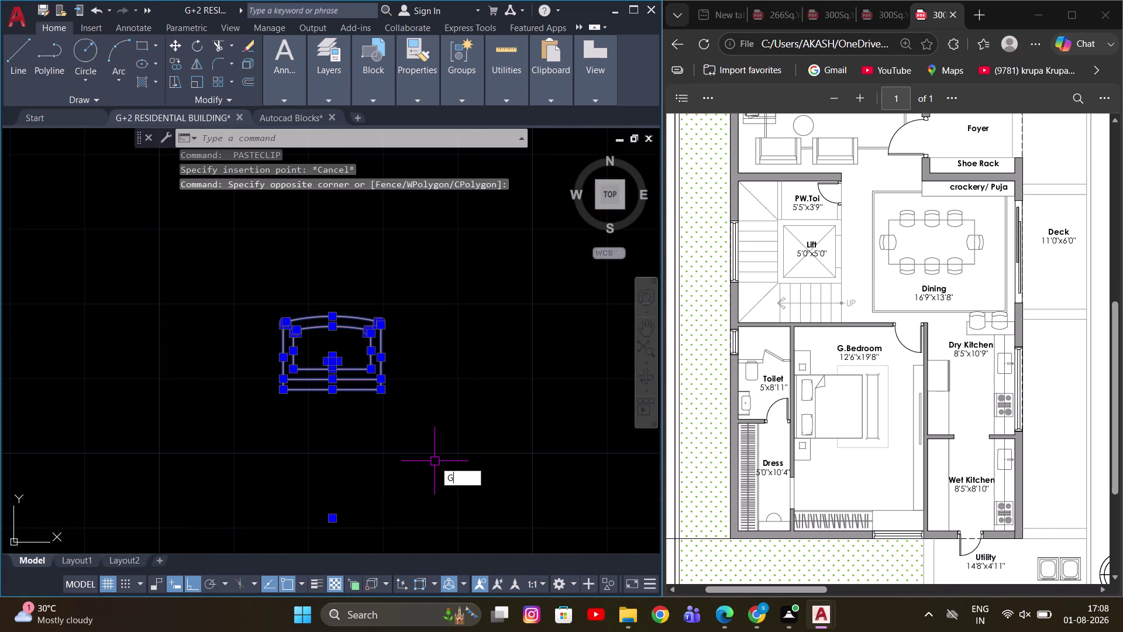
key(space)
click(378, 379)
Rotate the washbasin a quarter turn (90°).
key(r)
key(o)
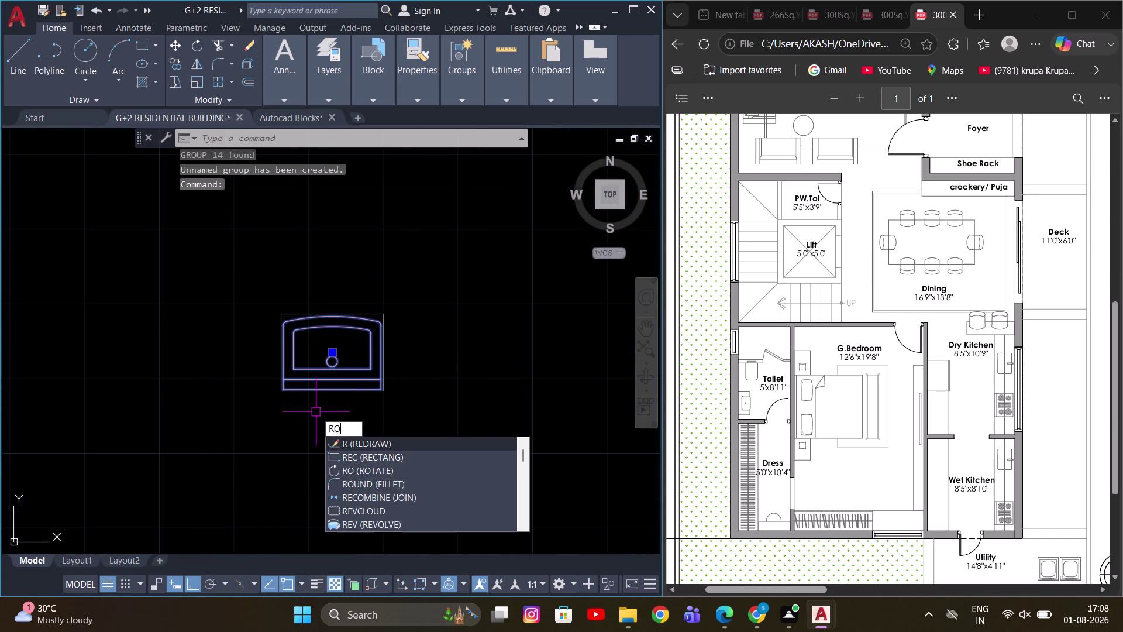
key(space)
drag(425, 316, 426, 328)
click(440, 451)
scroll(down, 3)
scroll(up, 3)
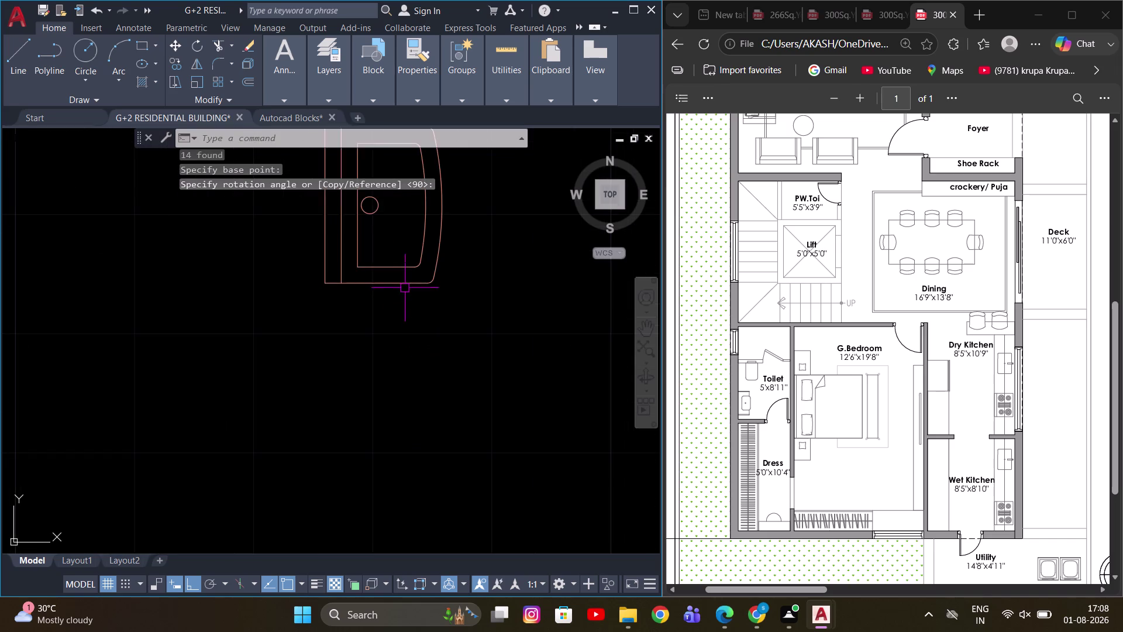
drag(375, 275, 370, 269)
scroll(down, 3)
scroll(up, 3)
click(276, 236)
scroll(up, 3)
middle_drag(290, 263, 342, 427)
Scale the washbasin to a new size.
key(s)
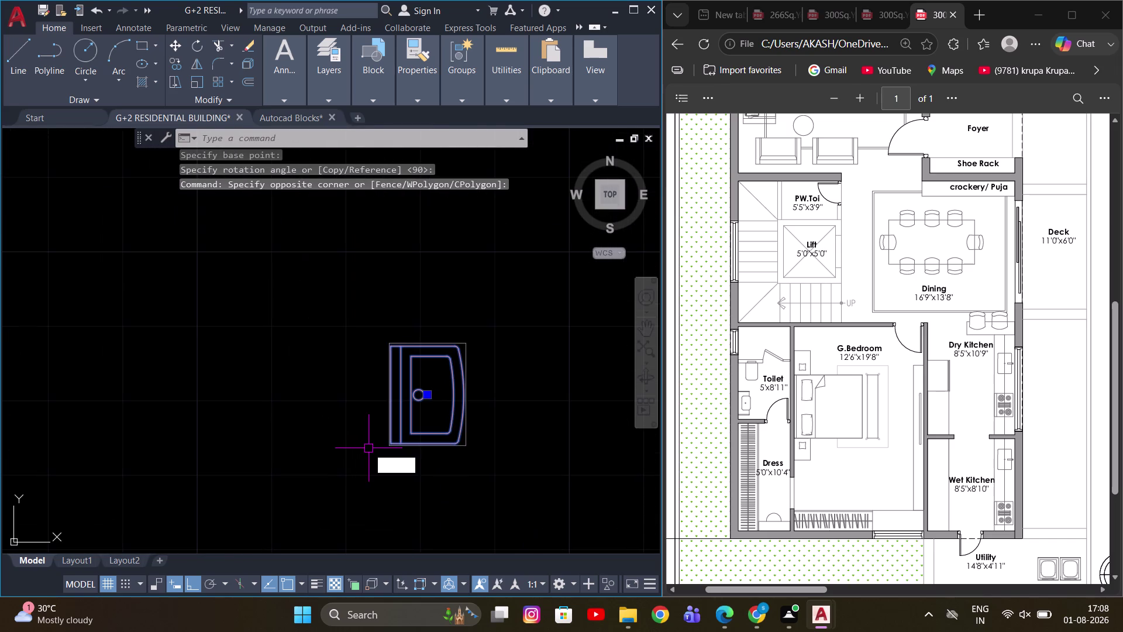
key(c)
key(space)
click(386, 348)
scroll(down, 3)
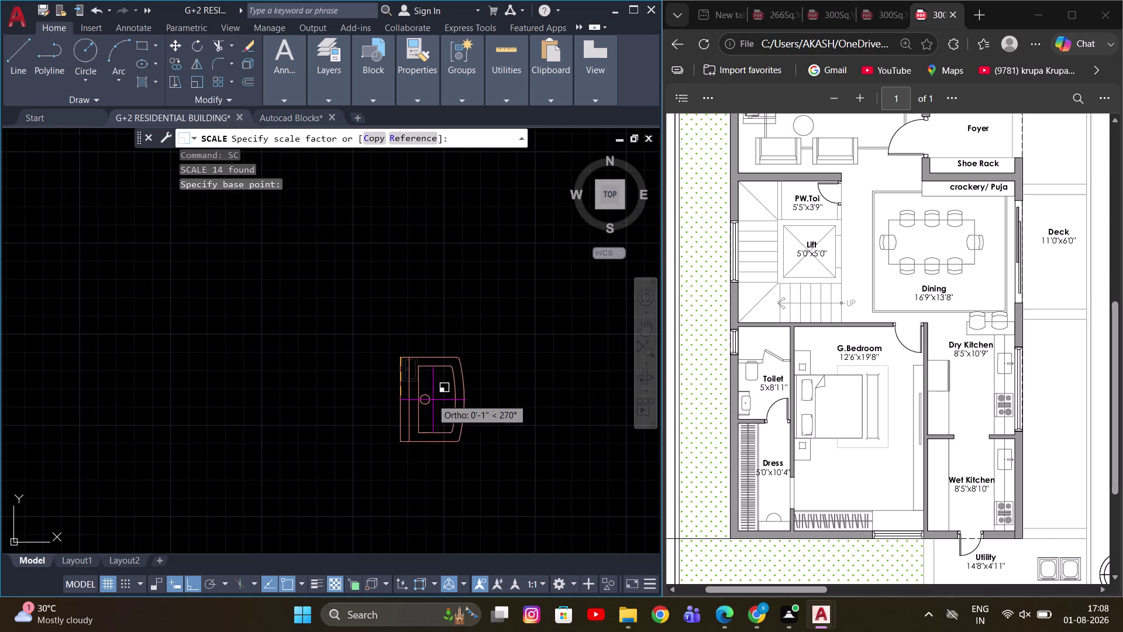
scroll(down, 3)
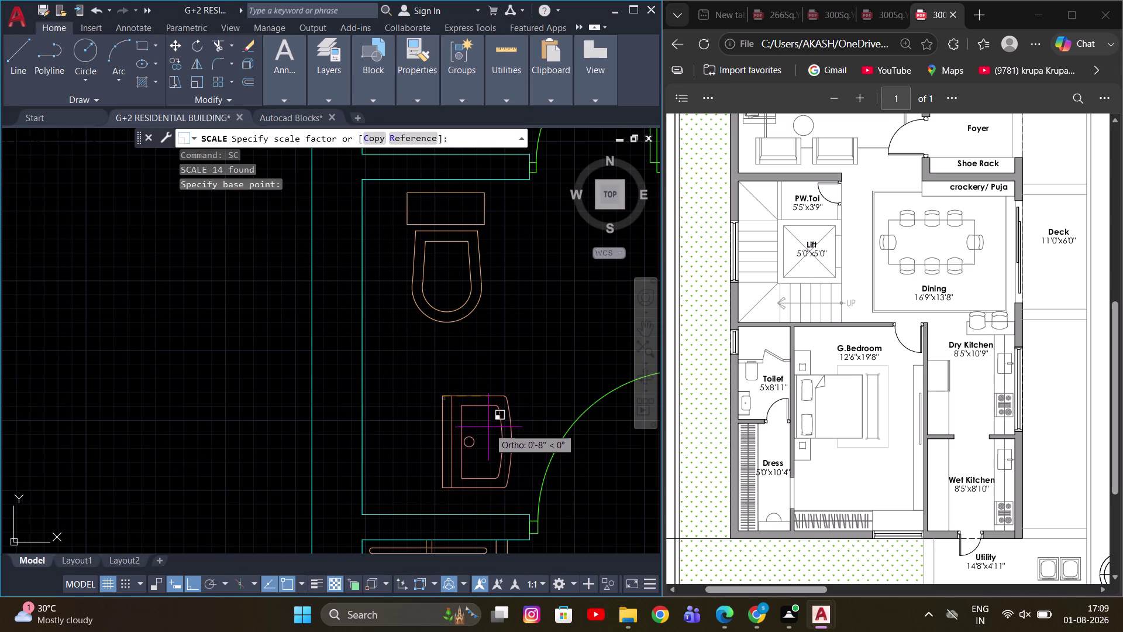
click(484, 422)
click(451, 431)
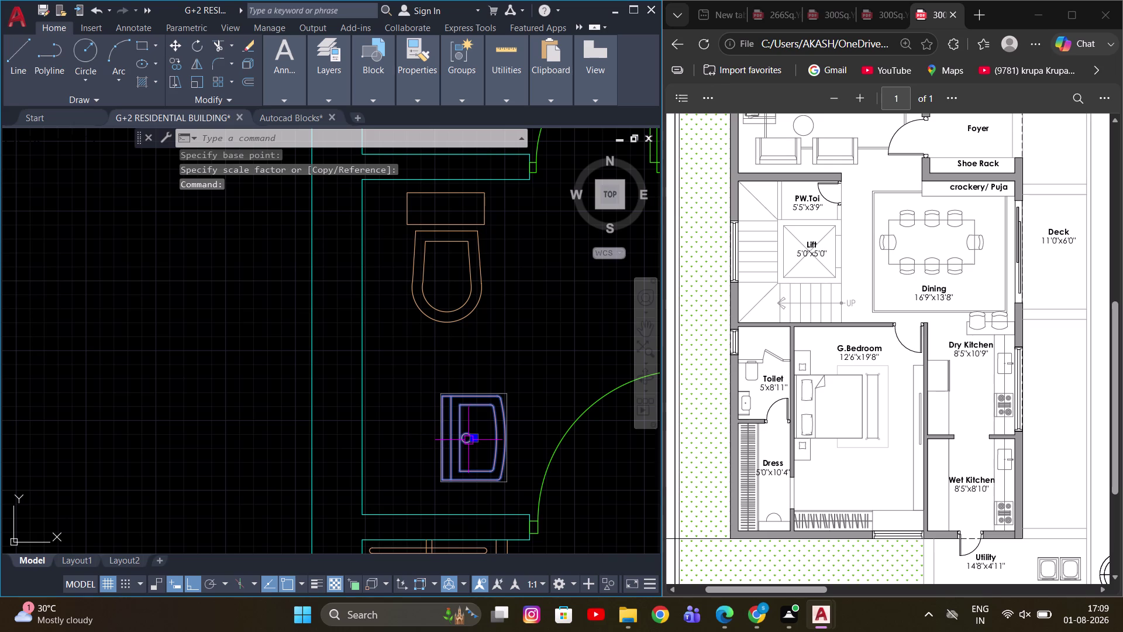
middle_drag(451, 435, 455, 423)
Move the washbasin inside the toilet room.
key(m)
key(space)
click(444, 426)
scroll(down, 3)
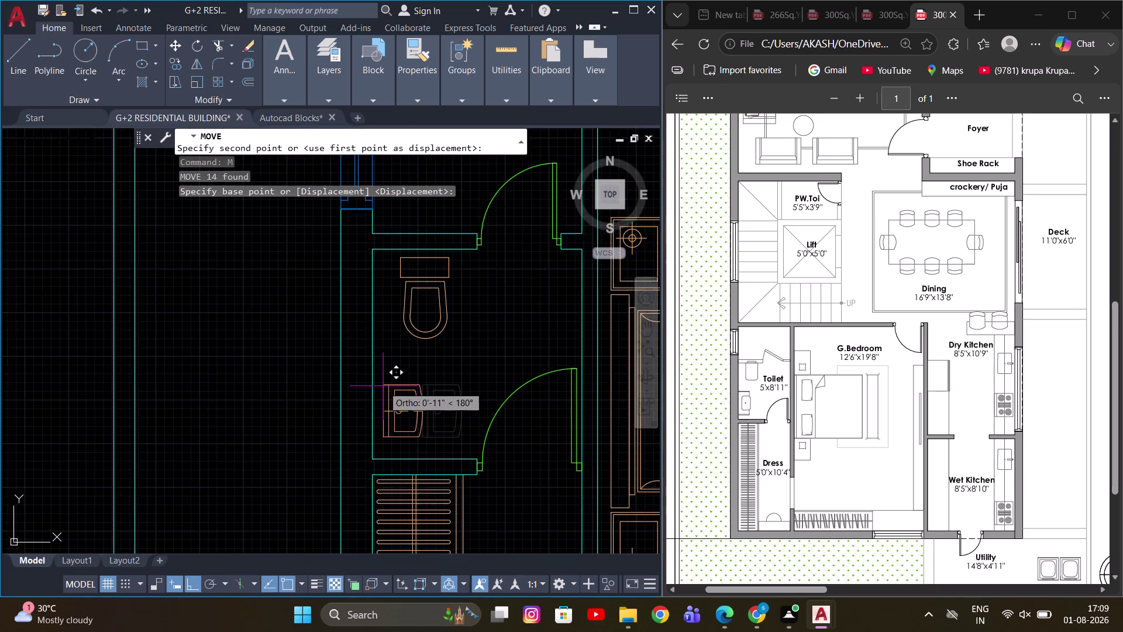
scroll(up, 3)
scroll(up, 3)
click(381, 422)
scroll(down, 3)
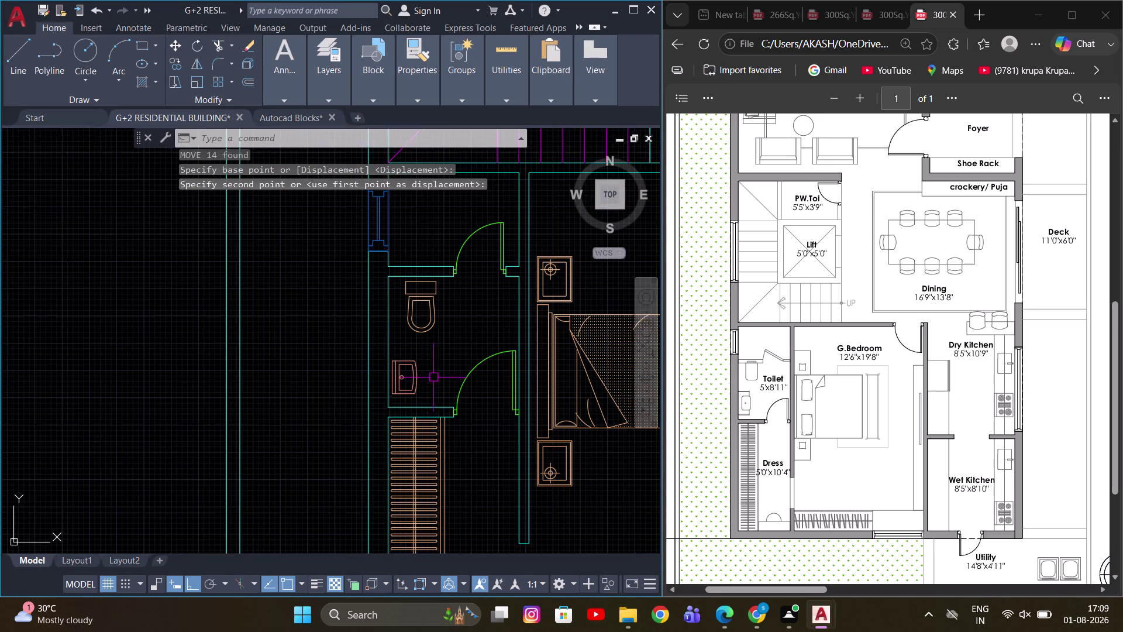
middle_drag(436, 375, 414, 390)
scroll(up, 3)
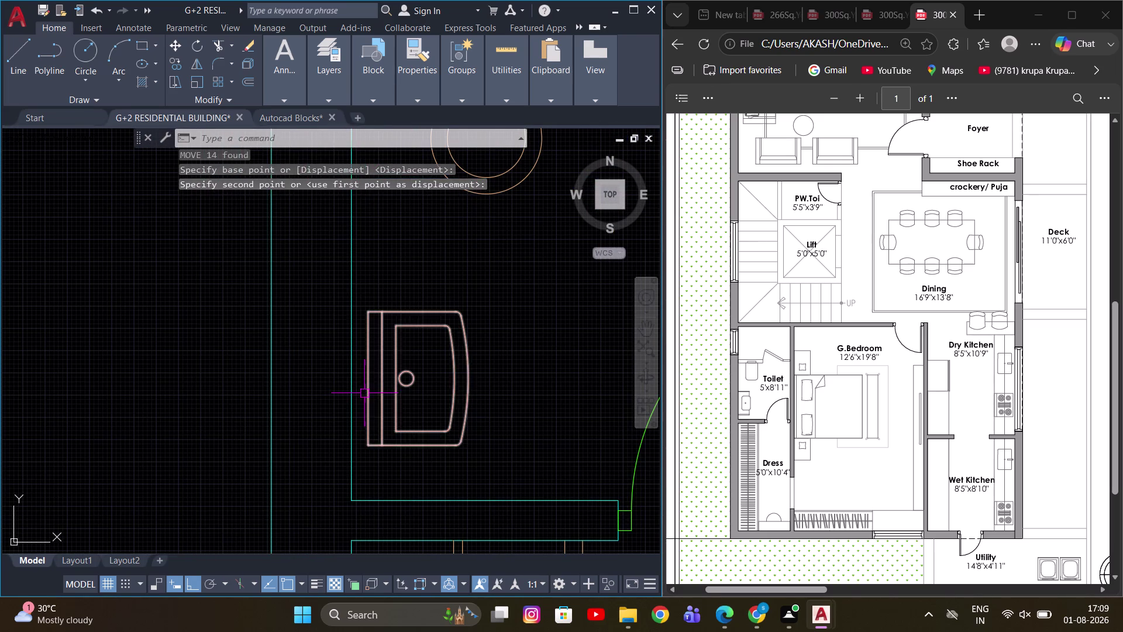
Shift the washbasin against the toilet wall.
click(365, 393)
key(m)
key(space)
click(368, 384)
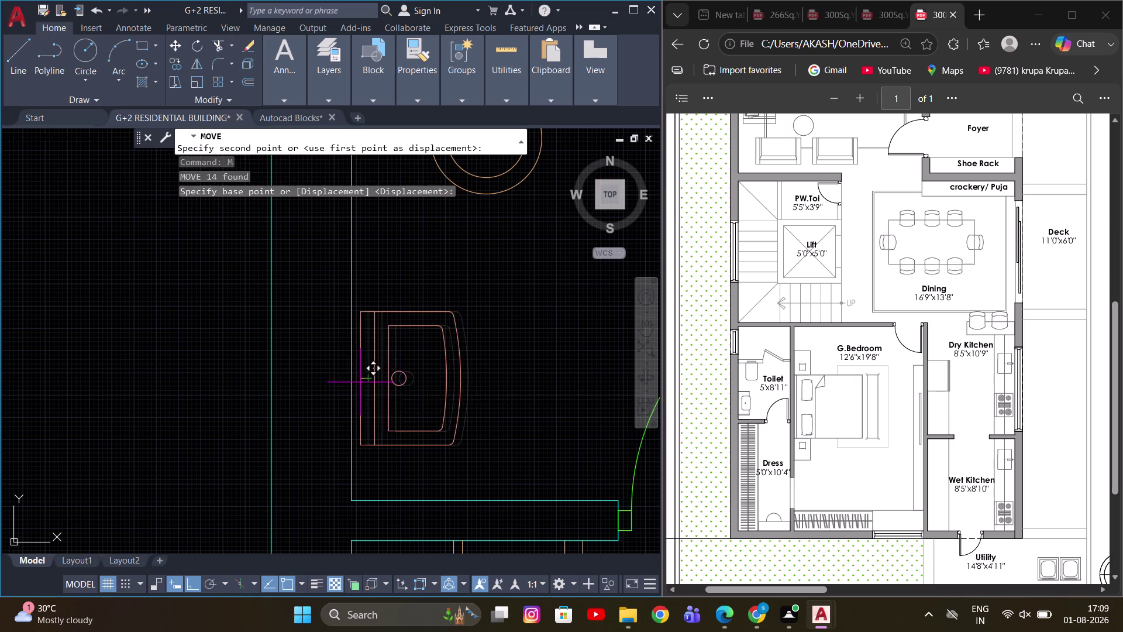
click(353, 380)
scroll(down, 3)
scroll(up, 3)
middle_drag(425, 389, 431, 418)
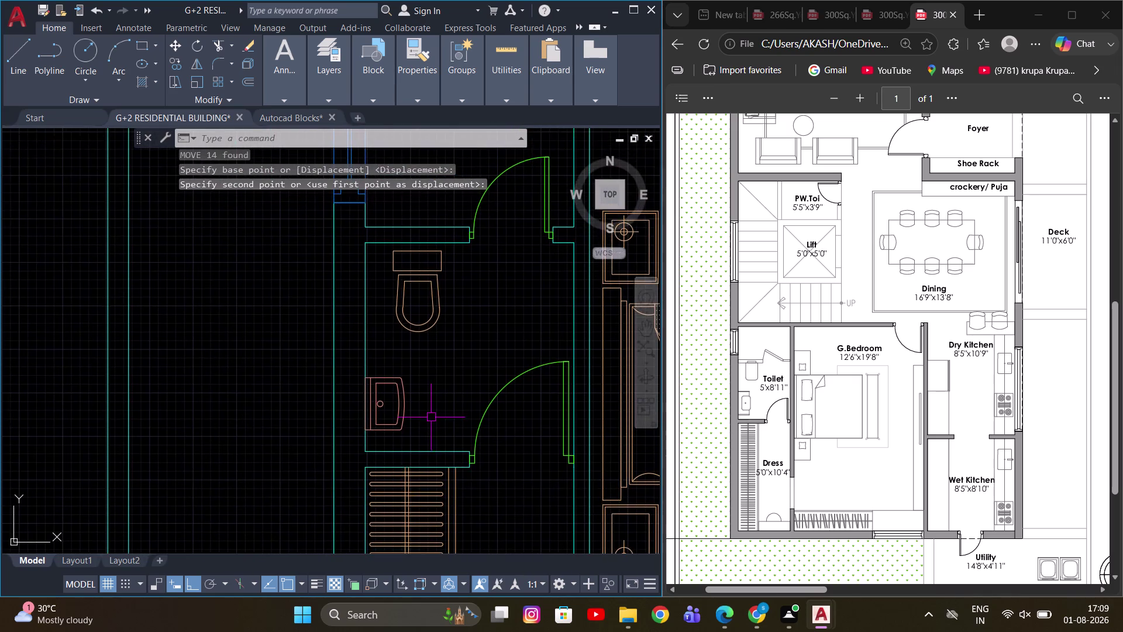
scroll(up, 3)
Shrink the washbasin so it fits the toilet beside the bedroom.
click(420, 370)
click(383, 345)
key(s)
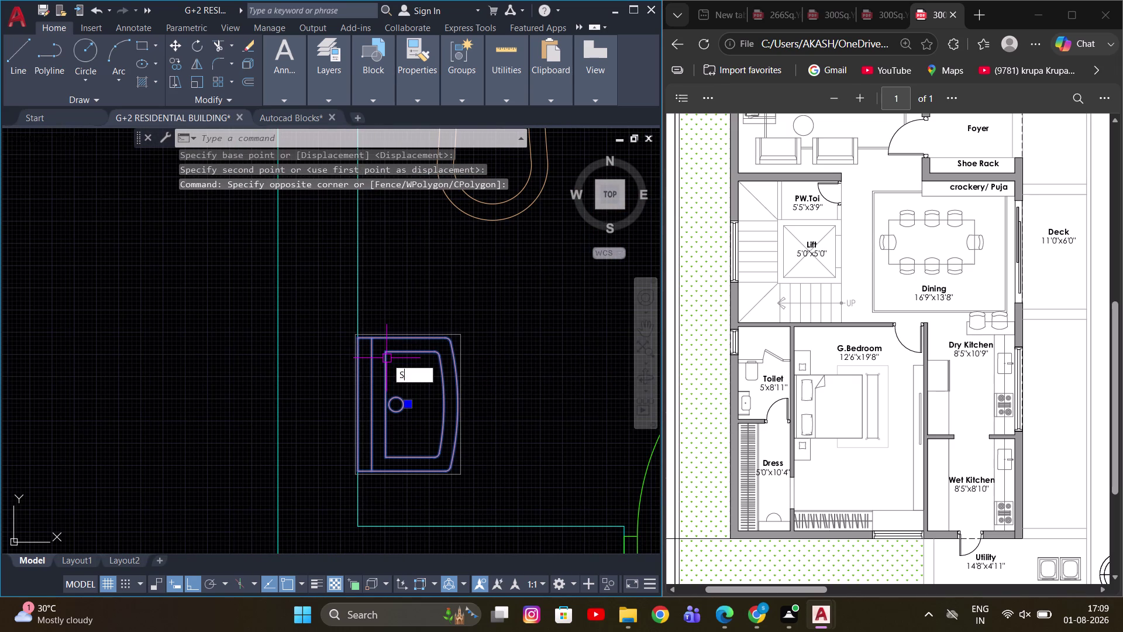
key(c)
key(space)
click(356, 400)
scroll(down, 3)
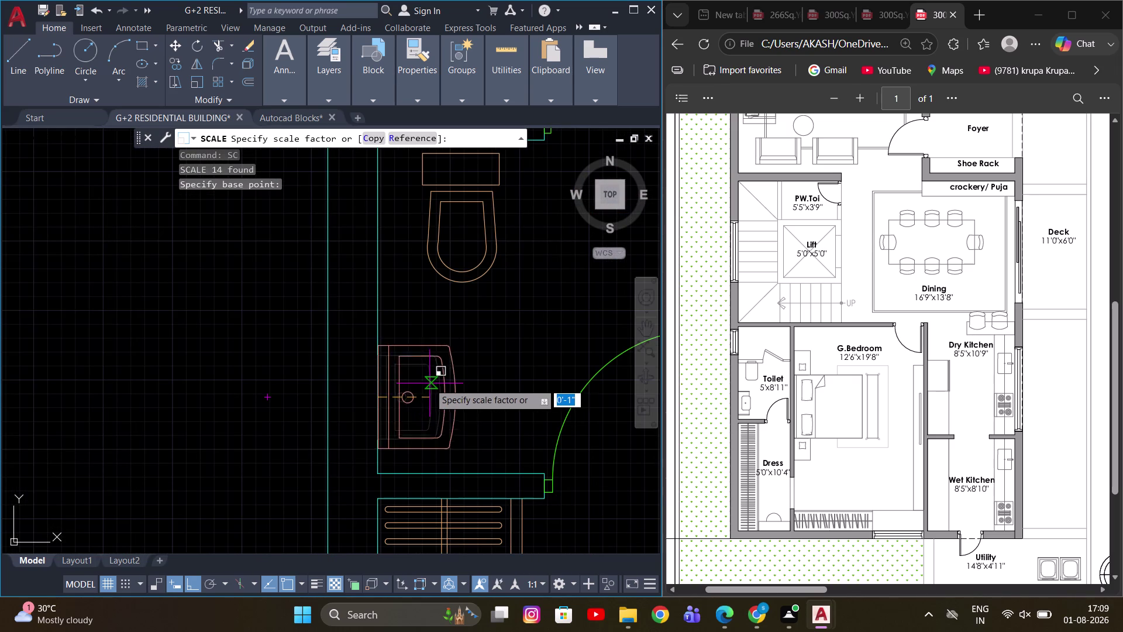
scroll(up, 3)
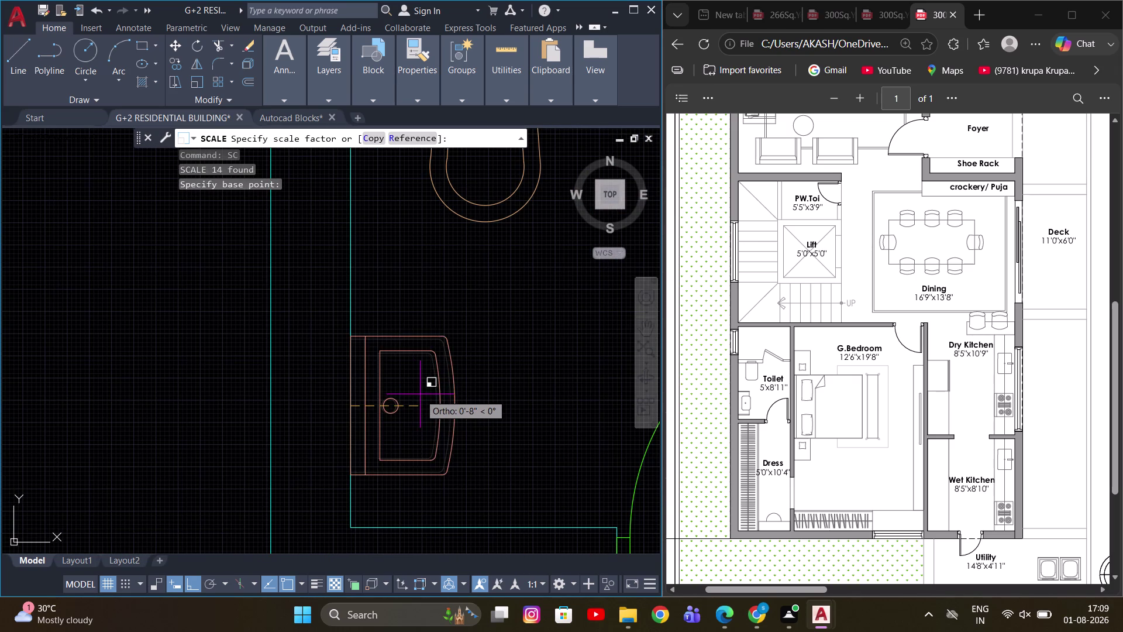
click(422, 394)
scroll(down, 3)
middle_drag(468, 370, 366, 384)
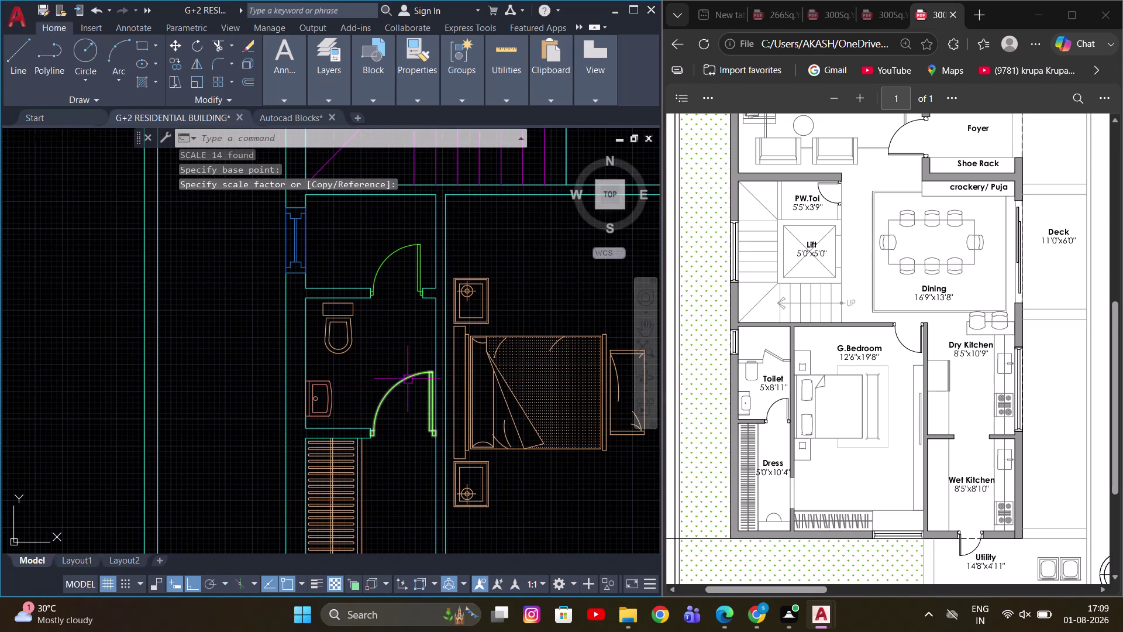
scroll(down, 3)
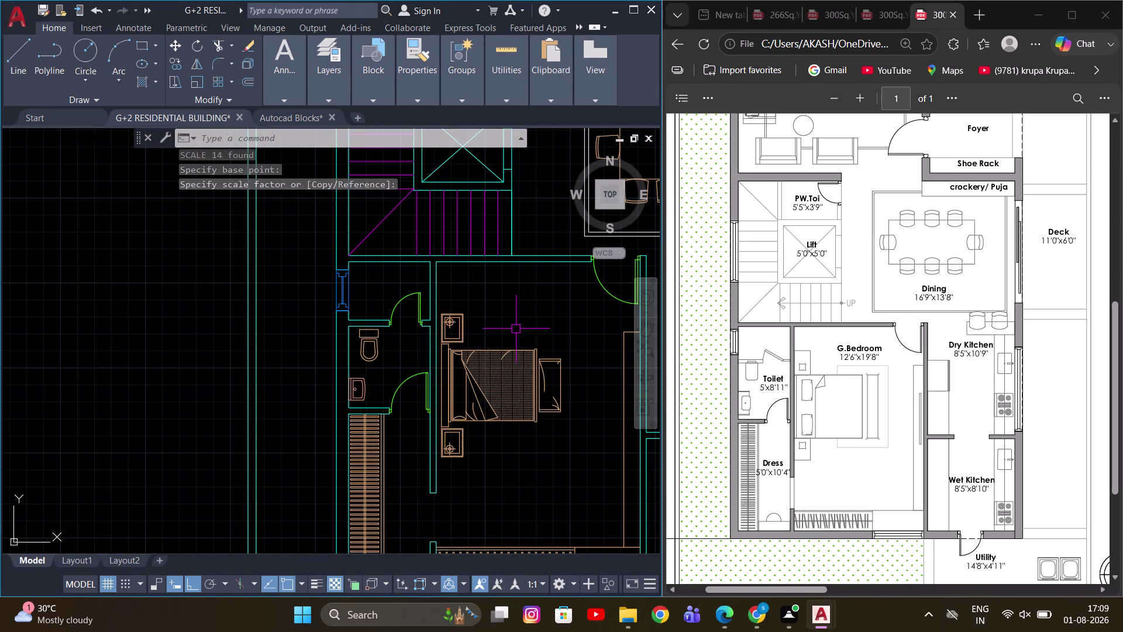
middle_drag(522, 329, 529, 417)
scroll(down, 3)
scroll(up, 3)
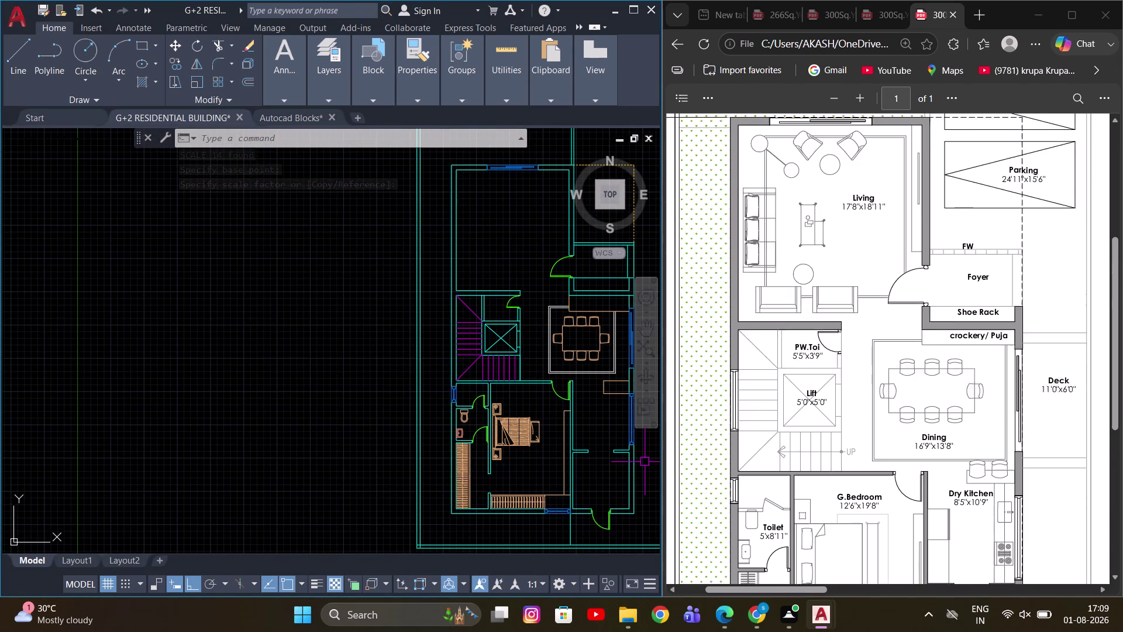
scroll(down, 3)
middle_drag(548, 430, 388, 359)
scroll(up, 3)
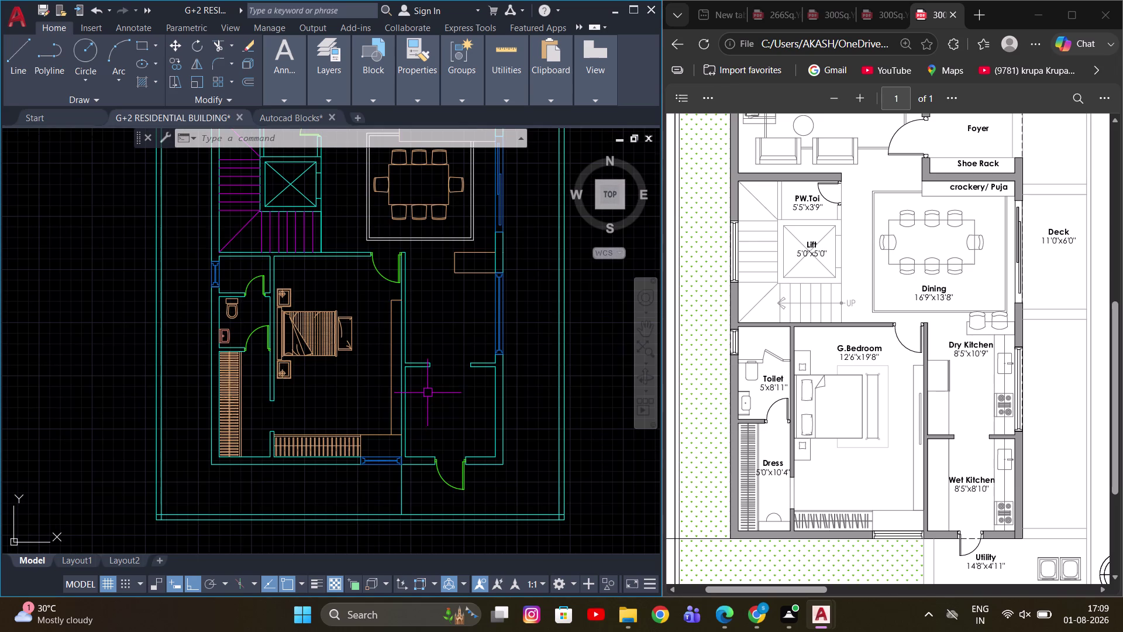
scroll(up, 3)
scroll(down, 3)
middle_drag(435, 397, 400, 385)
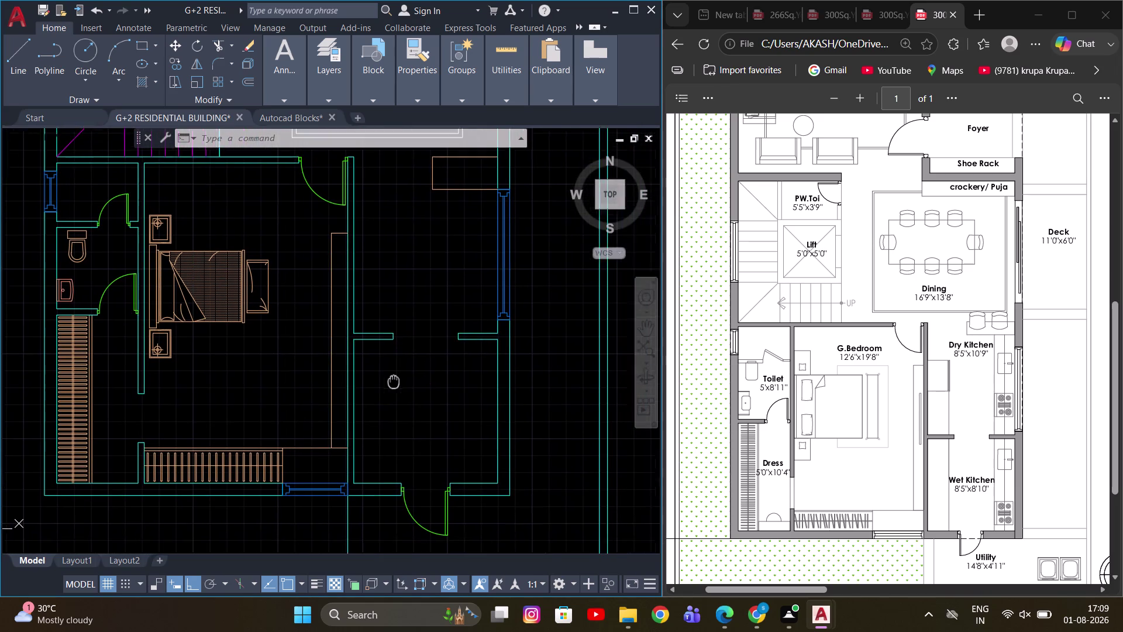
middle_drag(399, 384, 385, 378)
text(O)
Offset the wall line 2' inward into the room.
key(space)
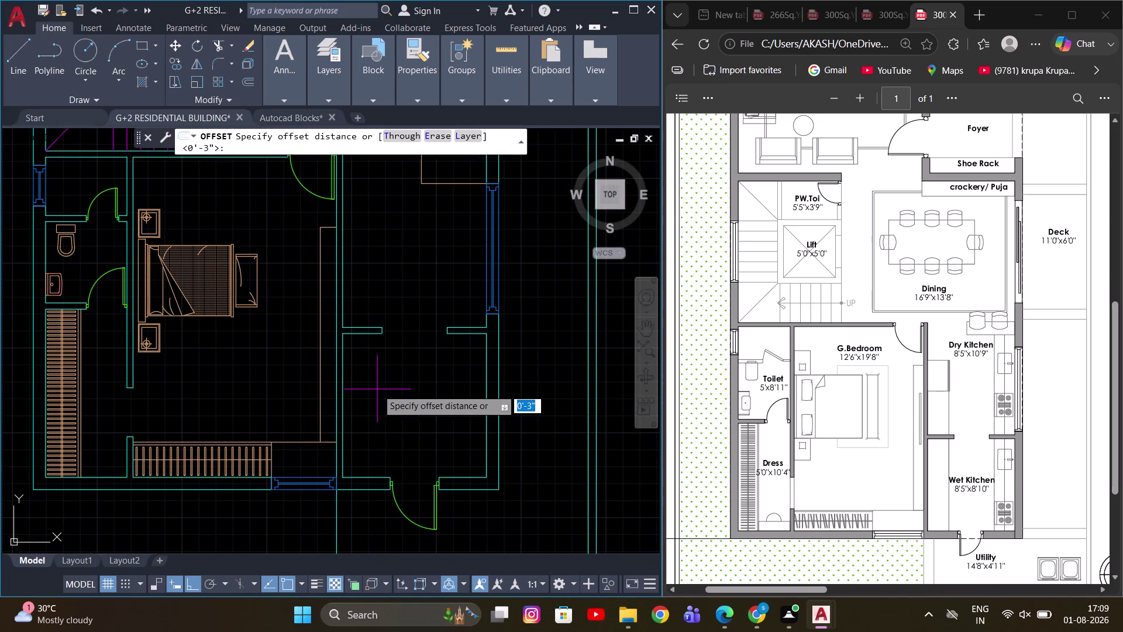
text(2)
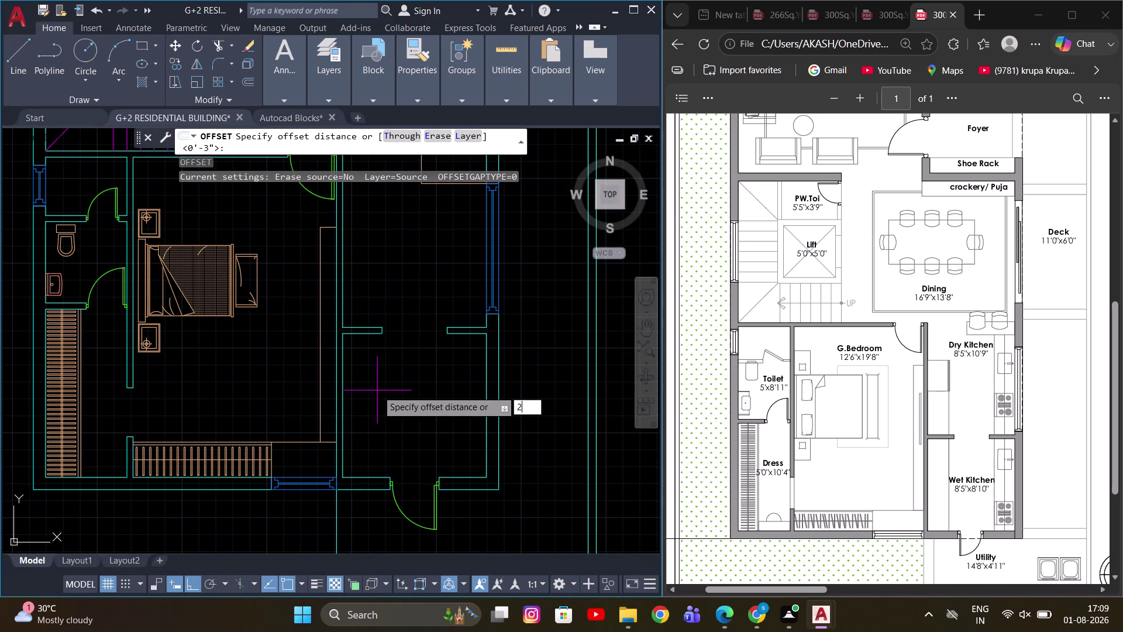
text(')
key(Return)
click(346, 410)
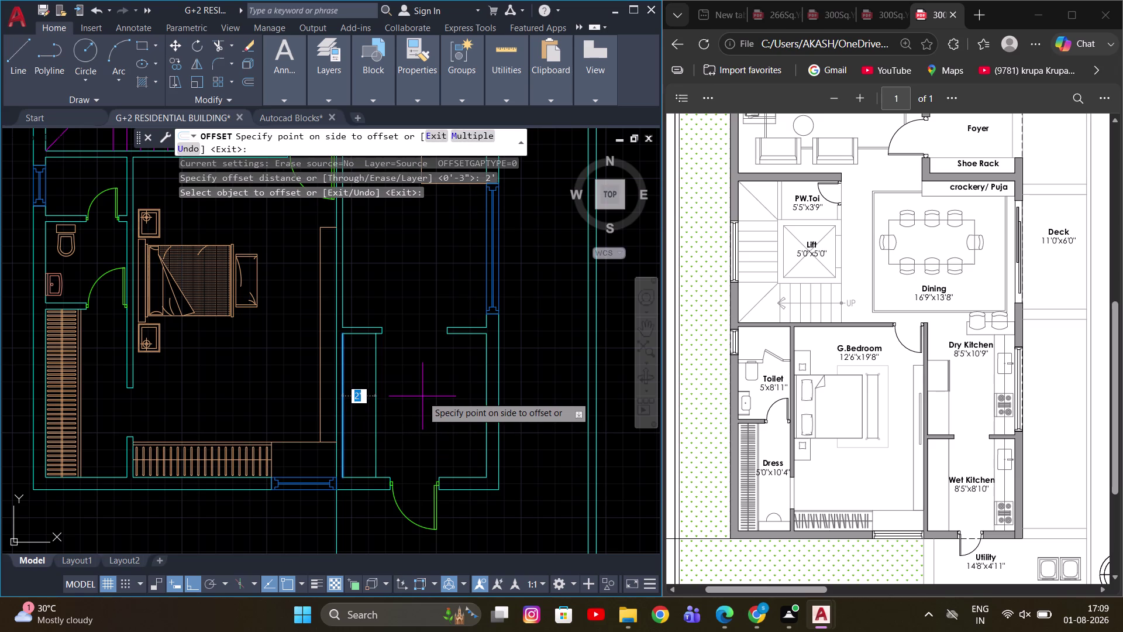
click(423, 397)
scroll(up, 3)
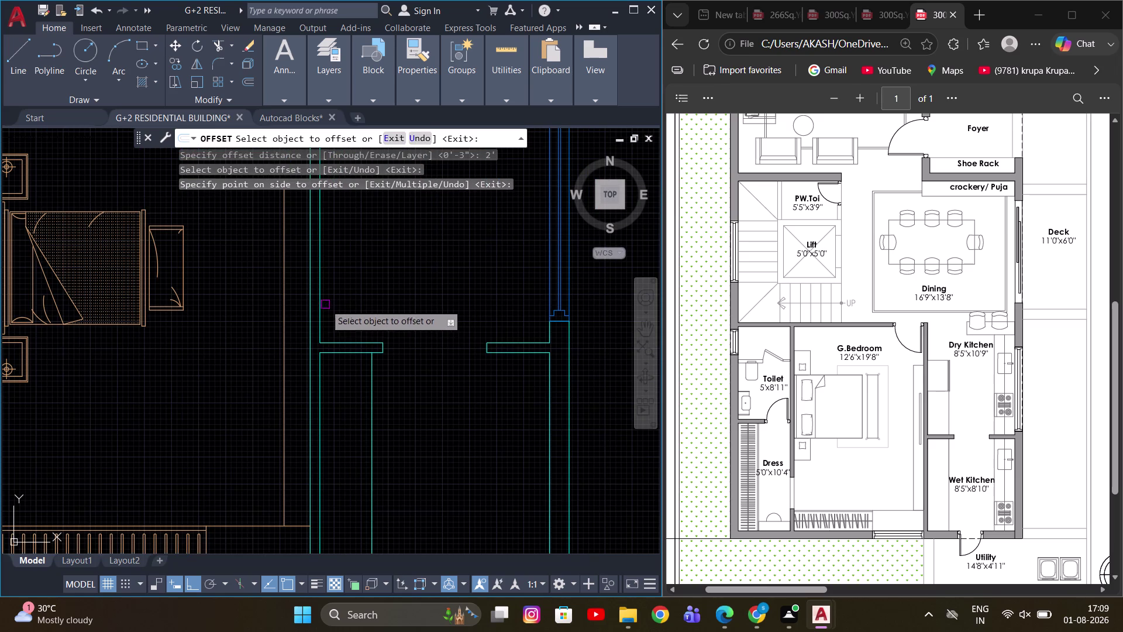
click(319, 304)
click(405, 311)
scroll(down, 3)
key(Escape)
scroll(up, 3)
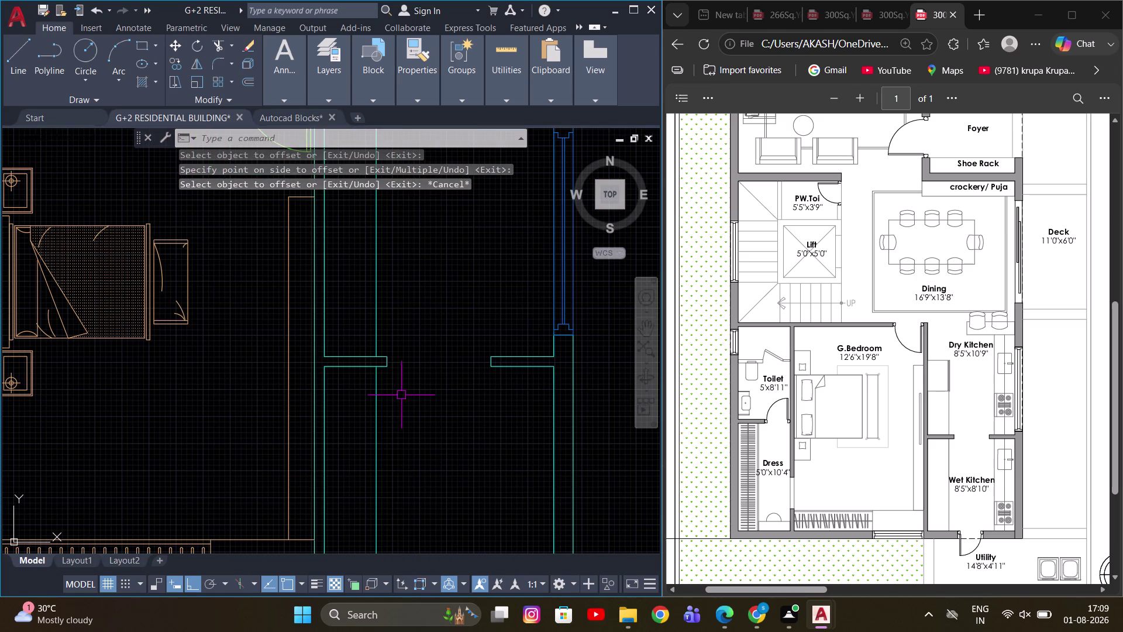
scroll(down, 3)
Match the wall line's properties onto the new lines with MATCHPROP (MA).
text(MA)
key(space)
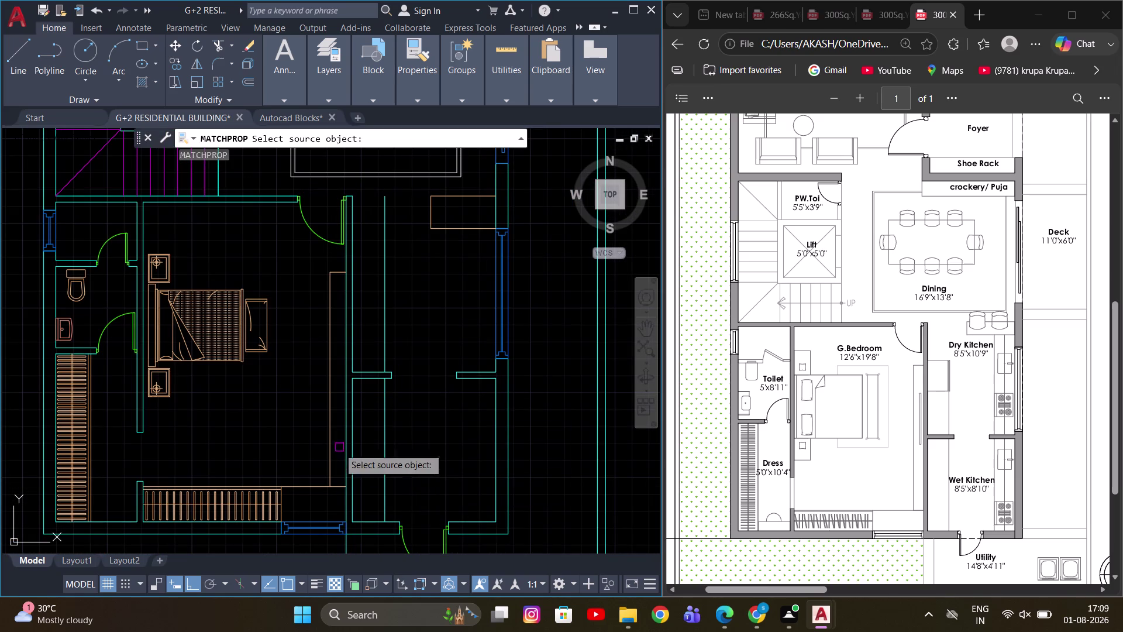
click(332, 454)
drag(448, 449, 419, 447)
click(377, 423)
drag(408, 320, 397, 323)
click(373, 332)
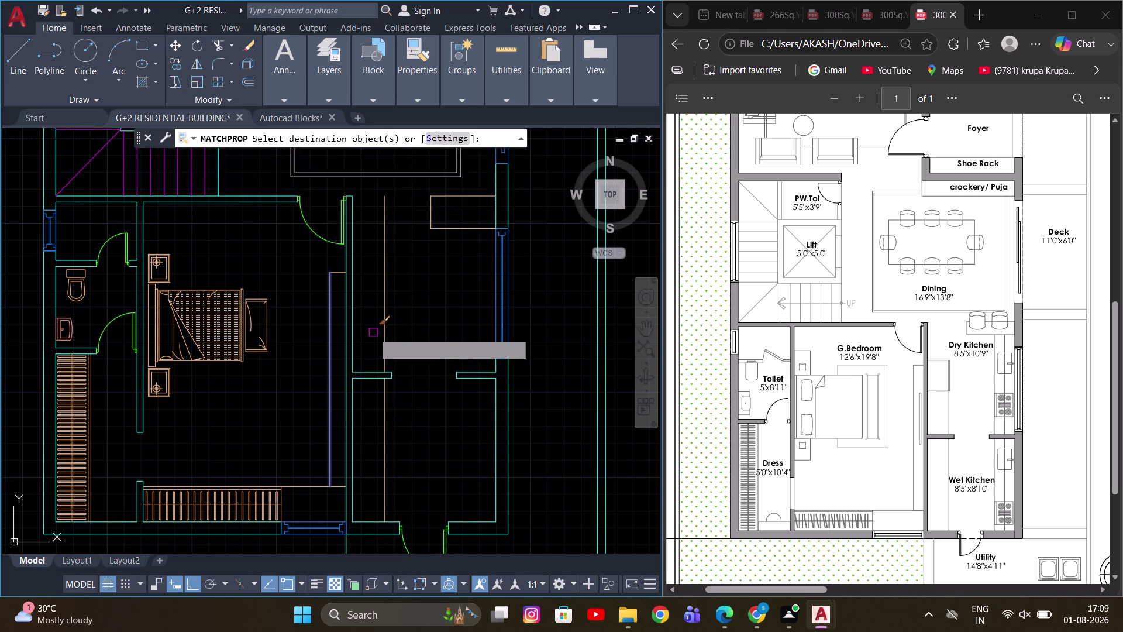
key(Escape)
scroll(down, 3)
middle_drag(404, 323, 403, 374)
scroll(up, 3)
middle_drag(415, 350, 417, 378)
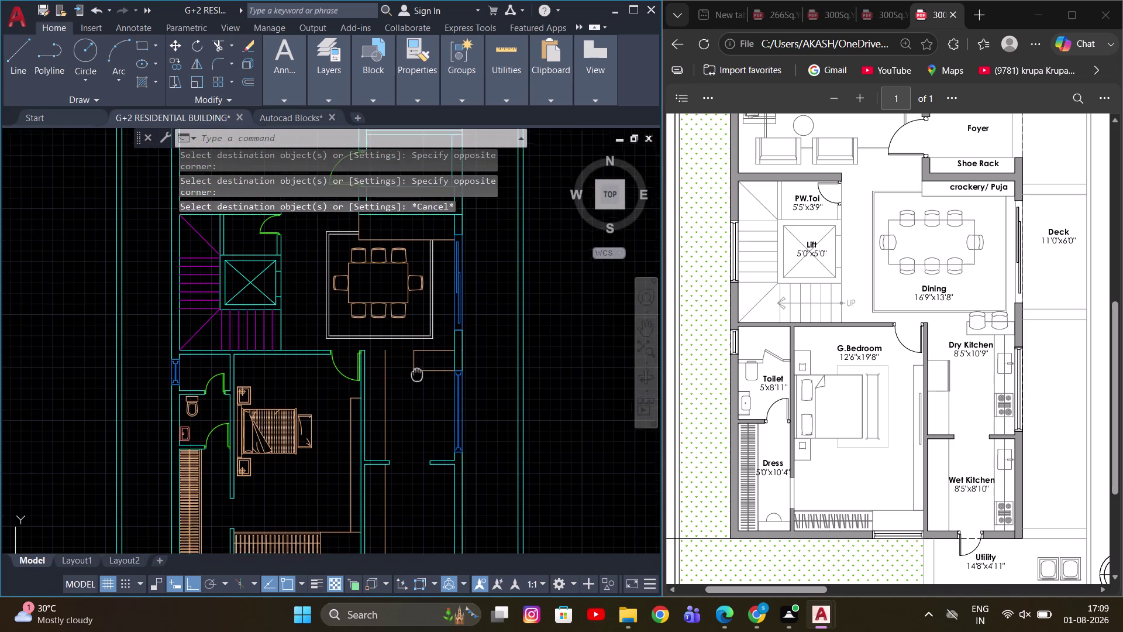
middle_drag(417, 377, 411, 390)
Switch to the Autocad Blocks library drawing and browse past the toilet and basin blocks.
scroll(up, 3)
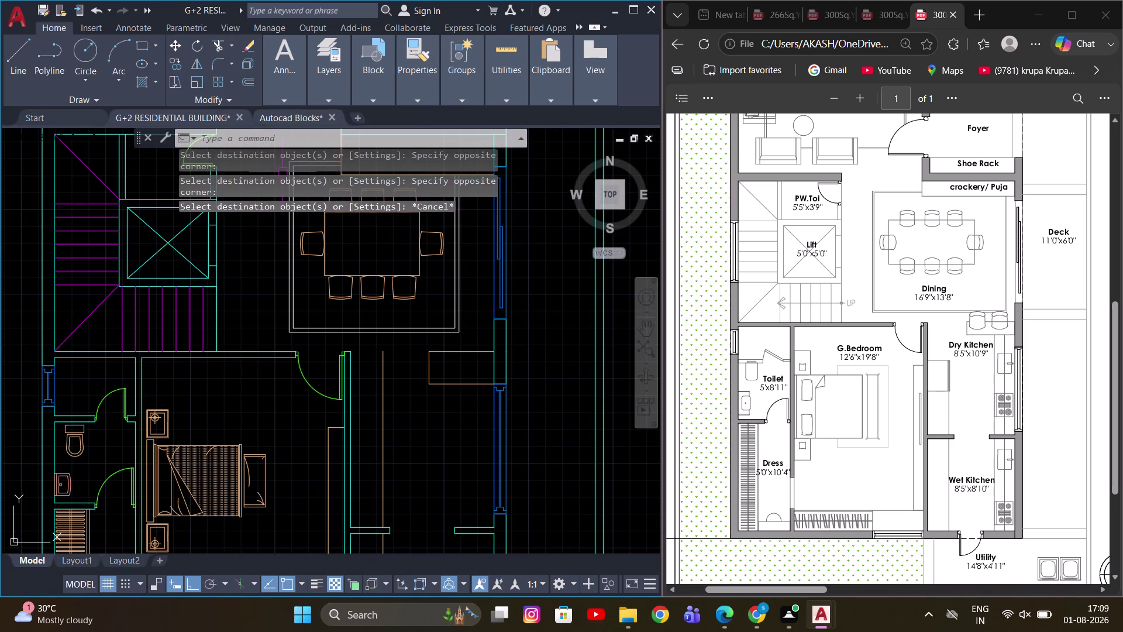
click(283, 110)
scroll(down, 3)
scroll(down, 3)
scroll(down, 3)
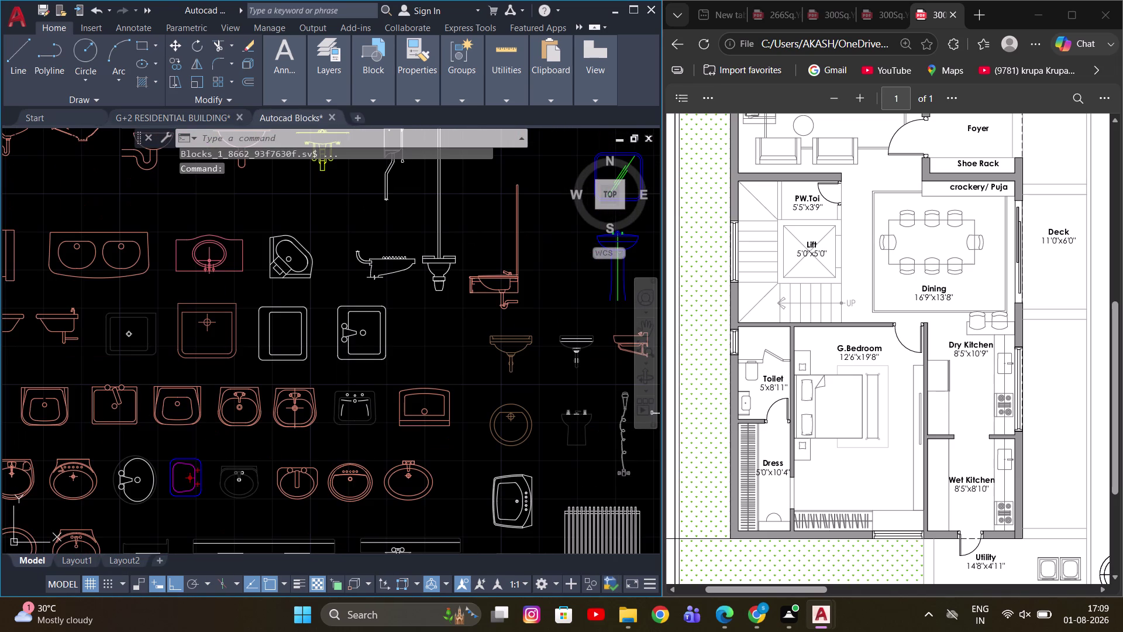
scroll(down, 3)
scroll(down, 3)
scroll(down, 3)
middle_drag(401, 419, 462, 506)
middle_drag(462, 371, 353, 292)
scroll(up, 3)
middle_drag(420, 358, 466, 329)
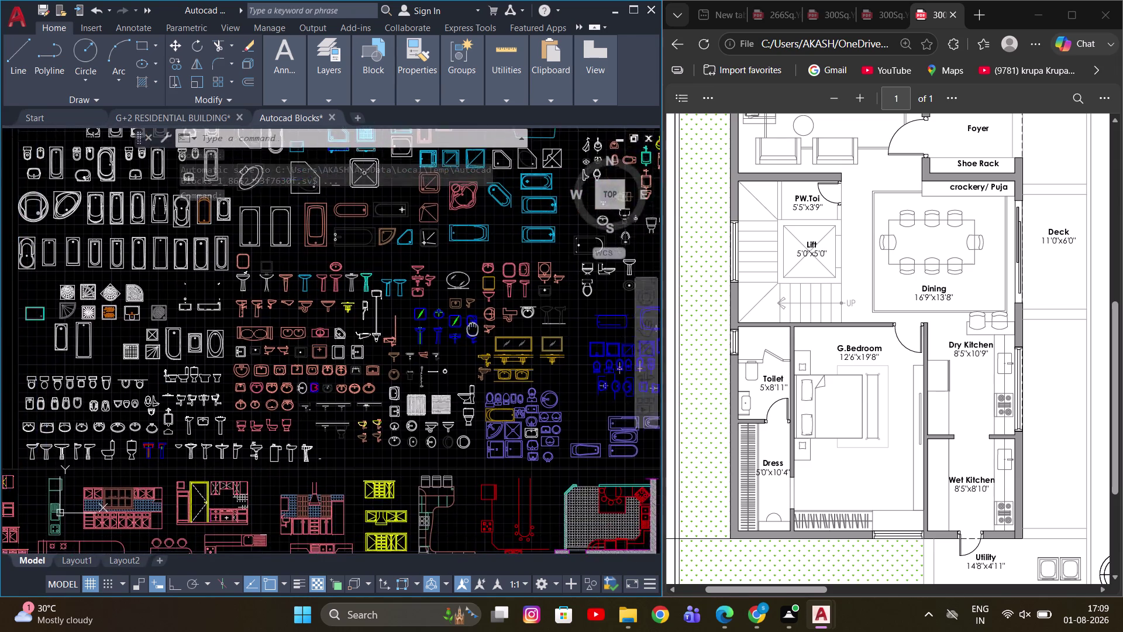
middle_drag(466, 330, 499, 329)
scroll(up, 3)
middle_drag(314, 283, 428, 357)
scroll(down, 3)
middle_drag(313, 429, 326, 369)
scroll(up, 3)
scroll(up, 3)
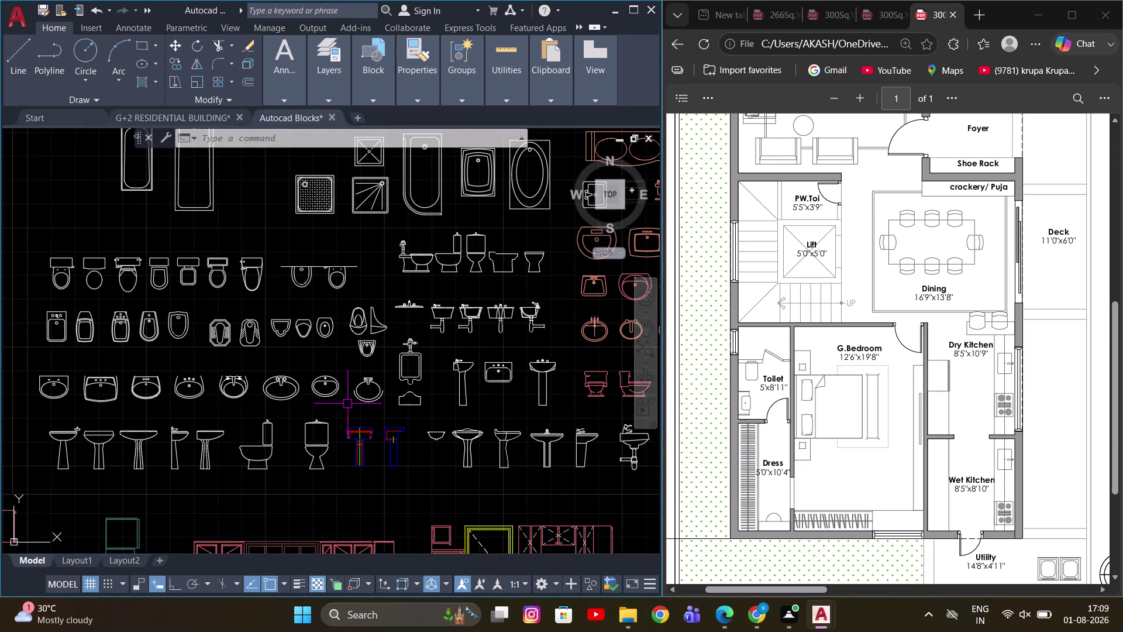
middle_drag(347, 401, 300, 341)
scroll(down, 3)
middle_drag(418, 429, 447, 326)
scroll(up, 3)
middle_drag(409, 337, 397, 398)
scroll(down, 3)
middle_drag(355, 417, 380, 396)
scroll(down, 3)
middle_drag(316, 371, 339, 361)
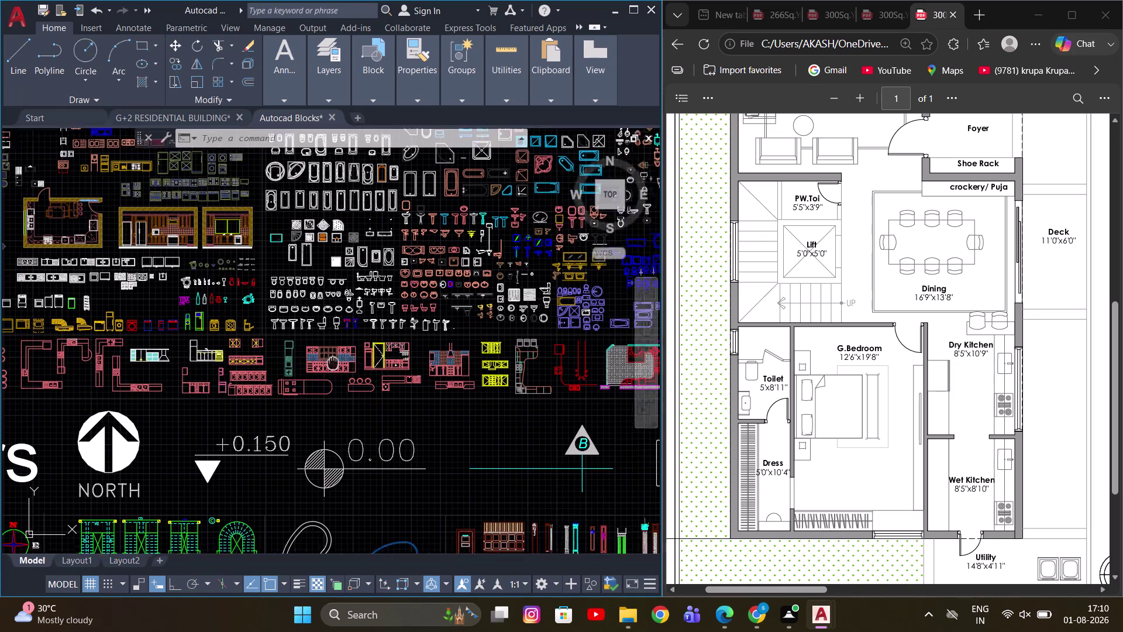
Bring the kitchen blocks into view and select the narrow counter with sink and hob.
middle_drag(339, 362, 396, 368)
scroll(up, 3)
middle_drag(257, 389, 332, 372)
middle_drag(213, 362, 292, 342)
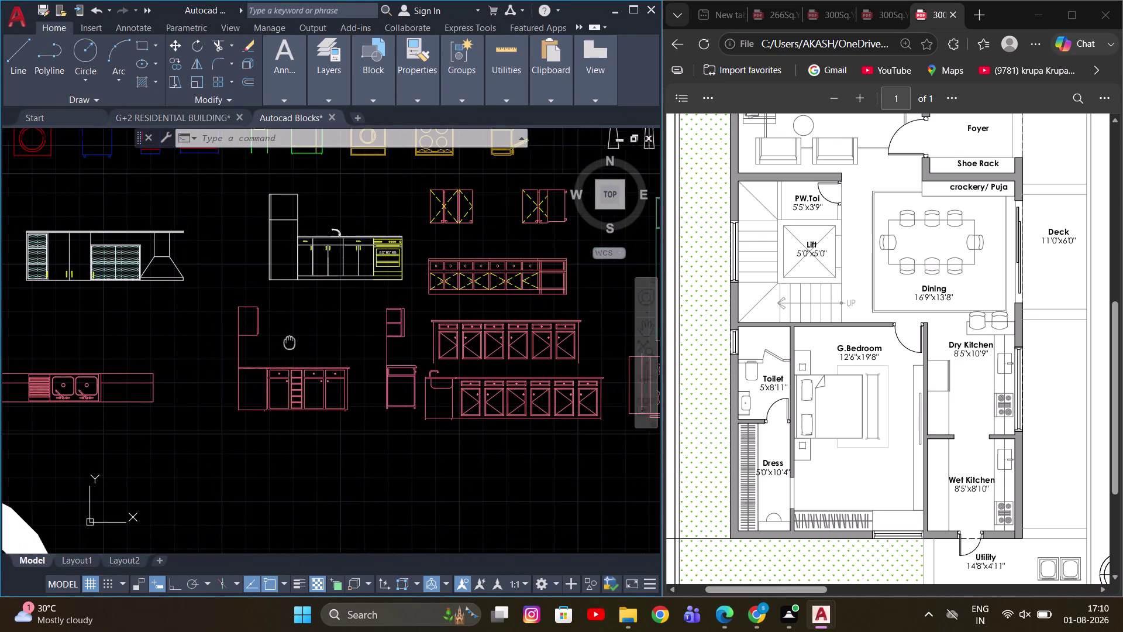
middle_drag(291, 342, 307, 342)
middle_drag(203, 347, 415, 352)
scroll(down, 3)
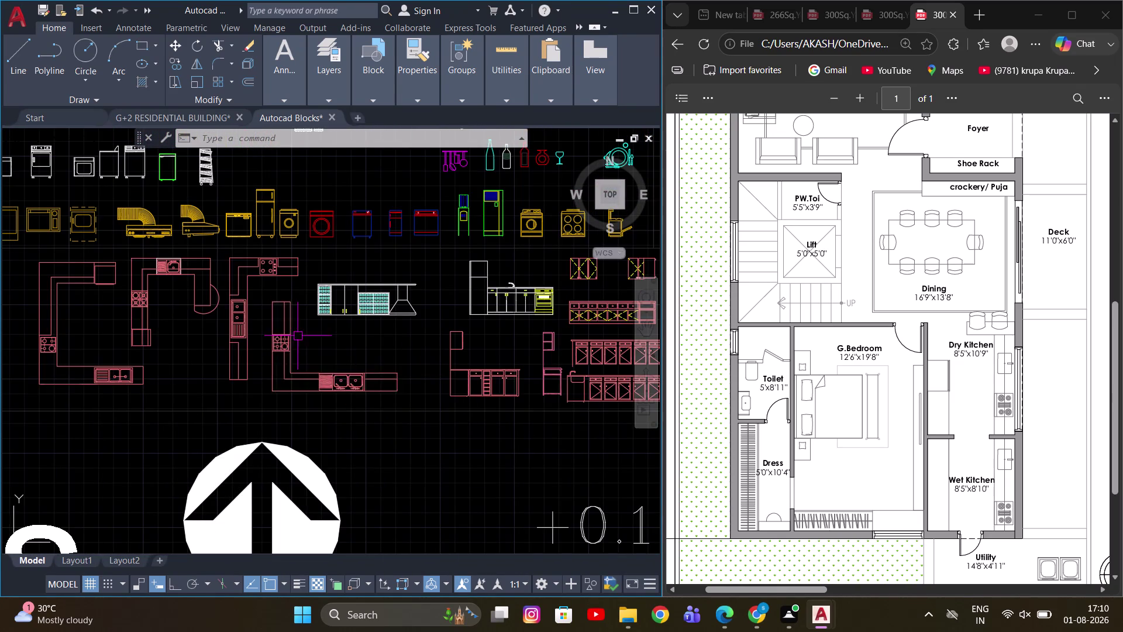
middle_drag(266, 314, 471, 322)
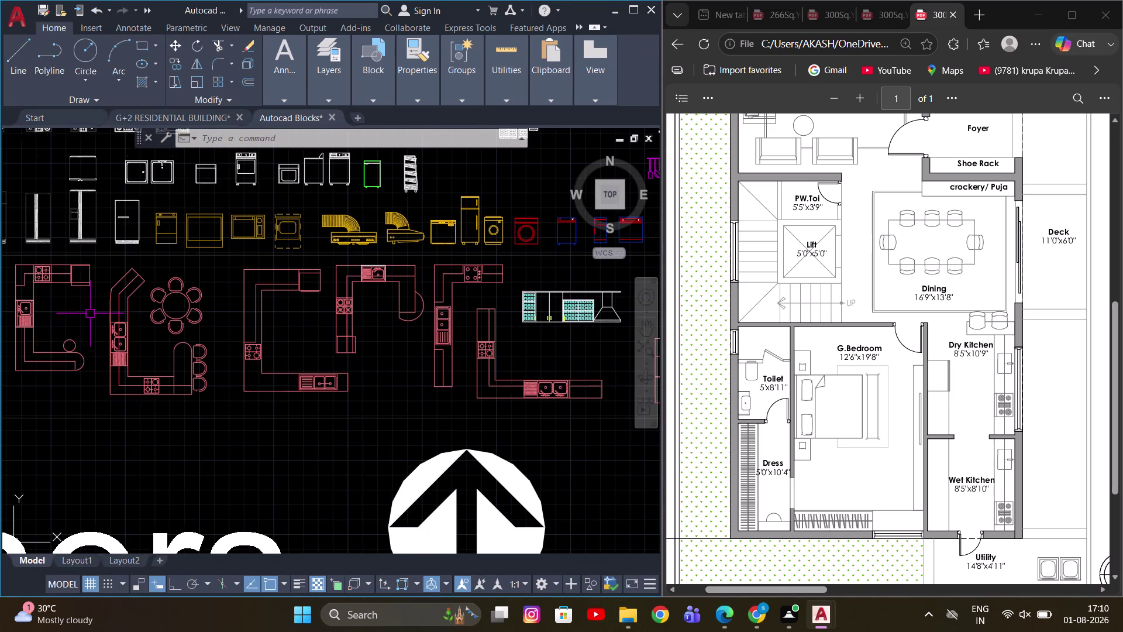
middle_drag(155, 322, 429, 364)
scroll(down, 3)
middle_drag(325, 367, 199, 368)
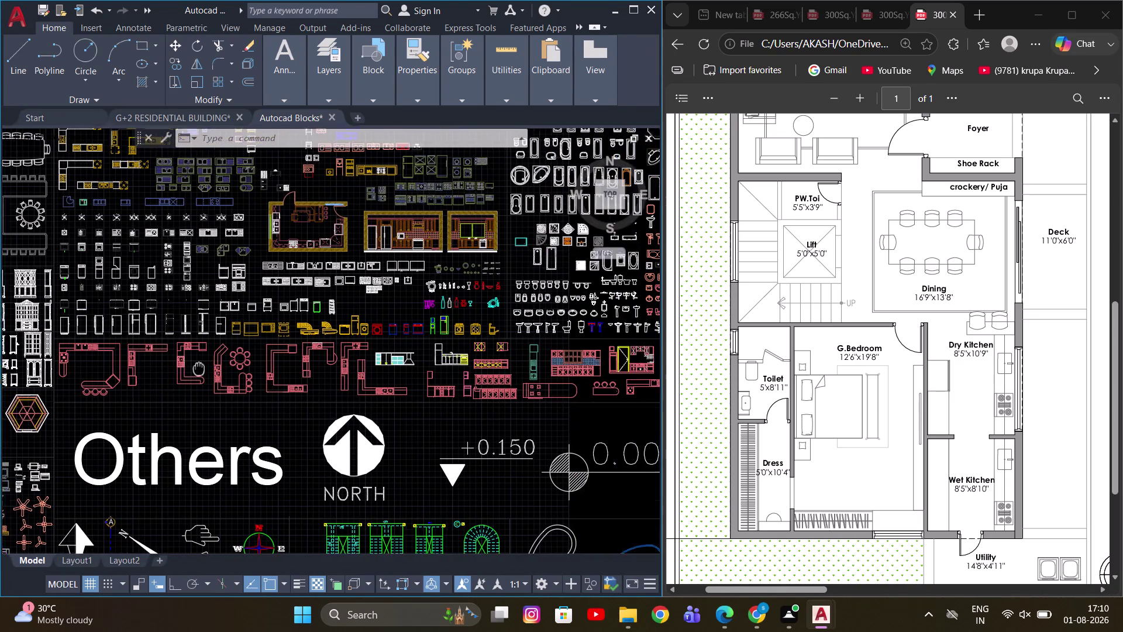
middle_drag(199, 368, 181, 367)
middle_drag(407, 347, 280, 353)
scroll(up, 3)
middle_drag(387, 376, 337, 393)
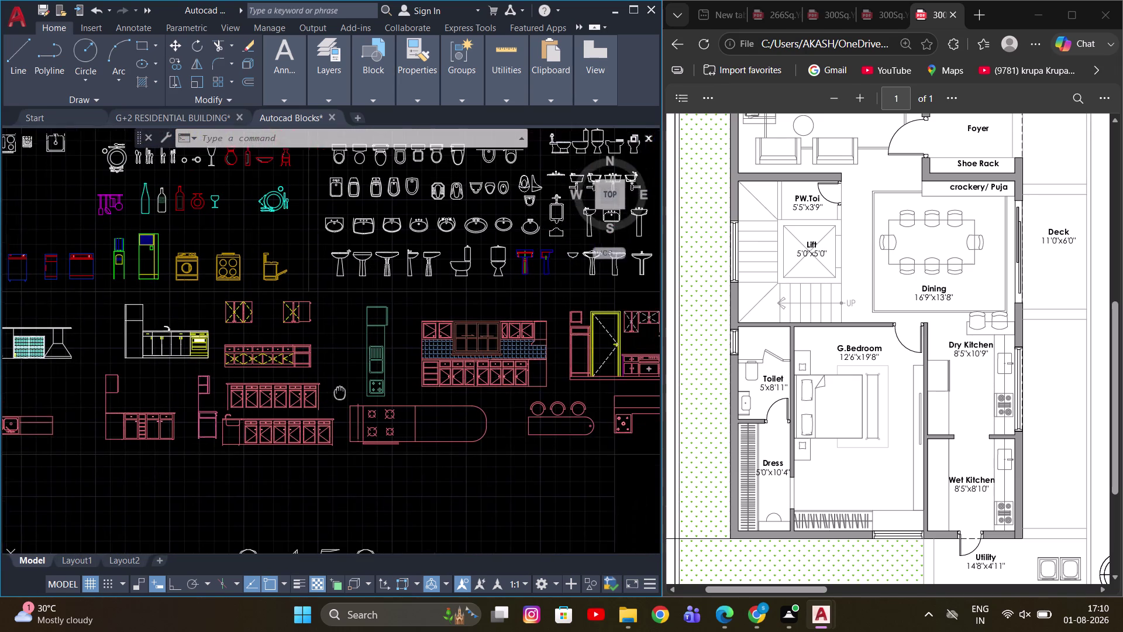
middle_drag(338, 393, 328, 396)
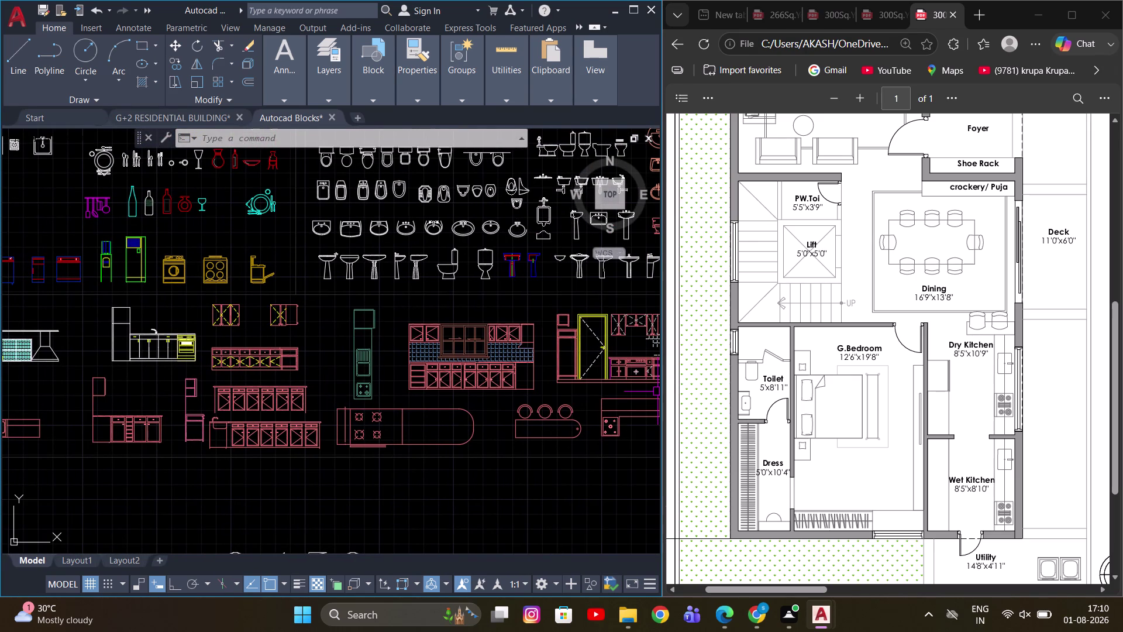
scroll(up, 3)
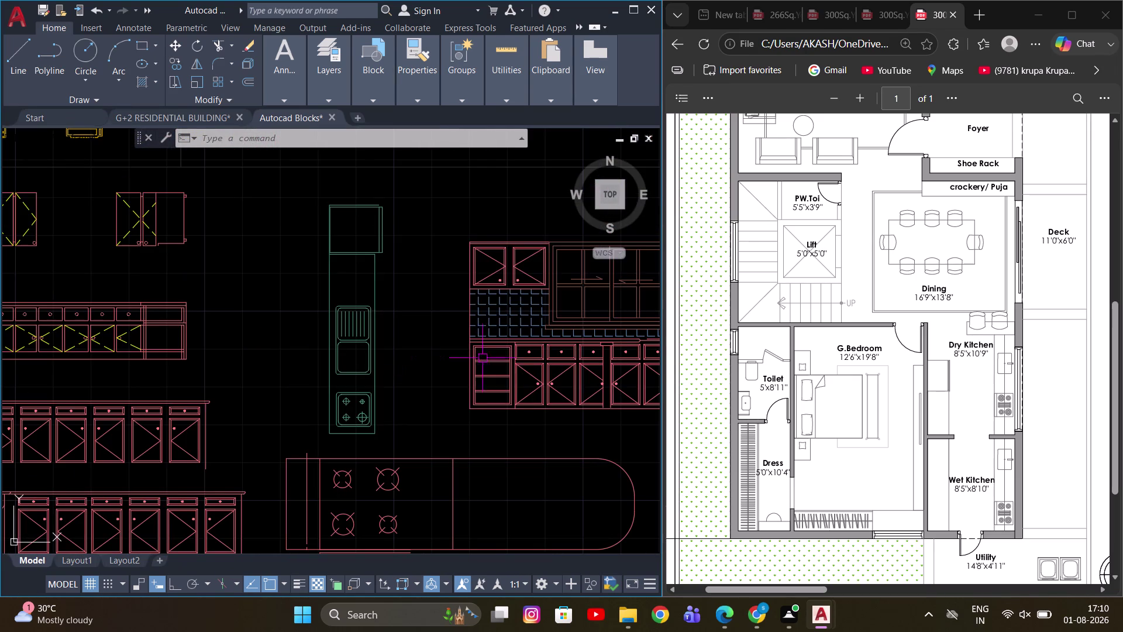
scroll(down, 3)
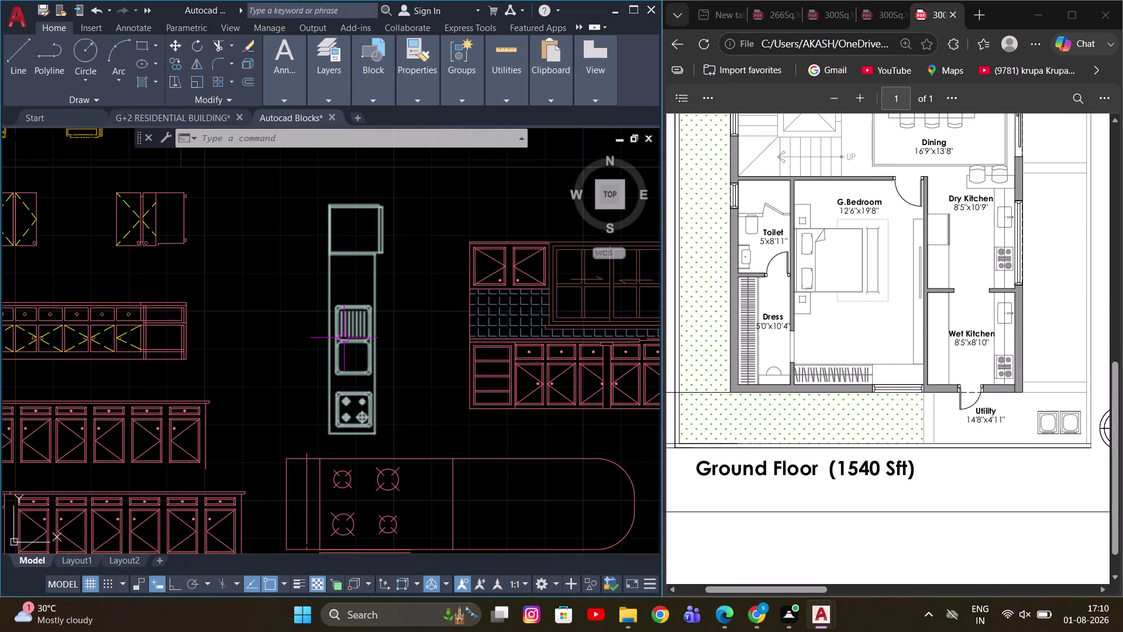
click(344, 337)
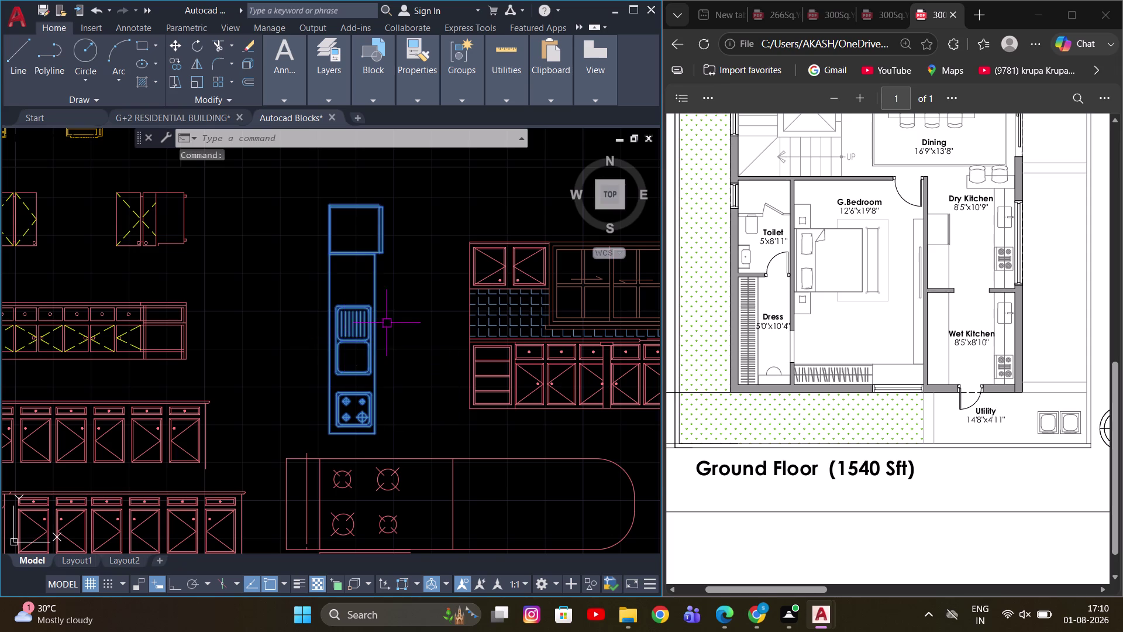
Clear the current counter block selection and cancel active commands.
scroll(up, 3)
middle_drag(384, 283, 376, 393)
key(Escape)
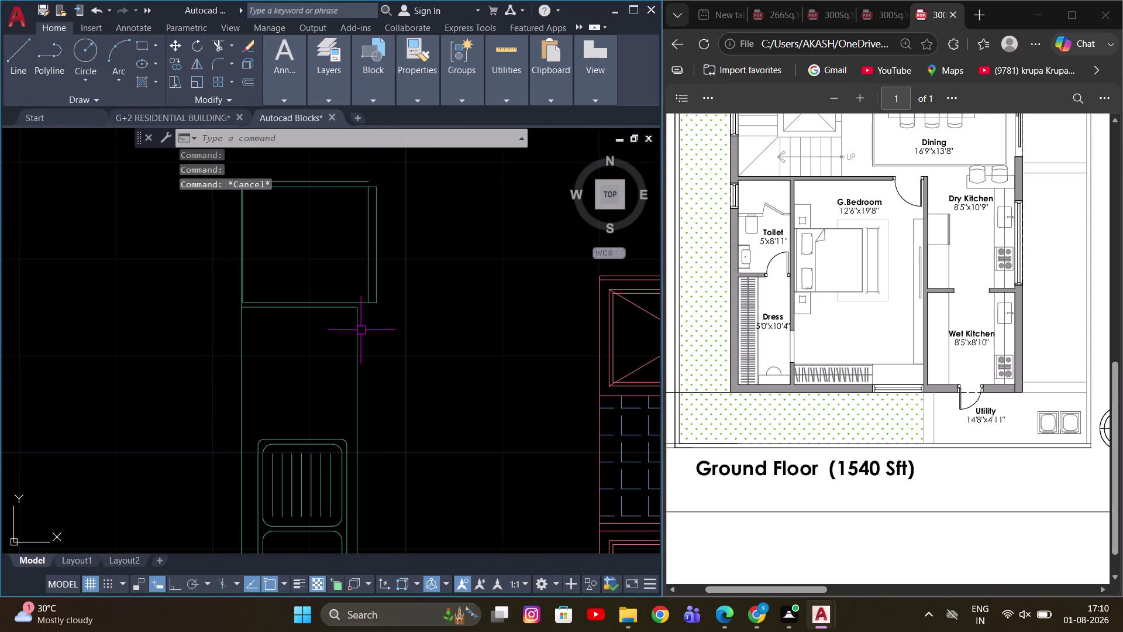
click(359, 326)
scroll(down, 3)
key(Escape)
middle_drag(446, 352, 383, 393)
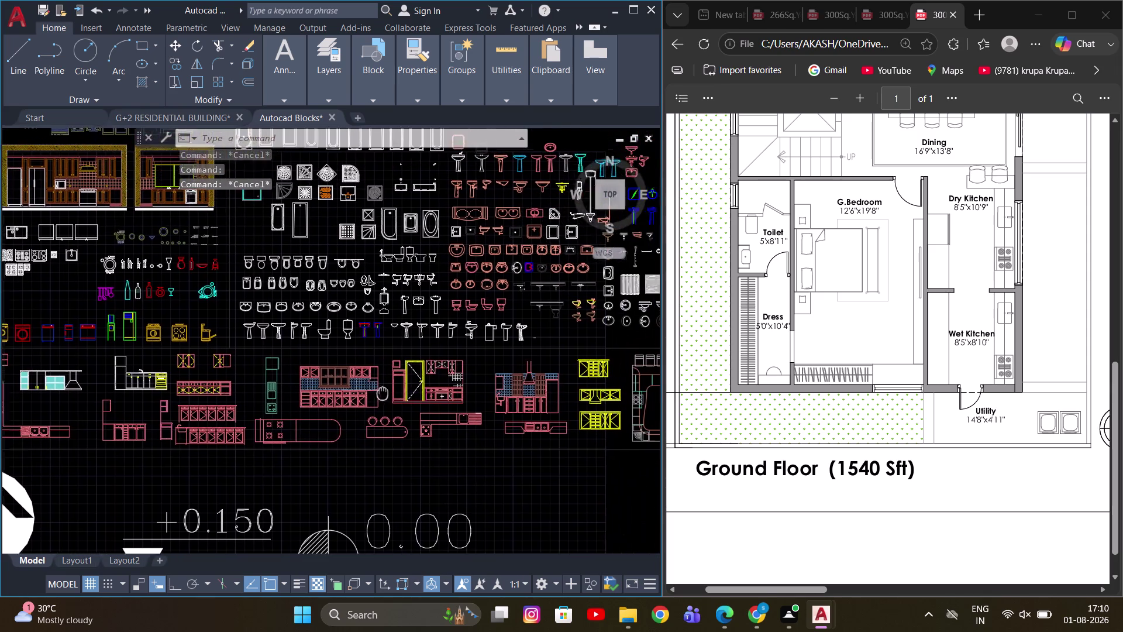
middle_drag(383, 393, 372, 397)
key(Escape)
Pan and zoom around the whole block library.
scroll(up, 3)
scroll(down, 3)
middle_drag(443, 348, 355, 324)
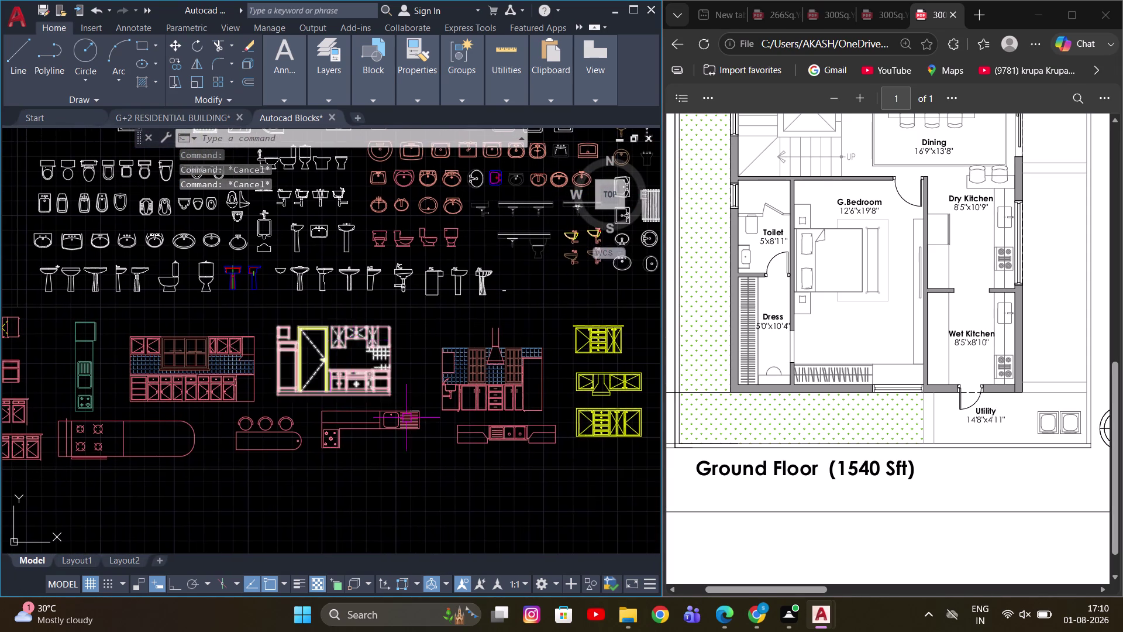
middle_drag(447, 433, 416, 415)
scroll(up, 3)
scroll(up, 3)
middle_drag(498, 423, 449, 415)
scroll(down, 3)
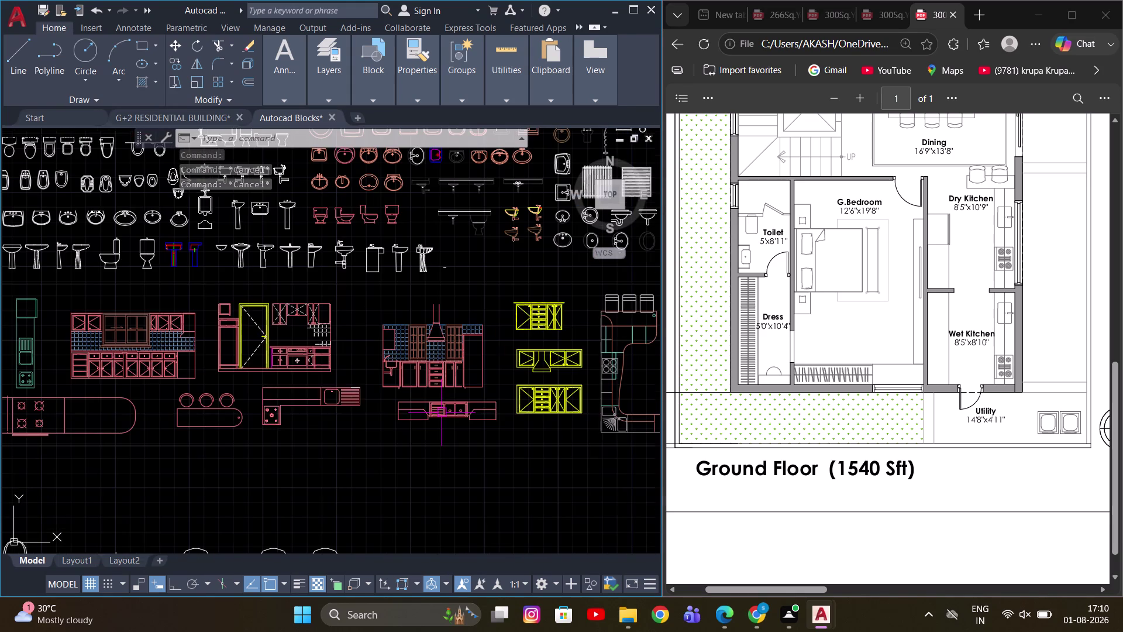
middle_drag(277, 374, 297, 367)
middle_drag(249, 402, 338, 356)
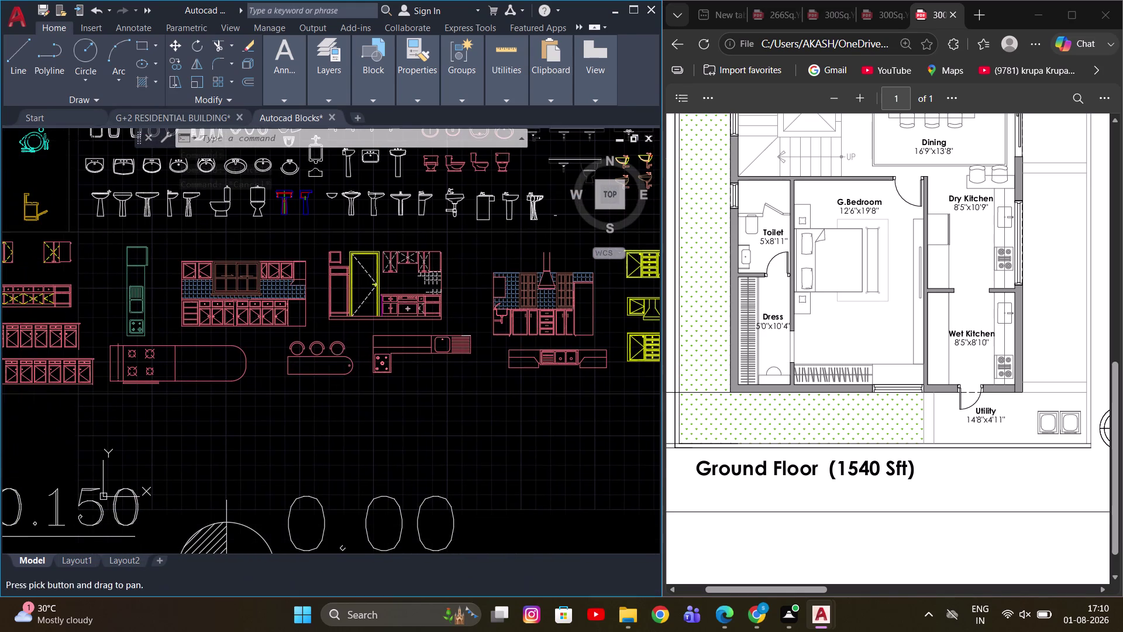
scroll(down, 3)
scroll(up, 3)
middle_drag(326, 392, 390, 434)
scroll(up, 3)
middle_drag(359, 350, 362, 398)
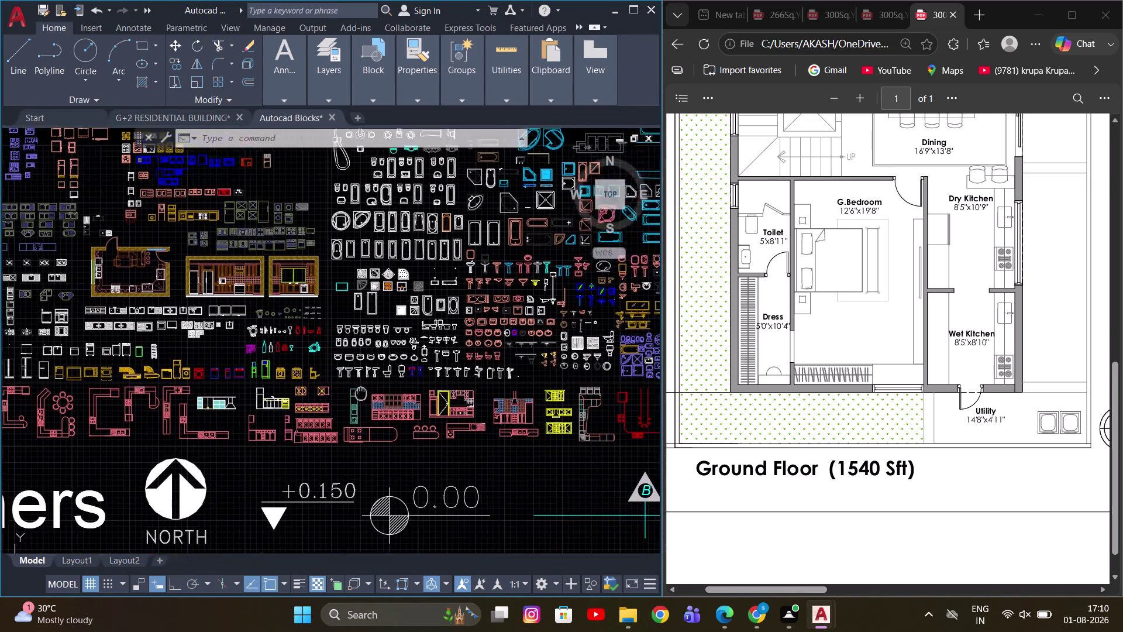
middle_drag(362, 397, 364, 417)
middle_drag(271, 390, 403, 358)
scroll(down, 3)
middle_drag(193, 360, 279, 338)
middle_drag(297, 348, 176, 376)
scroll(up, 3)
middle_drag(397, 357, 337, 366)
scroll(up, 3)
middle_drag(344, 383, 248, 375)
scroll(up, 3)
middle_drag(202, 401, 281, 330)
scroll(down, 3)
scroll(up, 3)
scroll(down, 3)
scroll(up, 3)
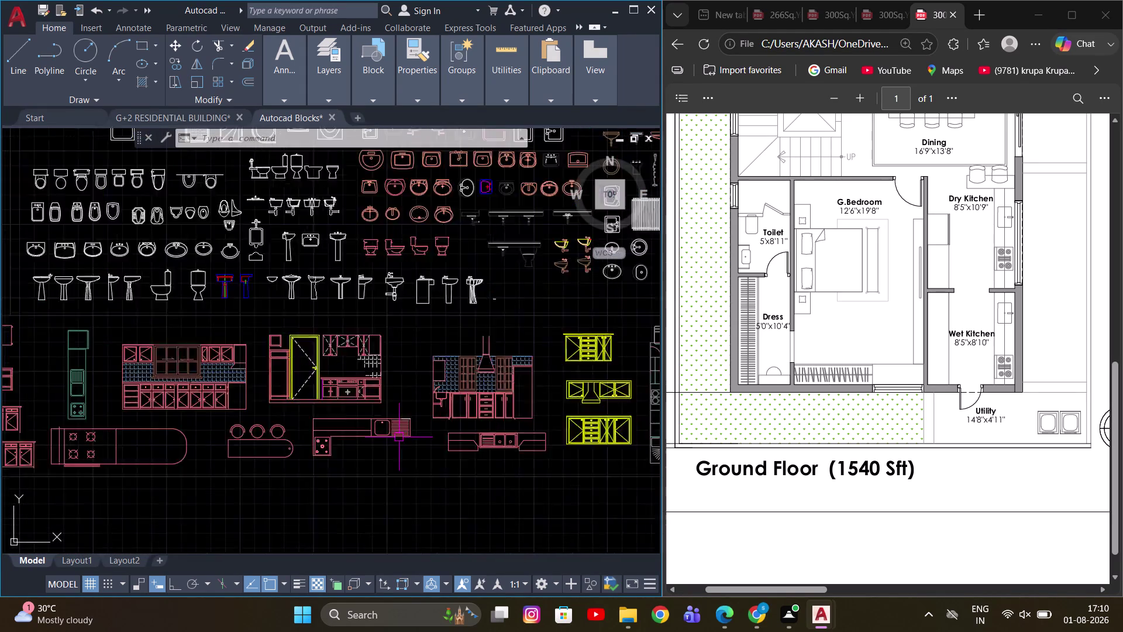
Return to the kitchen counters, then select and copy the sink-and-hob counter block.
scroll(down, 3)
middle_drag(458, 385, 420, 410)
middle_drag(109, 427, 190, 413)
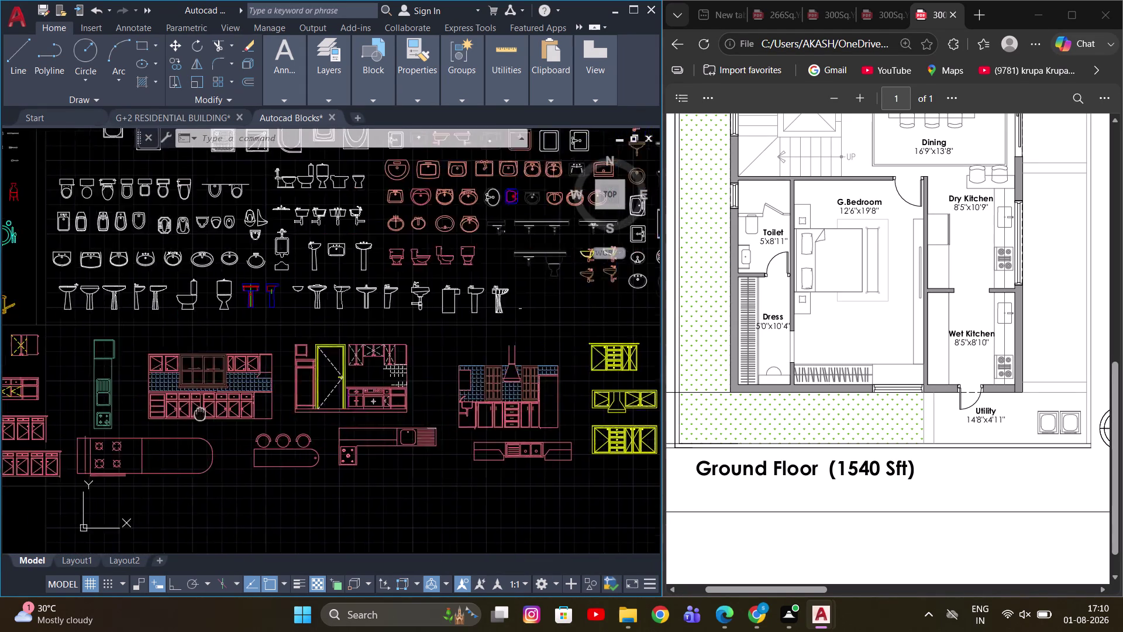
middle_drag(190, 413, 318, 414)
scroll(up, 3)
scroll(down, 3)
middle_drag(244, 419, 294, 425)
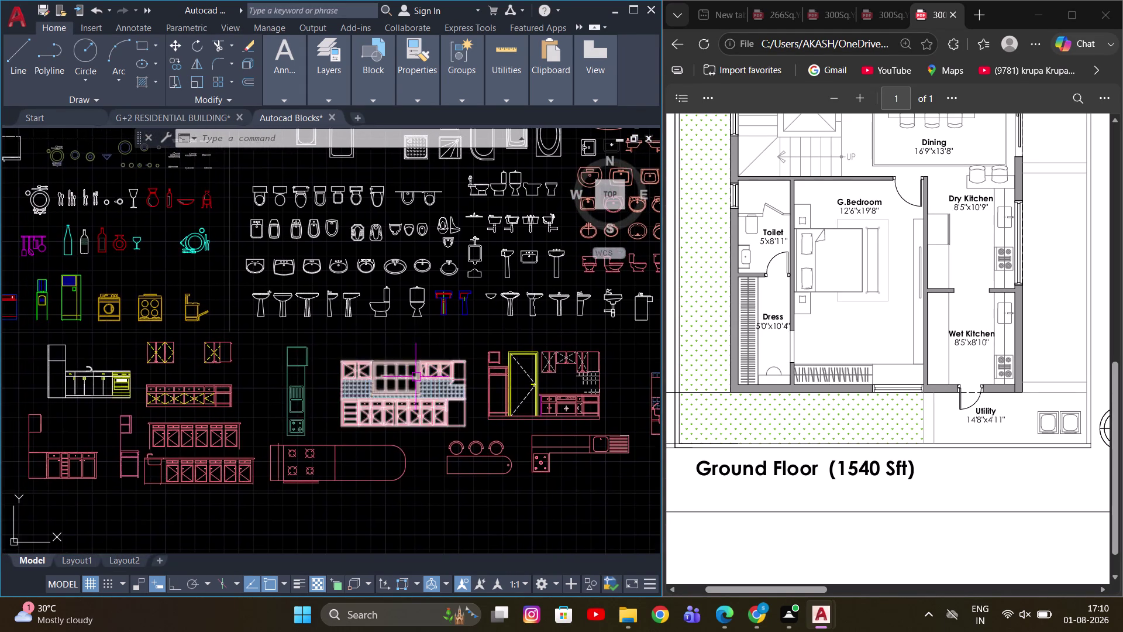
scroll(up, 3)
middle_drag(459, 351, 353, 459)
scroll(down, 3)
scroll(up, 3)
middle_drag(249, 447, 326, 408)
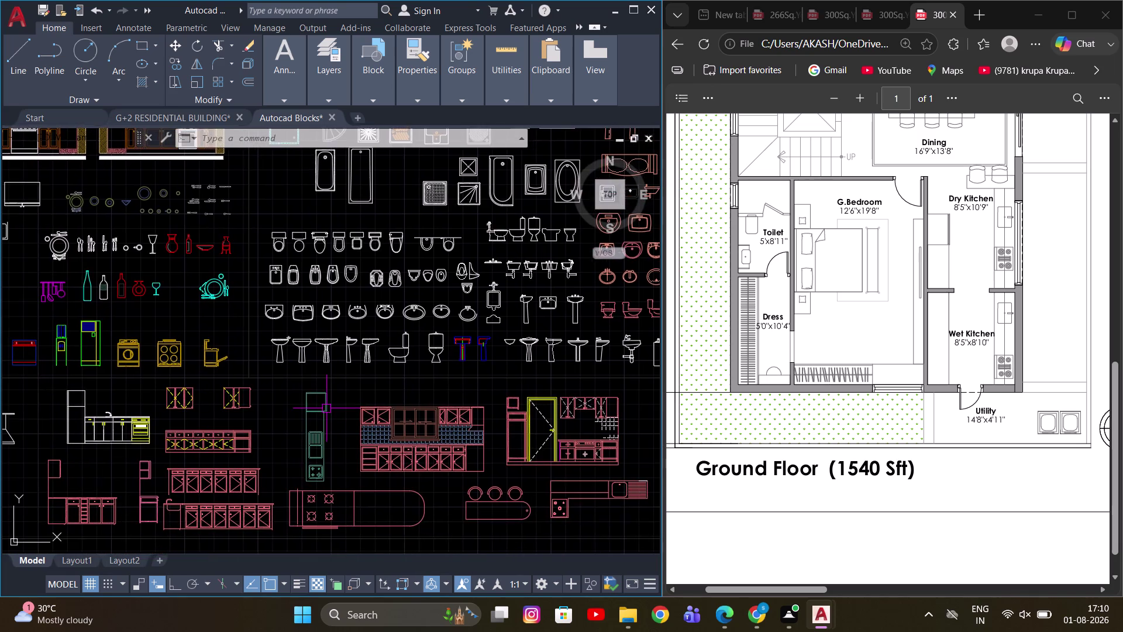
scroll(down, 3)
middle_drag(473, 396, 313, 477)
scroll(up, 3)
scroll(down, 3)
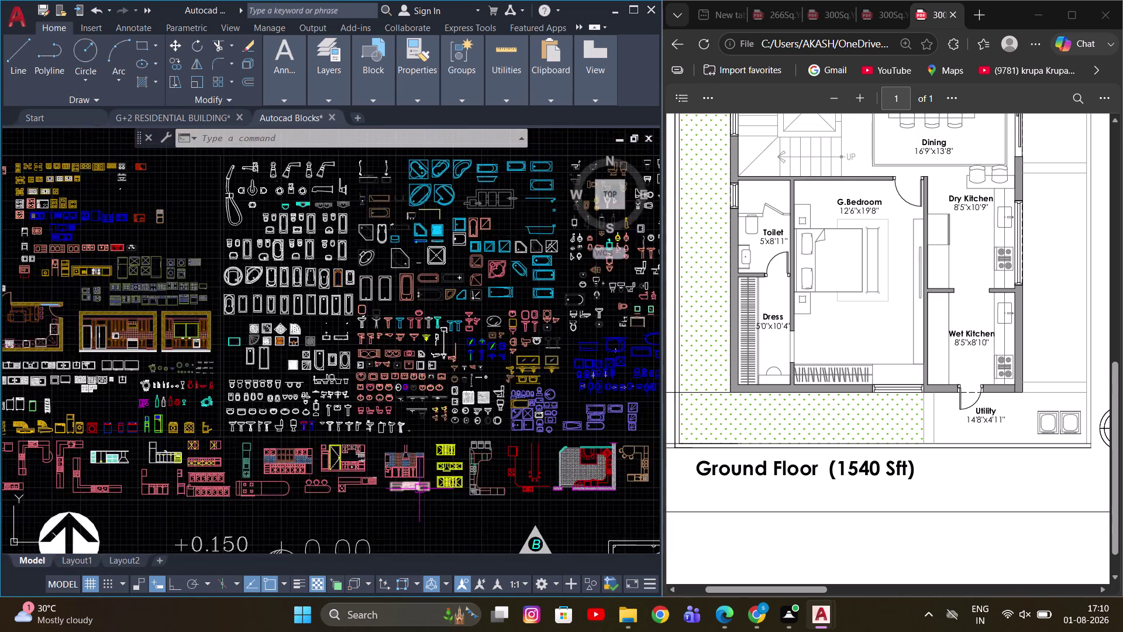
scroll(up, 3)
middle_drag(418, 488, 395, 488)
scroll(up, 3)
scroll(down, 3)
scroll(up, 3)
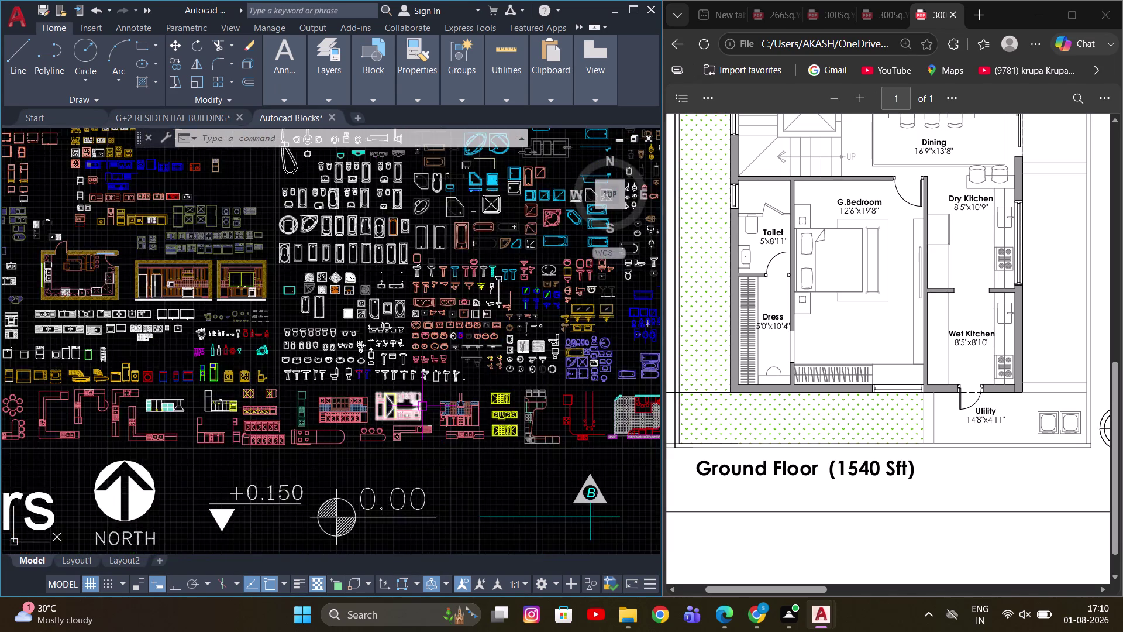
scroll(up, 3)
middle_drag(319, 416, 485, 409)
scroll(up, 3)
middle_drag(268, 394, 502, 373)
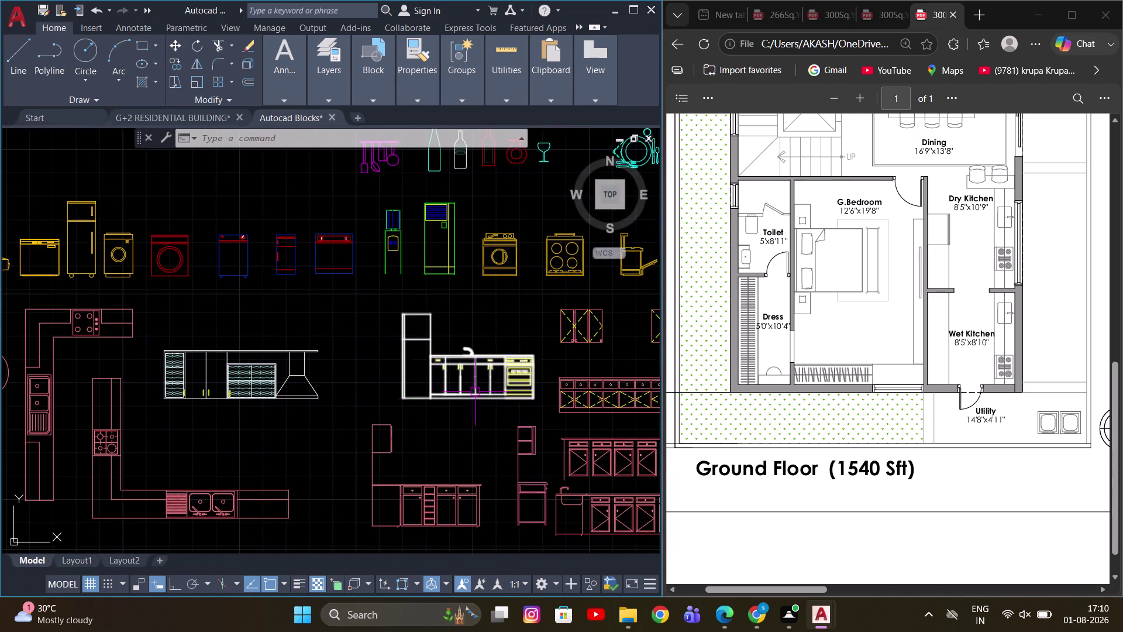
scroll(down, 3)
middle_drag(210, 374, 334, 353)
middle_drag(571, 375, 400, 393)
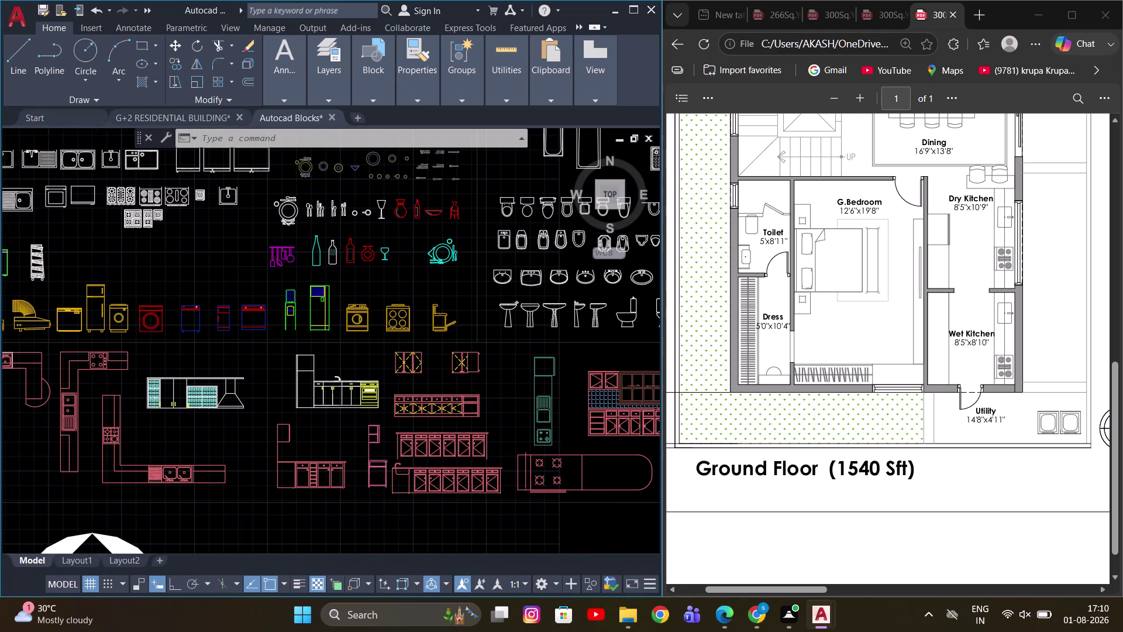
scroll(down, 3)
middle_drag(426, 344, 423, 358)
scroll(up, 3)
click(535, 381)
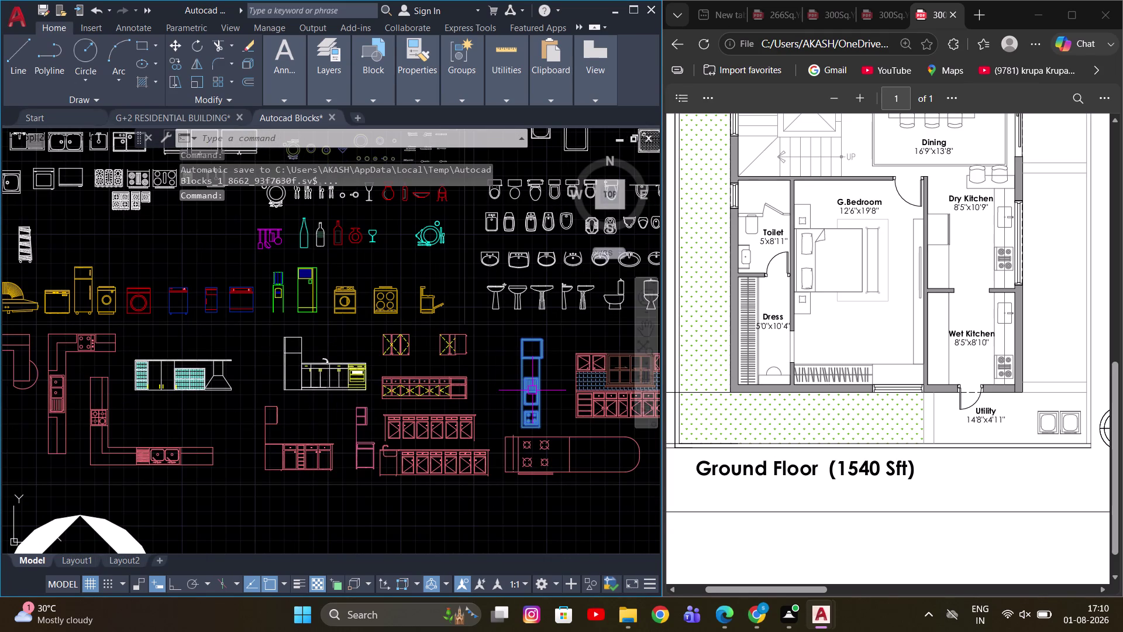
key(ctrl+c)
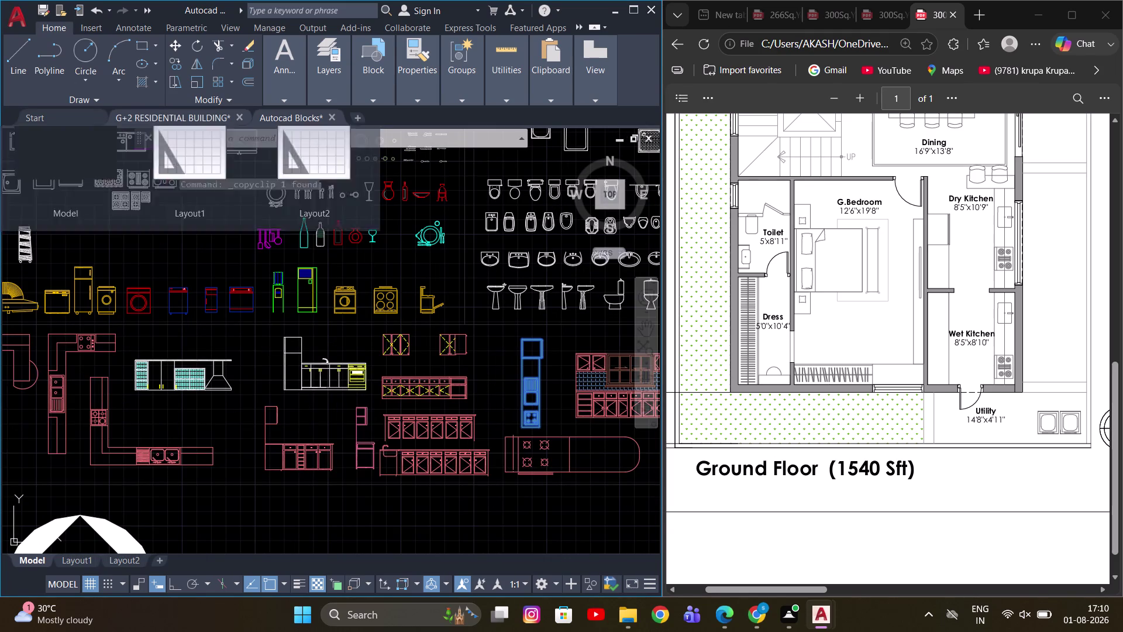
In the G+2 Residential Building drawing, paste the copied counter block near the kitchen.
click(202, 119)
scroll(down, 3)
scroll(up, 3)
middle_drag(369, 360, 369, 315)
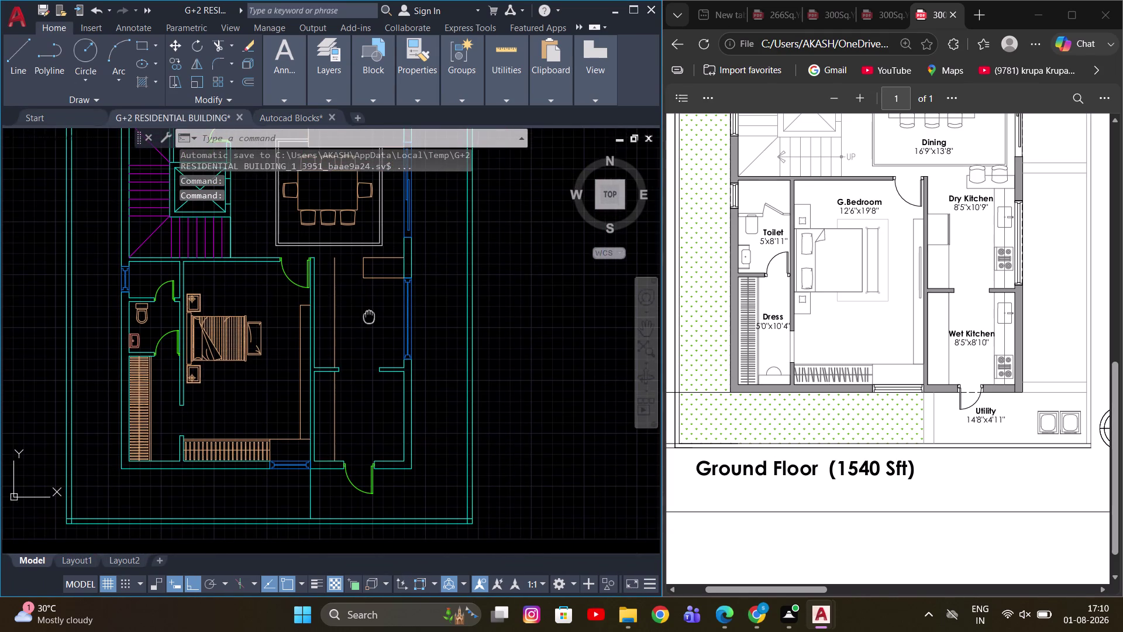
middle_drag(369, 315, 369, 315)
scroll(up, 3)
middle_drag(385, 415, 369, 379)
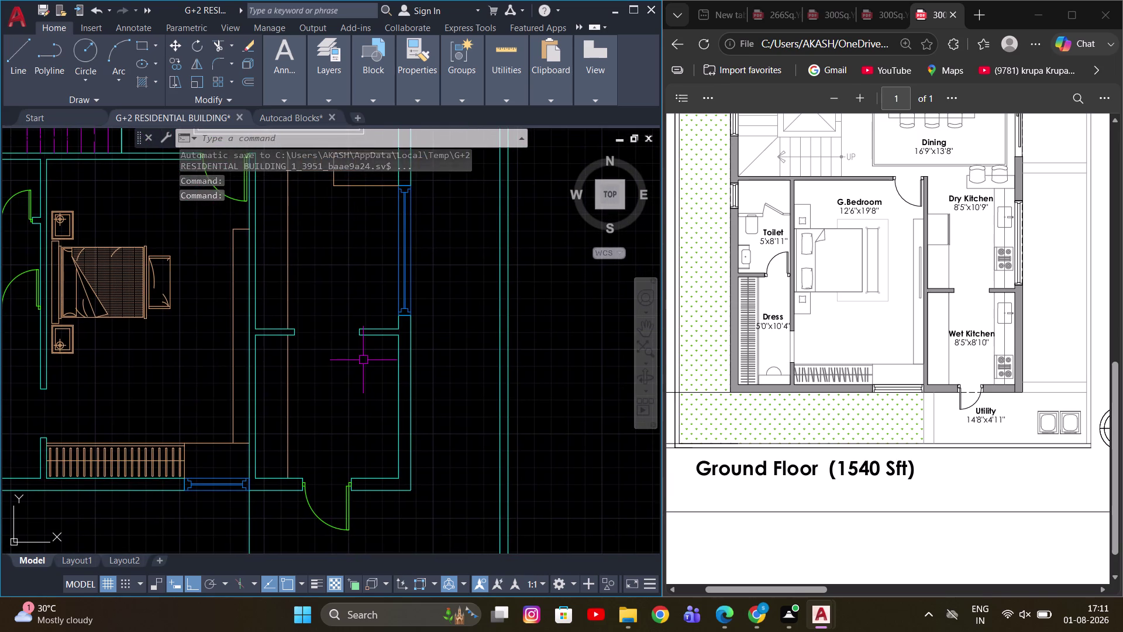
key(ctrl+v)
scroll(up, 3)
click(377, 402)
drag(411, 346, 396, 355)
click(372, 367)
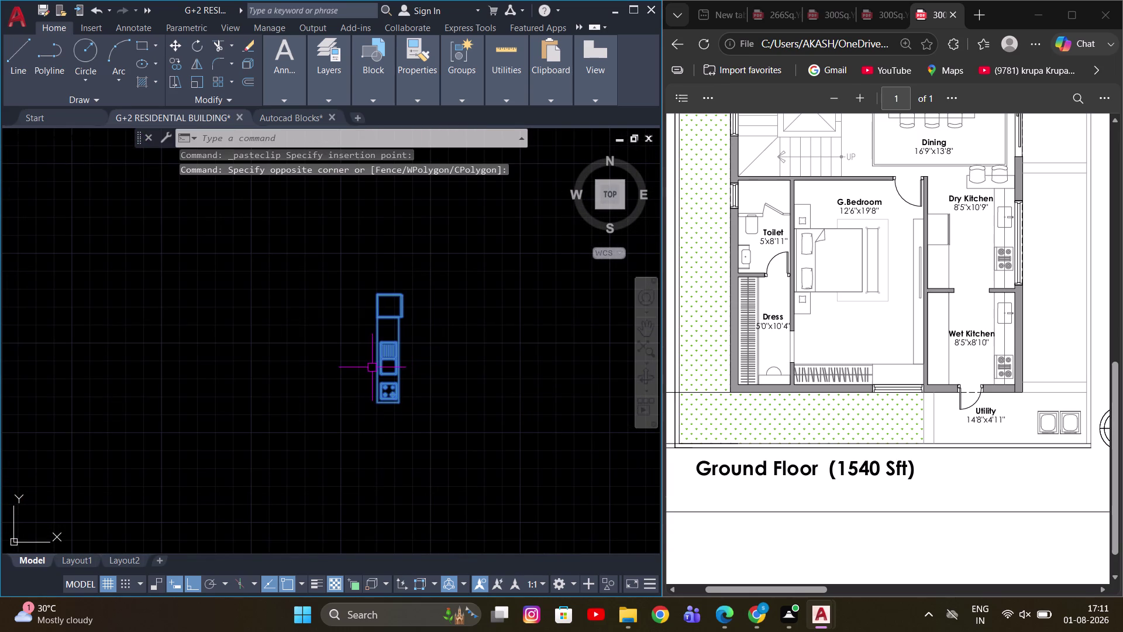
Rotate the pasted counter block into a new orientation.
key(r)
key(o)
key(space)
drag(411, 317, 413, 325)
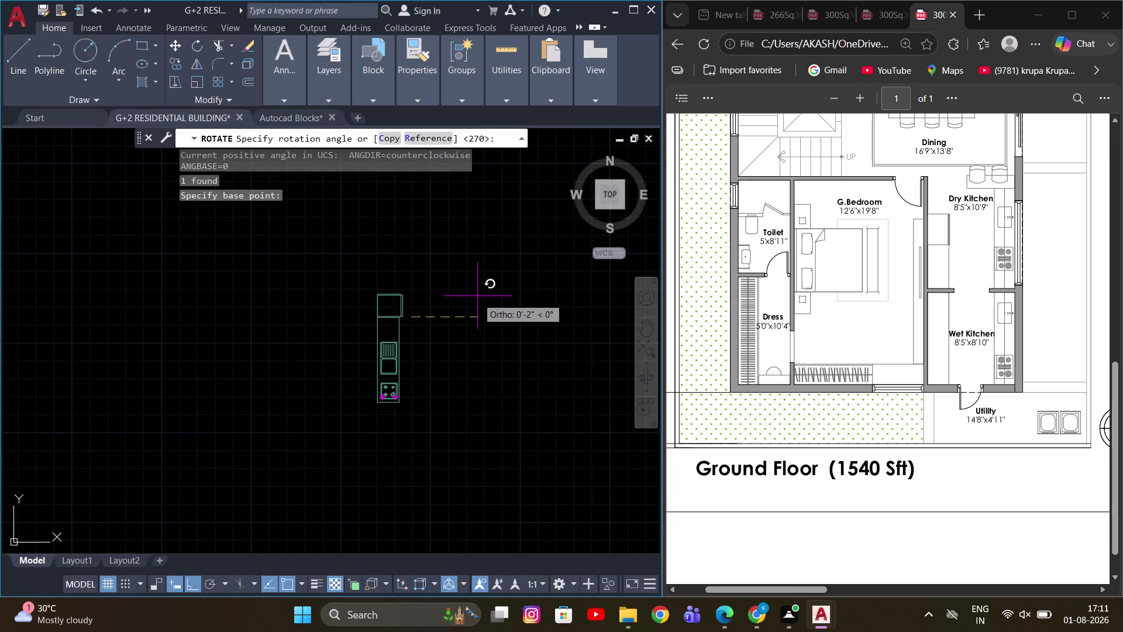
click(465, 359)
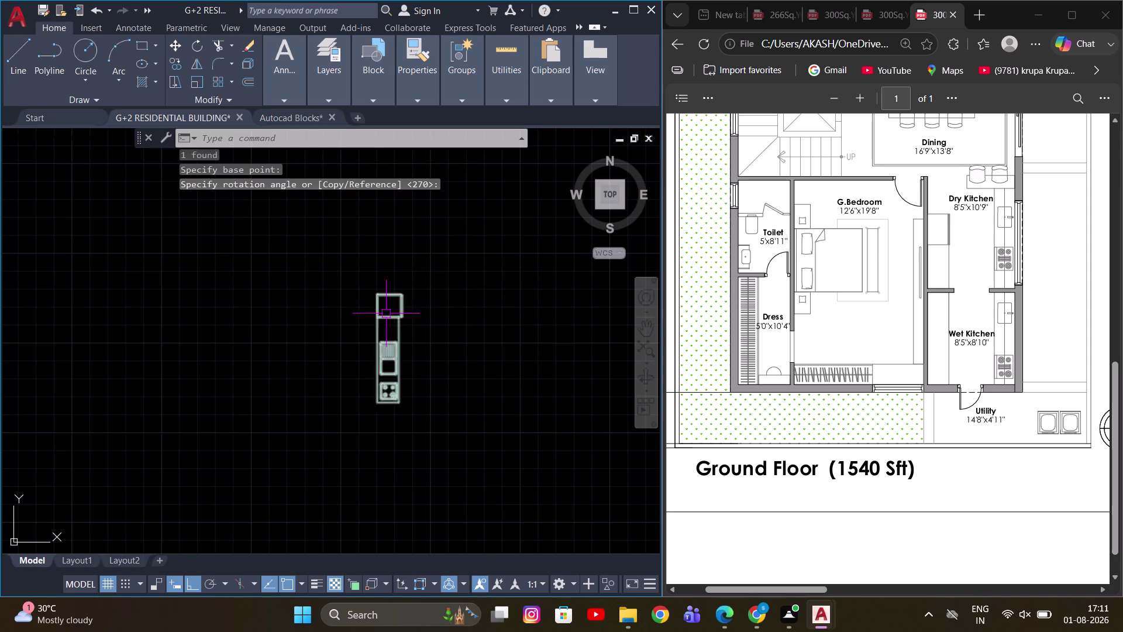
scroll(up, 3)
click(391, 328)
scroll(up, 3)
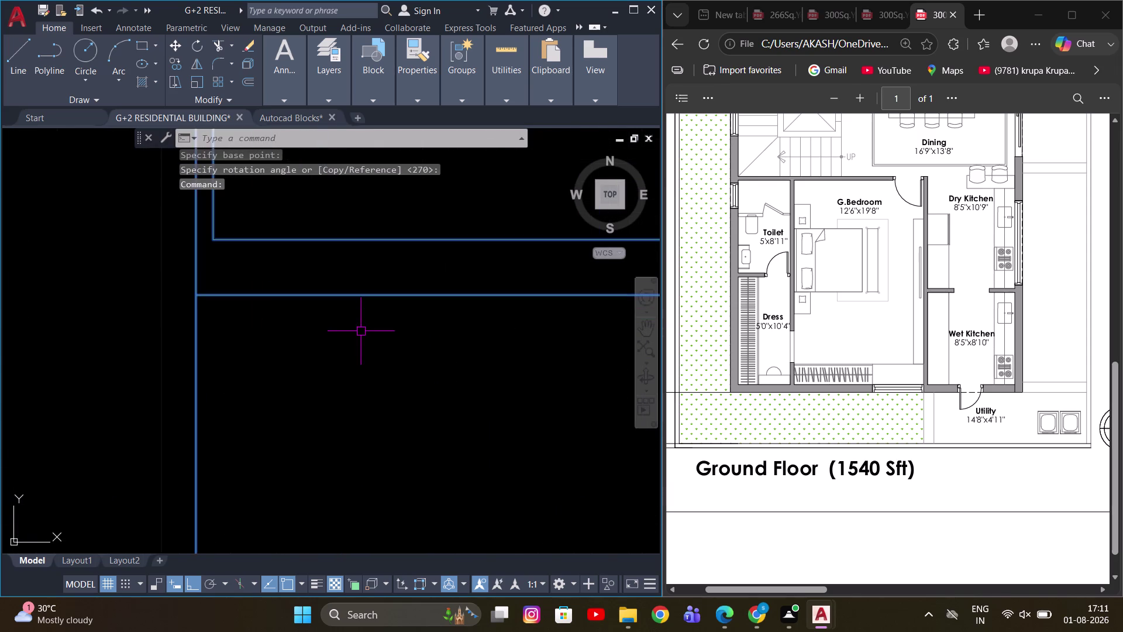
scroll(down, 3)
Explode the counter block into its separate pieces with X.
text(X)
key(space)
scroll(down, 3)
scroll(up, 3)
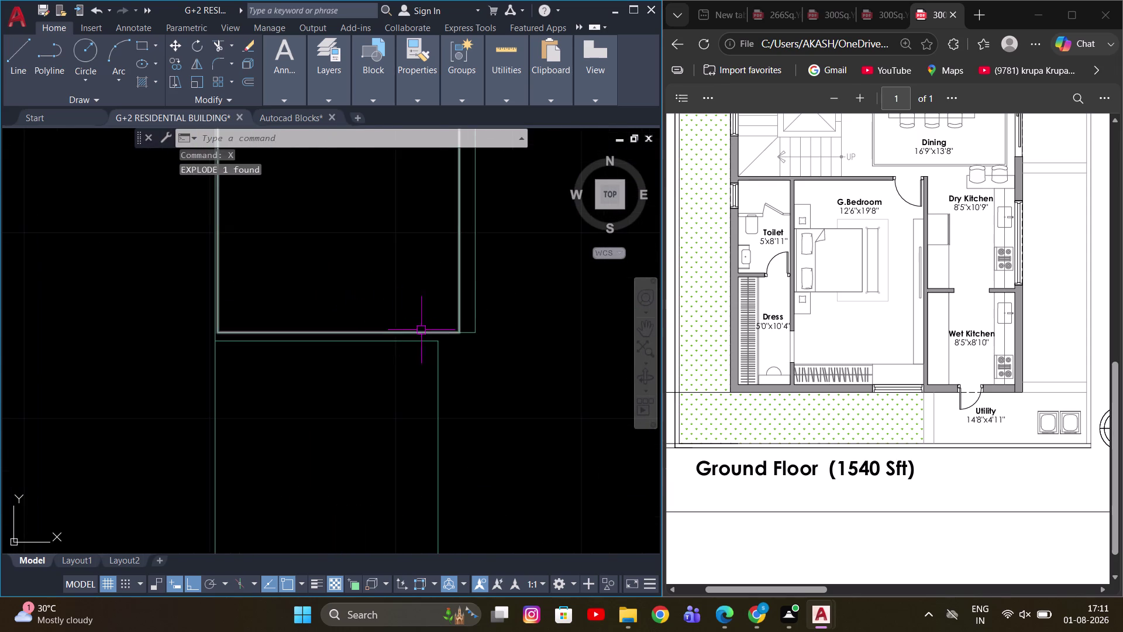
middle_drag(483, 336, 484, 371)
scroll(down, 3)
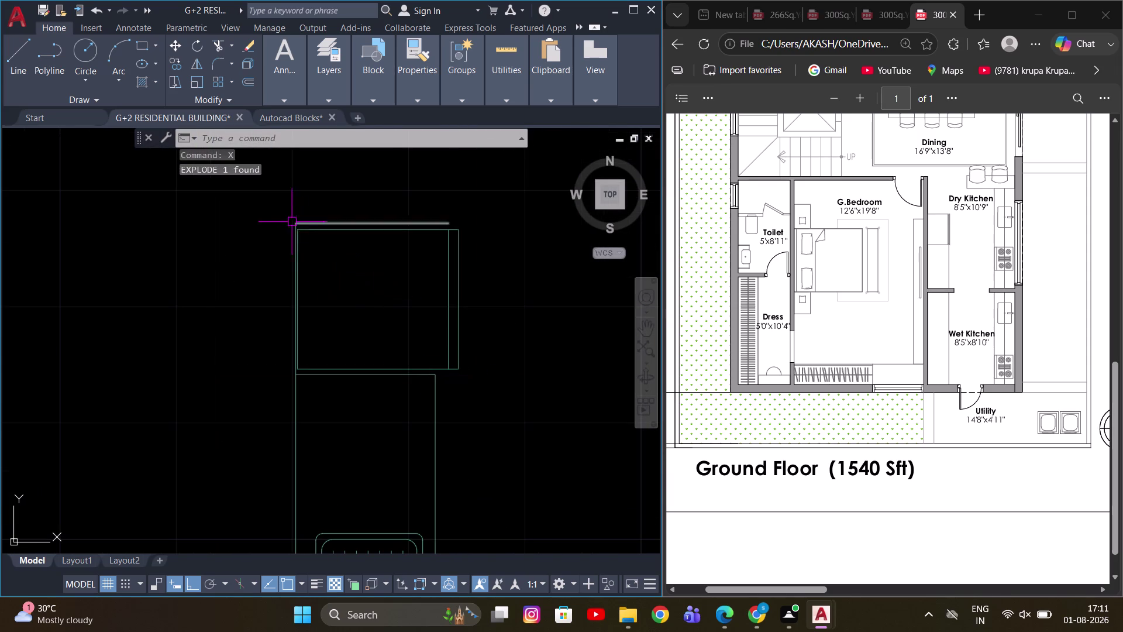
scroll(up, 3)
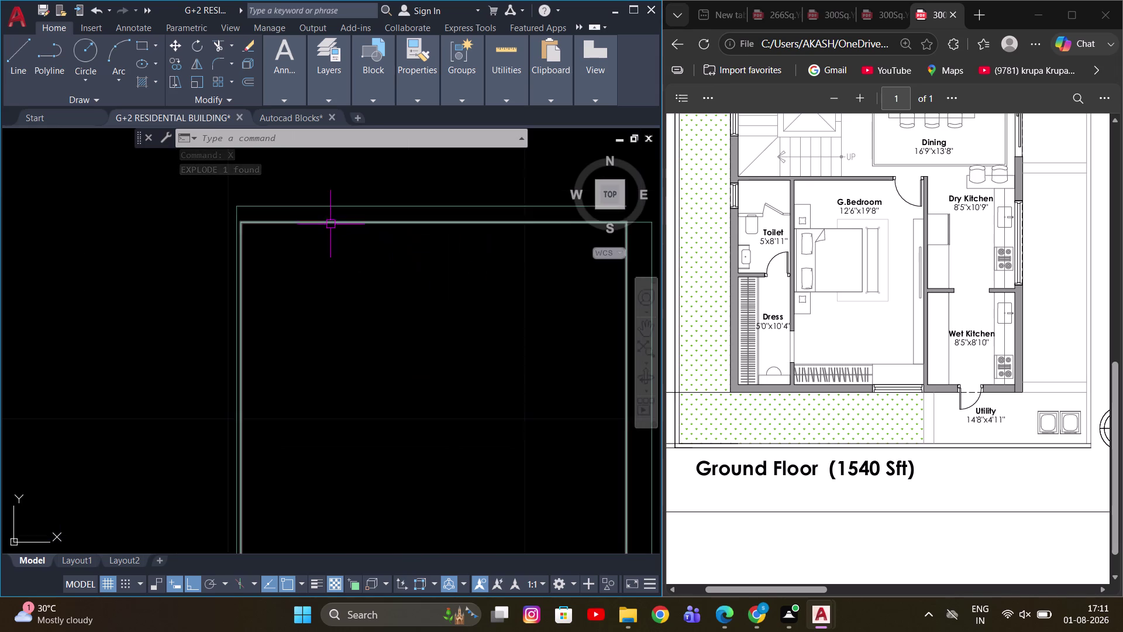
scroll(up, 3)
Select the top square pieces and group them into one unit.
click(34, 209)
scroll(down, 3)
scroll(up, 3)
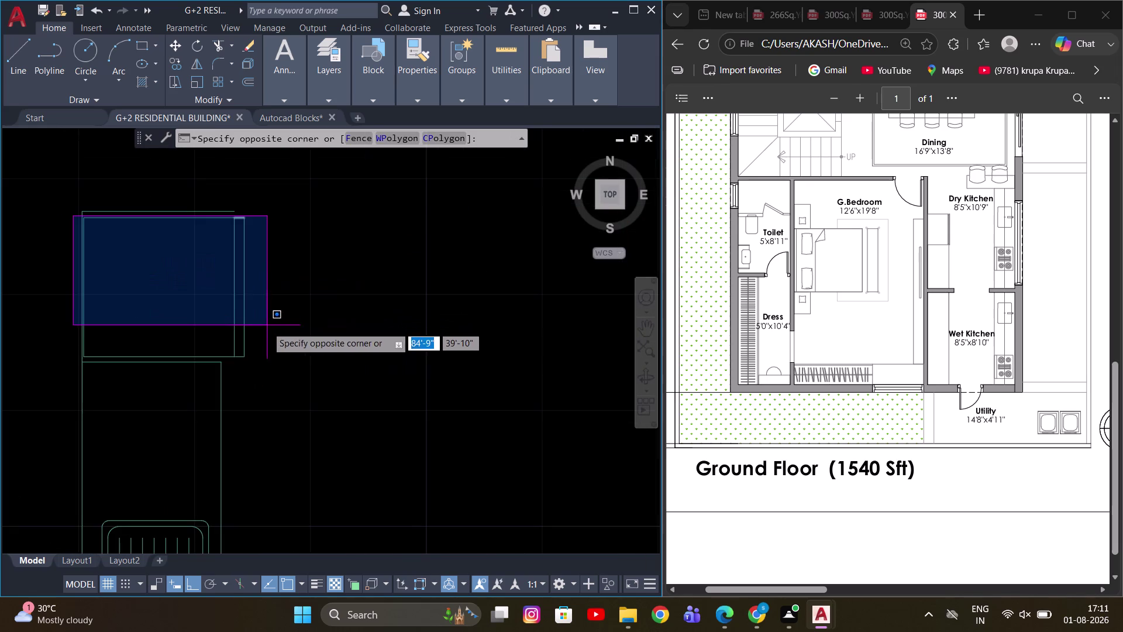
click(285, 361)
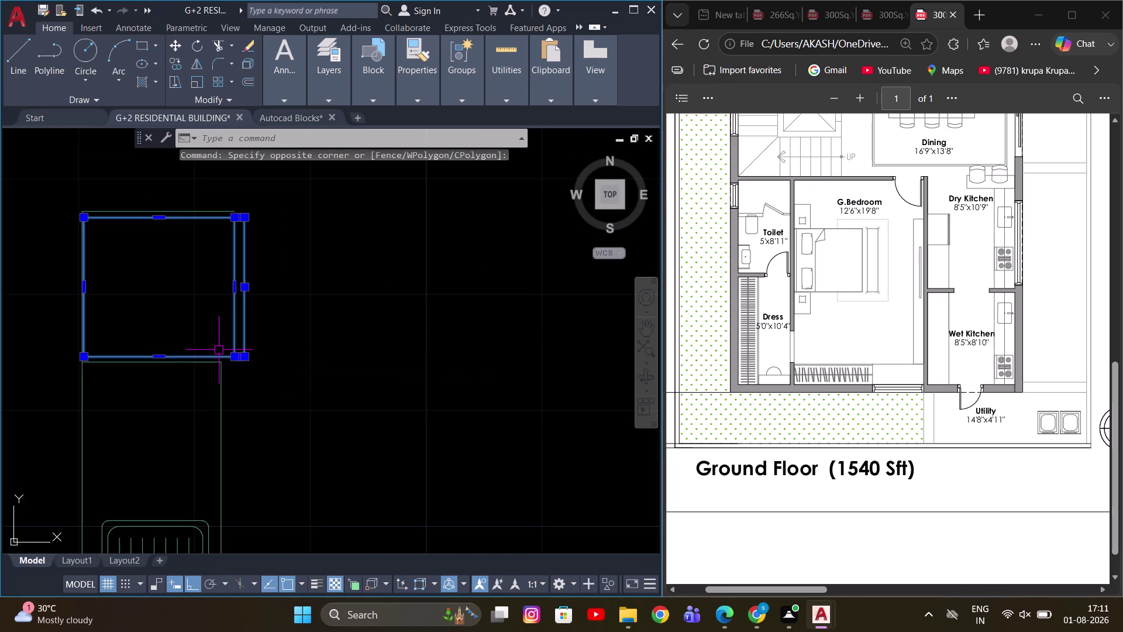
scroll(up, 3)
middle_drag(173, 334, 314, 382)
scroll(down, 3)
key(g)
key(space)
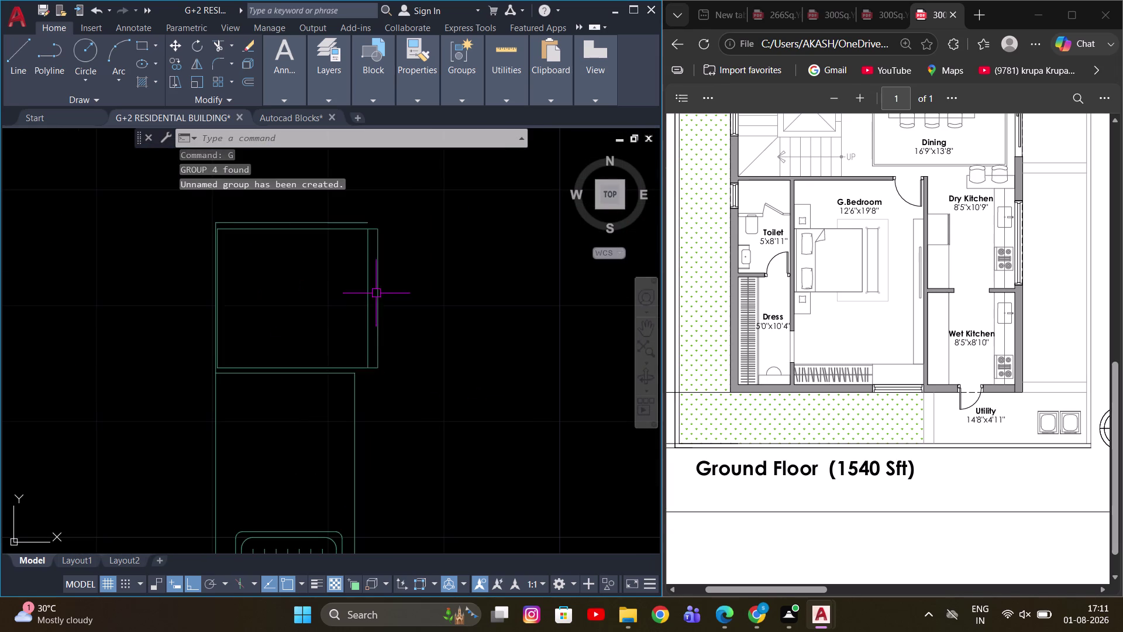
Move the grouped square piece away from the counter.
click(378, 293)
middle_drag(448, 300, 314, 299)
key(m)
key(space)
click(298, 289)
scroll(down, 3)
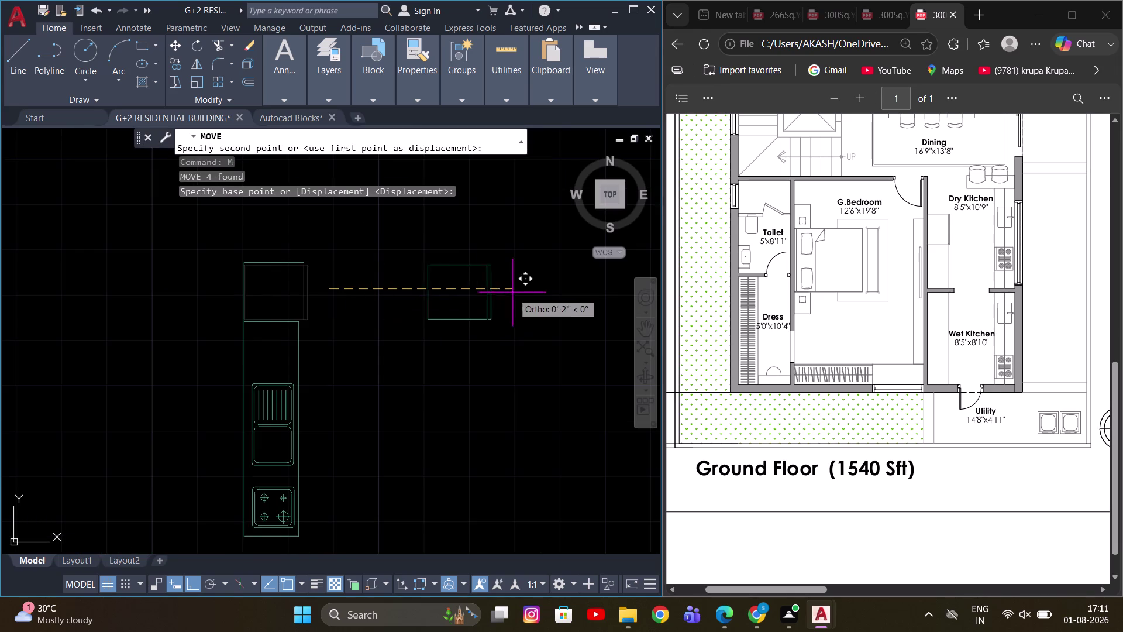
middle_drag(518, 293, 415, 310)
click(444, 306)
key(Escape)
Trim the crossing lines on the counter top with TR.
middle_drag(202, 302, 301, 287)
middle_drag(291, 297, 375, 294)
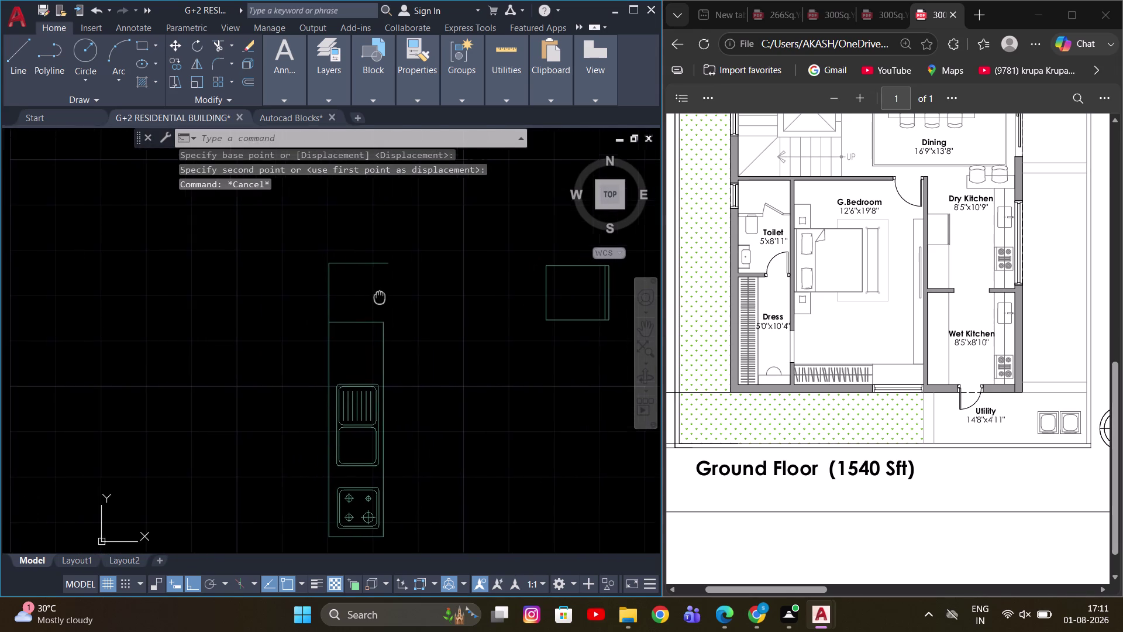
middle_drag(374, 293, 380, 298)
scroll(up, 3)
scroll(down, 3)
middle_drag(409, 291, 354, 310)
key(Escape)
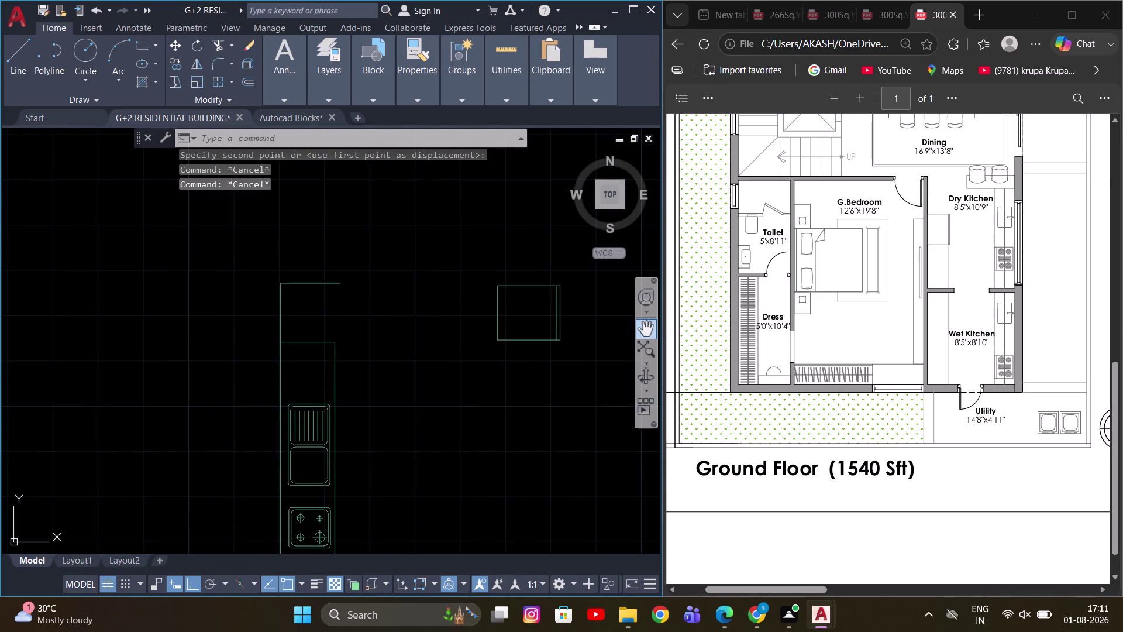
scroll(up, 3)
key(Escape)
scroll(down, 3)
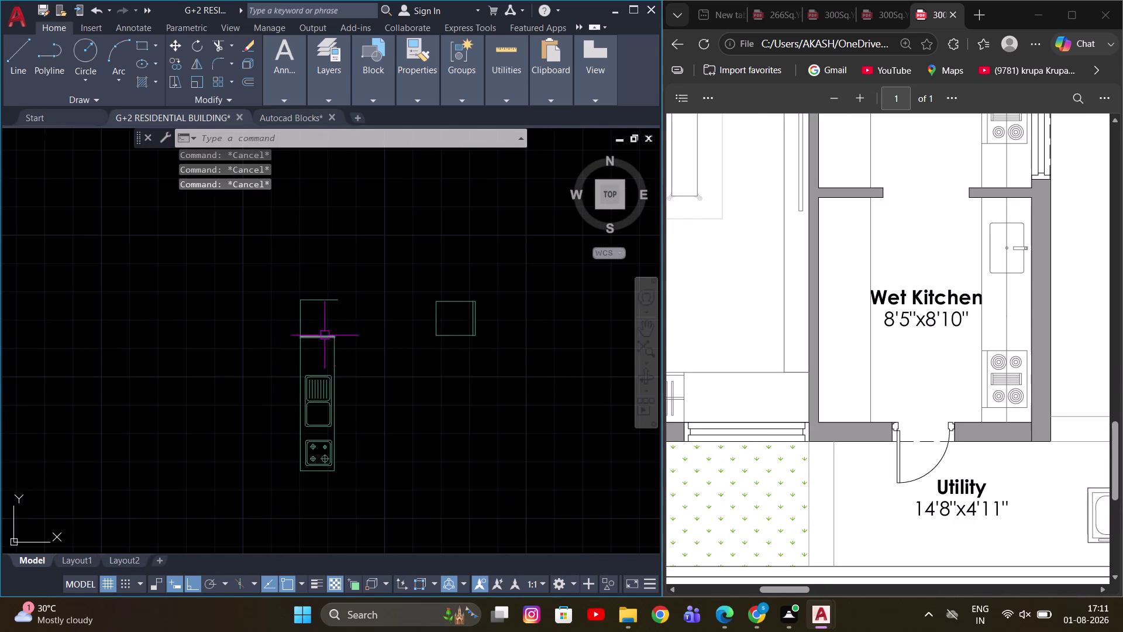
middle_drag(320, 317, 347, 328)
text(TR)
key(space)
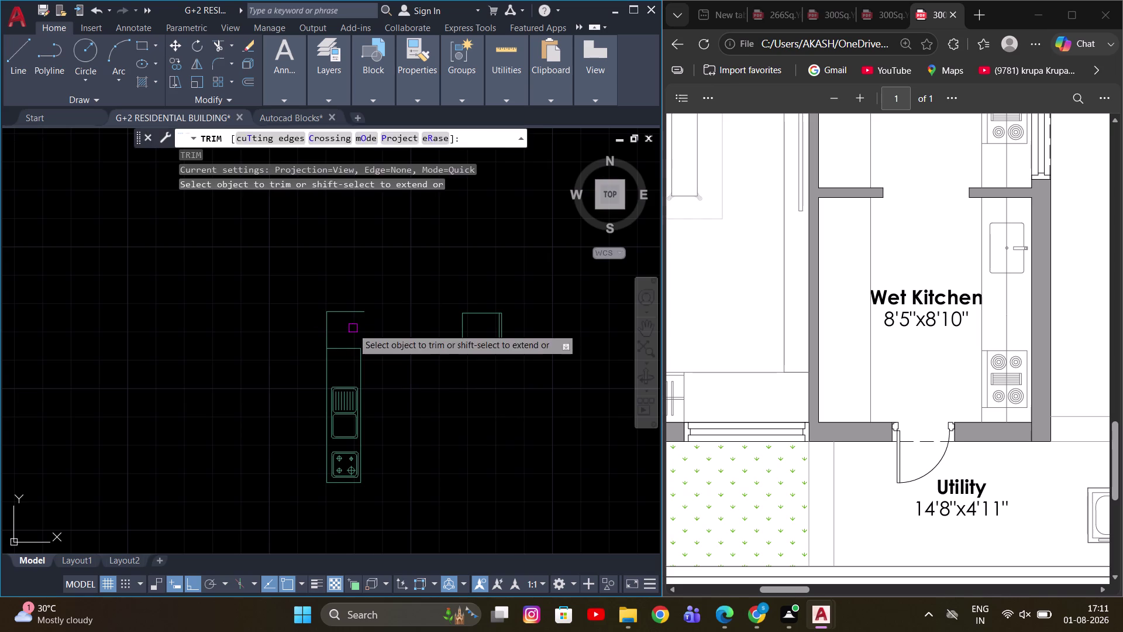
click(353, 328)
click(303, 328)
drag(363, 292, 344, 321)
key(Escape)
Select the sink and hob counter pieces and group them together.
scroll(down, 3)
scroll(up, 3)
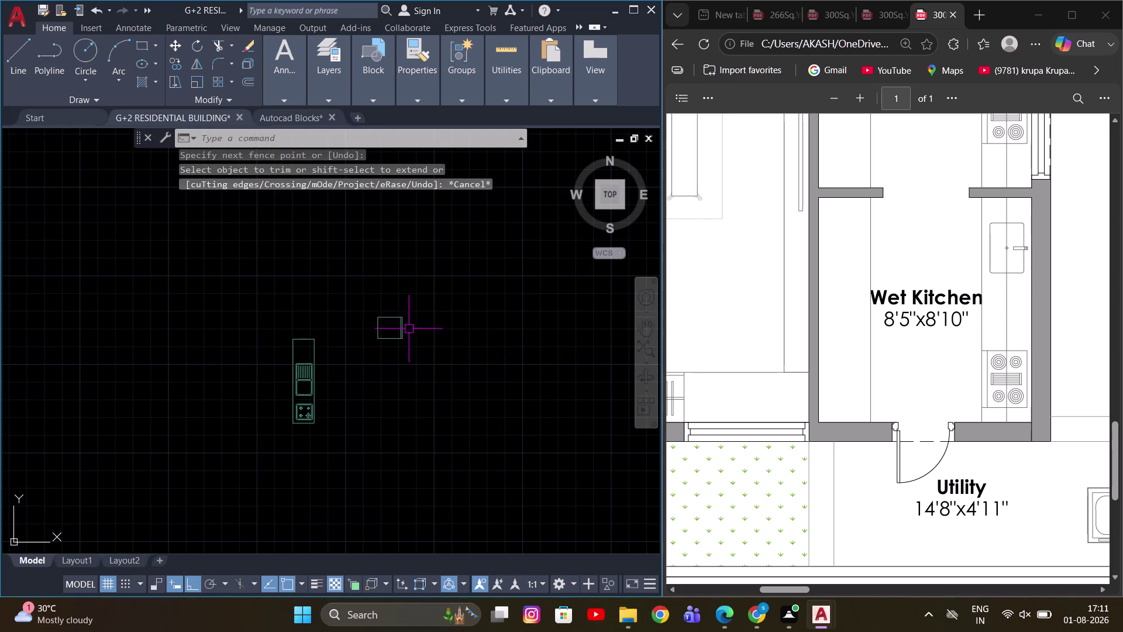
click(408, 329)
scroll(up, 3)
click(393, 334)
scroll(down, 3)
key(Escape)
drag(310, 307, 313, 314)
click(366, 390)
scroll(up, 3)
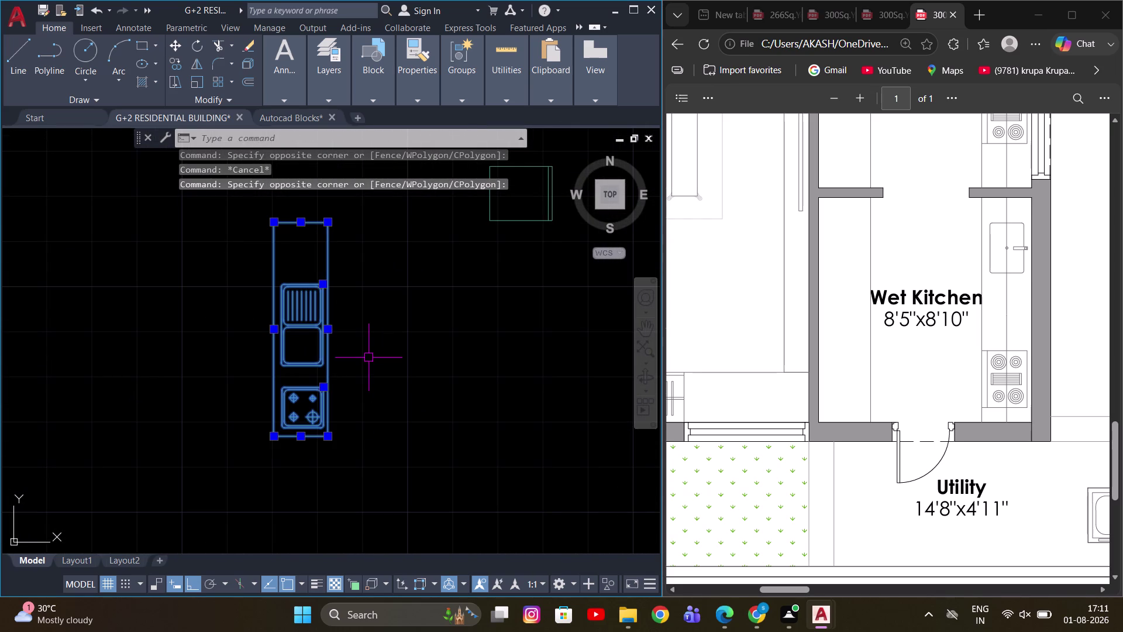
key(g)
key(space)
Rotate the grouped counter 180° so the hob sits at the top.
click(320, 335)
scroll(down, 3)
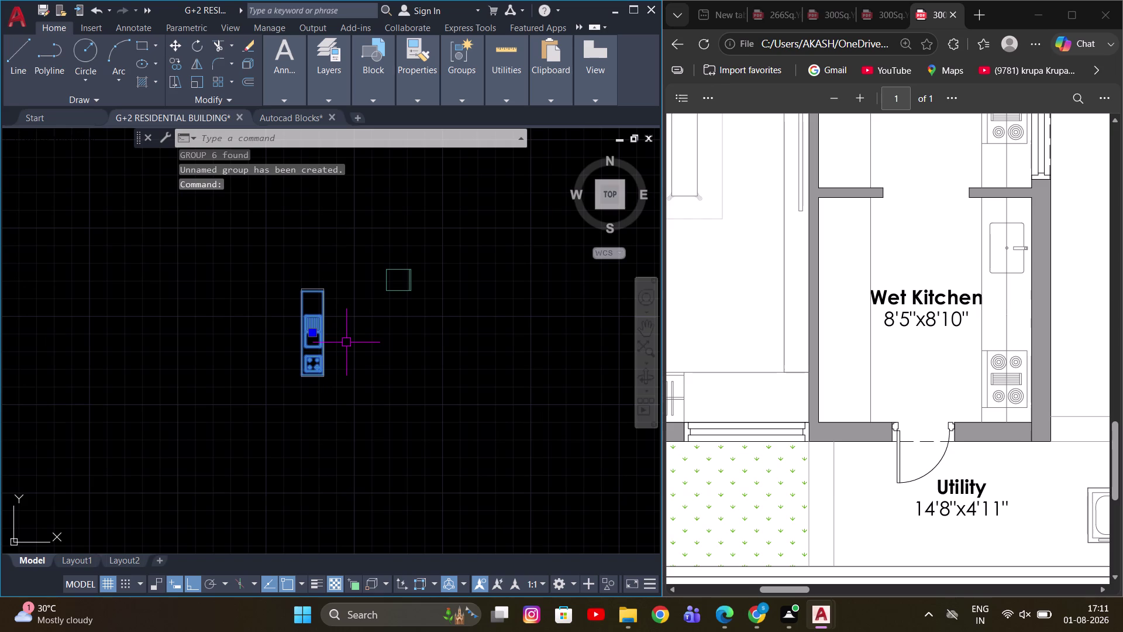
text(RO)
key(space)
scroll(up, 3)
click(313, 302)
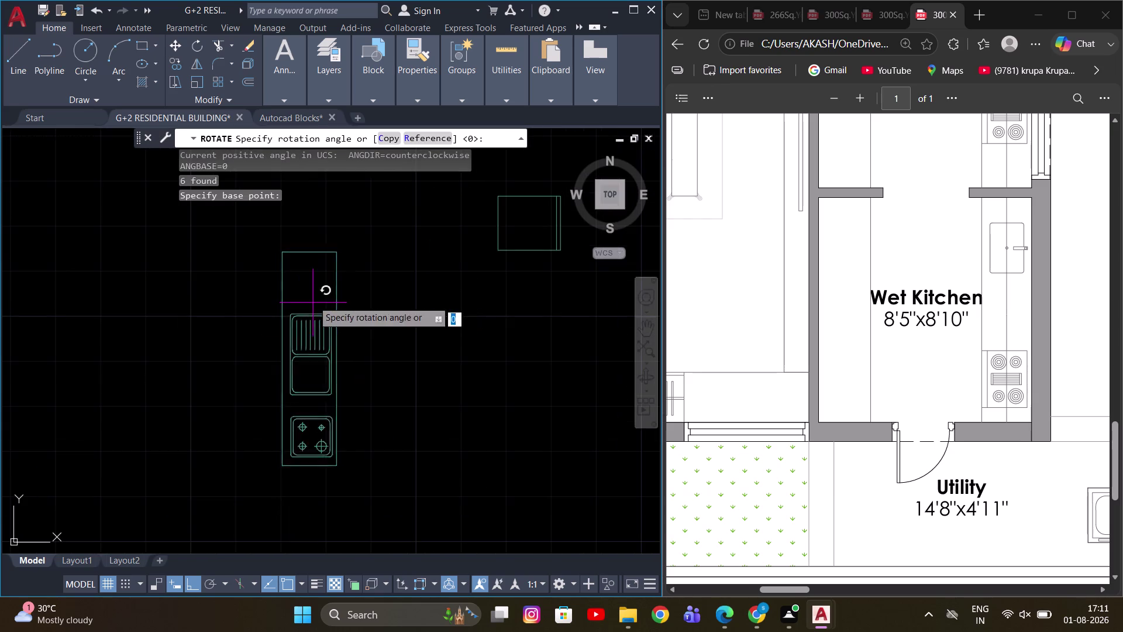
scroll(down, 3)
scroll(up, 3)
middle_drag(299, 232, 318, 338)
scroll(down, 3)
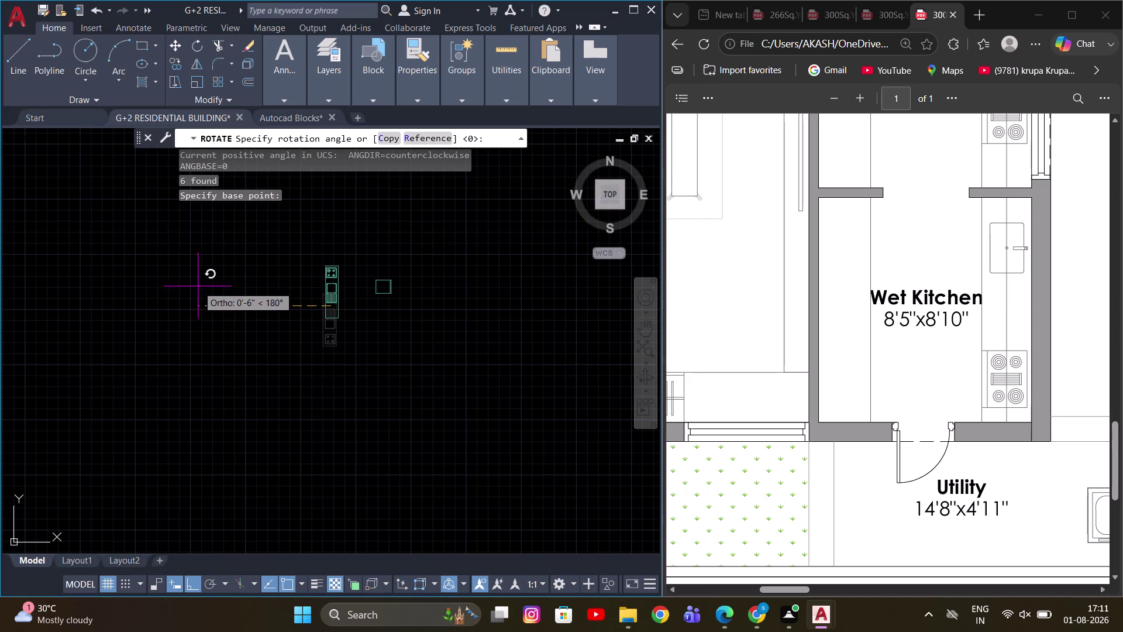
click(197, 294)
scroll(up, 3)
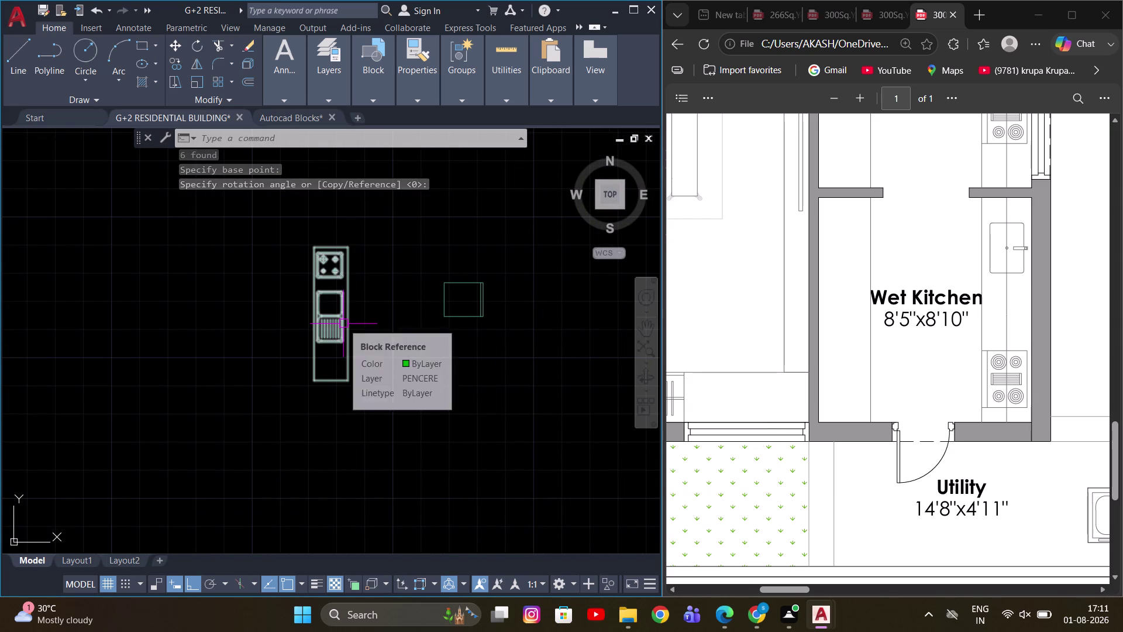
scroll(up, 3)
middle_drag(342, 318, 342, 345)
scroll(up, 3)
scroll(down, 3)
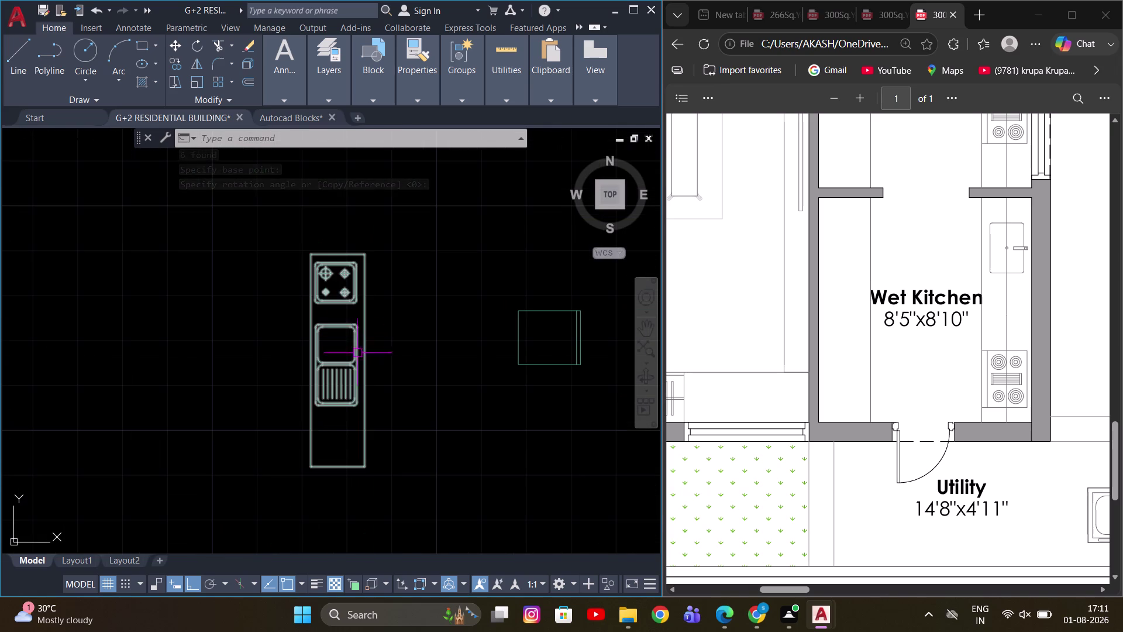
scroll(down, 3)
middle_drag(502, 419, 500, 419)
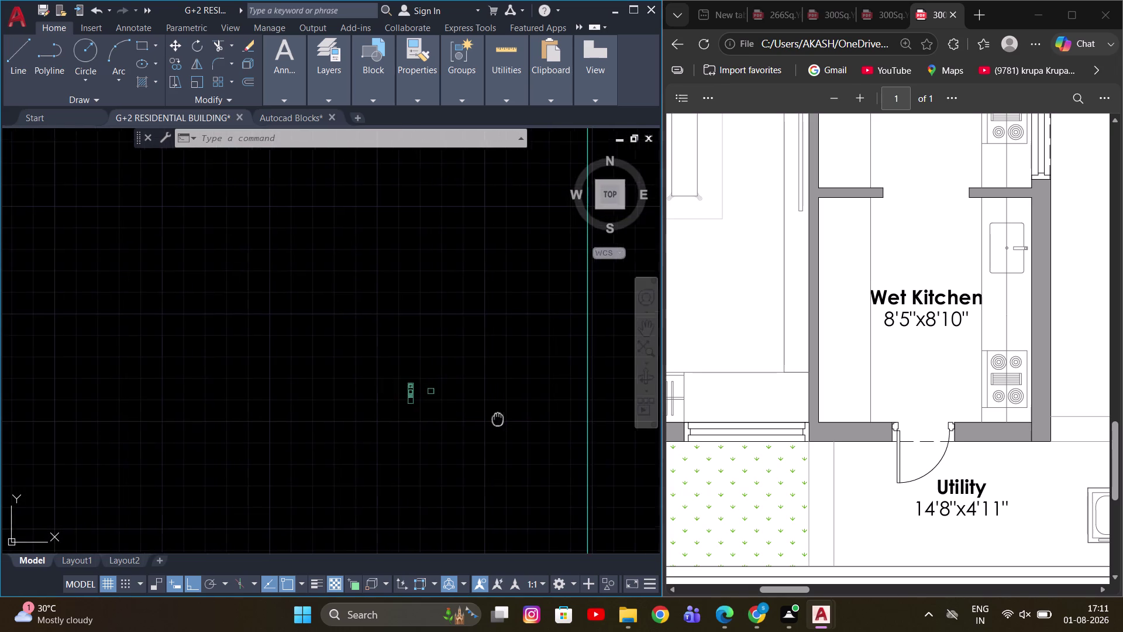
Move the counter and square piece to a new spot in the plan.
middle_drag(500, 418, 431, 400)
scroll(down, 3)
scroll(up, 3)
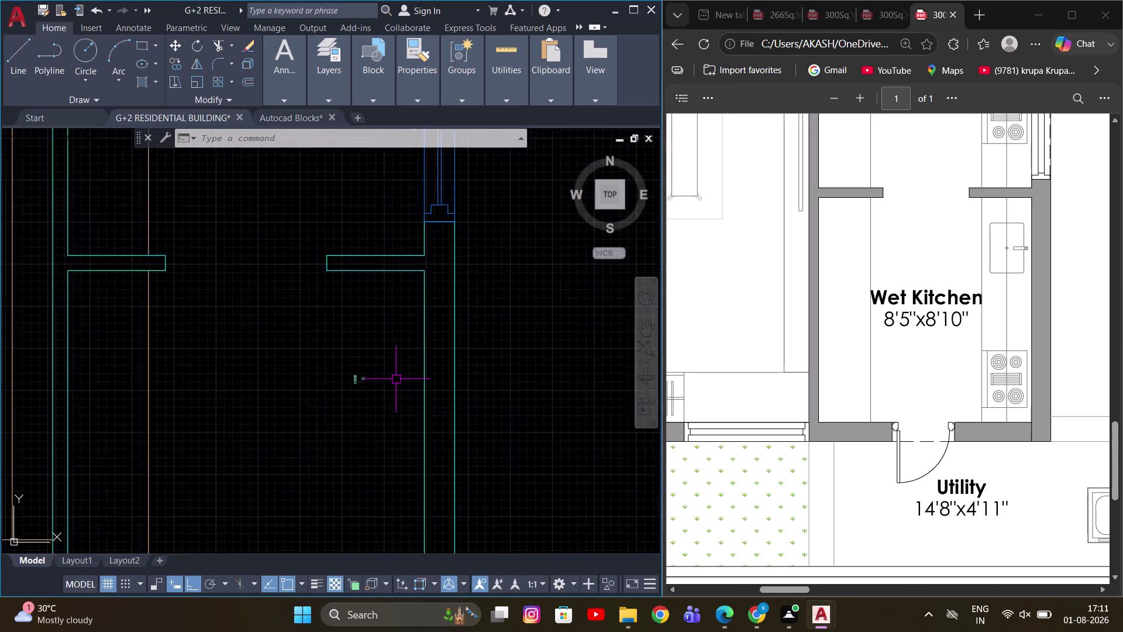
scroll(up, 3)
middle_drag(356, 378, 433, 380)
drag(294, 330, 312, 351)
click(449, 438)
key(m)
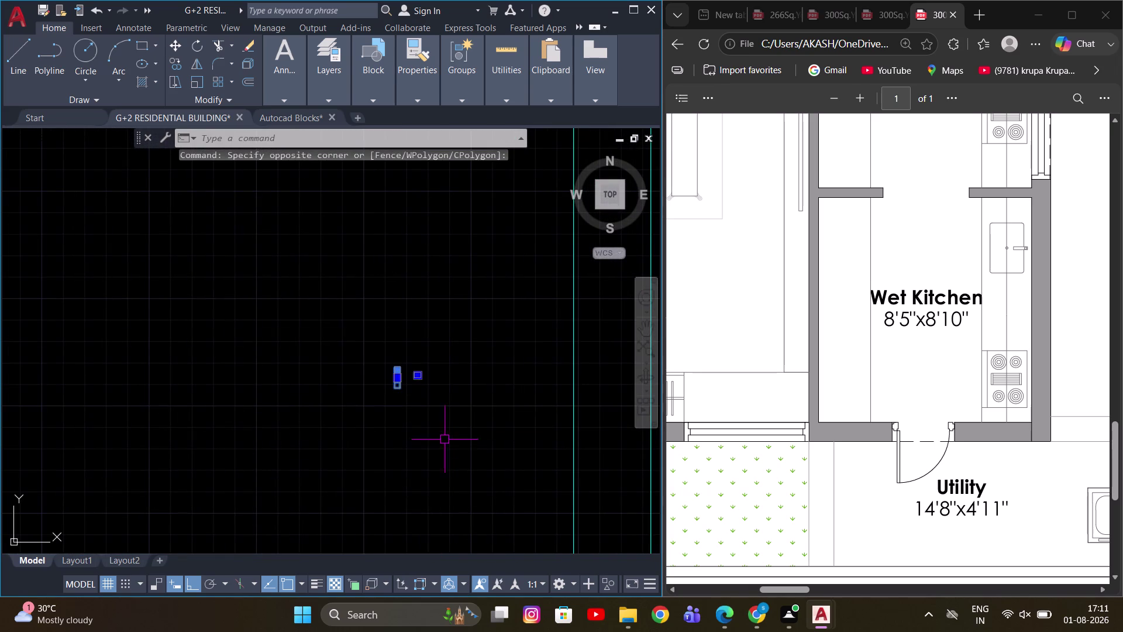
key(space)
click(360, 430)
scroll(down, 3)
middle_drag(185, 415, 355, 415)
click(300, 414)
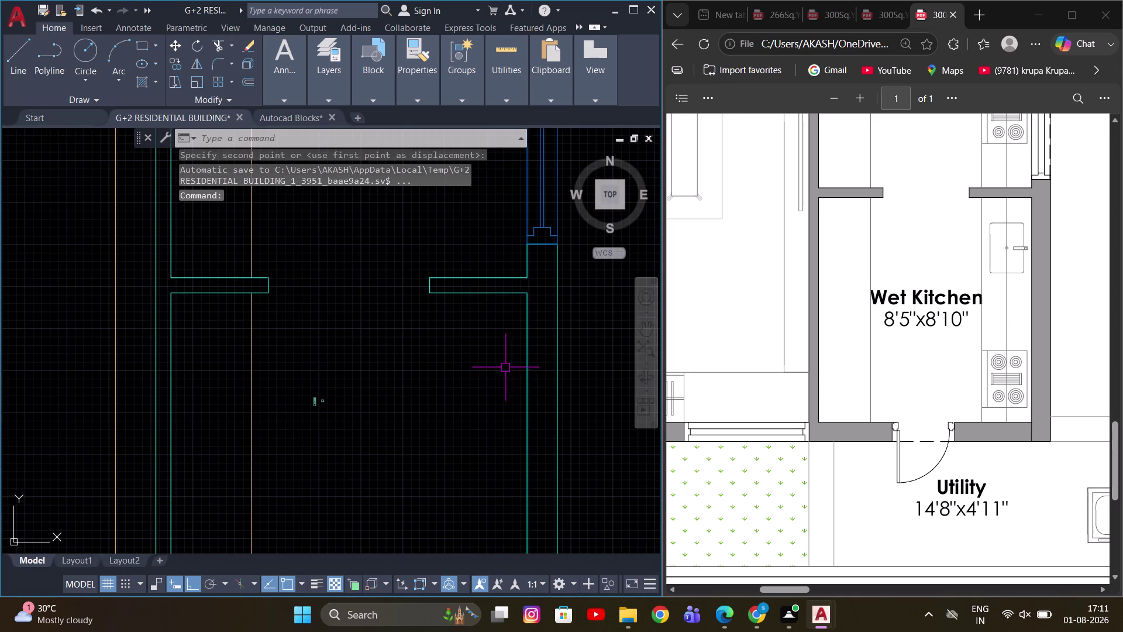
Select the counter pieces, cancel a SCALE attempt, and switch to the Autocad Blocks drawing.
scroll(up, 3)
scroll(down, 3)
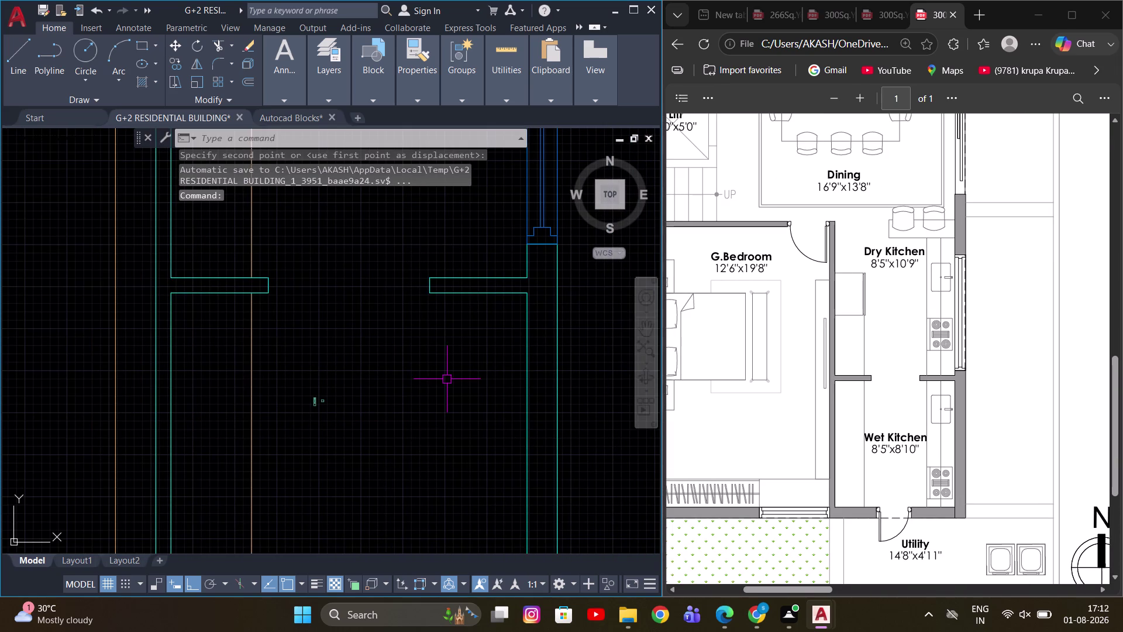
middle_drag(443, 379, 391, 370)
scroll(down, 3)
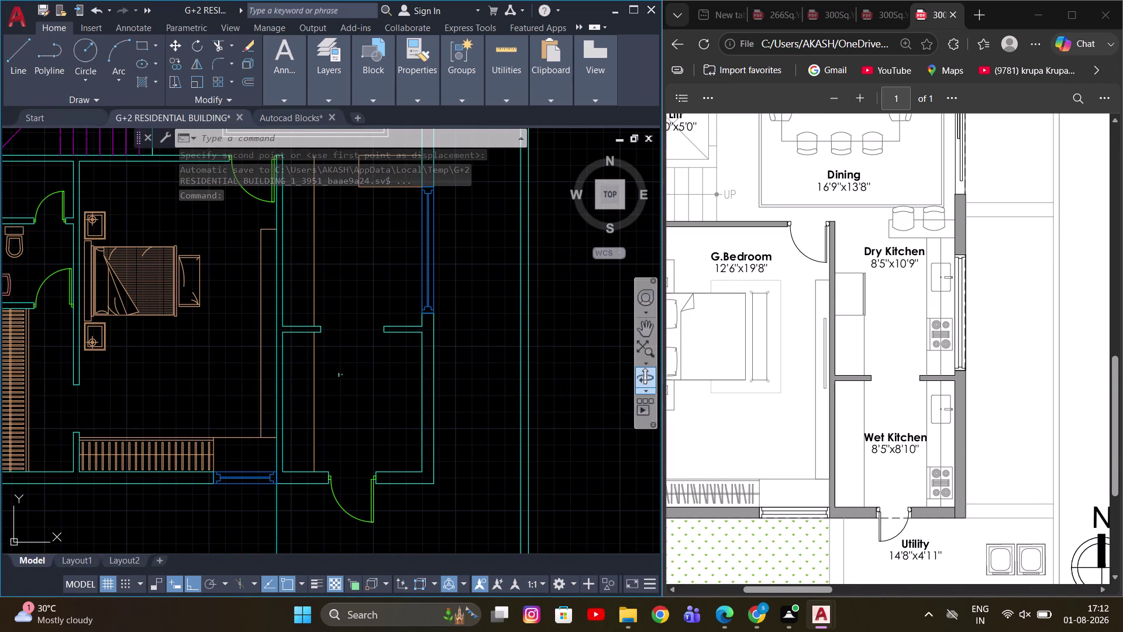
scroll(up, 3)
scroll(up, 3)
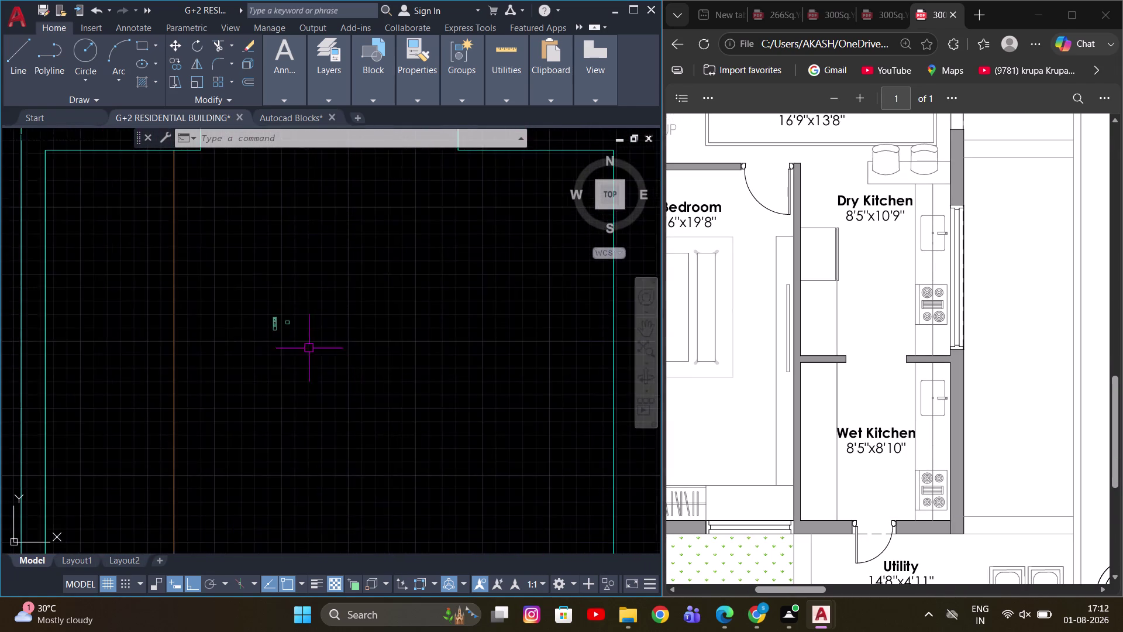
scroll(up, 3)
drag(244, 273, 214, 319)
click(188, 338)
text(SC)
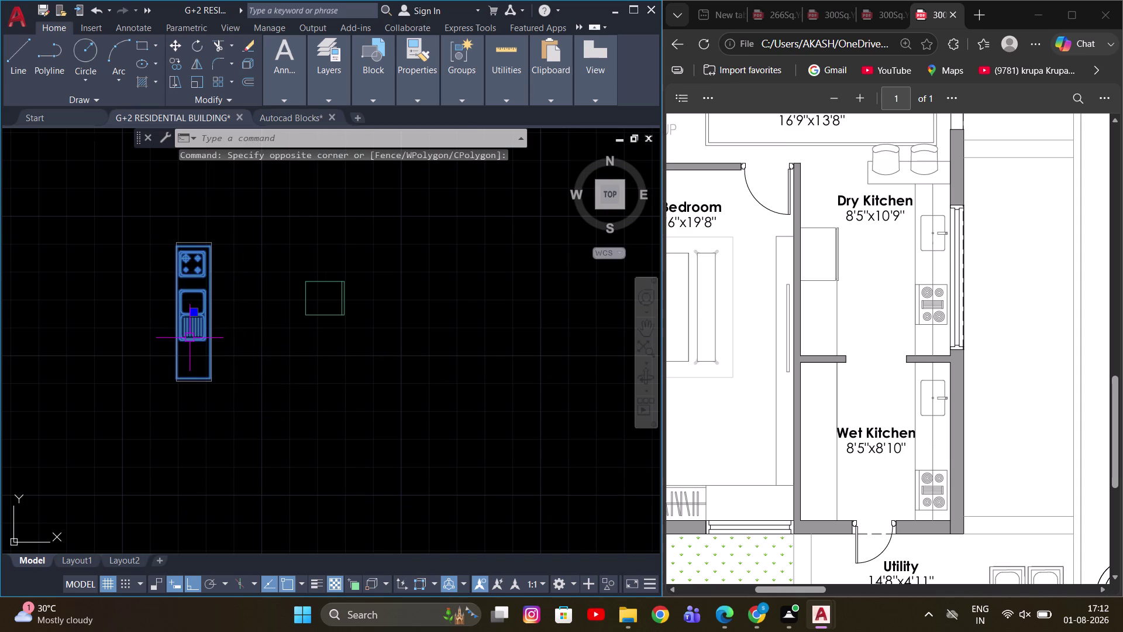
key(space)
key(Escape)
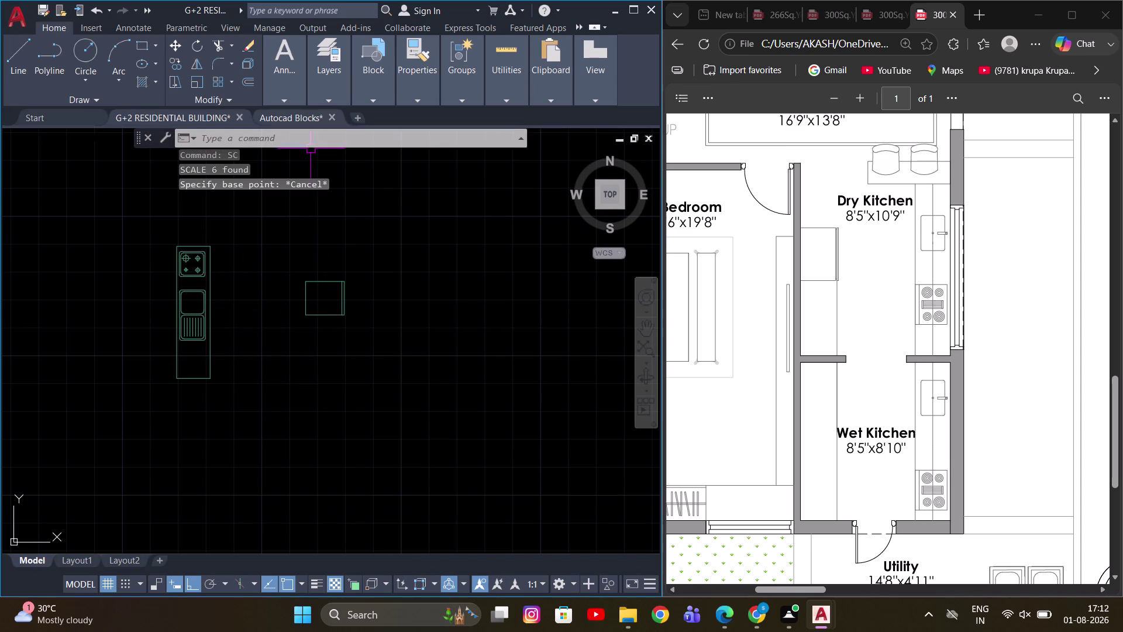
click(303, 119)
scroll(down, 3)
middle_drag(505, 352, 448, 398)
scroll(down, 3)
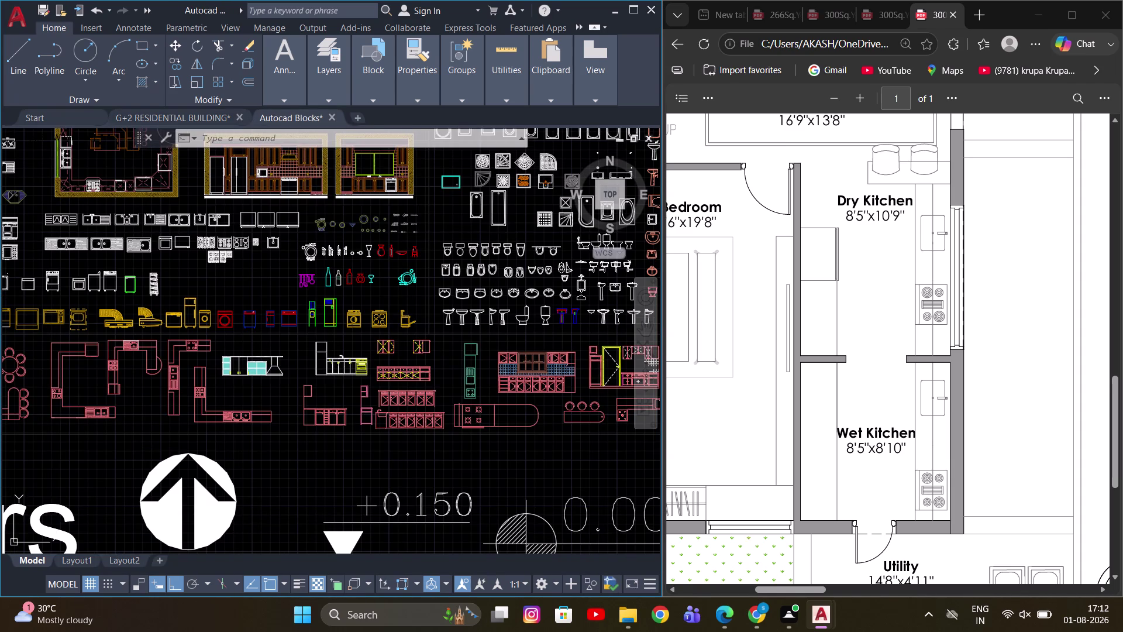
middle_drag(443, 321, 401, 455)
middle_drag(493, 337, 335, 307)
scroll(up, 3)
scroll(down, 3)
middle_drag(328, 416, 510, 360)
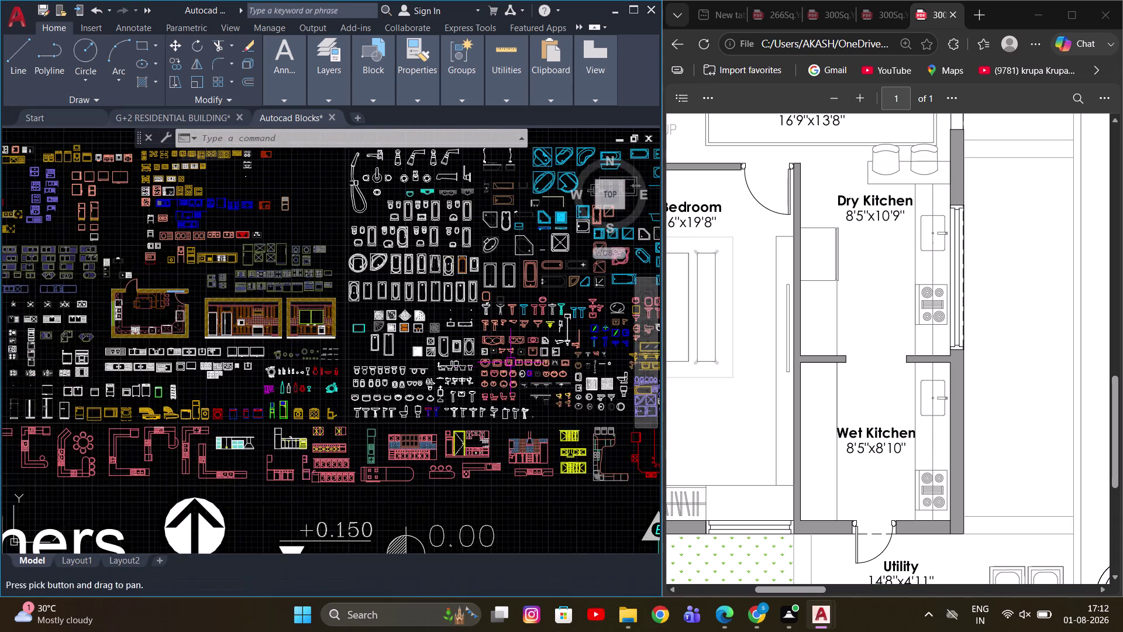
scroll(up, 3)
middle_drag(274, 395, 431, 348)
scroll(up, 3)
middle_drag(286, 421, 474, 385)
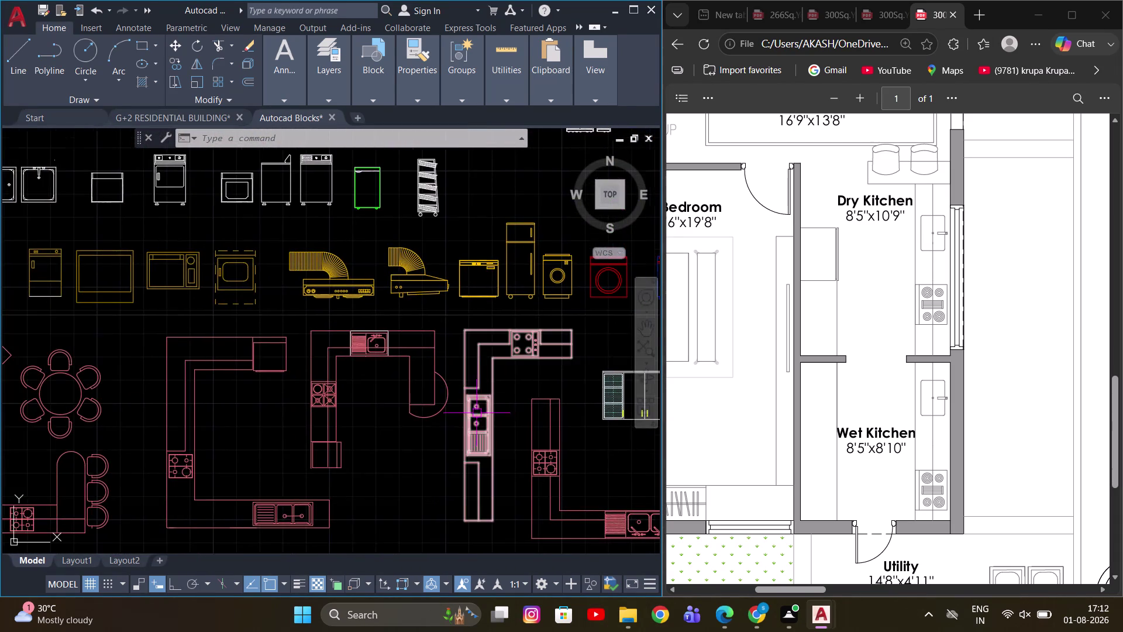
scroll(up, 3)
scroll(down, 3)
scroll(up, 3)
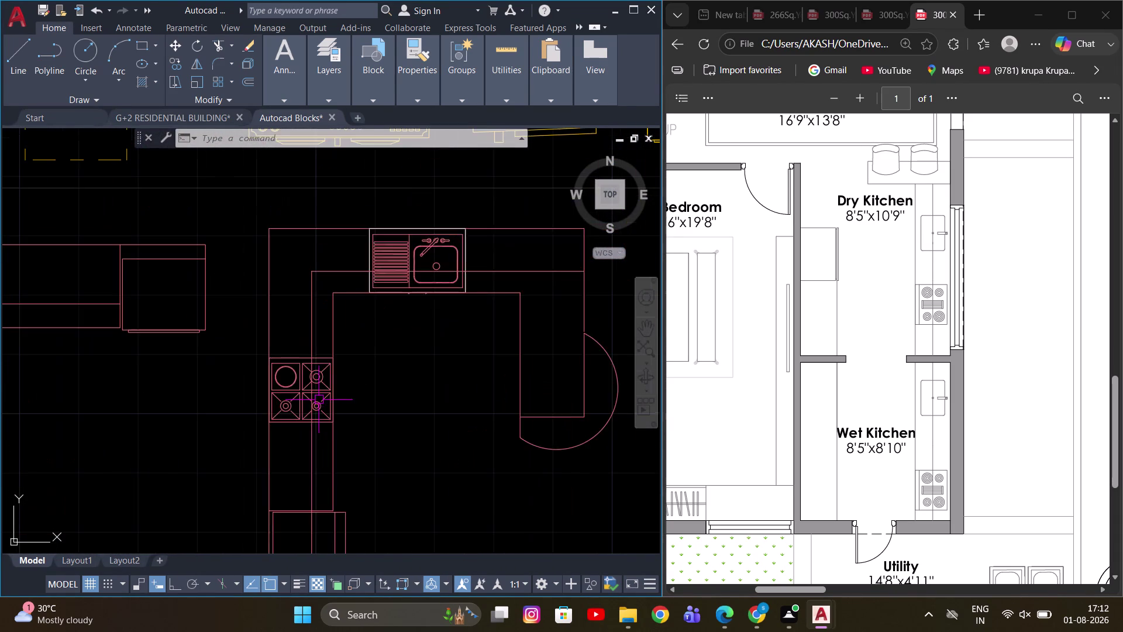
scroll(down, 3)
middle_drag(239, 420, 406, 356)
scroll(down, 3)
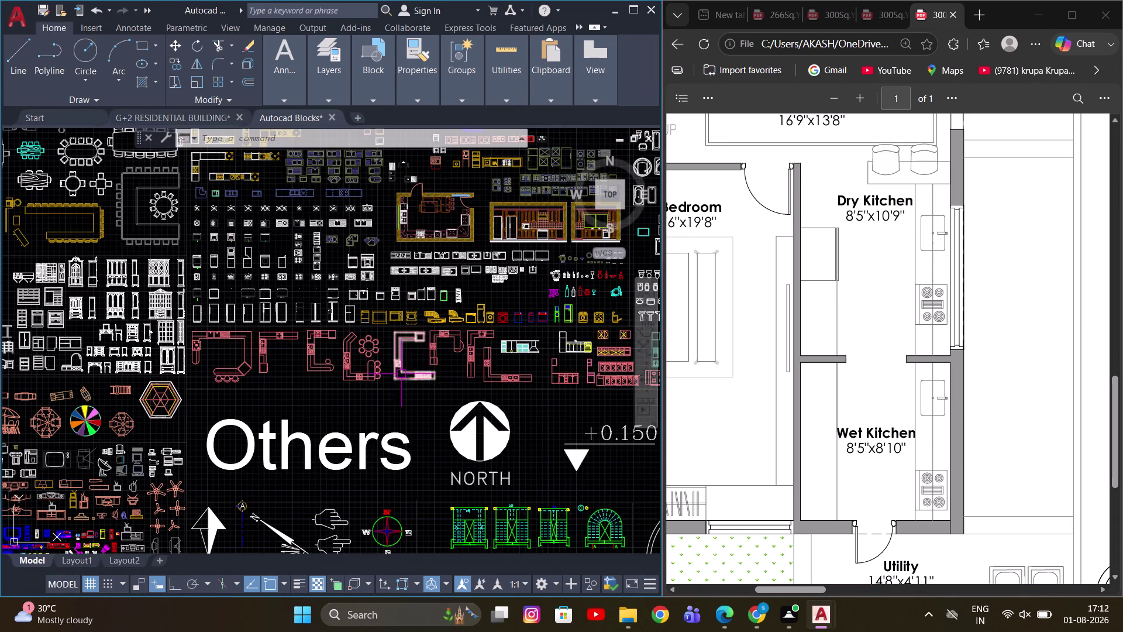
middle_drag(288, 424, 392, 518)
scroll(up, 3)
scroll(up, 3)
middle_click(414, 350)
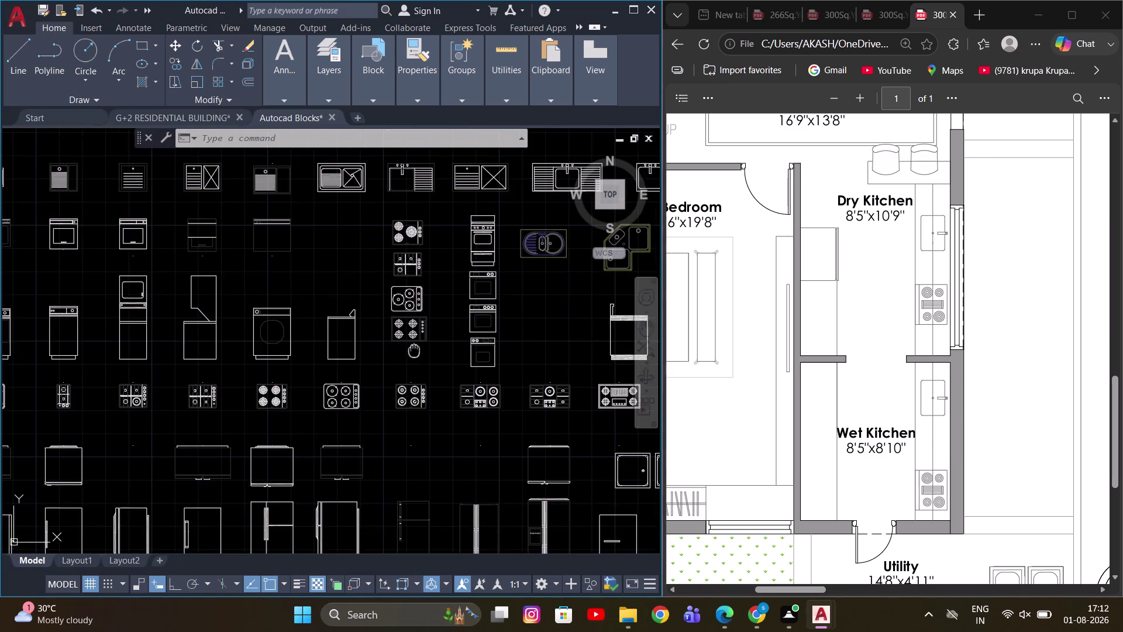
scroll(up, 3)
middle_drag(359, 404, 385, 366)
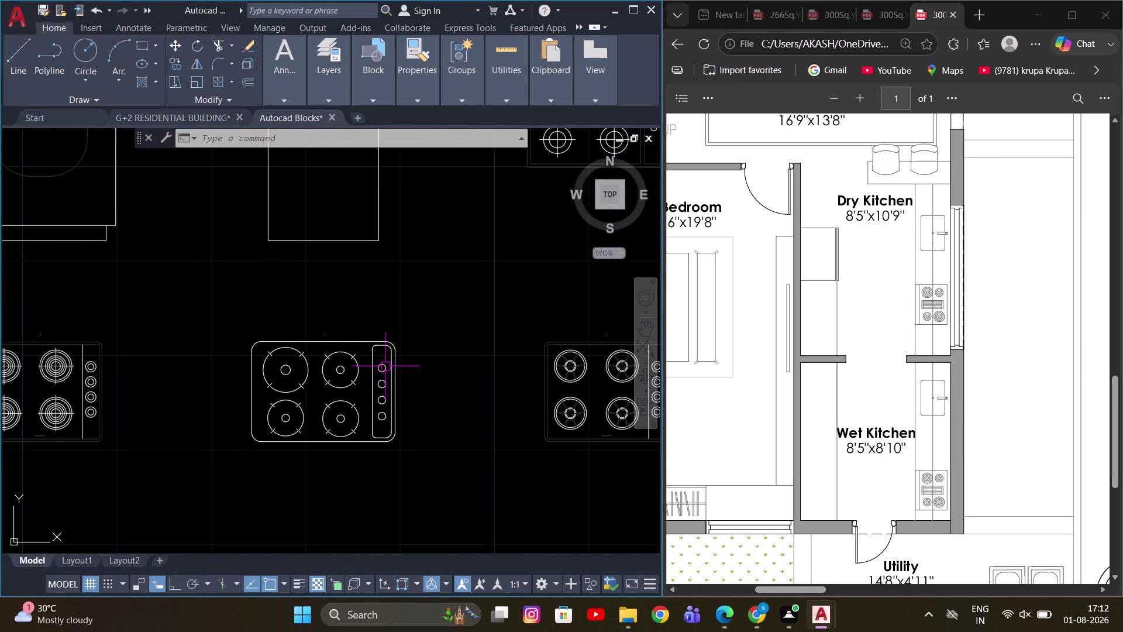
scroll(down, 3)
middle_drag(459, 323, 424, 467)
scroll(down, 3)
scroll(up, 3)
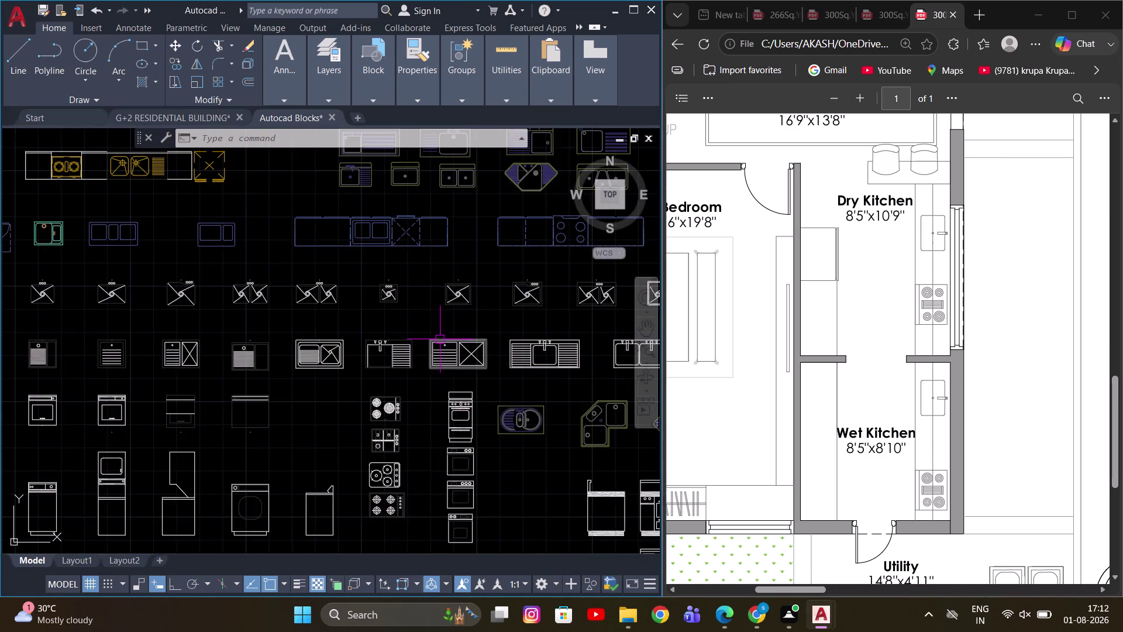
scroll(up, 3)
scroll(down, 3)
middle_drag(537, 360, 486, 339)
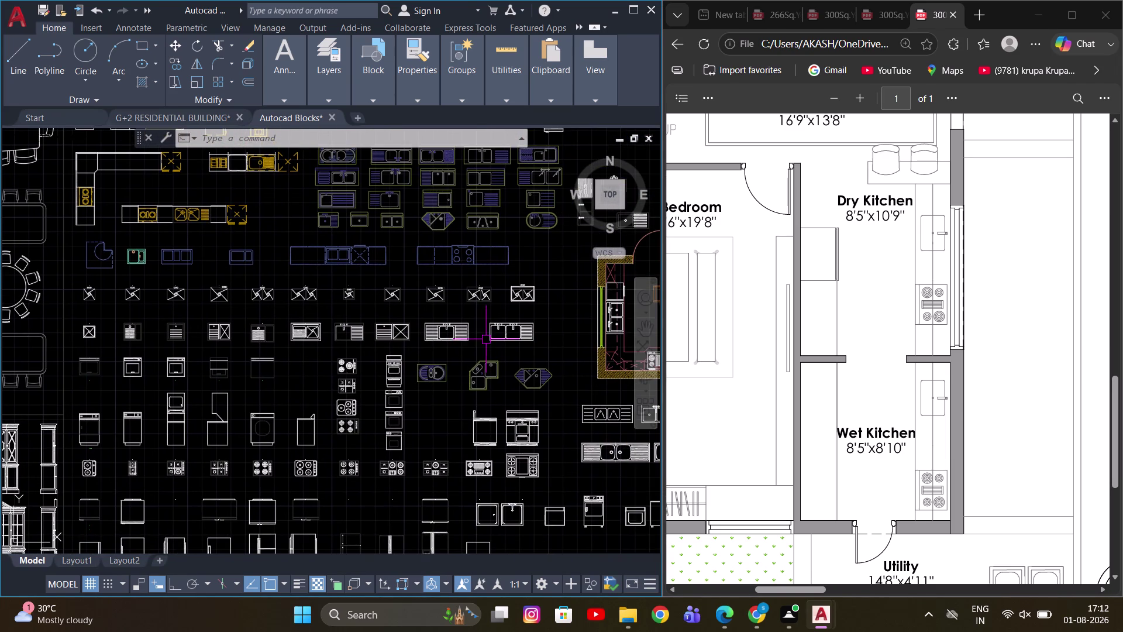
scroll(up, 3)
middle_drag(294, 374, 402, 351)
scroll(up, 3)
middle_drag(205, 321, 332, 290)
scroll(down, 3)
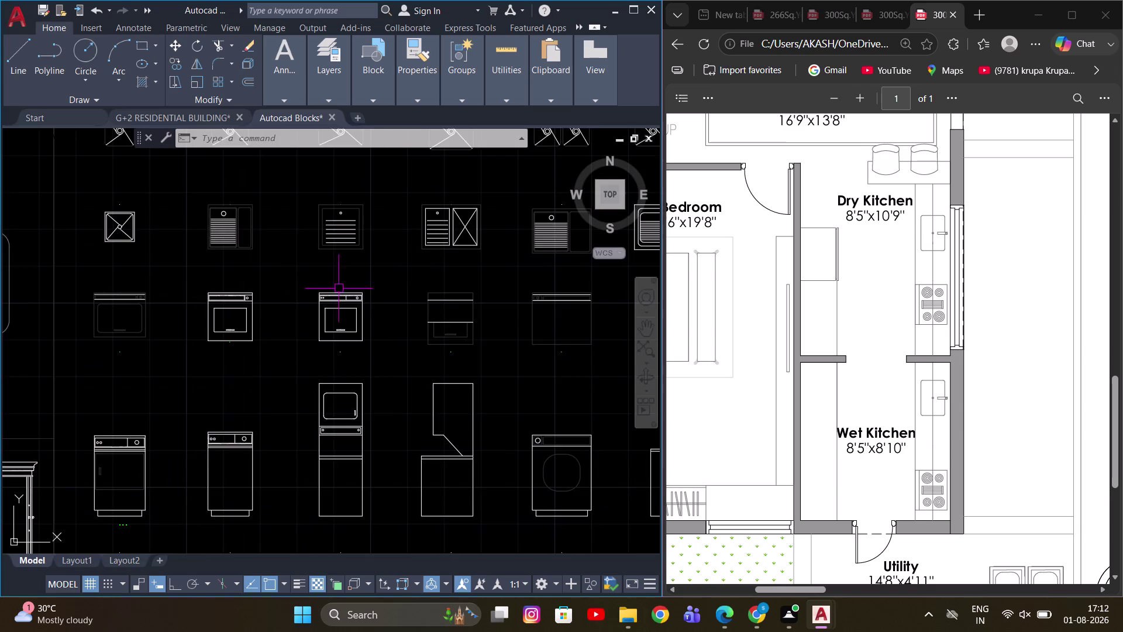
scroll(down, 3)
scroll(up, 3)
scroll(down, 3)
middle_drag(410, 444, 173, 427)
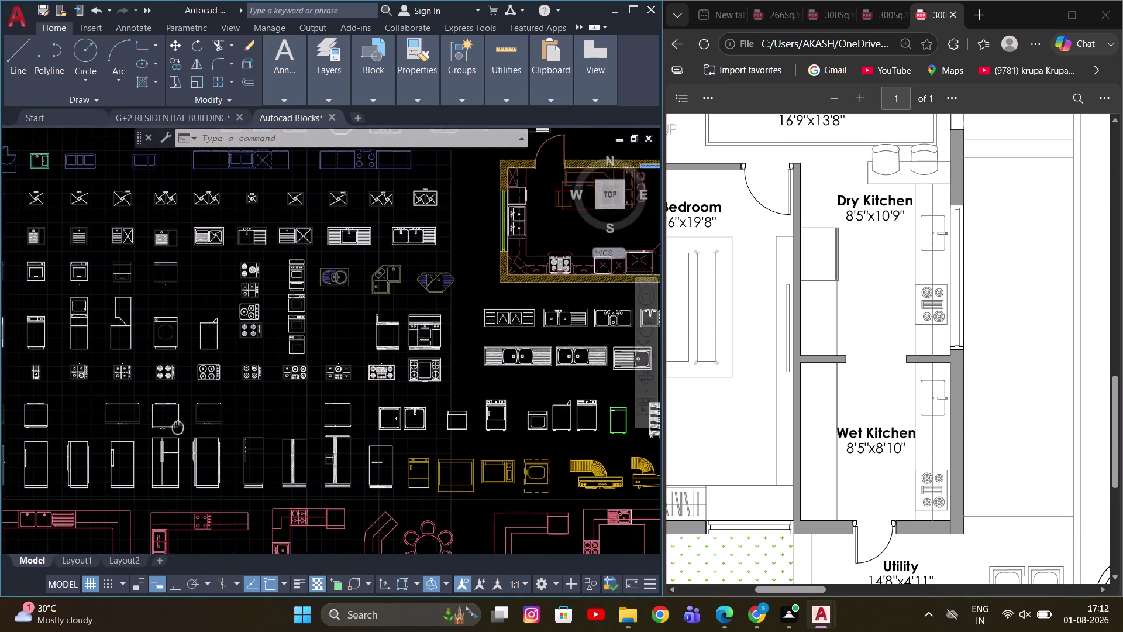
middle_drag(173, 427, 170, 426)
scroll(up, 3)
scroll(down, 3)
scroll(up, 3)
middle_drag(496, 413, 390, 419)
scroll(down, 3)
middle_drag(415, 343, 366, 374)
scroll(up, 3)
middle_drag(498, 398, 399, 401)
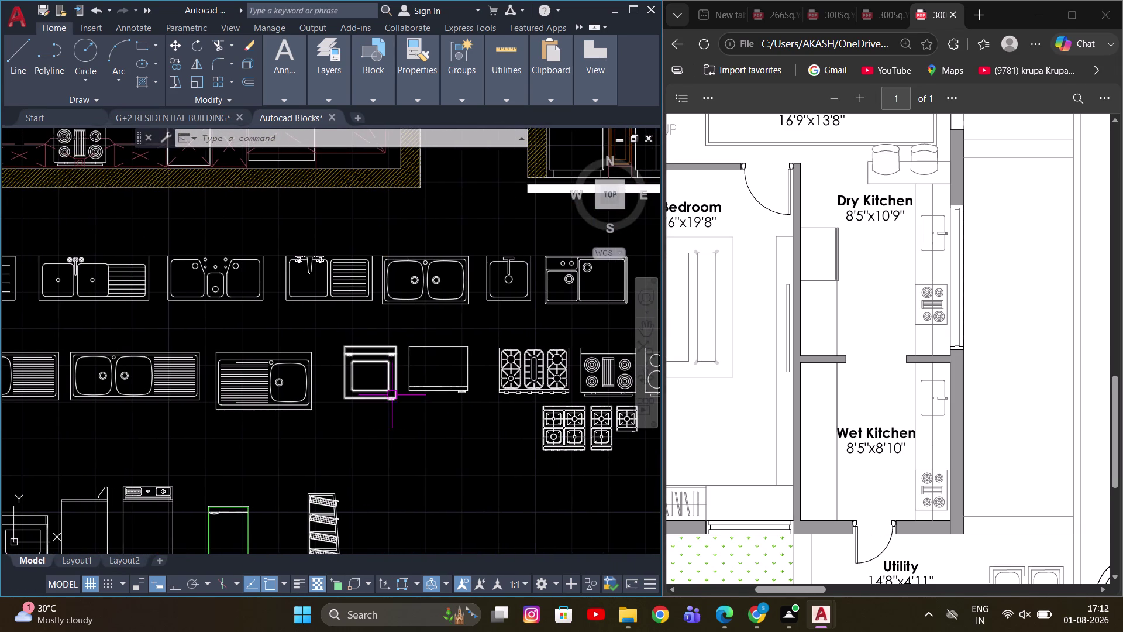
middle_drag(311, 374, 379, 372)
scroll(down, 3)
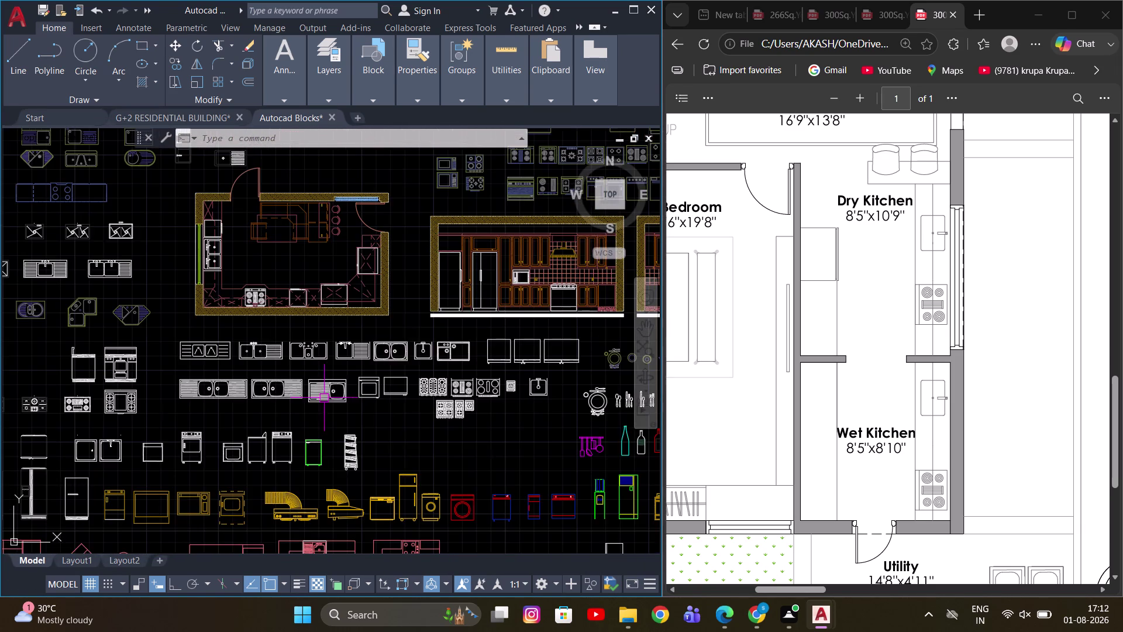
middle_drag(421, 337, 456, 279)
scroll(down, 3)
scroll(up, 3)
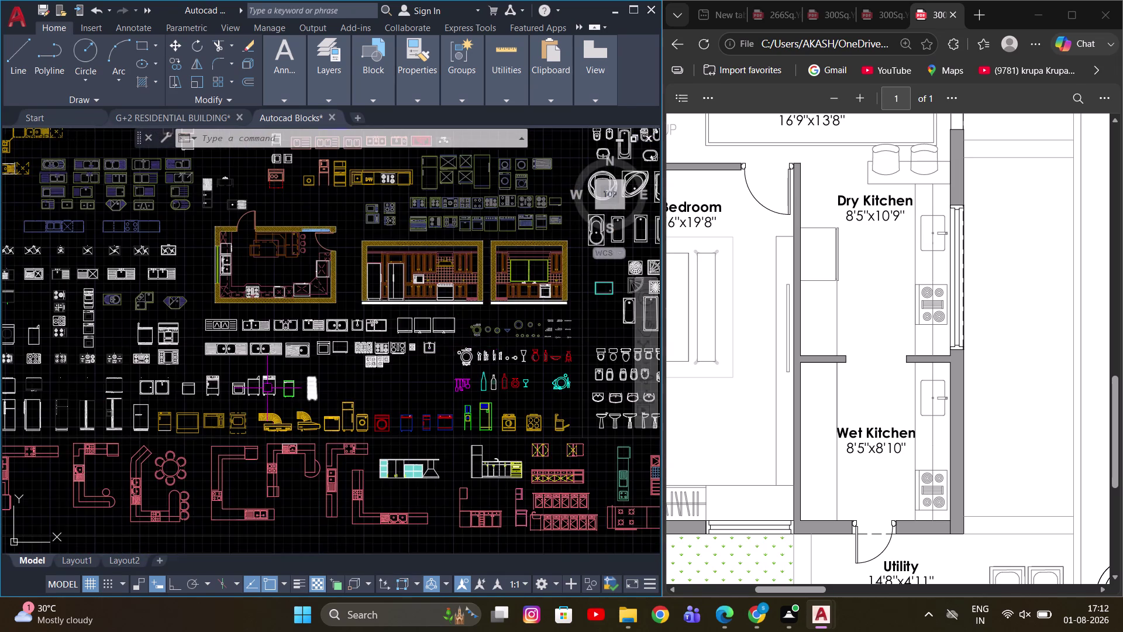
scroll(up, 3)
middle_drag(267, 388, 407, 343)
middle_drag(310, 377, 420, 478)
scroll(down, 3)
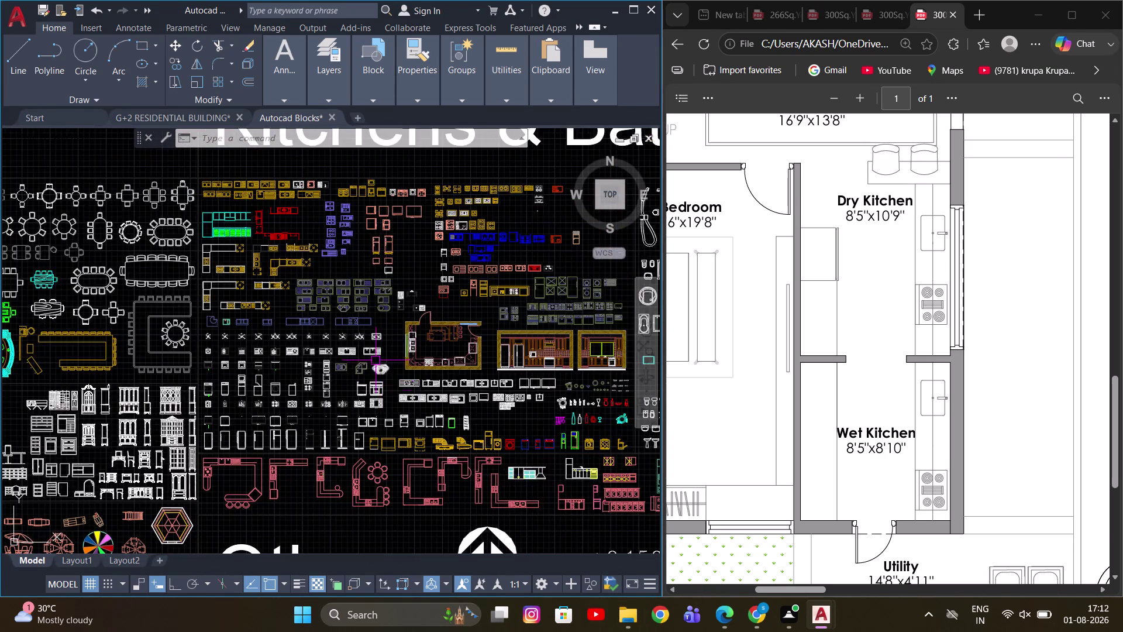
scroll(up, 3)
middle_drag(341, 362, 393, 285)
scroll(down, 3)
middle_drag(302, 364, 317, 325)
scroll(up, 3)
middle_drag(290, 403, 339, 288)
scroll(down, 3)
middle_drag(266, 438, 339, 318)
scroll(down, 3)
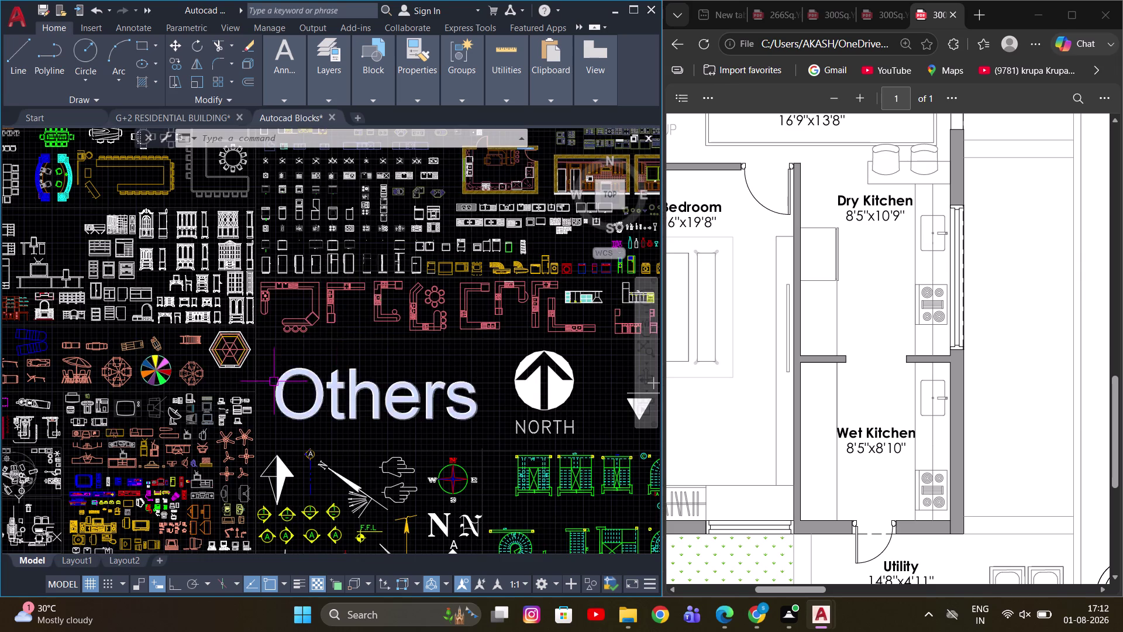
scroll(up, 3)
scroll(down, 3)
middle_drag(300, 364, 290, 416)
middle_drag(245, 417, 305, 333)
scroll(down, 3)
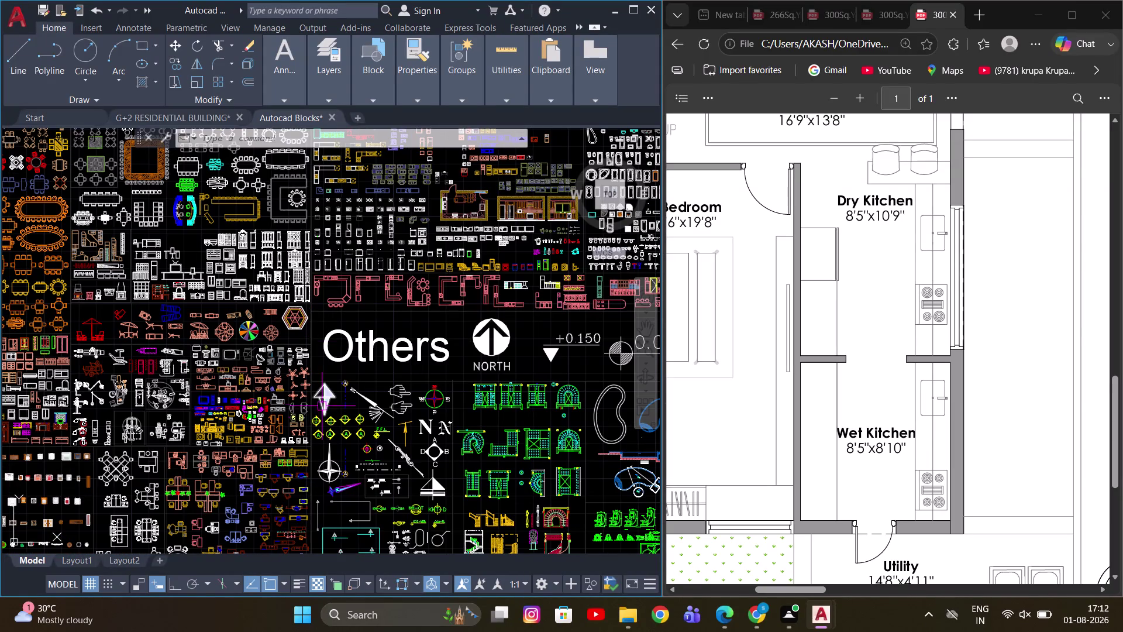
middle_drag(235, 447, 241, 429)
scroll(up, 3)
scroll(up, 3)
middle_drag(343, 365, 309, 442)
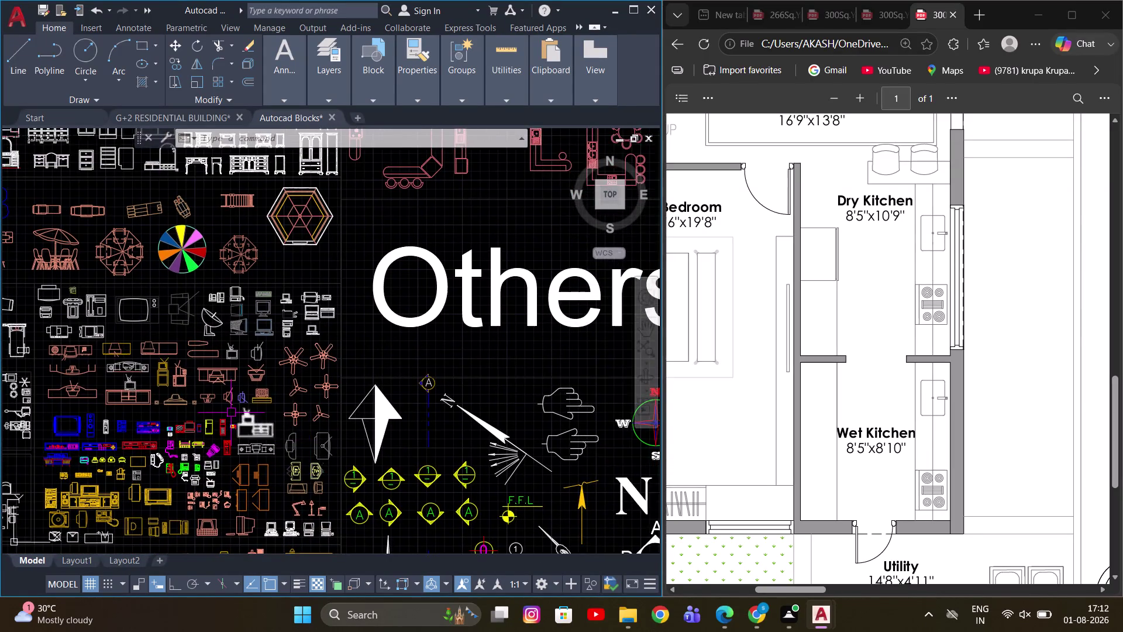
middle_drag(231, 413, 292, 440)
scroll(up, 3)
scroll(down, 3)
middle_drag(288, 405, 309, 394)
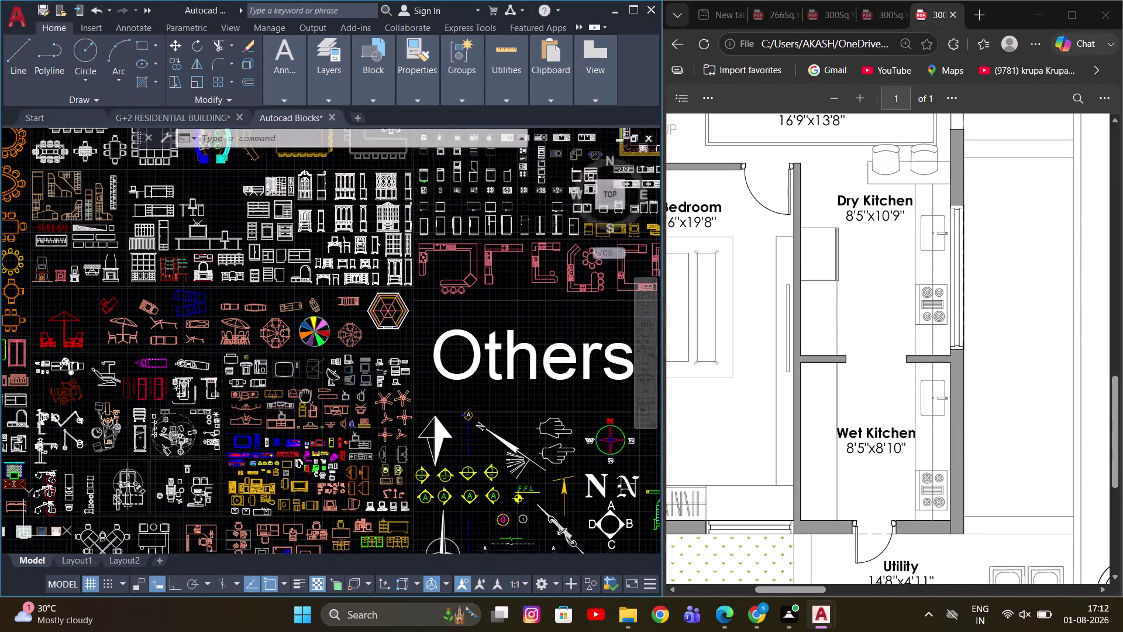
middle_drag(309, 394, 436, 416)
scroll(down, 3)
middle_drag(454, 331, 237, 407)
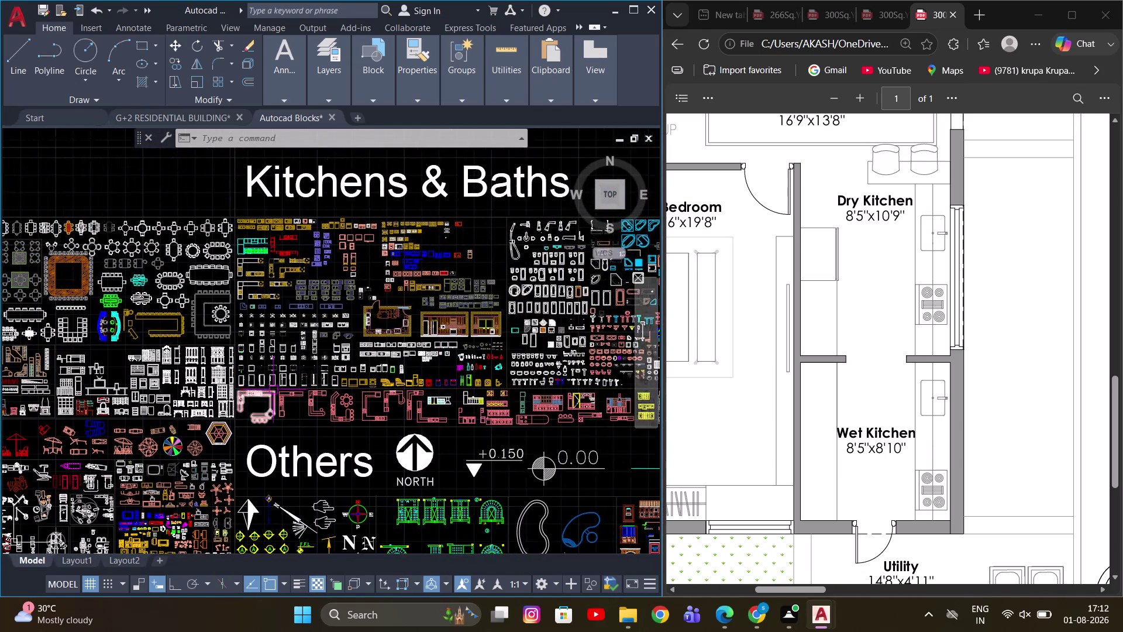
scroll(up, 3)
scroll(up, 3)
scroll(down, 3)
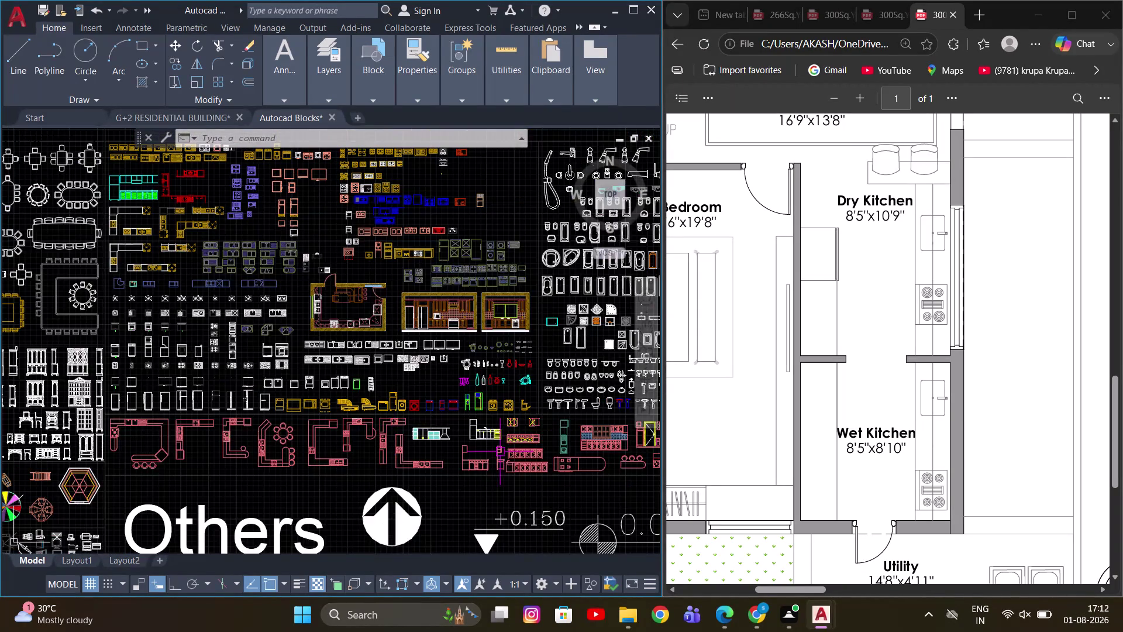
scroll(up, 3)
scroll(down, 3)
middle_drag(453, 447, 381, 450)
scroll(up, 3)
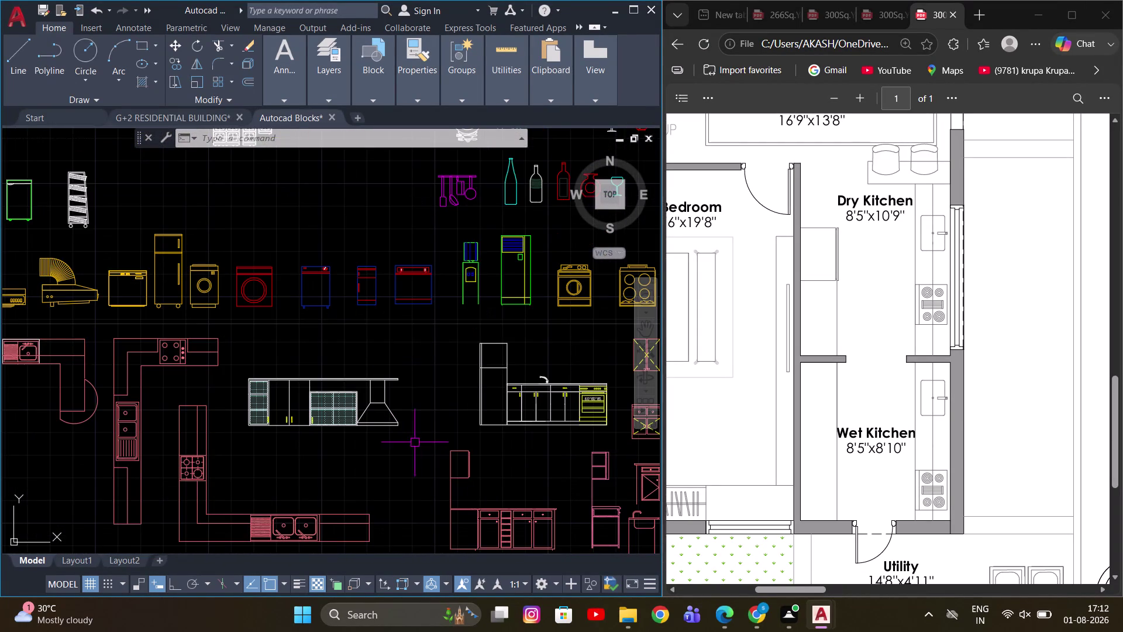
middle_drag(476, 416, 361, 415)
scroll(down, 3)
middle_drag(521, 356, 427, 433)
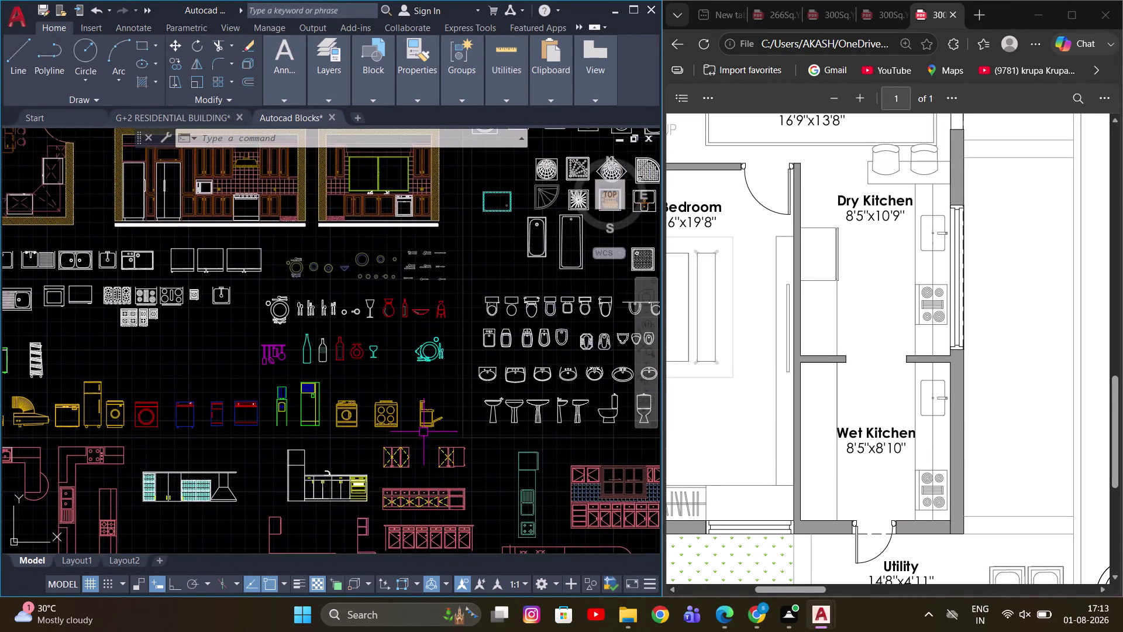
scroll(down, 3)
middle_drag(335, 394, 387, 450)
scroll(down, 3)
scroll(up, 3)
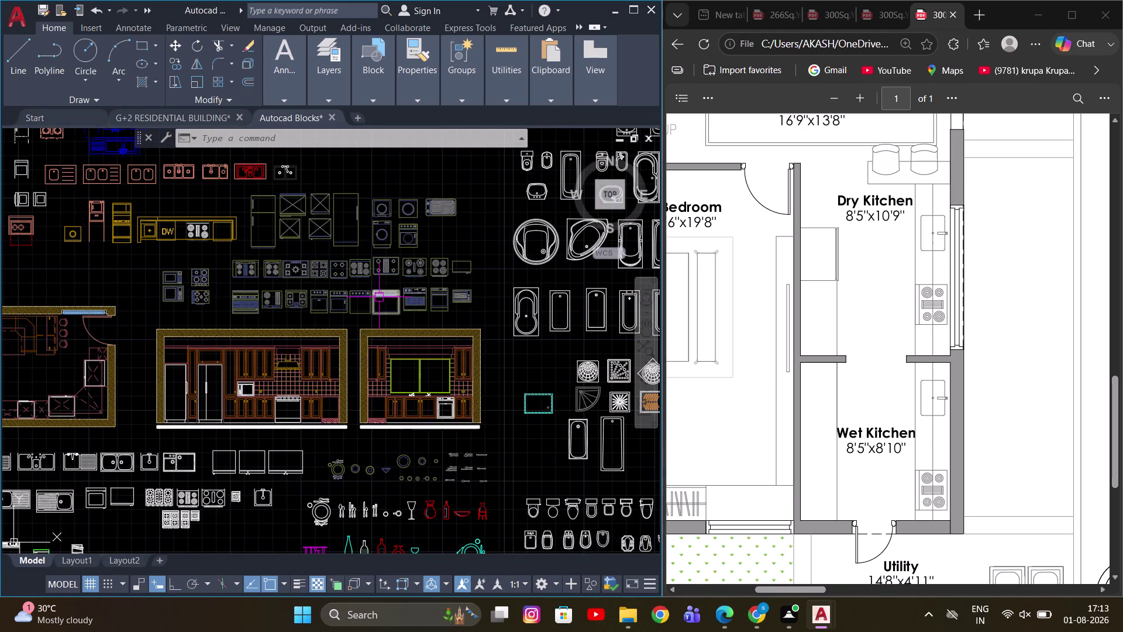
middle_drag(379, 296, 398, 394)
scroll(up, 3)
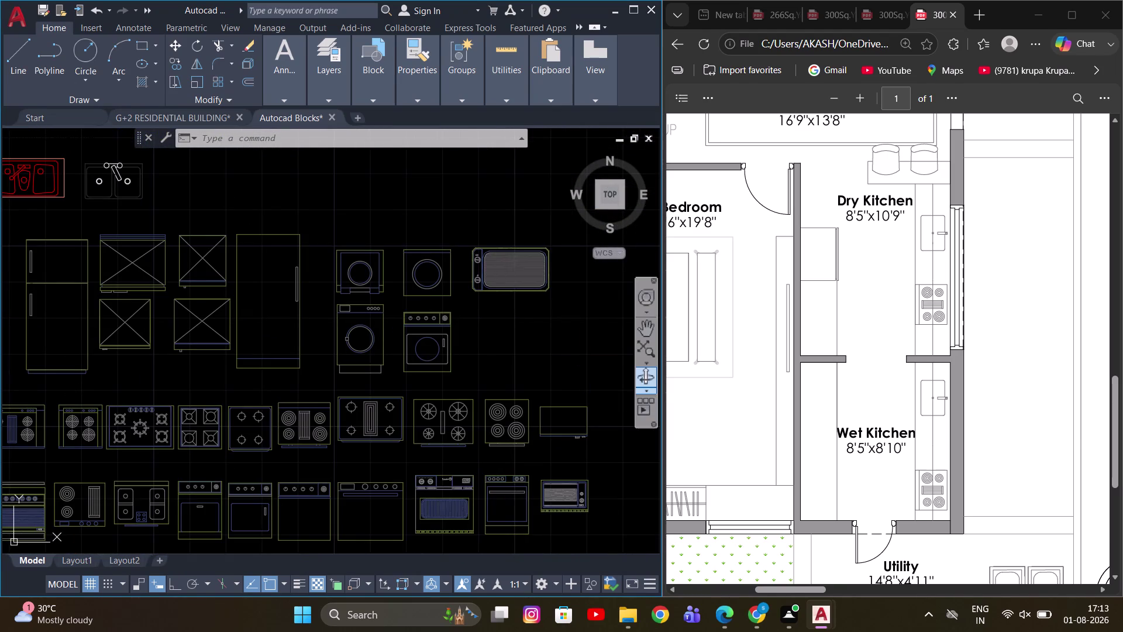
scroll(down, 3)
middle_drag(394, 419, 418, 313)
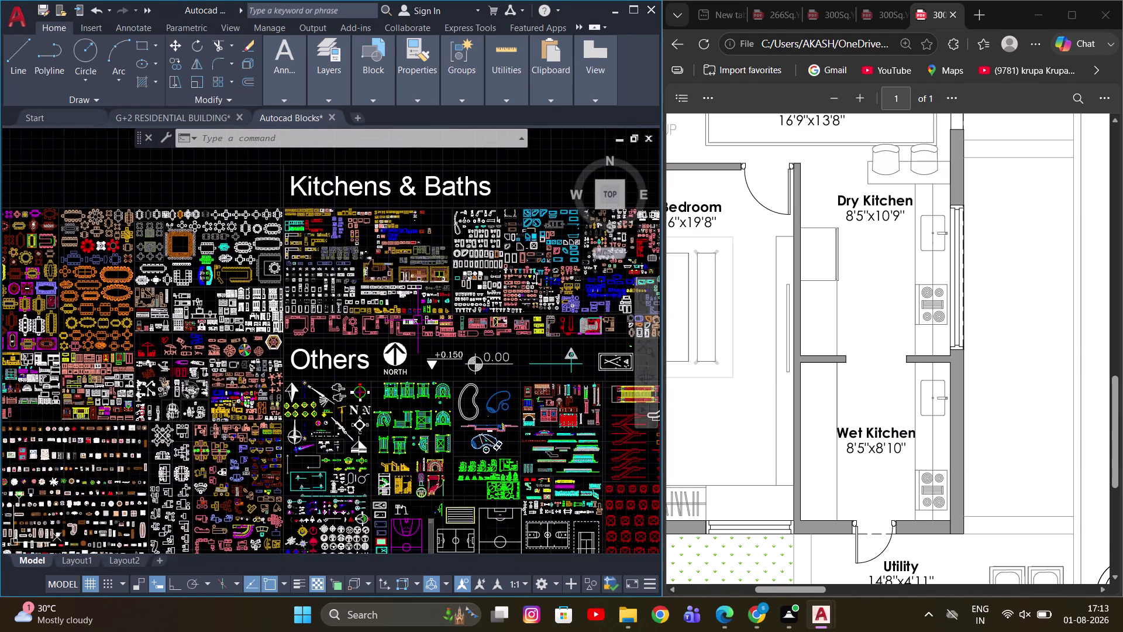
scroll(up, 3)
scroll(down, 3)
scroll(up, 3)
middle_drag(256, 301, 388, 359)
scroll(up, 3)
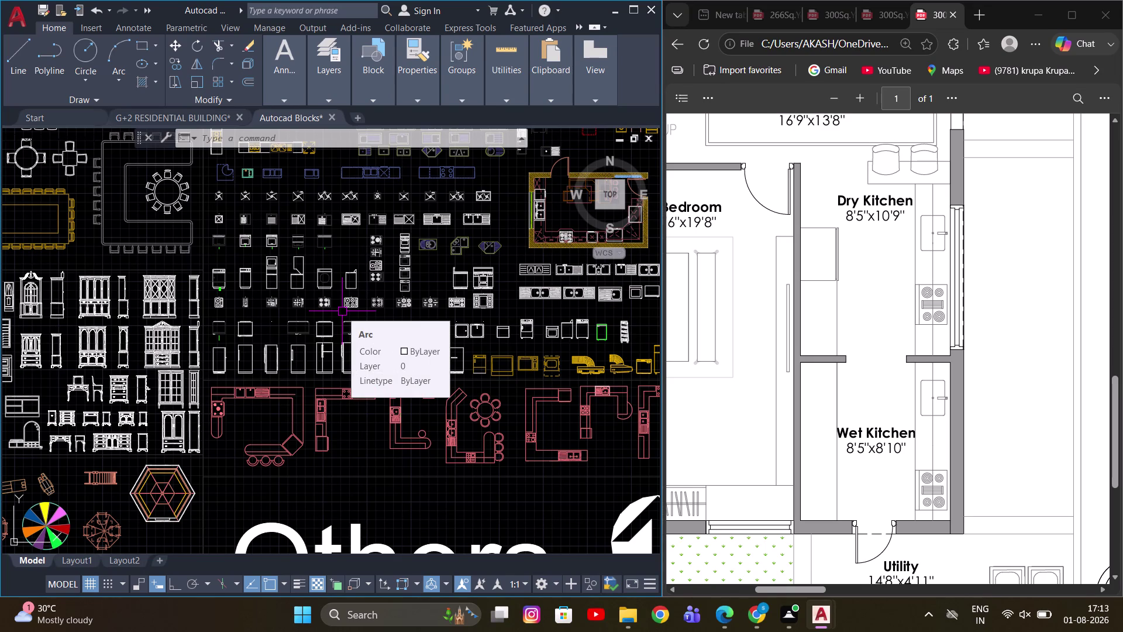
scroll(down, 3)
middle_drag(350, 291, 426, 295)
scroll(up, 3)
middle_drag(411, 313, 369, 389)
scroll(up, 3)
scroll(down, 3)
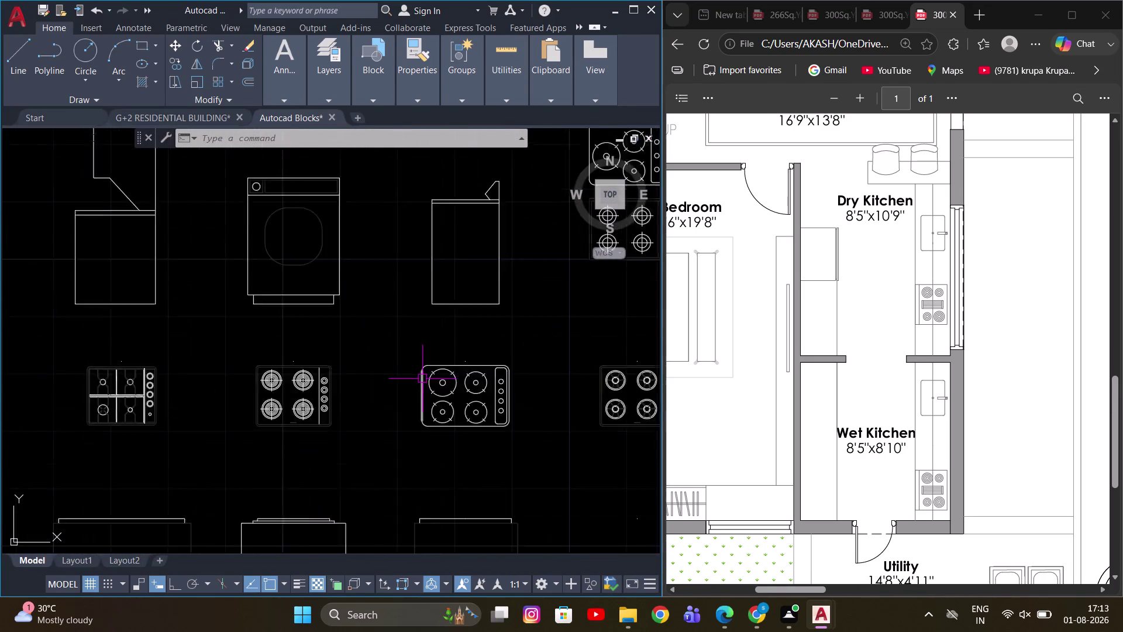
scroll(down, 3)
middle_drag(462, 392, 435, 401)
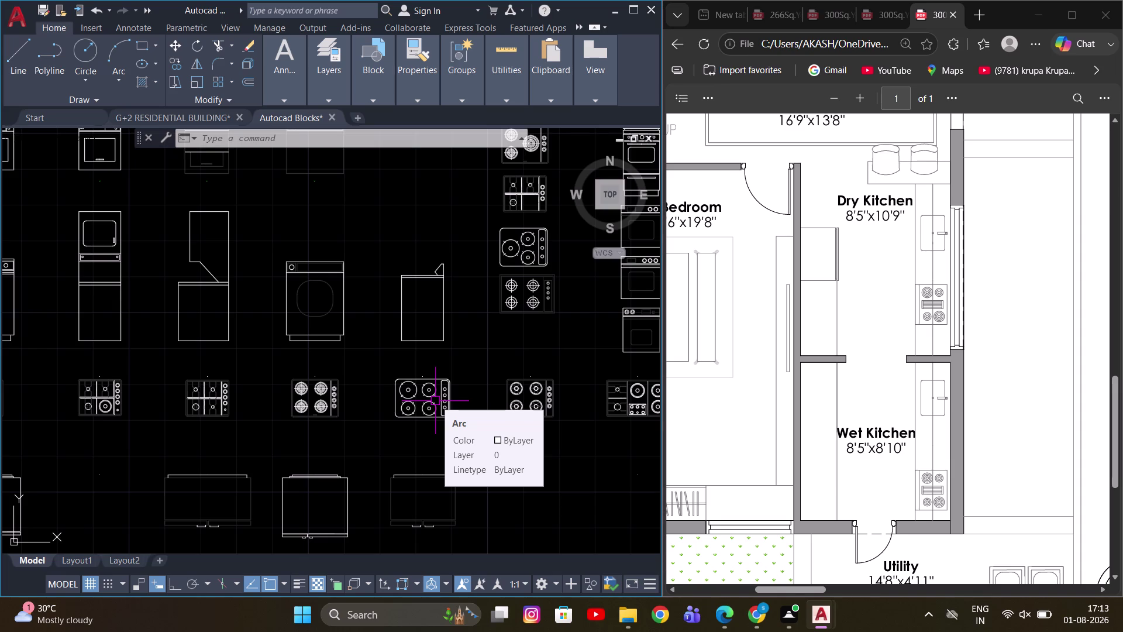
scroll(down, 3)
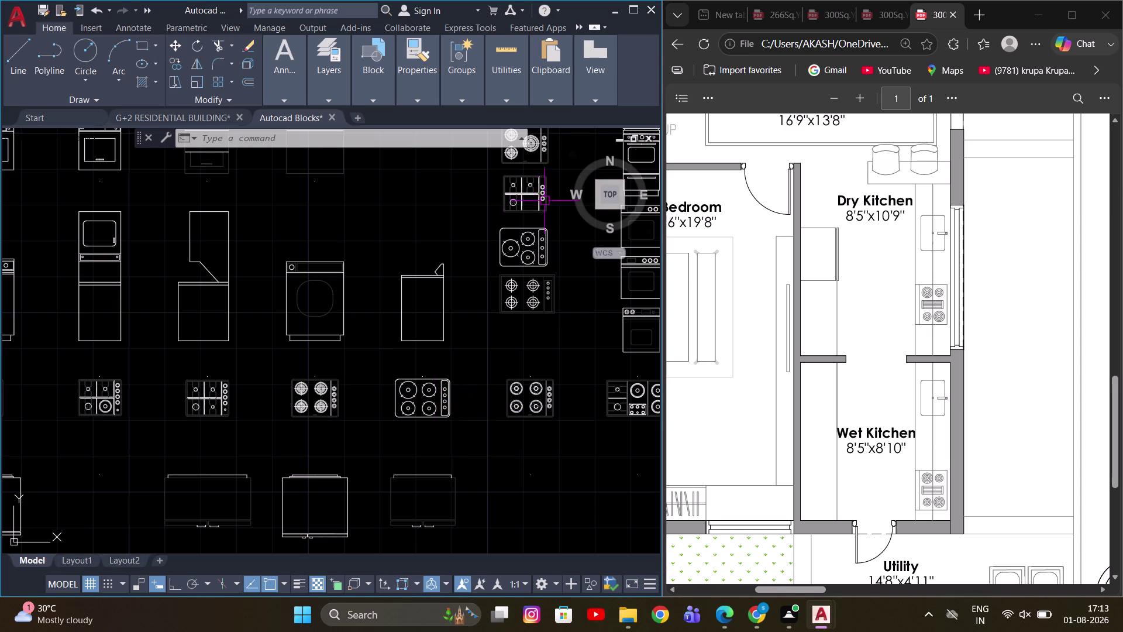
scroll(down, 3)
middle_drag(545, 267, 568, 259)
middle_drag(568, 259, 485, 266)
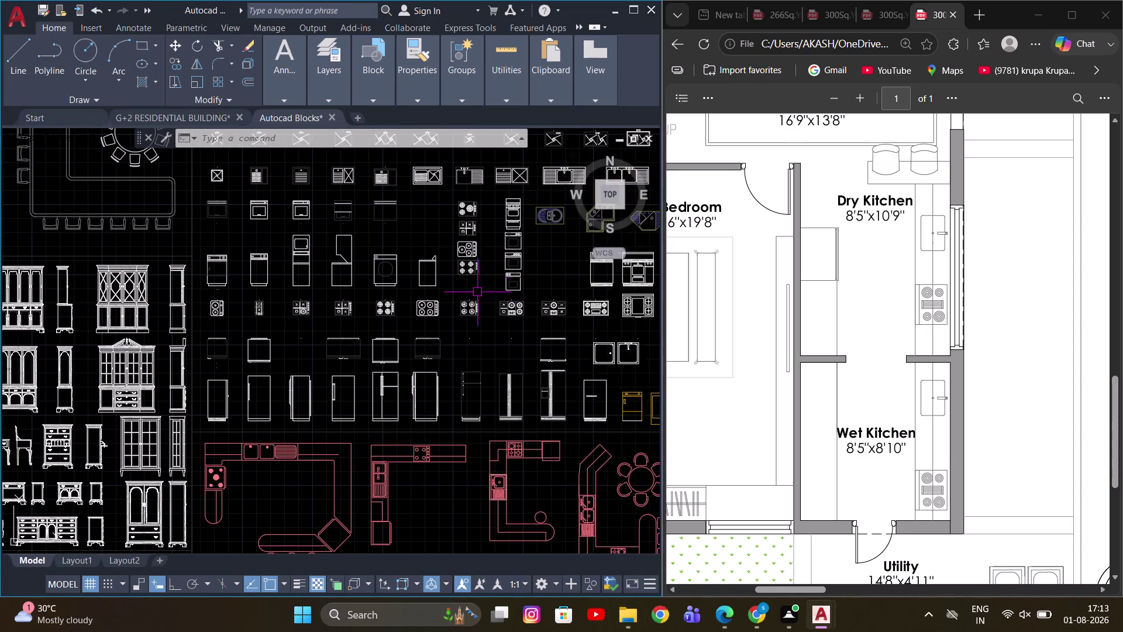
scroll(up, 3)
middle_drag(479, 316, 465, 289)
scroll(down, 3)
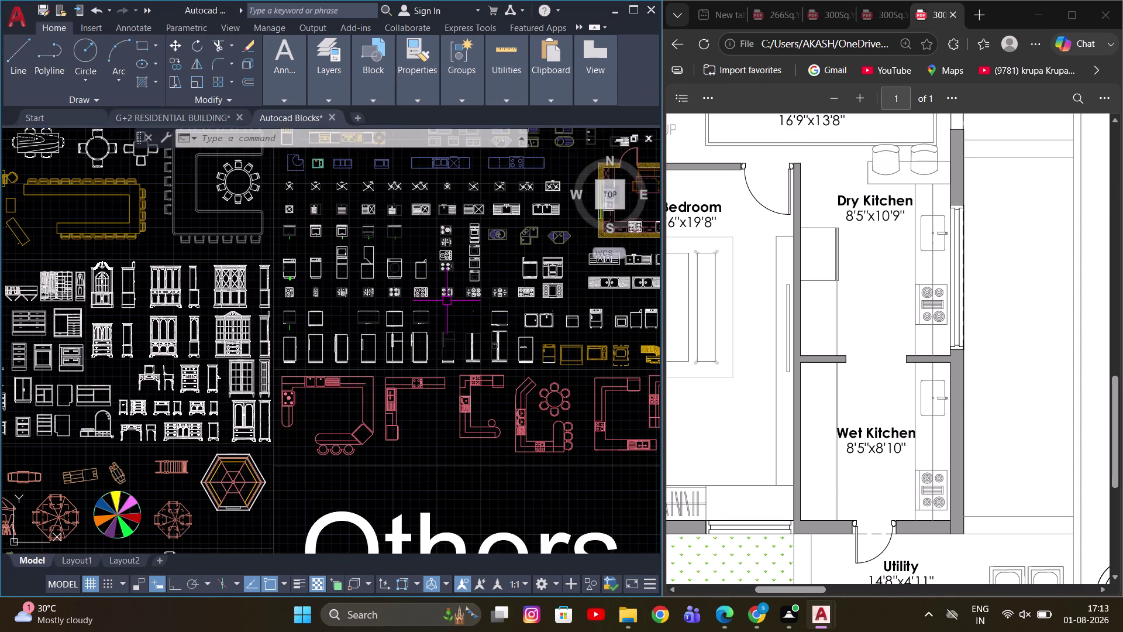
middle_drag(448, 301, 470, 288)
scroll(up, 3)
middle_drag(518, 316, 441, 314)
scroll(down, 3)
scroll(down, 3)
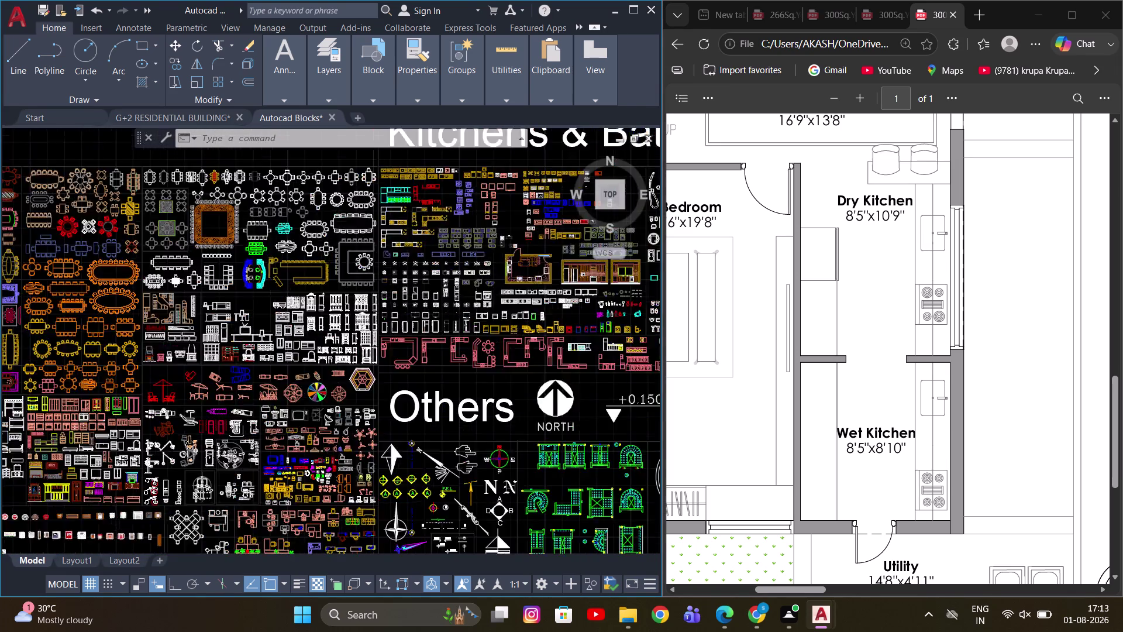
middle_drag(505, 361, 438, 289)
scroll(up, 3)
scroll(up, 3)
middle_drag(447, 364, 463, 284)
scroll(down, 3)
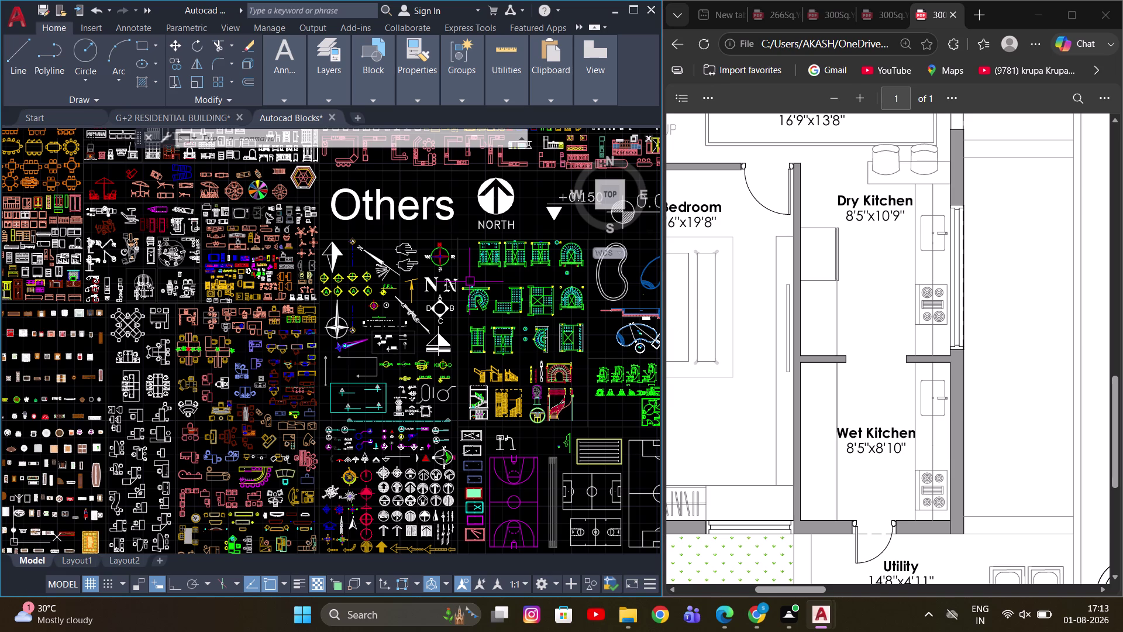
scroll(down, 3)
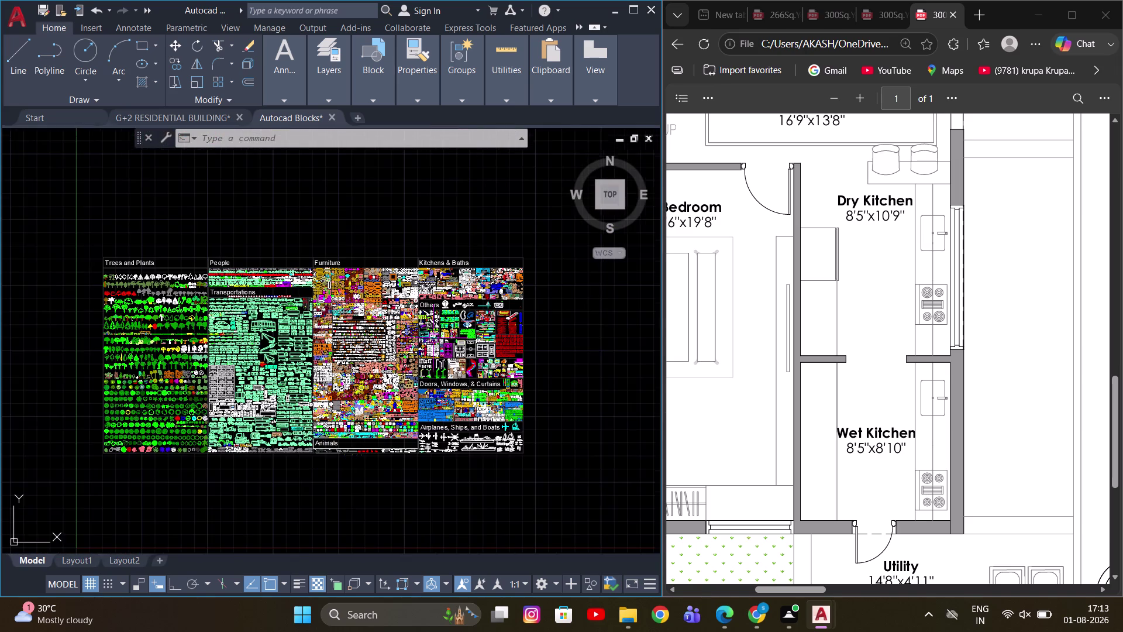
middle_drag(443, 335, 418, 365)
scroll(up, 3)
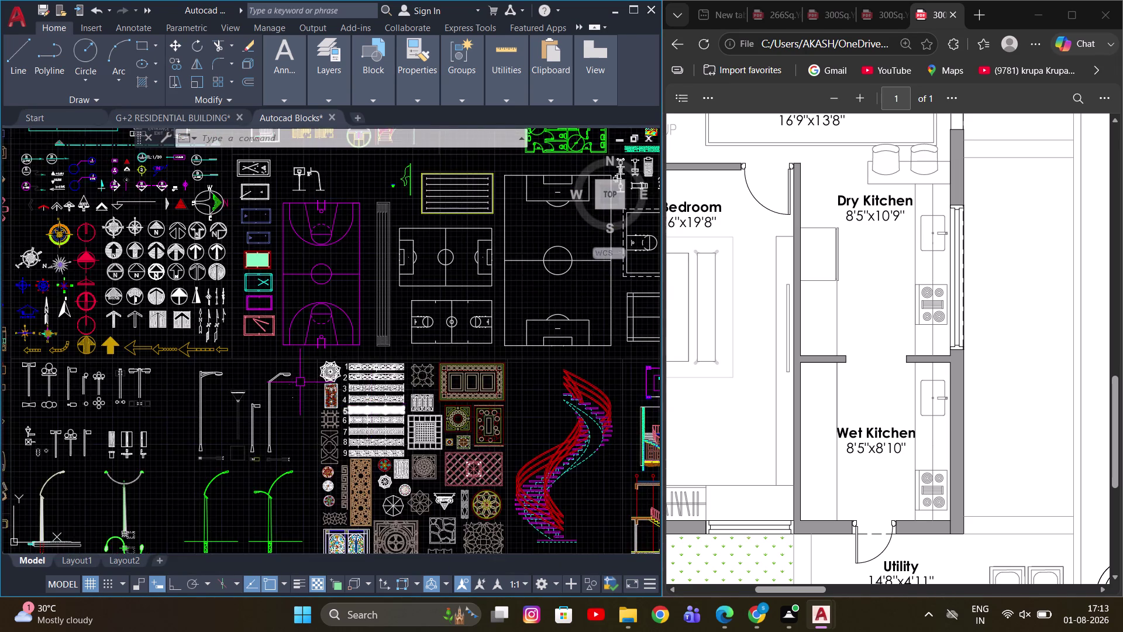
middle_drag(293, 380, 569, 343)
scroll(up, 3)
middle_drag(297, 327, 541, 395)
middle_drag(272, 357, 453, 379)
scroll(down, 3)
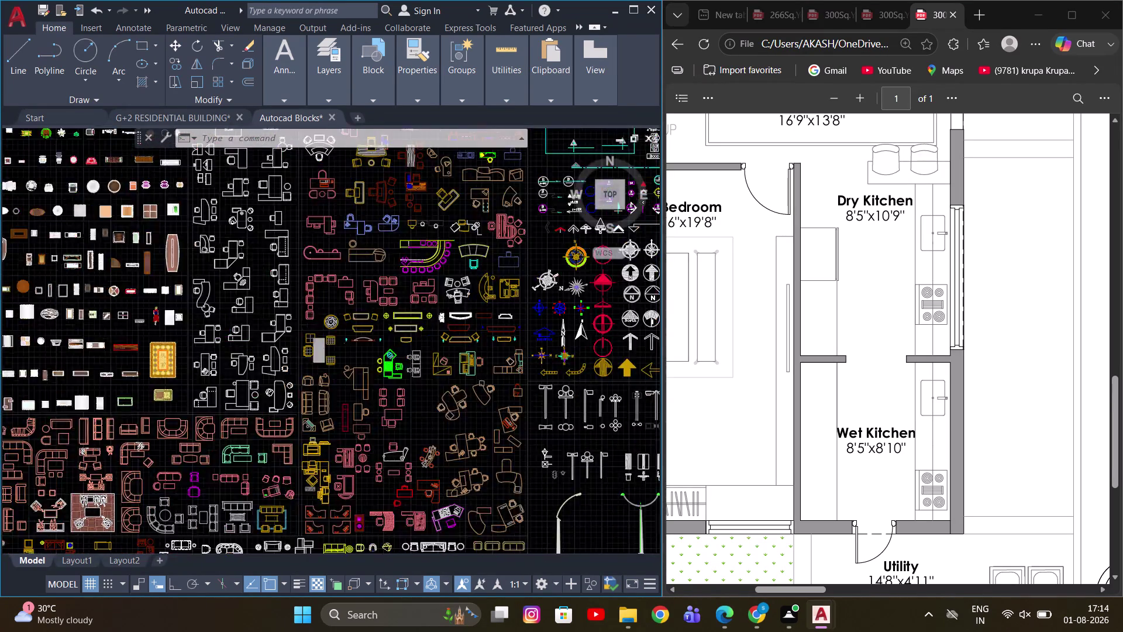
middle_drag(186, 296, 464, 400)
scroll(down, 3)
middle_drag(428, 358, 261, 350)
scroll(up, 3)
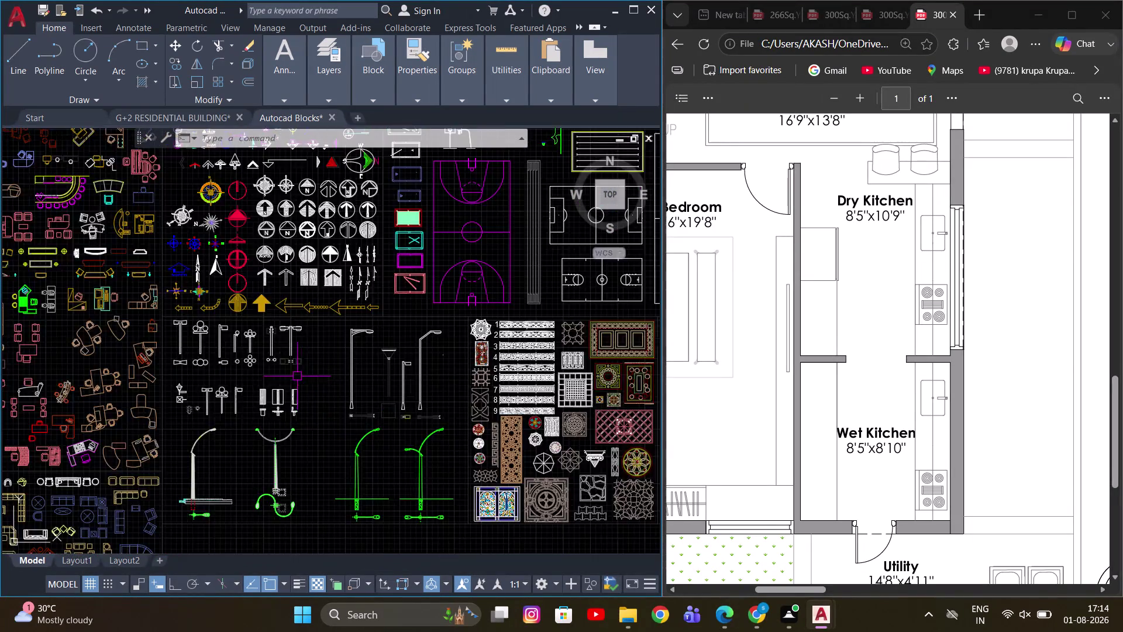
scroll(up, 3)
middle_drag(398, 366, 280, 256)
scroll(down, 3)
scroll(up, 3)
middle_drag(302, 379, 387, 348)
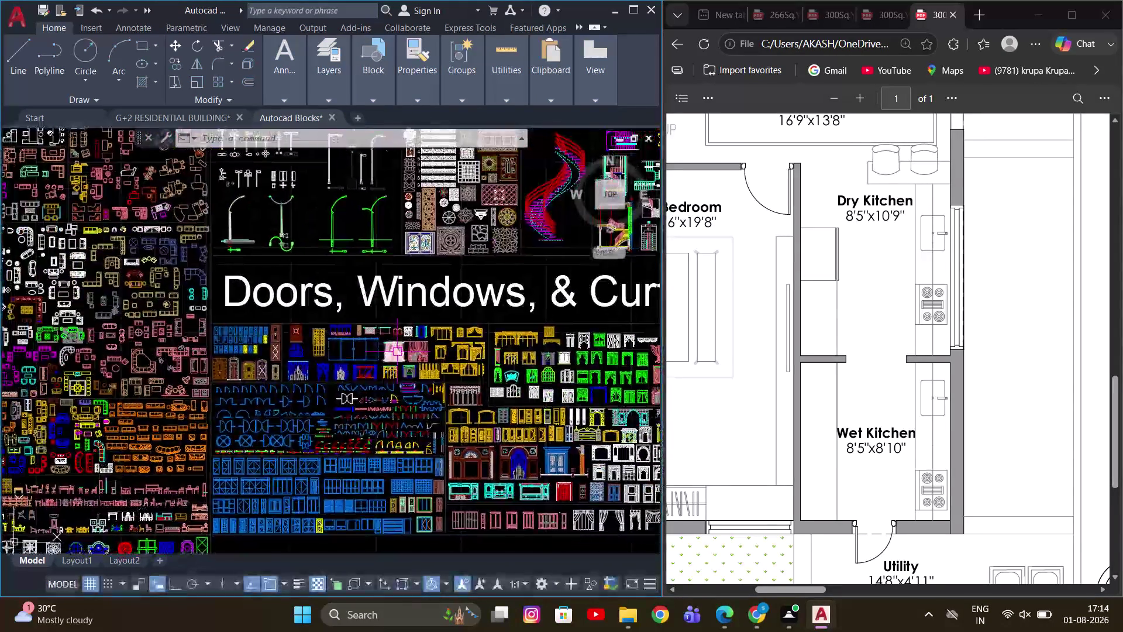
scroll(up, 3)
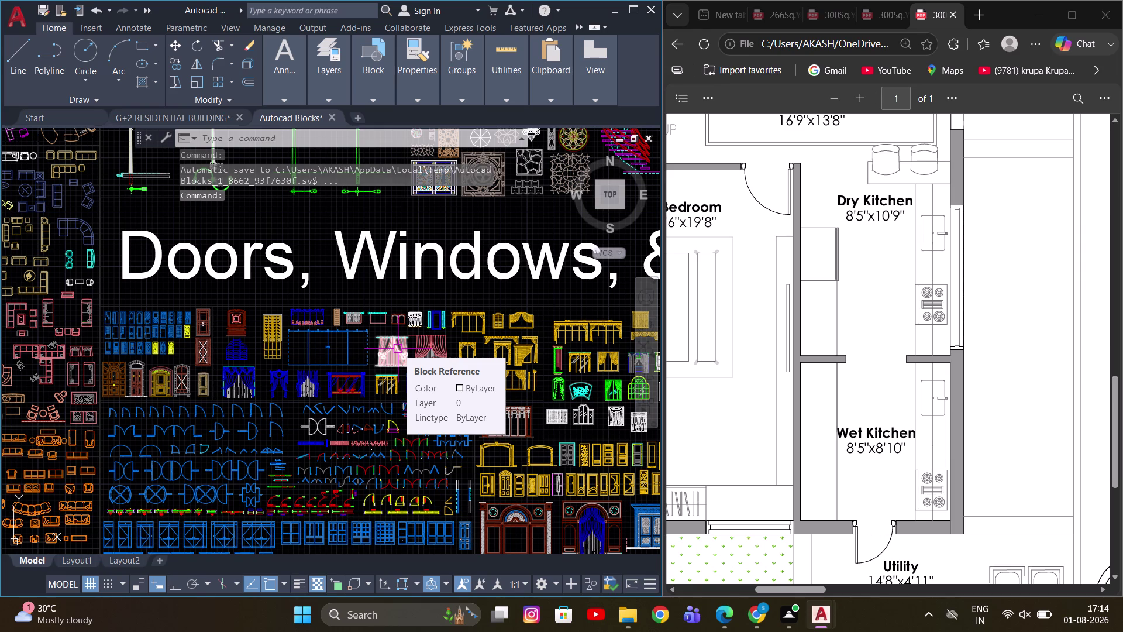
scroll(down, 3)
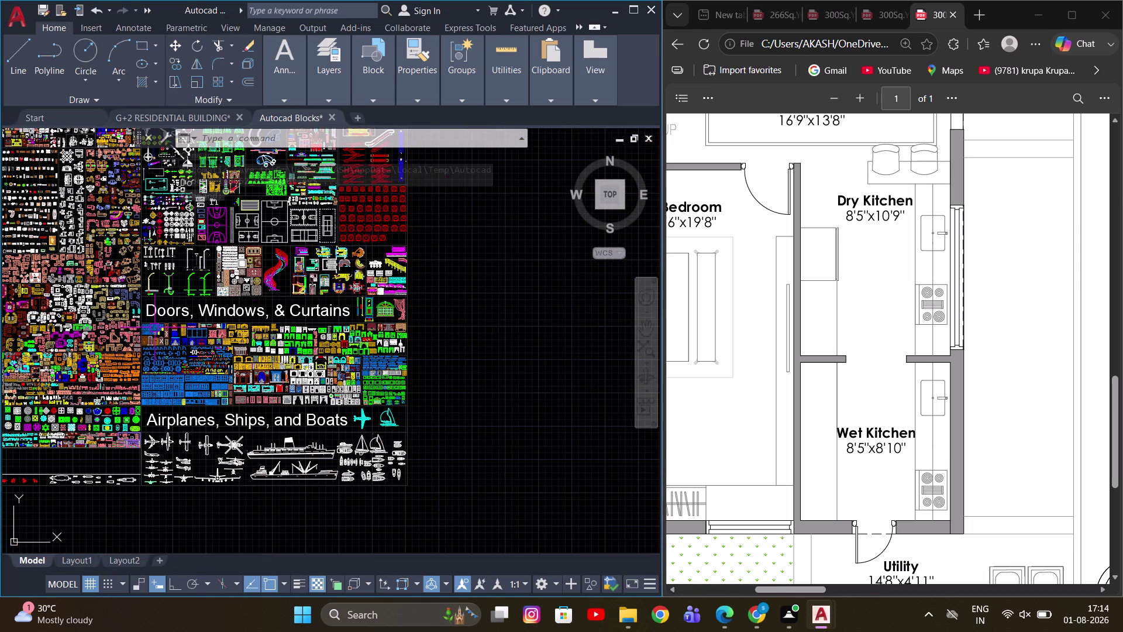
middle_drag(230, 286, 371, 404)
scroll(up, 3)
scroll(up, 3)
middle_drag(322, 326, 384, 469)
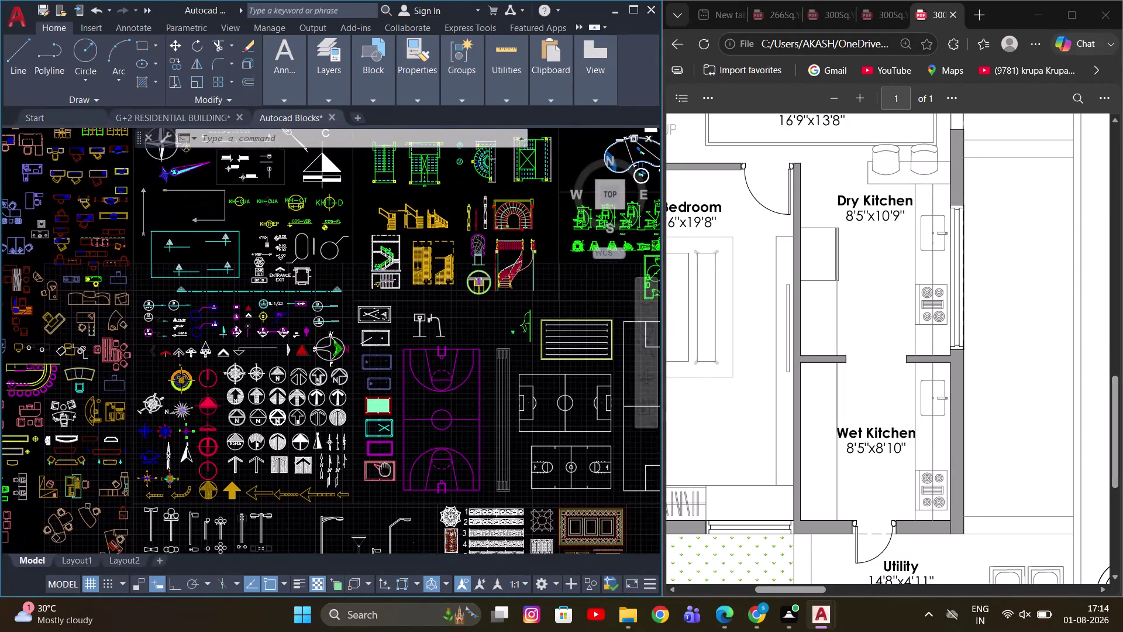
middle_drag(385, 468, 384, 469)
scroll(down, 3)
scroll(up, 3)
scroll(up, 3)
middle_drag(326, 327, 296, 485)
scroll(down, 3)
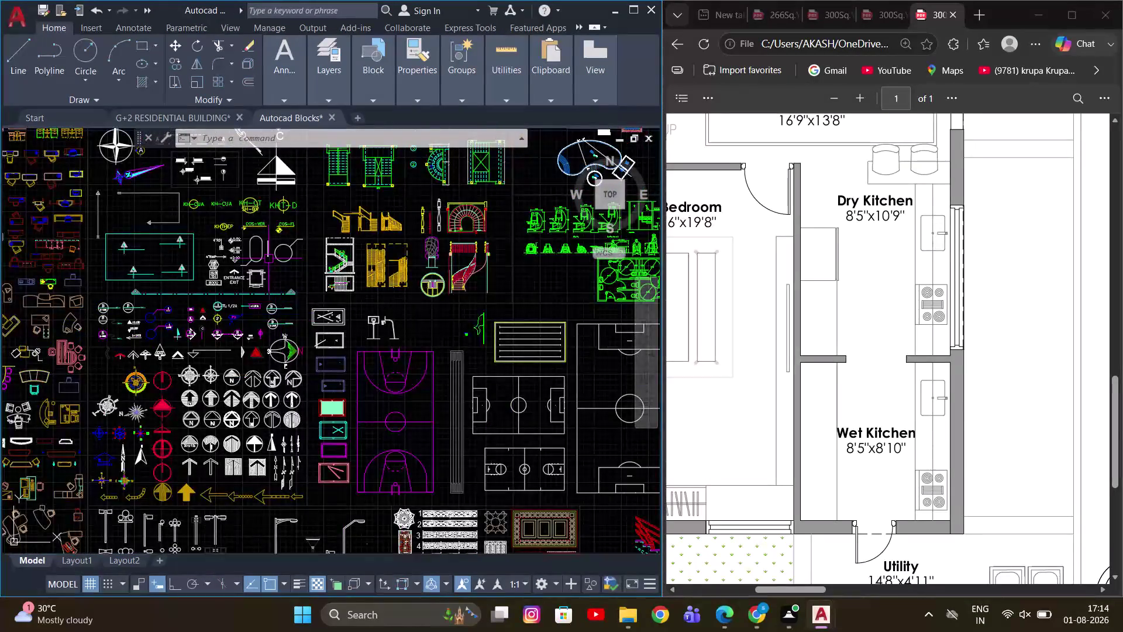
middle_drag(267, 255, 323, 427)
scroll(down, 3)
middle_drag(283, 247, 385, 244)
scroll(up, 3)
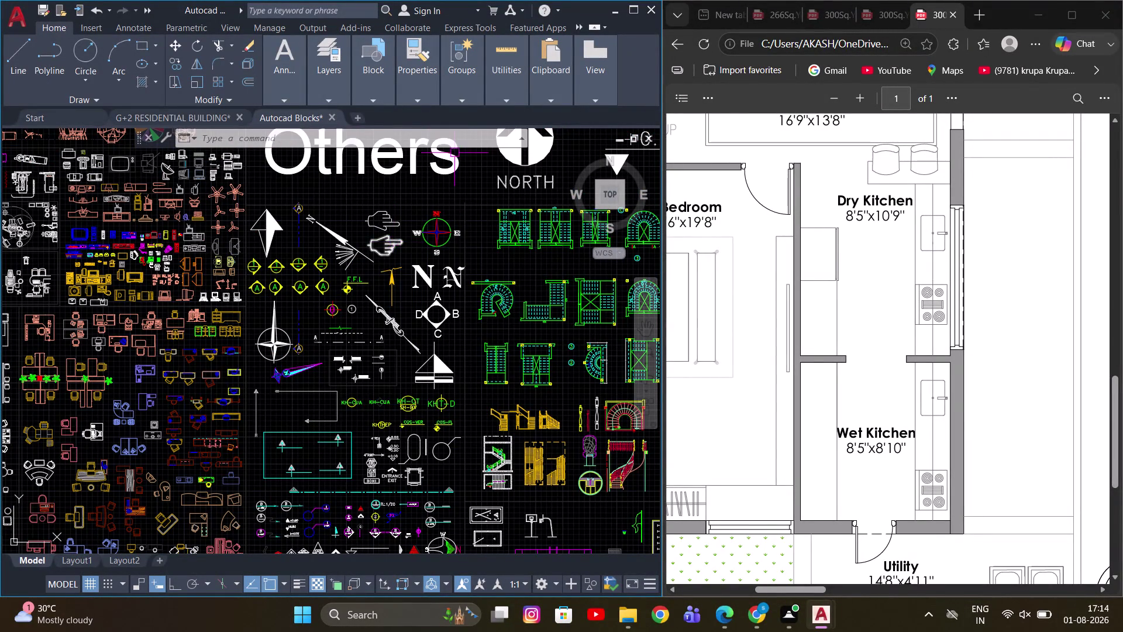
scroll(up, 3)
middle_drag(94, 425, 240, 348)
scroll(down, 3)
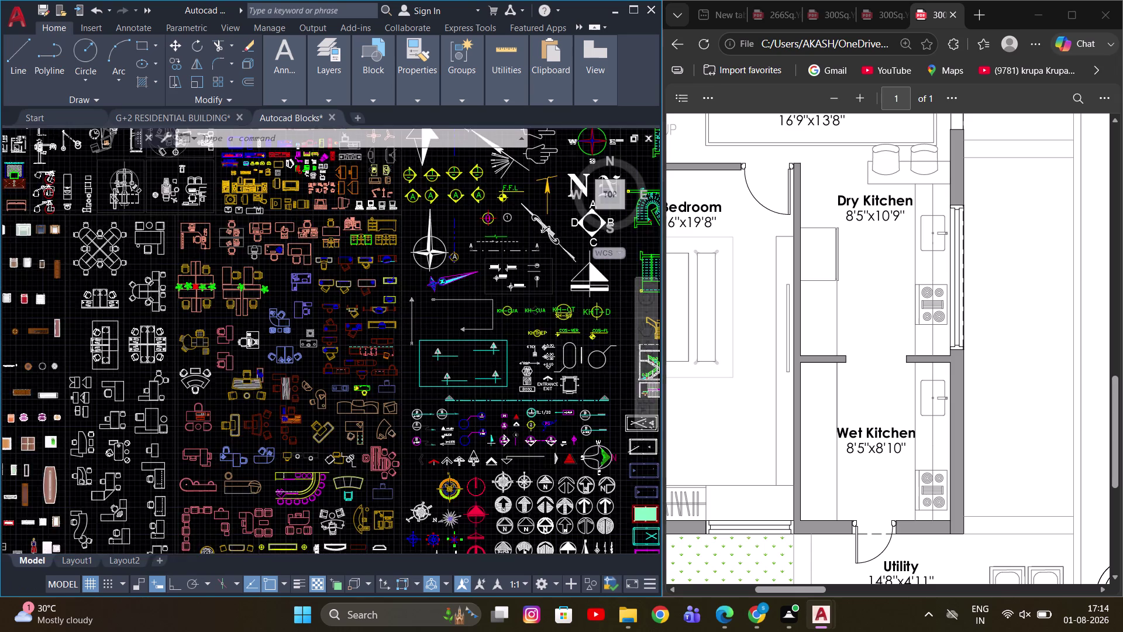
middle_drag(322, 427, 165, 335)
scroll(up, 3)
scroll(up, 3)
middle_drag(194, 415, 321, 327)
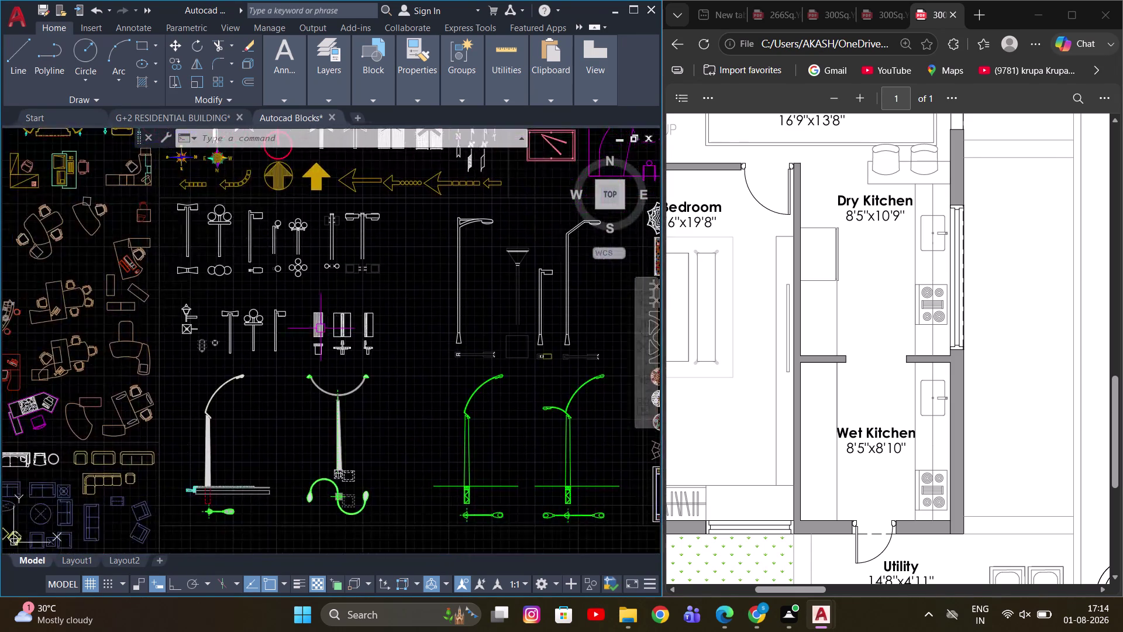
scroll(down, 3)
middle_drag(265, 432, 219, 381)
scroll(up, 3)
middle_drag(160, 373, 182, 310)
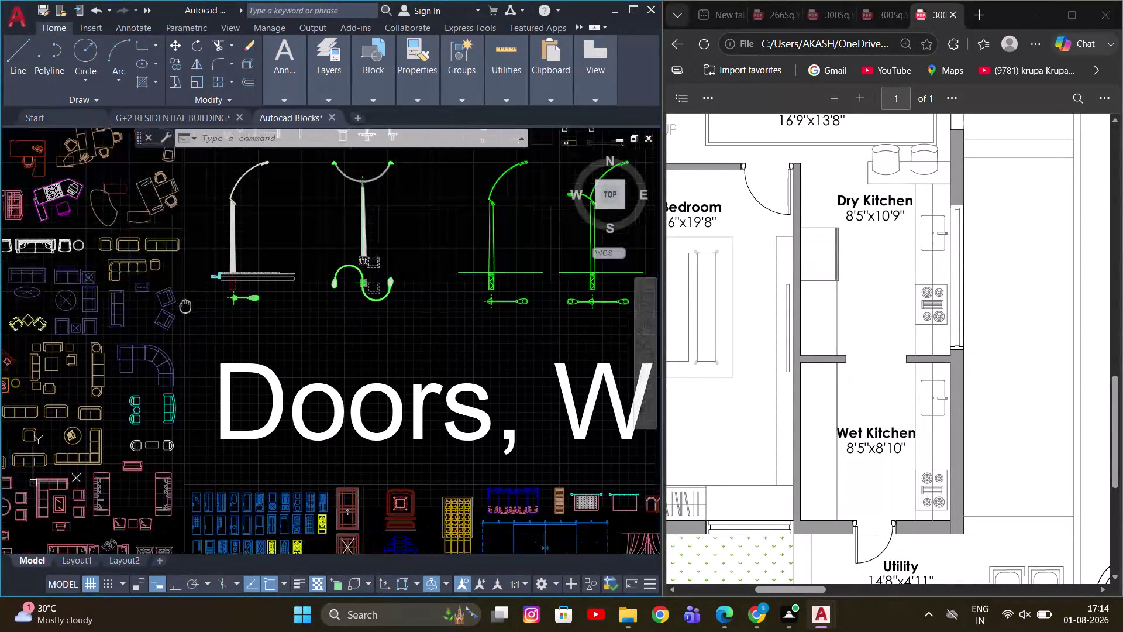
middle_drag(182, 310, 203, 280)
scroll(down, 3)
middle_drag(316, 398, 209, 356)
middle_drag(413, 424, 240, 370)
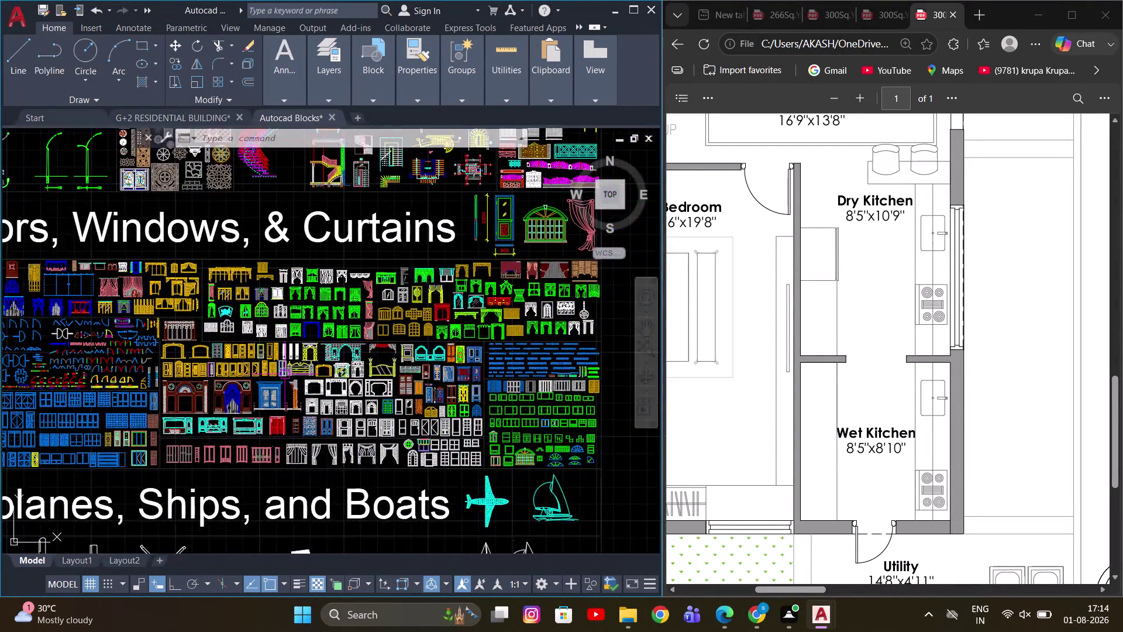
scroll(up, 3)
middle_drag(386, 359, 323, 360)
scroll(up, 3)
scroll(down, 3)
middle_drag(337, 434, 401, 396)
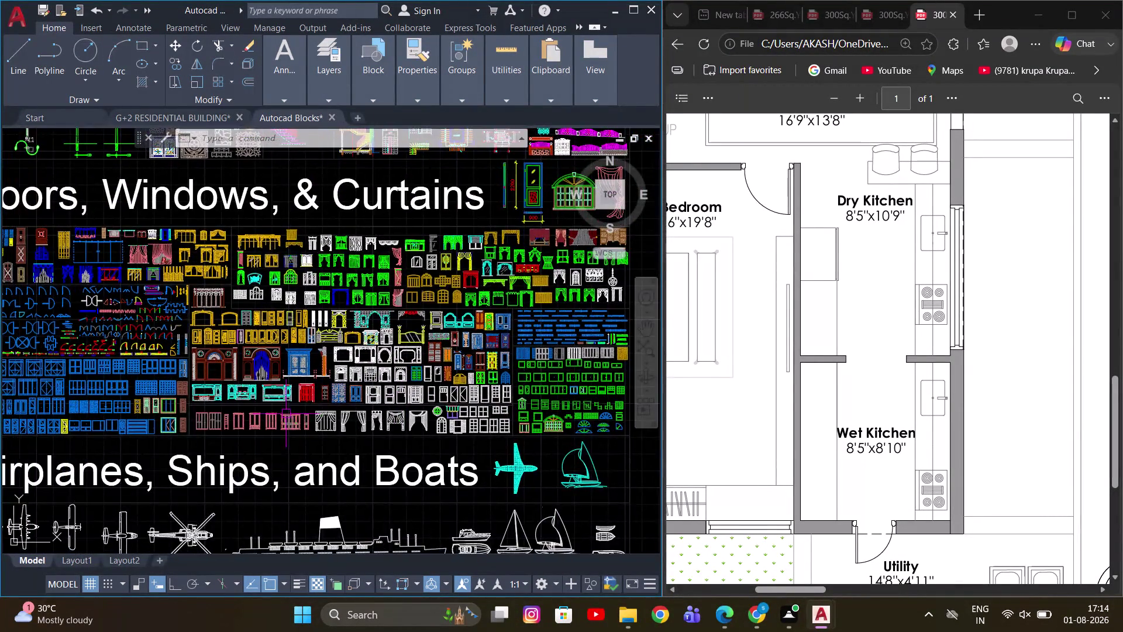
scroll(up, 3)
middle_drag(229, 430, 338, 363)
scroll(up, 3)
scroll(down, 3)
middle_drag(359, 410, 297, 413)
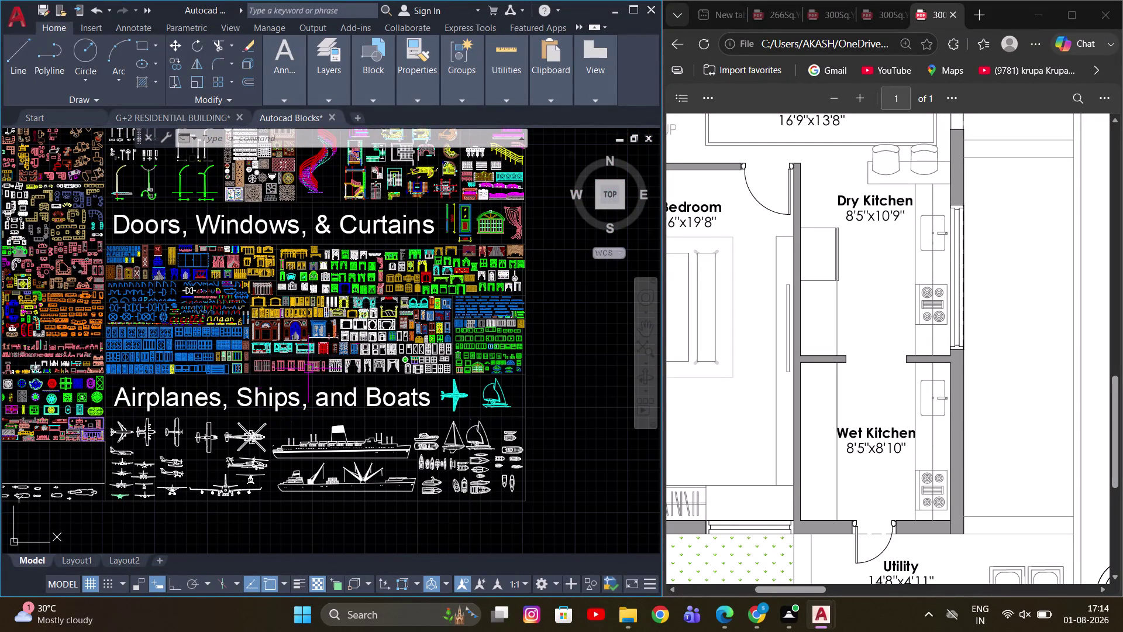
middle_drag(261, 424, 366, 396)
scroll(up, 3)
scroll(down, 3)
middle_drag(363, 421, 408, 496)
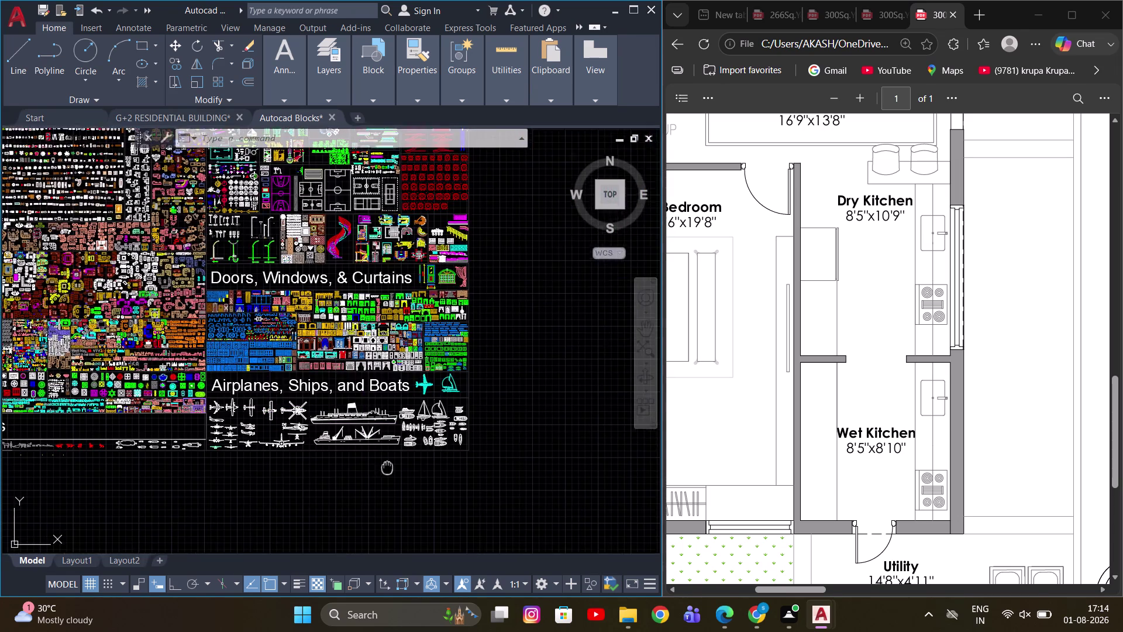
middle_drag(409, 496, 458, 530)
scroll(up, 3)
middle_drag(325, 481, 349, 362)
scroll(up, 3)
middle_drag(258, 395, 307, 373)
scroll(down, 3)
middle_drag(323, 371, 360, 311)
scroll(down, 3)
middle_drag(388, 249, 365, 389)
scroll(up, 3)
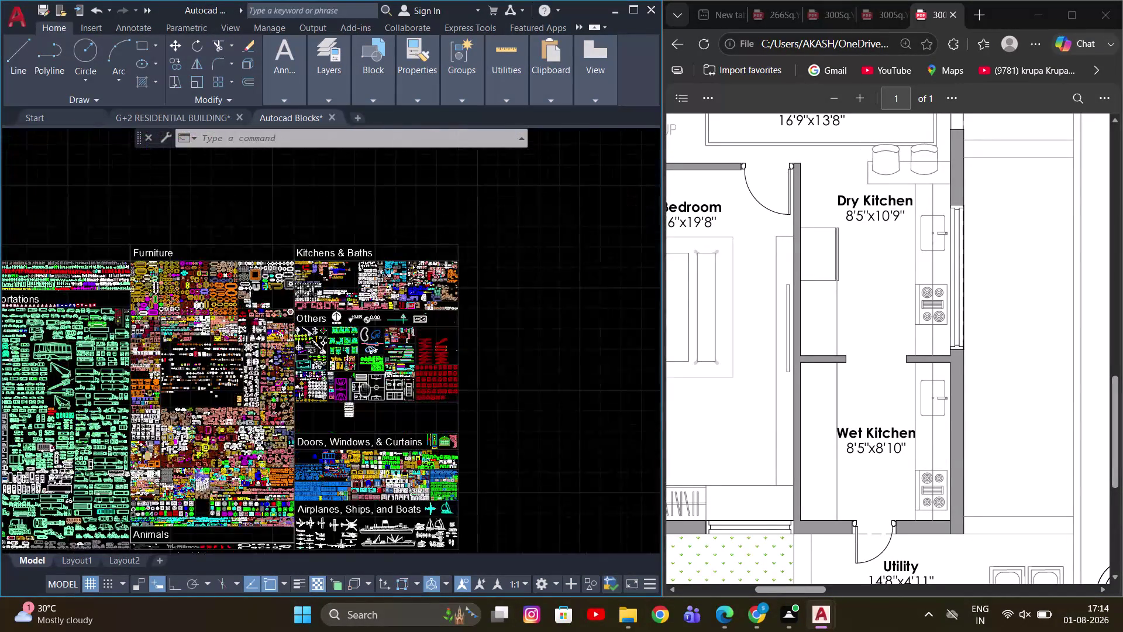
scroll(up, 3)
middle_drag(356, 417, 359, 336)
scroll(up, 3)
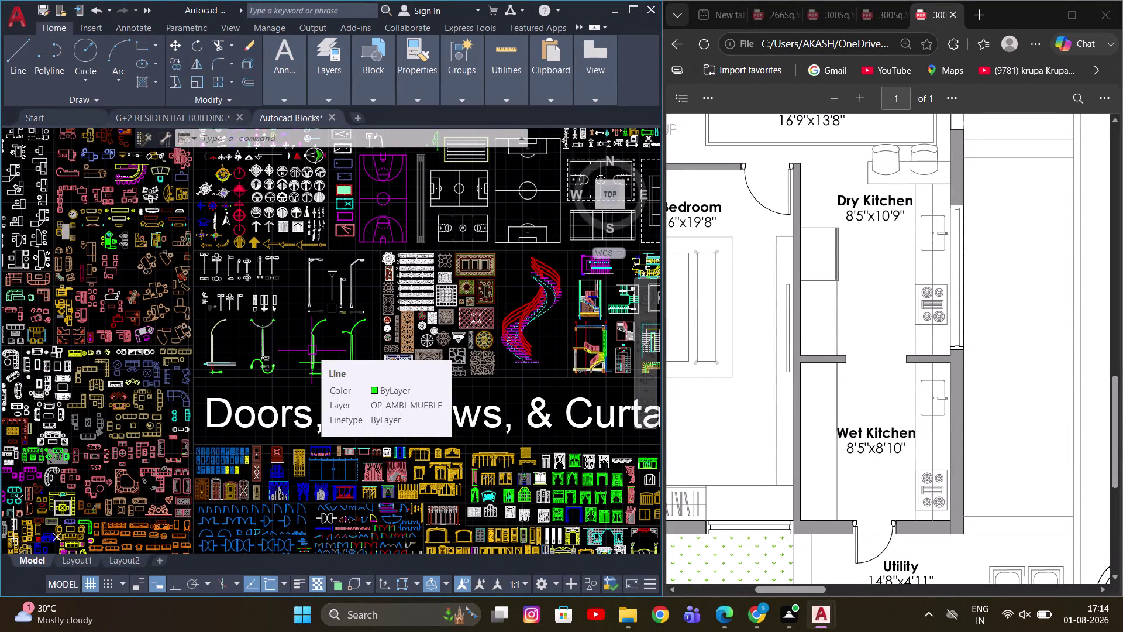
scroll(down, 3)
middle_drag(400, 267, 377, 398)
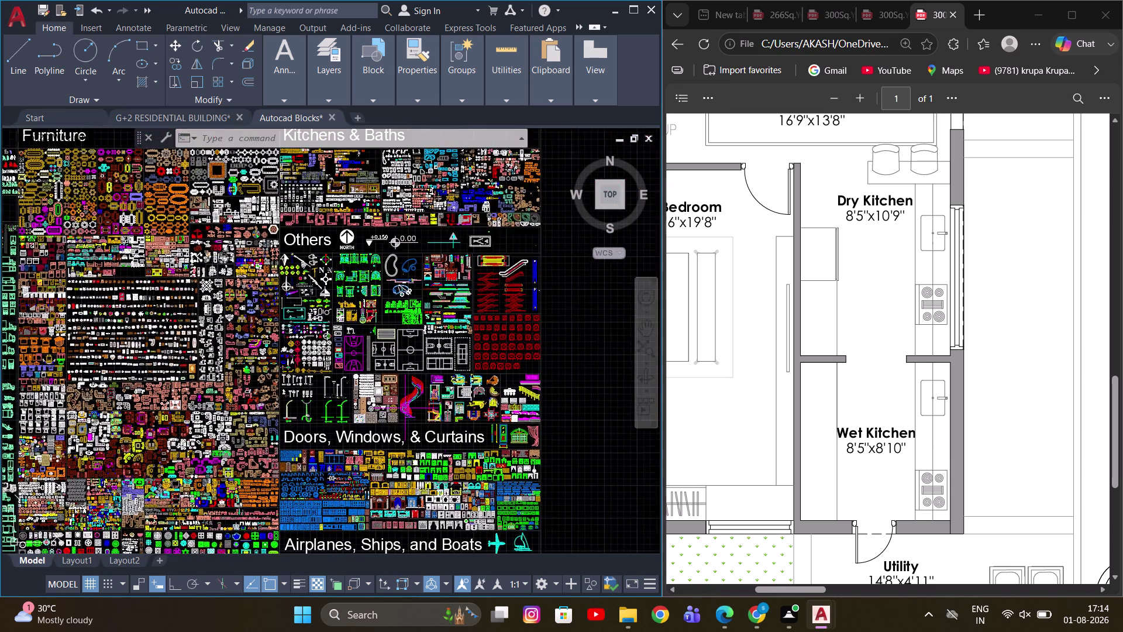
scroll(up, 3)
middle_drag(441, 418, 451, 346)
scroll(up, 3)
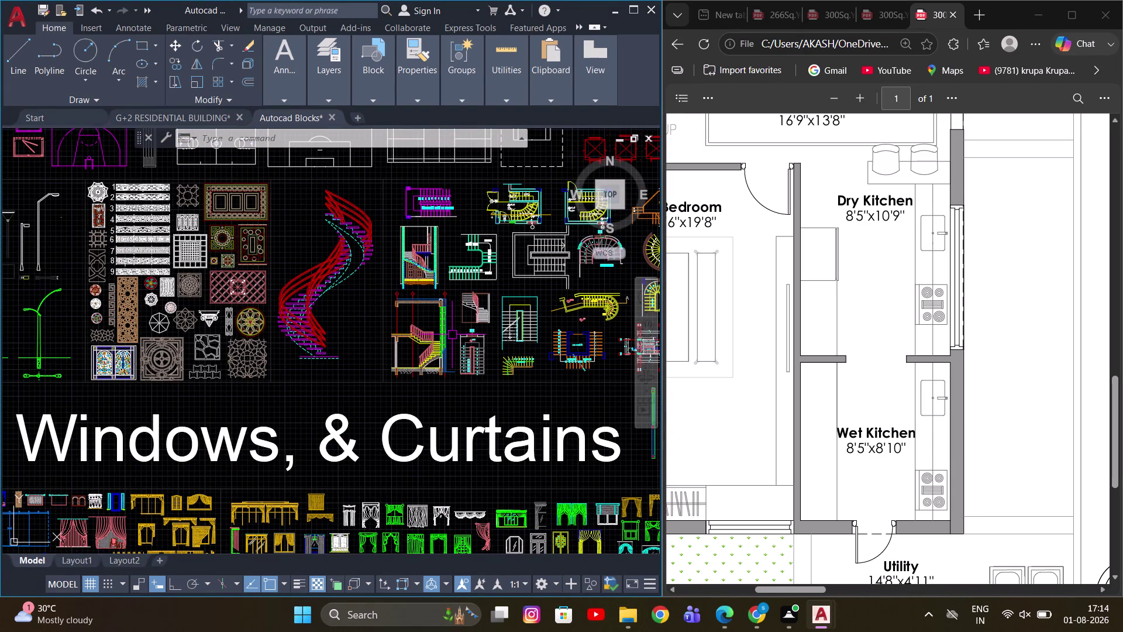
scroll(down, 3)
middle_drag(535, 352, 445, 345)
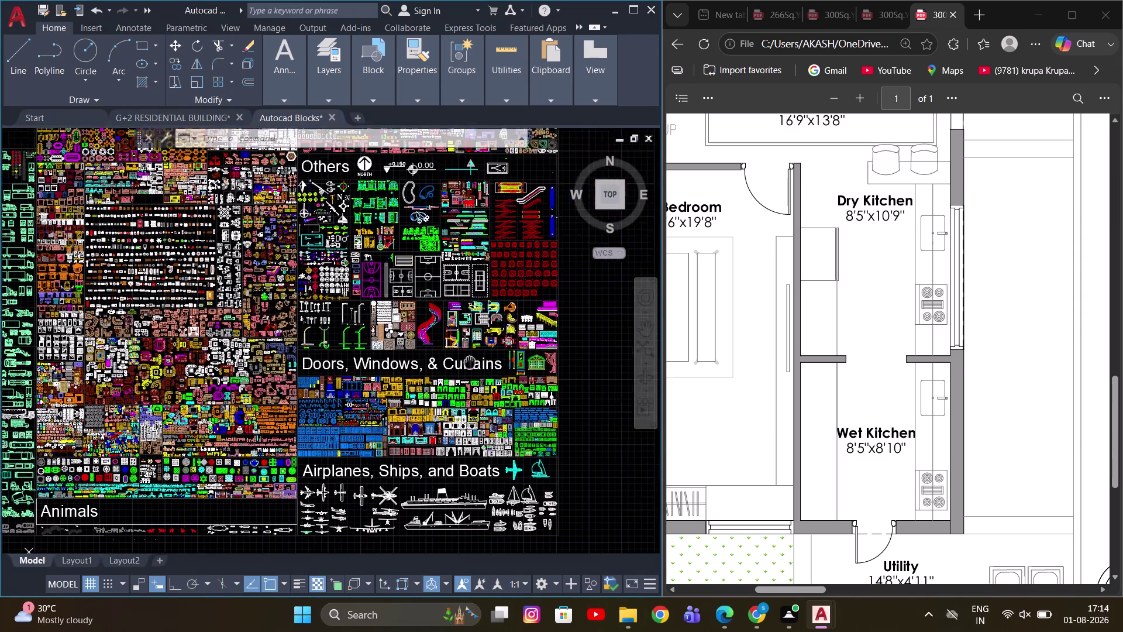
middle_drag(444, 345, 419, 298)
scroll(up, 3)
middle_drag(341, 431, 517, 380)
scroll(up, 3)
middle_drag(405, 369, 428, 388)
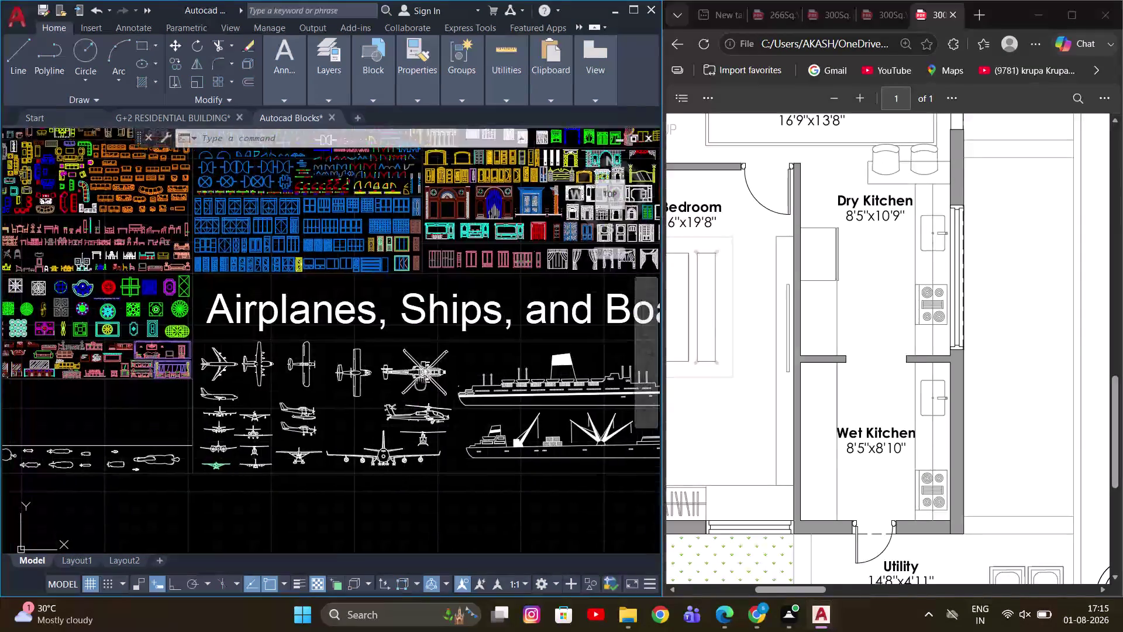
middle_drag(428, 388, 594, 476)
scroll(down, 3)
middle_drag(409, 413, 324, 405)
middle_drag(368, 327, 362, 394)
scroll(down, 3)
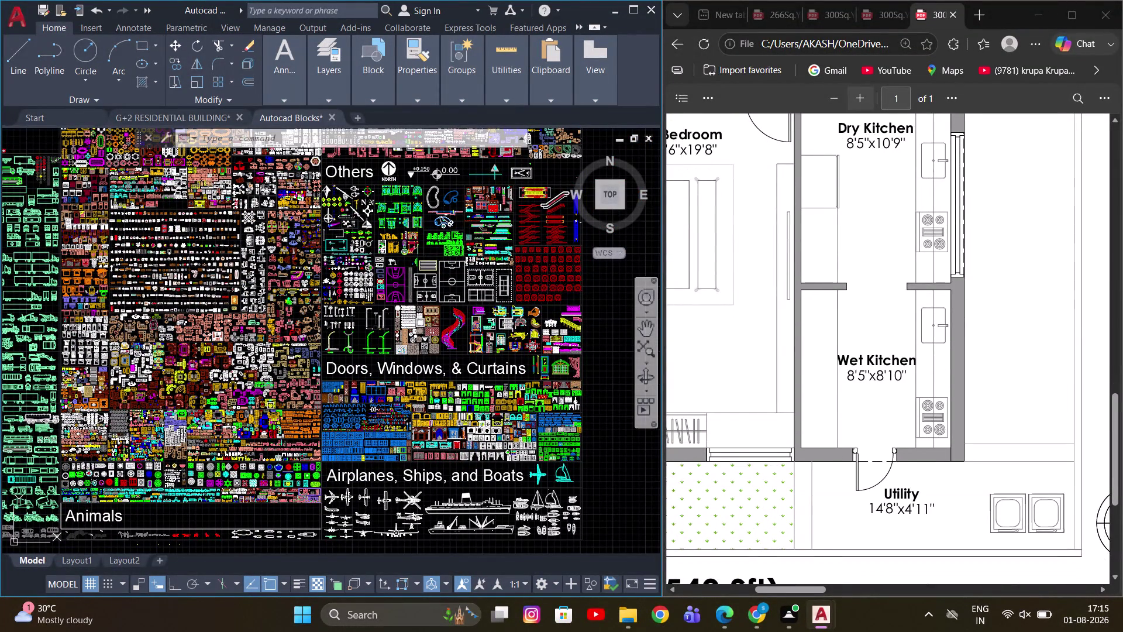
click(867, 101)
triple_click(832, 97)
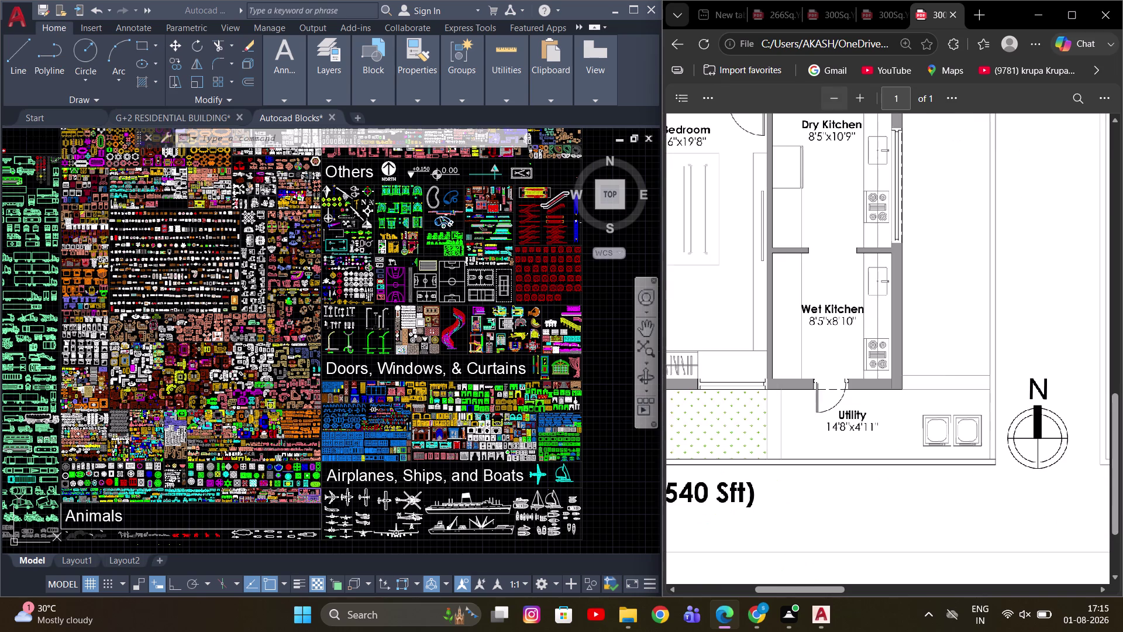
scroll(up, 3)
drag(829, 594, 740, 584)
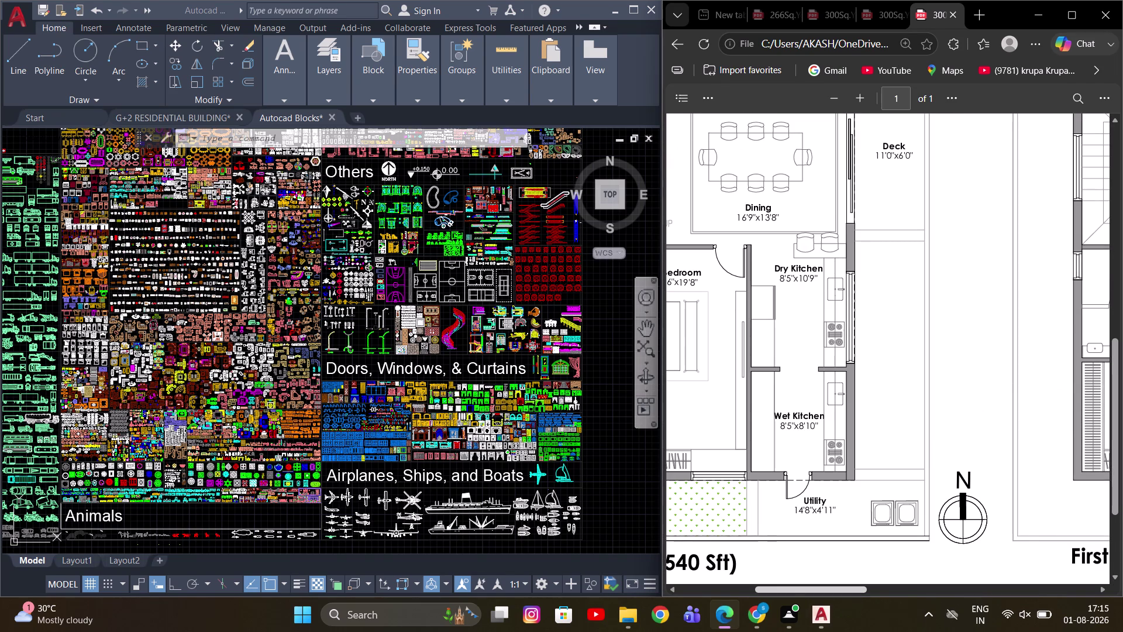
drag(802, 589, 739, 588)
scroll(up, 3)
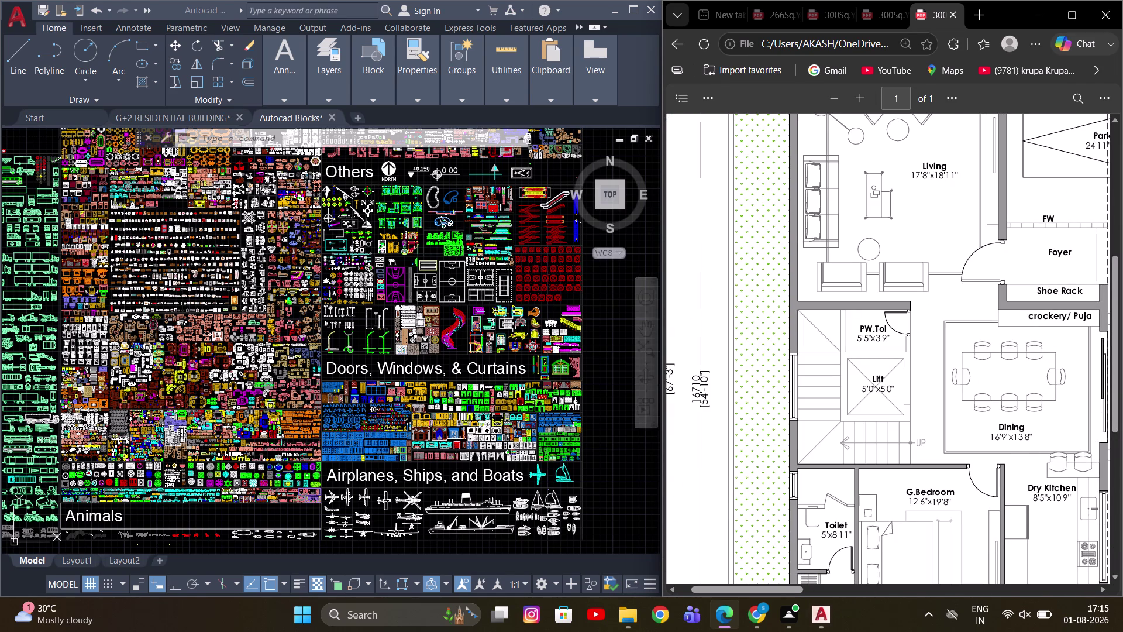
scroll(down, 3)
scroll(up, 3)
middle_click(320, 319)
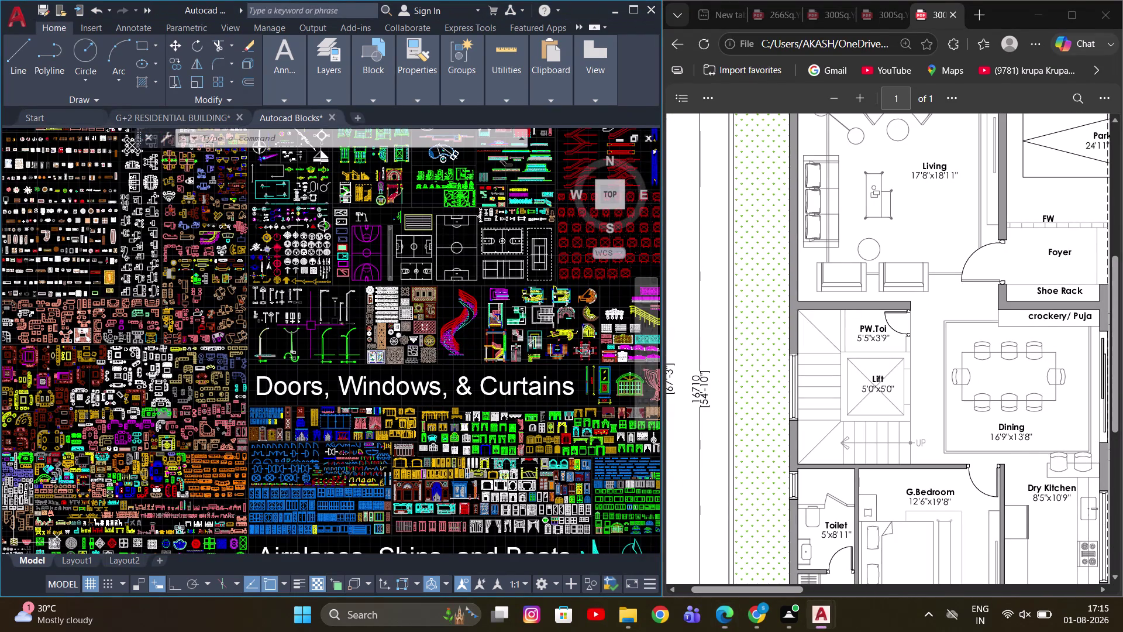
click(311, 325)
scroll(up, 3)
middle_drag(311, 325, 397, 423)
scroll(up, 3)
click(400, 422)
middle_drag(324, 320, 375, 348)
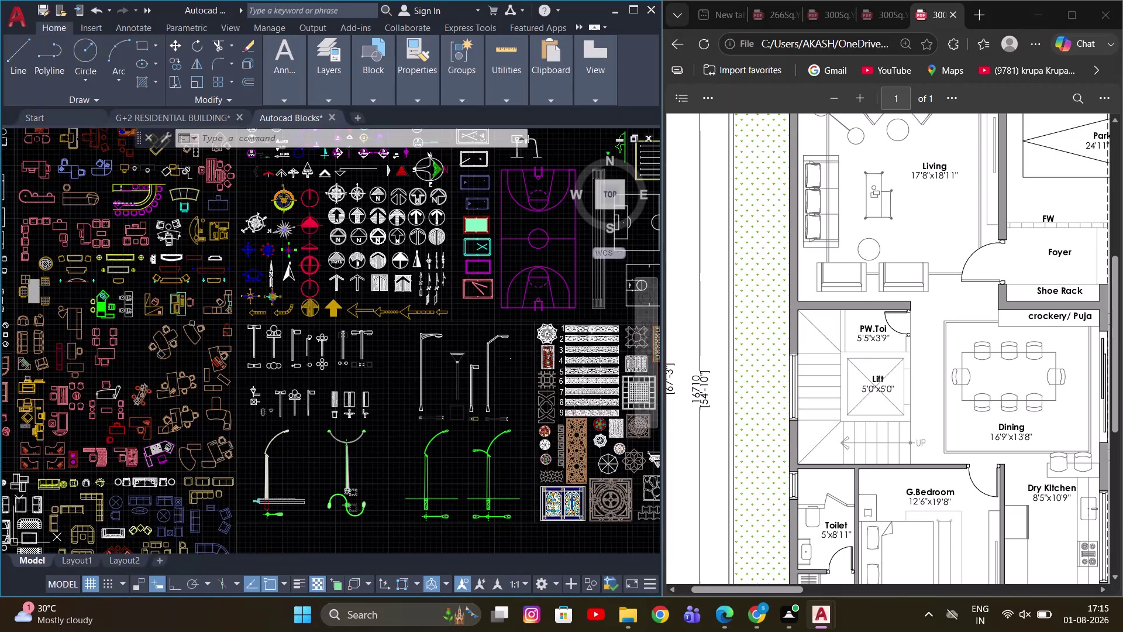
middle_drag(374, 348, 468, 436)
scroll(down, 3)
middle_drag(438, 353, 304, 485)
scroll(up, 3)
scroll(up, 3)
middle_drag(439, 341, 396, 404)
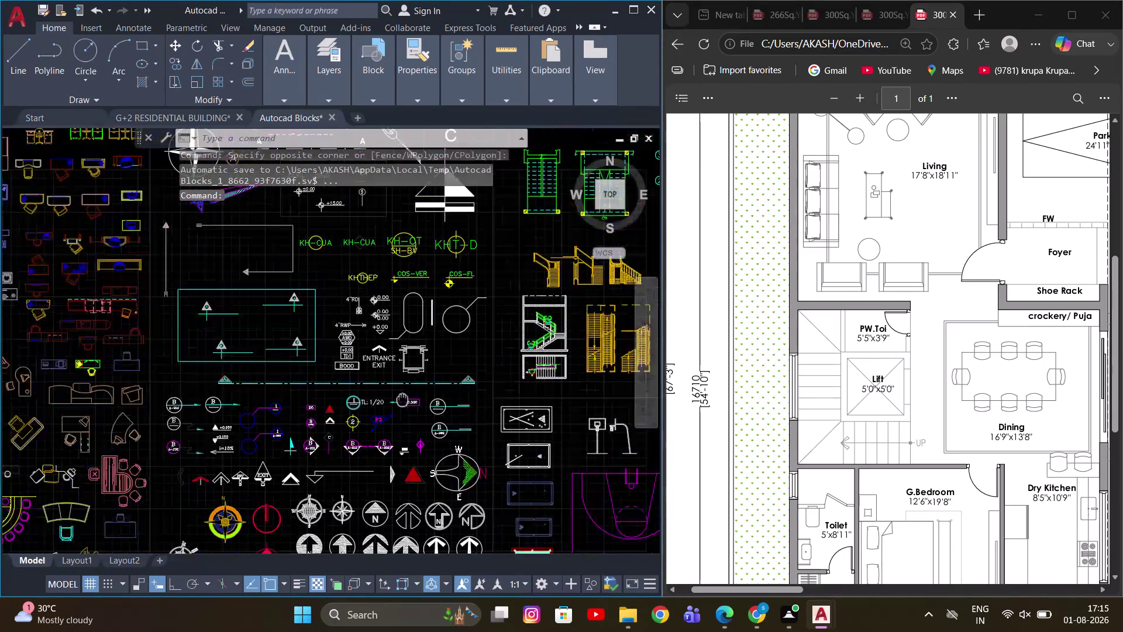
middle_drag(397, 404, 270, 448)
scroll(up, 3)
scroll(down, 3)
middle_drag(427, 405, 374, 505)
scroll(up, 3)
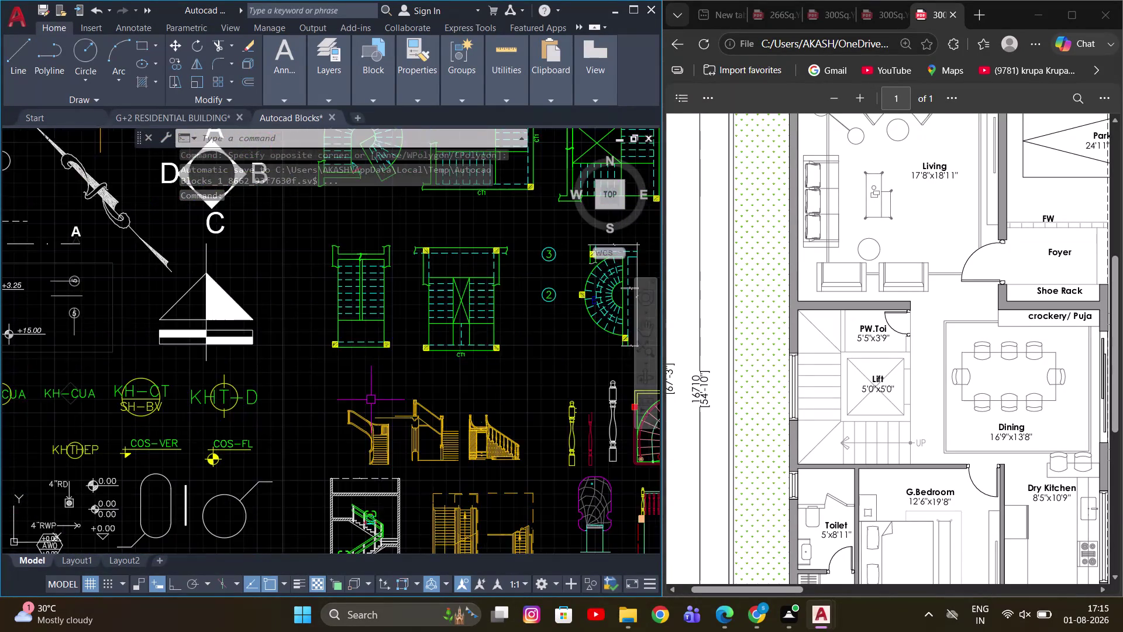
middle_drag(367, 397, 501, 346)
scroll(down, 3)
middle_drag(236, 428, 450, 356)
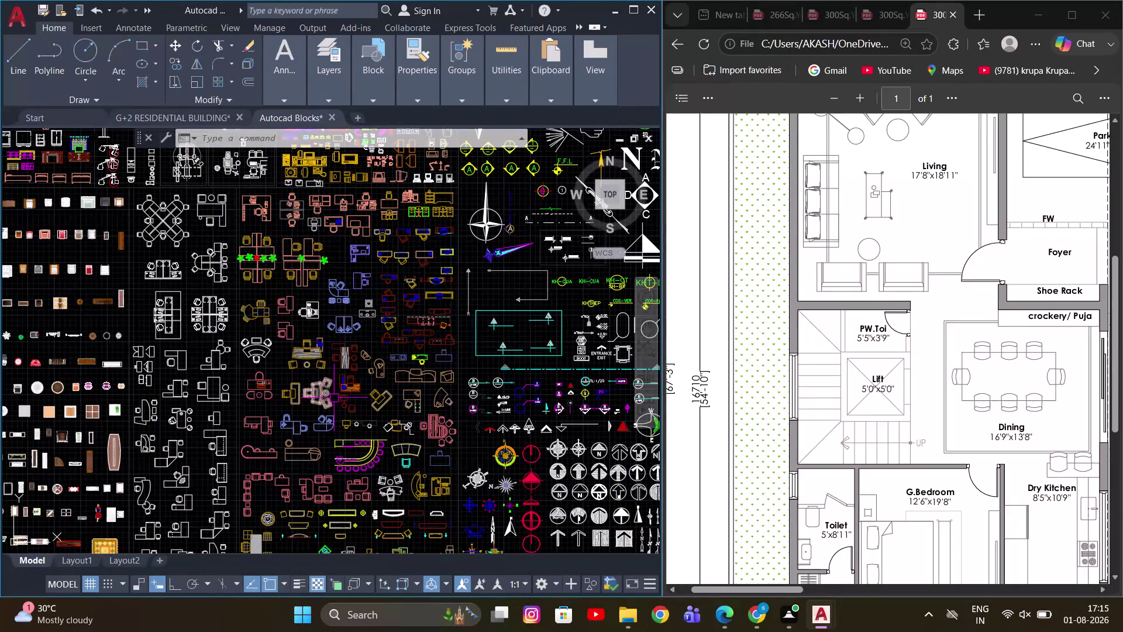
scroll(down, 3)
middle_drag(503, 388, 348, 310)
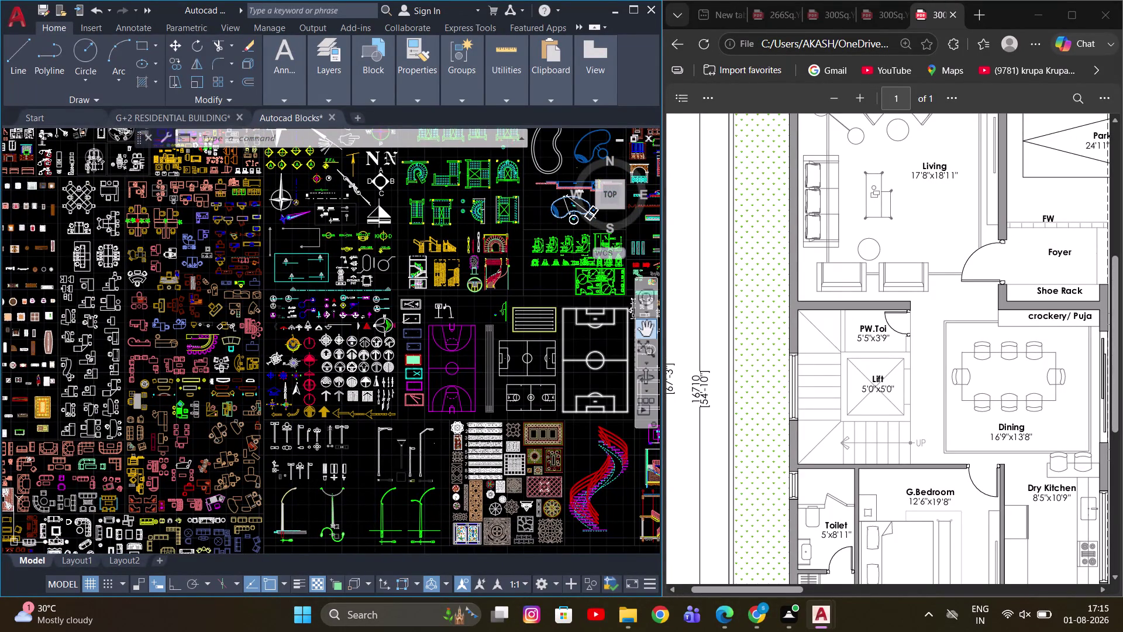
scroll(down, 3)
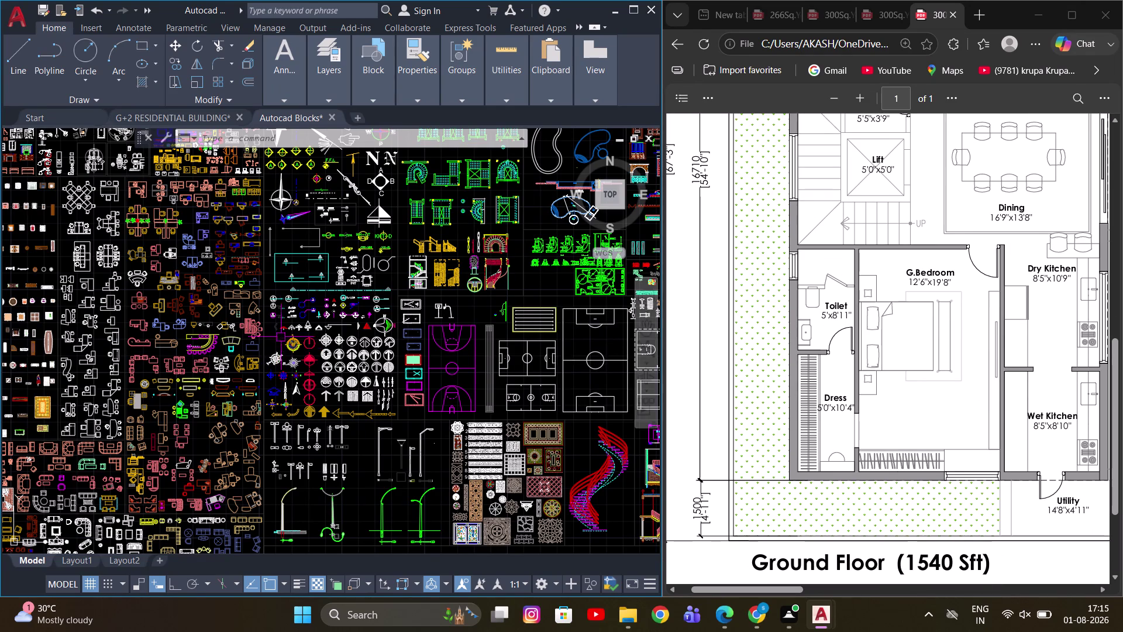
scroll(down, 3)
middle_drag(303, 433, 372, 314)
scroll(up, 3)
middle_drag(291, 414, 387, 384)
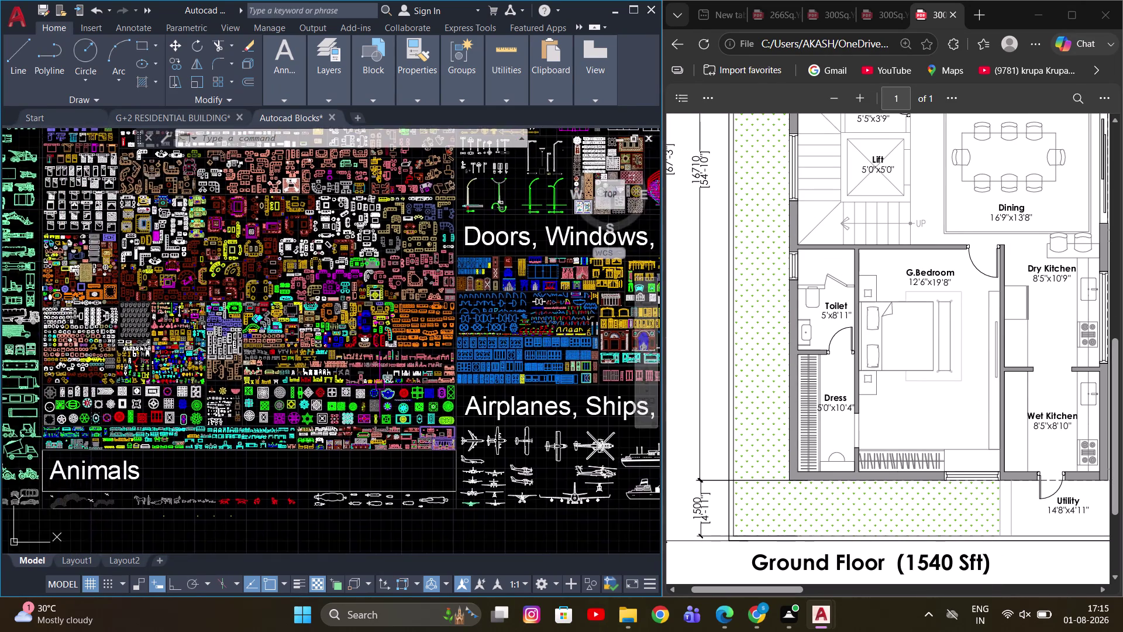
scroll(up, 3)
scroll(down, 3)
middle_drag(416, 404, 456, 519)
scroll(up, 3)
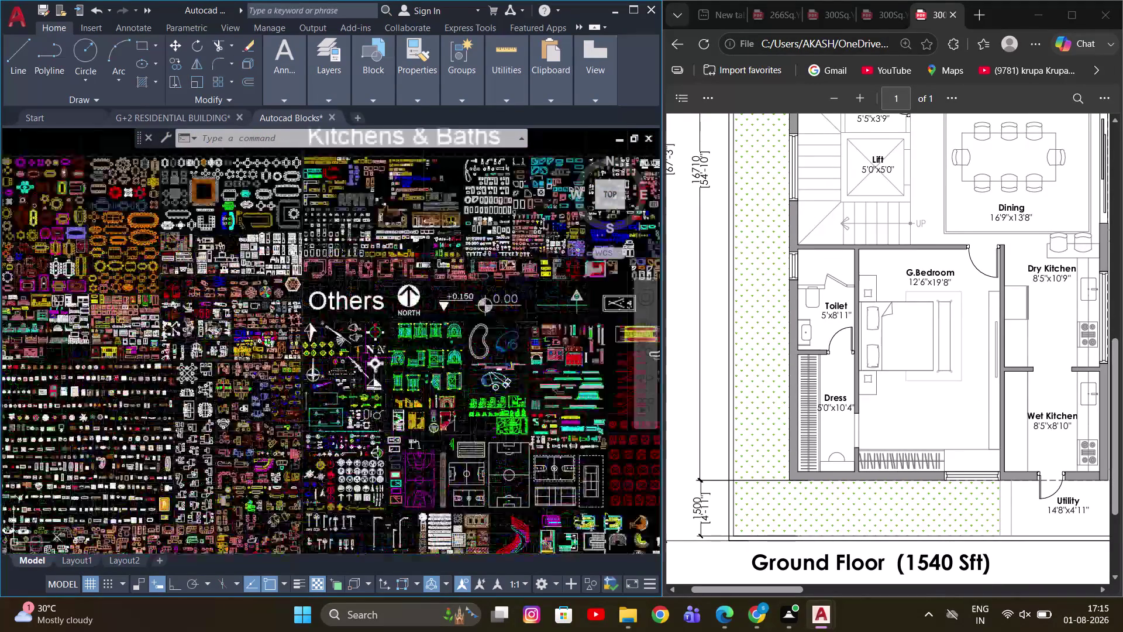
scroll(up, 3)
middle_drag(336, 352, 549, 473)
scroll(up, 3)
scroll(down, 3)
scroll(up, 3)
scroll(up, 3)
middle_drag(456, 328, 189, 317)
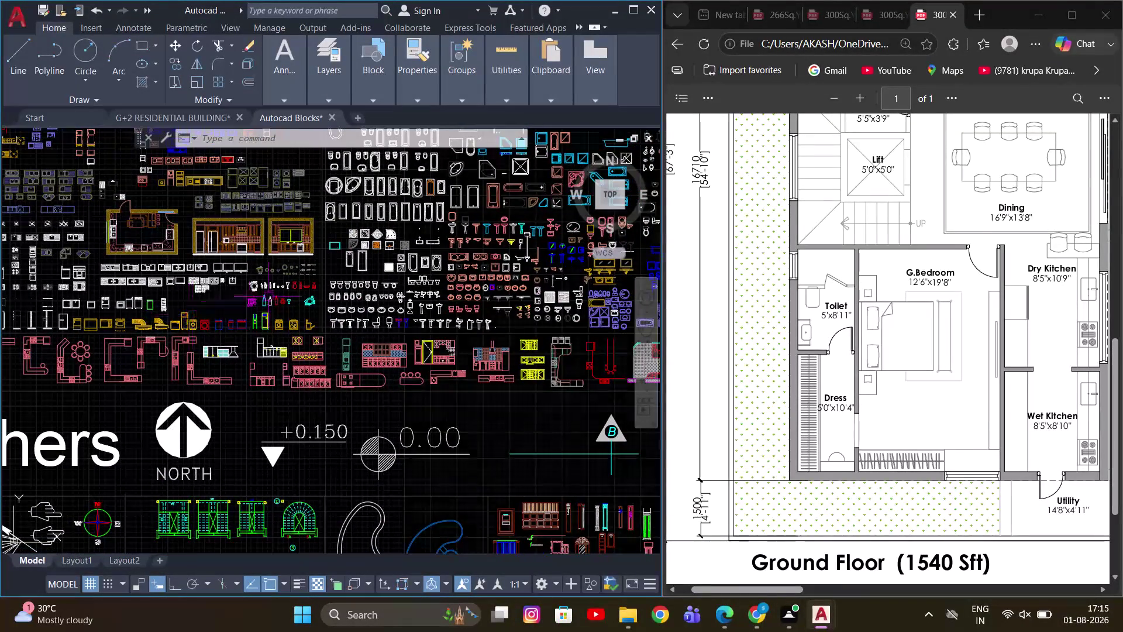
Copy the rectangular washbasin from the bath fittings, then switch to the G+2 RESIDENTIAL BUILDING drawing.
scroll(up, 3)
middle_drag(387, 299, 246, 329)
scroll(up, 3)
middle_drag(306, 315, 245, 392)
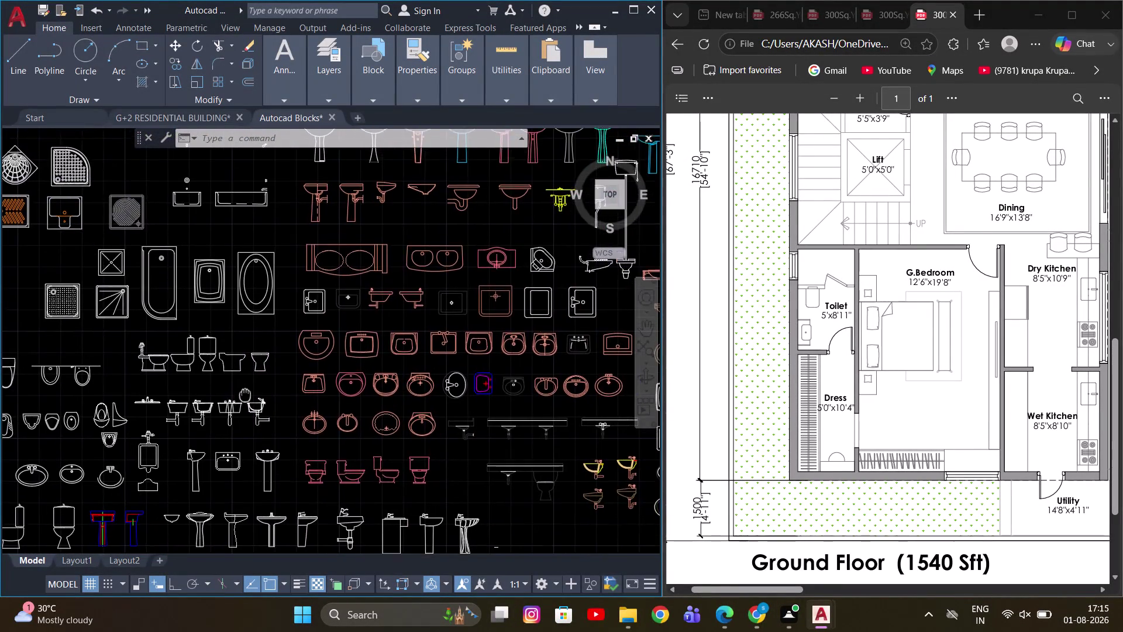
middle_drag(246, 393, 245, 395)
scroll(up, 3)
scroll(down, 3)
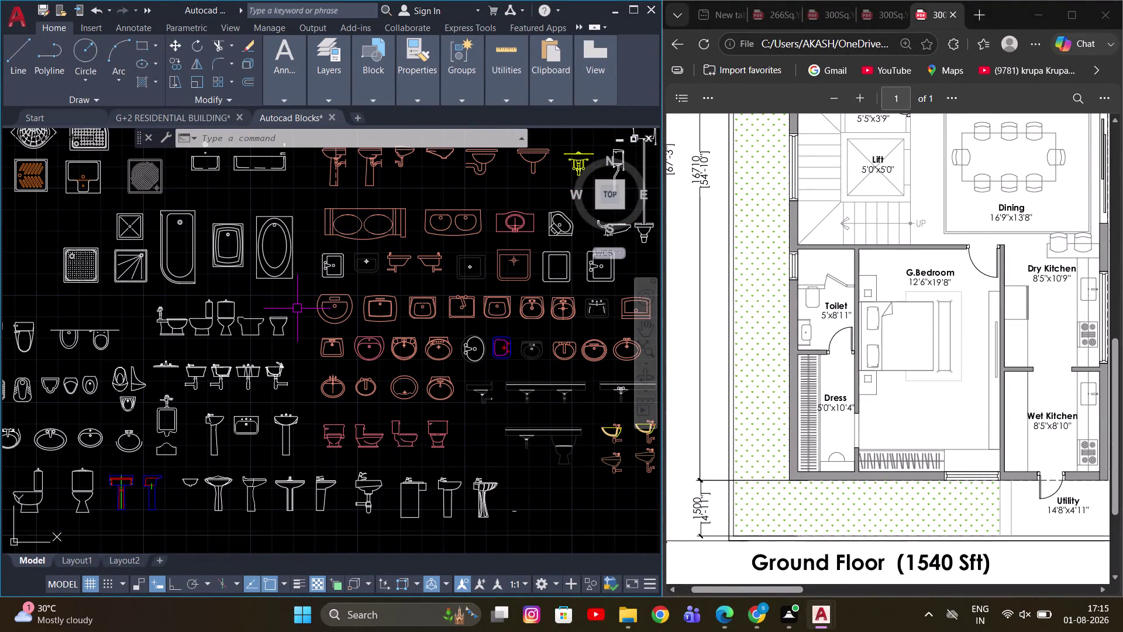
scroll(up, 3)
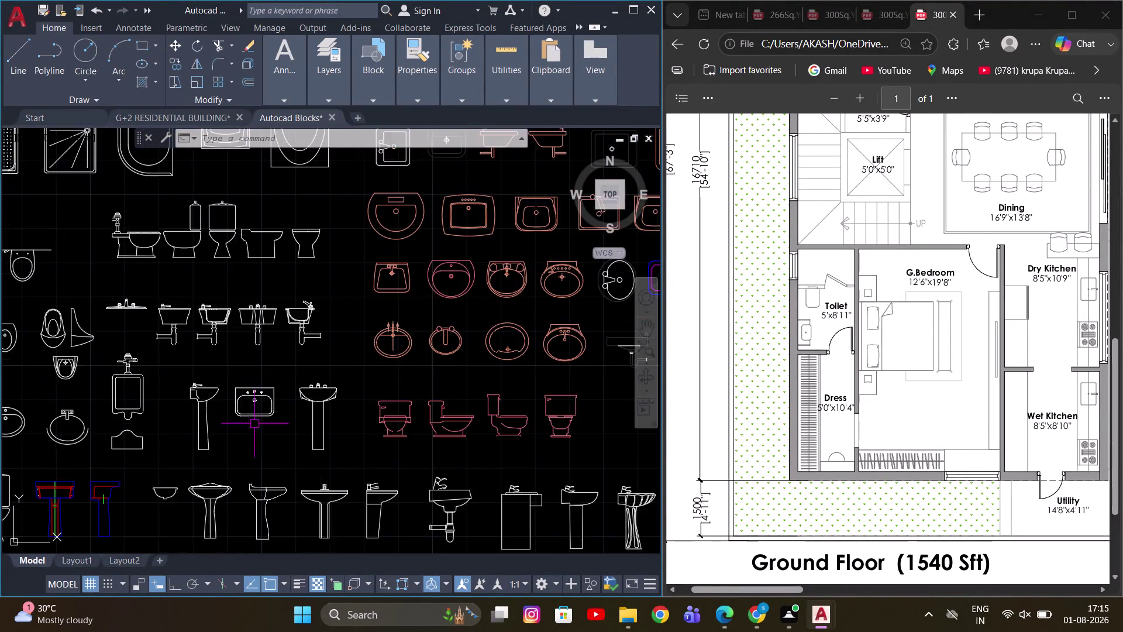
scroll(up, 3)
scroll(down, 3)
middle_drag(310, 324, 328, 455)
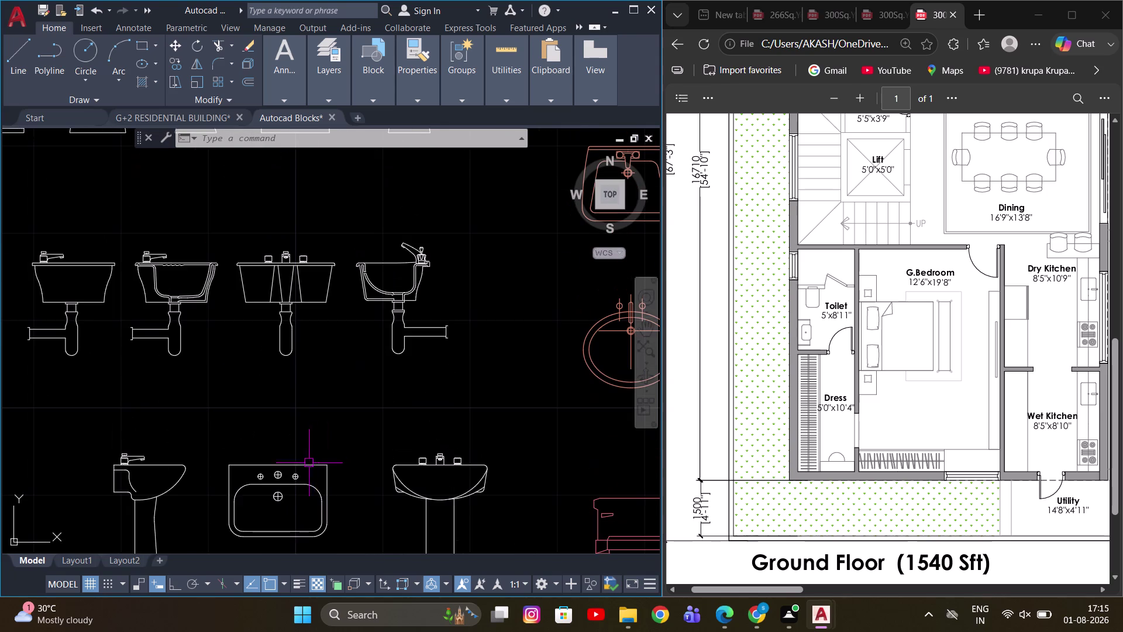
click(285, 479)
scroll(down, 3)
scroll(up, 3)
scroll(down, 3)
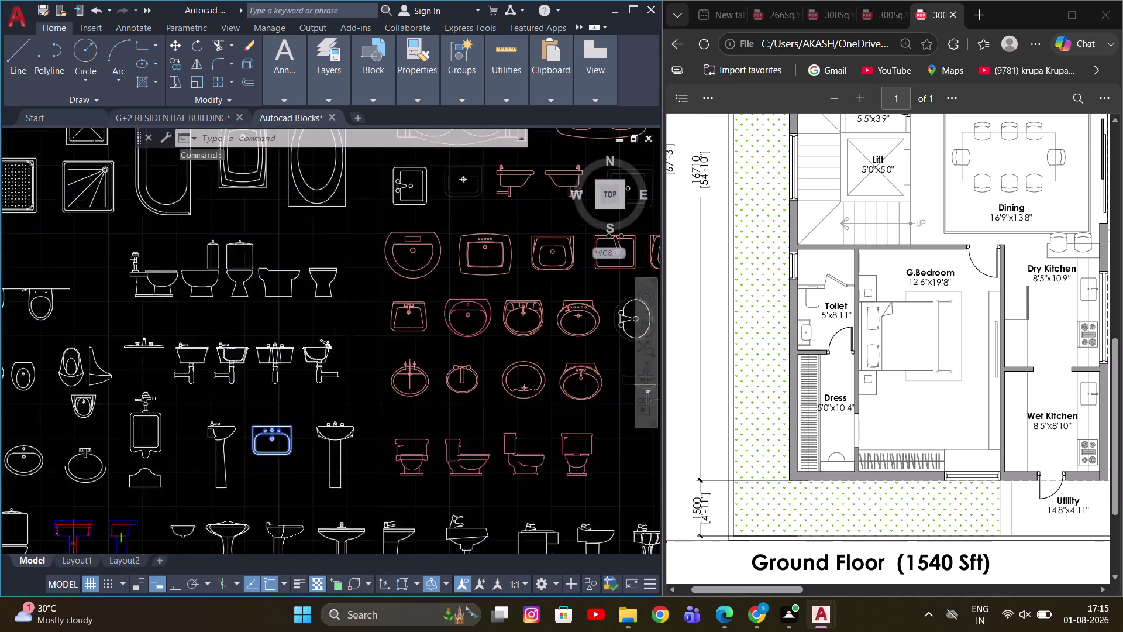
scroll(down, 3)
scroll(up, 3)
key(ctrl+c)
key(ctrl+c)
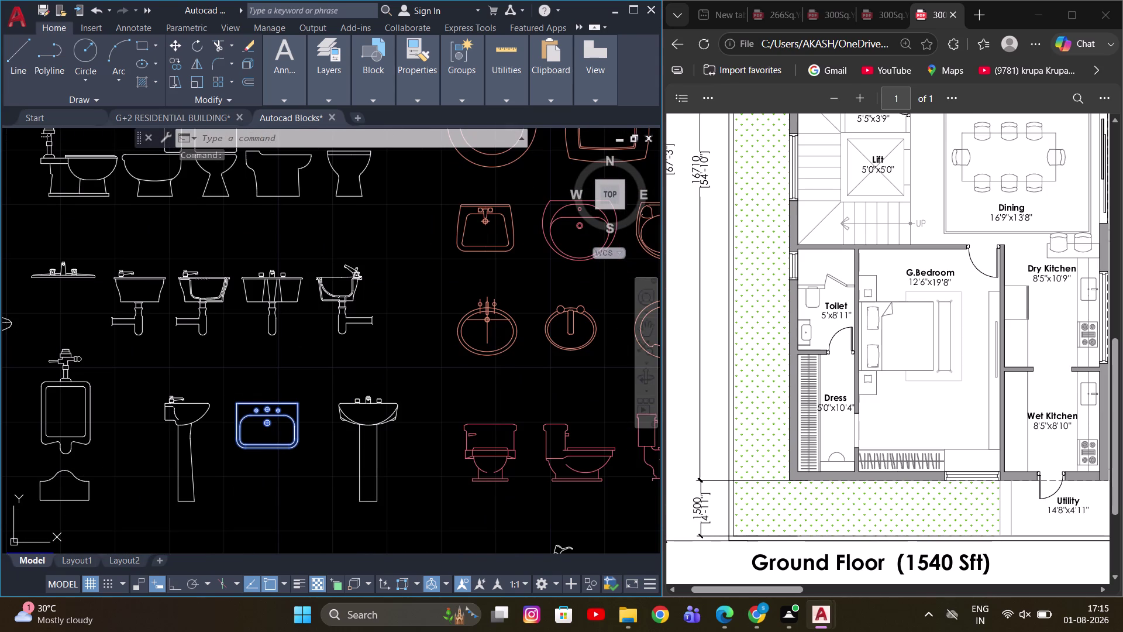
click(176, 118)
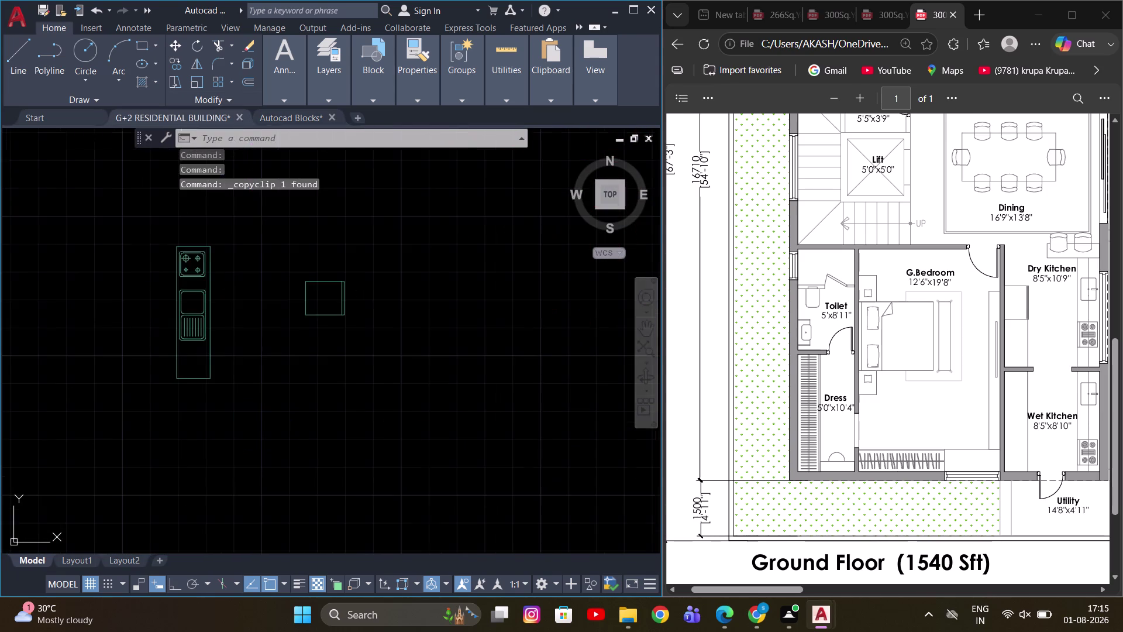
Paste the copied washbasin into the residential plan at a picked point.
scroll(down, 3)
scroll(down, 3)
scroll(up, 3)
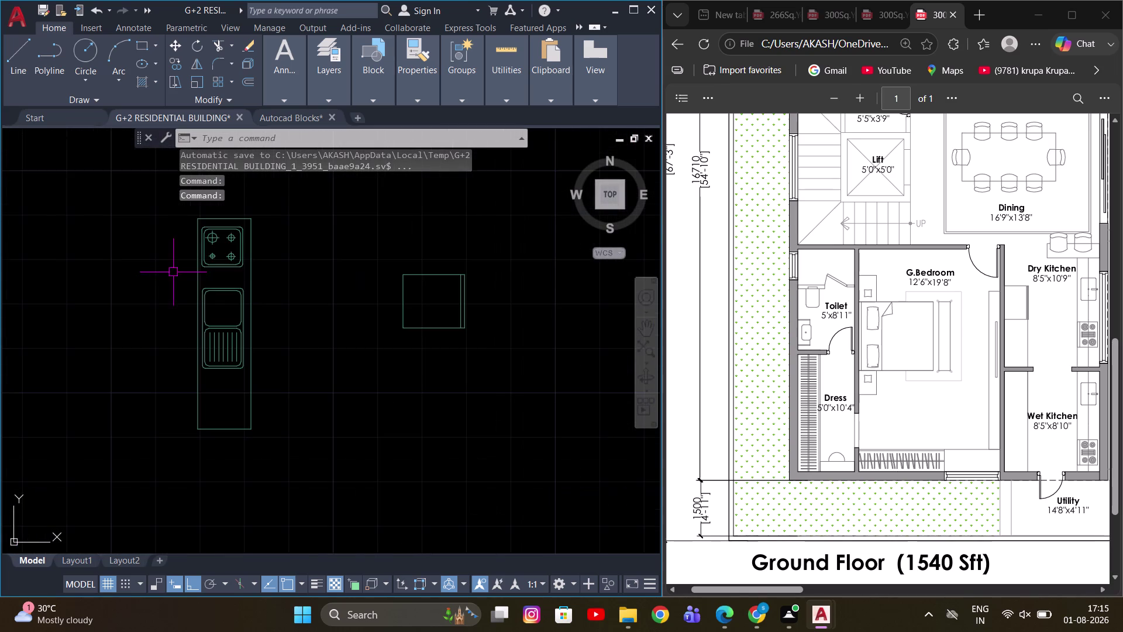
scroll(up, 3)
scroll(down, 3)
scroll(down, 3)
scroll(down, 3)
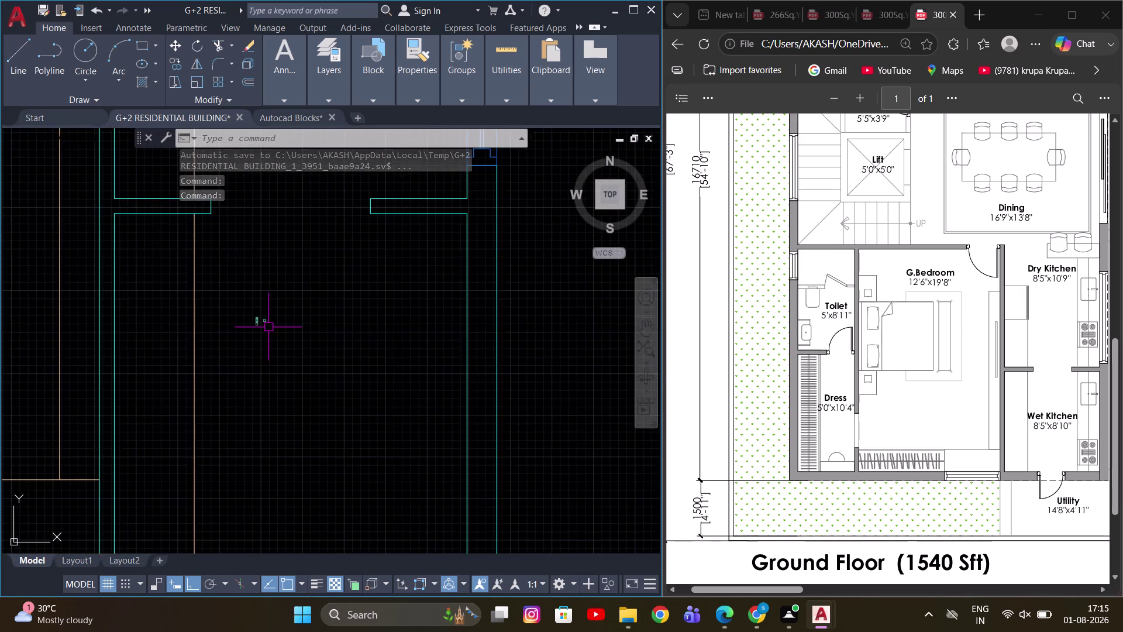
scroll(down, 3)
scroll(up, 3)
key(ctrl+v)
scroll(up, 3)
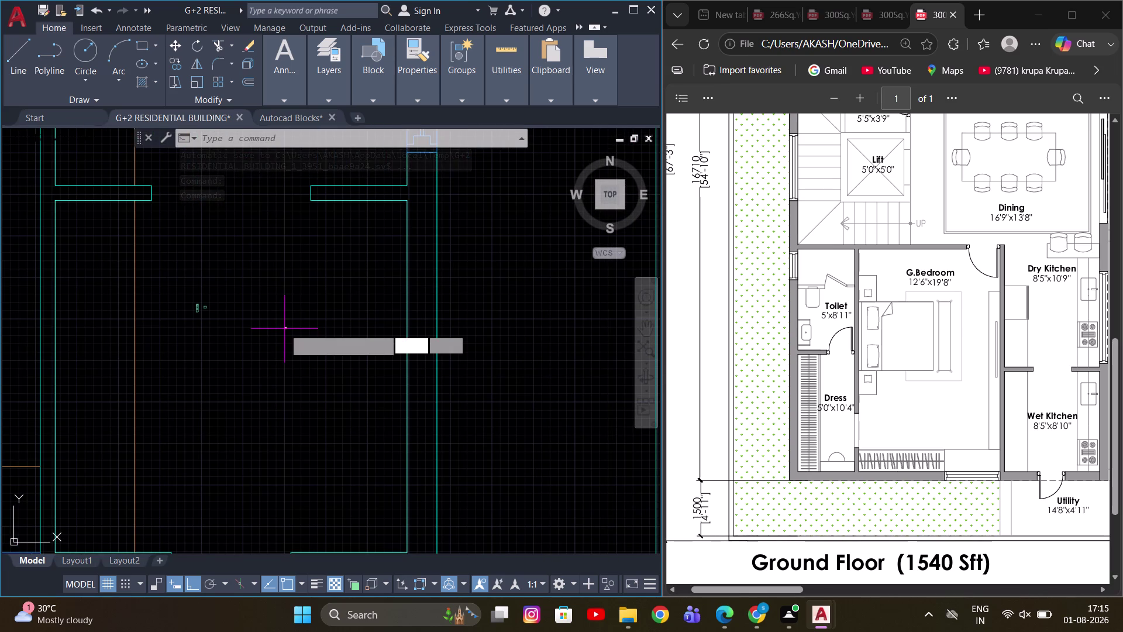
scroll(up, 3)
click(312, 348)
Rotate the pasted washbasin 270 degrees about a picked base point and reselect it.
drag(403, 248, 400, 262)
click(352, 317)
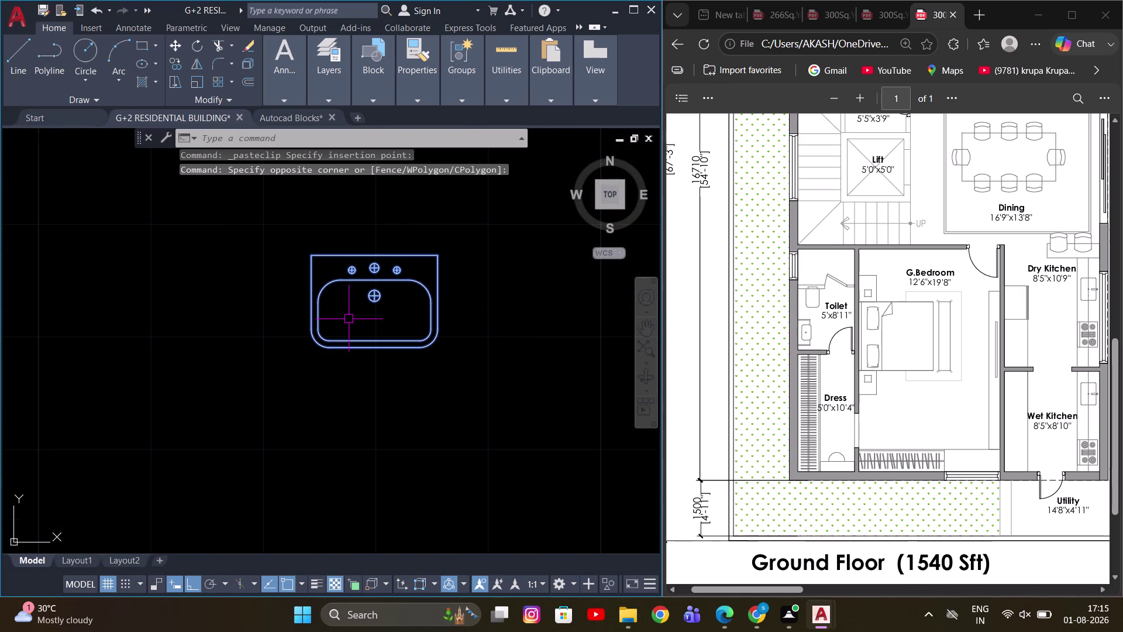
key(r)
key(o)
key(space)
click(370, 313)
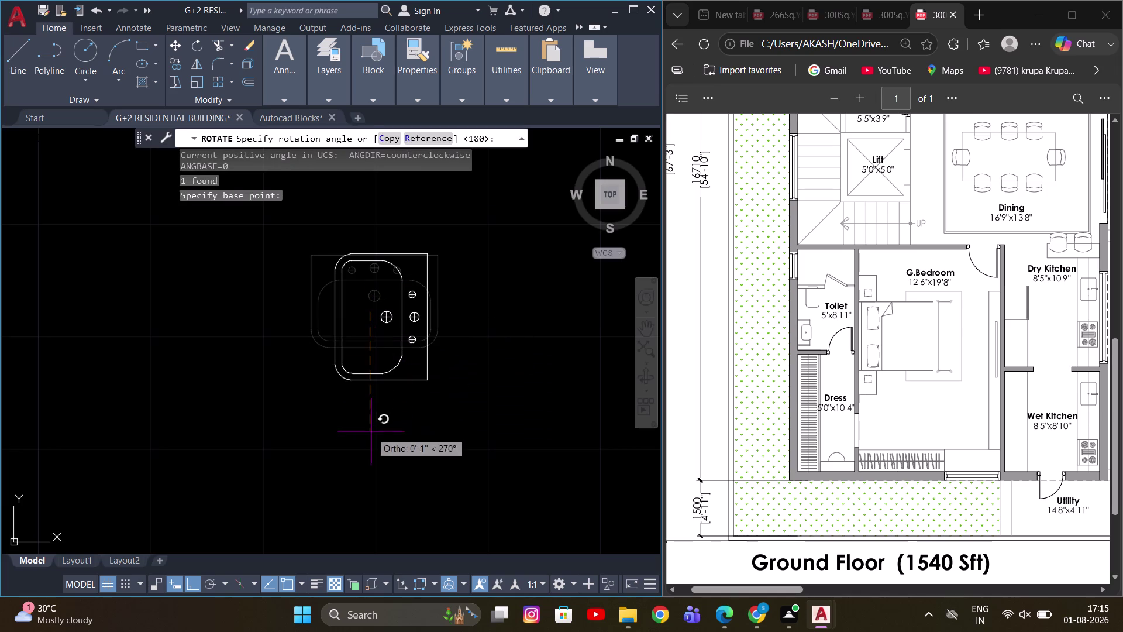
click(371, 457)
scroll(down, 3)
click(402, 371)
click(326, 408)
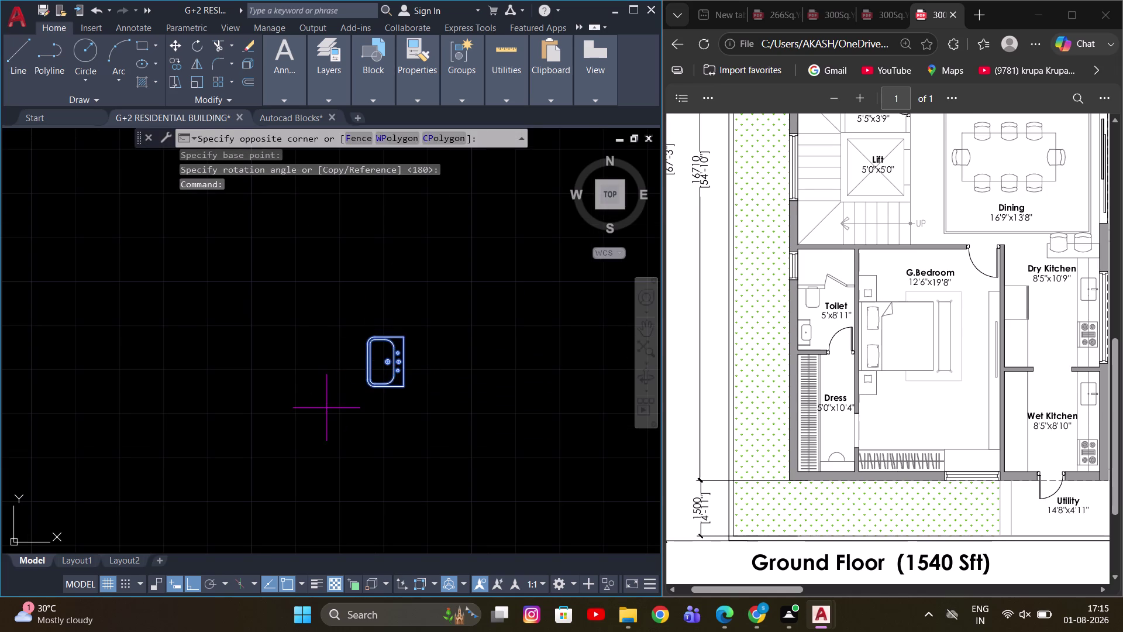
click(324, 303)
Put the washbasin block on the FURNITURE layer in Properties.
key(ctrl+1)
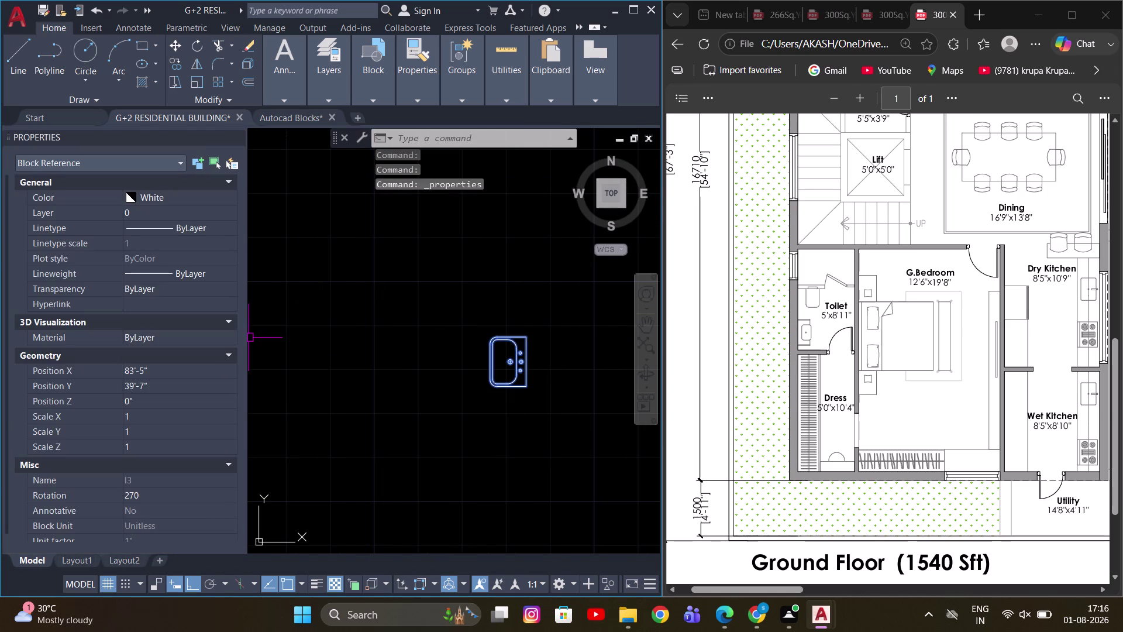
double_click(183, 210)
click(174, 299)
scroll(down, 3)
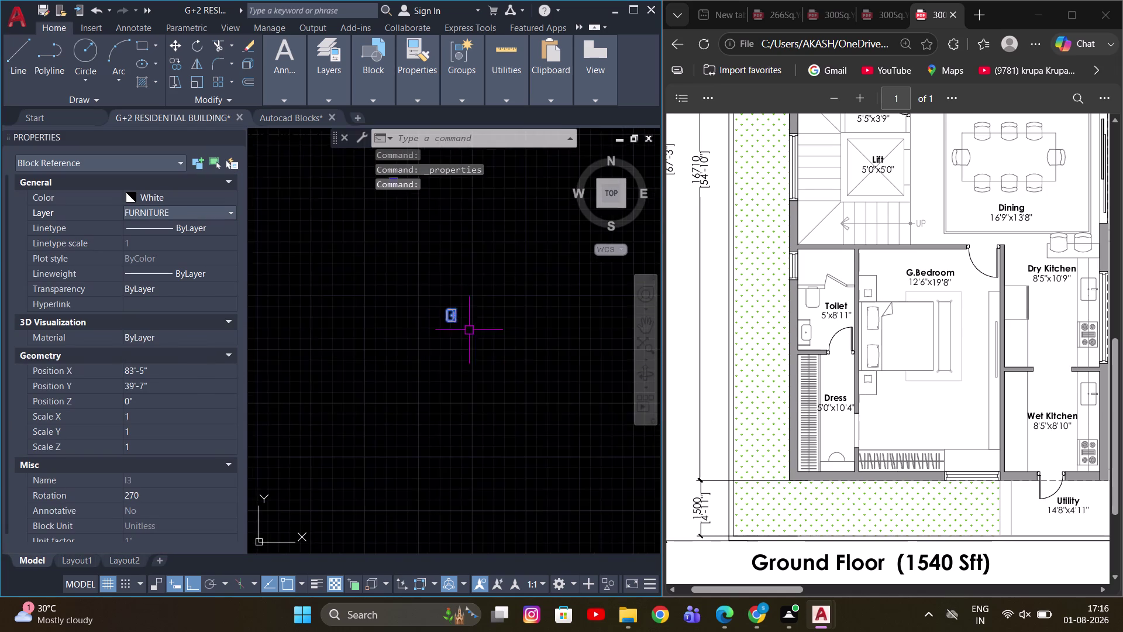
scroll(down, 3)
scroll(up, 3)
middle_drag(467, 358, 510, 427)
Explode the washbasin and move all 26 parts onto the FURNITURE layer.
key(Escape)
click(509, 396)
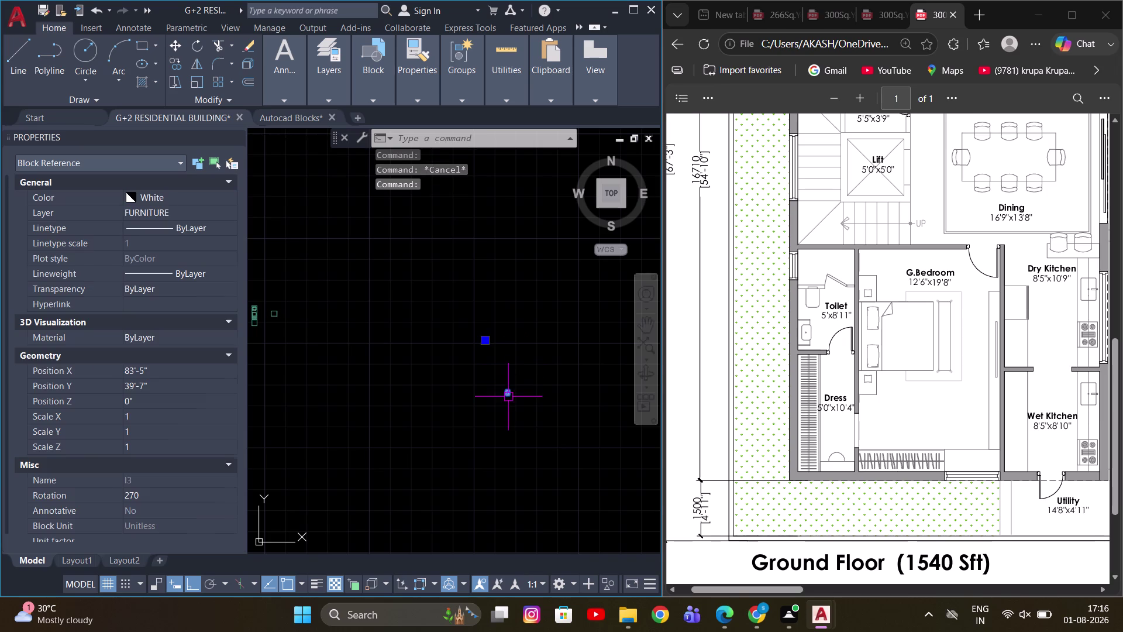
scroll(up, 3)
text(X)
key(space)
scroll(down, 3)
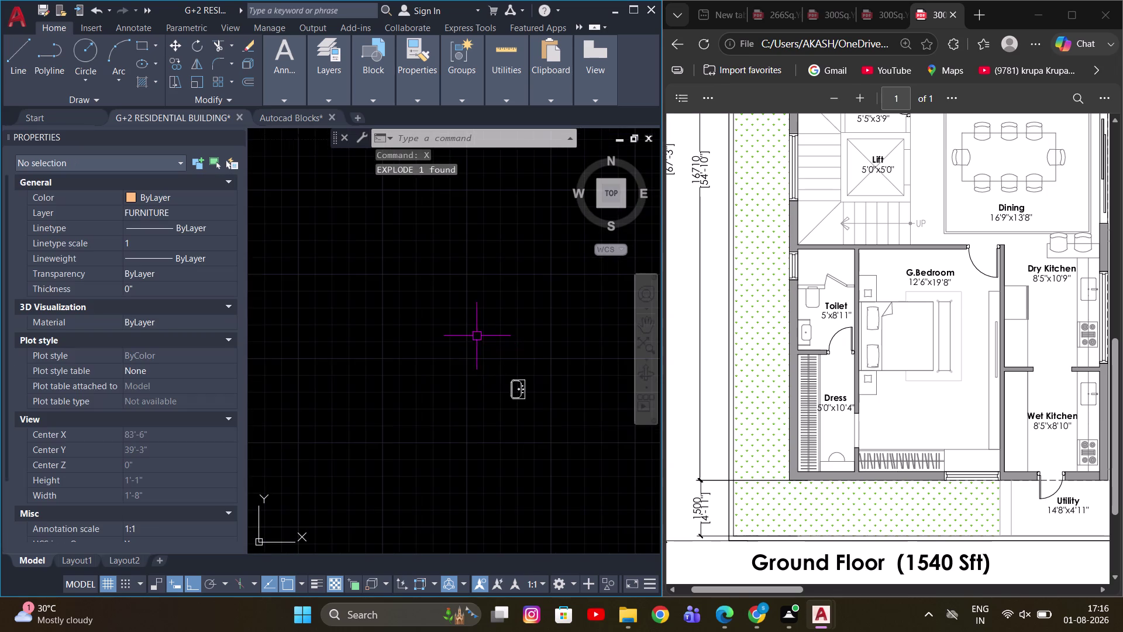
click(476, 336)
scroll(down, 3)
click(542, 426)
scroll(up, 3)
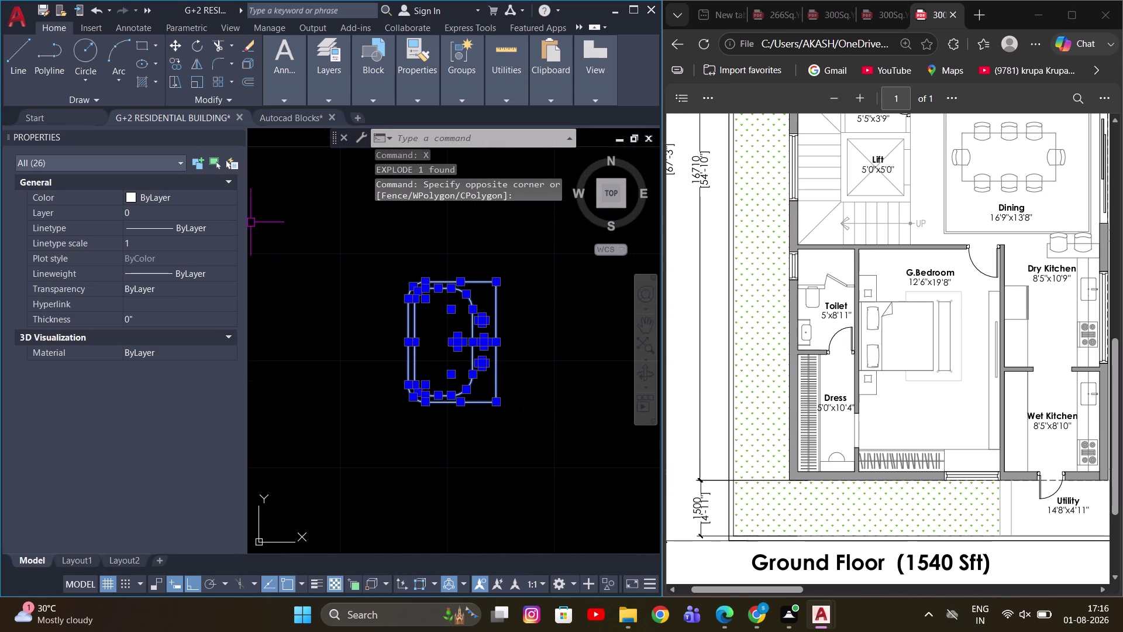
click(197, 198)
double_click(182, 212)
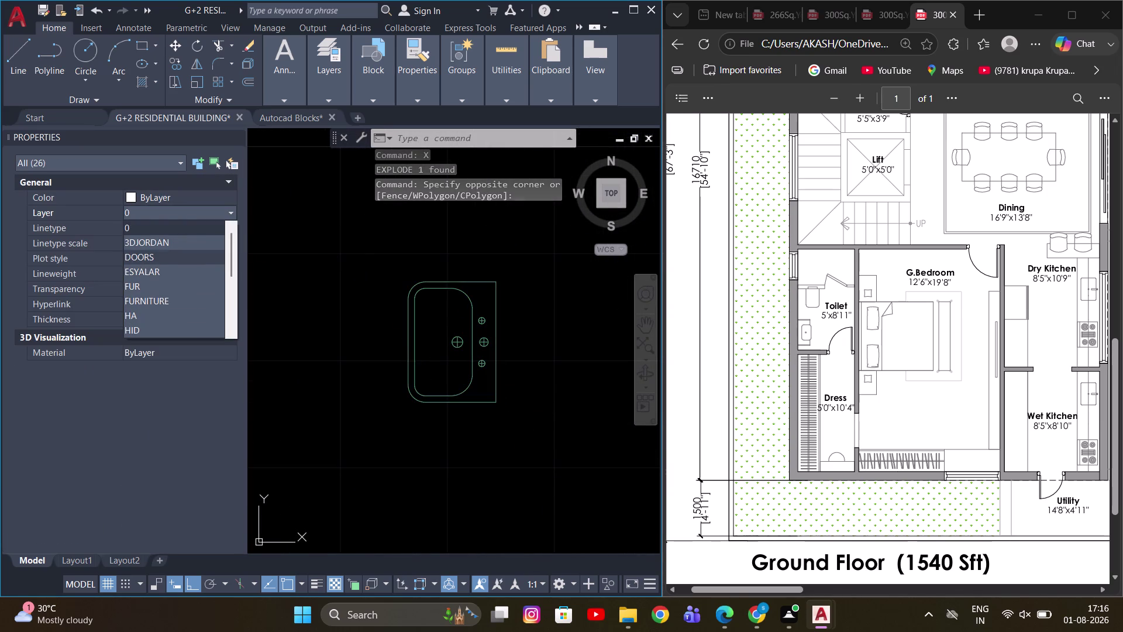
click(156, 300)
Group the washbasin parts into one unit and close the Properties panel.
scroll(down, 3)
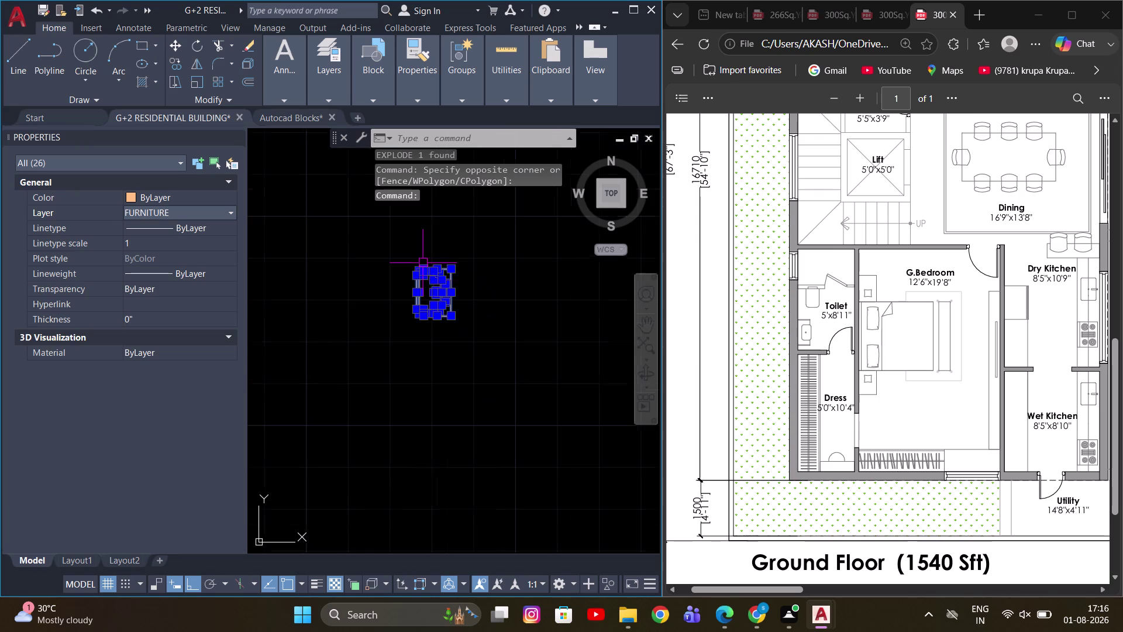
key(g)
key(space)
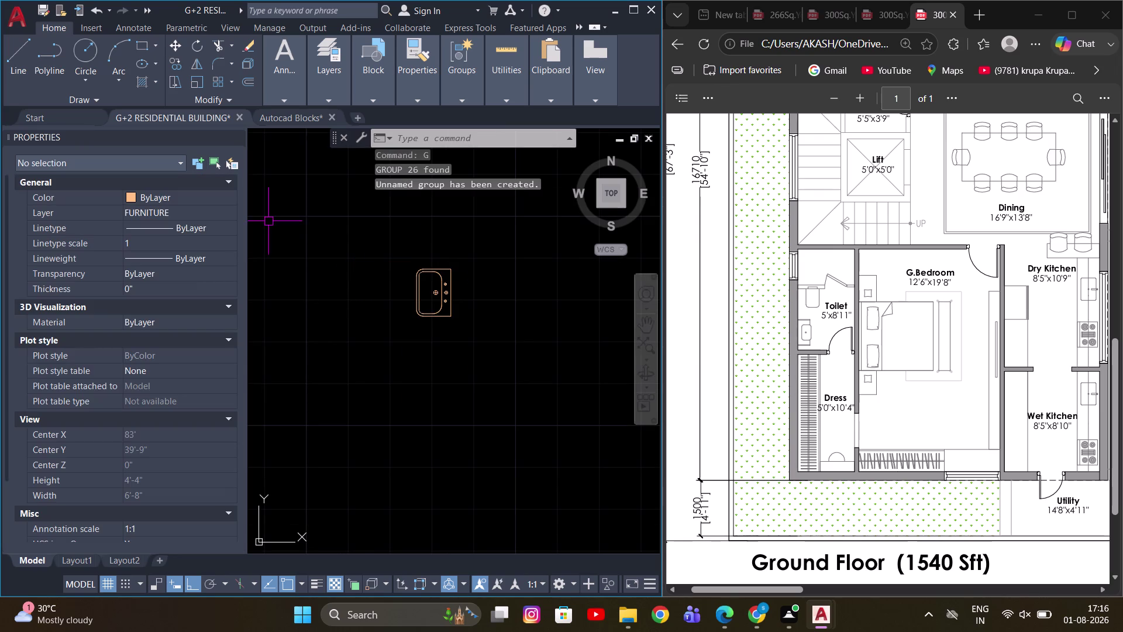
click(236, 137)
scroll(down, 3)
scroll(down, 3)
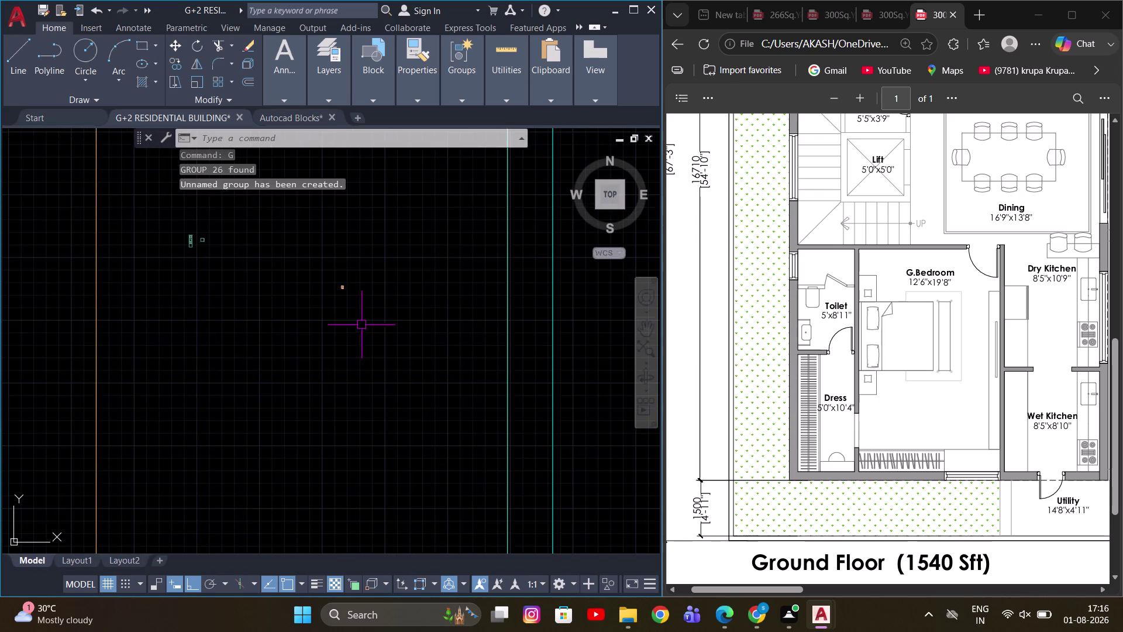
scroll(up, 3)
click(300, 251)
click(427, 336)
scroll(up, 3)
middle_drag(491, 380, 376, 316)
scroll(up, 3)
text(SC)
key(space)
scroll(up, 3)
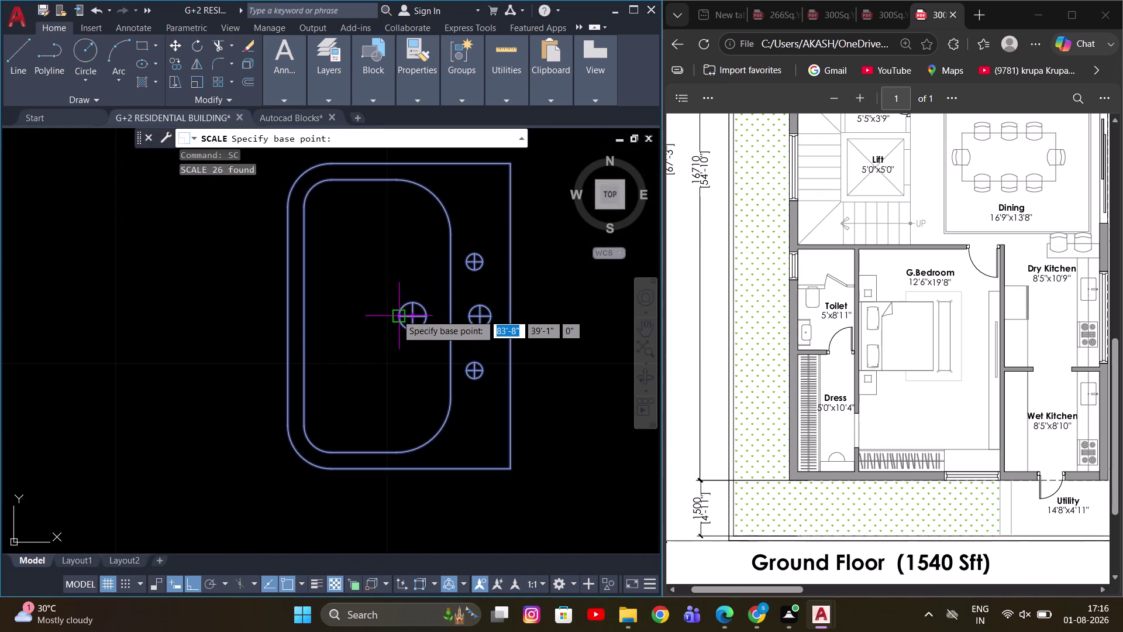
click(394, 308)
scroll(down, 3)
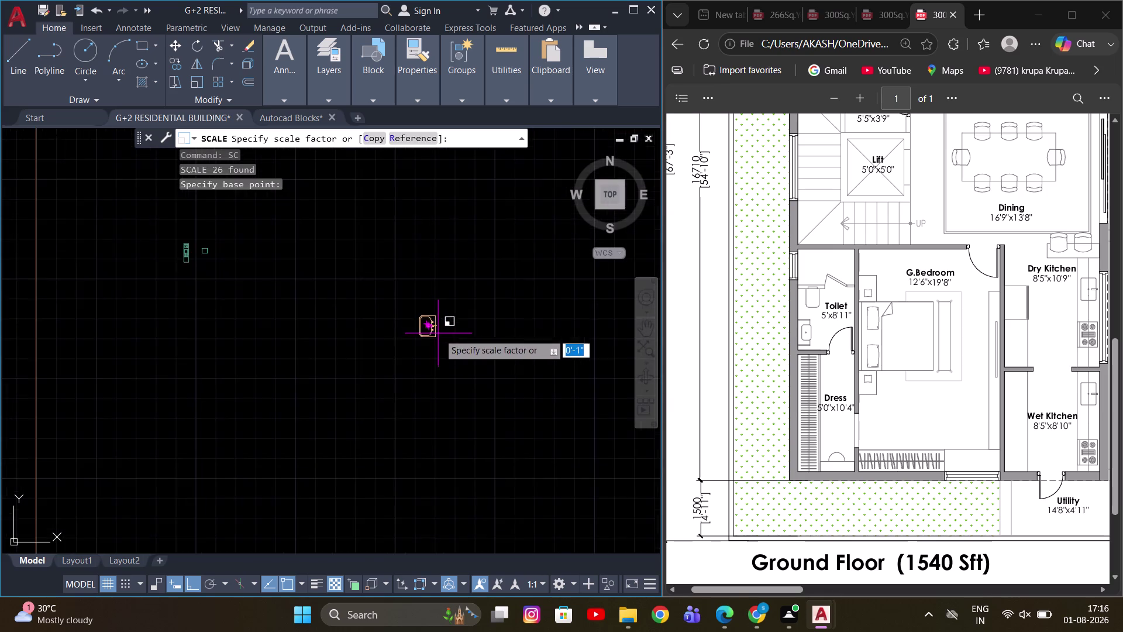
scroll(down, 3)
scroll(up, 3)
scroll(up, 3)
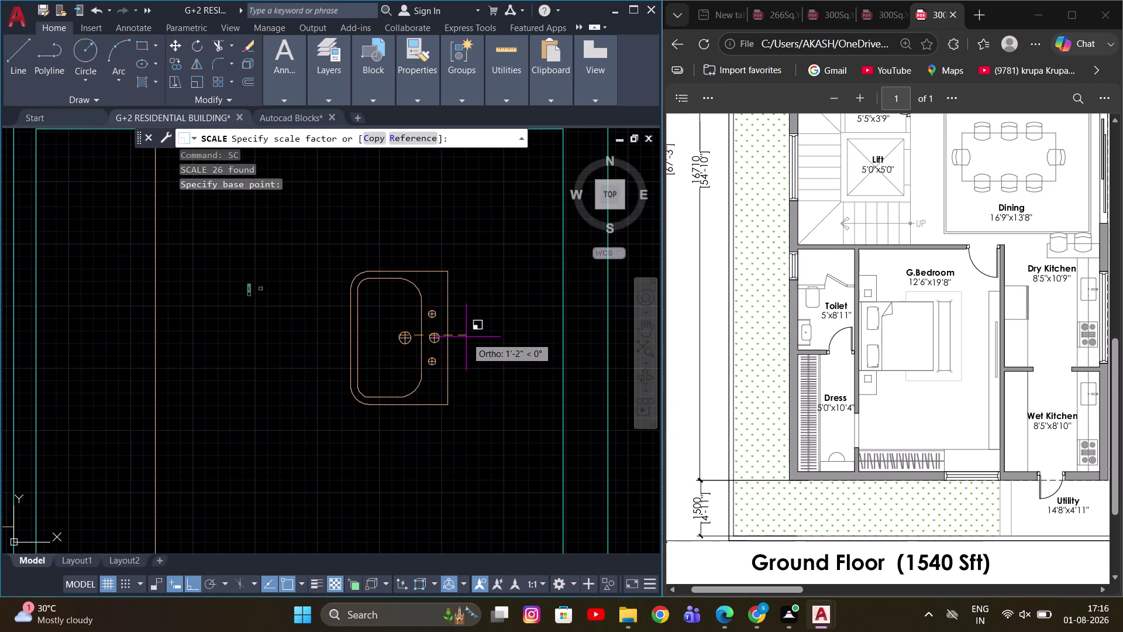
scroll(down, 3)
click(464, 338)
middle_drag(478, 307, 416, 330)
scroll(down, 3)
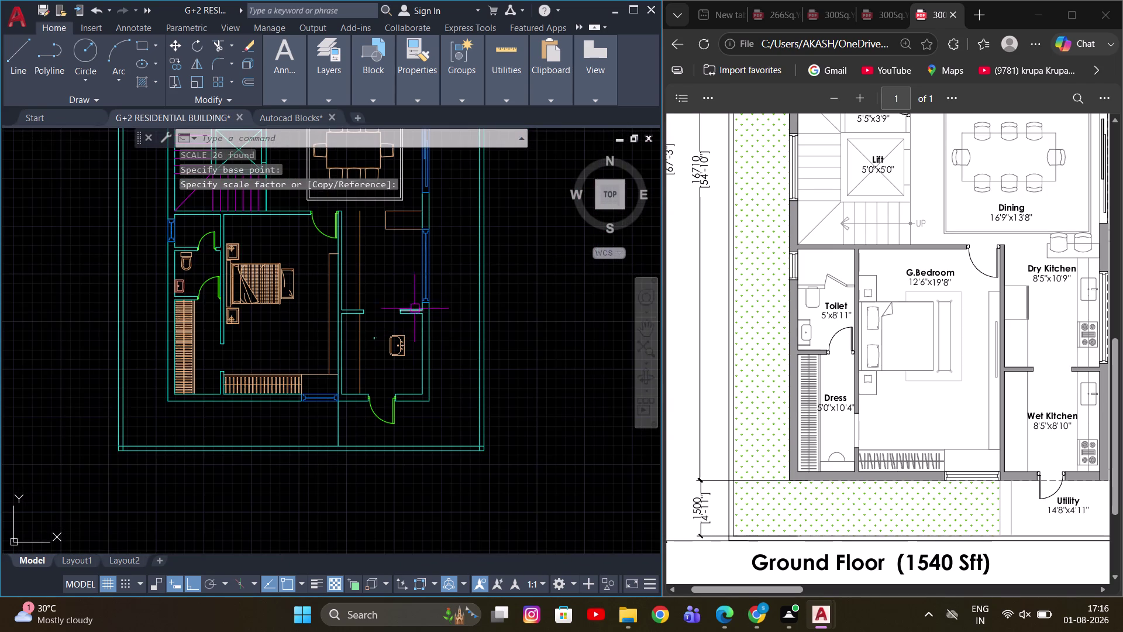
scroll(up, 3)
middle_drag(409, 278, 421, 255)
scroll(up, 3)
key(o)
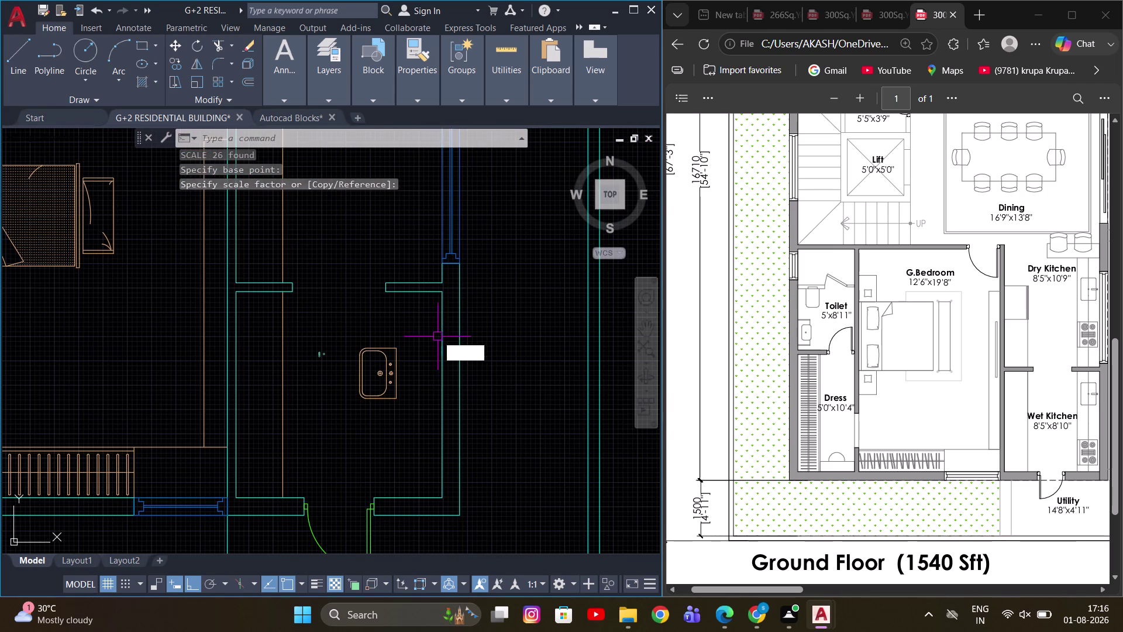
key(space)
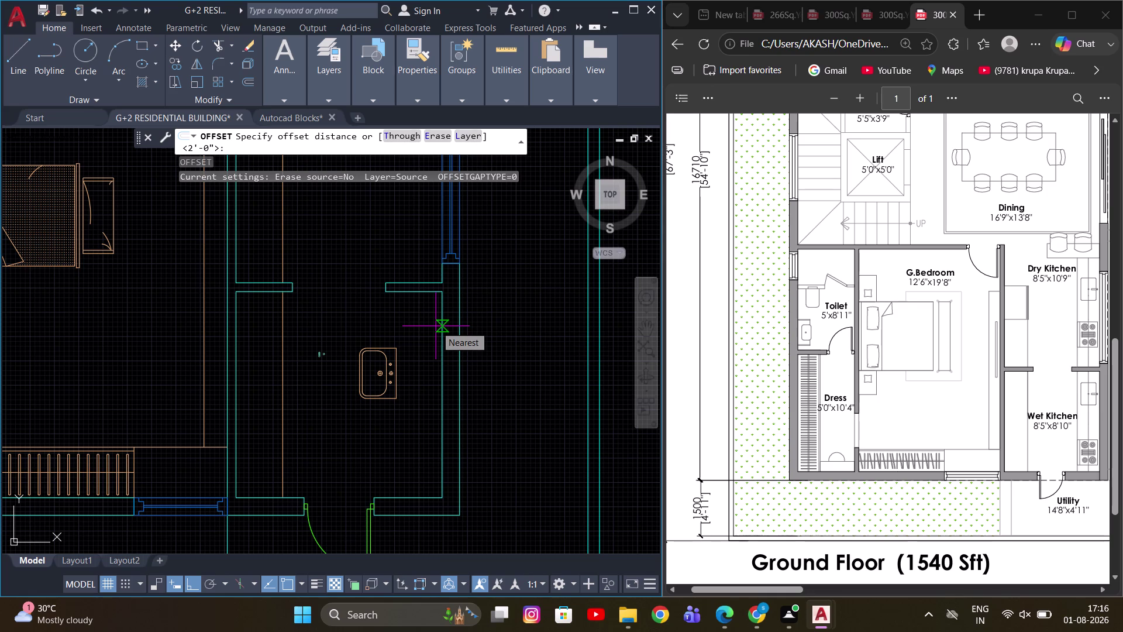
scroll(down, 3)
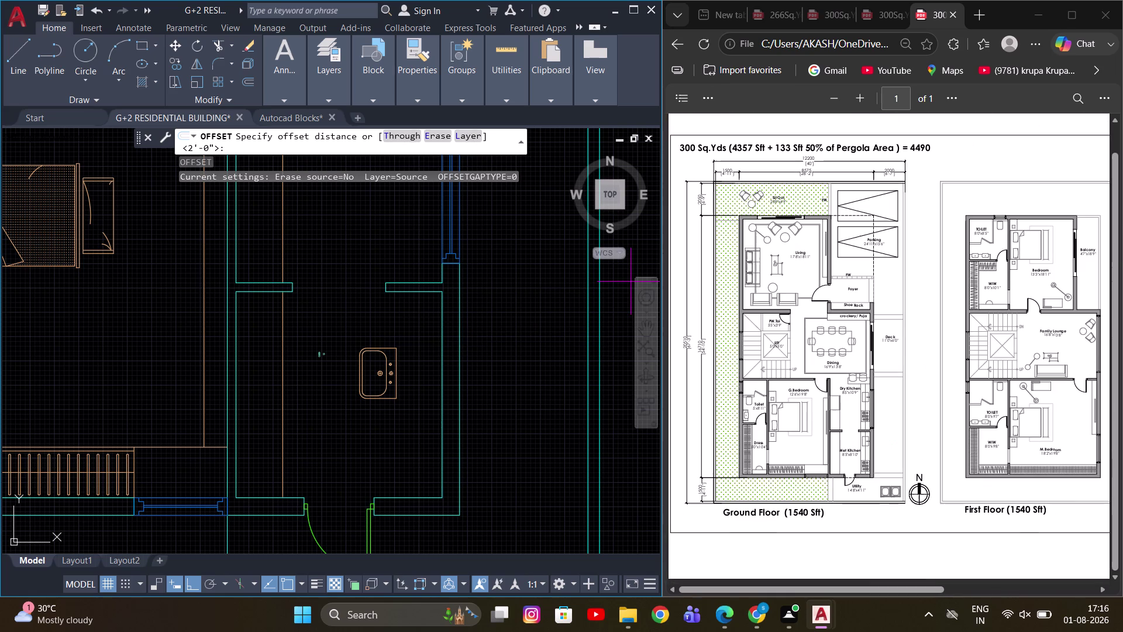
scroll(down, 3)
scroll(up, 3)
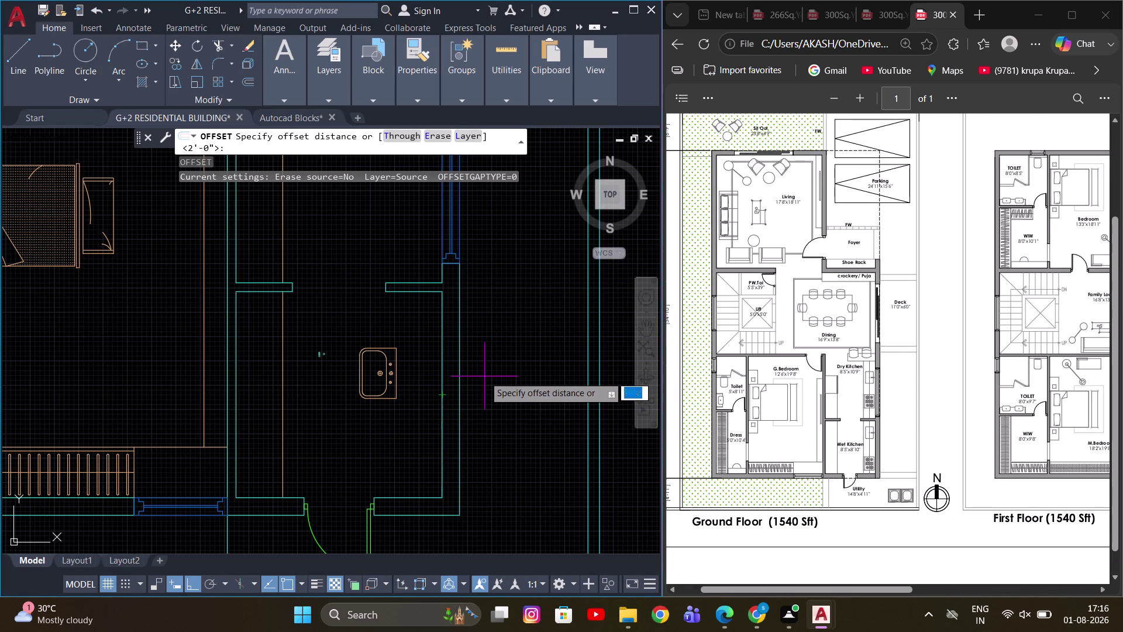
text(2')
key(Return)
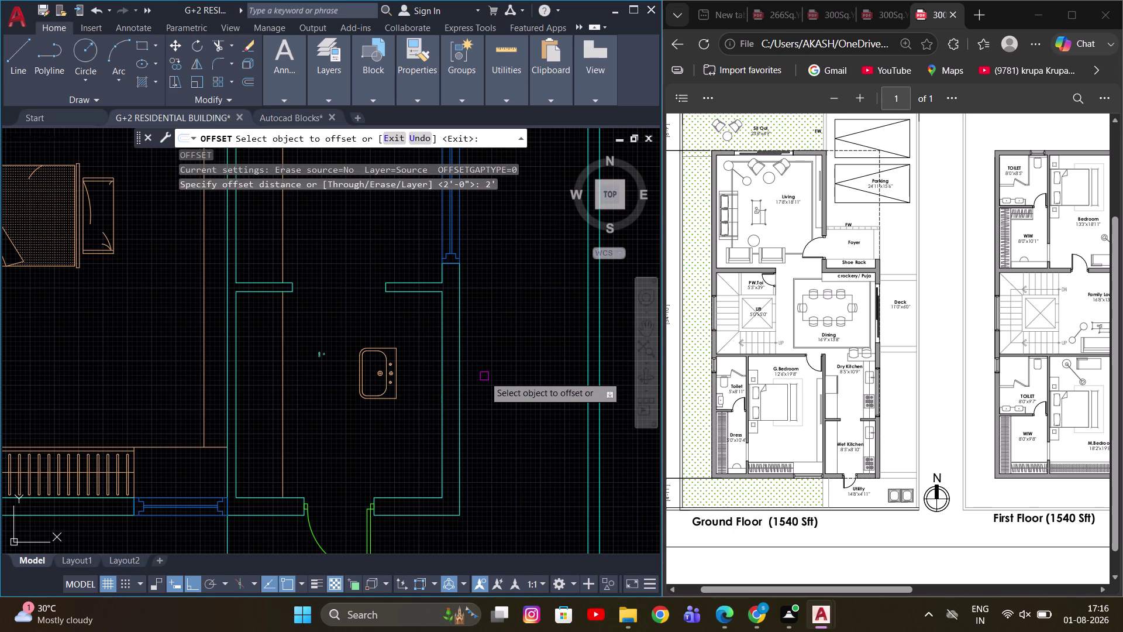
click(443, 358)
scroll(up, 3)
click(396, 320)
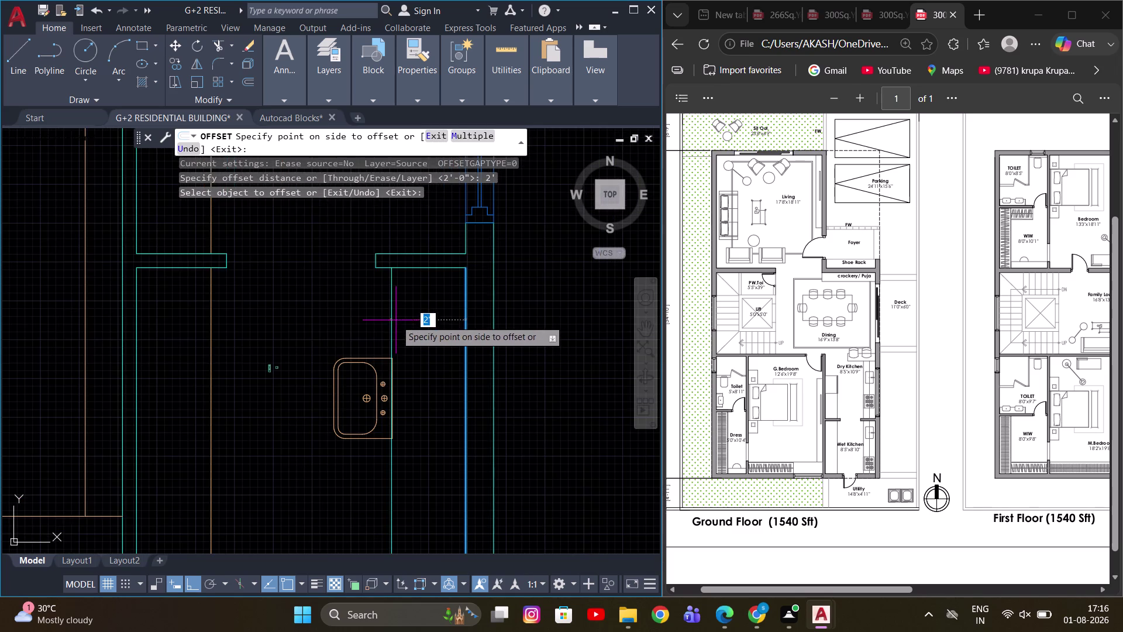
scroll(down, 3)
scroll(up, 3)
key(Escape)
click(385, 326)
middle_drag(469, 355, 452, 348)
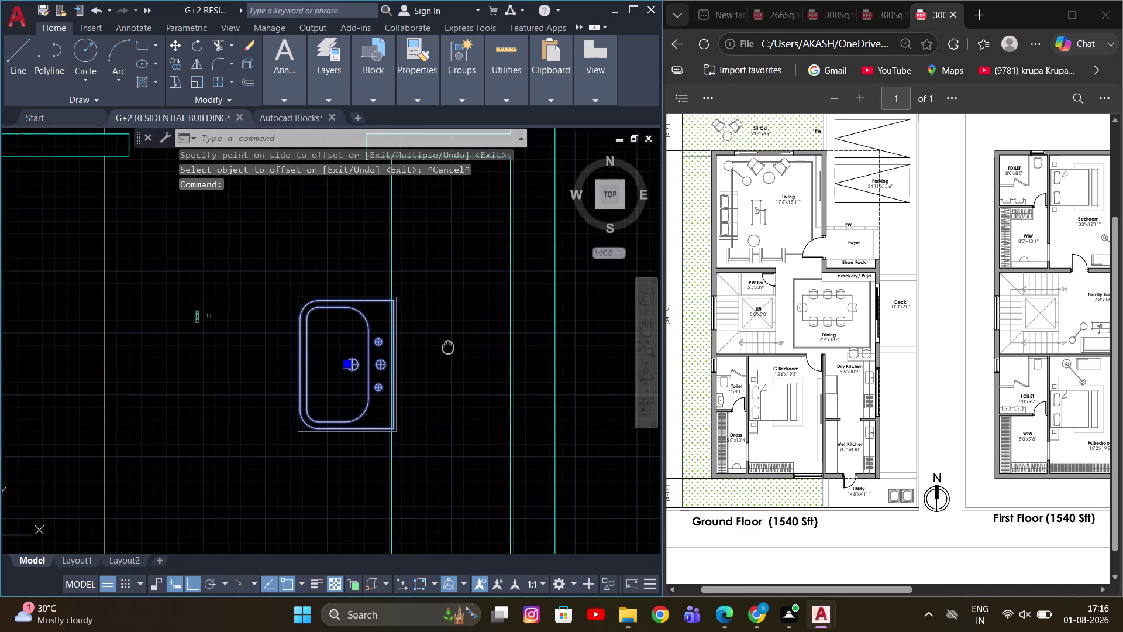
middle_drag(451, 348, 437, 340)
key(m)
key(space)
scroll(up, 3)
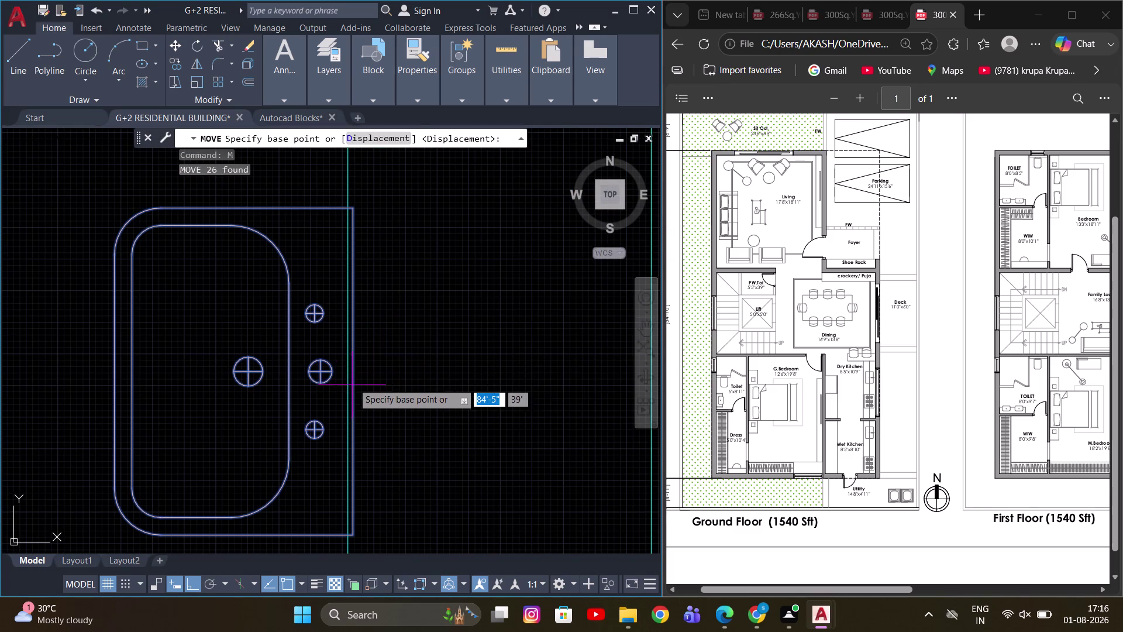
Slide the washbasin toward the right-hand wall with two Move operations.
click(355, 372)
scroll(down, 3)
scroll(up, 3)
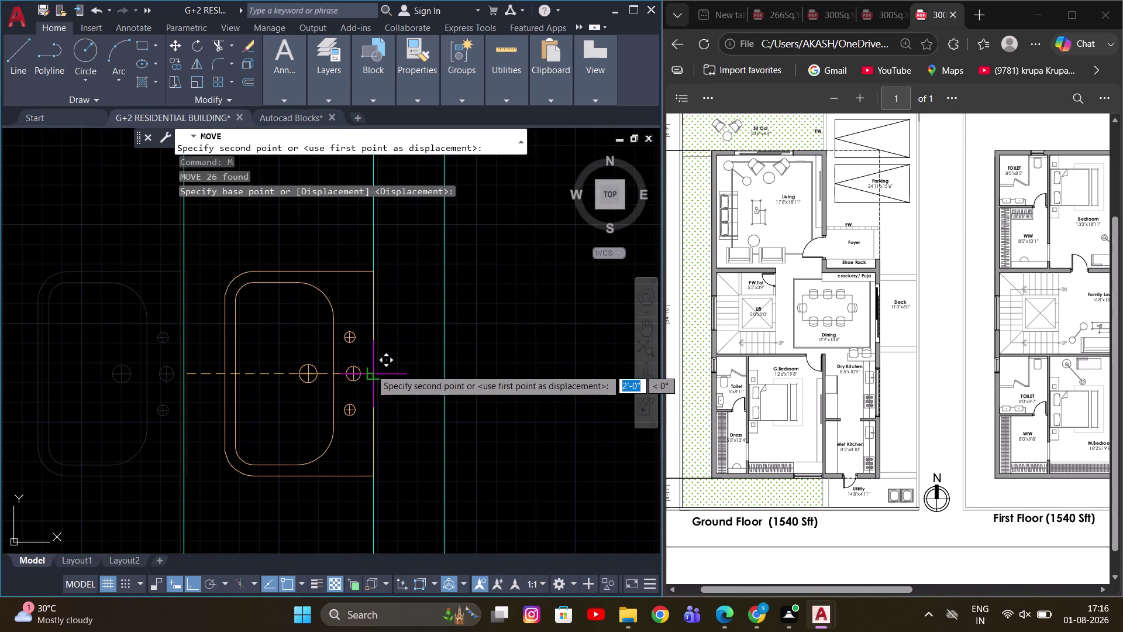
click(370, 369)
scroll(down, 3)
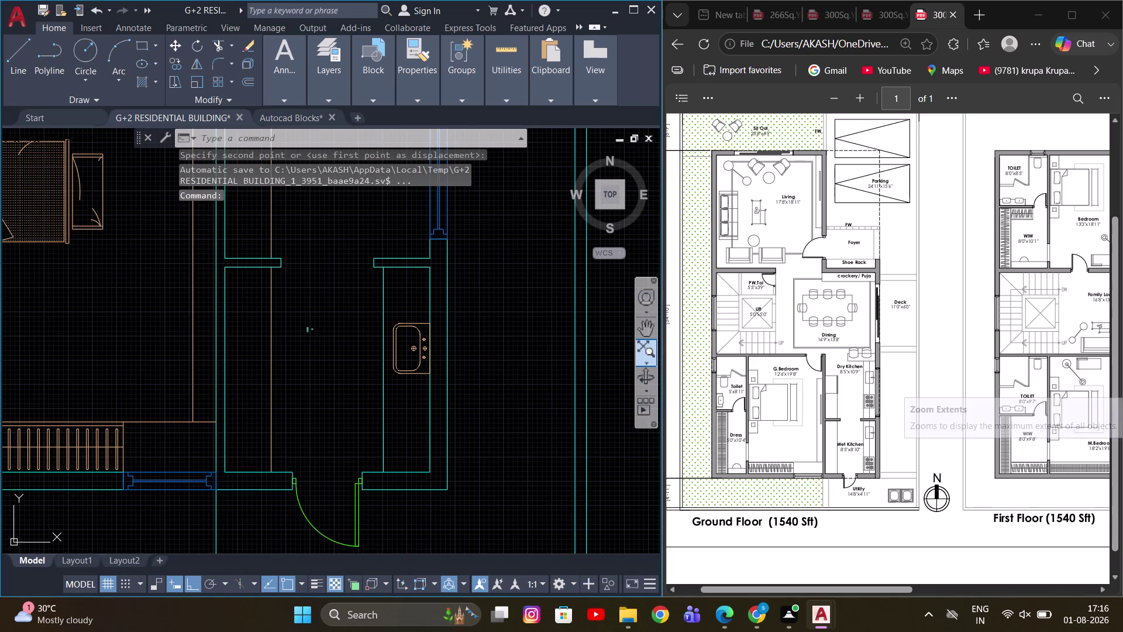
scroll(down, 3)
scroll(up, 3)
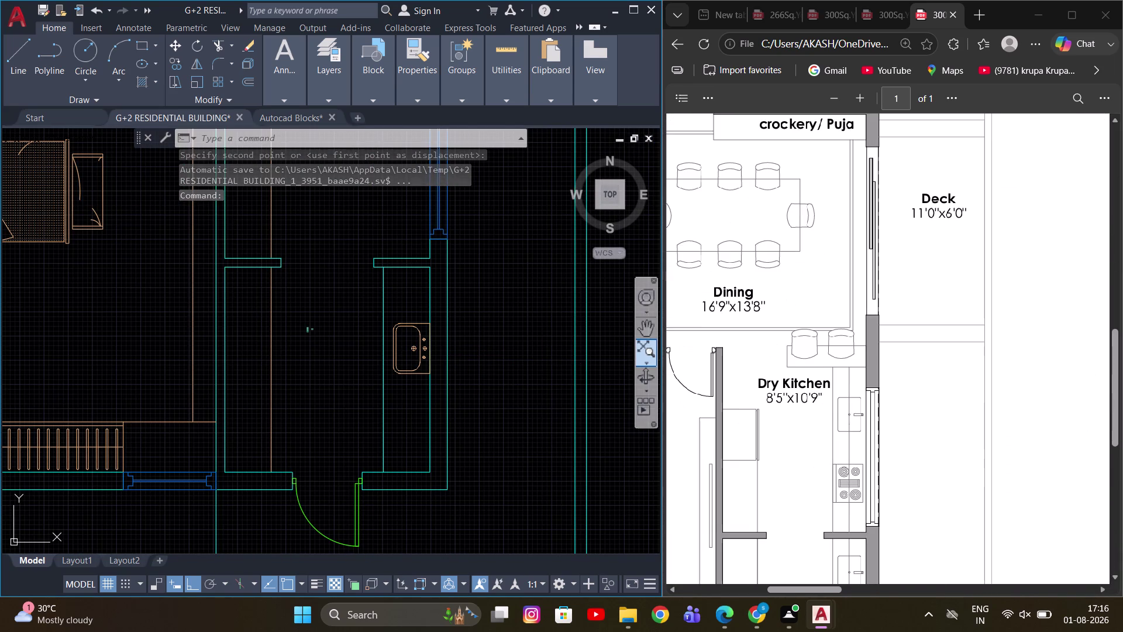
middle_drag(528, 334, 533, 286)
middle_drag(425, 304, 522, 312)
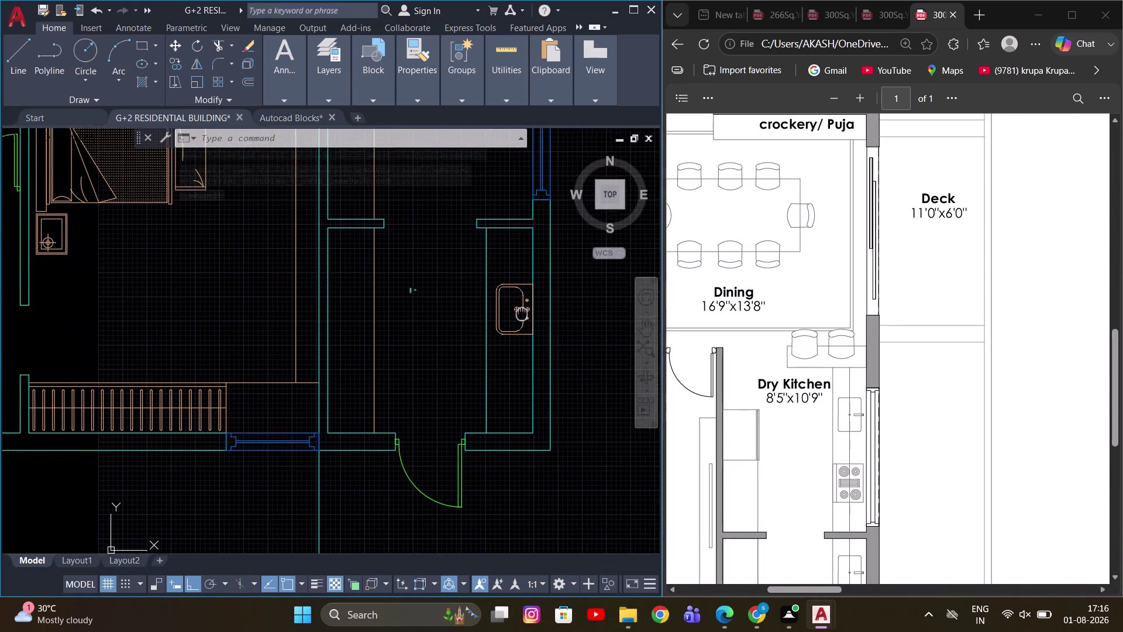
middle_drag(522, 312, 522, 324)
scroll(up, 3)
click(523, 324)
middle_drag(514, 302, 472, 344)
key(m)
key(space)
scroll(up, 3)
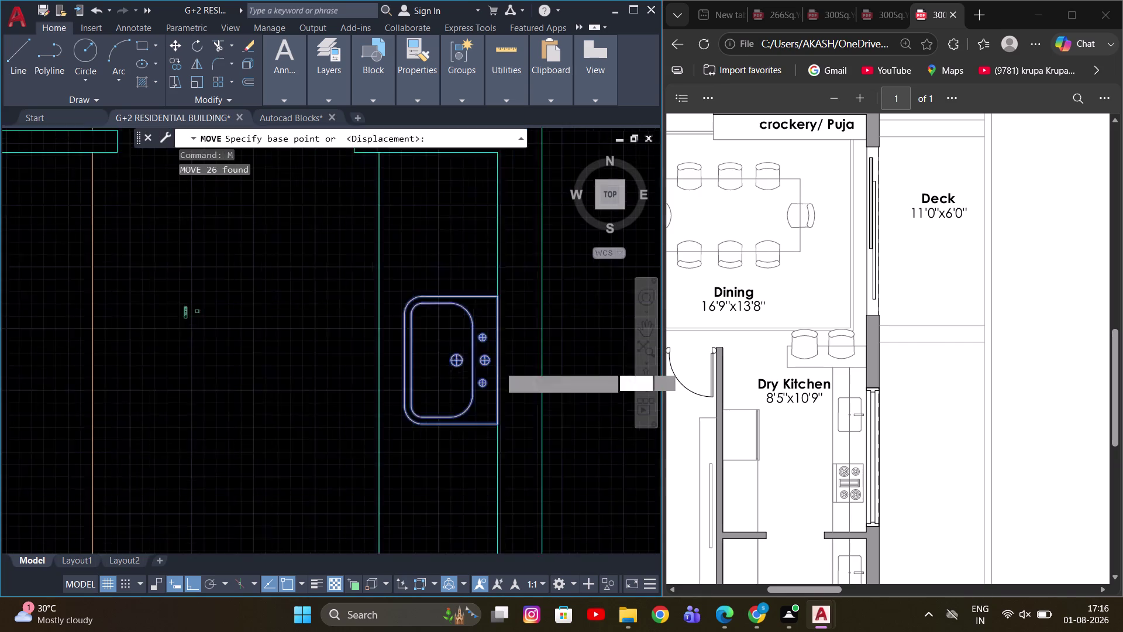
click(482, 375)
click(470, 376)
Move the basin upward along the wall and adjust its position.
scroll(down, 3)
drag(451, 252, 448, 257)
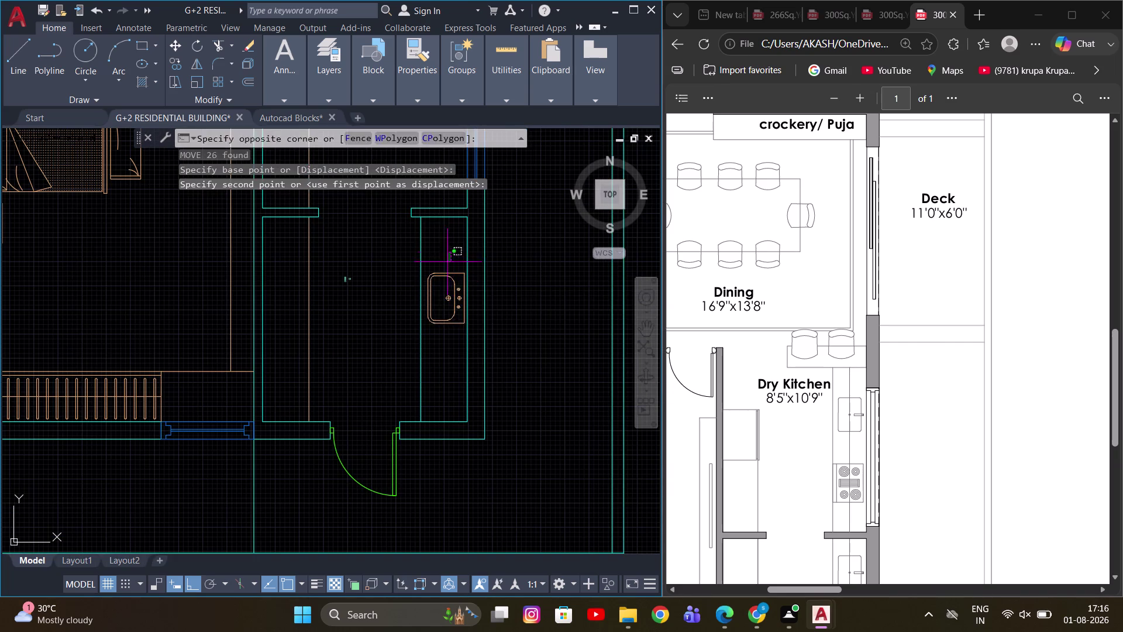
drag(449, 258, 445, 275)
click(440, 291)
middle_drag(522, 281, 504, 334)
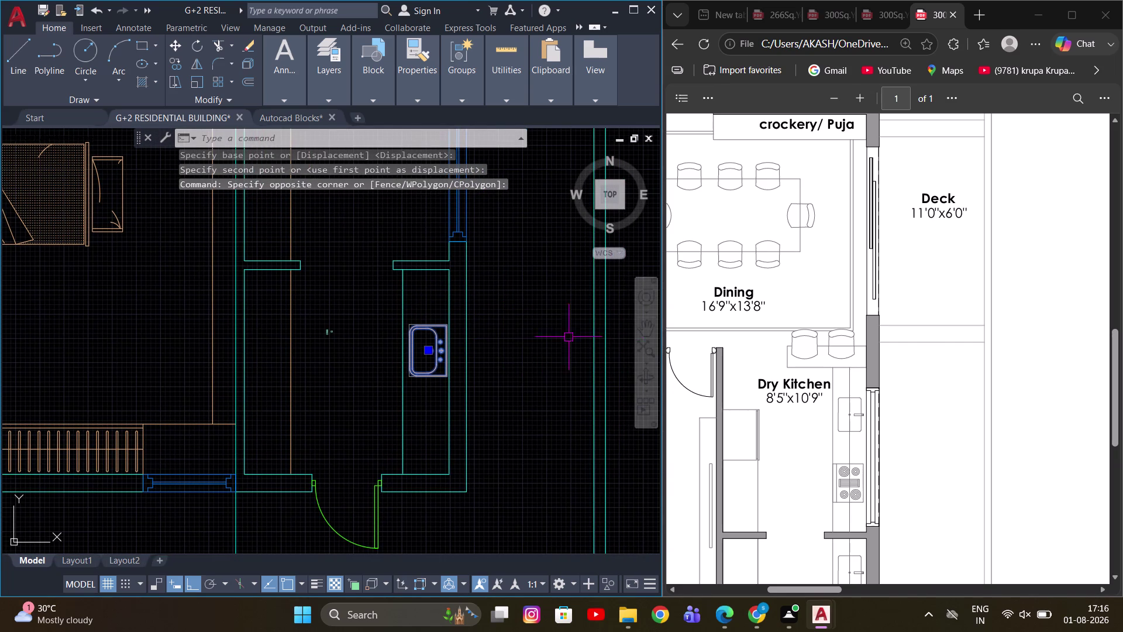
scroll(down, 3)
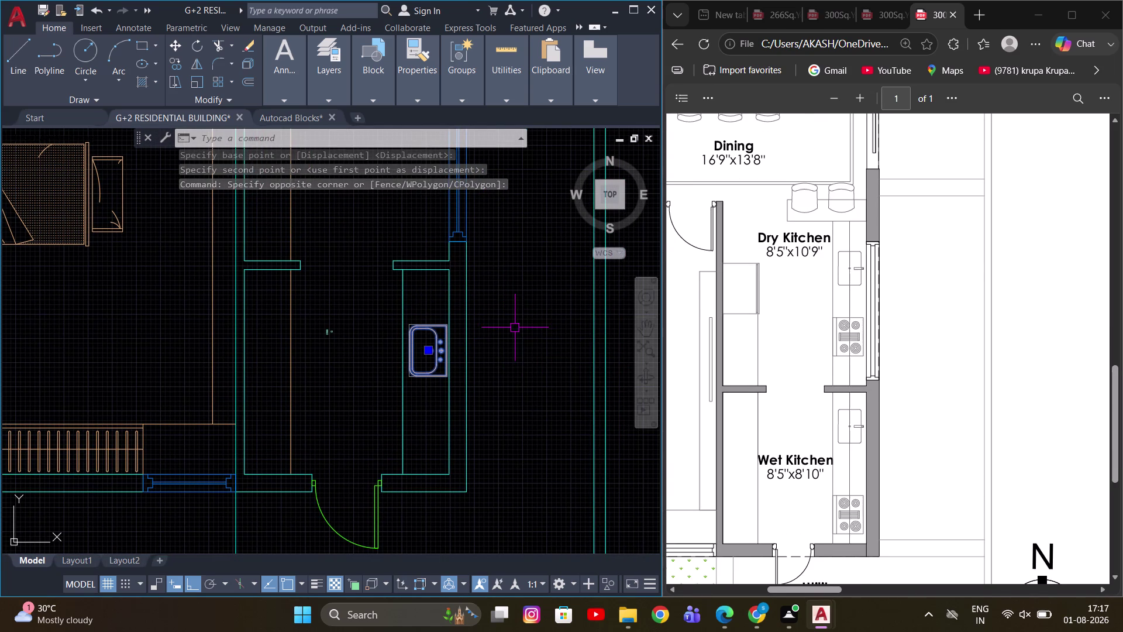
text(M)
key(space)
click(508, 338)
scroll(up, 3)
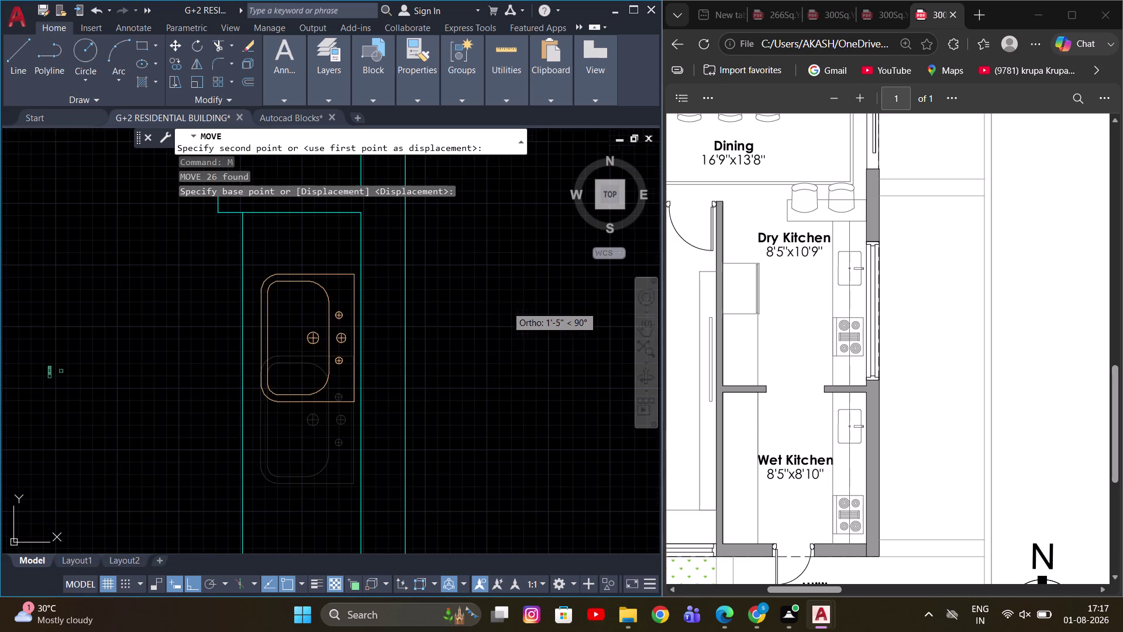
click(510, 332)
scroll(down, 3)
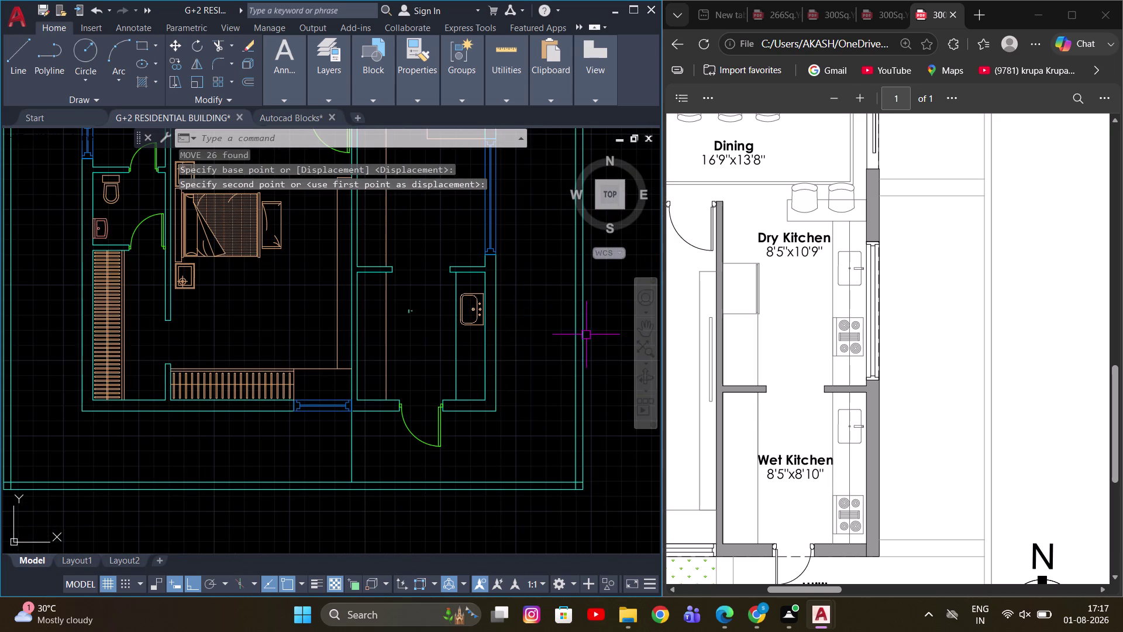
scroll(up, 3)
click(450, 304)
middle_drag(540, 295, 481, 320)
key(m)
key(space)
click(478, 319)
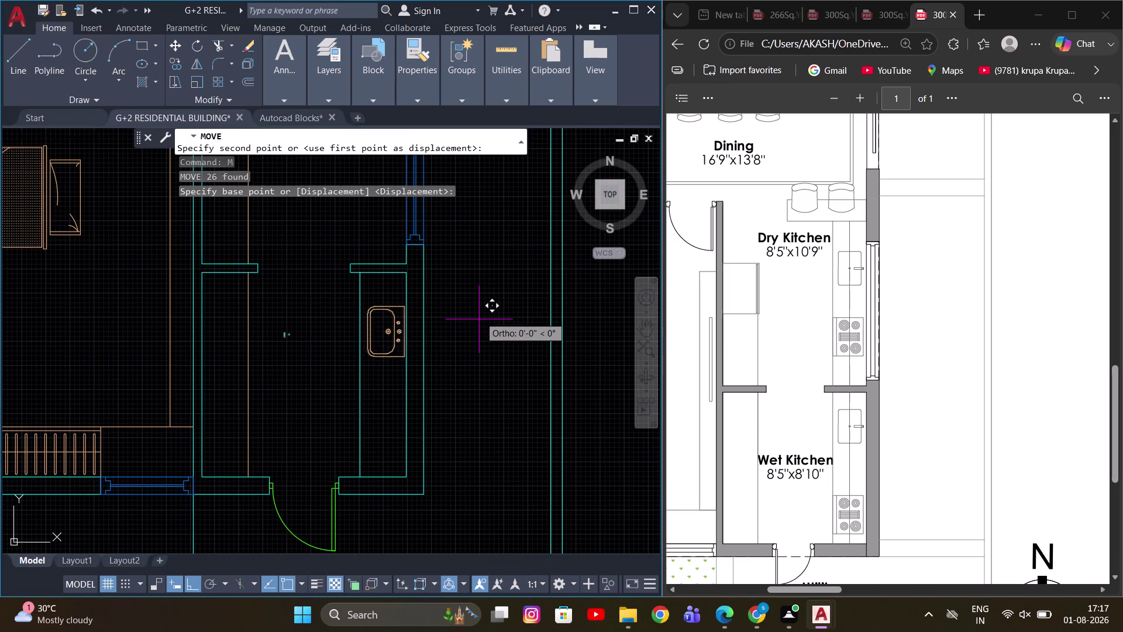
click(480, 311)
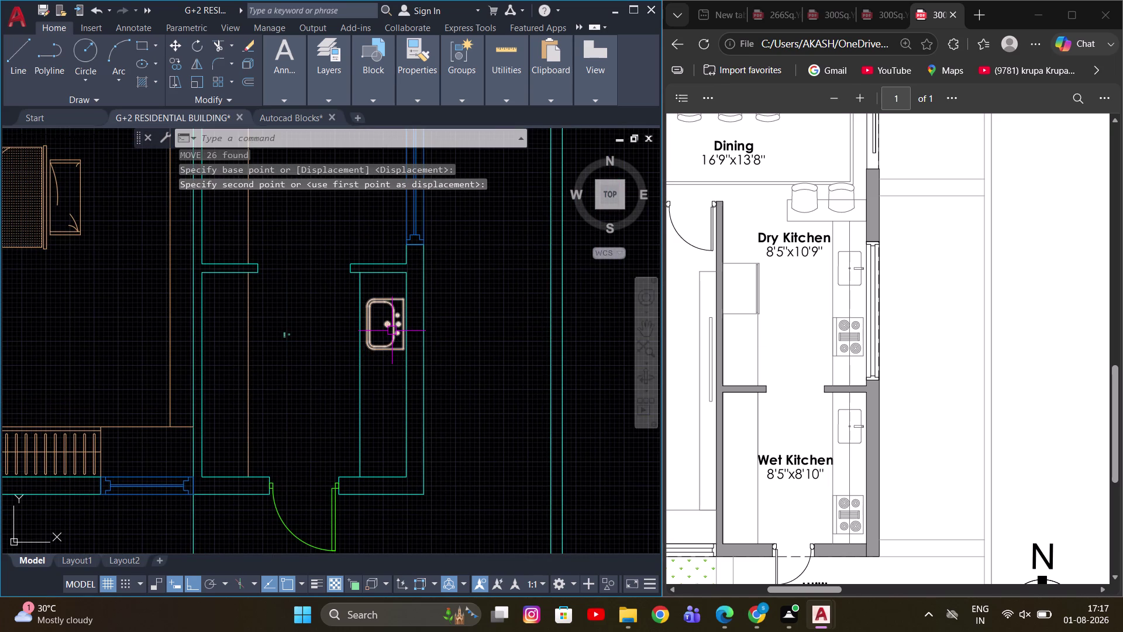
Nudge the basin into its final spot against the right wall.
click(391, 329)
scroll(up, 3)
key(m)
key(space)
click(469, 326)
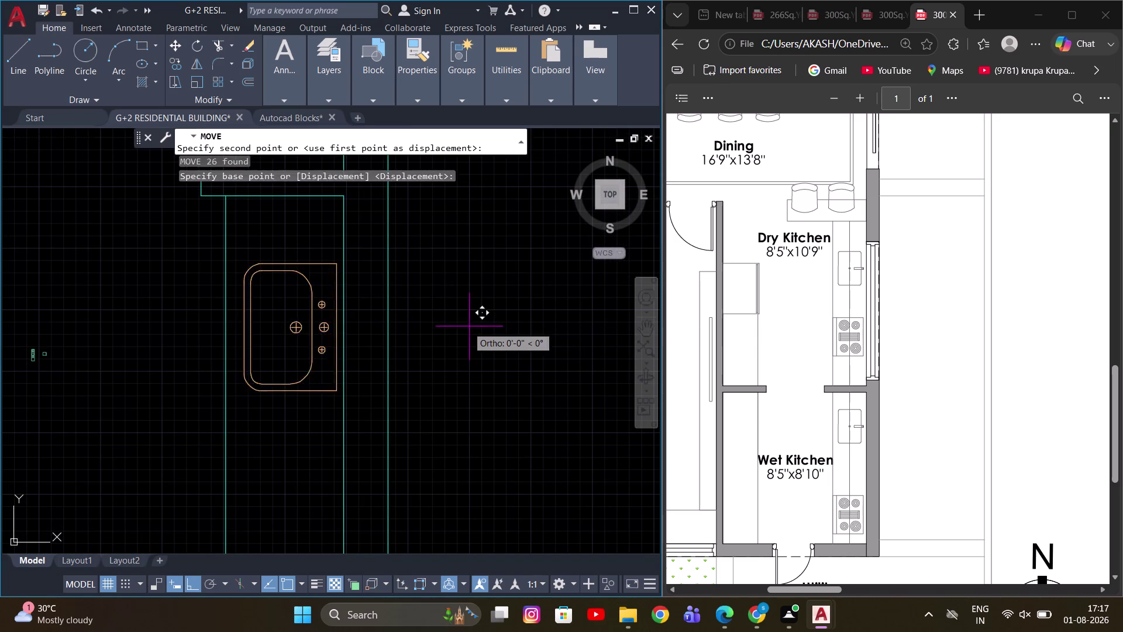
scroll(up, 3)
scroll(down, 3)
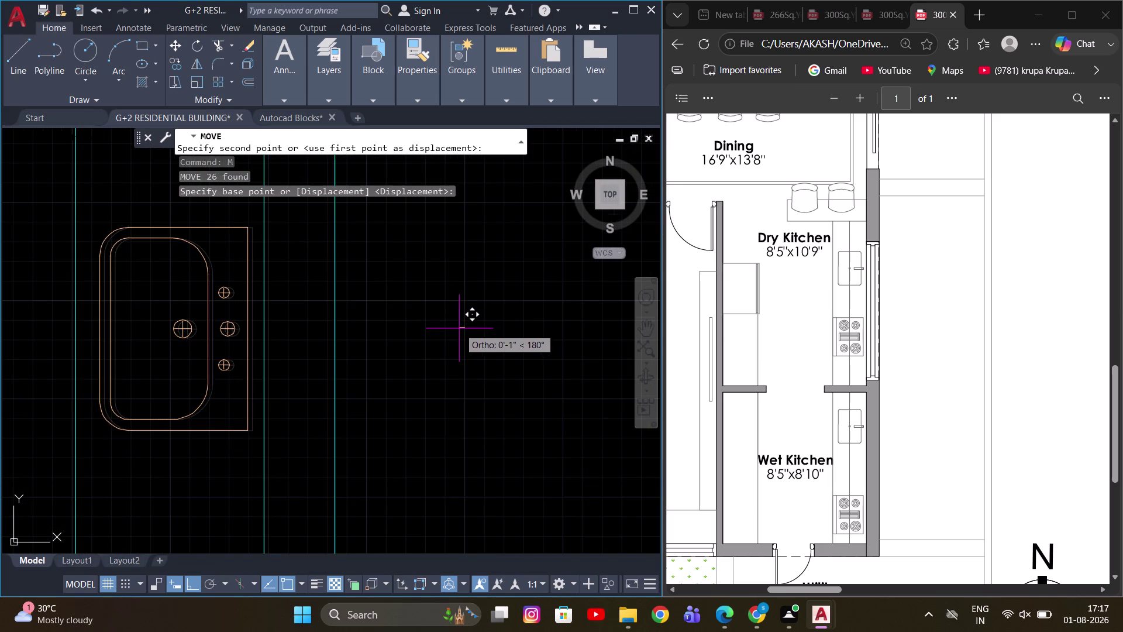
click(459, 328)
scroll(down, 3)
scroll(down, 3)
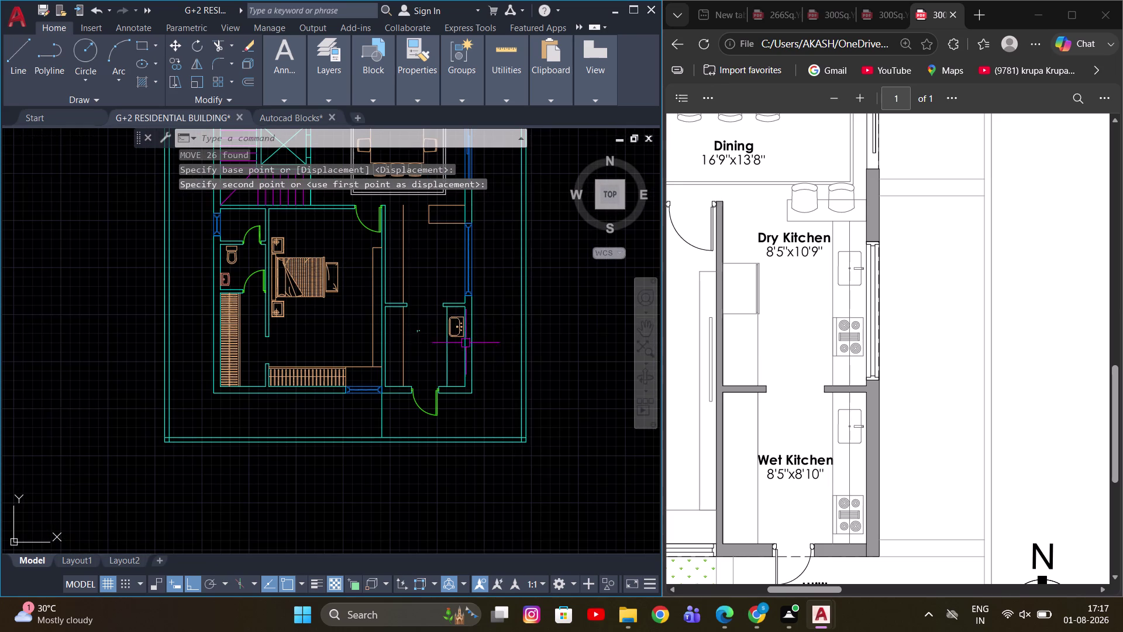
key(ctrl+3)
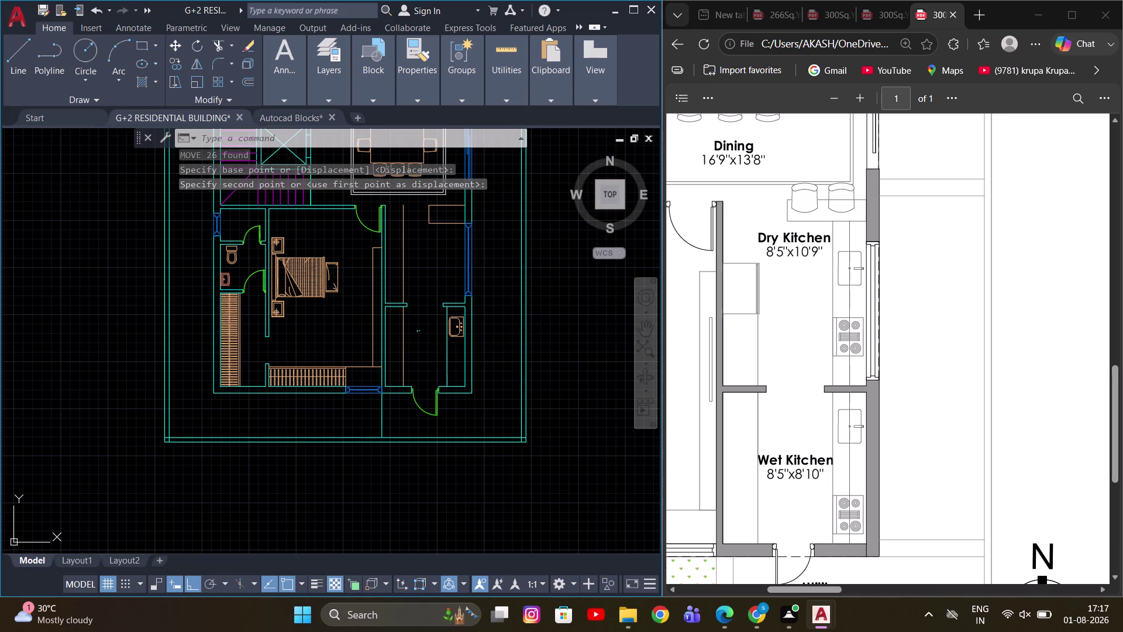
key(ctrl+2)
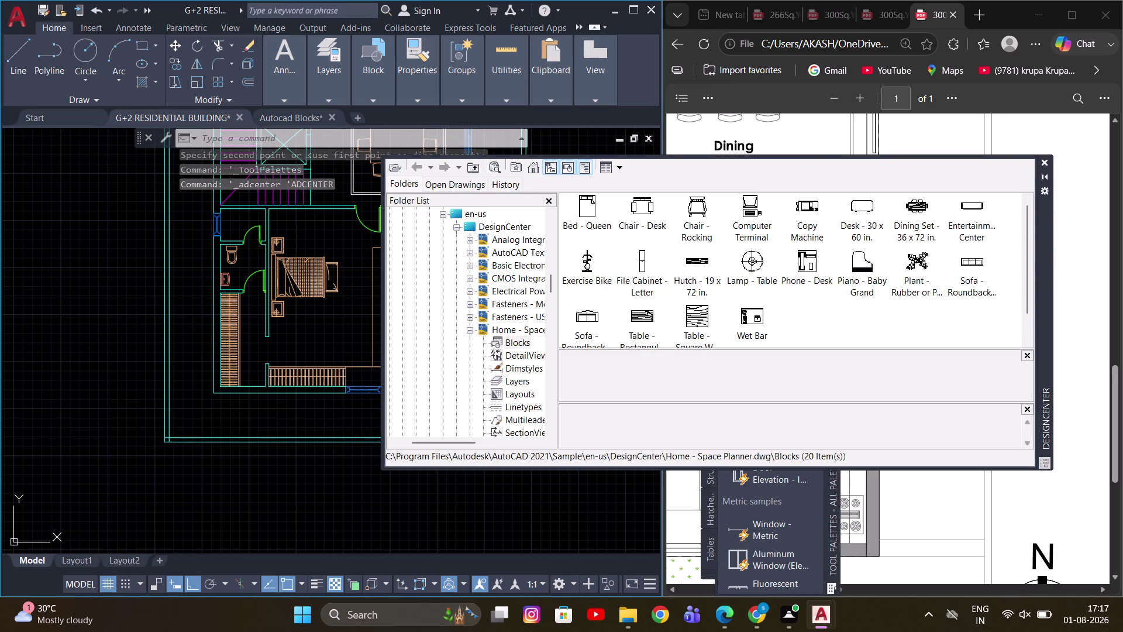
Browse DesignCenter's sample drawings and preview the Home - Space Planner blocks.
click(532, 165)
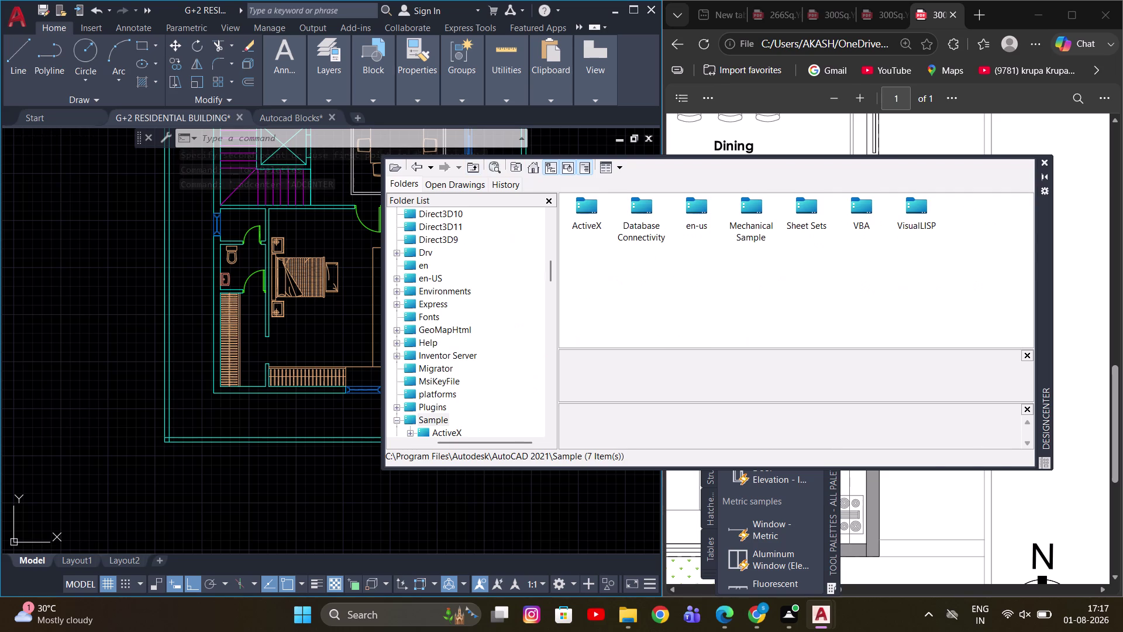
double_click(680, 214)
double_click(600, 218)
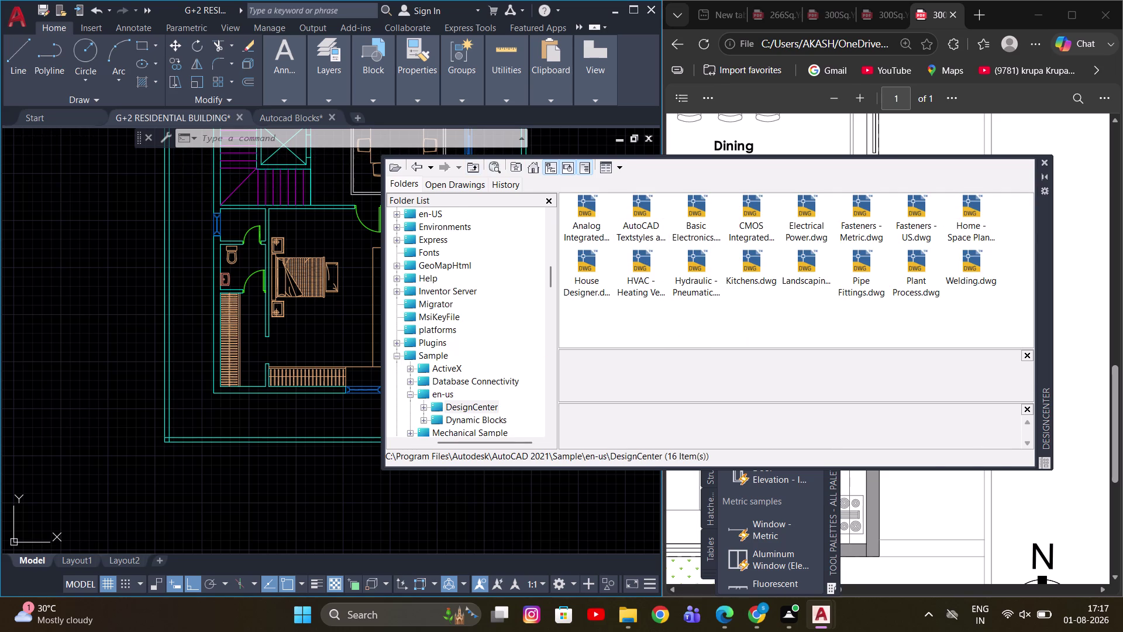
double_click(967, 215)
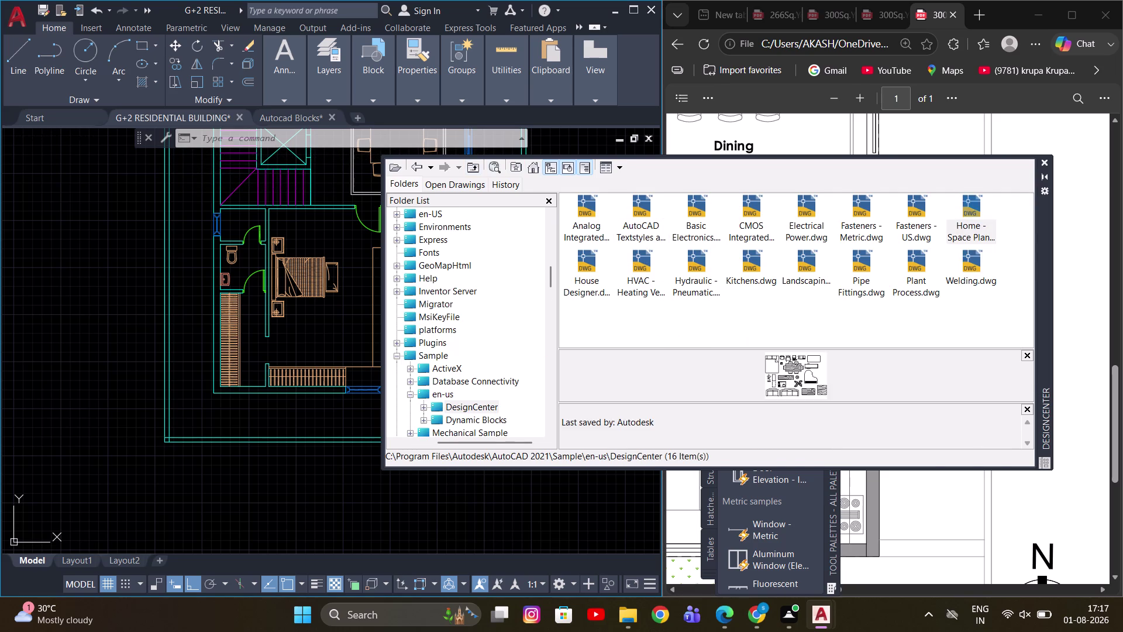
double_click(595, 214)
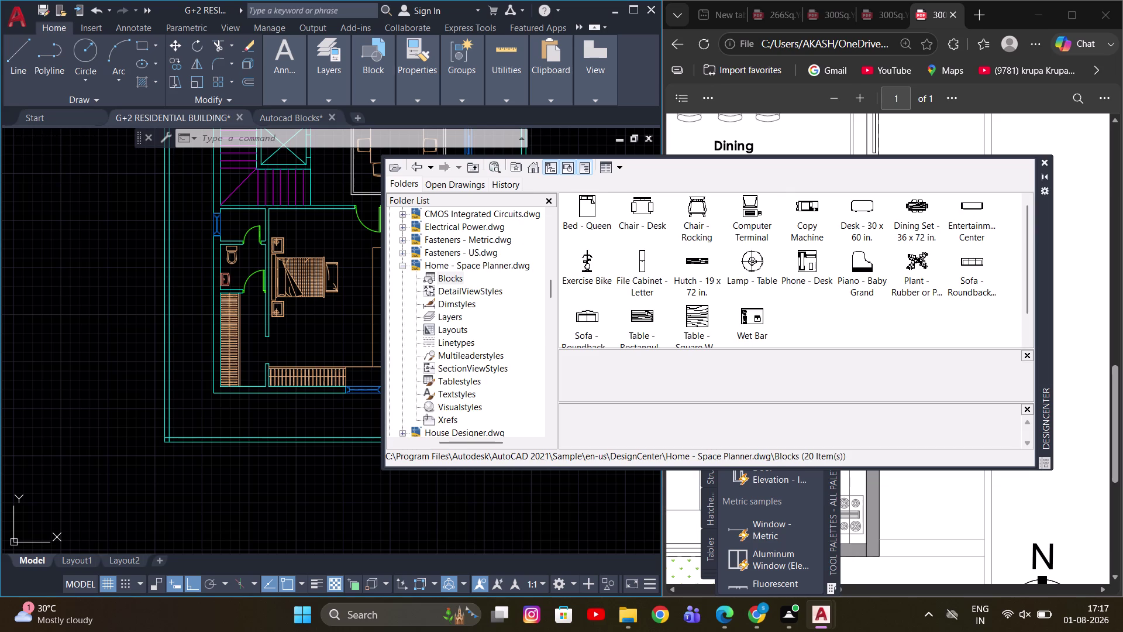
click(417, 170)
click(417, 167)
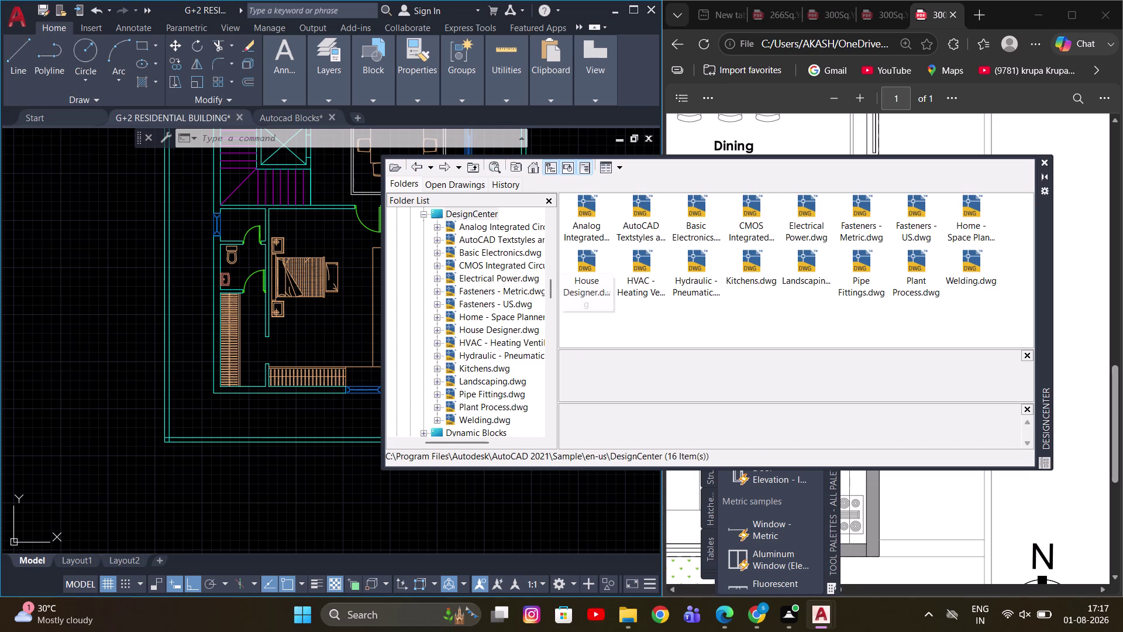
Drag 'Range-Oven - 30 in top' from Kitchens.dwg blocks into the plan.
click(591, 270)
double_click(740, 268)
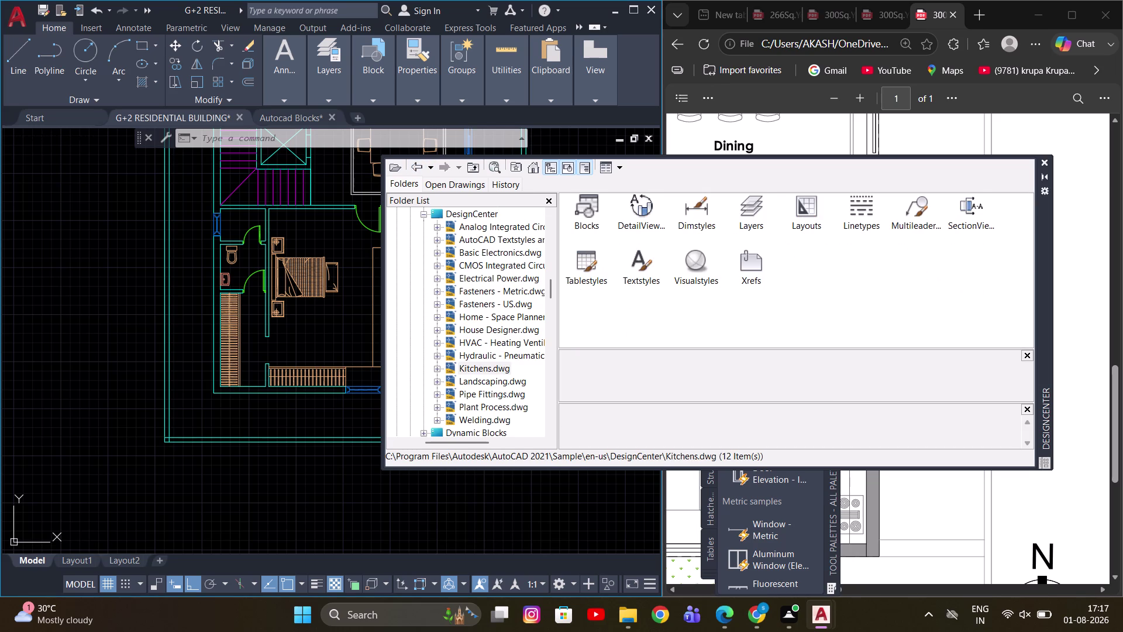
double_click(603, 212)
double_click(596, 210)
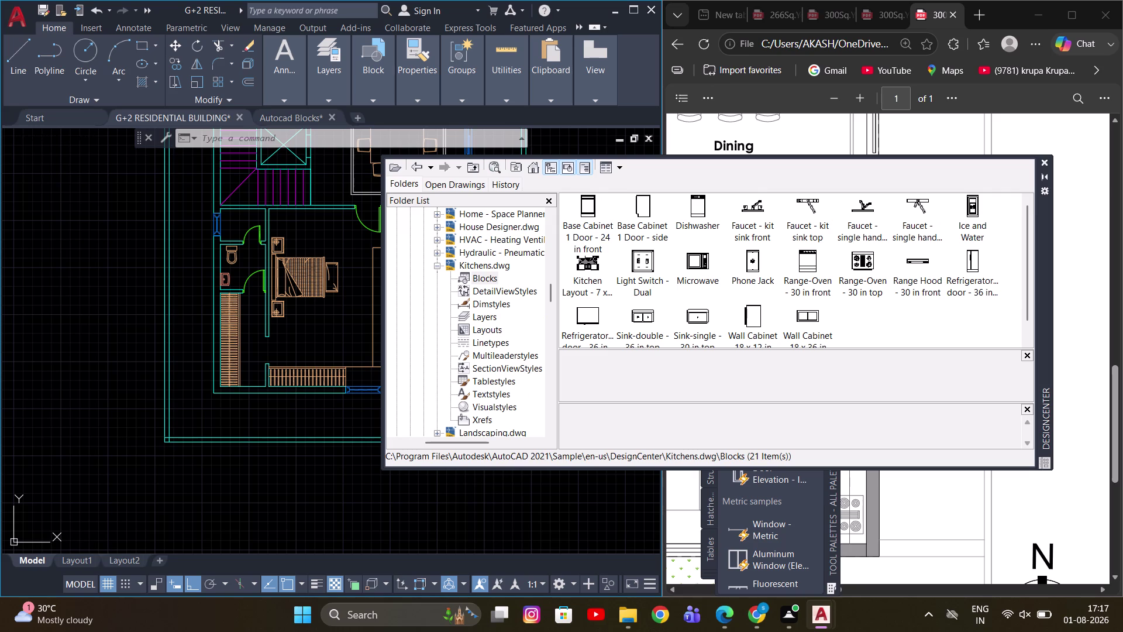
drag(868, 261, 343, 334)
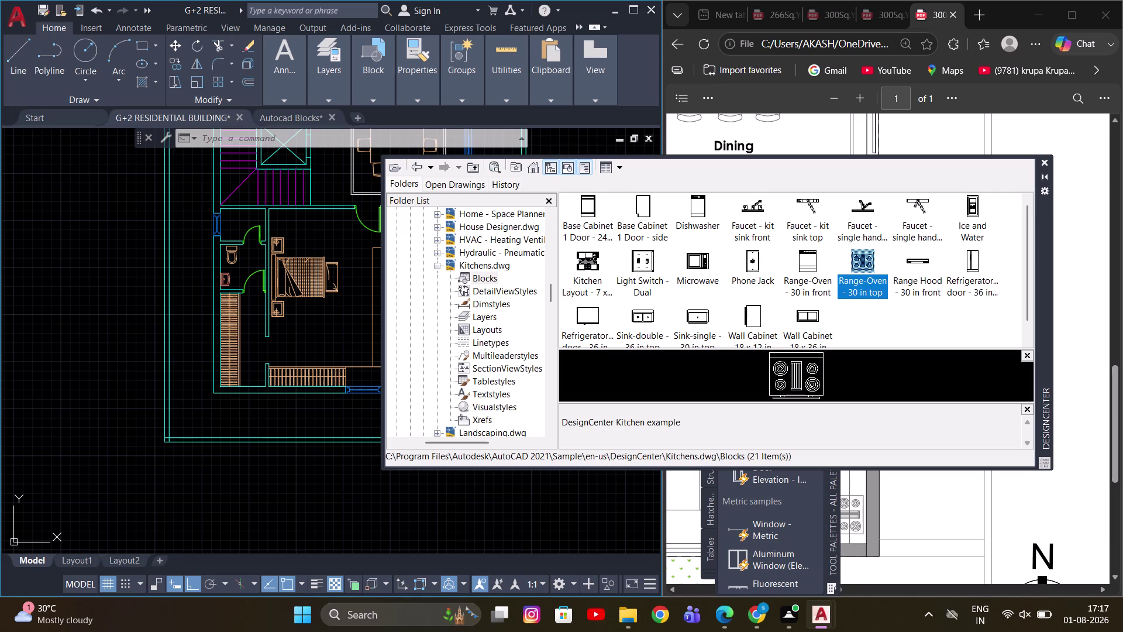
drag(342, 334, 348, 312)
scroll(up, 3)
middle_drag(346, 319, 246, 303)
scroll(up, 3)
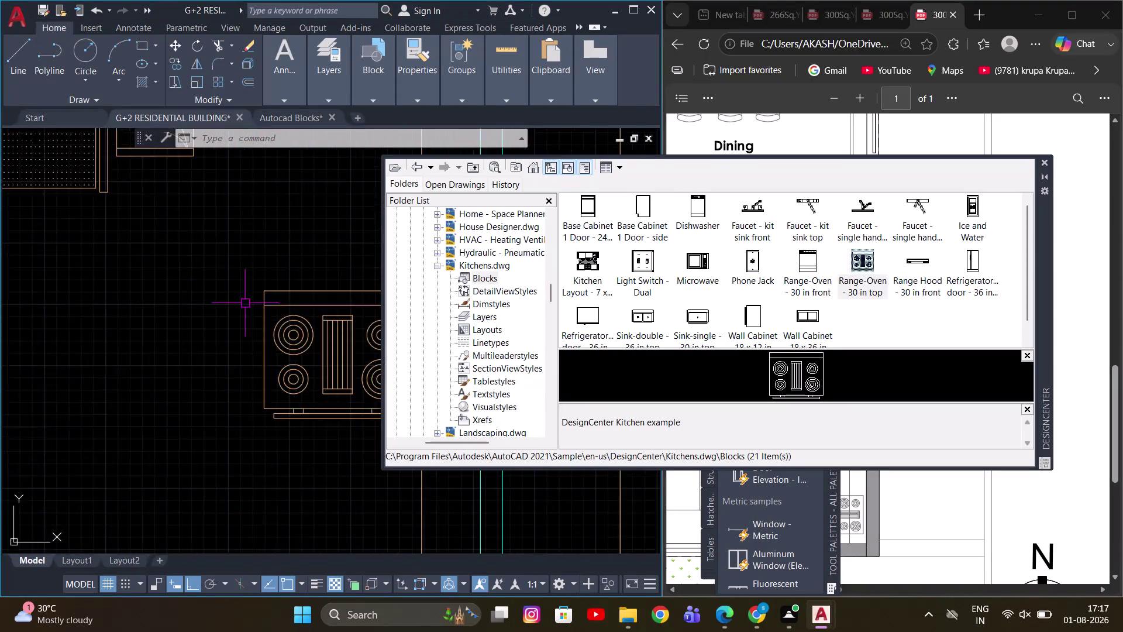
Select the cooktop block and rotate it about a pivot point on the block.
scroll(down, 3)
click(1045, 164)
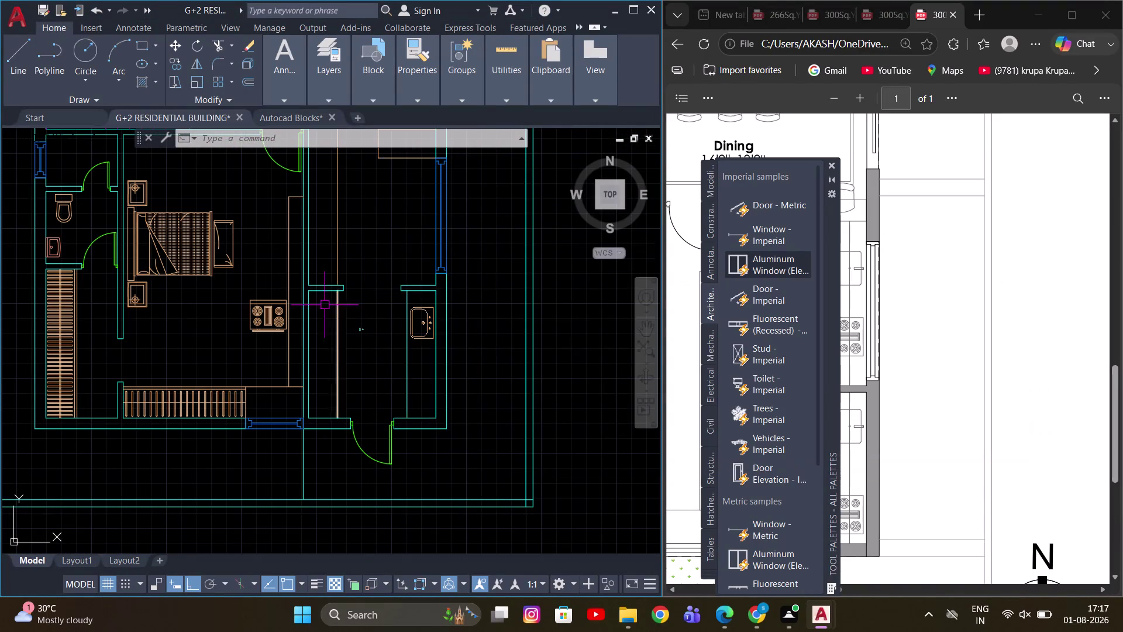
scroll(up, 3)
click(235, 316)
scroll(down, 3)
scroll(up, 3)
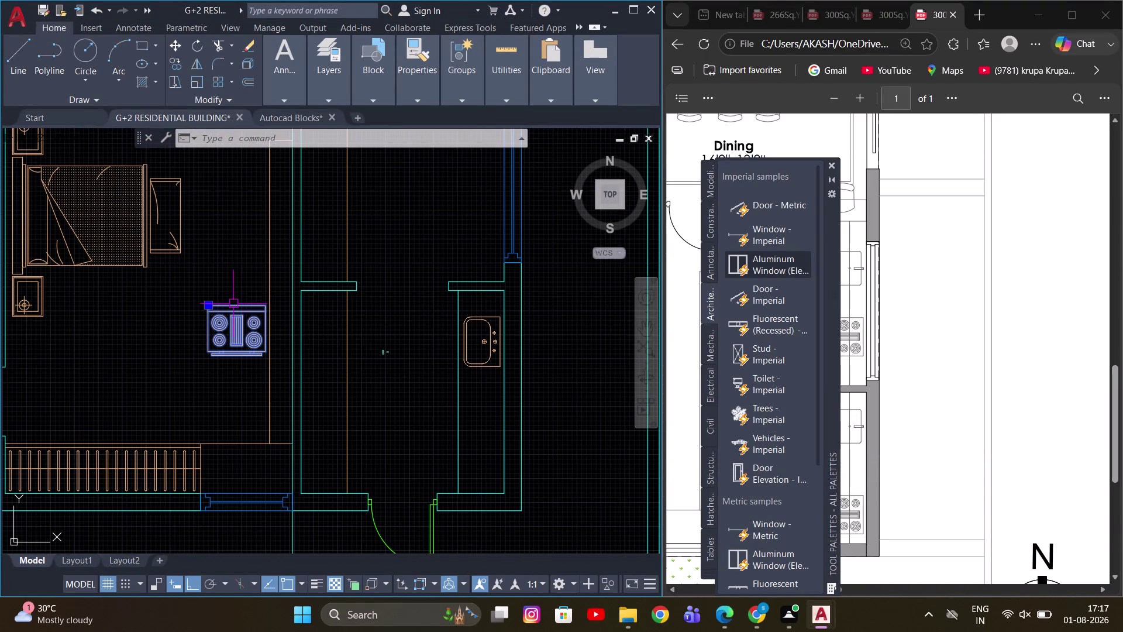
key(r)
text(O)
key(space)
scroll(up, 3)
click(254, 324)
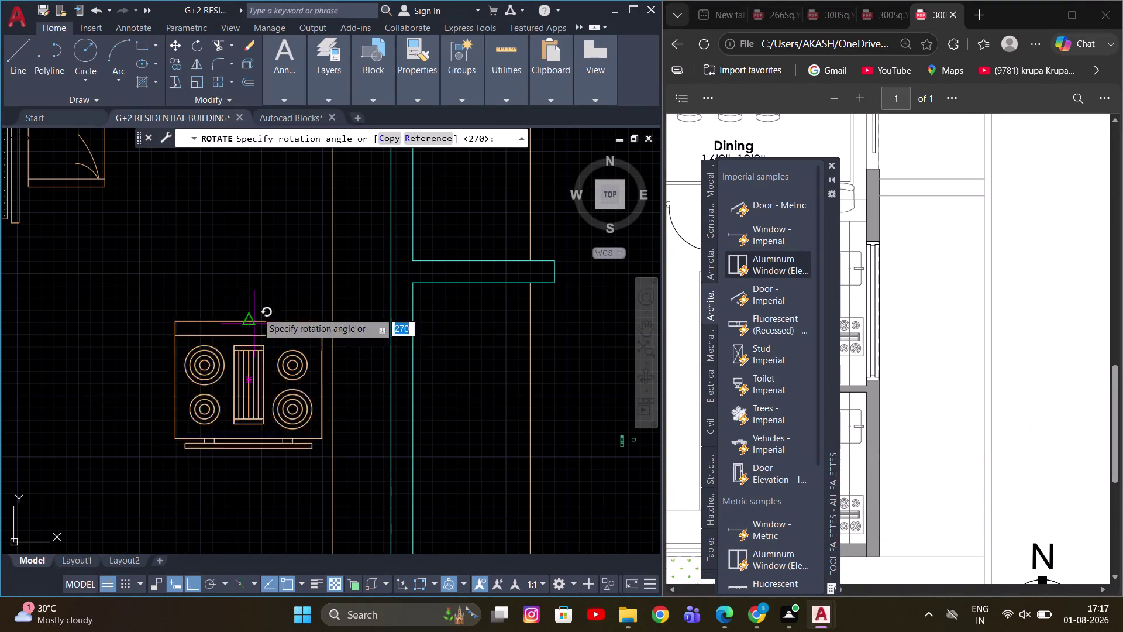
scroll(down, 3)
scroll(up, 3)
scroll(up, 3)
click(263, 316)
scroll(down, 3)
scroll(up, 3)
Move the rotated cooktop onto the kitchen counter, with Ortho turned off.
middle_drag(265, 275, 279, 295)
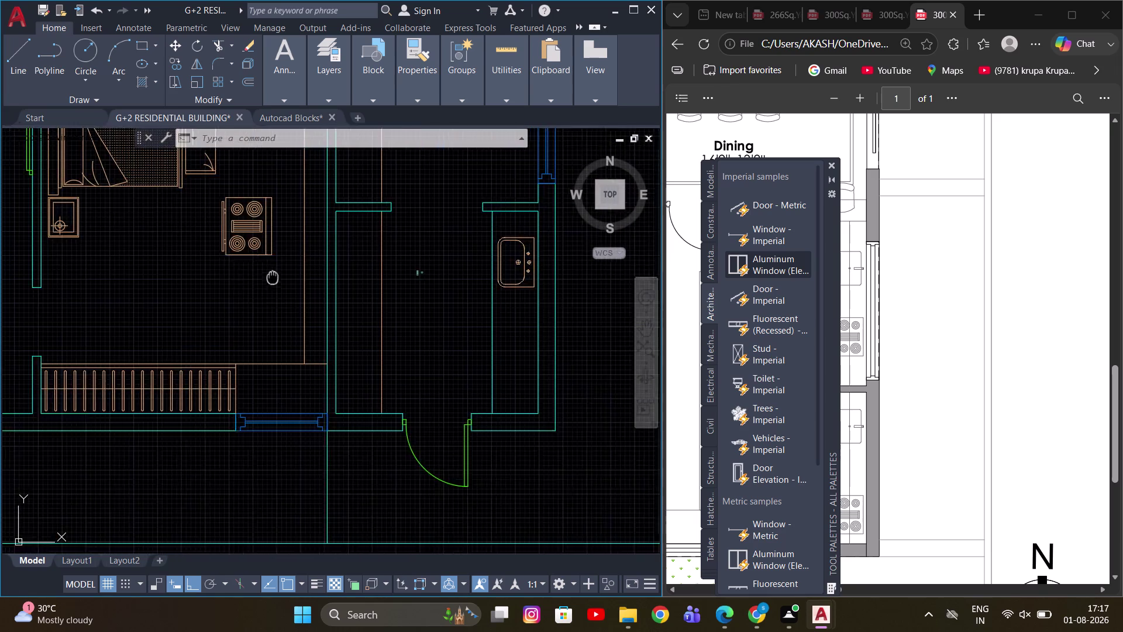
middle_drag(279, 294, 292, 341)
click(296, 292)
middle_drag(296, 302, 284, 301)
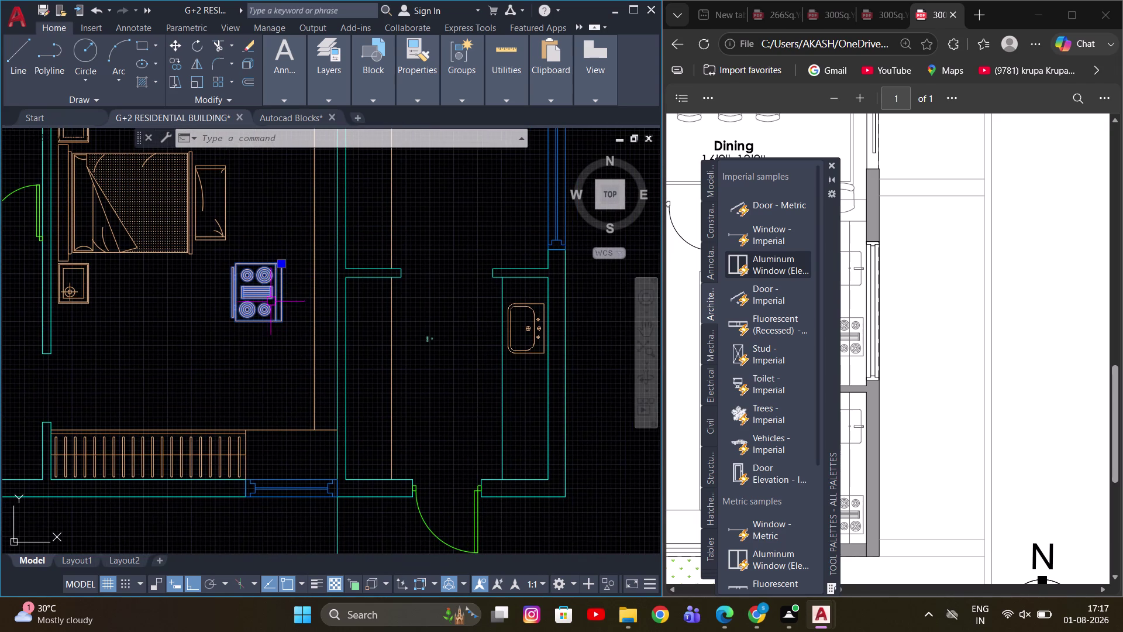
scroll(up, 3)
text(M)
key(space)
click(297, 276)
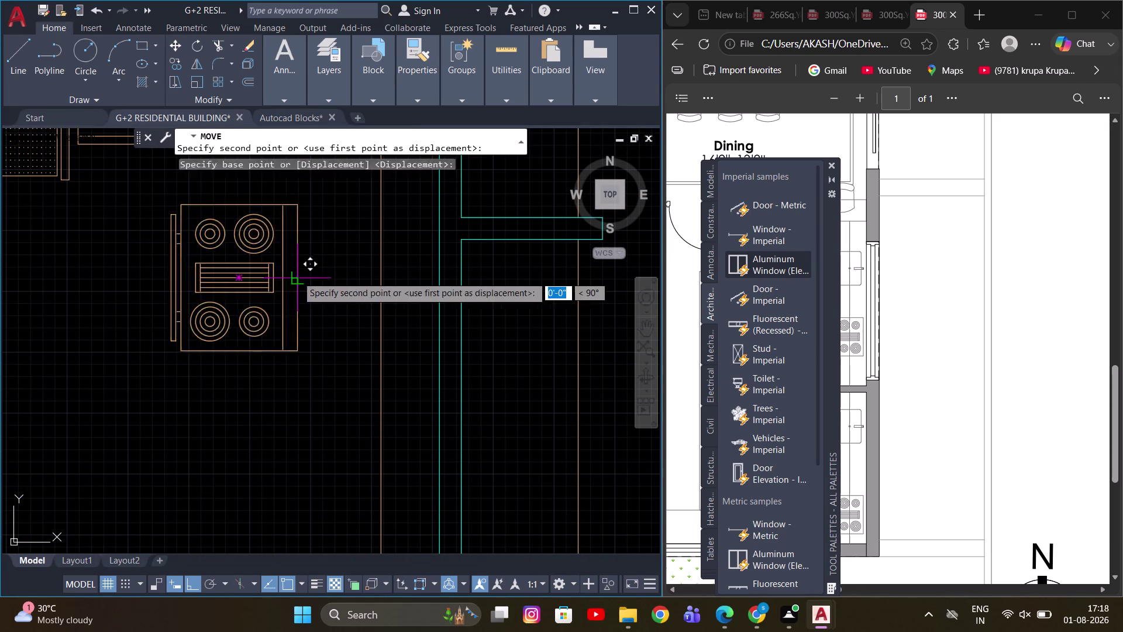
scroll(down, 3)
middle_drag(429, 378, 307, 358)
key(F8)
scroll(up, 3)
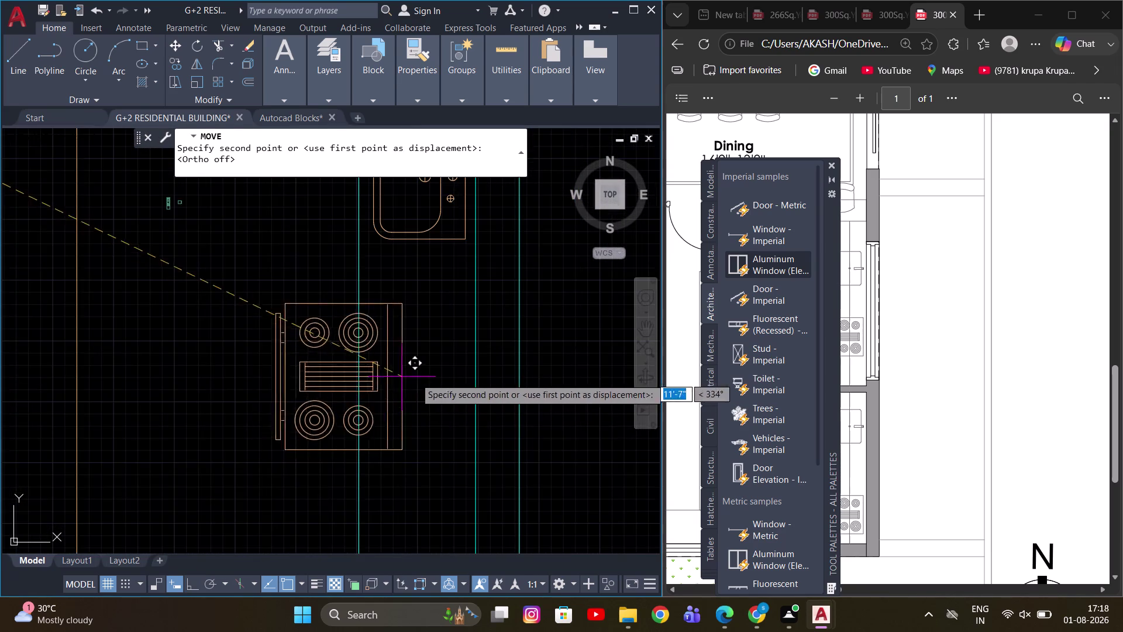
scroll(down, 3)
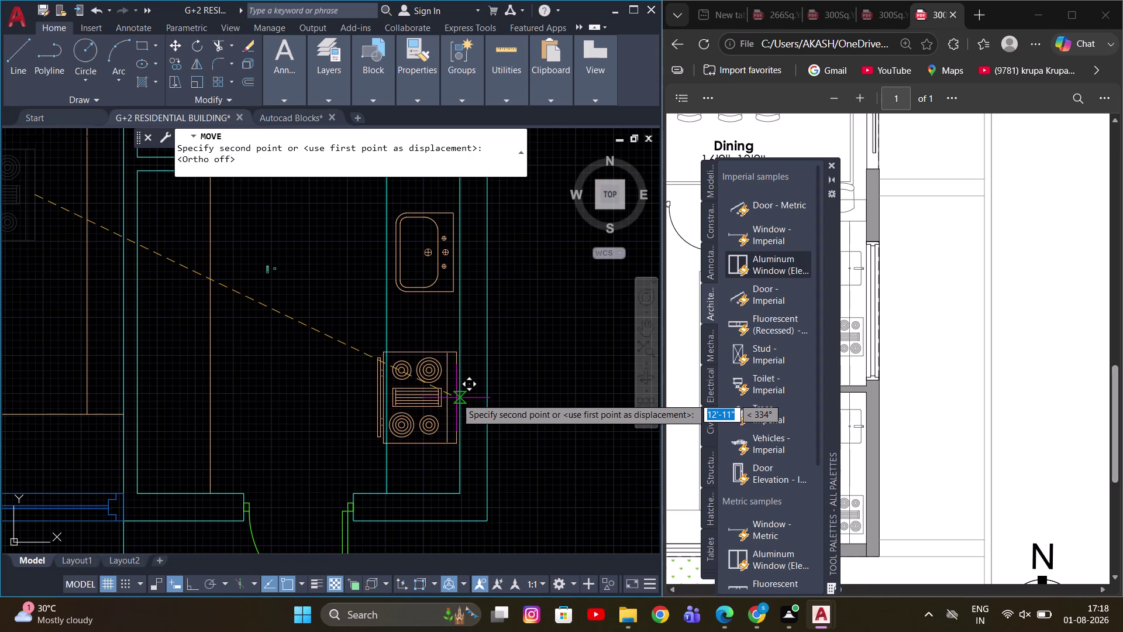
scroll(up, 3)
click(447, 397)
drag(453, 375, 436, 394)
Scale the cooktop block down to fit the counter.
click(414, 409)
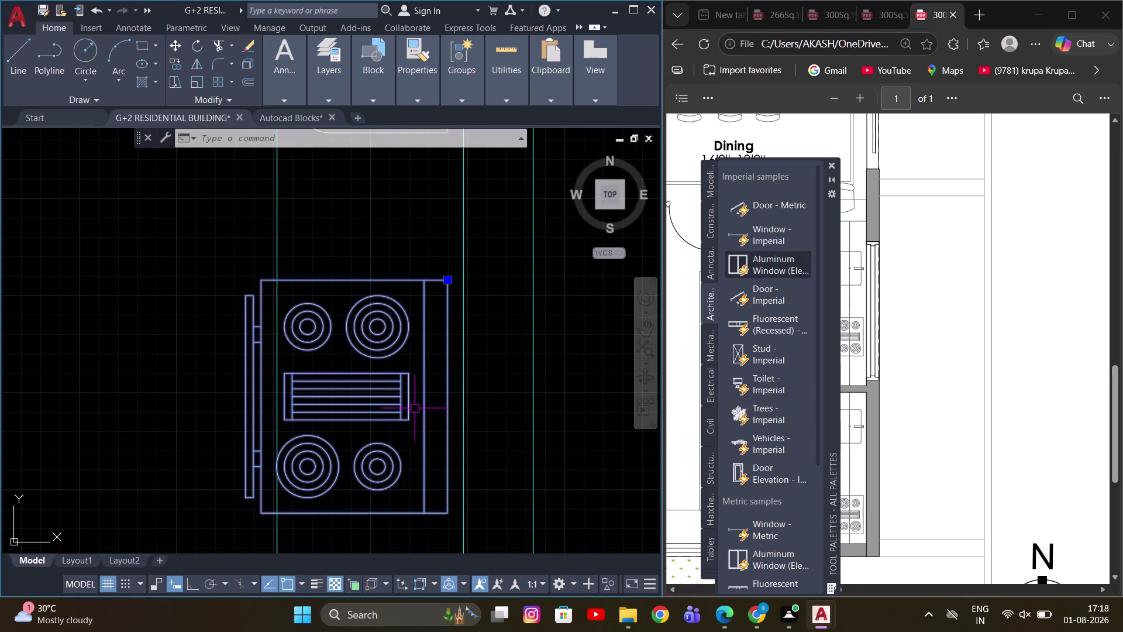
key(s)
key(c)
key(space)
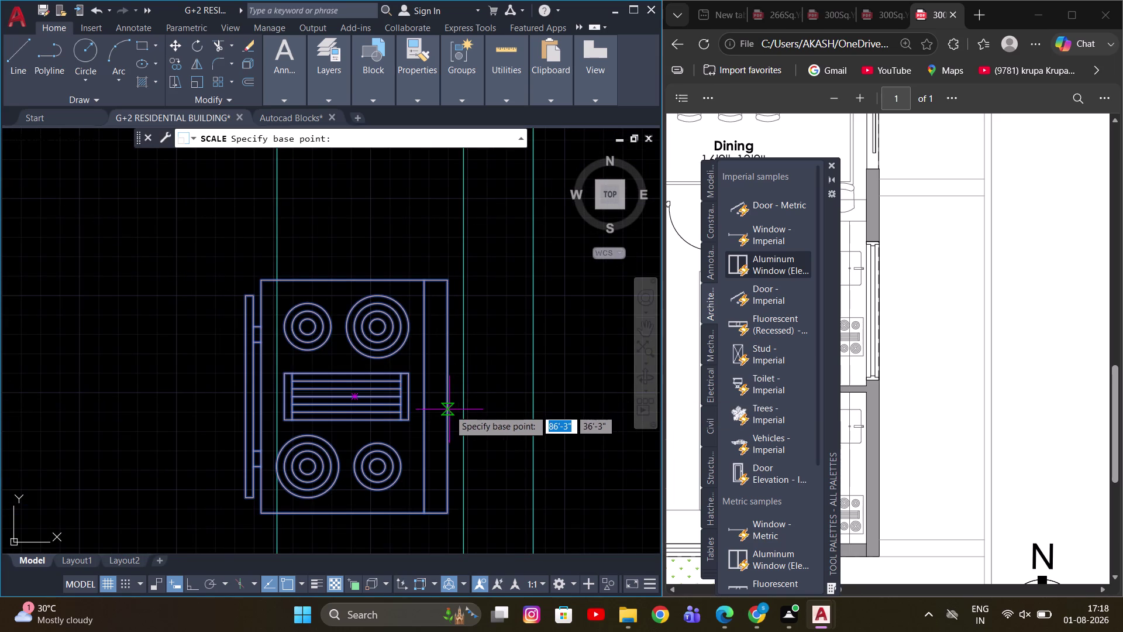
click(448, 402)
scroll(down, 3)
scroll(up, 3)
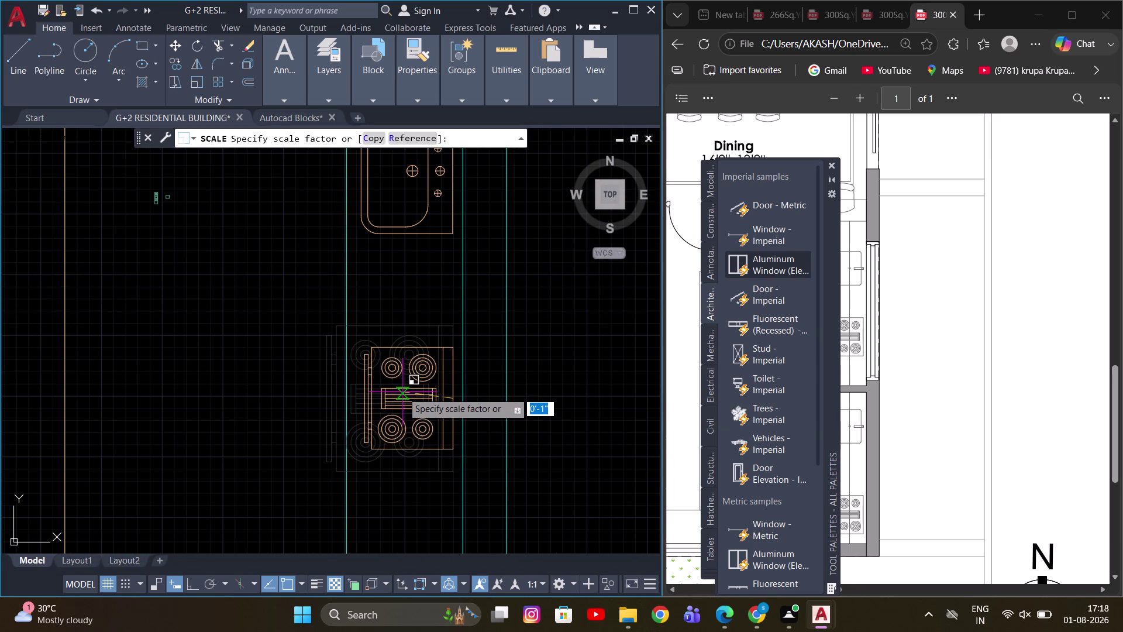
click(399, 395)
scroll(down, 3)
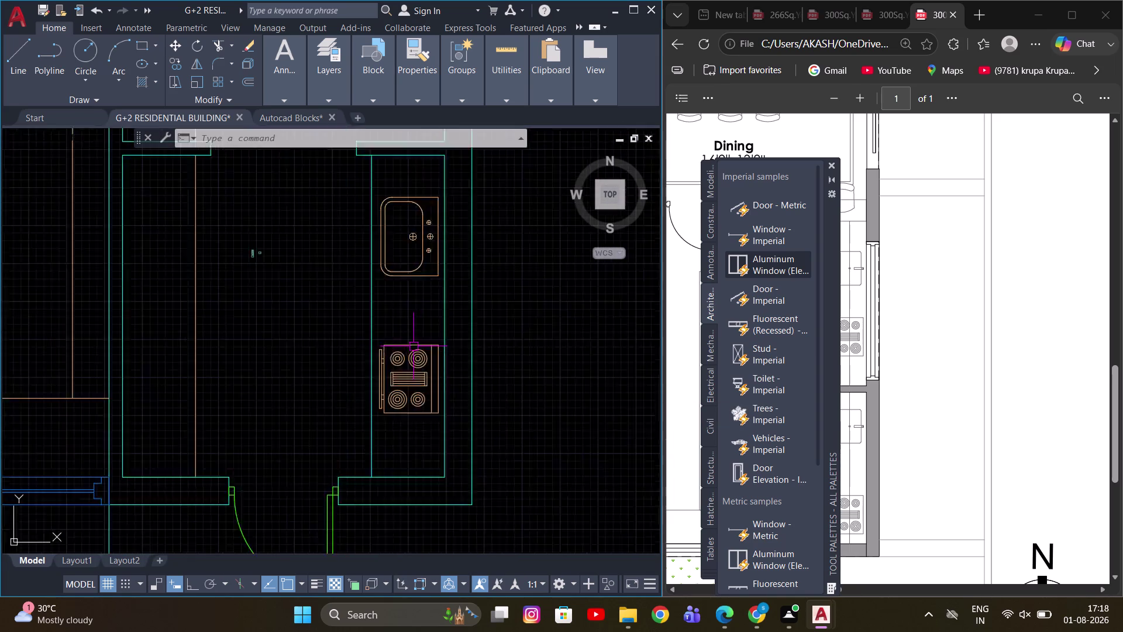
scroll(down, 3)
scroll(up, 3)
Move the resized cooktop lower on the counter with Ortho back on.
click(413, 367)
middle_drag(547, 362, 471, 360)
key(m)
key(space)
click(465, 340)
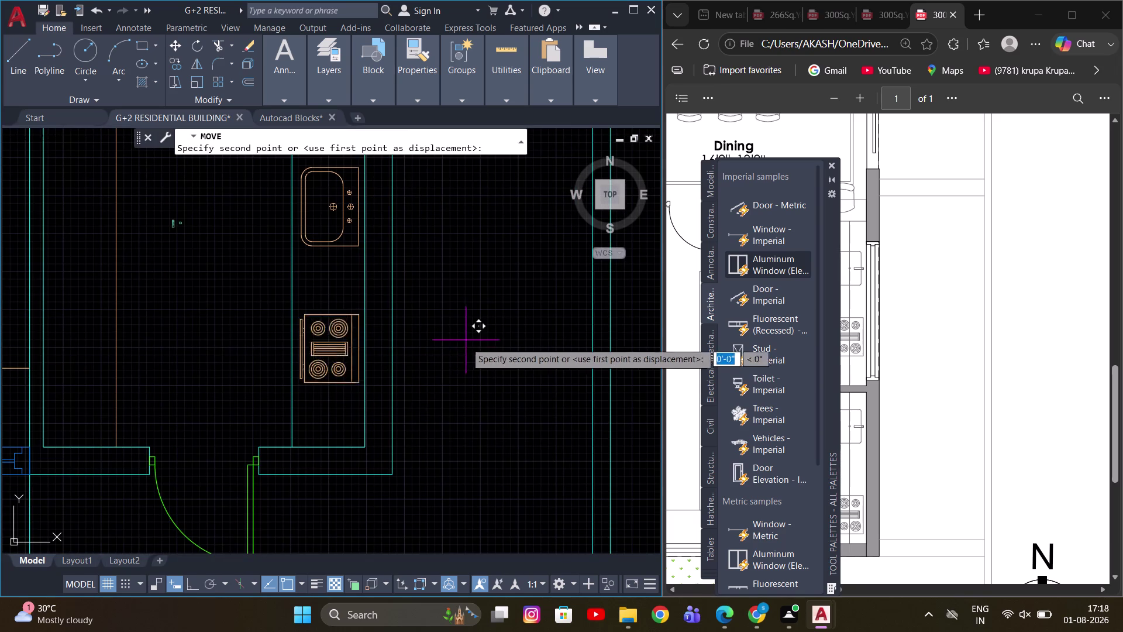
scroll(up, 3)
key(F8)
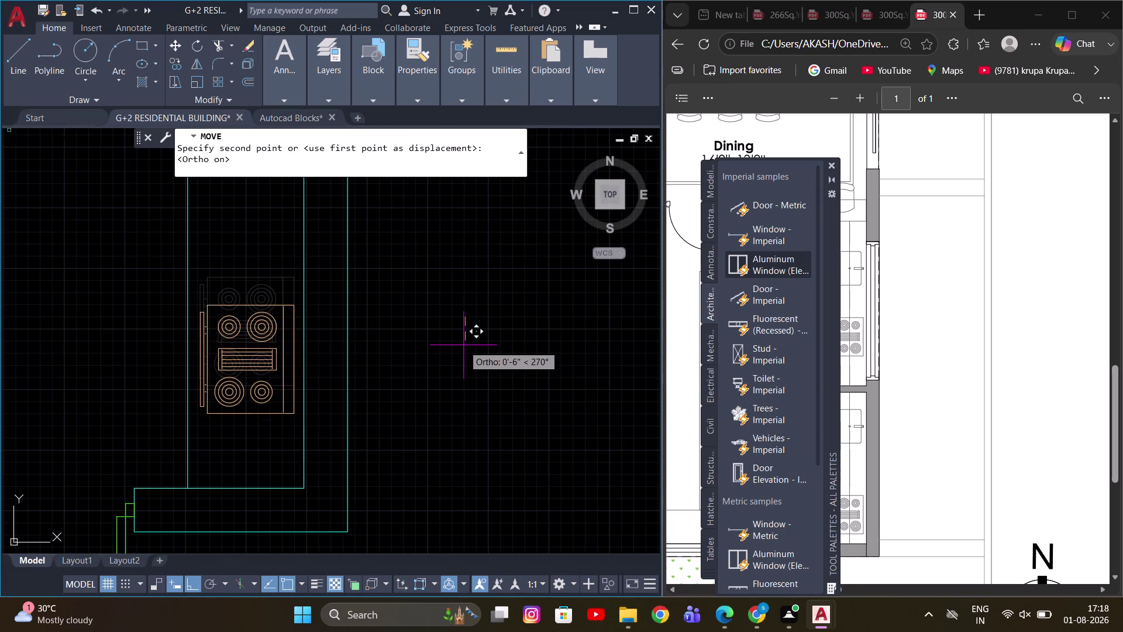
click(466, 334)
scroll(down, 3)
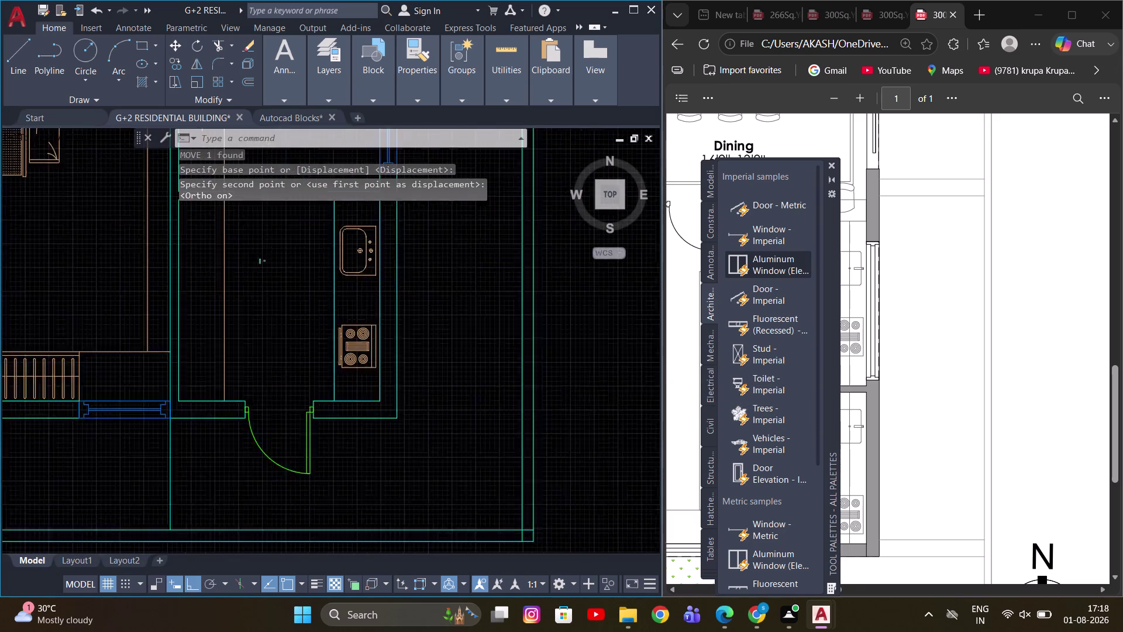
scroll(down, 3)
scroll(up, 3)
middle_drag(398, 332, 407, 370)
scroll(up, 3)
scroll(up, 3)
Begin moving the sink block, then cancel the move.
click(412, 331)
middle_drag(525, 321, 526, 322)
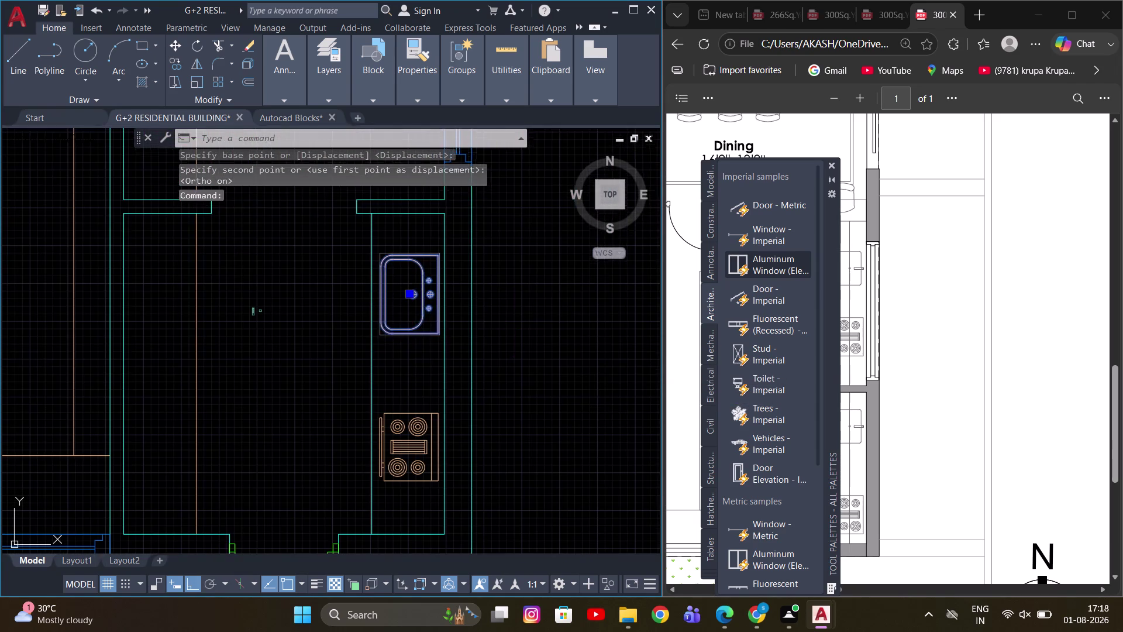
middle_drag(526, 322, 446, 365)
text(M)
key(space)
click(444, 365)
click(442, 360)
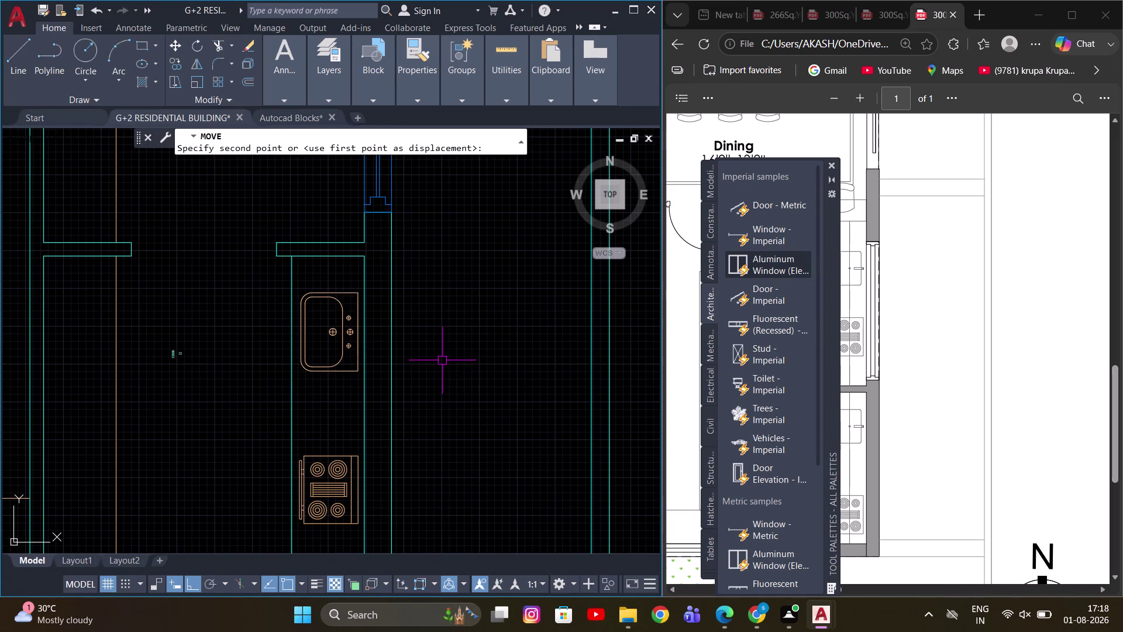
key(Escape)
scroll(down, 3)
scroll(up, 3)
key(Escape)
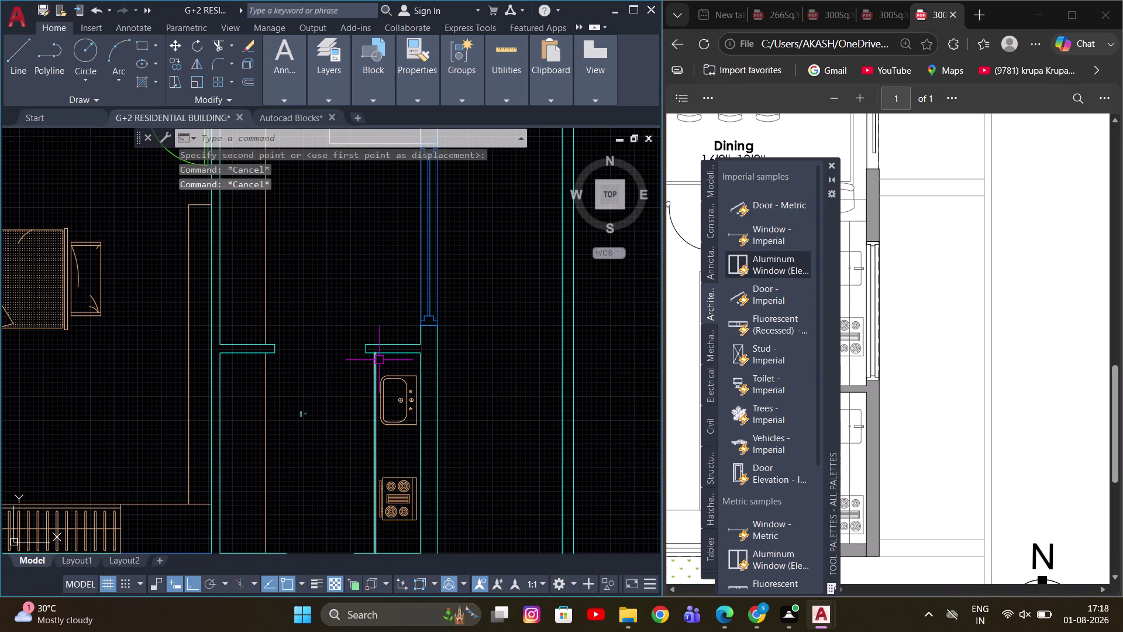
Start the Match Properties command (MA).
key(m)
key(a)
key(space)
click(400, 417)
click(374, 437)
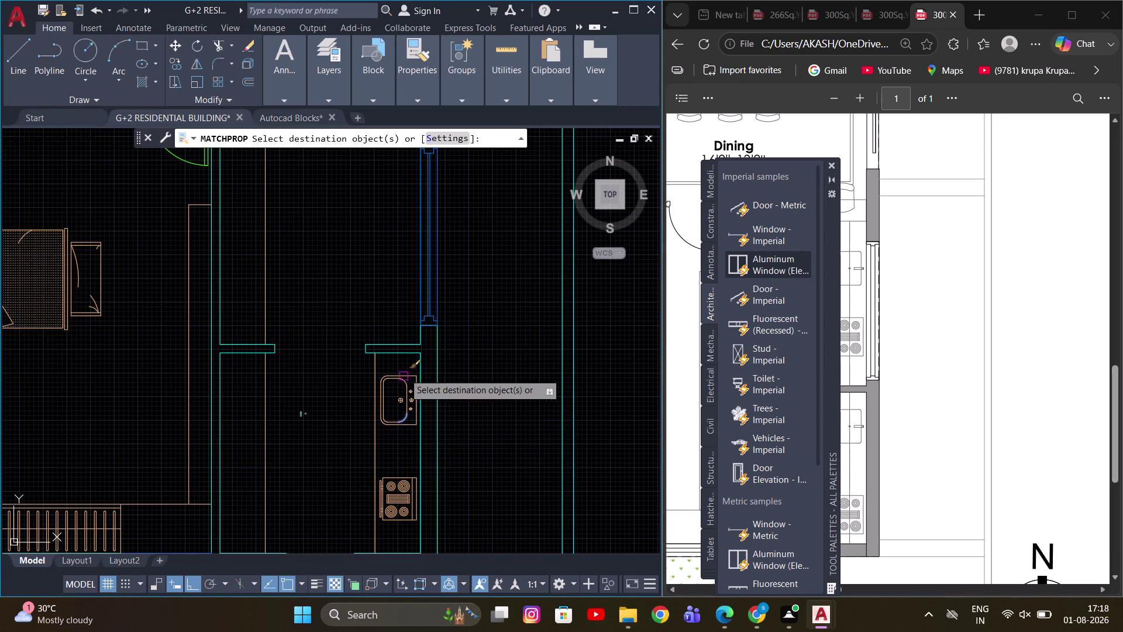
key(Escape)
scroll(up, 3)
click(397, 365)
scroll(down, 3)
click(396, 433)
middle_drag(410, 458, 412, 406)
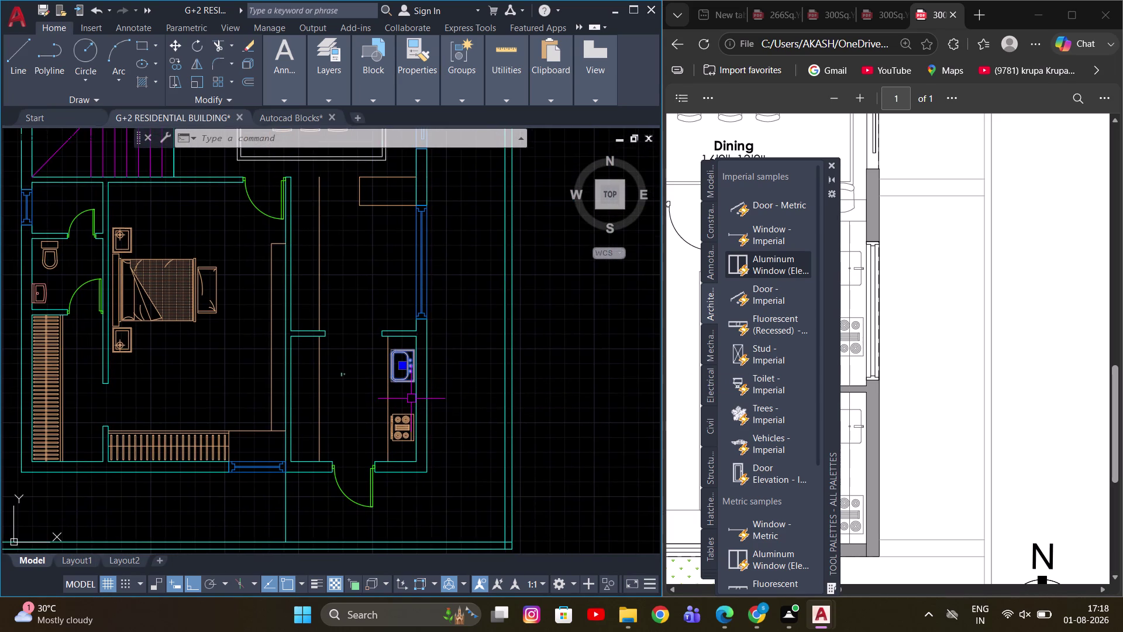
click(410, 398)
scroll(up, 3)
click(400, 434)
middle_drag(477, 398, 486, 441)
middle_drag(375, 327, 377, 329)
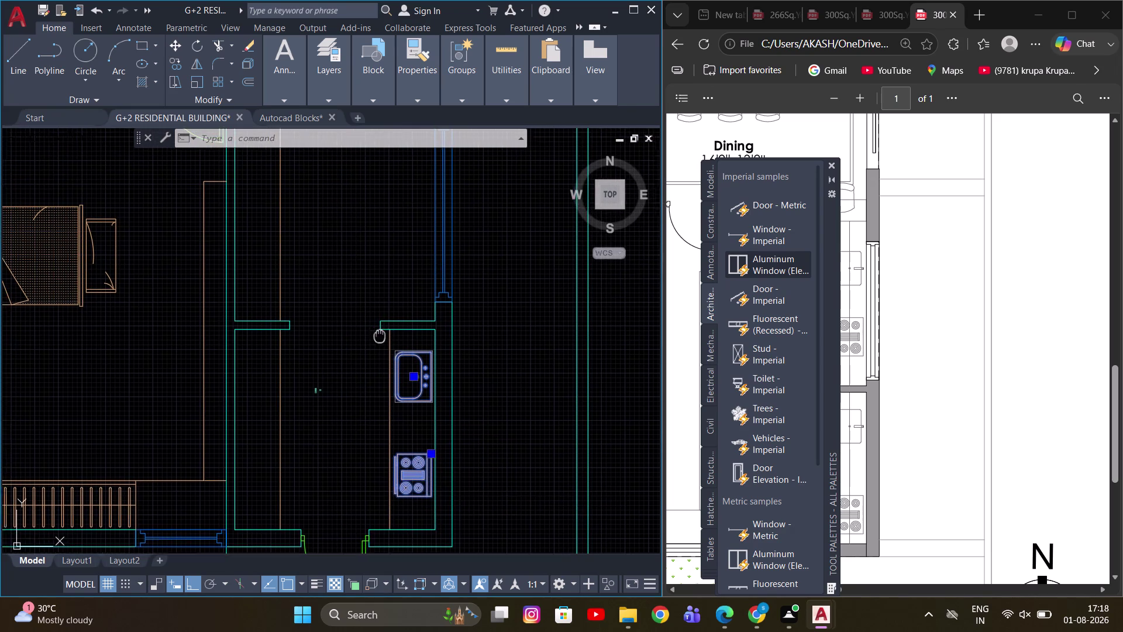
middle_drag(377, 328, 378, 364)
key(Escape)
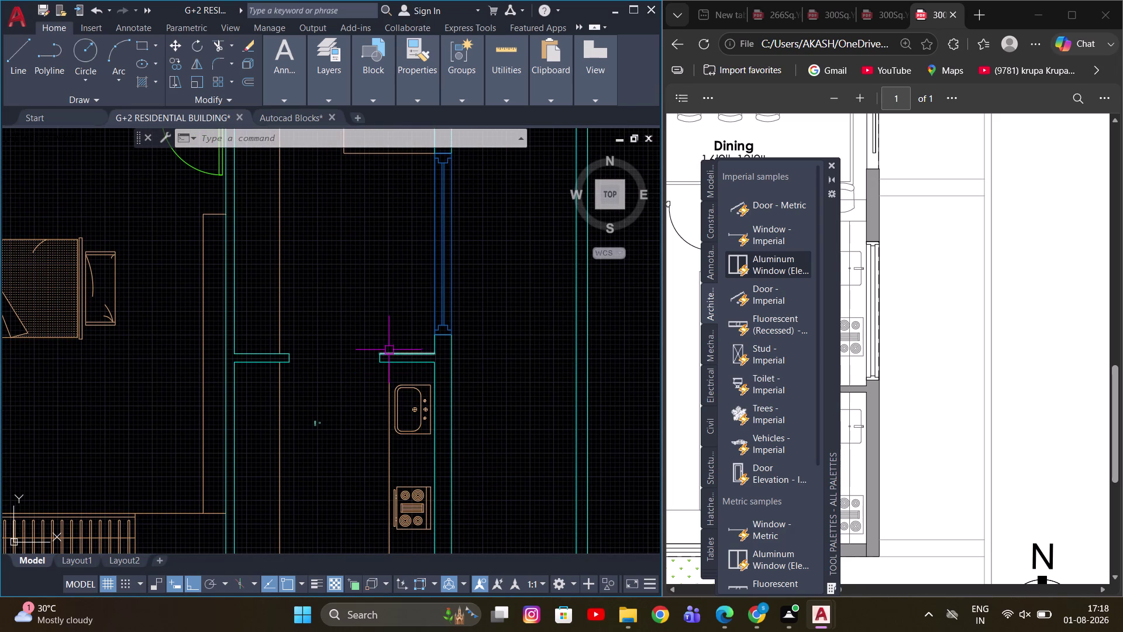
text(L)
key(space)
scroll(up, 3)
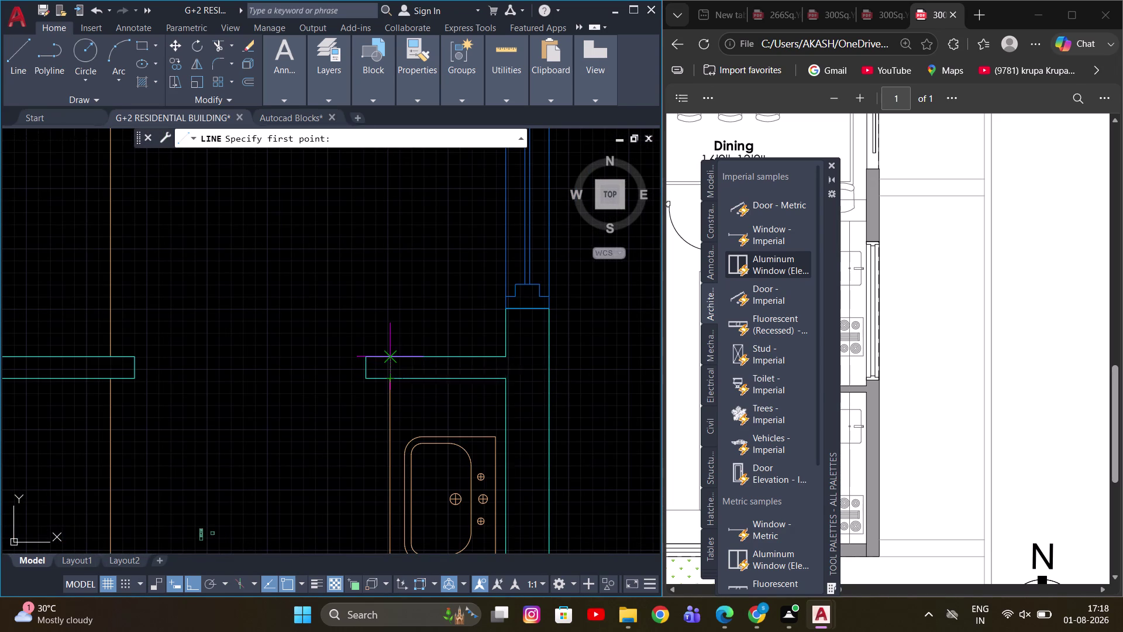
click(393, 355)
scroll(down, 3)
middle_drag(403, 294, 414, 400)
scroll(up, 3)
scroll(down, 3)
scroll(up, 3)
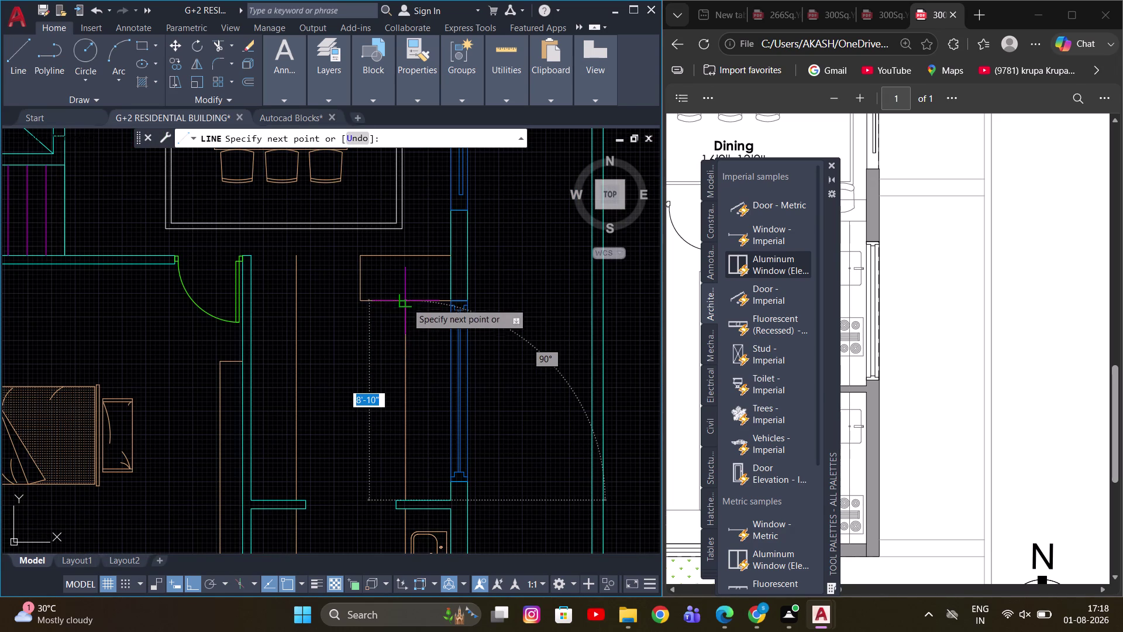
click(406, 299)
key(Escape)
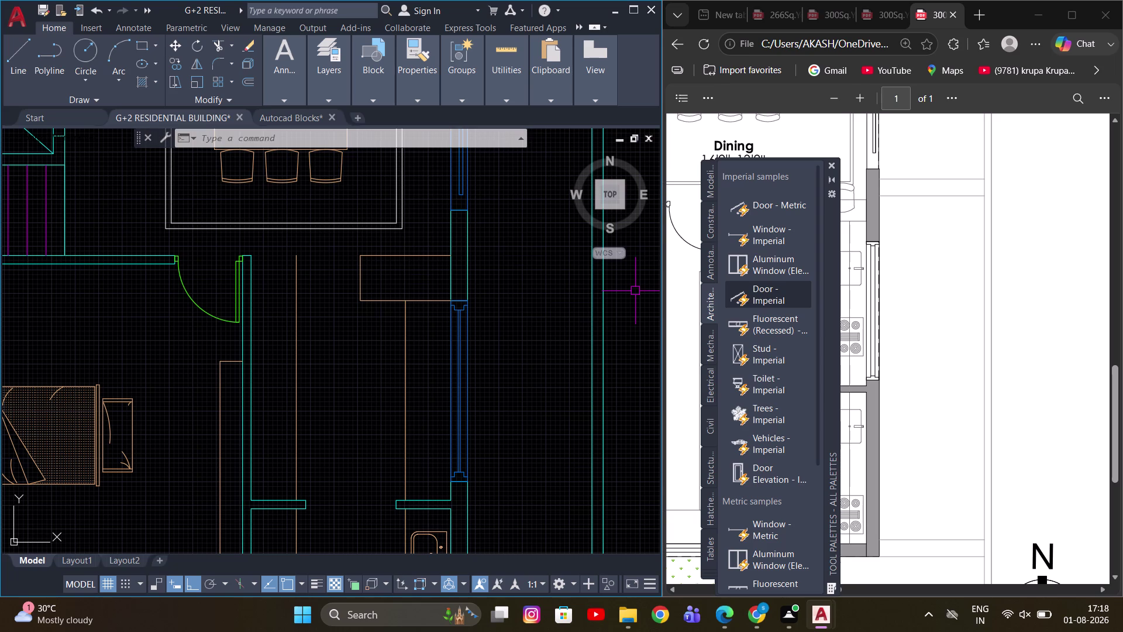
click(832, 164)
key(Escape)
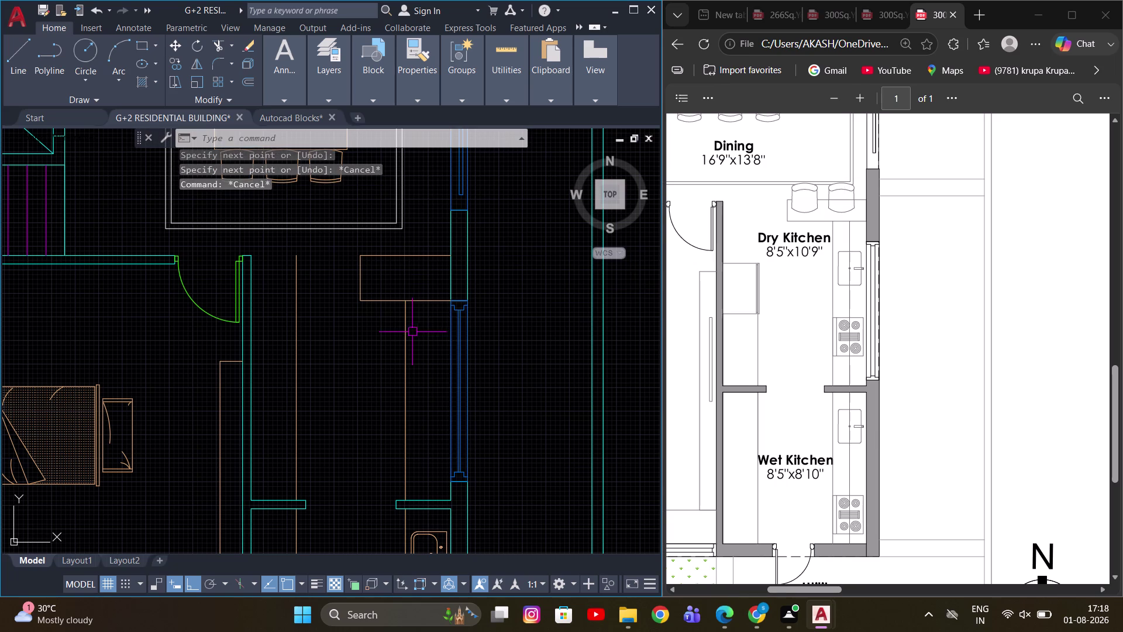
middle_drag(411, 329, 422, 262)
key(Escape)
middle_drag(456, 363, 439, 280)
middle_drag(439, 387, 437, 356)
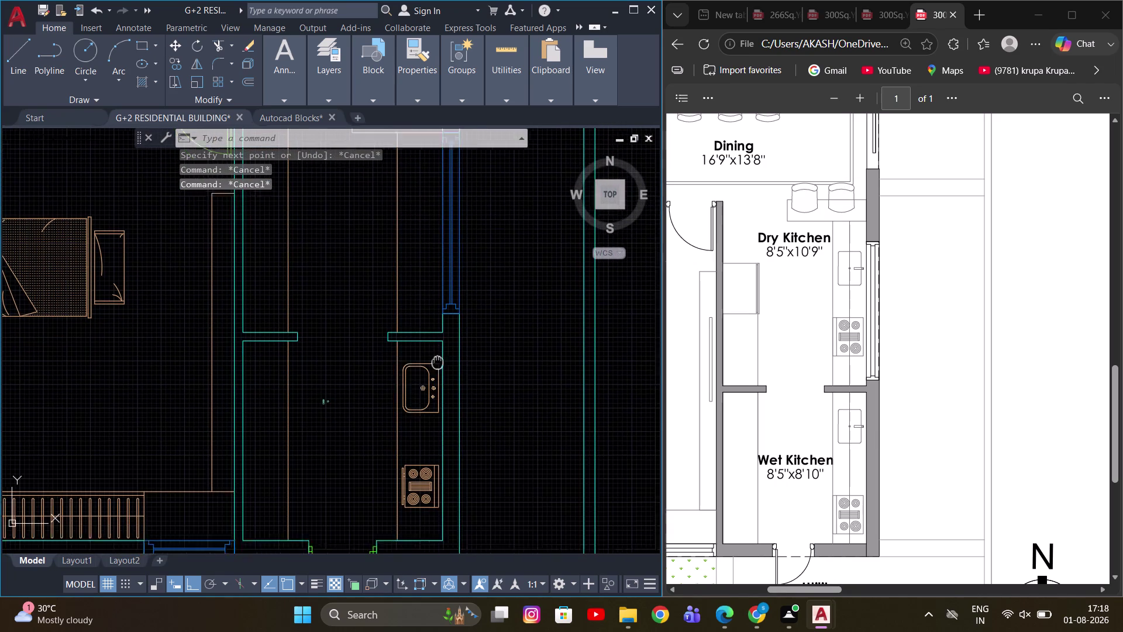
middle_drag(438, 357, 438, 319)
click(423, 320)
click(419, 422)
middle_drag(579, 358, 545, 399)
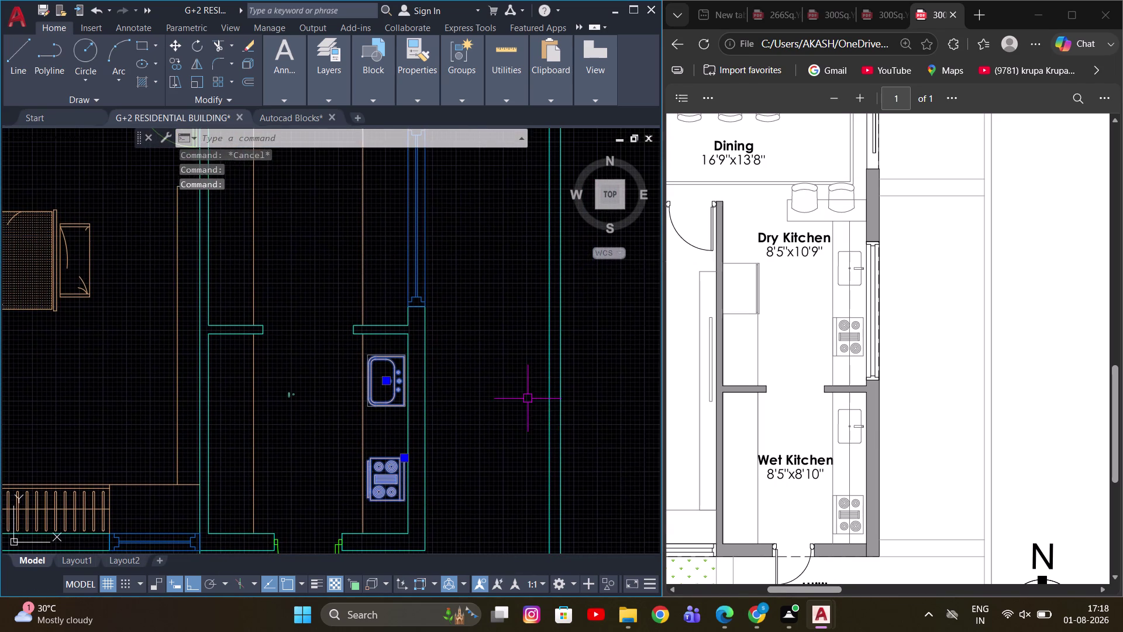
key(c)
text(O)
key(space)
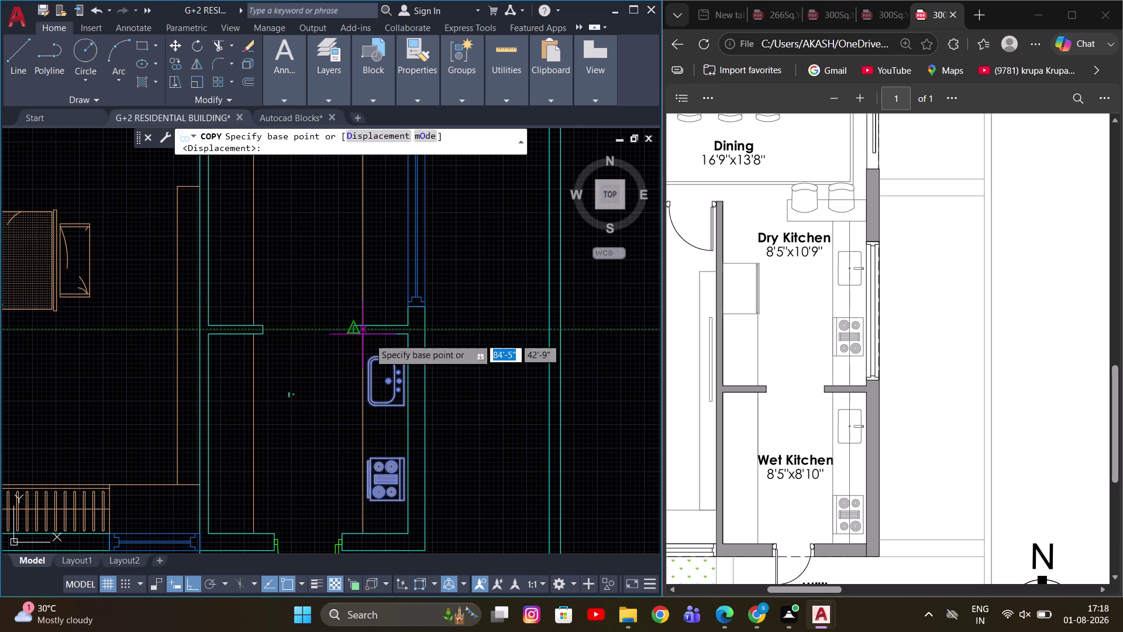
click(364, 531)
scroll(up, 3)
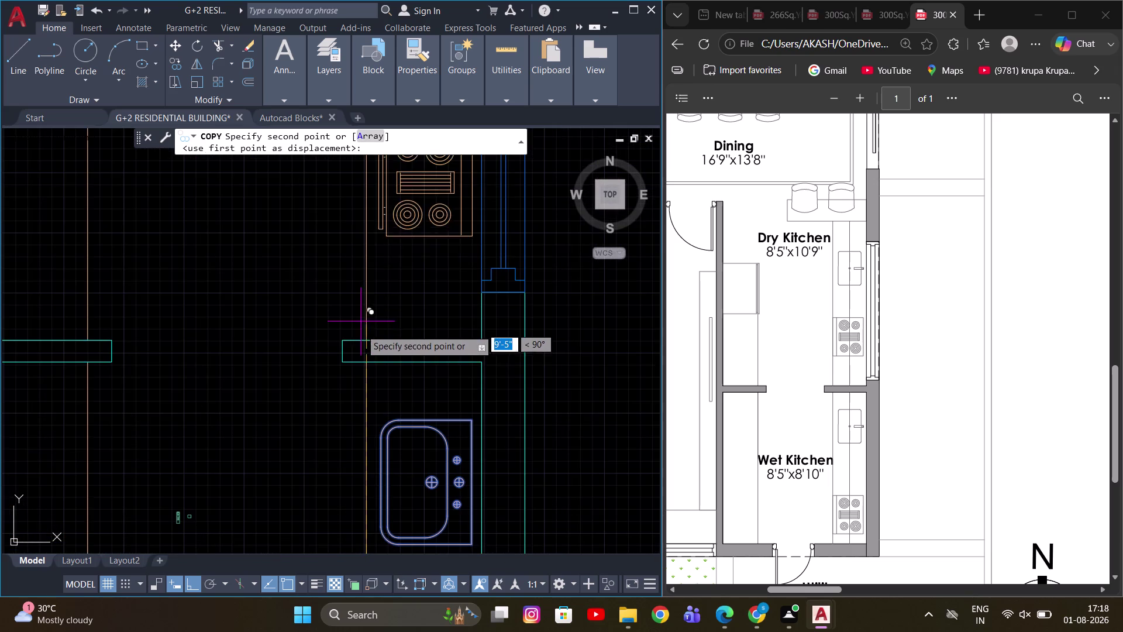
scroll(down, 3)
click(363, 345)
key(Escape)
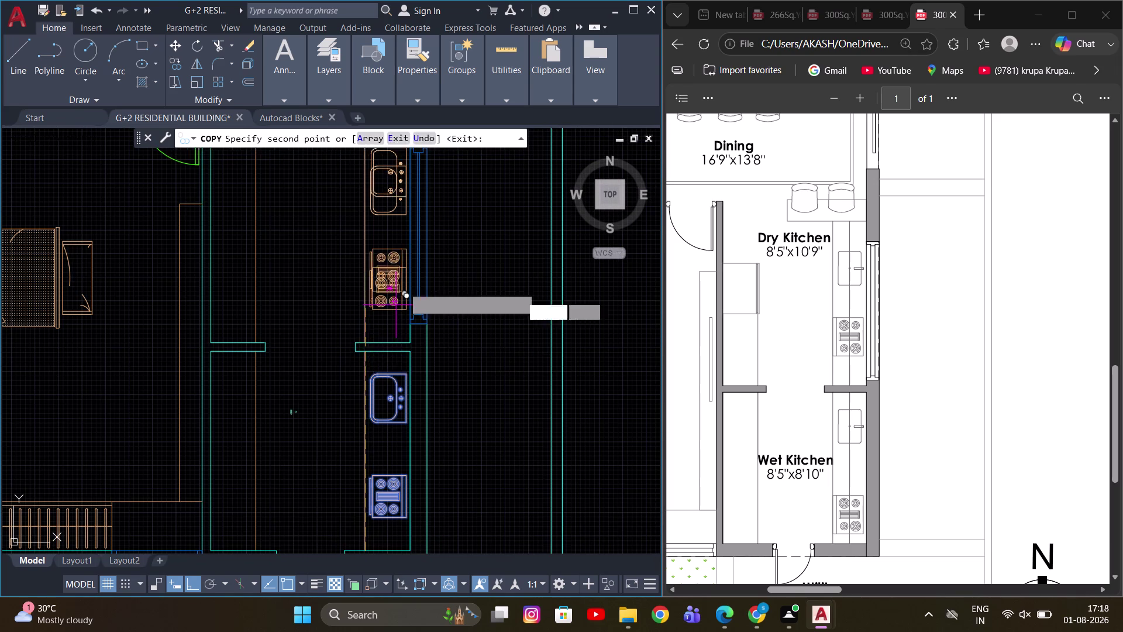
scroll(down, 3)
middle_drag(456, 259, 481, 310)
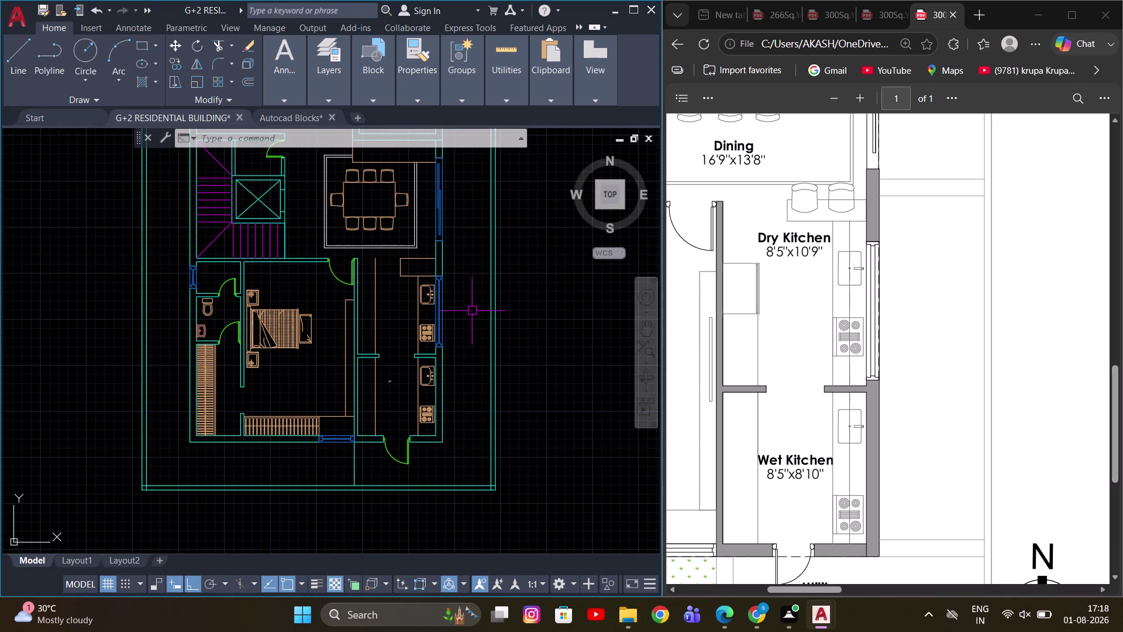
key(Escape)
scroll(up, 3)
key(l)
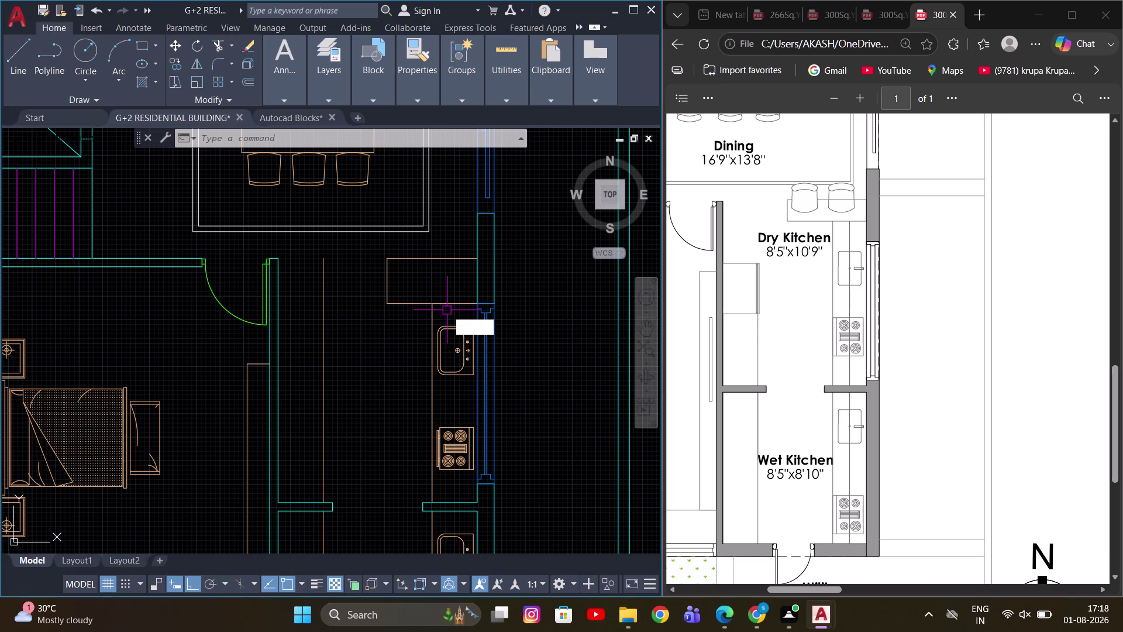
key(space)
right_click(455, 278)
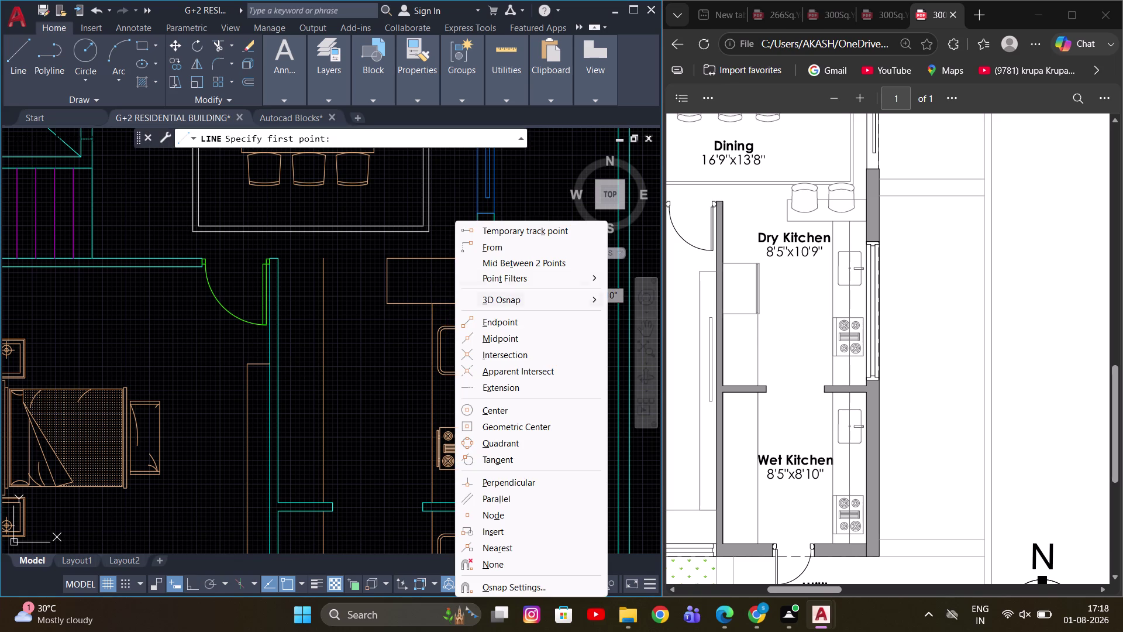
click(525, 258)
click(431, 305)
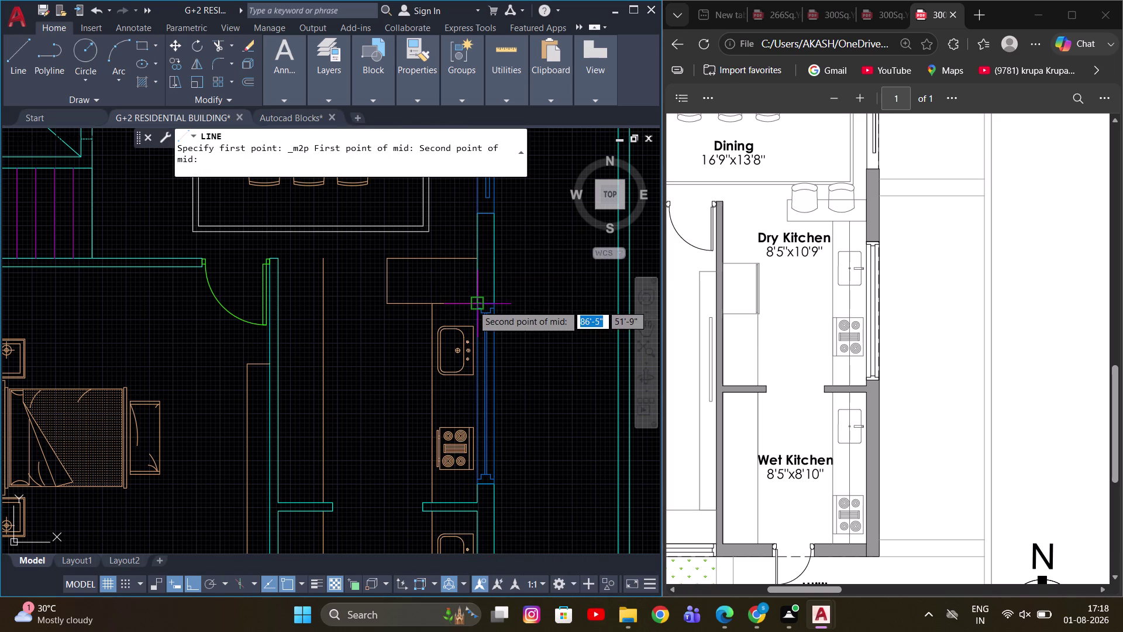
click(472, 305)
scroll(down, 3)
scroll(up, 3)
middle_drag(485, 482, 518, 321)
scroll(up, 3)
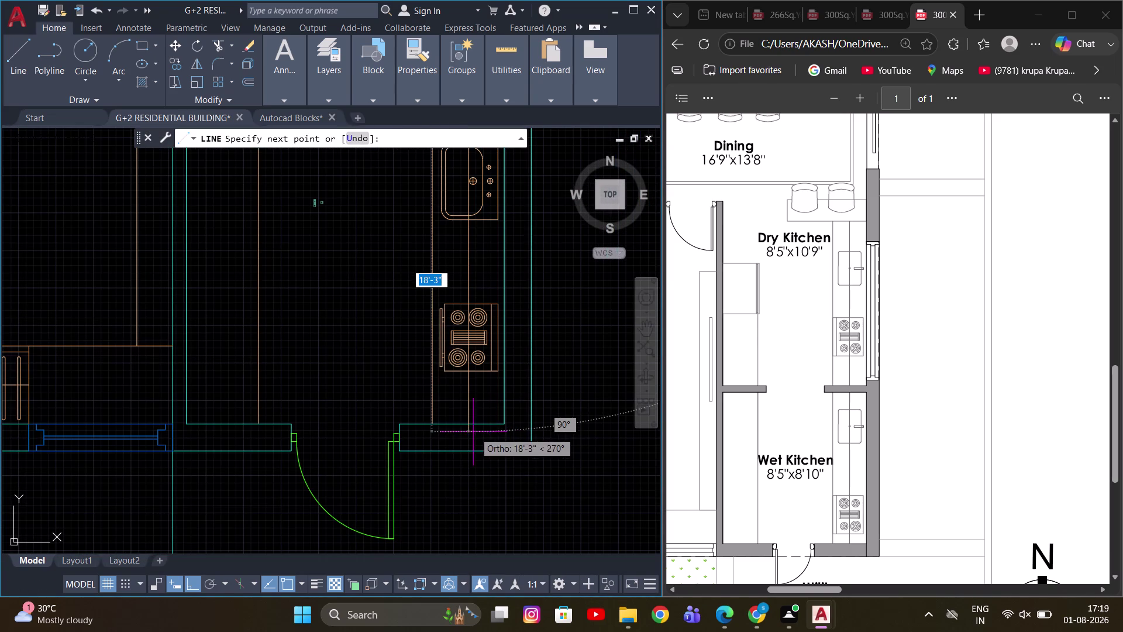
click(472, 421)
key(Escape)
scroll(down, 3)
Erase the leftover kitchen counter block lying beside the plan.
middle_drag(551, 328, 529, 390)
scroll(down, 3)
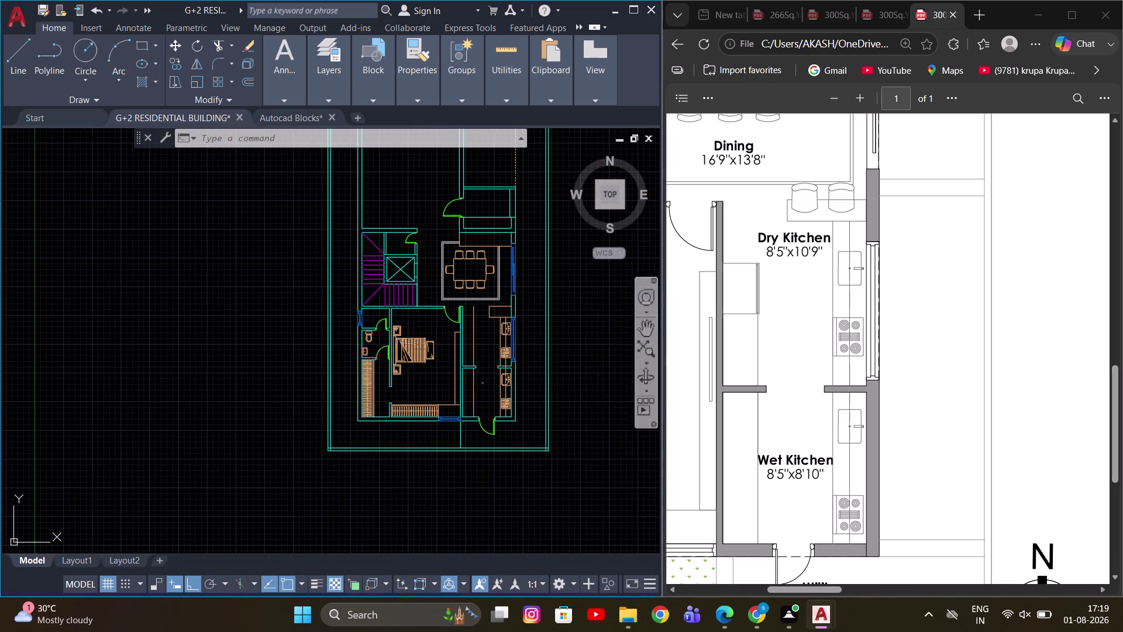
middle_drag(456, 312, 455, 357)
scroll(up, 3)
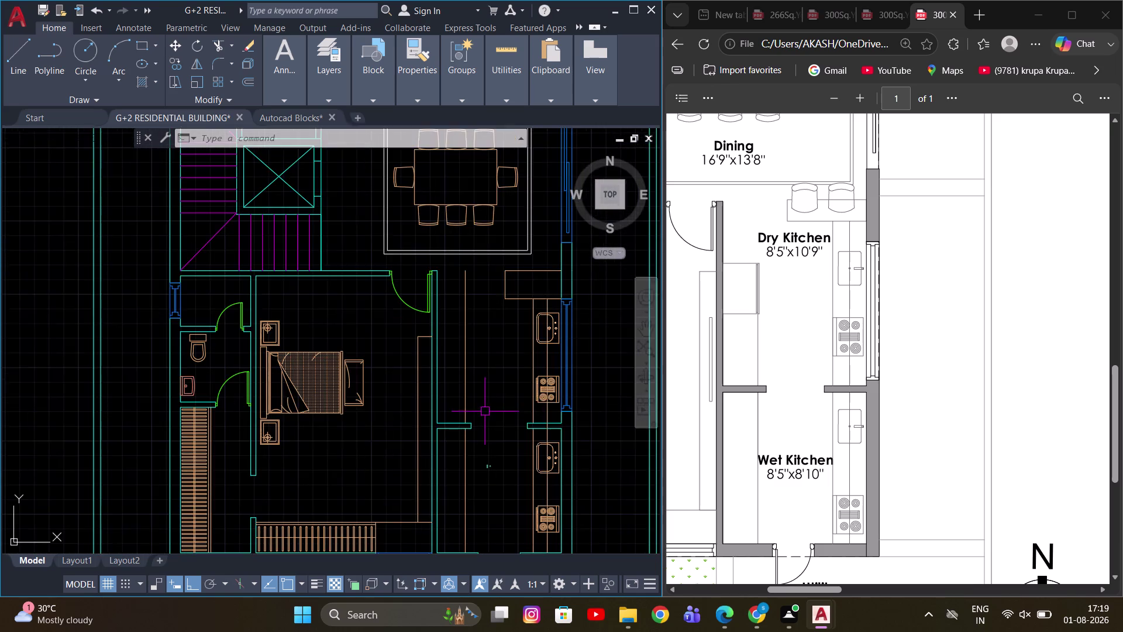
middle_drag(483, 405, 466, 376)
scroll(up, 3)
scroll(down, 3)
scroll(down, 3)
middle_drag(521, 347, 454, 359)
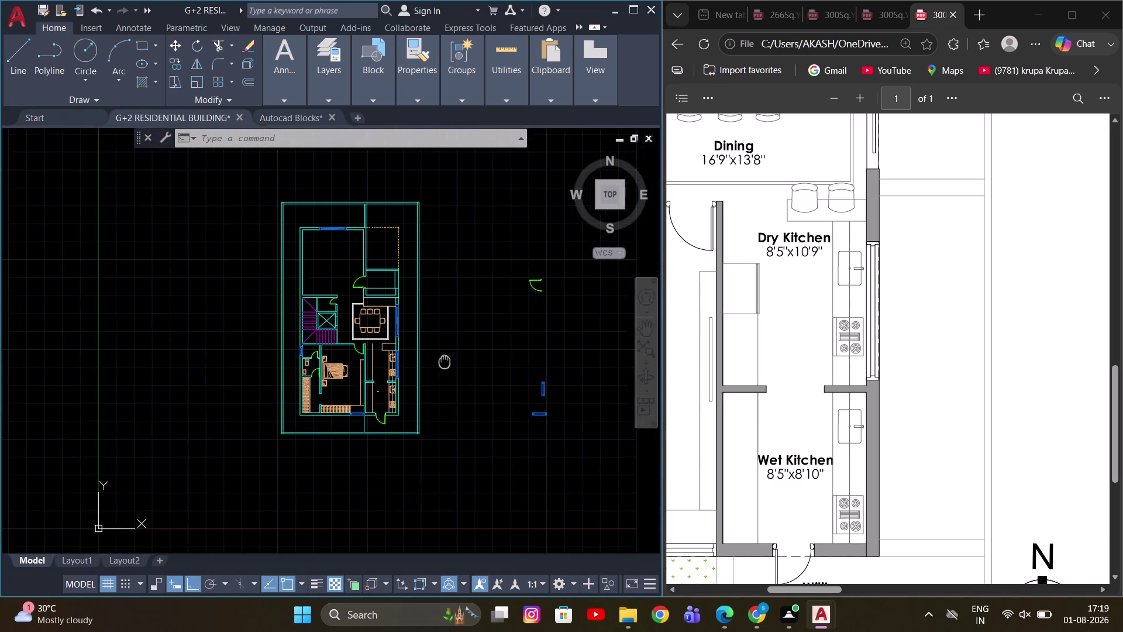
middle_drag(453, 358, 437, 360)
scroll(up, 3)
middle_drag(499, 424, 413, 416)
scroll(up, 3)
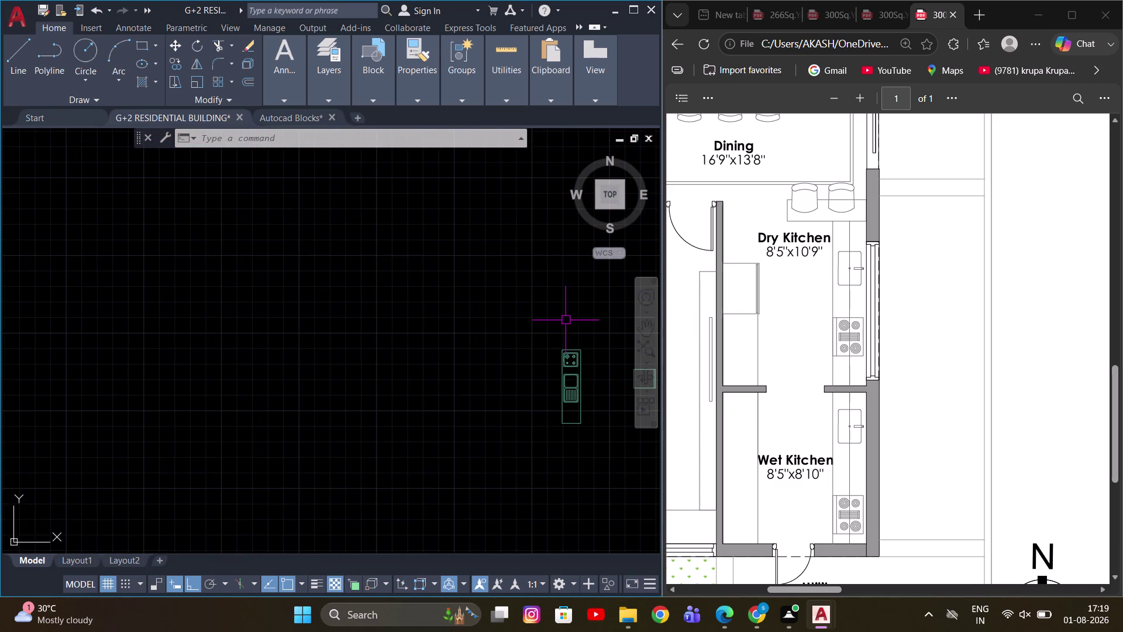
middle_drag(565, 319, 345, 287)
scroll(up, 3)
drag(370, 296, 351, 343)
click(291, 447)
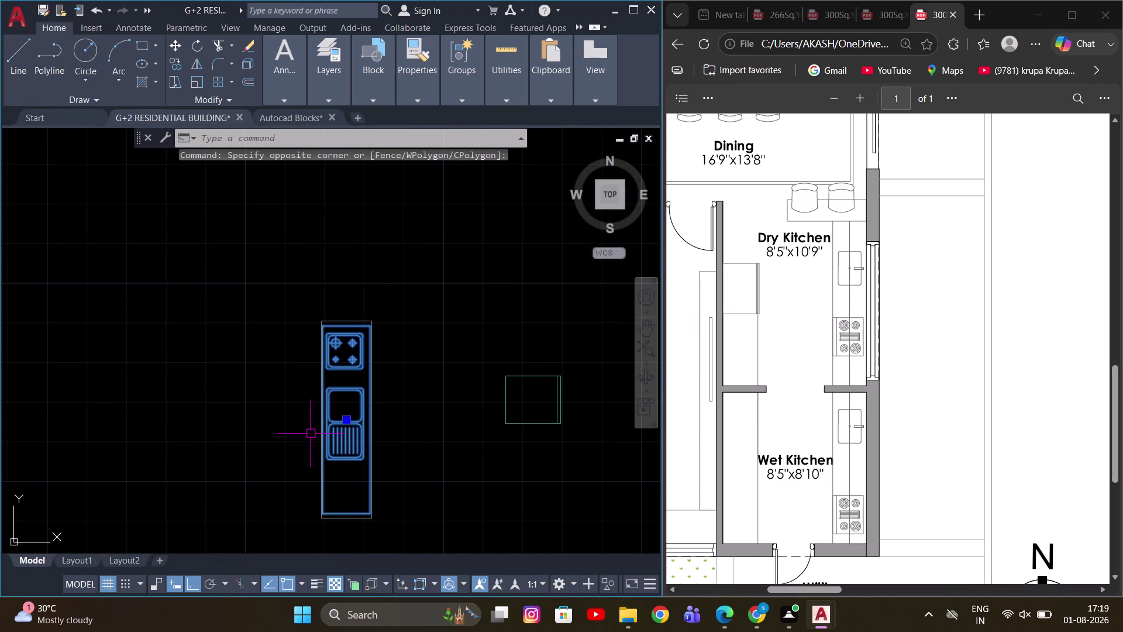
key(e)
key(space)
Scale the small square piece to a new size with SC.
scroll(down, 3)
scroll(up, 3)
drag(454, 371, 395, 438)
click(309, 475)
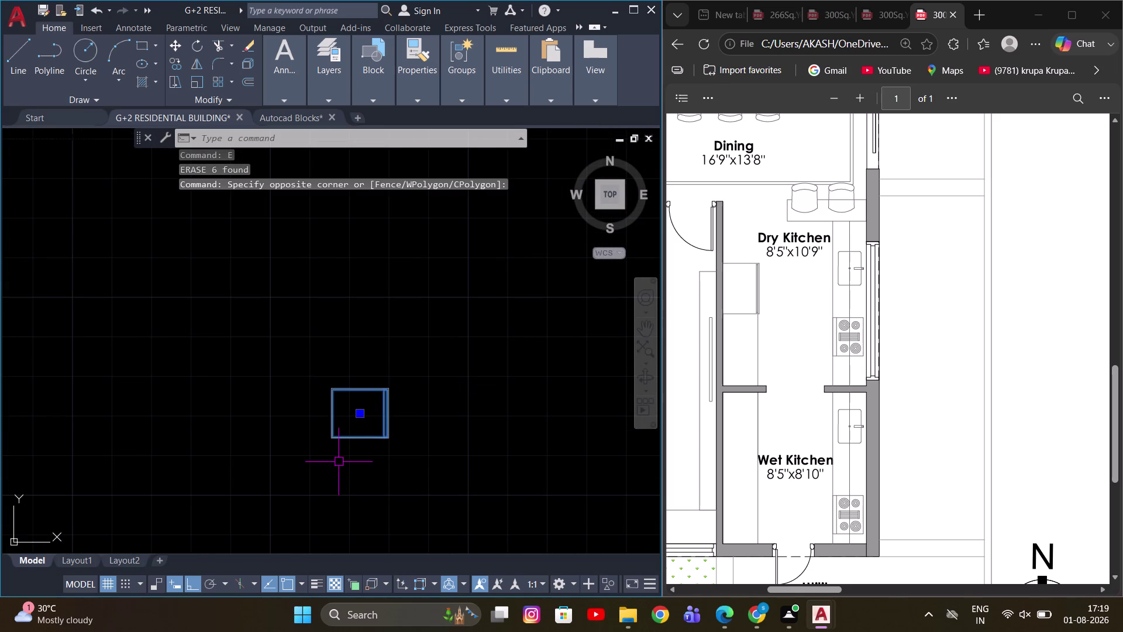
text(SC)
key(space)
scroll(up, 3)
click(271, 390)
scroll(down, 3)
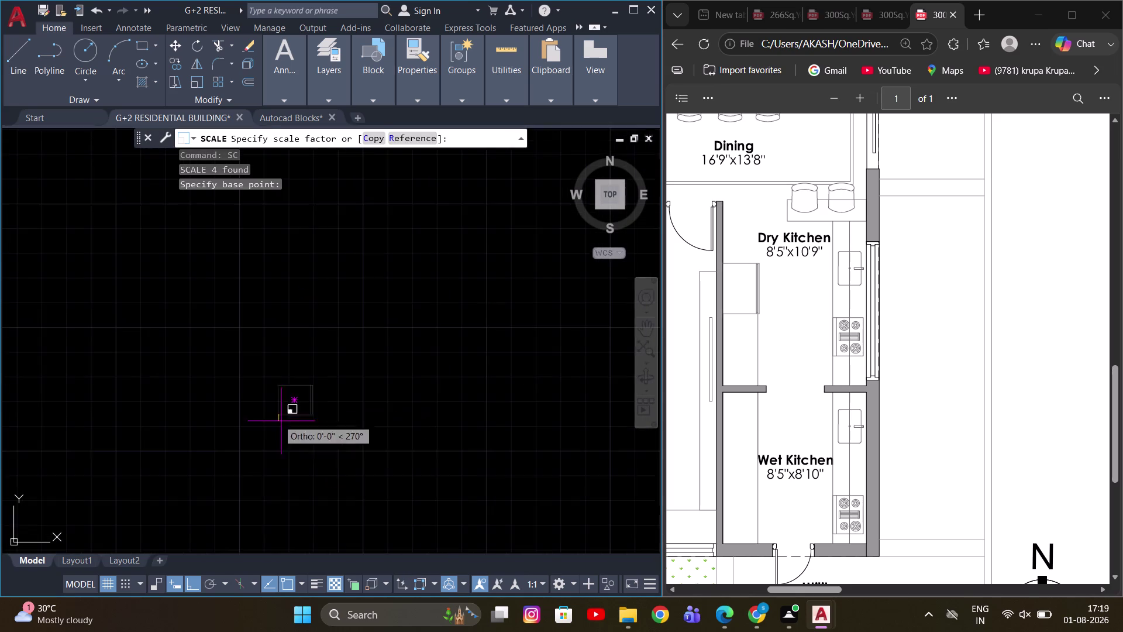
scroll(down, 3)
scroll(up, 3)
click(319, 442)
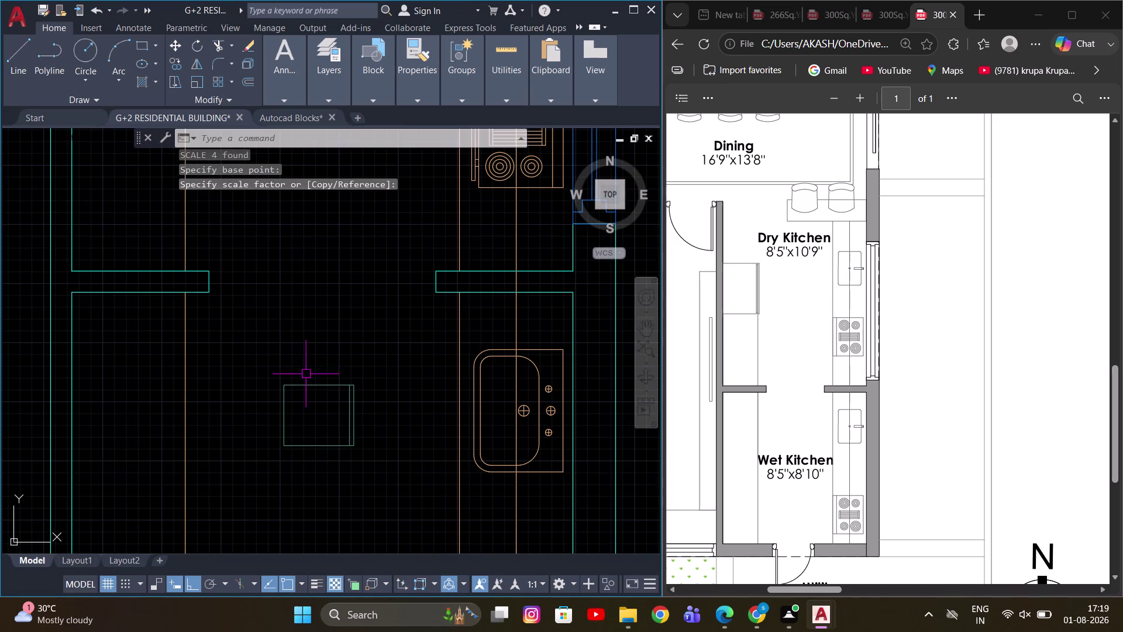
scroll(down, 3)
click(305, 385)
middle_drag(321, 380, 400, 433)
click(371, 417)
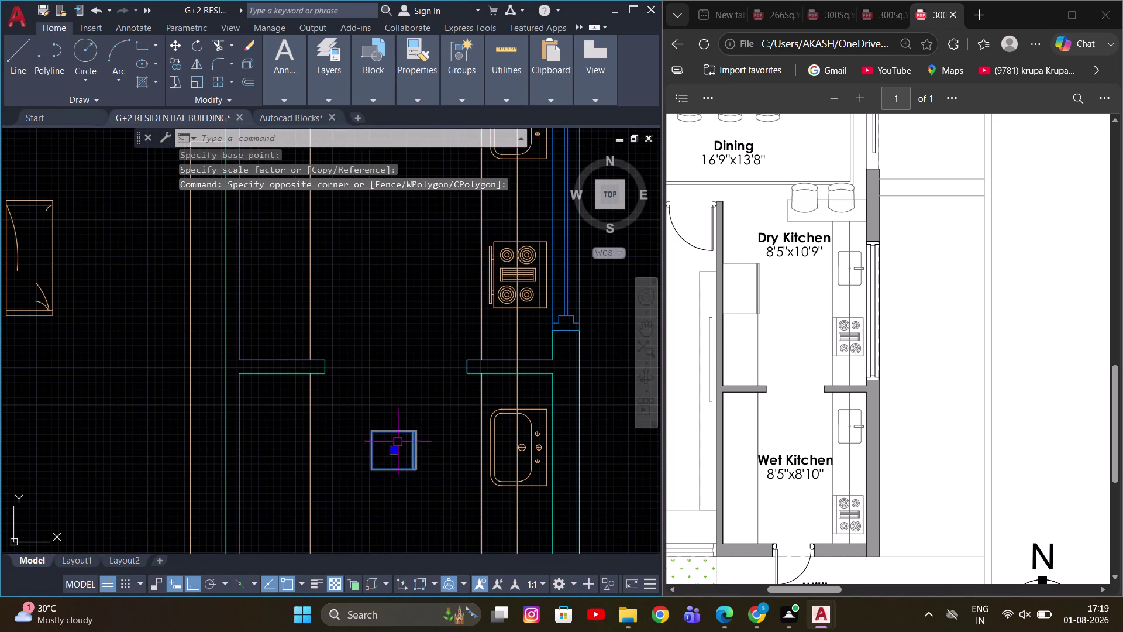
key(Escape)
click(373, 431)
Move the square beside the wall near the bedroom–kitchen door.
key(m)
key(space)
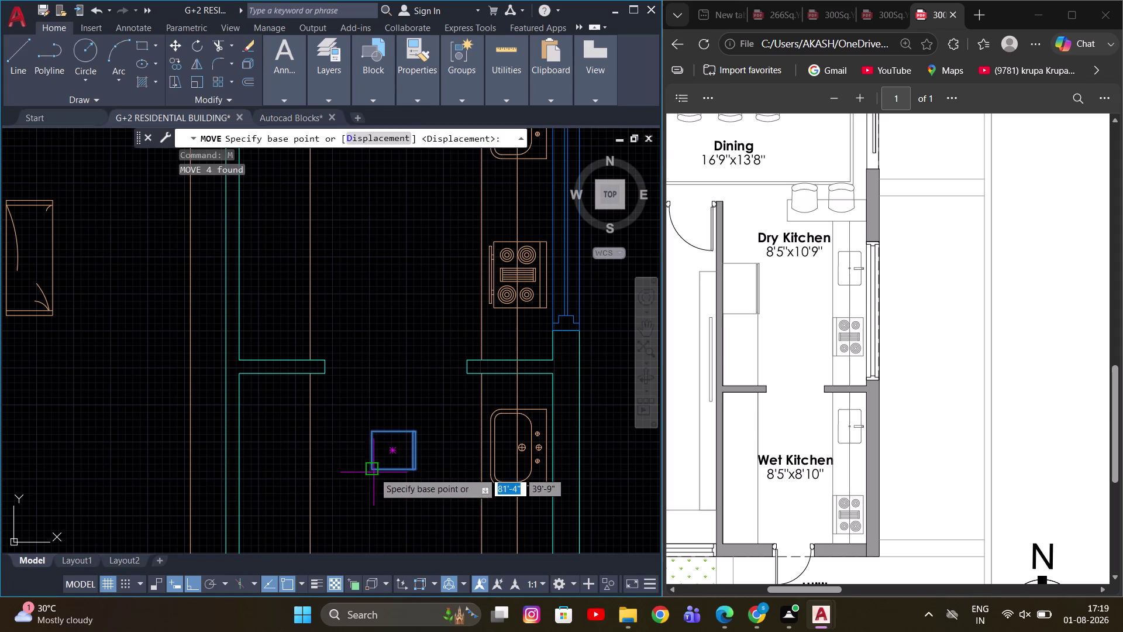
click(375, 470)
scroll(down, 3)
middle_drag(323, 326, 349, 483)
key(F8)
scroll(up, 3)
middle_drag(333, 375, 344, 410)
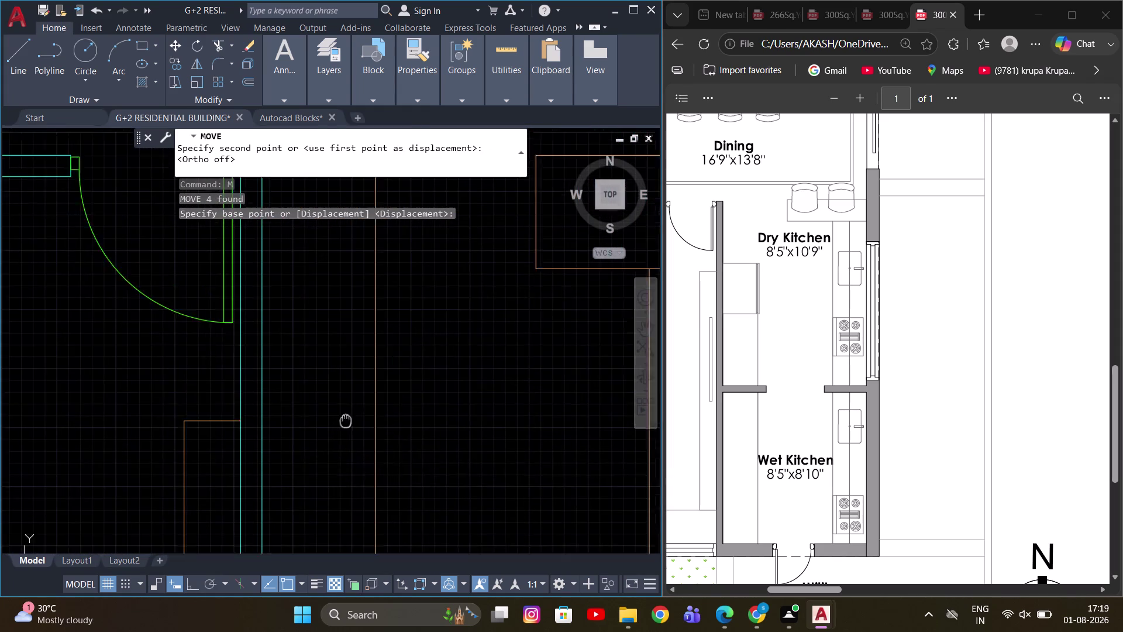
middle_drag(344, 410, 352, 452)
scroll(down, 3)
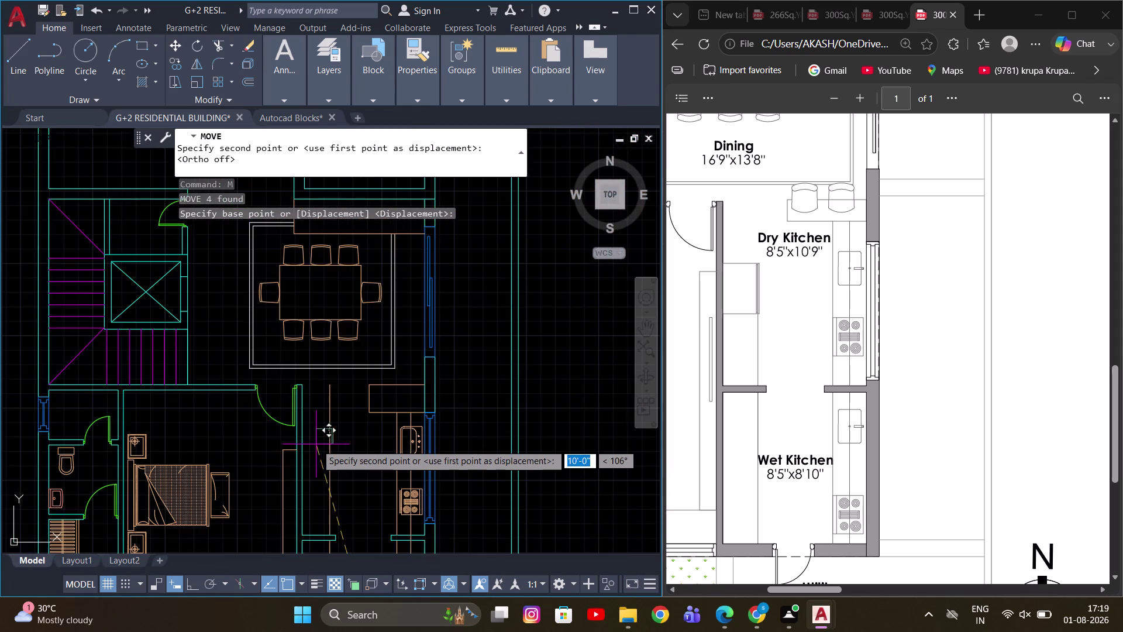
scroll(up, 3)
middle_drag(280, 425, 283, 420)
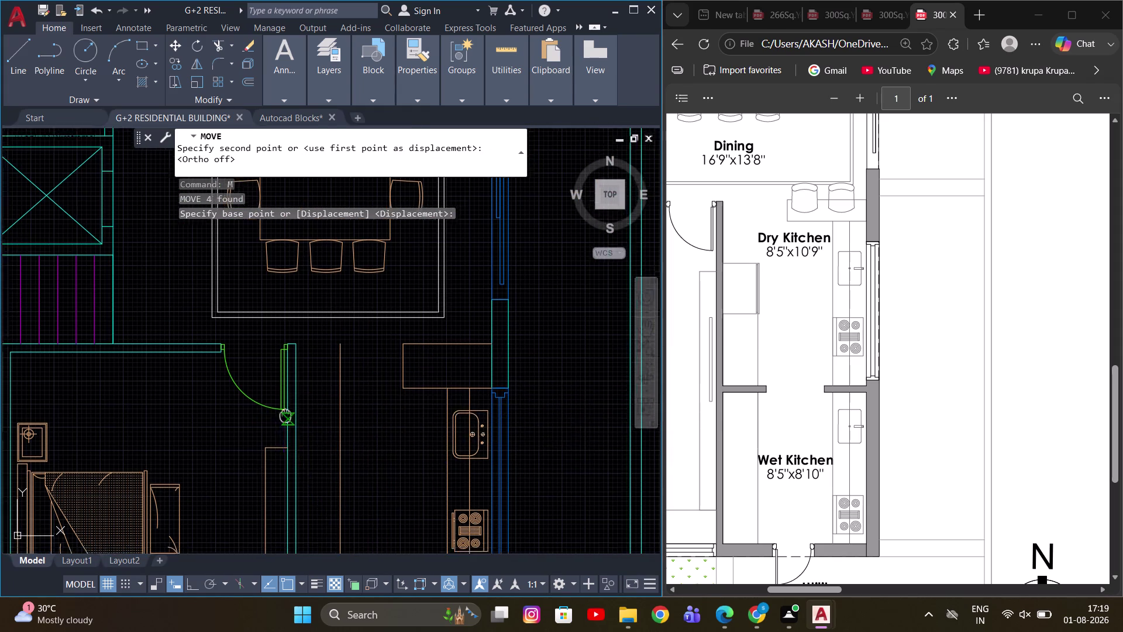
middle_drag(283, 420, 317, 361)
scroll(up, 3)
scroll(down, 3)
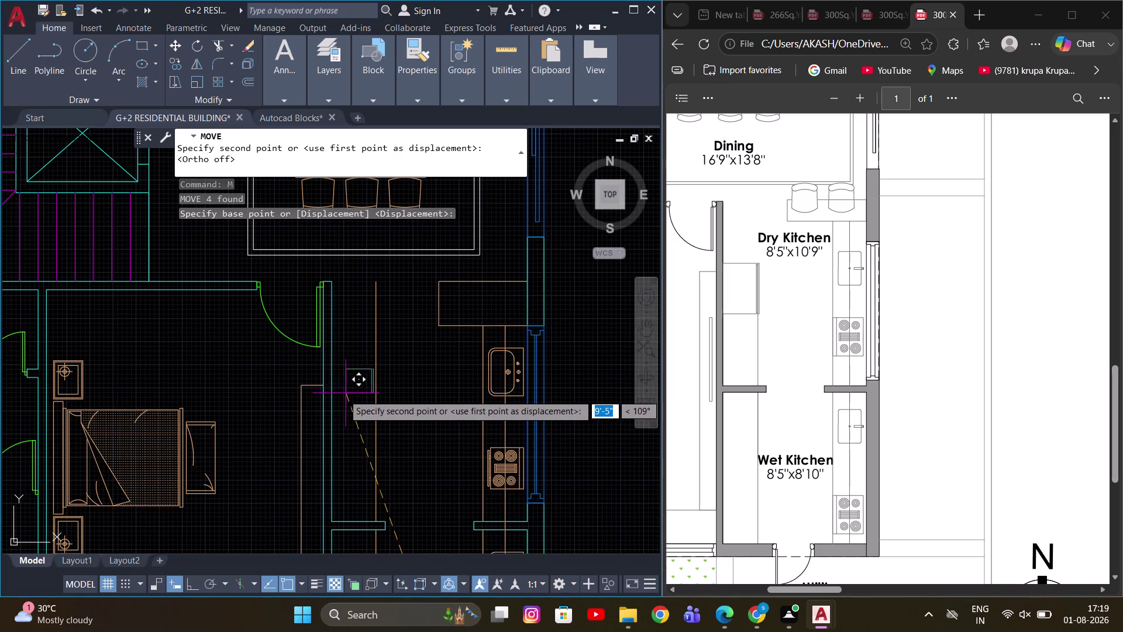
scroll(up, 3)
click(321, 336)
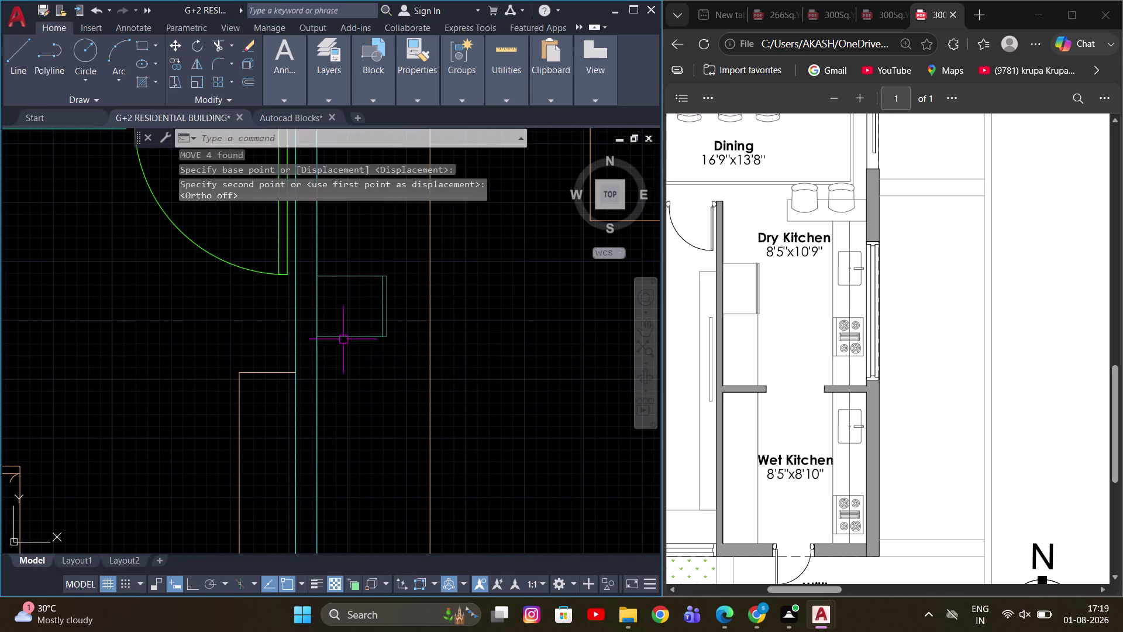
scroll(down, 3)
key(Escape)
scroll(up, 3)
Rescale the placed square by Reference to match the wall gap.
middle_drag(366, 340, 366, 348)
click(363, 346)
key(s)
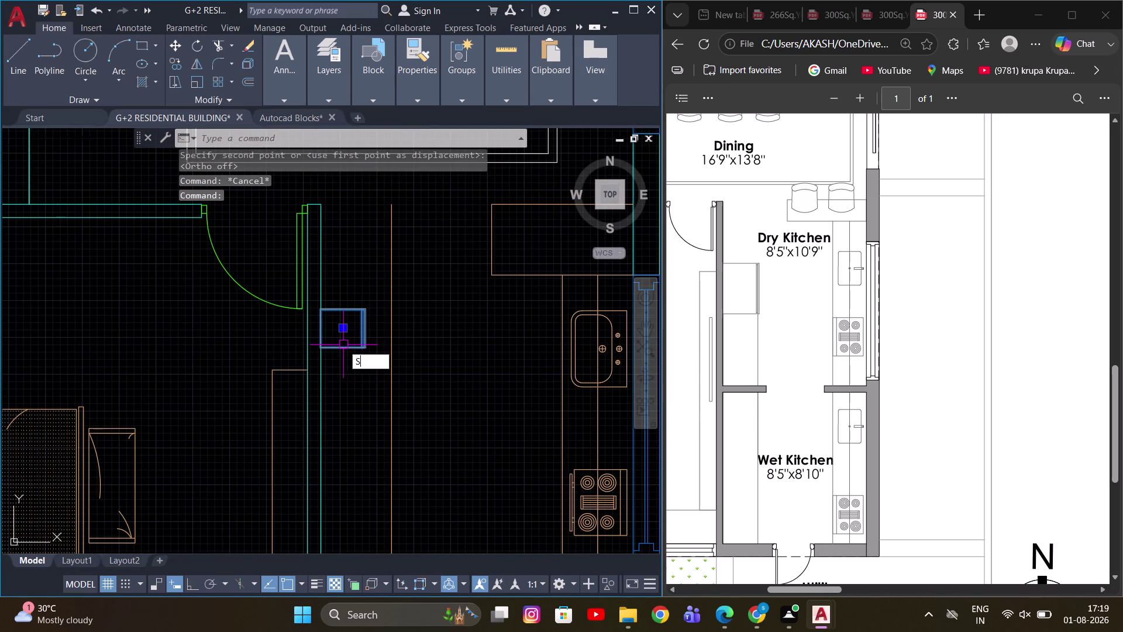
text(C)
key(space)
scroll(up, 3)
click(314, 352)
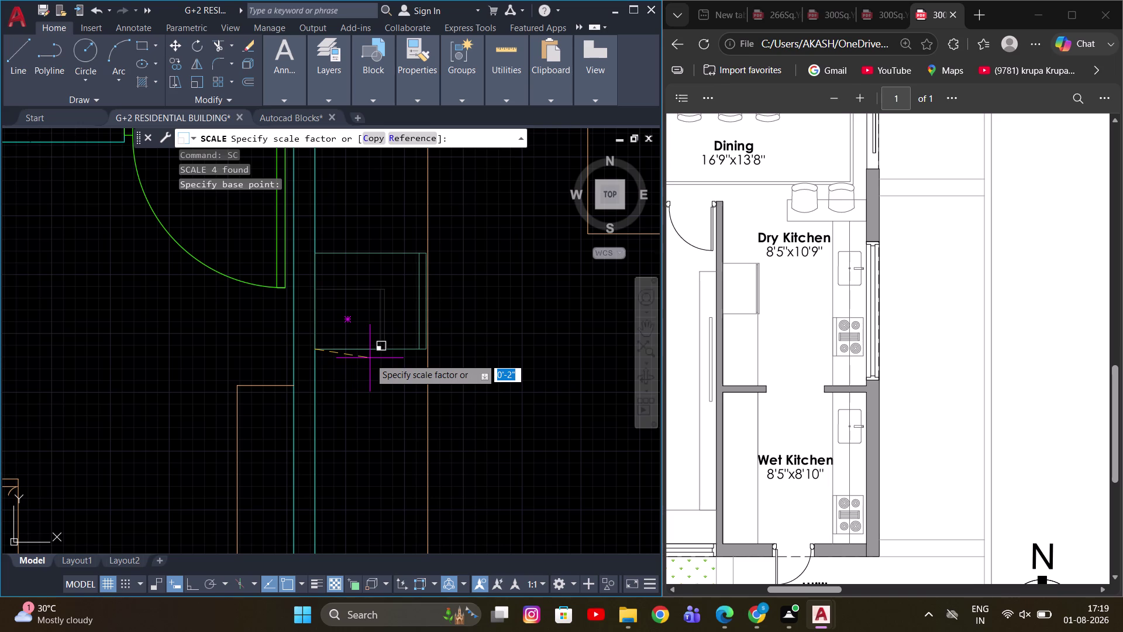
scroll(up, 3)
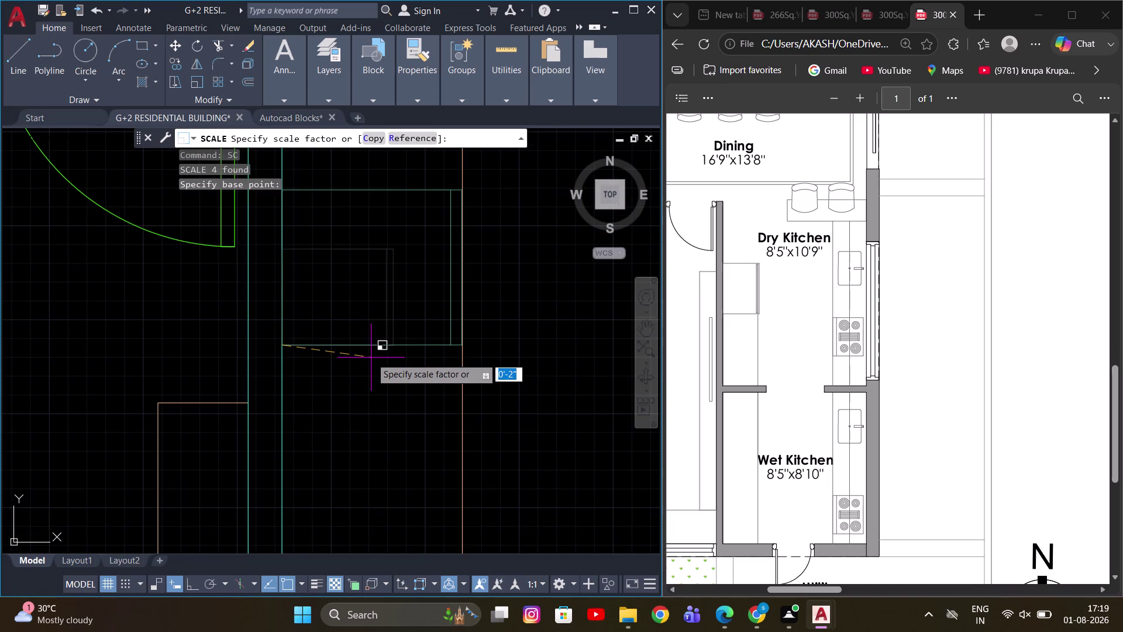
key(r)
key(space)
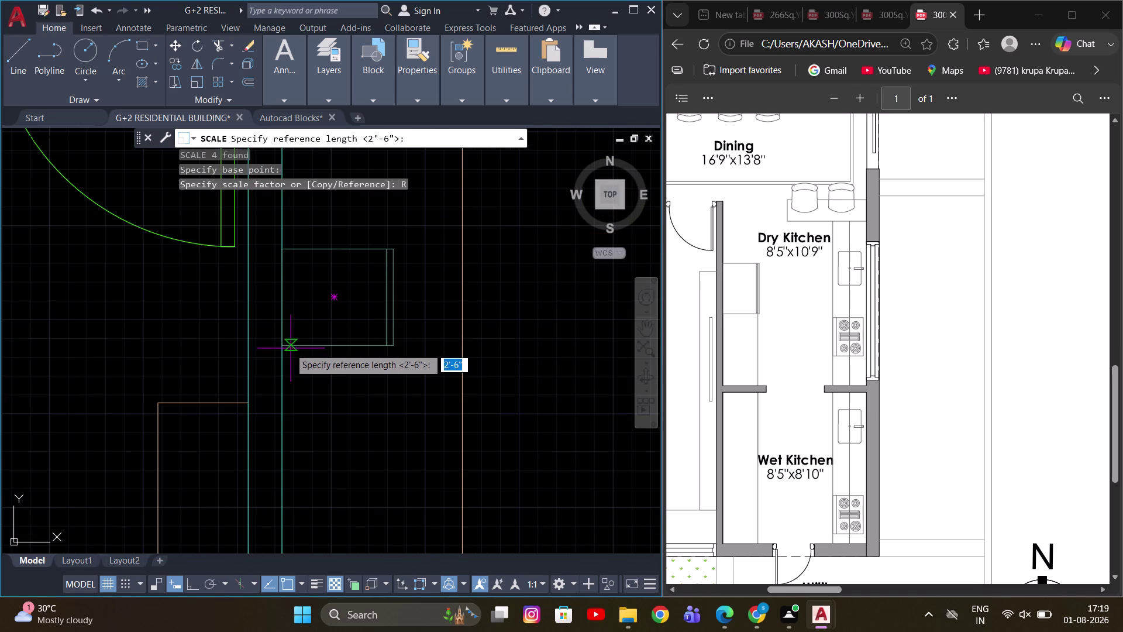
click(287, 348)
scroll(up, 3)
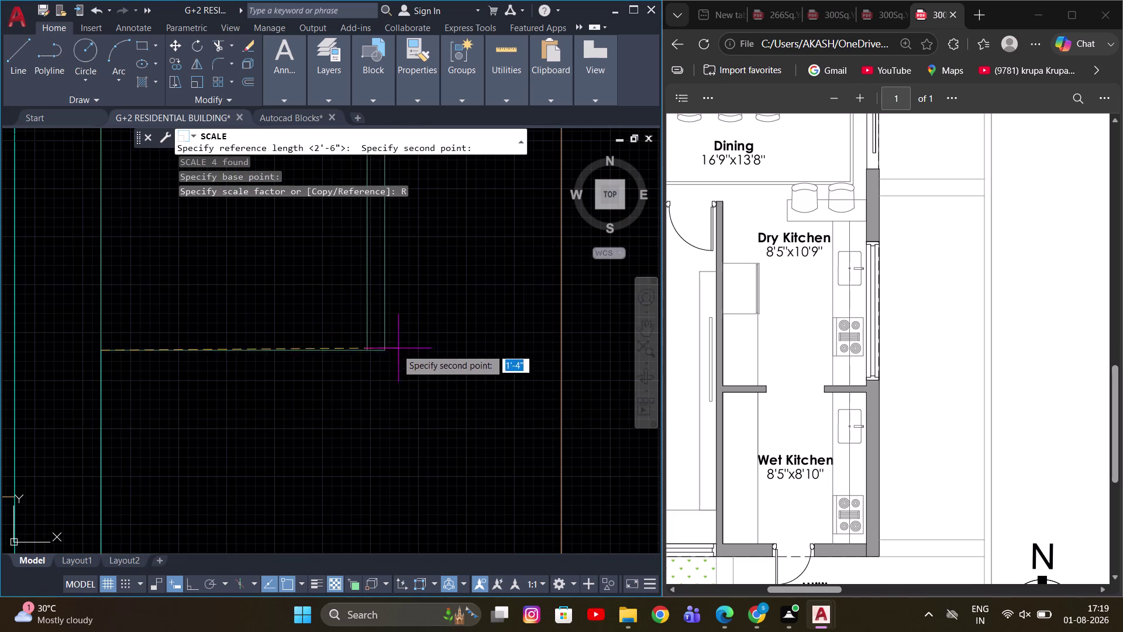
click(383, 350)
scroll(down, 3)
click(491, 349)
key(Escape)
scroll(down, 3)
key(Escape)
middle_drag(482, 331, 480, 353)
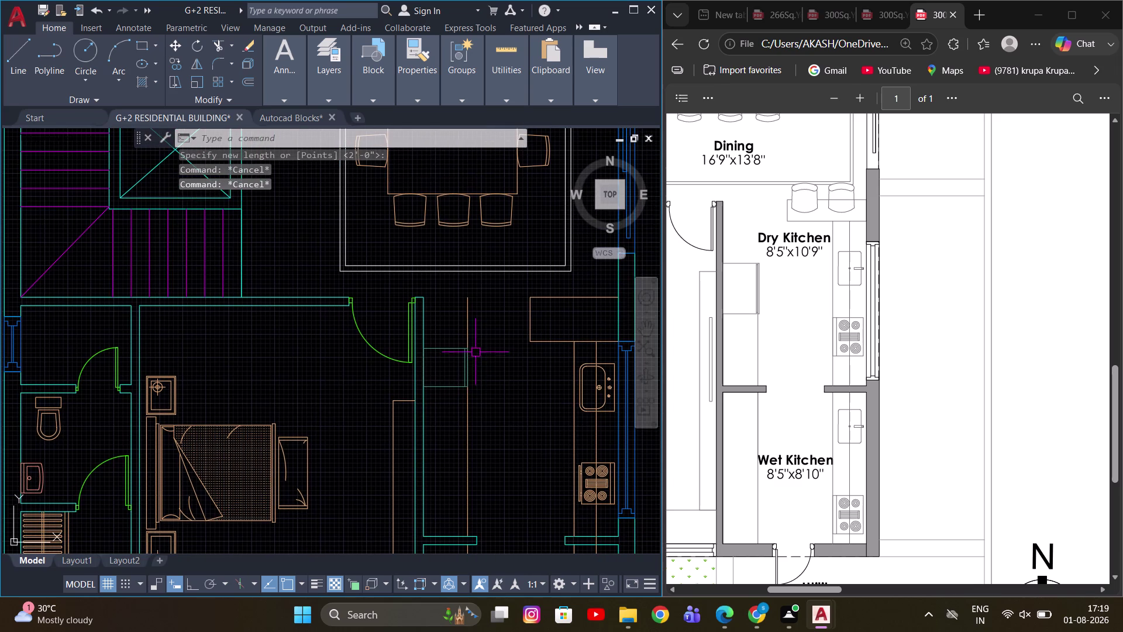
Trim a line at the square, cancel, and pan over the bedroom and kitchen.
key(t)
key(r)
key(space)
click(469, 328)
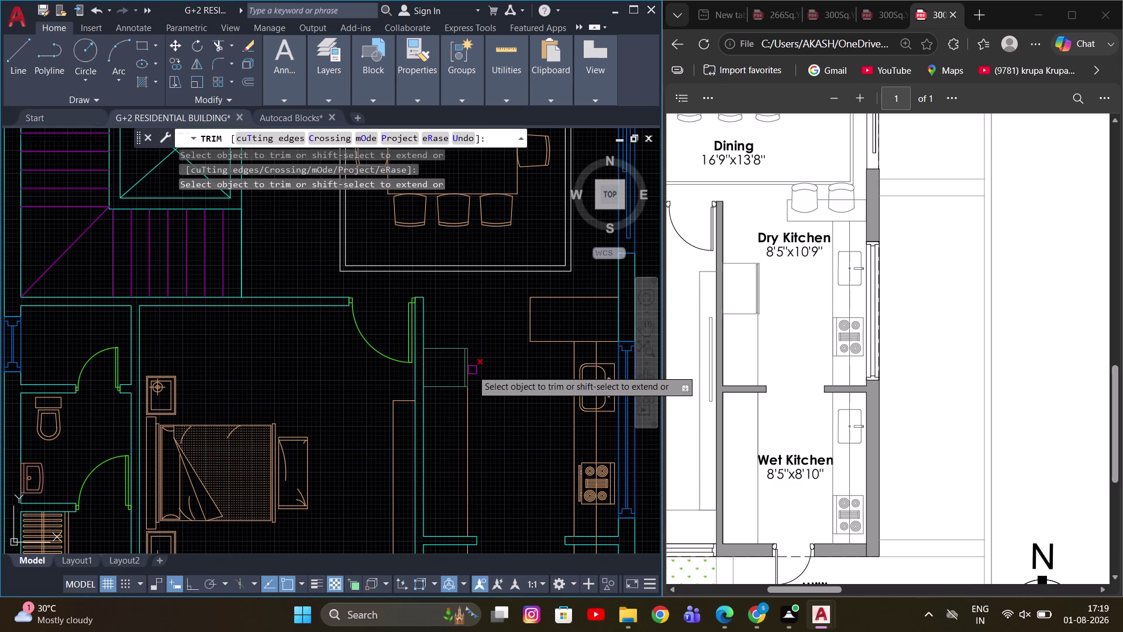
scroll(up, 3)
key(Escape)
scroll(down, 3)
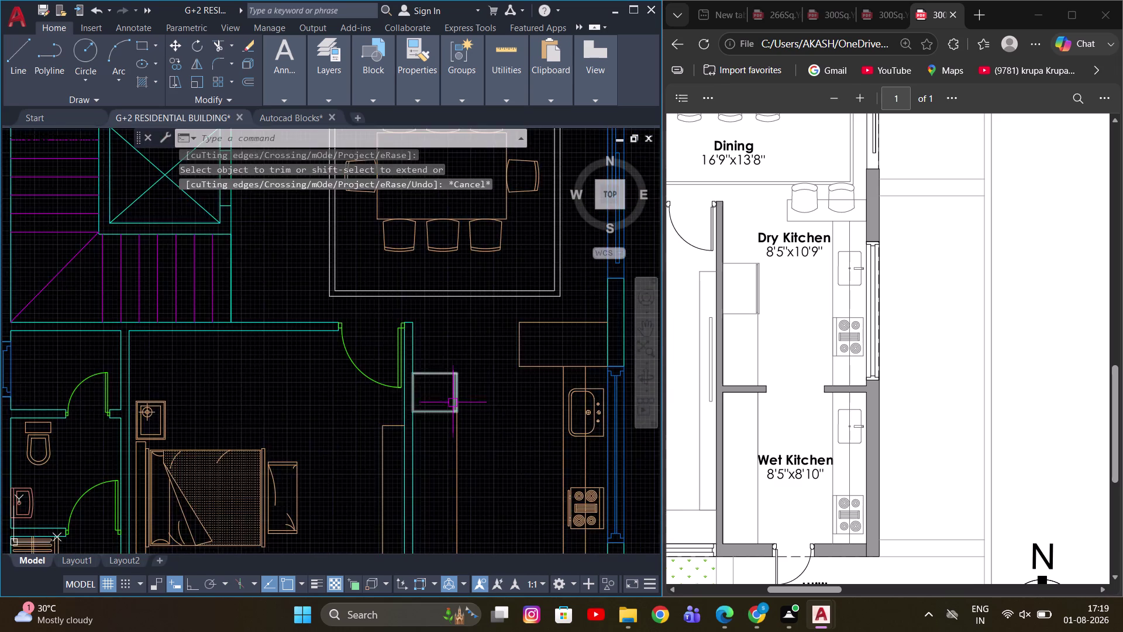
scroll(down, 3)
middle_drag(466, 410, 467, 385)
scroll(up, 3)
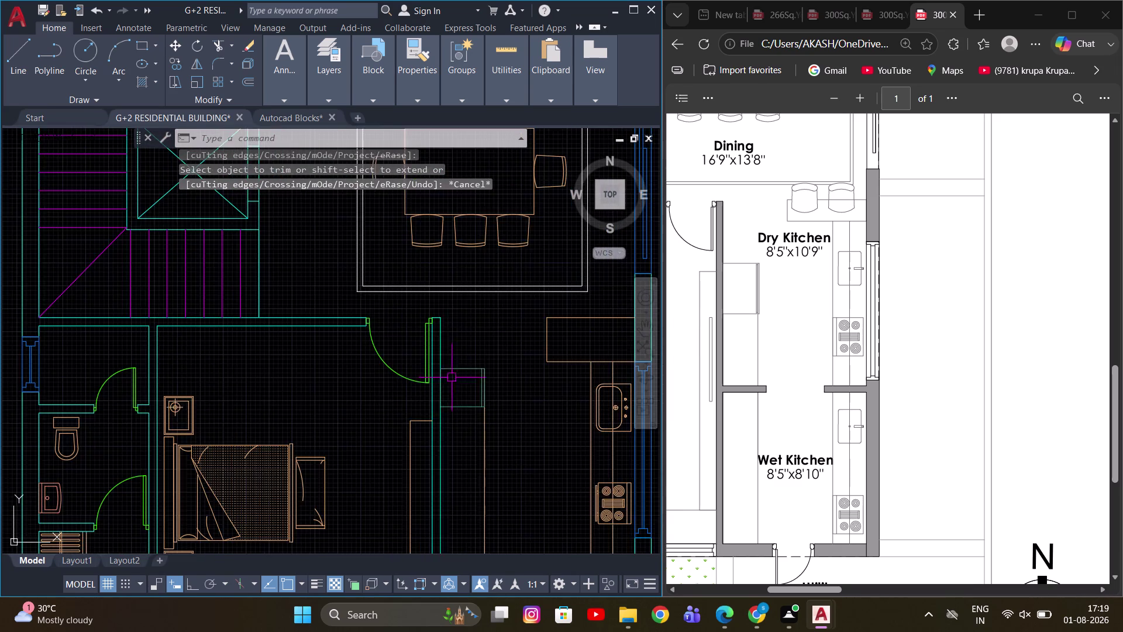
scroll(up, 3)
scroll(down, 3)
key(Escape)
middle_drag(476, 424, 451, 365)
scroll(down, 3)
scroll(up, 3)
middle_drag(459, 415, 450, 433)
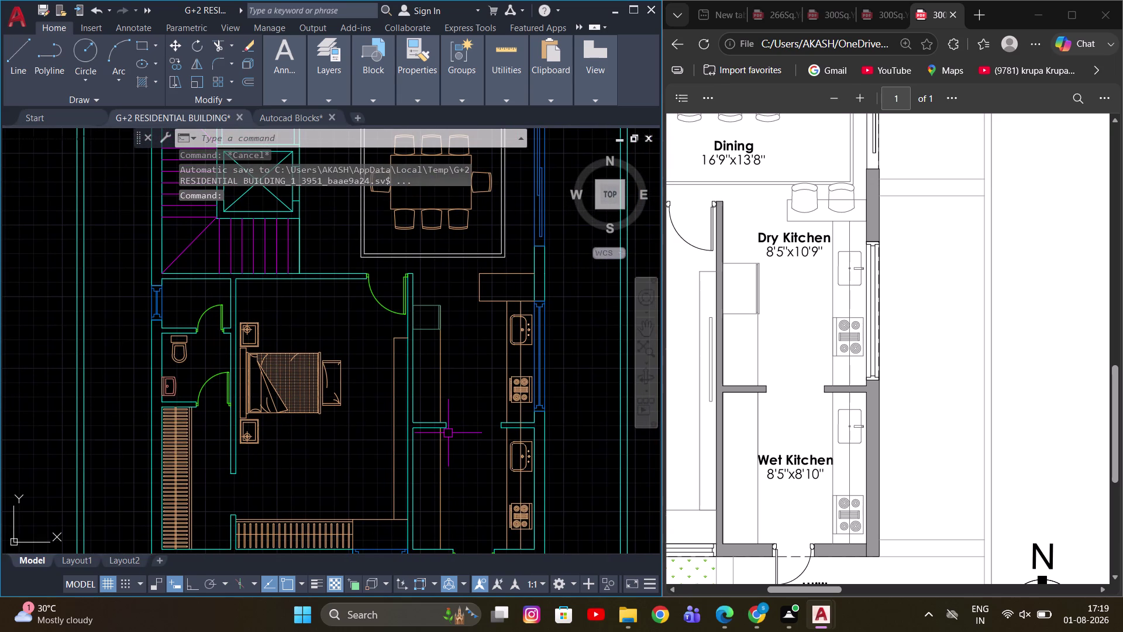
Pan and zoom across the furnished ground floor plan and bedroom.
scroll(up, 3)
scroll(down, 3)
middle_drag(454, 365, 458, 400)
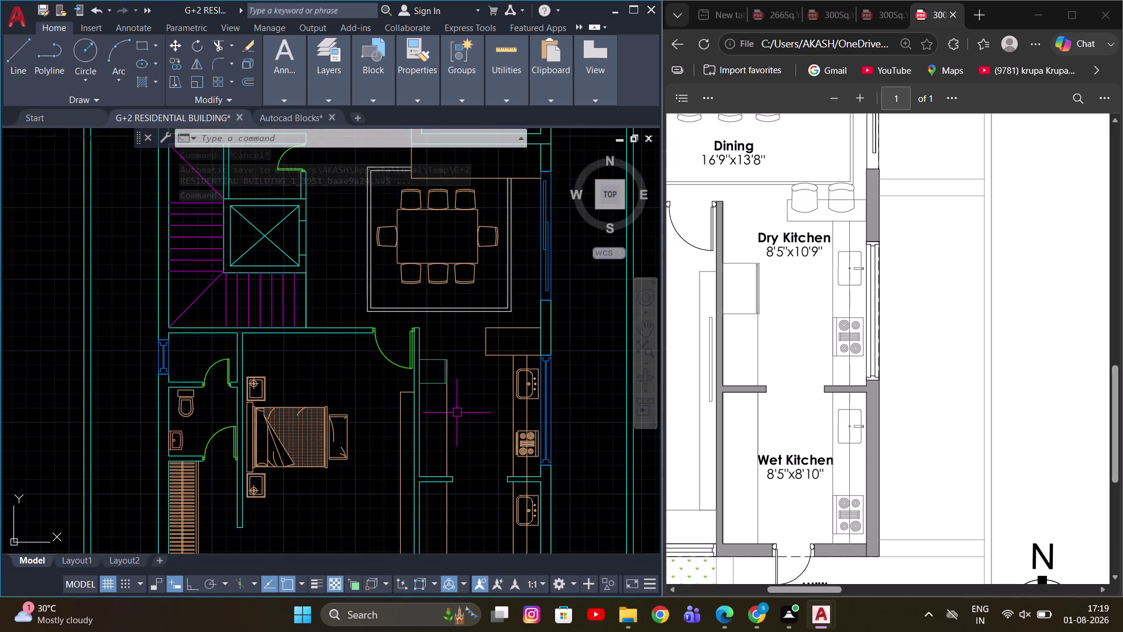
middle_drag(458, 428, 458, 384)
scroll(down, 3)
middle_drag(488, 422, 478, 428)
scroll(up, 3)
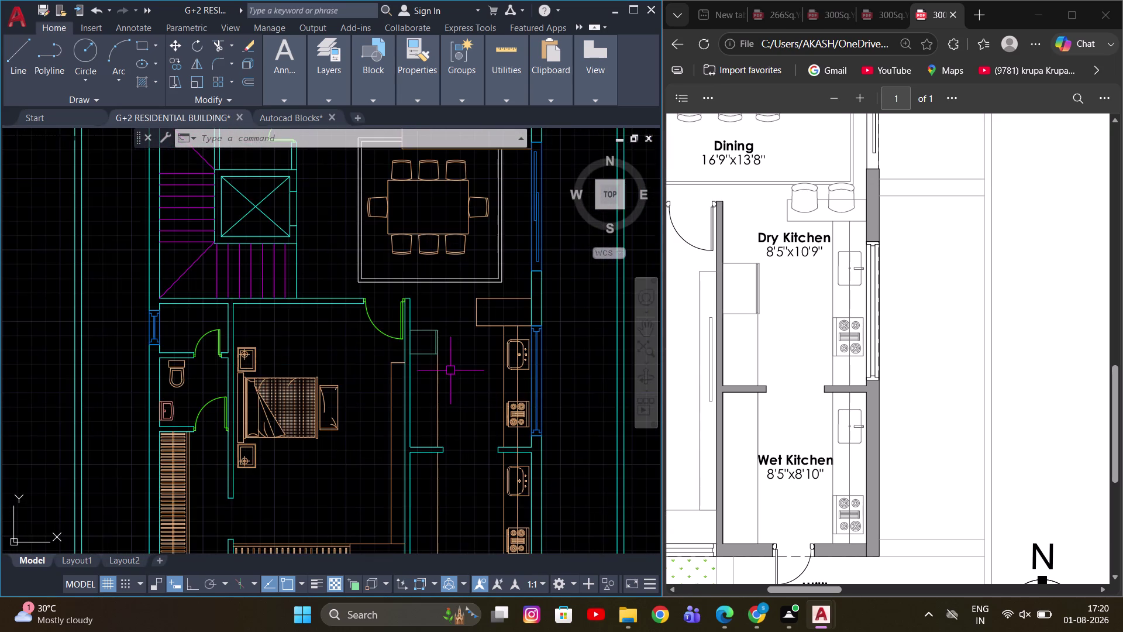
scroll(down, 3)
middle_drag(443, 375, 443, 398)
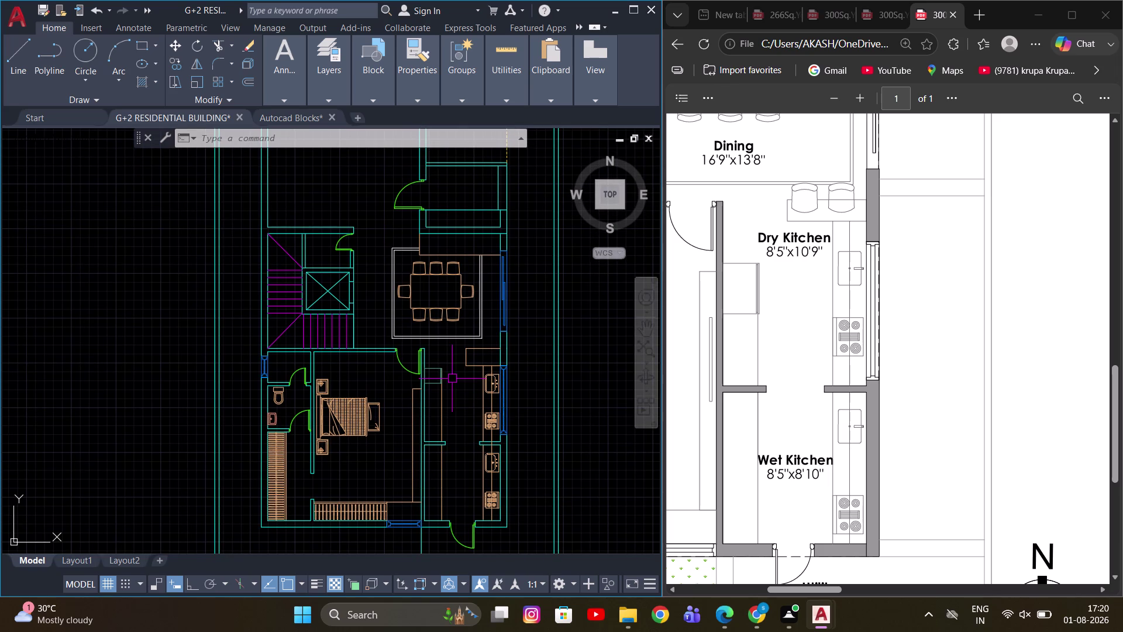
middle_drag(422, 404, 451, 352)
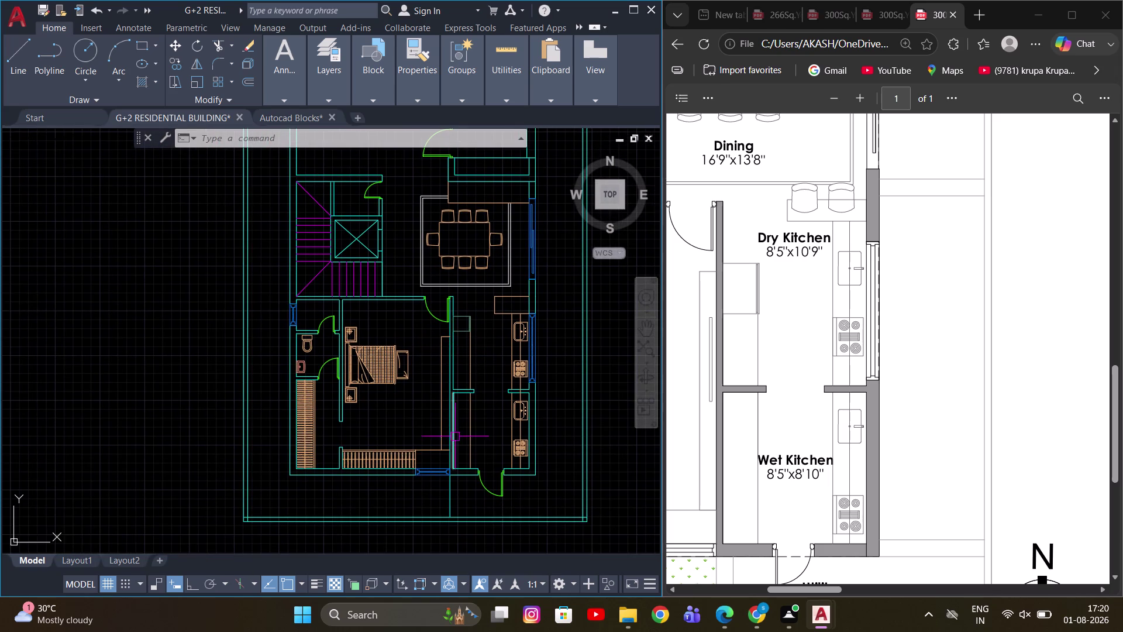
middle_drag(454, 443, 461, 470)
scroll(up, 3)
drag(825, 588, 786, 597)
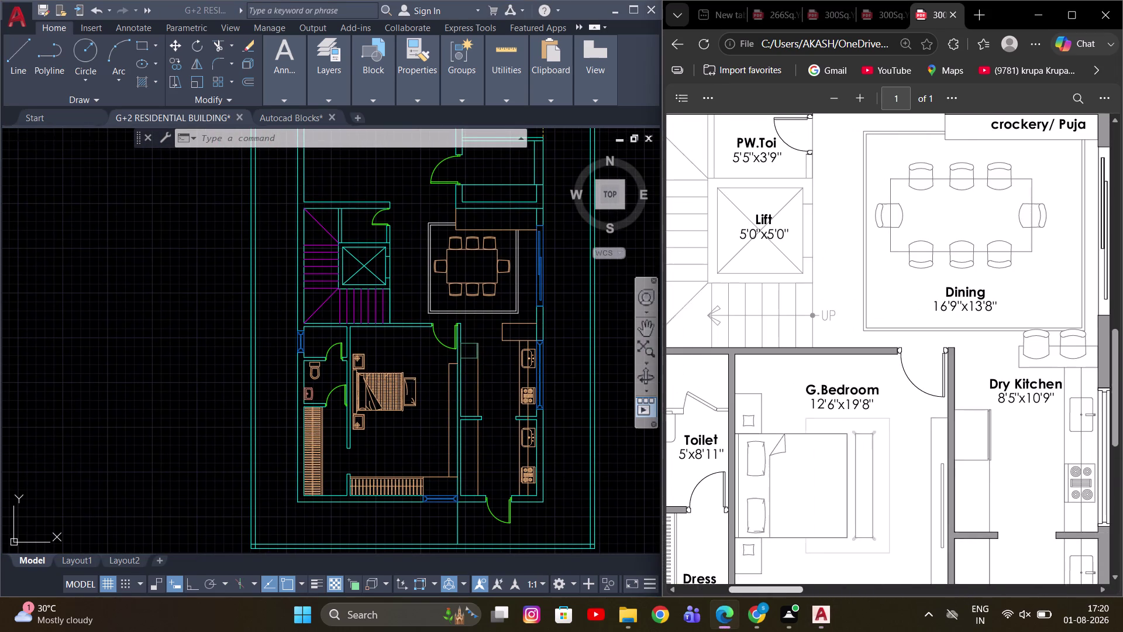
drag(787, 597, 786, 597)
scroll(down, 3)
scroll(down, 3)
scroll(up, 3)
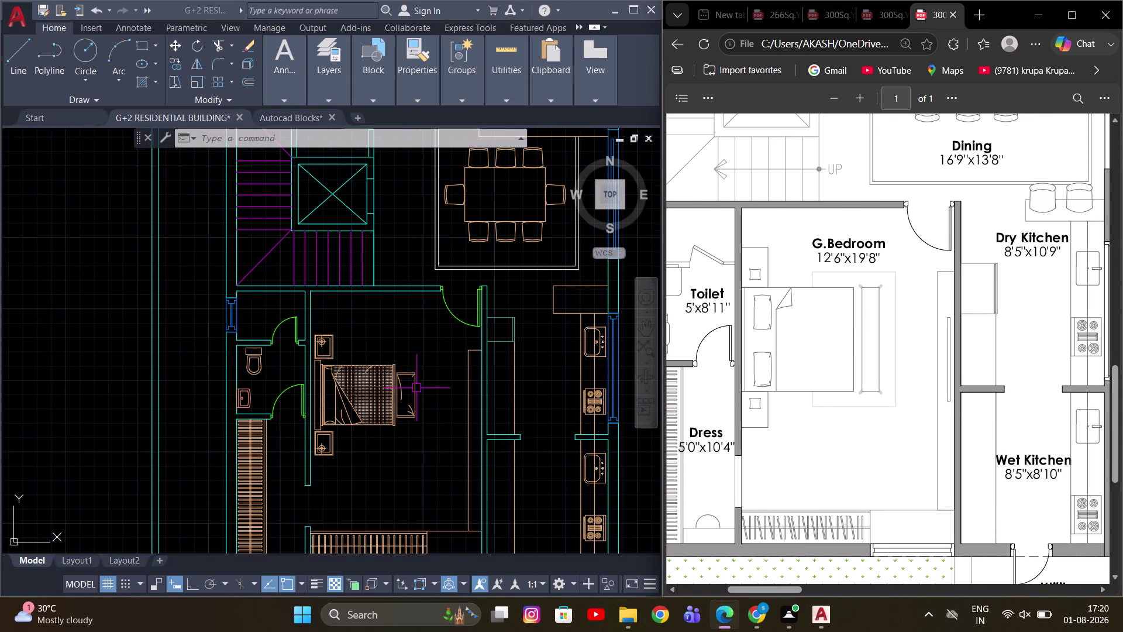
Review the upper rooms and empty living room, then switch to the 'Autocad Blocks' drawing.
click(411, 355)
middle_drag(411, 333, 393, 435)
scroll(down, 3)
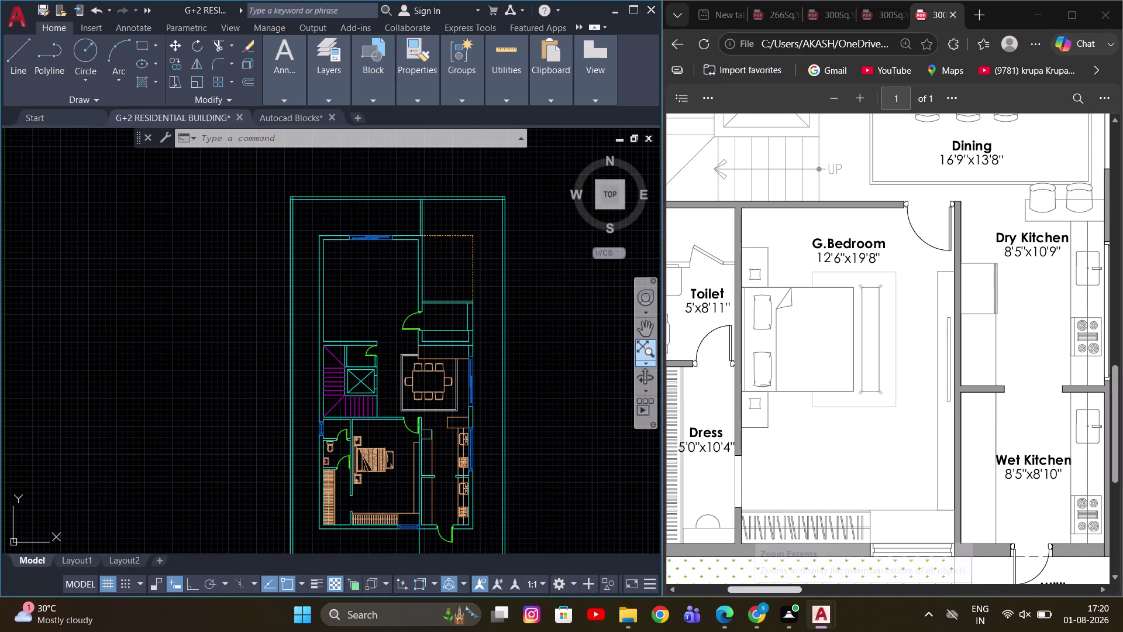
drag(754, 592, 740, 594)
scroll(up, 3)
scroll(up, 3)
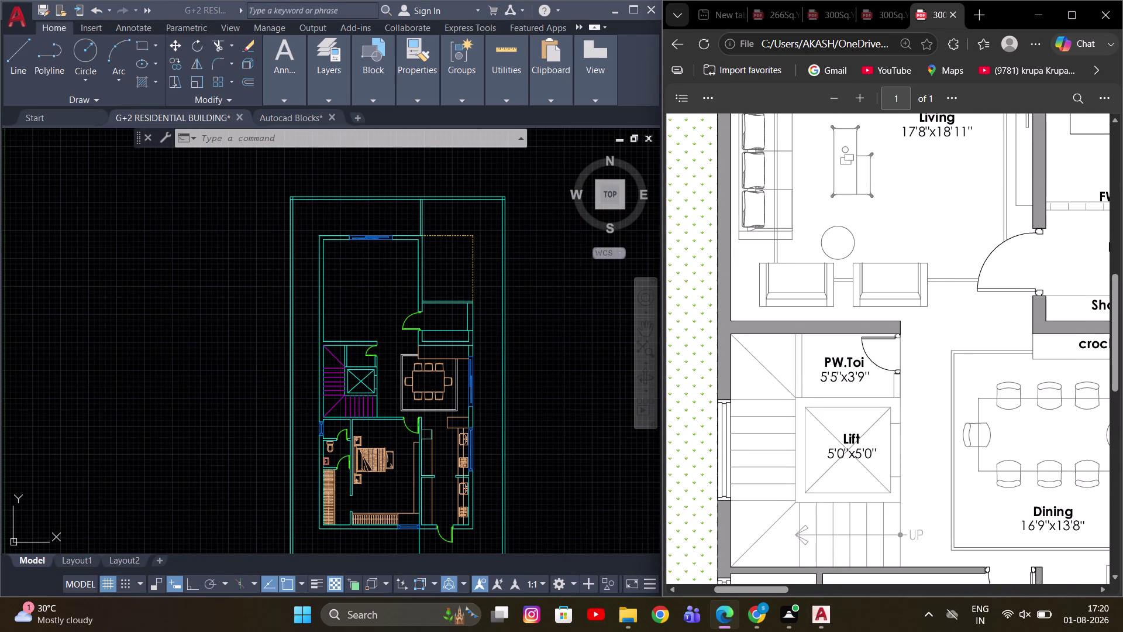
click(536, 319)
middle_drag(562, 302, 553, 379)
scroll(up, 3)
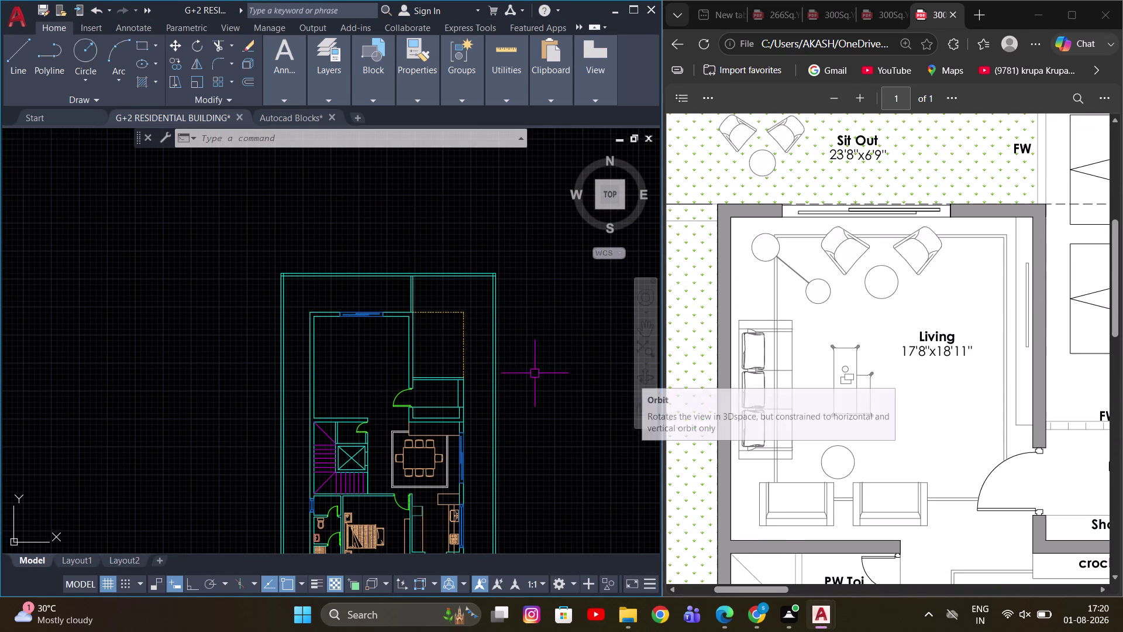
click(771, 590)
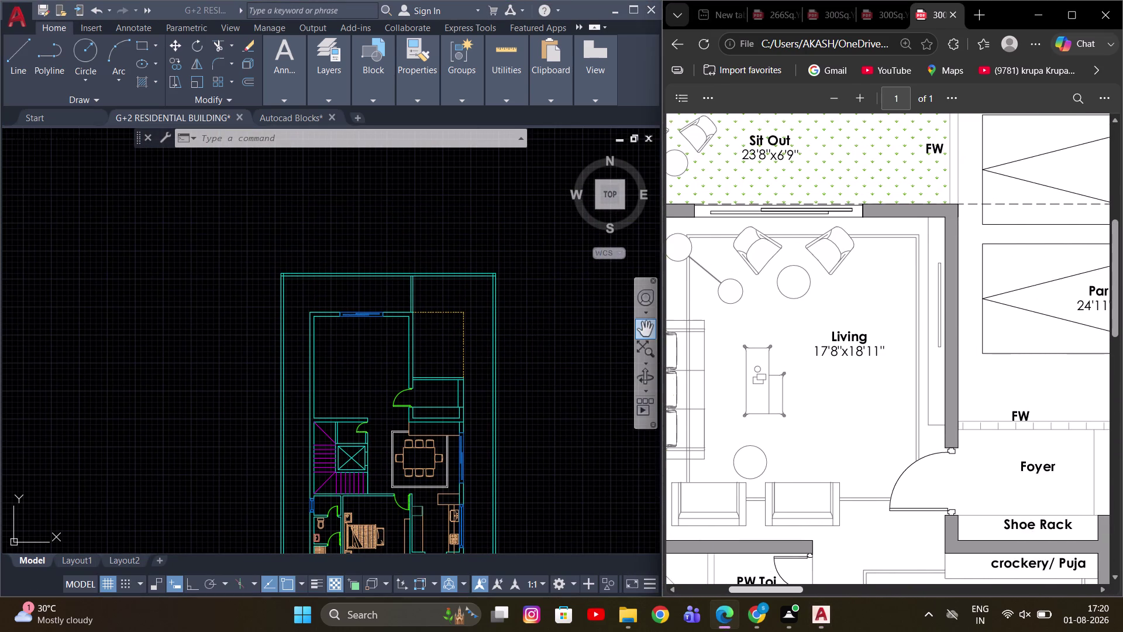
scroll(up, 3)
click(524, 344)
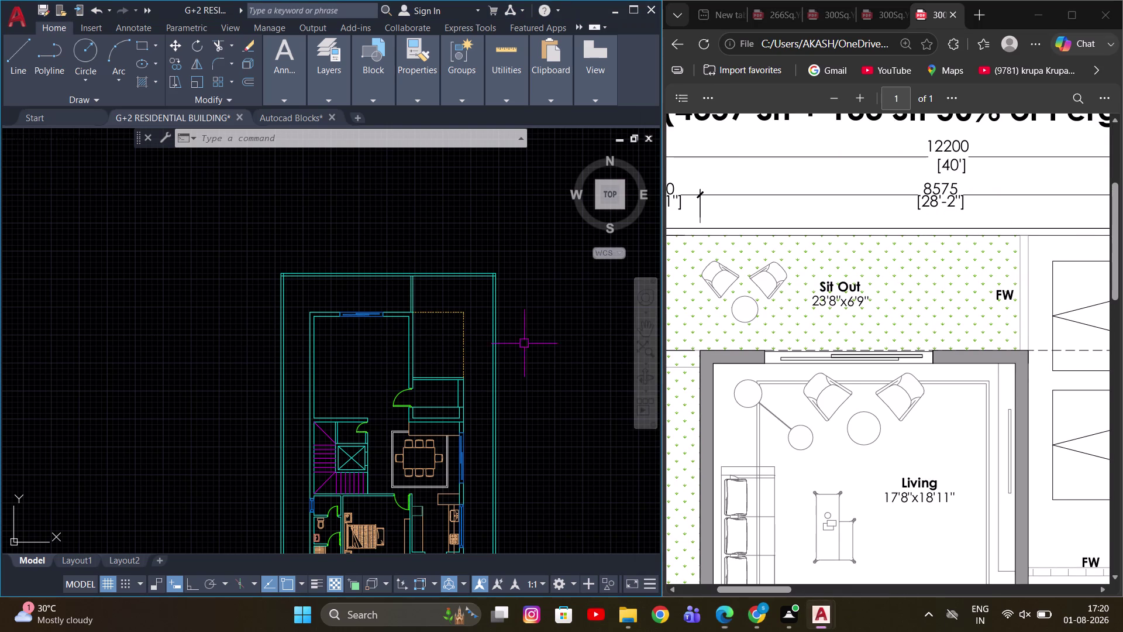
middle_drag(421, 341, 472, 320)
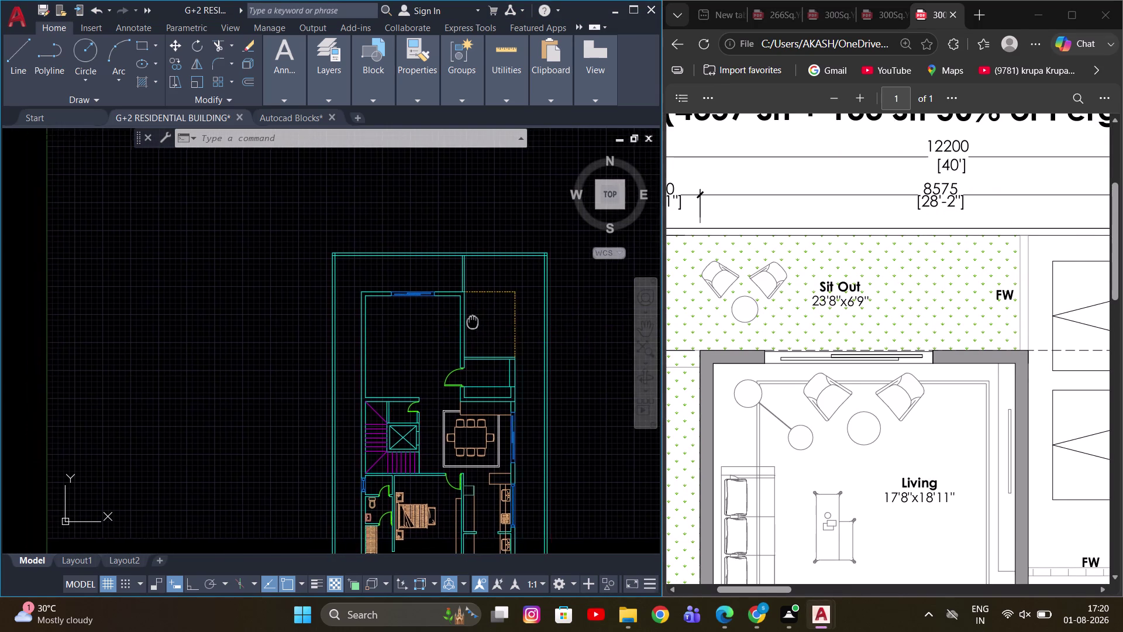
middle_drag(472, 320, 473, 321)
scroll(down, 3)
scroll(down, 3)
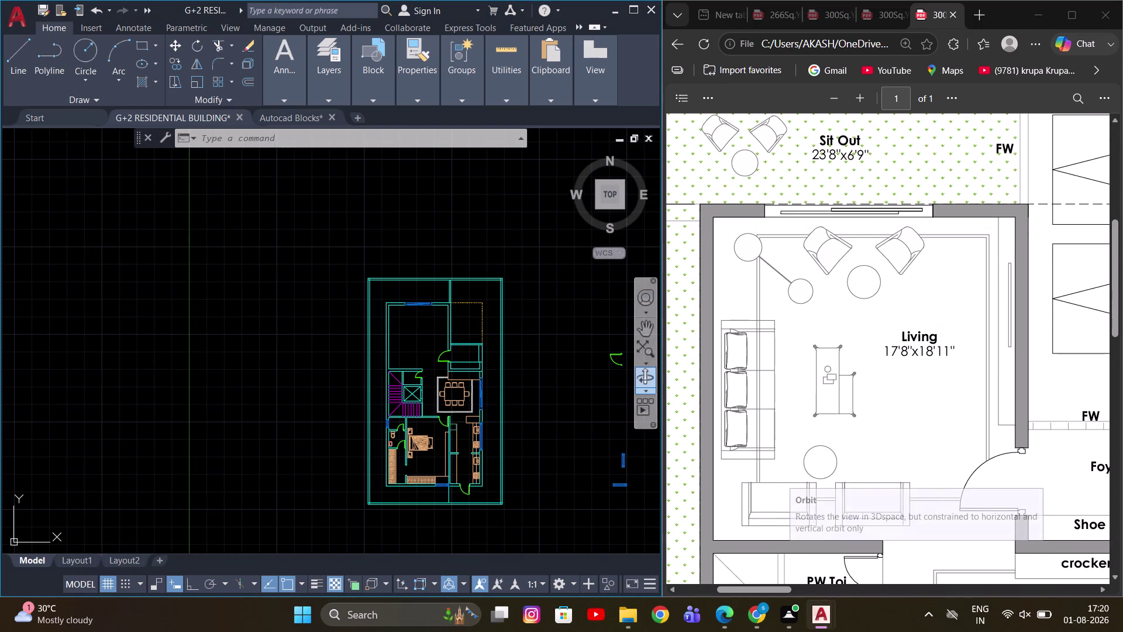
click(299, 118)
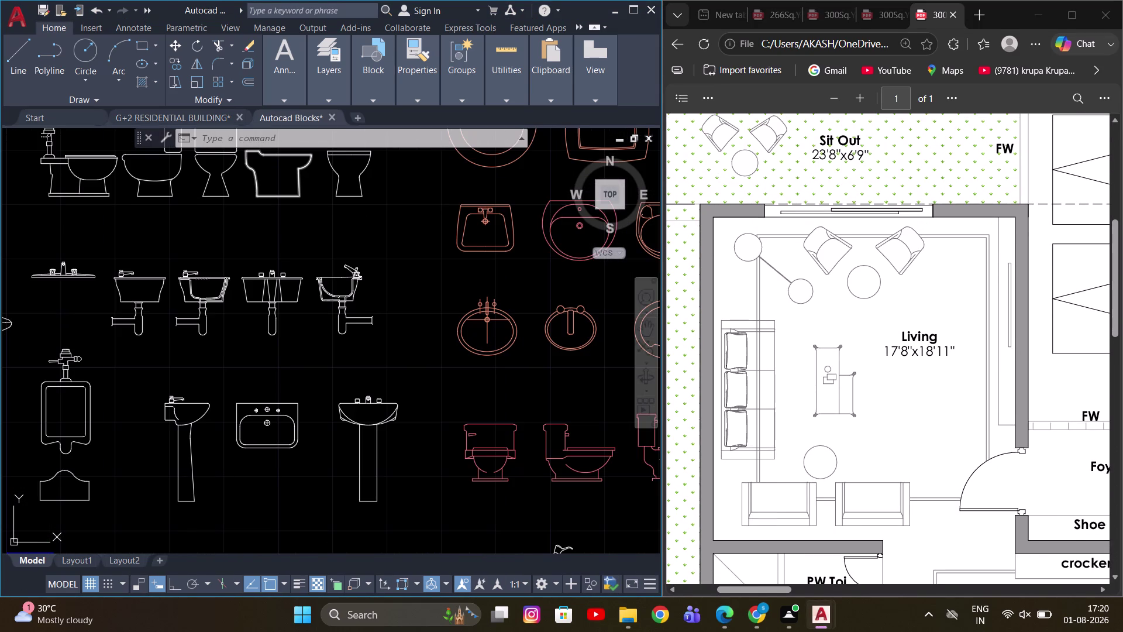
Pan through the Autocad Blocks library past chairs and beds to the cushioned sofas.
scroll(down, 3)
scroll(down, 3)
scroll(down, 3)
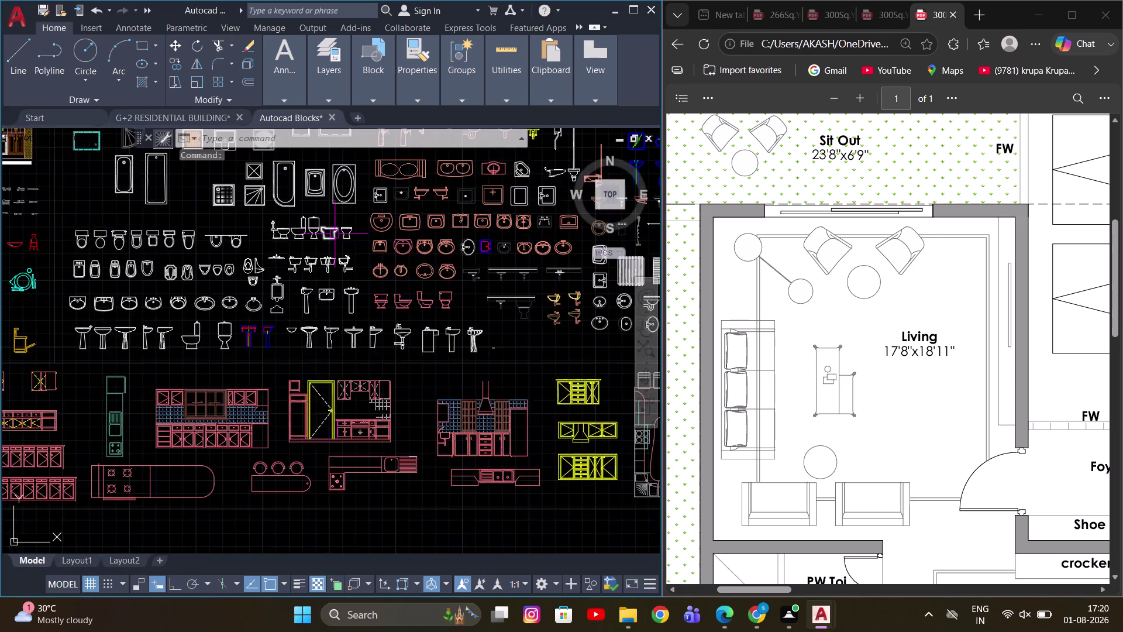
scroll(down, 3)
middle_drag(304, 315, 476, 269)
scroll(down, 3)
middle_drag(363, 389, 452, 285)
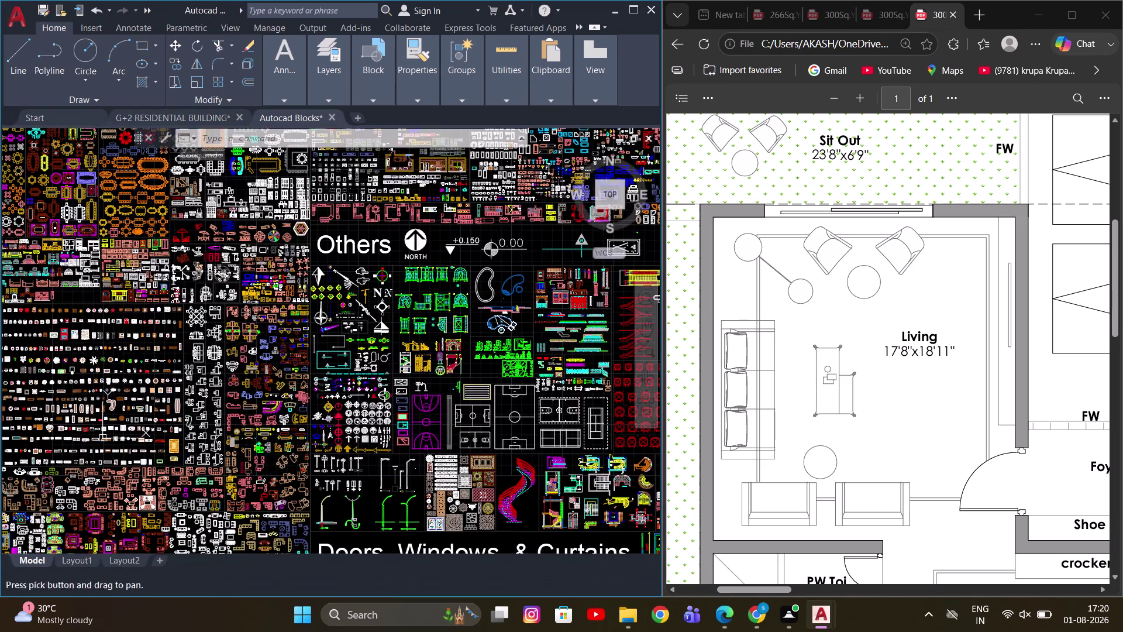
scroll(up, 3)
middle_drag(467, 421, 430, 285)
middle_drag(309, 393, 444, 339)
scroll(down, 3)
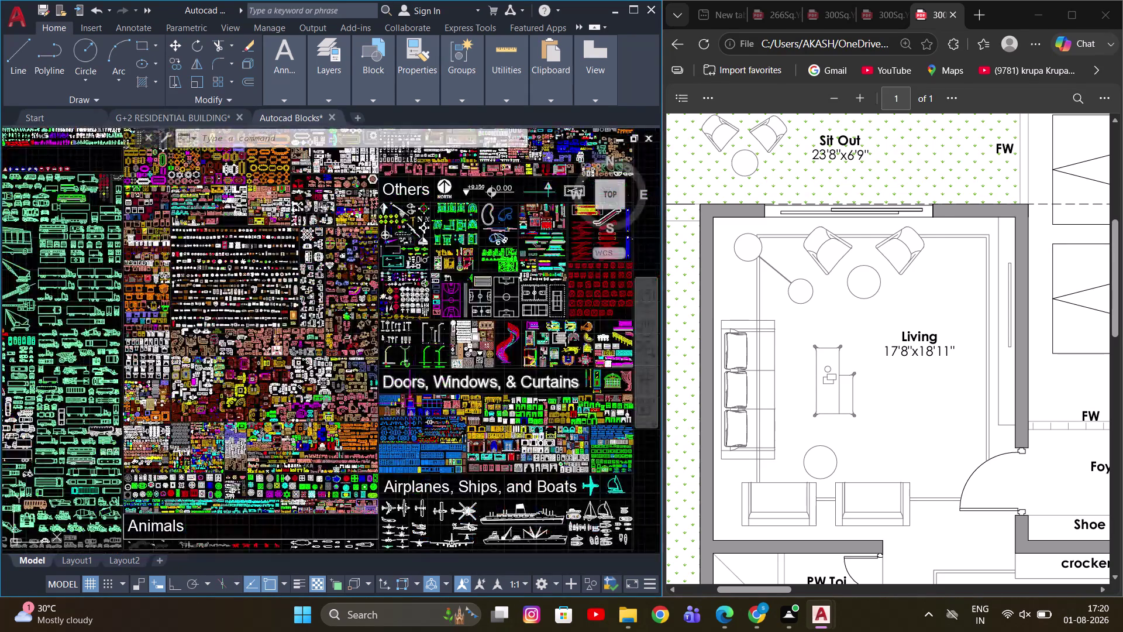
scroll(up, 3)
middle_drag(359, 415, 493, 375)
scroll(up, 3)
scroll(down, 3)
middle_drag(338, 393, 563, 329)
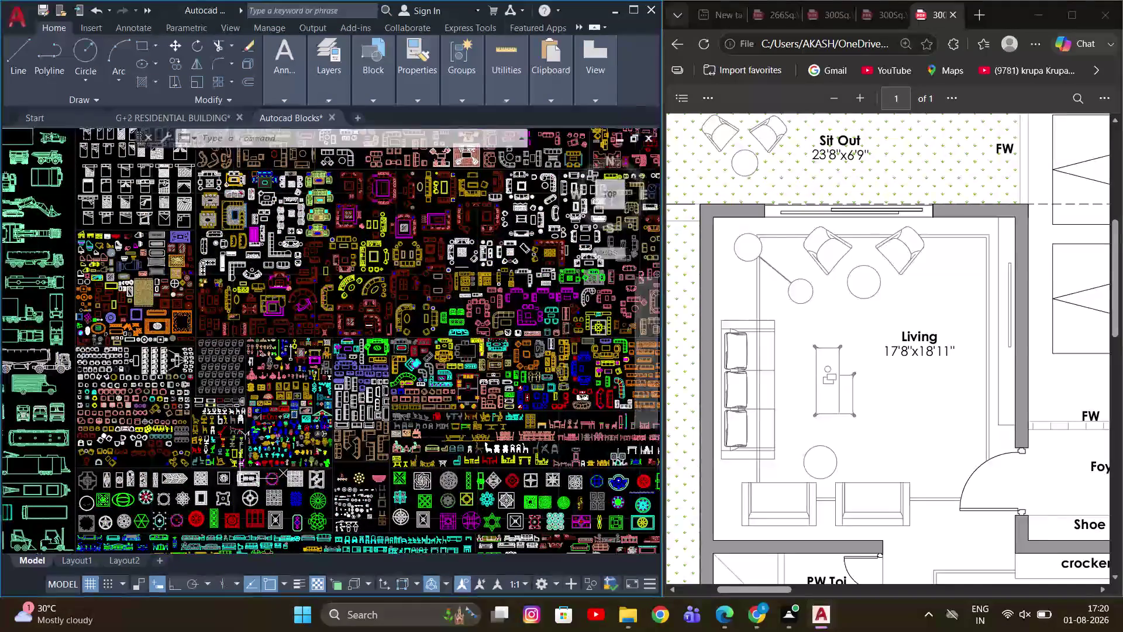
middle_drag(564, 330, 564, 329)
scroll(up, 3)
middle_drag(207, 390, 503, 361)
scroll(up, 3)
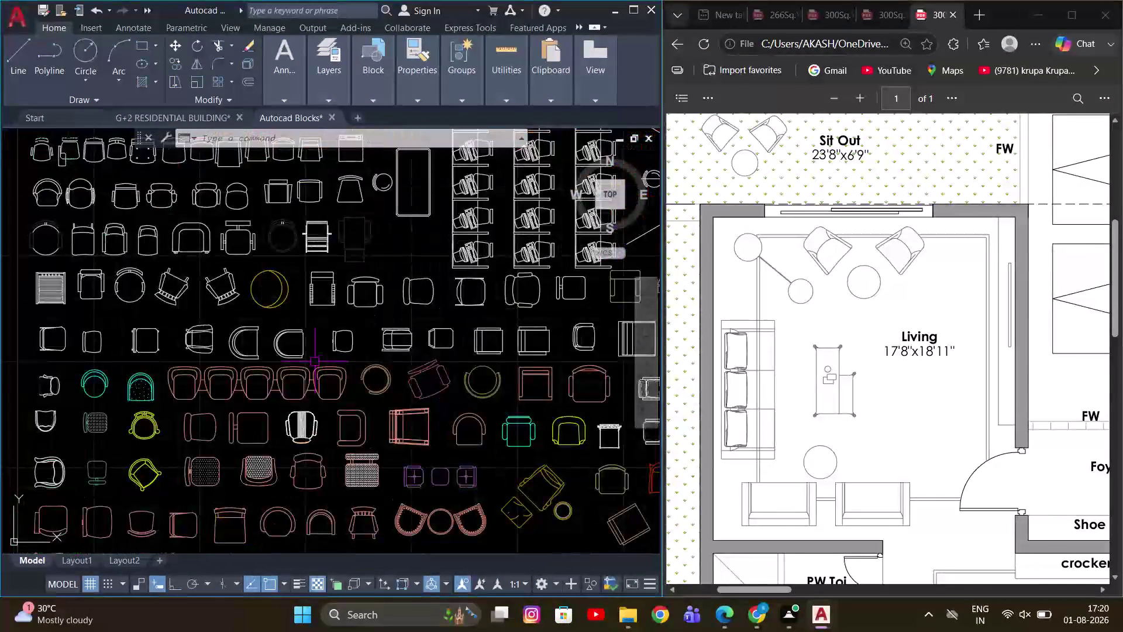
scroll(down, 3)
middle_drag(477, 262, 423, 395)
scroll(up, 3)
scroll(down, 3)
middle_drag(466, 315, 398, 411)
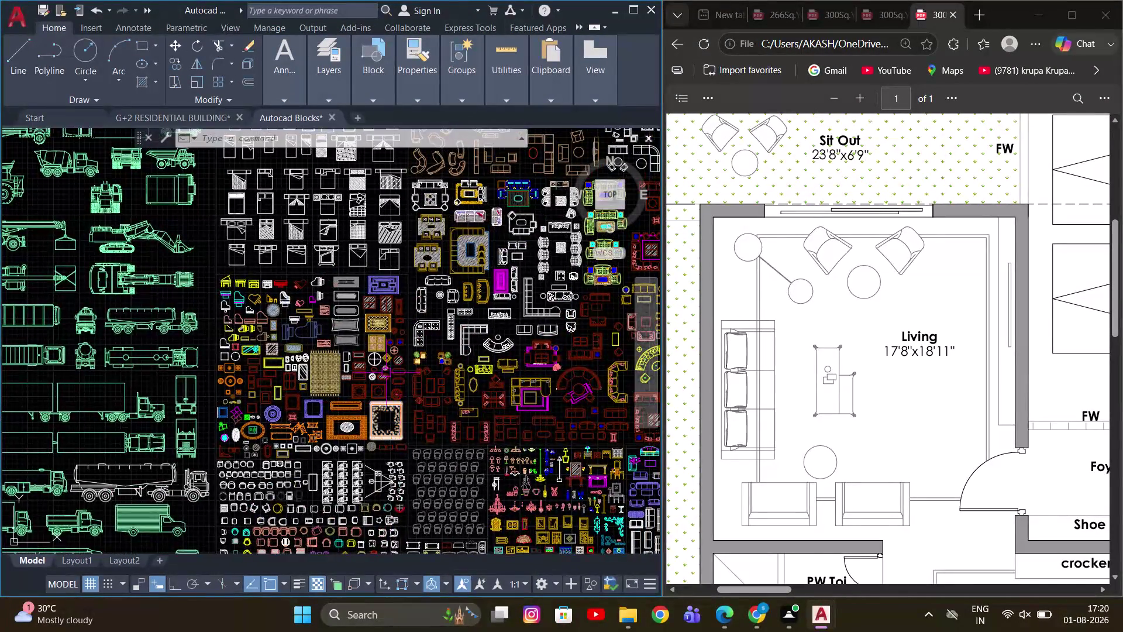
scroll(up, 3)
middle_drag(334, 301, 326, 399)
scroll(up, 3)
scroll(down, 3)
middle_drag(489, 349, 309, 297)
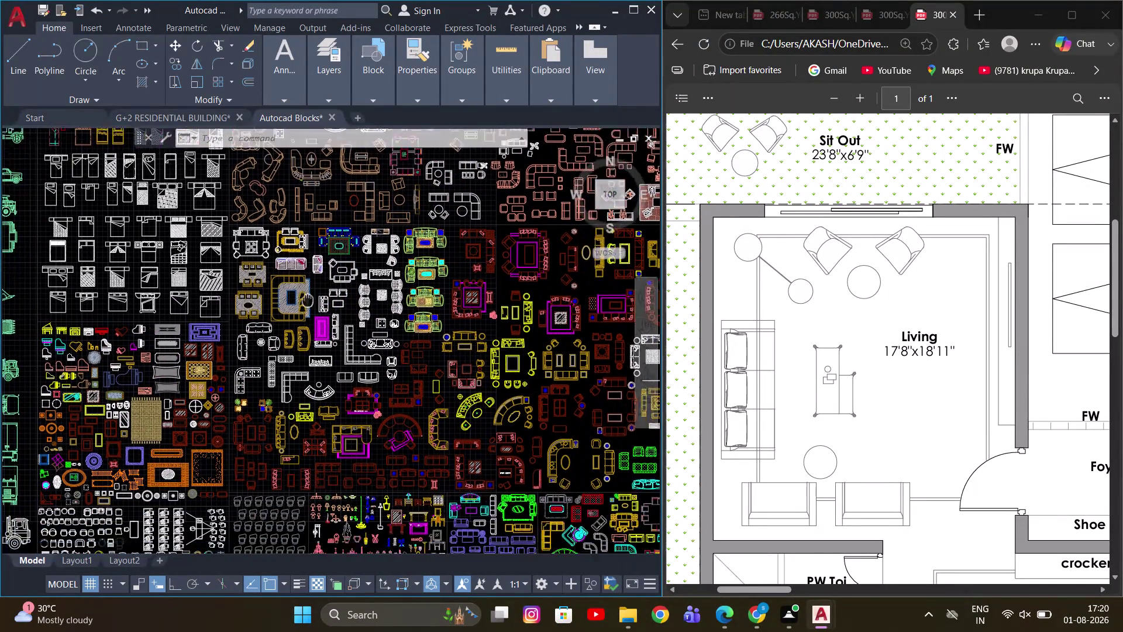
middle_drag(309, 297, 316, 272)
scroll(down, 3)
scroll(up, 3)
scroll(up, 3)
middle_drag(308, 423, 346, 356)
scroll(up, 3)
scroll(up, 3)
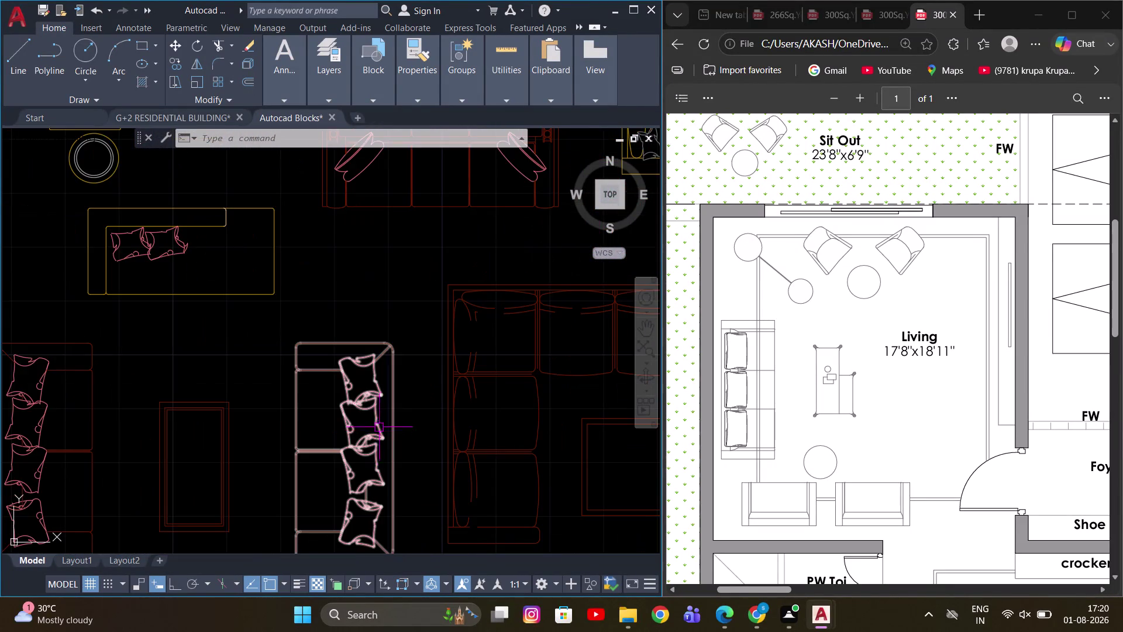
scroll(down, 3)
middle_drag(537, 415, 486, 424)
scroll(up, 3)
scroll(down, 3)
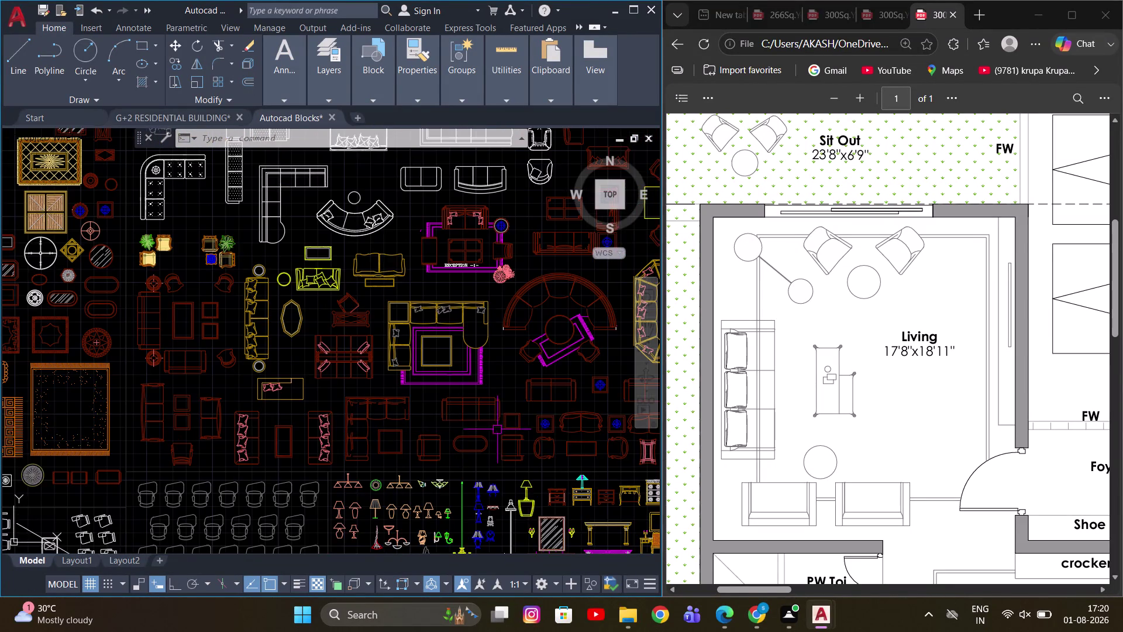
middle_drag(568, 421, 544, 443)
scroll(up, 3)
middle_drag(249, 415, 421, 391)
scroll(up, 3)
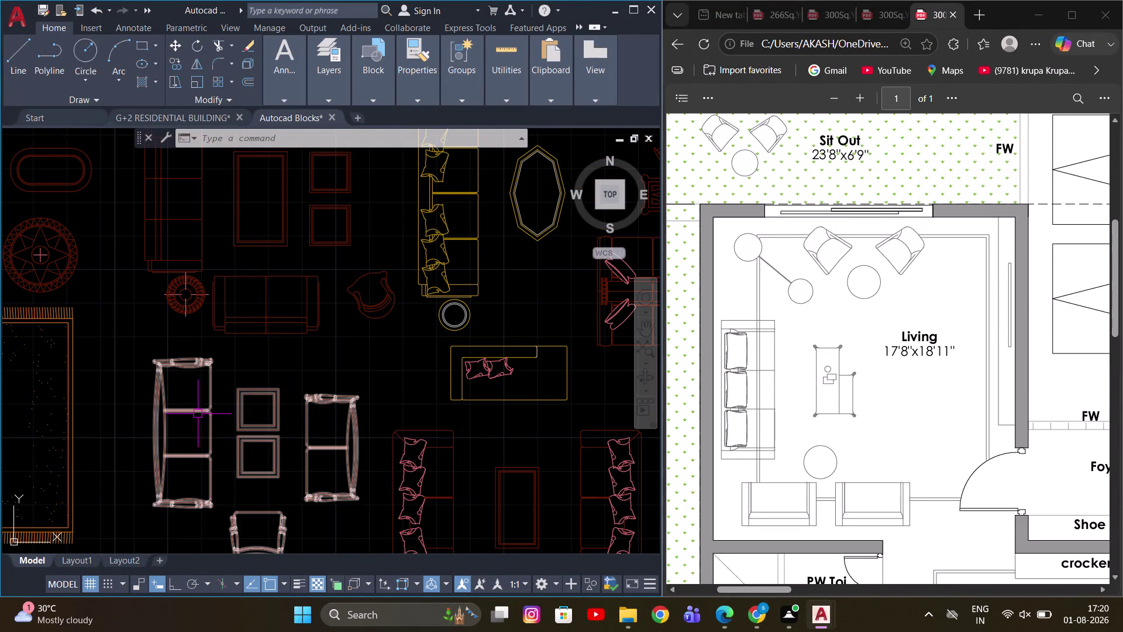
scroll(down, 3)
scroll(up, 3)
Copy the cushioned three-seat sofa block and return to the G+2 RESIDENTIAL BUILDING drawing.
click(406, 432)
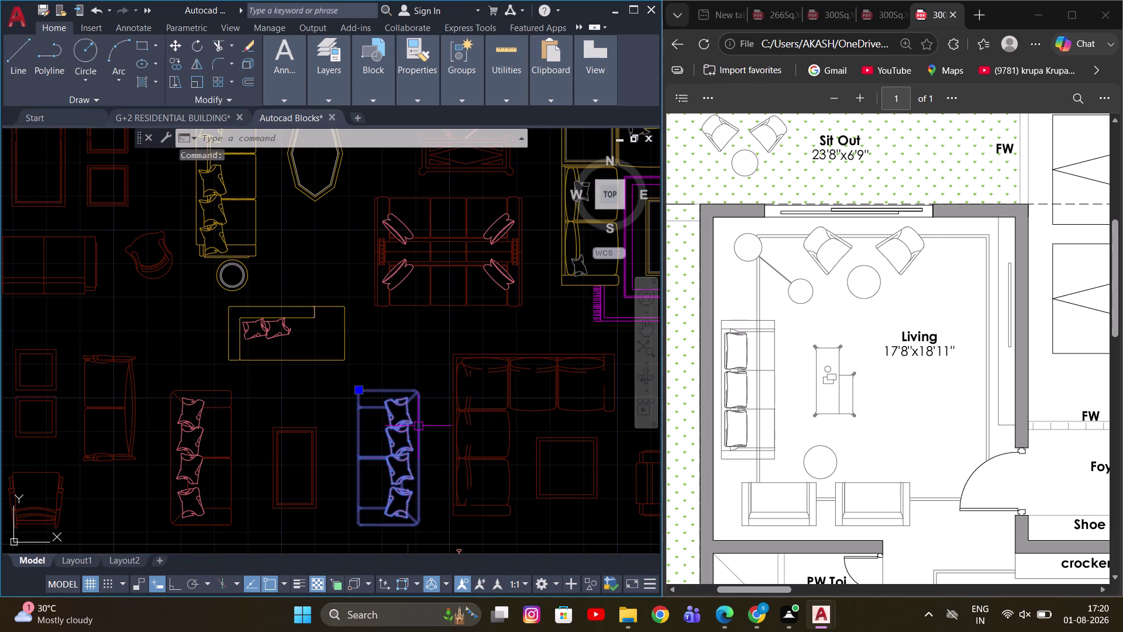
key(ctrl+c)
click(184, 117)
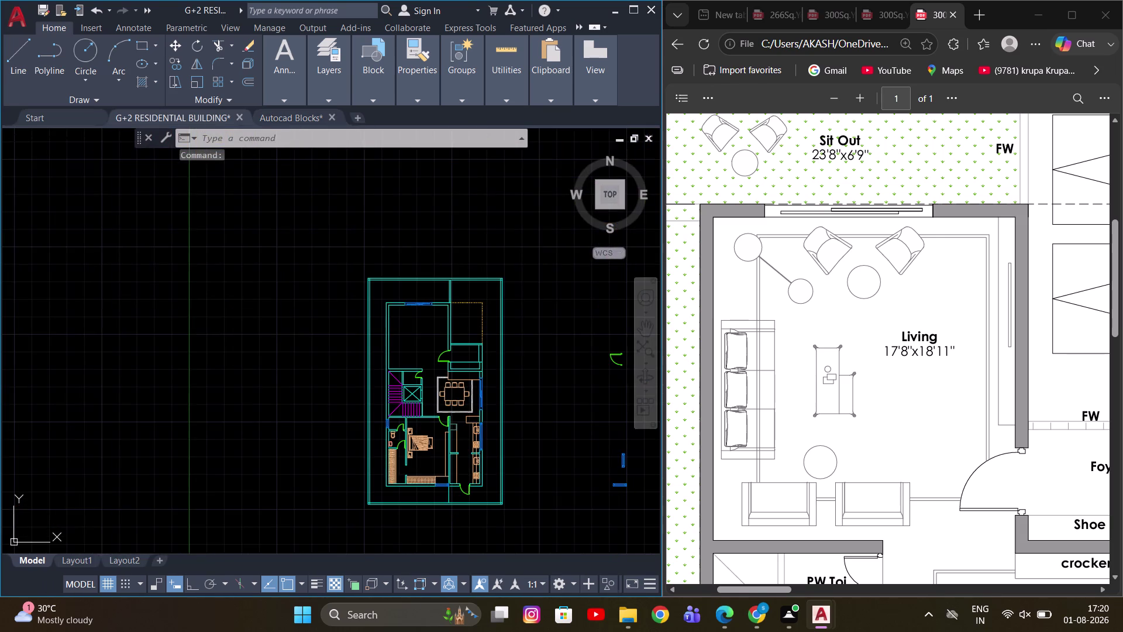
Paste the copied three-seat sofa into the ground floor plan near the living room.
scroll(down, 3)
scroll(up, 3)
middle_drag(325, 325, 291, 331)
scroll(up, 3)
key(ctrl+v)
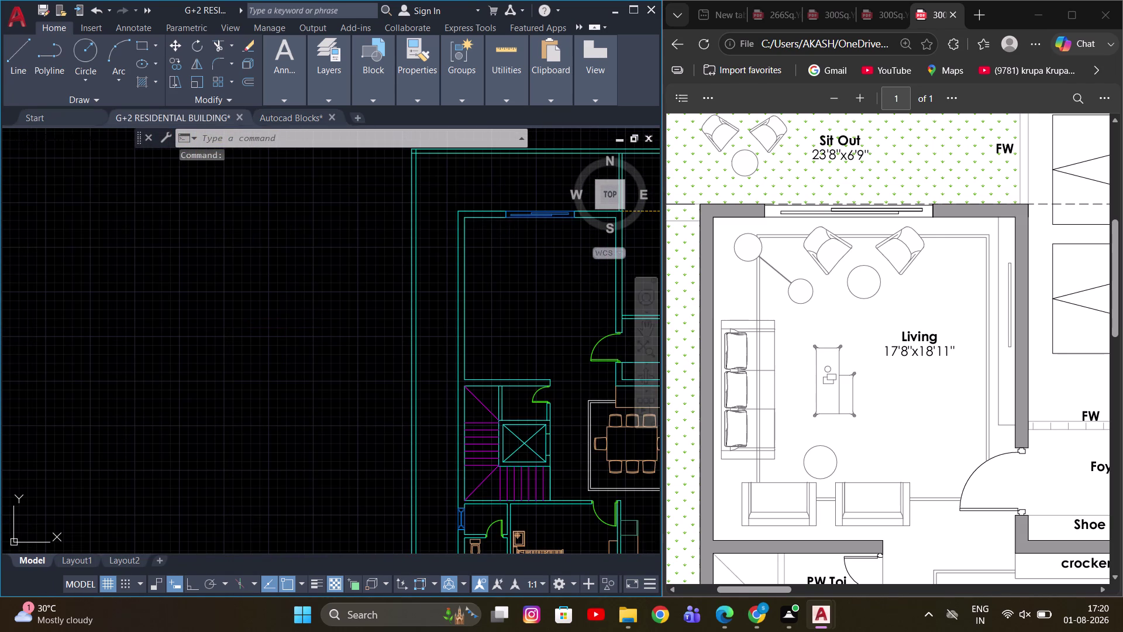
scroll(up, 3)
middle_drag(421, 350, 329, 344)
scroll(up, 3)
scroll(up, 3)
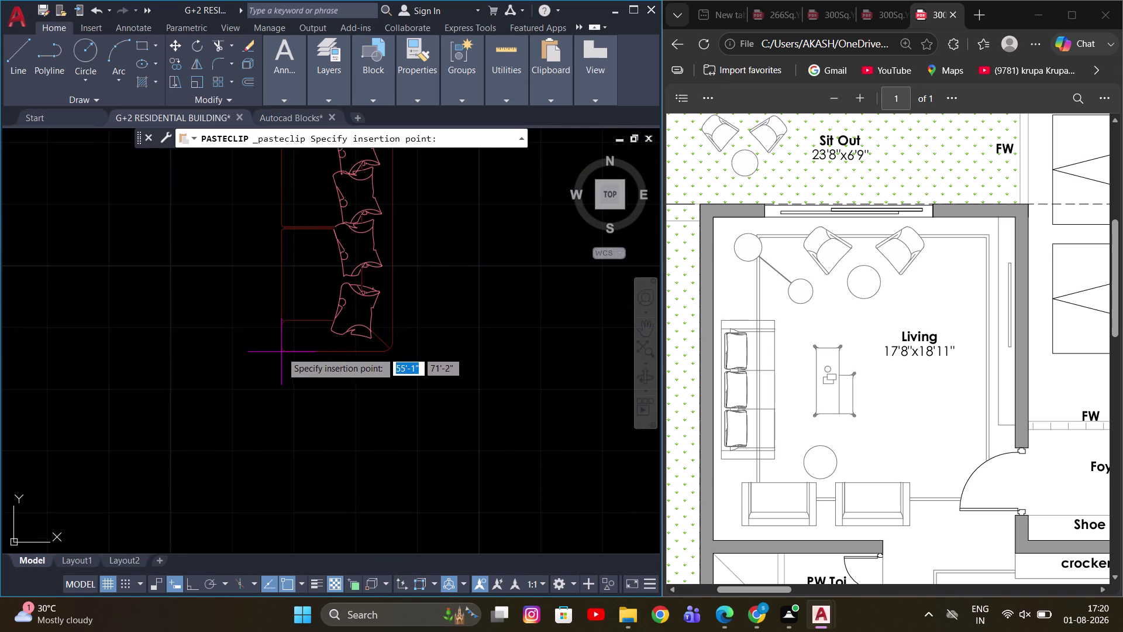
click(281, 351)
Mirror the pasted sofa across a vertical line with ortho on, keeping the original.
drag(423, 255, 406, 277)
click(321, 343)
scroll(down, 3)
middle_drag(376, 333, 355, 398)
key(m)
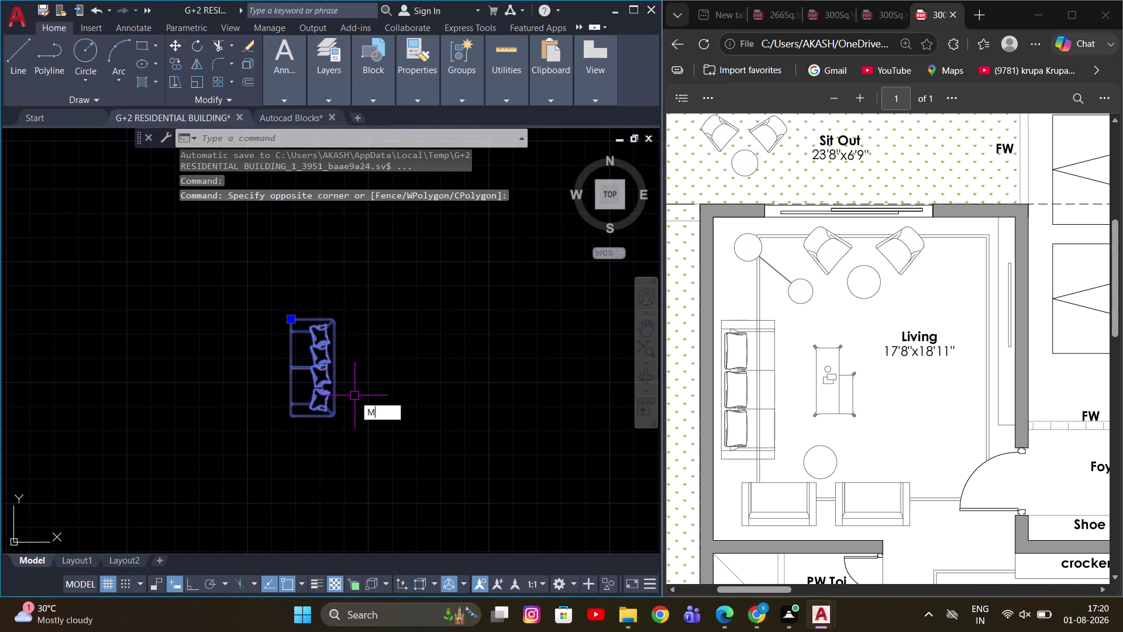
key(i)
key(space)
click(267, 294)
key(F8)
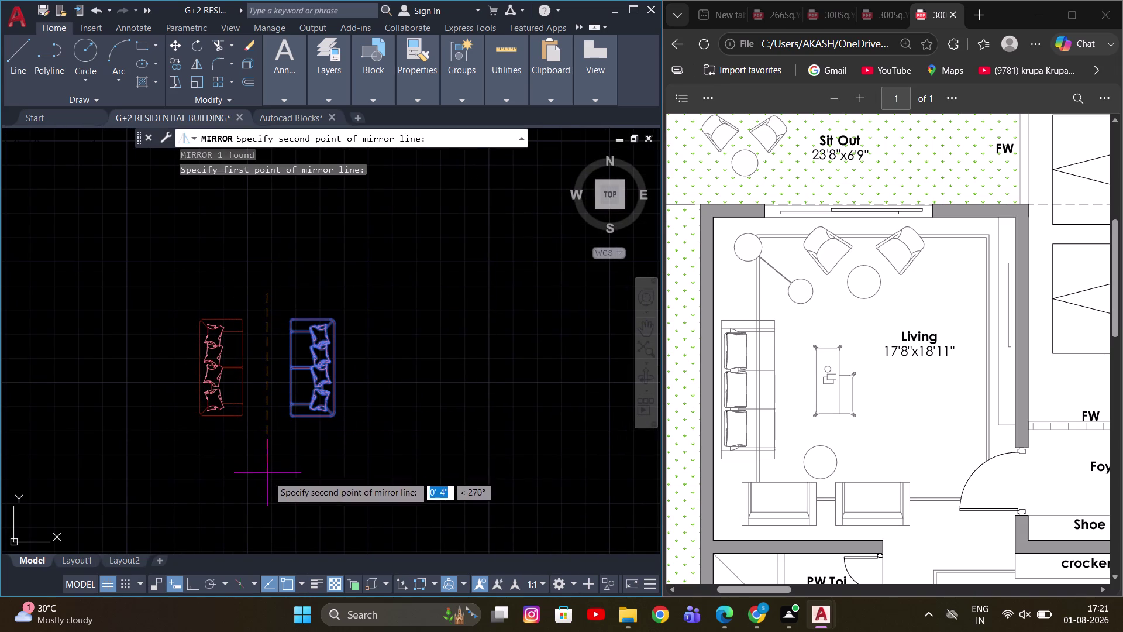
click(273, 485)
drag(303, 529, 273, 485)
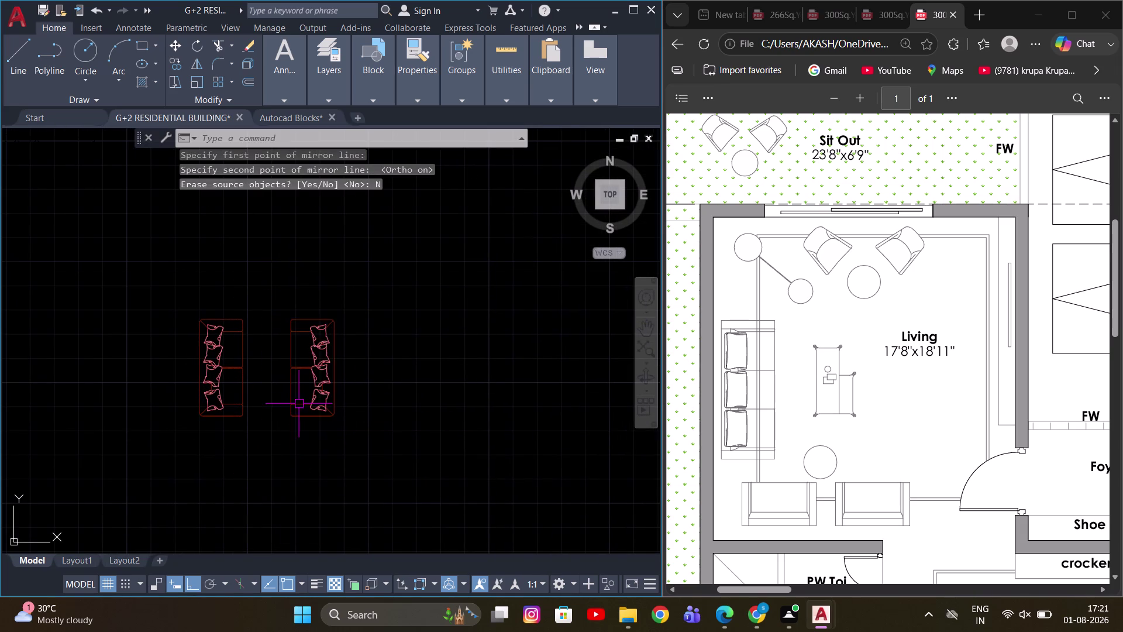
key(Escape)
Erase the original, unmirrored sofa.
drag(361, 306, 347, 339)
click(313, 381)
key(e)
key(space)
Scale the mirrored sofa down from a base point at its corner.
drag(260, 311, 229, 346)
click(175, 389)
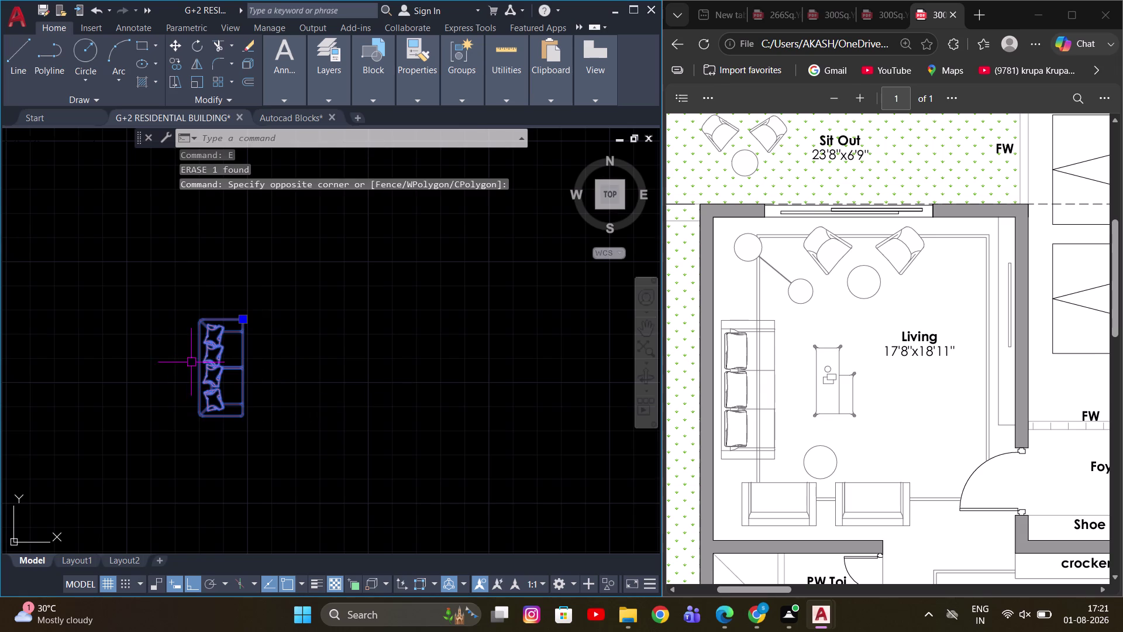
scroll(up, 3)
middle_drag(252, 319, 378, 295)
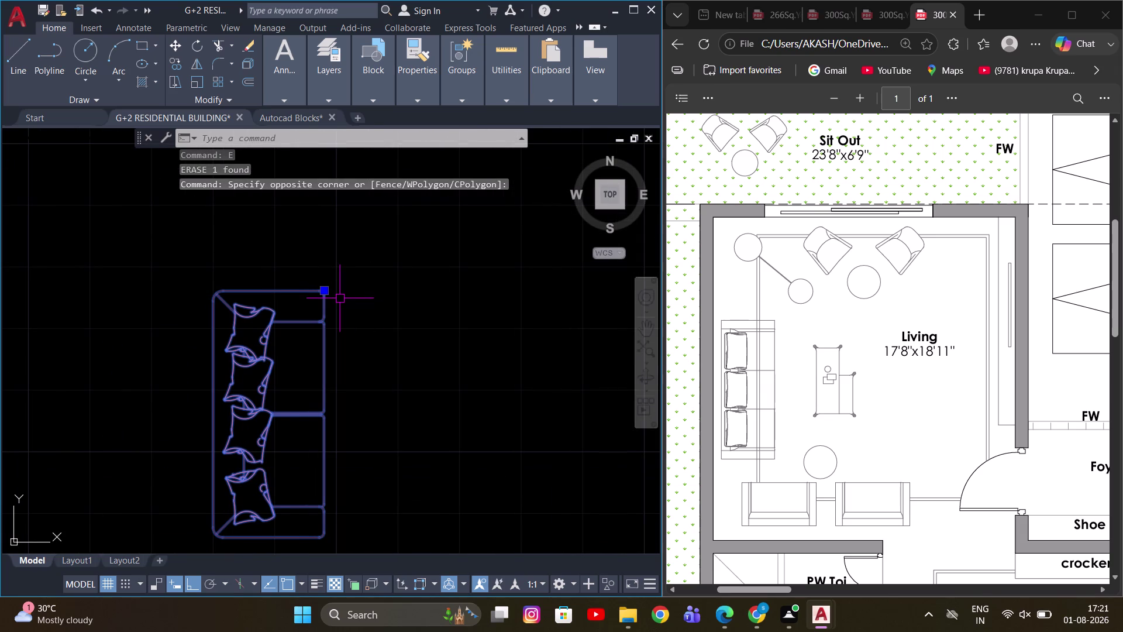
key(s)
key(c)
key(space)
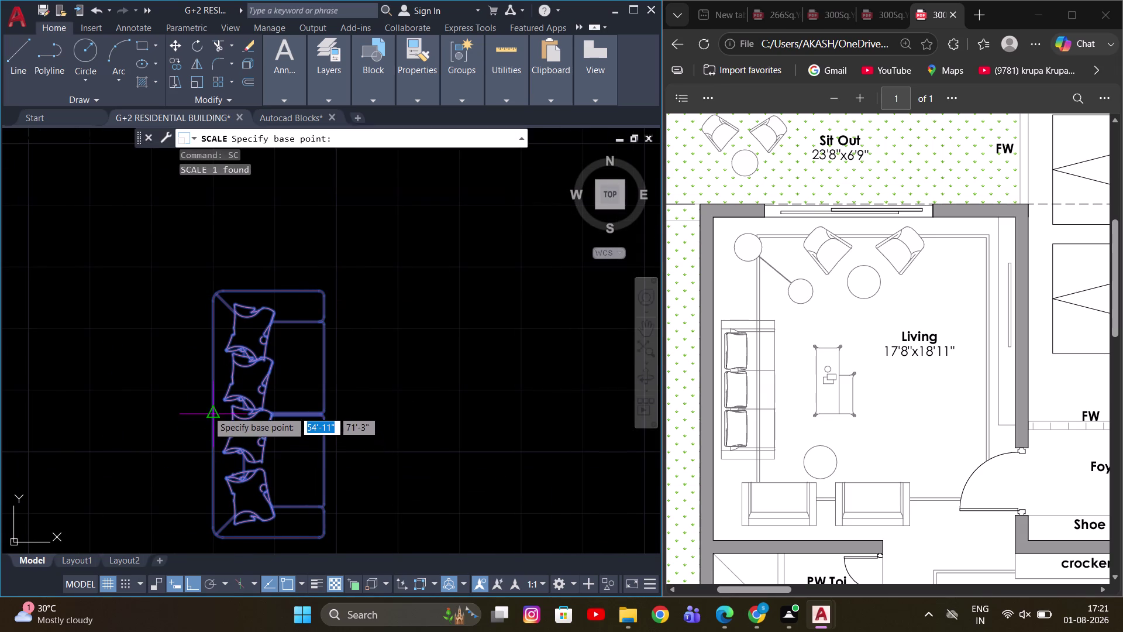
click(211, 411)
scroll(down, 3)
scroll(down, 3)
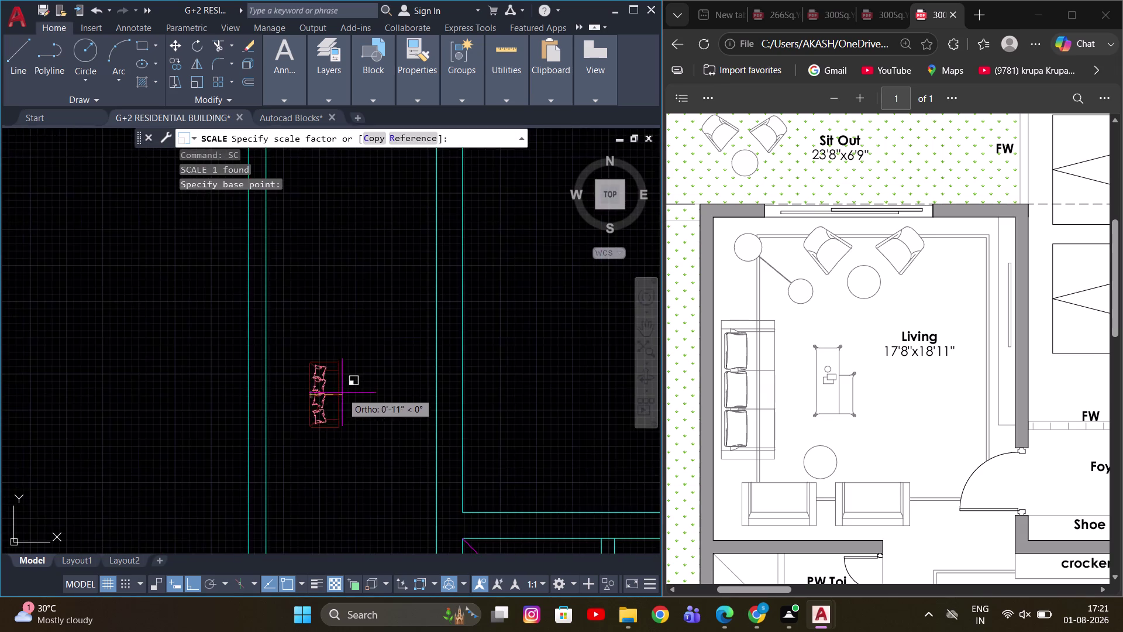
scroll(down, 3)
middle_drag(351, 394, 300, 405)
scroll(up, 3)
scroll(down, 3)
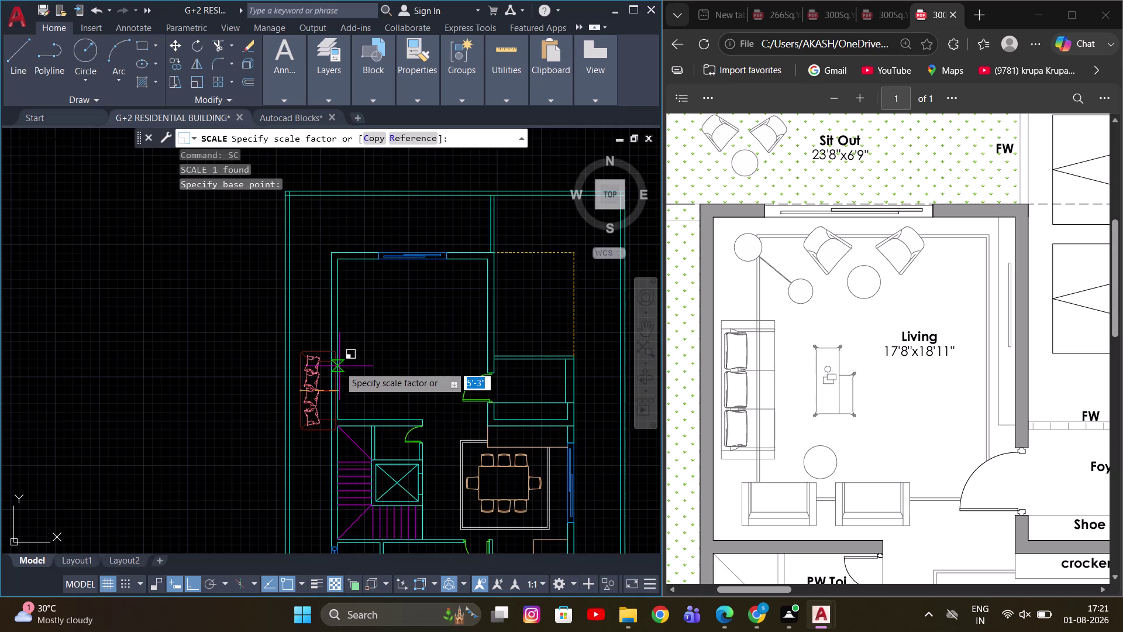
scroll(up, 3)
scroll(up, 3)
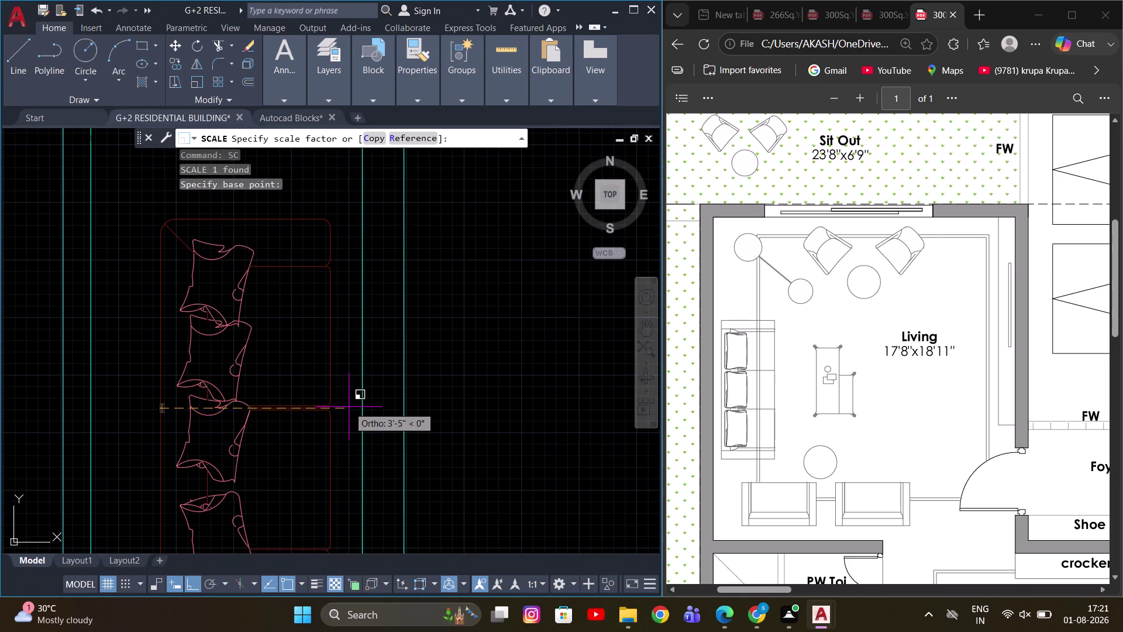
click(348, 406)
Select the scaled sofa and begin moving it beside the living room wall.
scroll(down, 3)
click(311, 337)
key(m)
key(space)
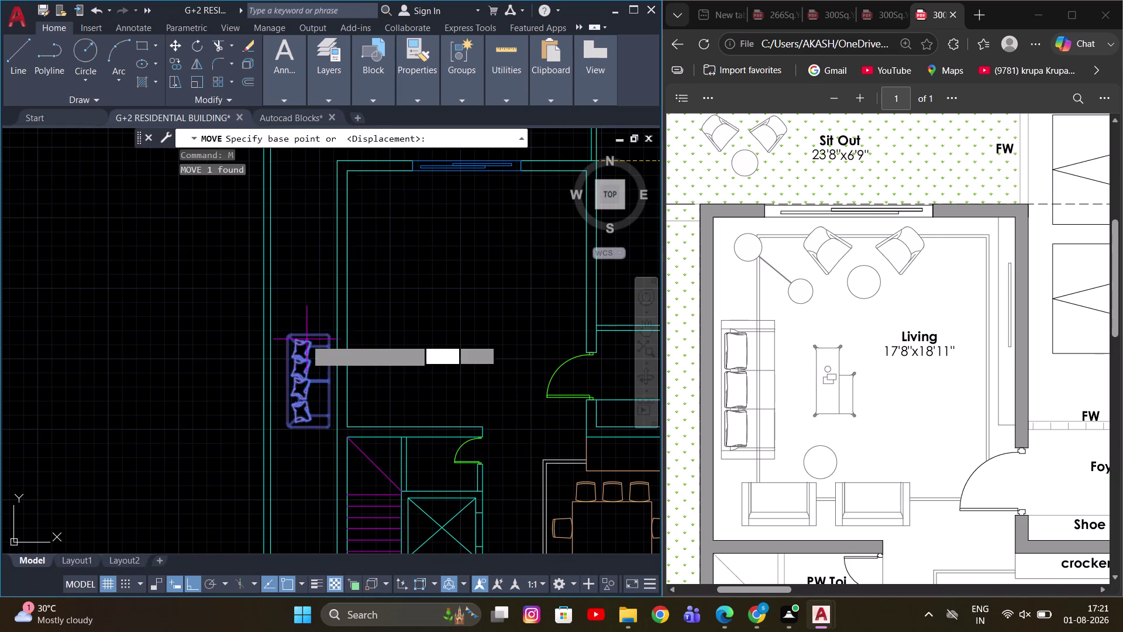
Start moving the sofa with Ortho toggled, then cancel that first move attempt.
scroll(up, 3)
scroll(down, 3)
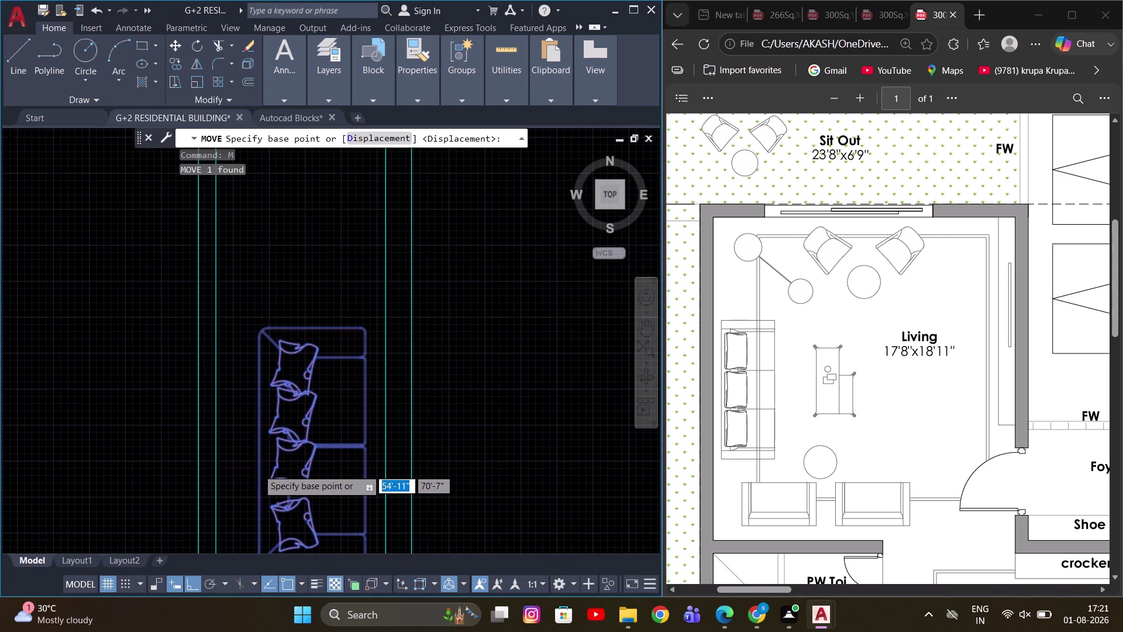
scroll(down, 3)
scroll(up, 3)
click(259, 462)
scroll(down, 3)
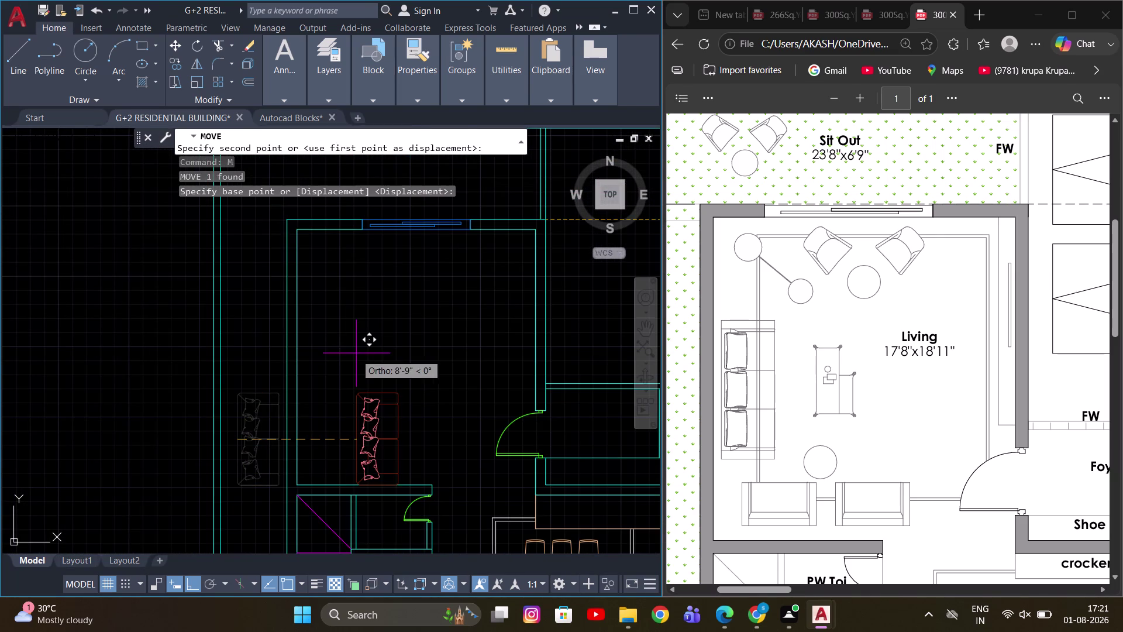
key(F8)
middle_drag(329, 358, 318, 388)
middle_drag(319, 392, 344, 368)
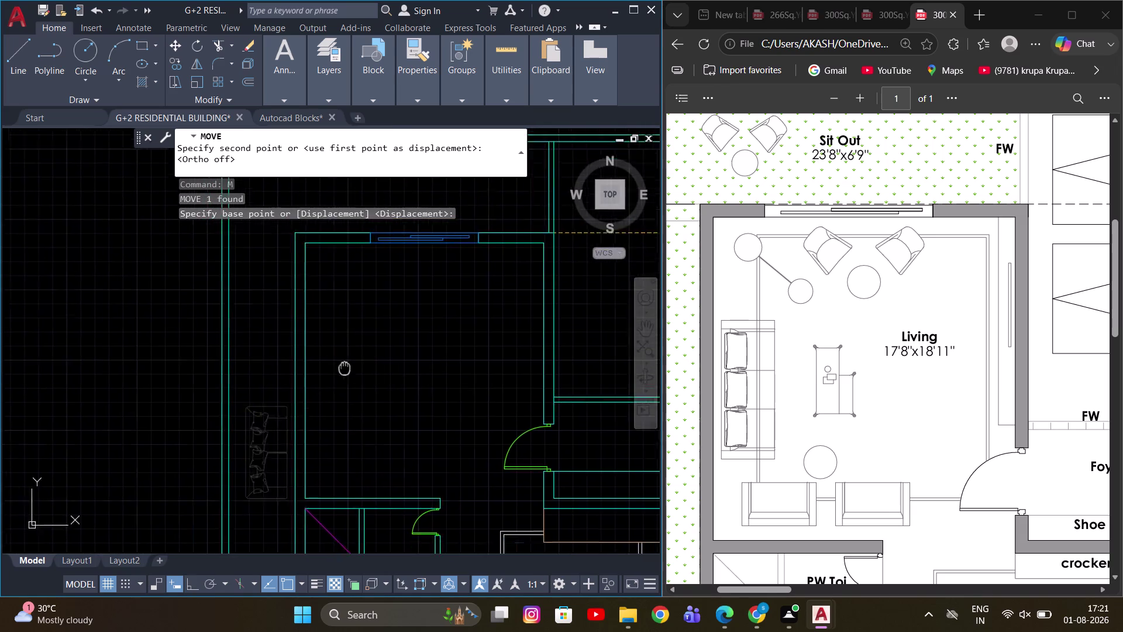
middle_drag(345, 368, 396, 333)
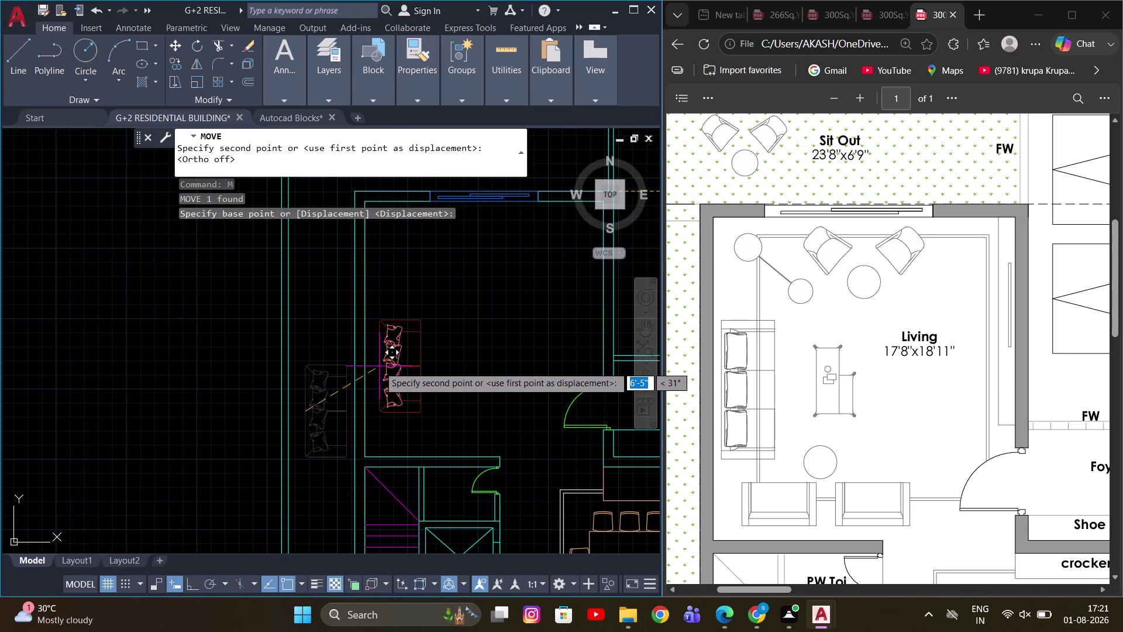
click(379, 366)
scroll(up, 3)
key(Escape)
Window-select the sofa and begin scaling it with SC, then cancel the resize.
click(389, 350)
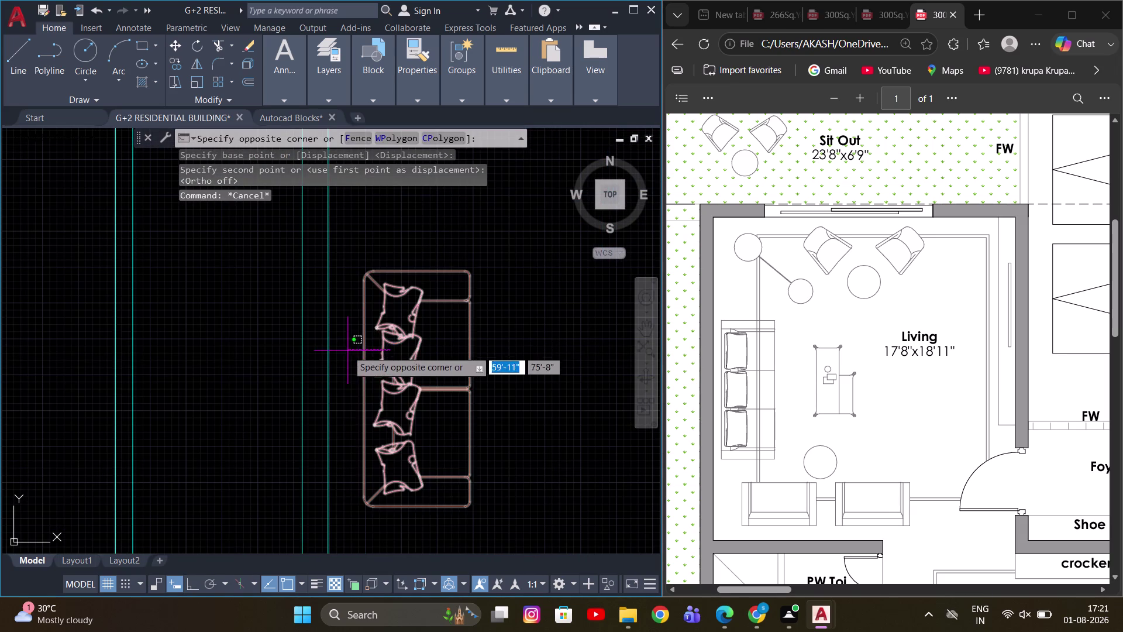
click(347, 352)
text(SC)
key(space)
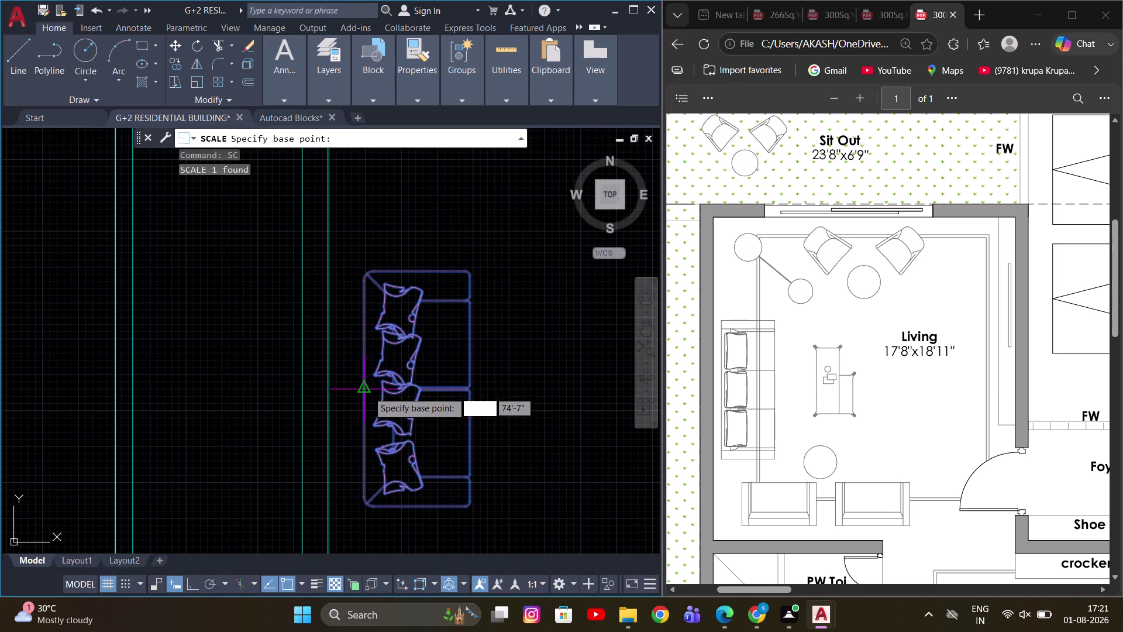
click(367, 391)
scroll(down, 3)
scroll(up, 3)
scroll(down, 3)
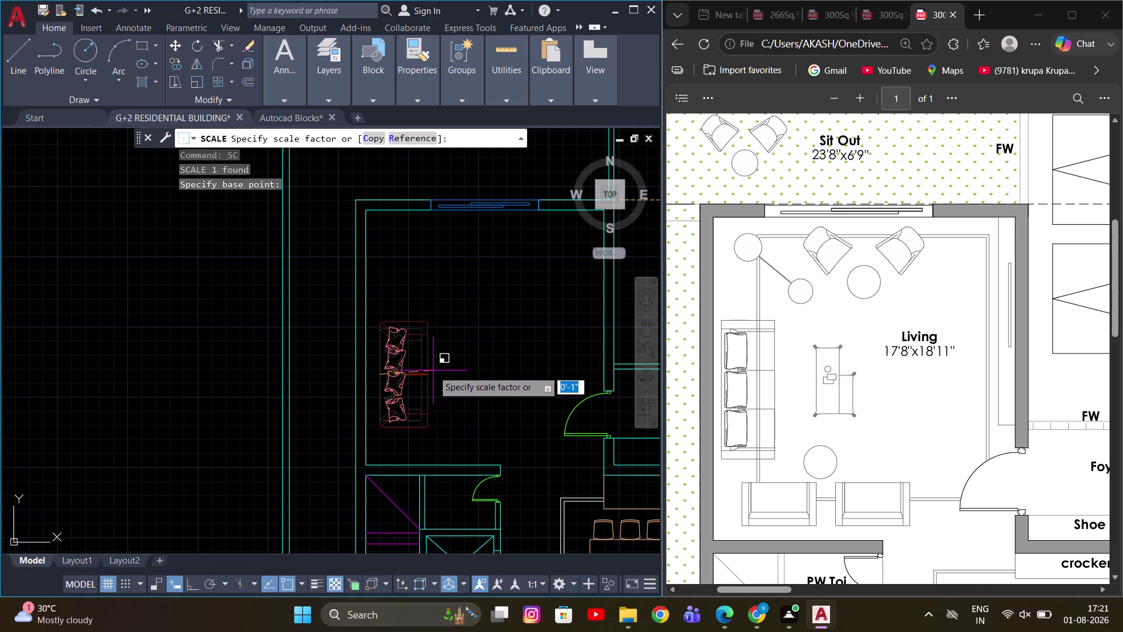
click(432, 370)
middle_drag(490, 369, 395, 349)
key(Escape)
scroll(down, 3)
middle_drag(342, 311, 340, 361)
scroll(up, 3)
middle_drag(388, 353, 379, 360)
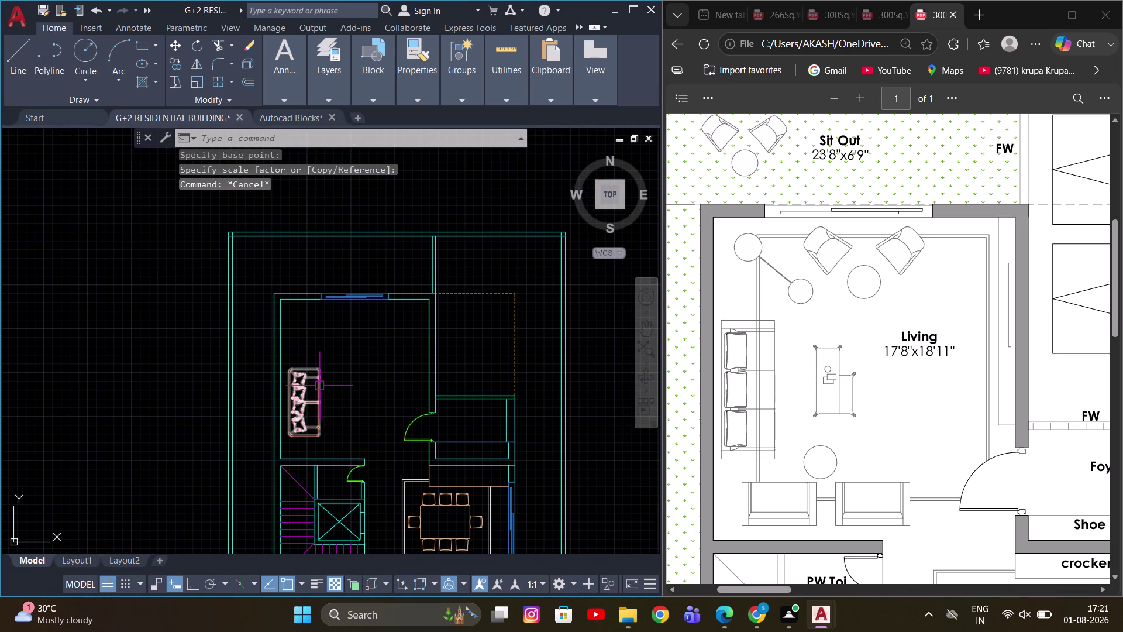
Move the sofa into the living room with Ortho restricting movement to straight lines.
click(319, 385)
text(M)
key(space)
scroll(up, 3)
click(341, 388)
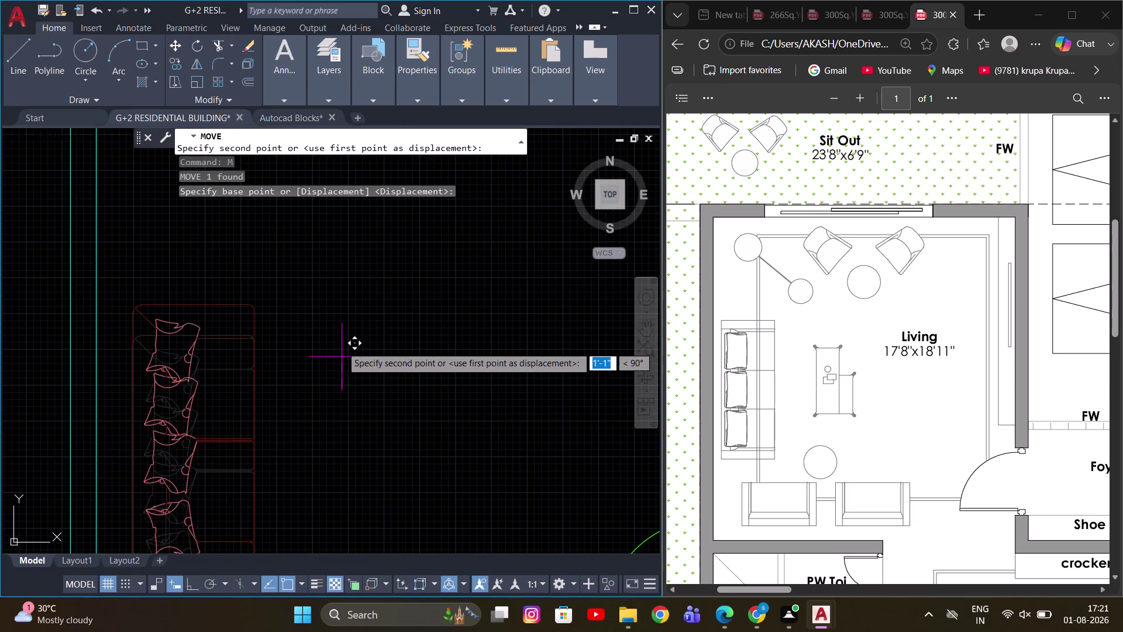
scroll(up, 3)
key(F8)
scroll(down, 3)
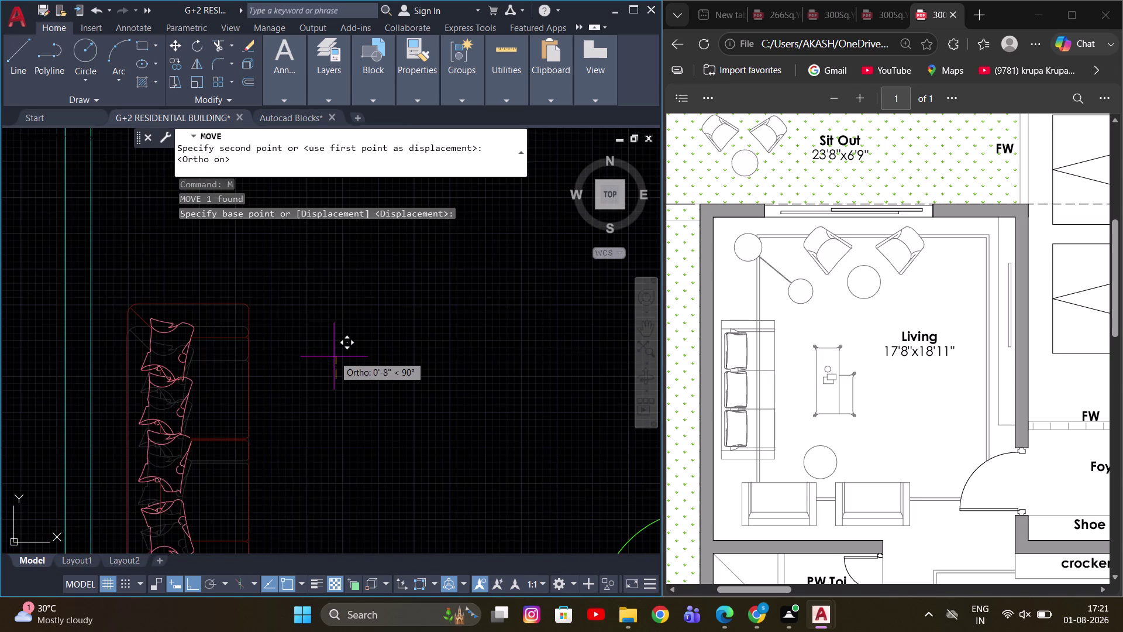
scroll(down, 3)
scroll(up, 3)
click(335, 359)
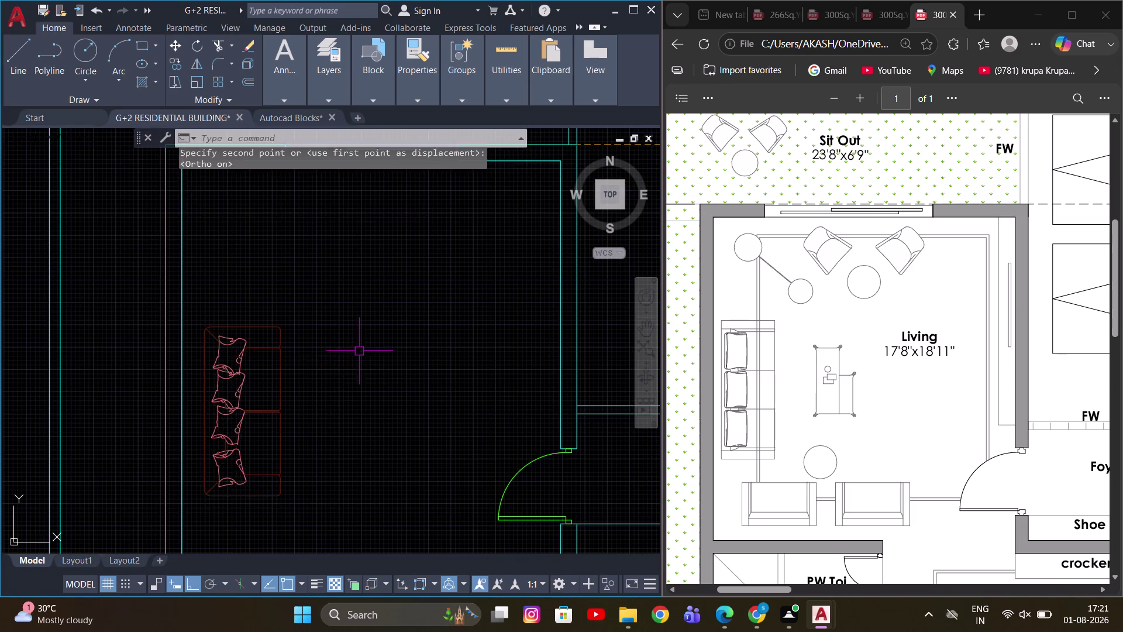
scroll(down, 3)
middle_drag(352, 363, 345, 346)
middle_drag(324, 387, 322, 352)
Nudge the sofa toward the living room's west wall, then cancel the final move.
click(318, 328)
middle_drag(352, 330, 350, 368)
key(m)
key(space)
click(352, 369)
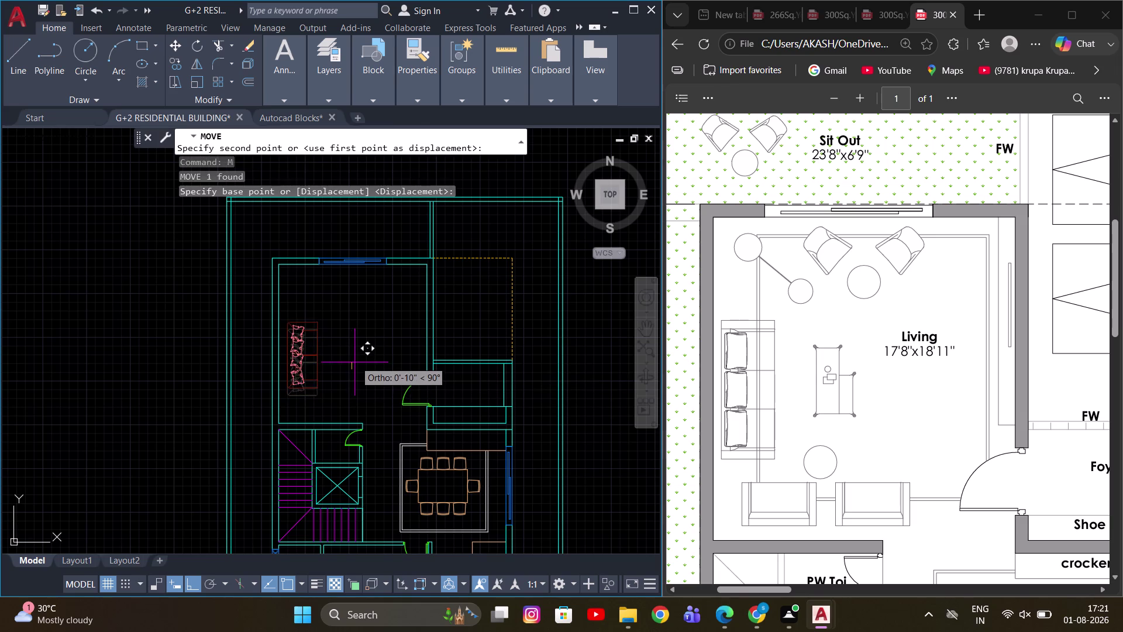
scroll(up, 3)
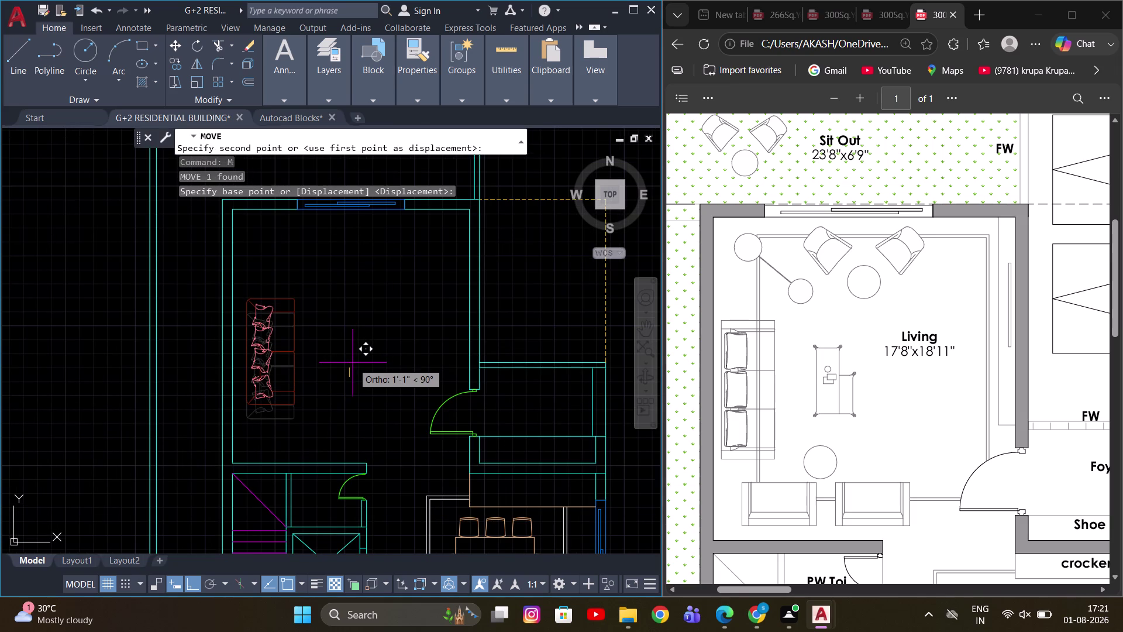
click(351, 365)
scroll(down, 3)
key(Escape)
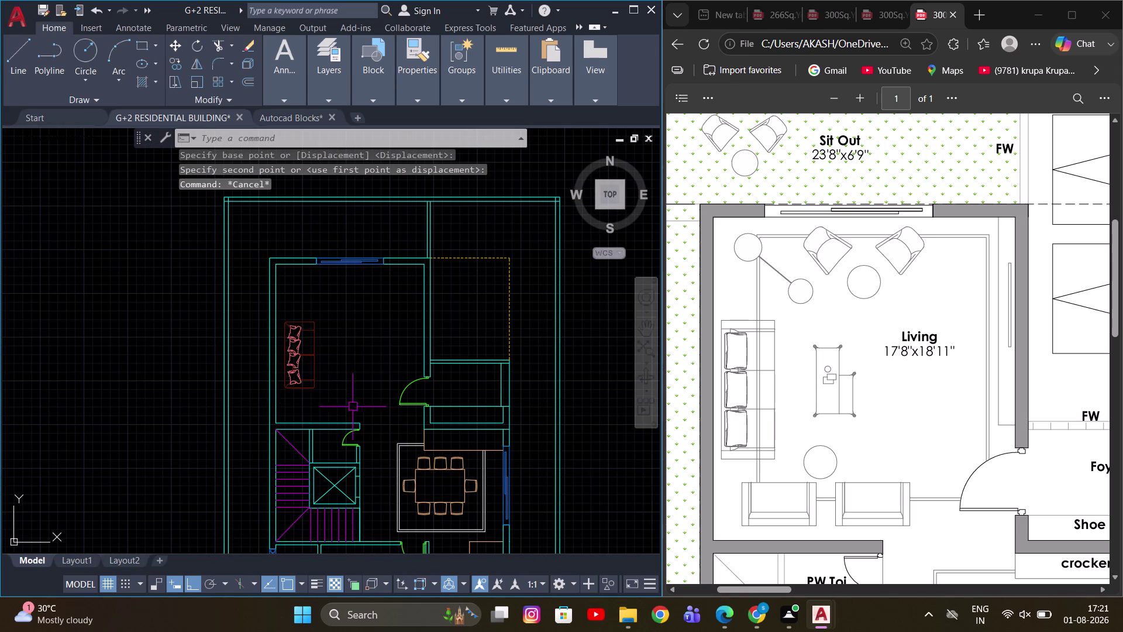
scroll(down, 3)
middle_drag(308, 394, 342, 376)
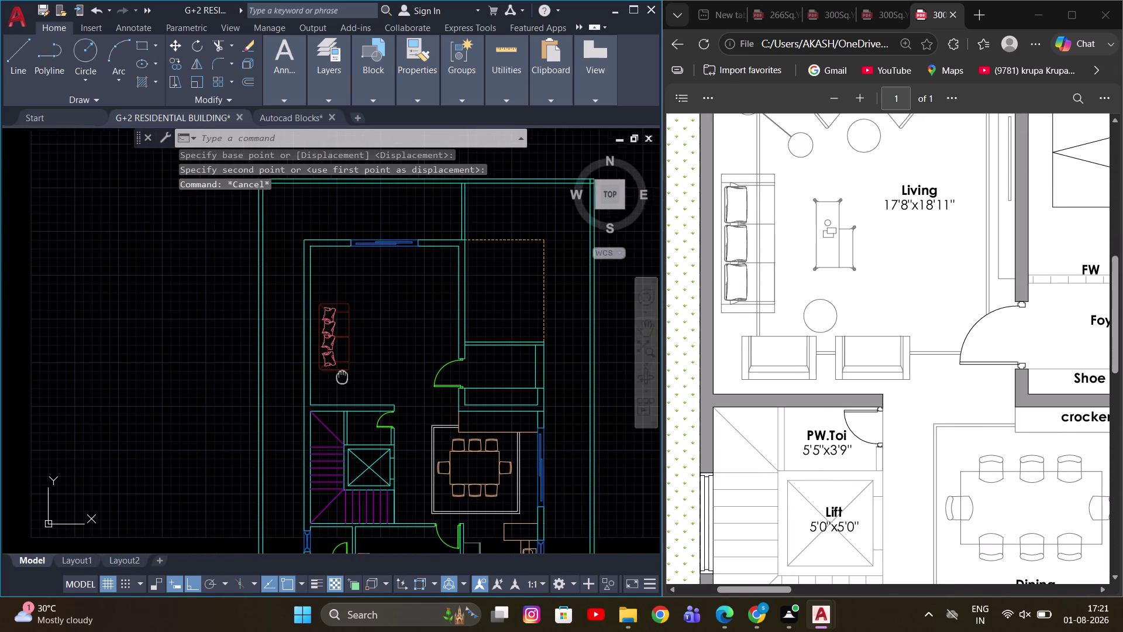
middle_drag(341, 376, 344, 375)
scroll(up, 3)
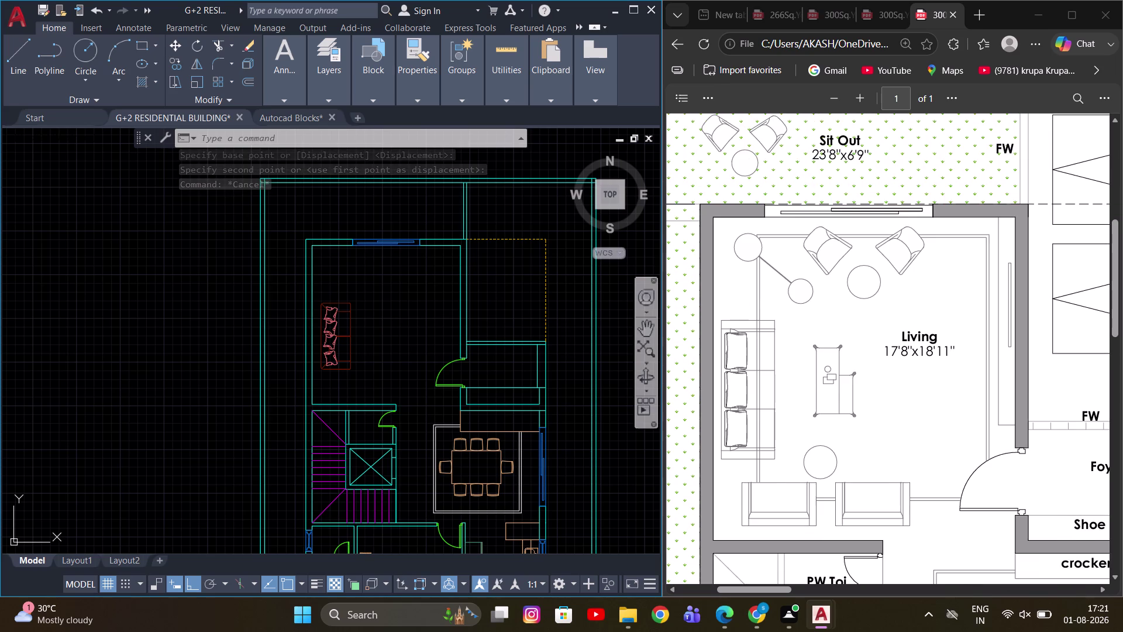
scroll(down, 3)
middle_drag(392, 333, 396, 312)
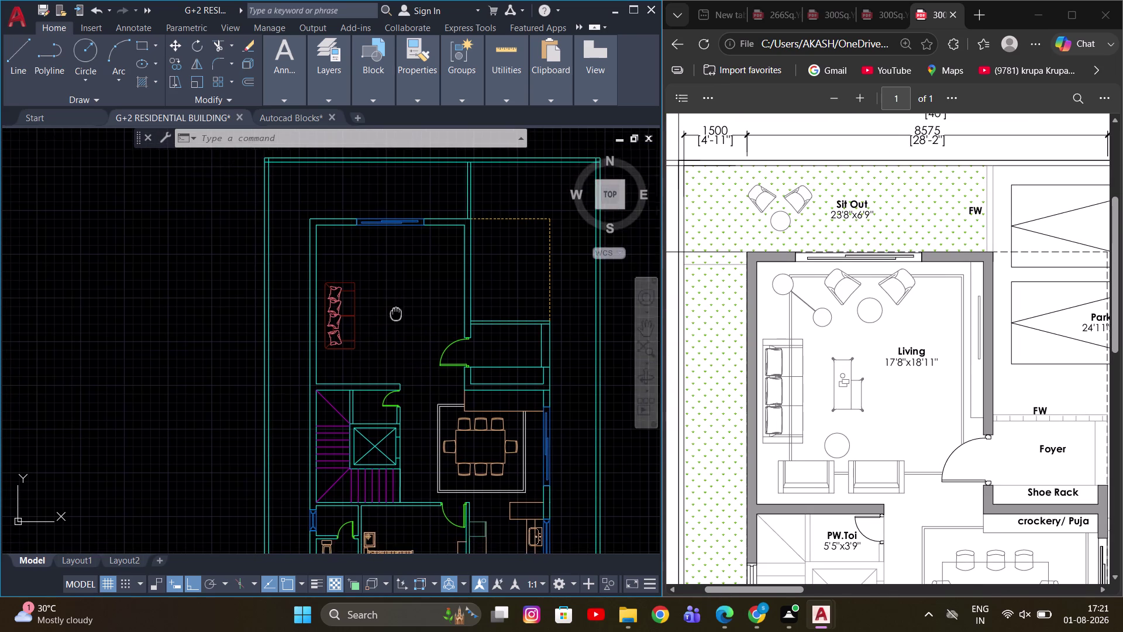
middle_drag(396, 312, 404, 348)
scroll(up, 3)
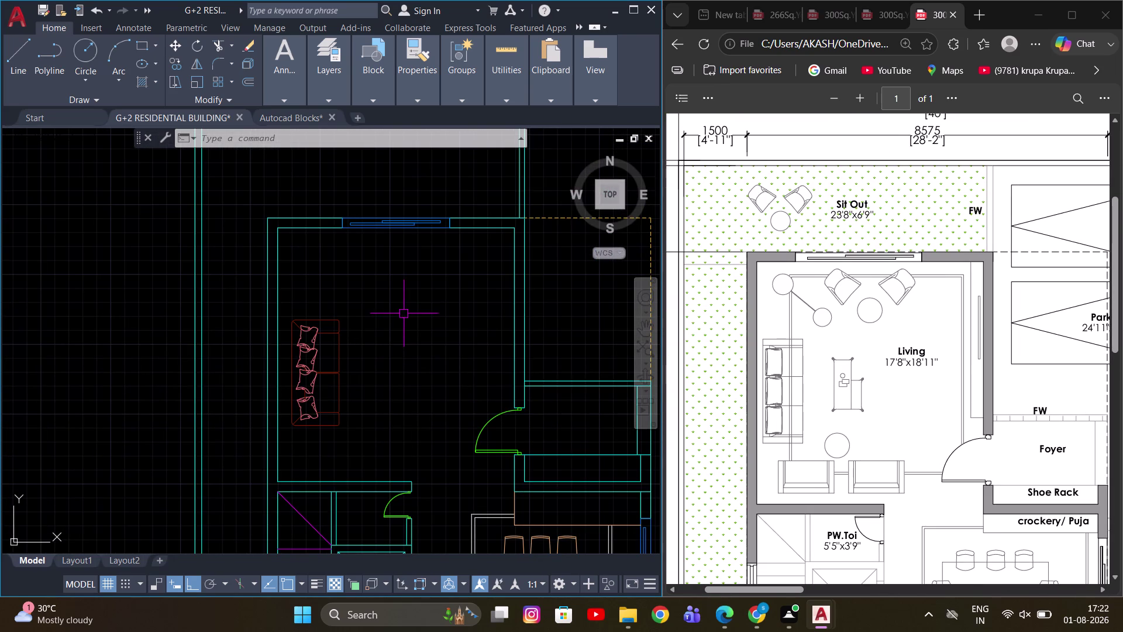
middle_drag(421, 308, 420, 317)
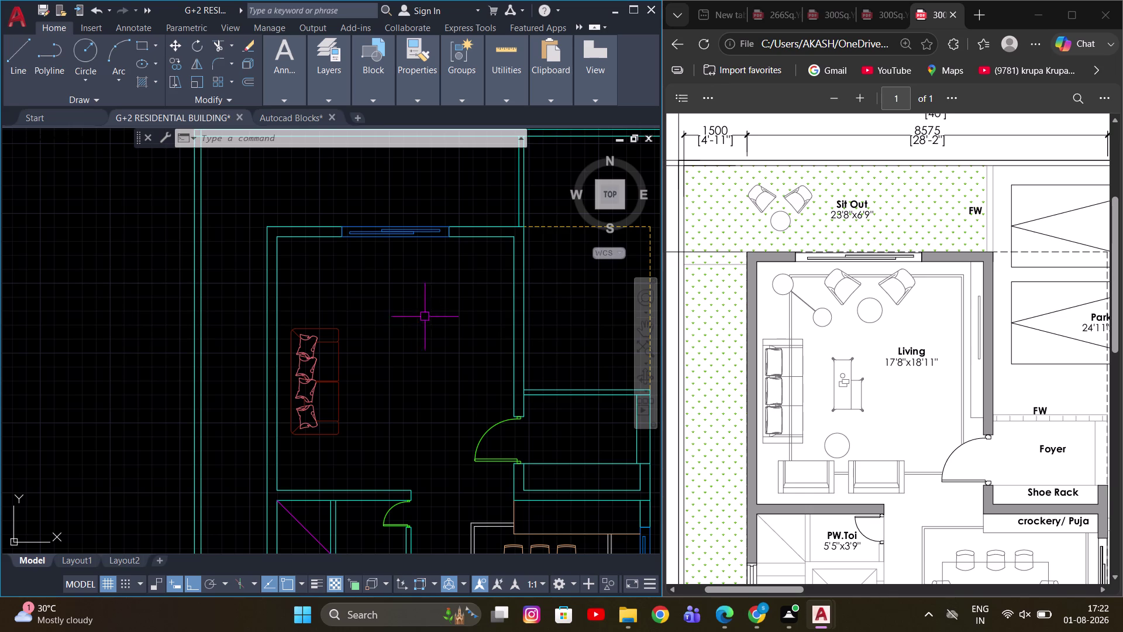
middle_drag(407, 299, 390, 320)
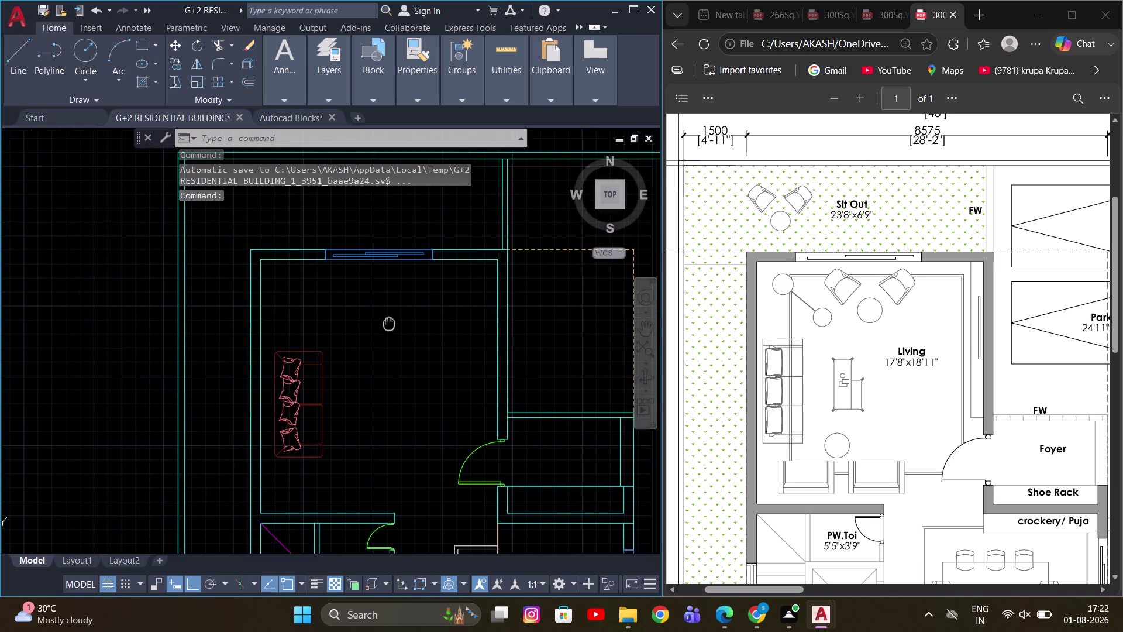
middle_drag(390, 321, 385, 331)
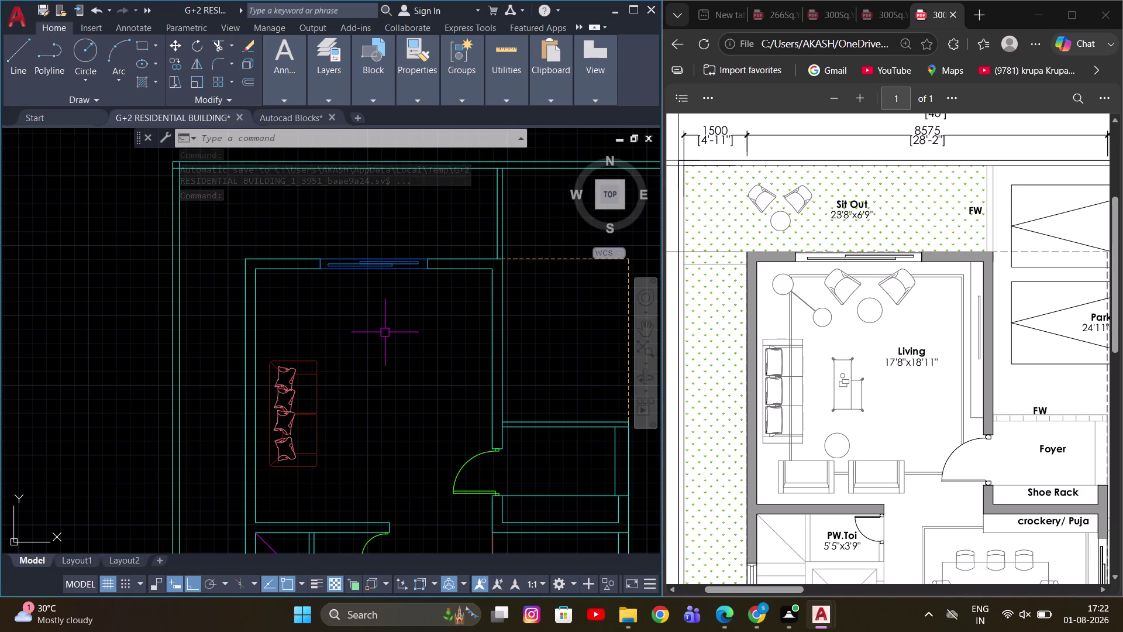
middle_drag(393, 314, 366, 332)
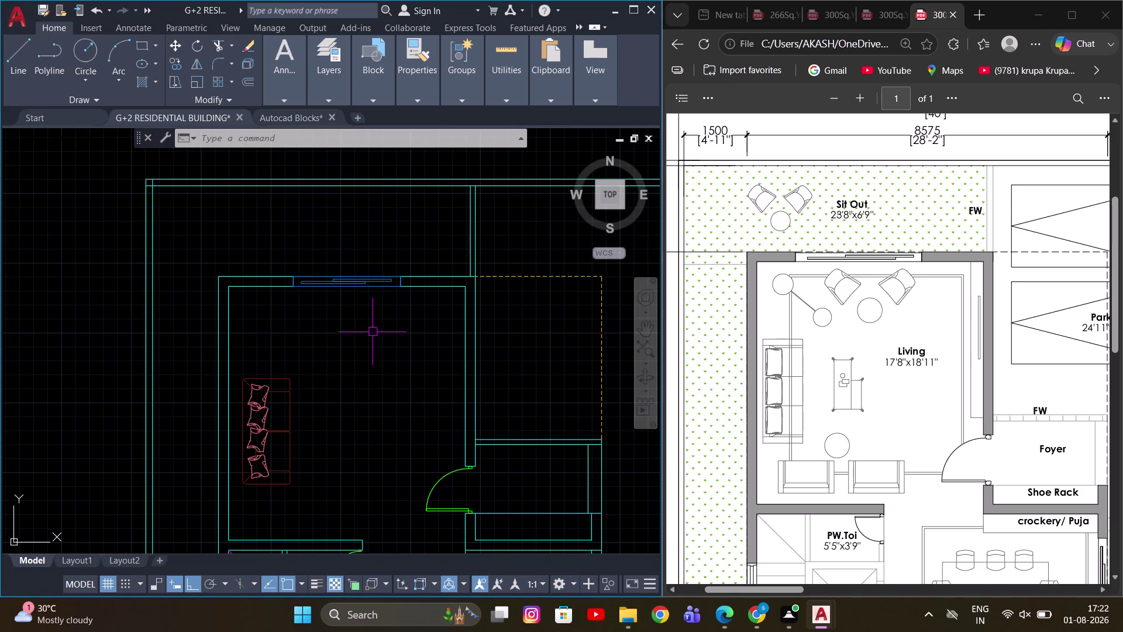
scroll(down, 3)
middle_drag(382, 339, 408, 337)
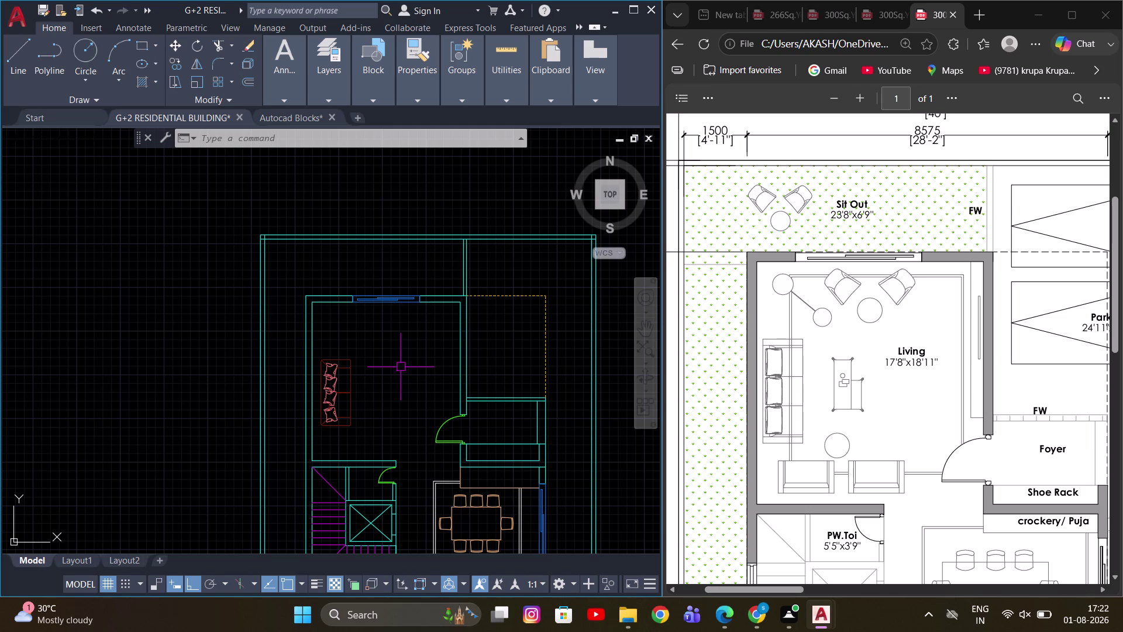
middle_drag(458, 313, 428, 342)
scroll(up, 3)
scroll(down, 3)
middle_drag(359, 343, 360, 345)
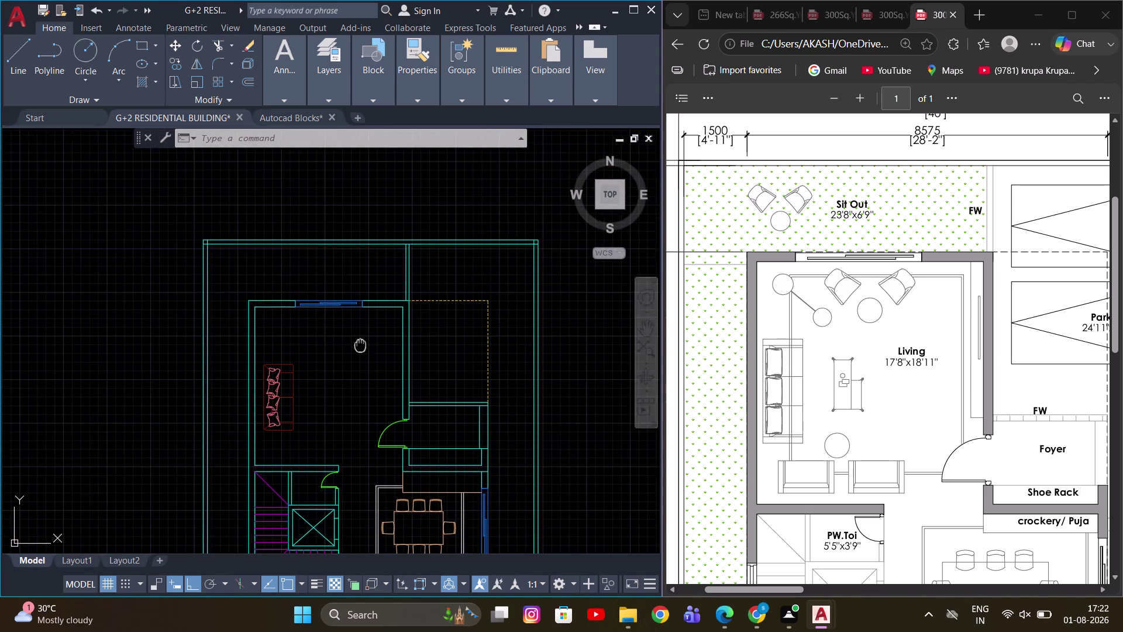
middle_drag(360, 345, 356, 392)
scroll(up, 3)
middle_drag(350, 388, 370, 349)
scroll(up, 3)
middle_drag(291, 359, 311, 341)
scroll(down, 3)
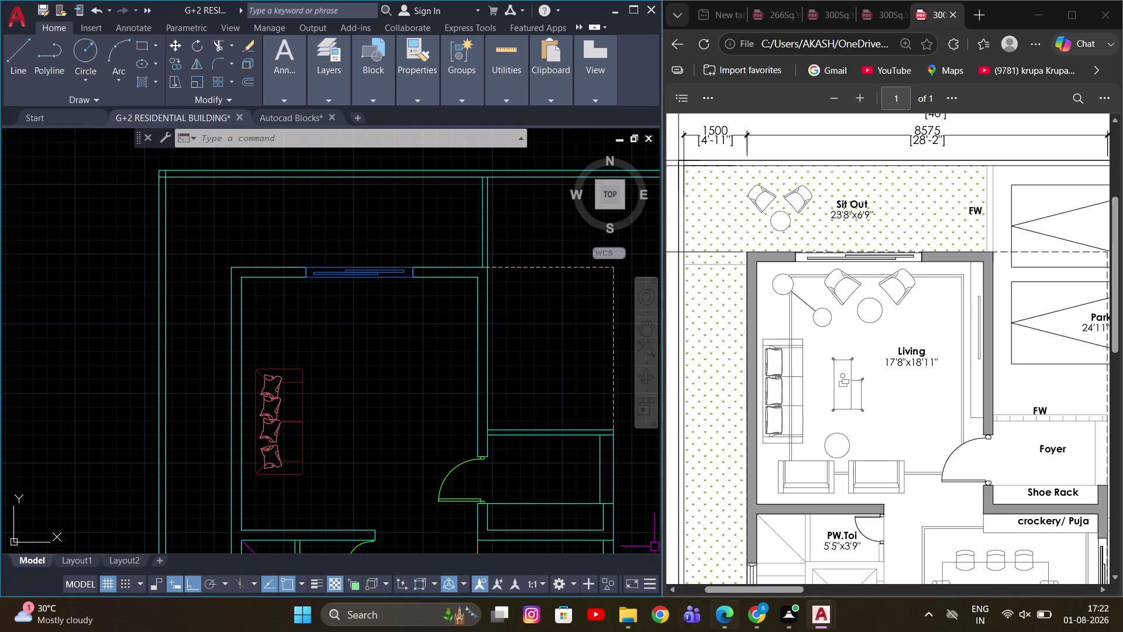